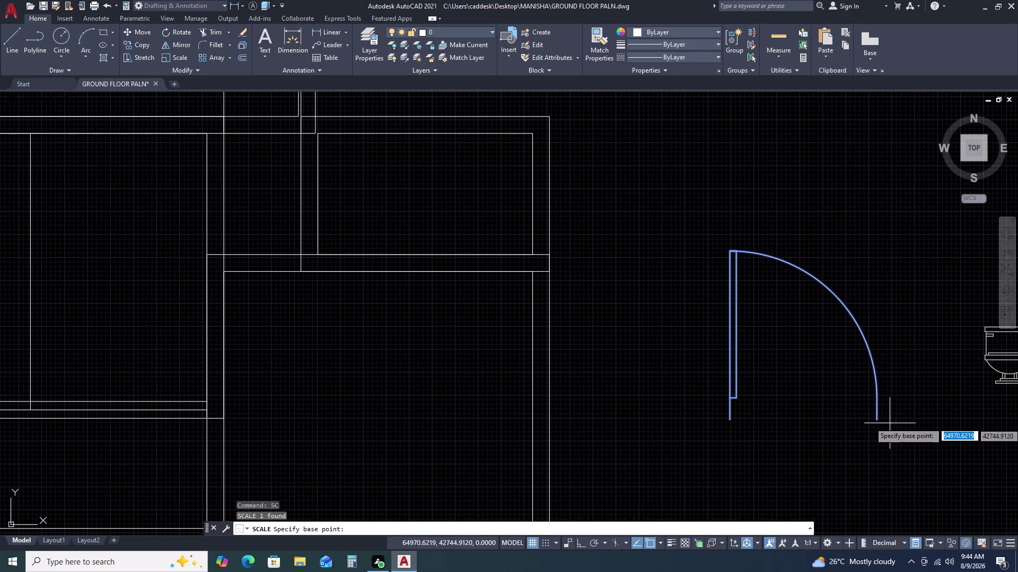
Attempt to scale the door by a 1000 reference length, then abandon the attempt.
click(878, 421)
text(R V)
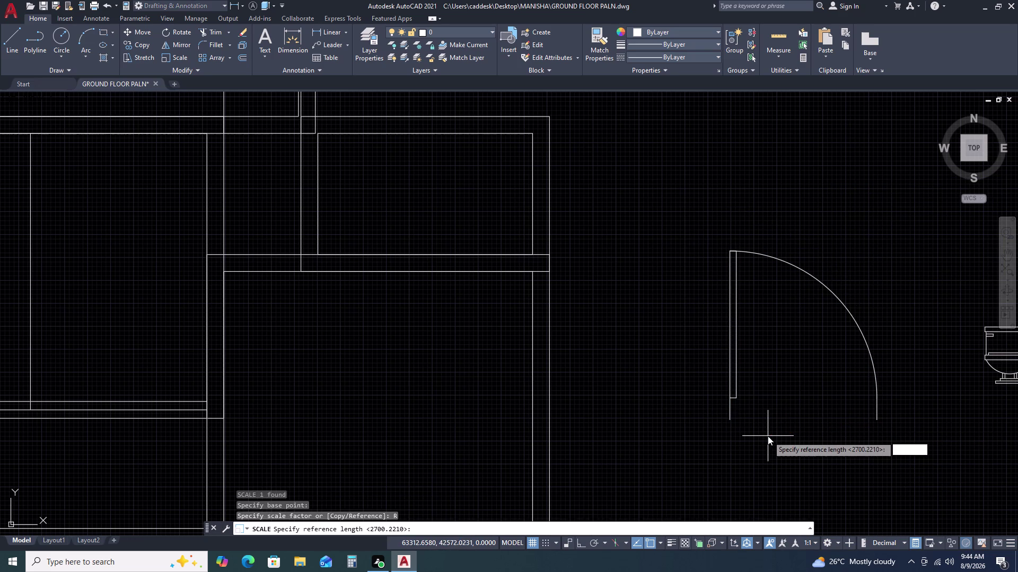
key(BackSpace)
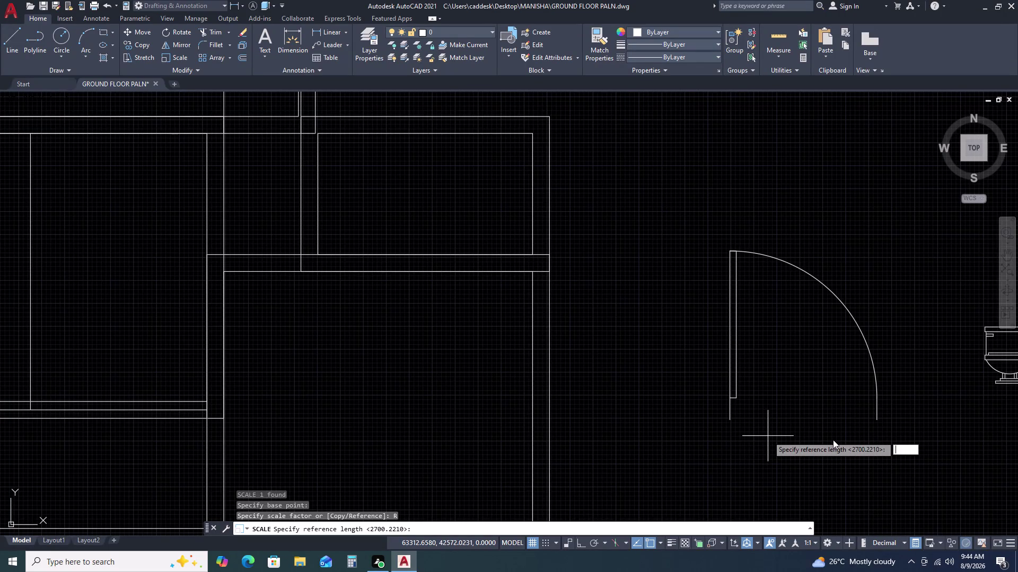
key(1)
key(0)
key(0)
key(0)
key(space)
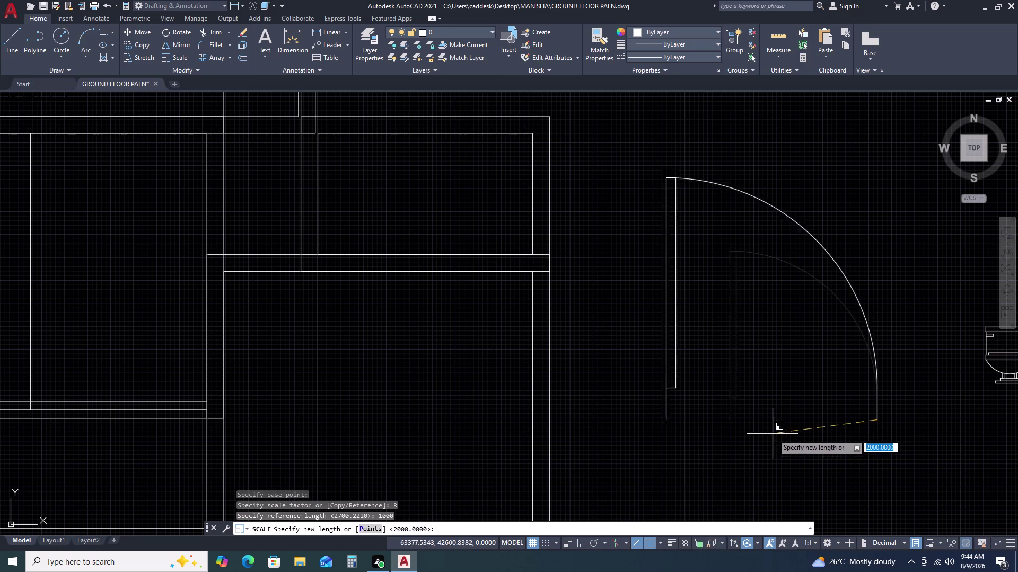
key(Escape)
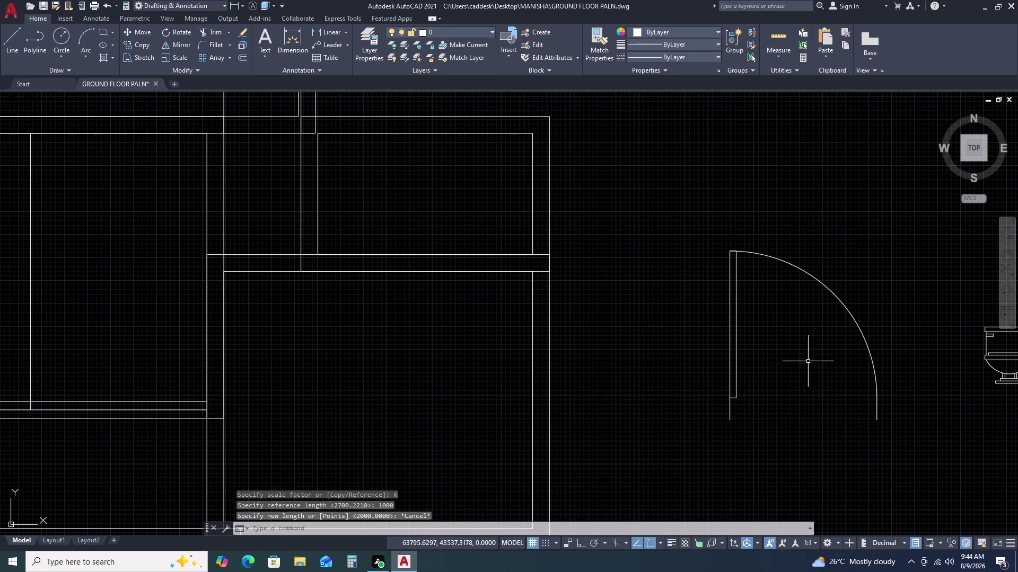
Reselect the door and scale it by reference so its 2000 width becomes 1000.
click(880, 337)
click(833, 358)
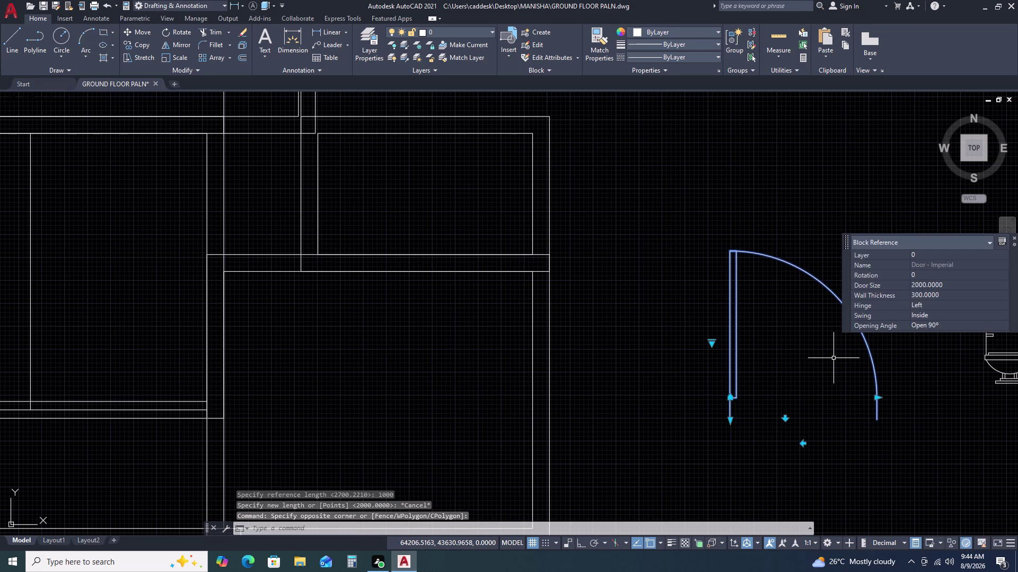
text(SC)
key(space)
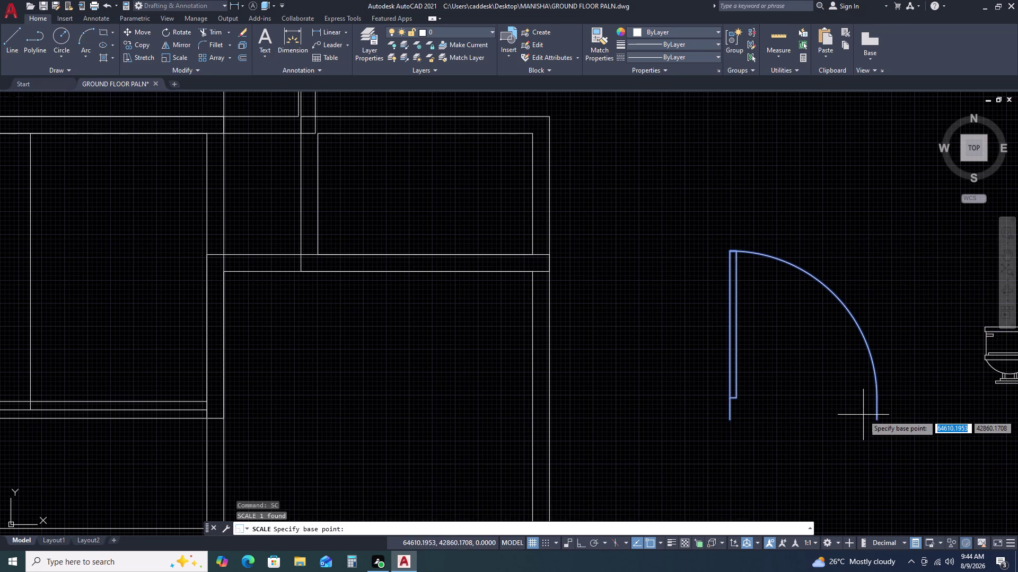
click(879, 418)
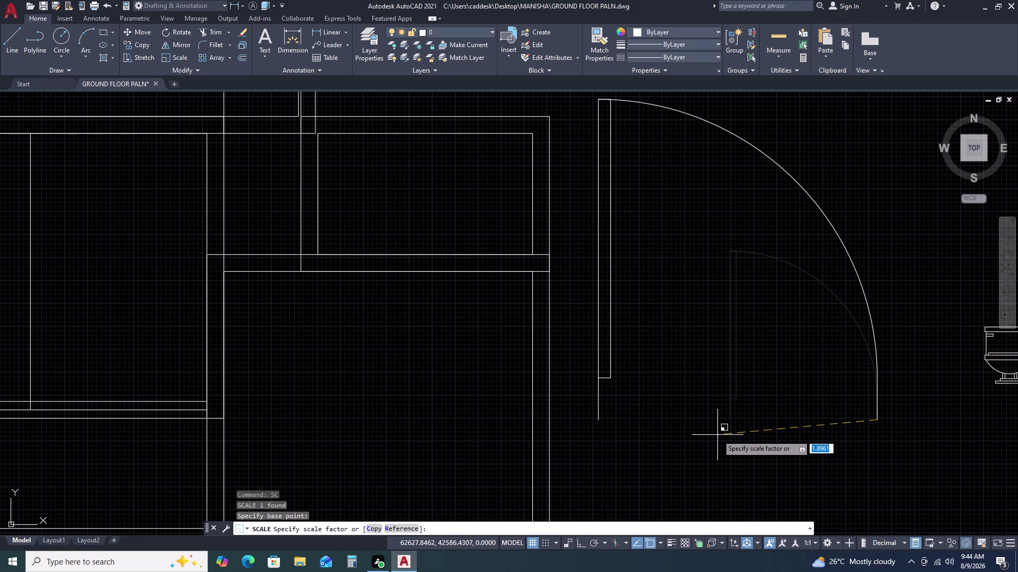
text(R)
key(space)
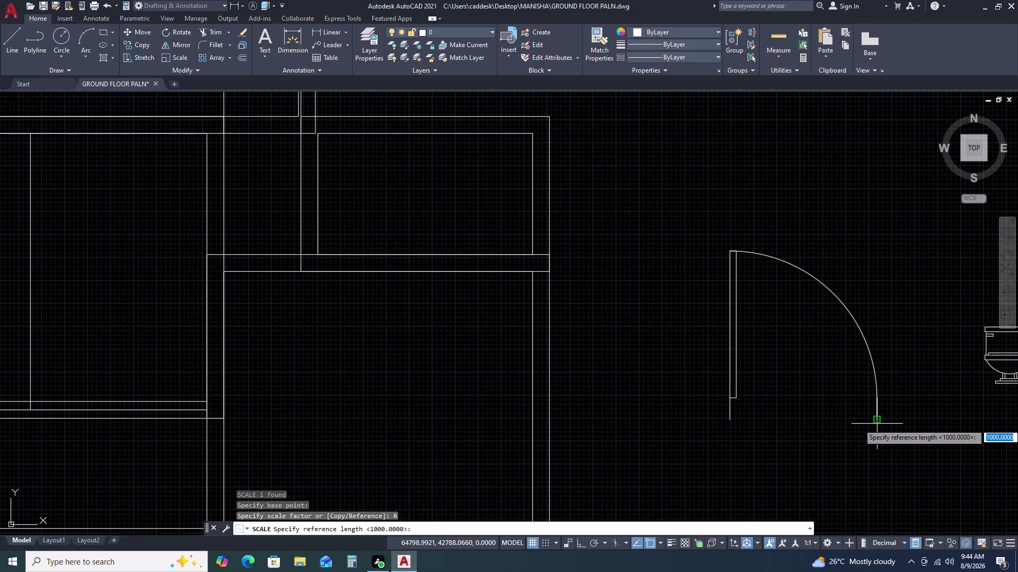
click(878, 421)
click(728, 420)
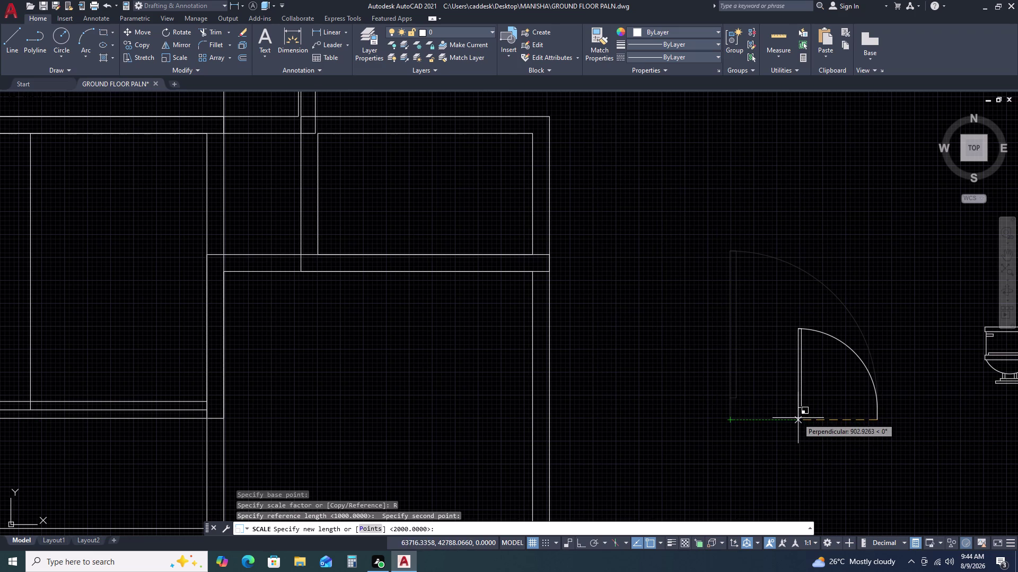
key(1)
text(00)
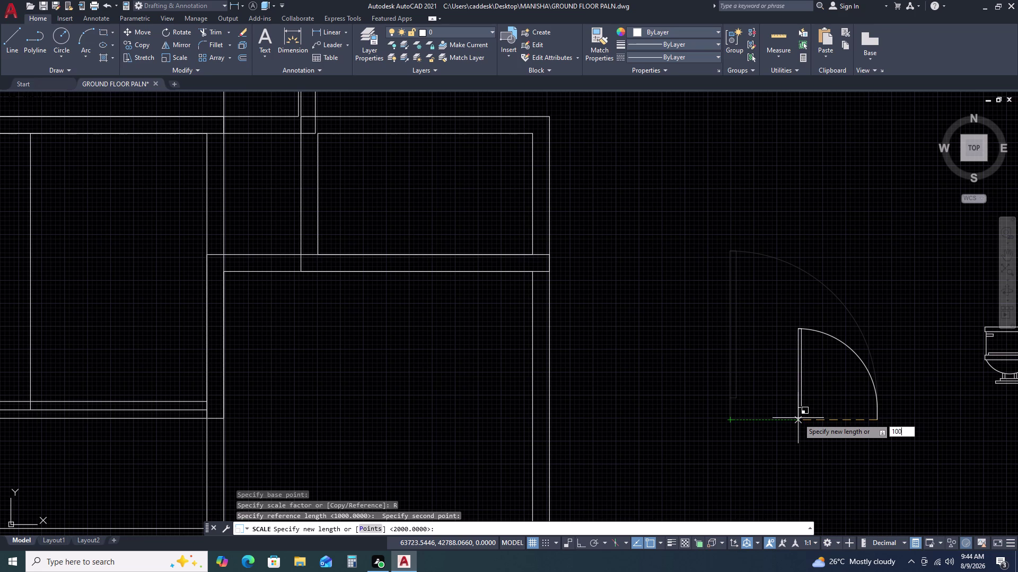
text(0)
key(space)
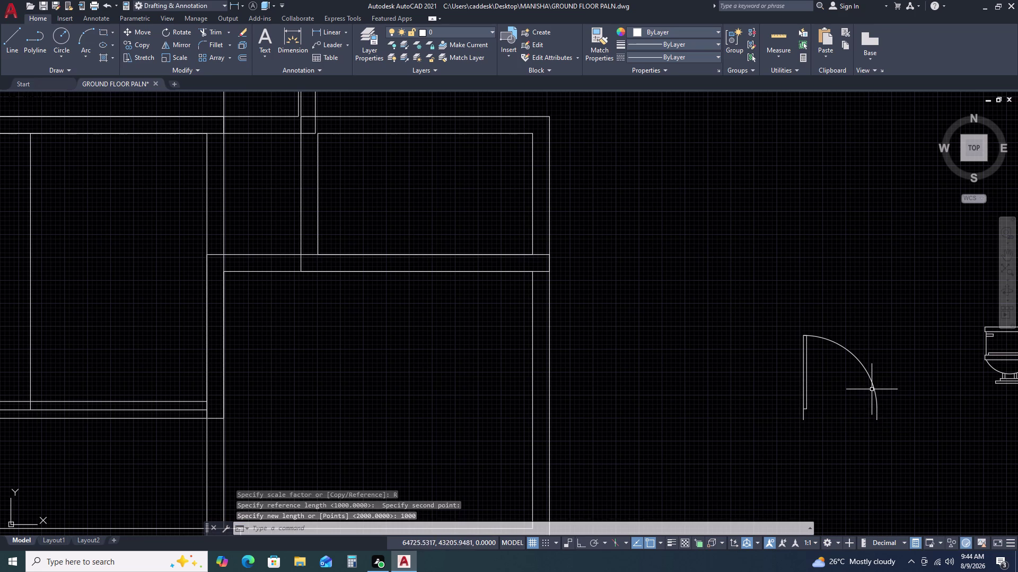
click(327, 23)
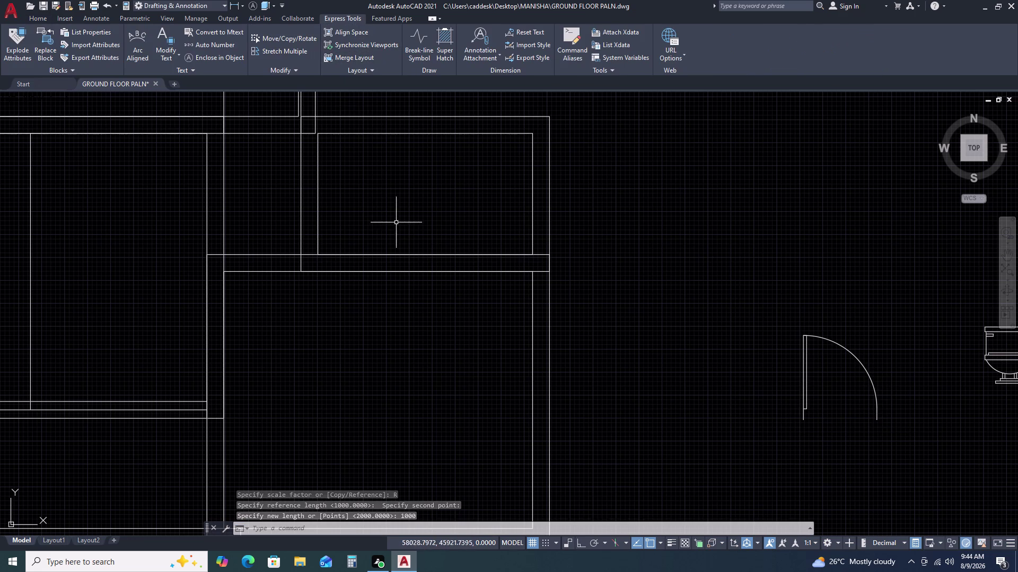
Measure the door with a linear dimension to confirm its 1000 width.
click(36, 20)
click(318, 33)
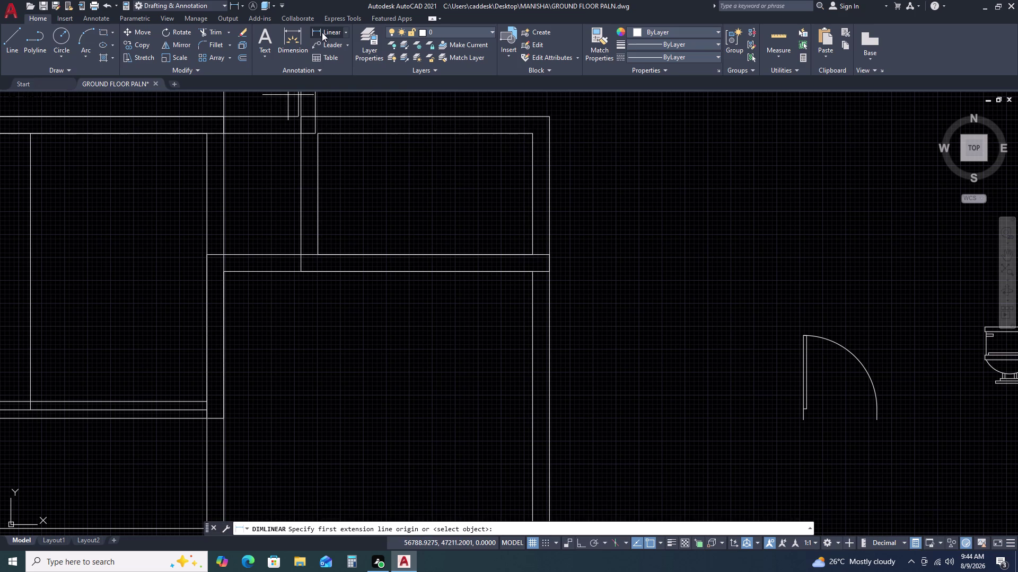
click(803, 423)
click(876, 420)
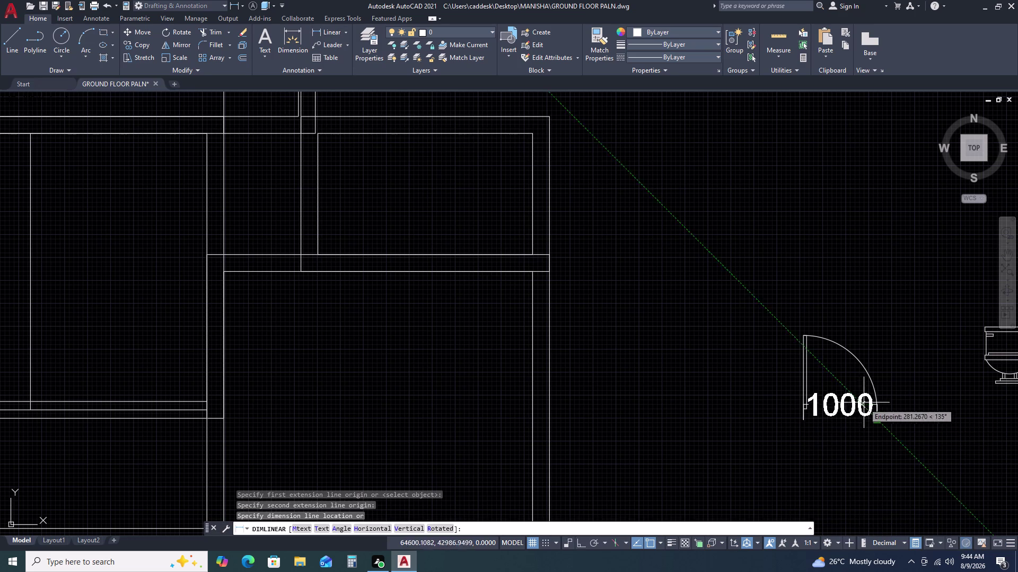
key(Escape)
Move the door by its hinge corner onto the room wall.
click(887, 367)
click(798, 386)
text(M)
key(space)
scroll(down, 3)
middle_drag(793, 402, 792, 397)
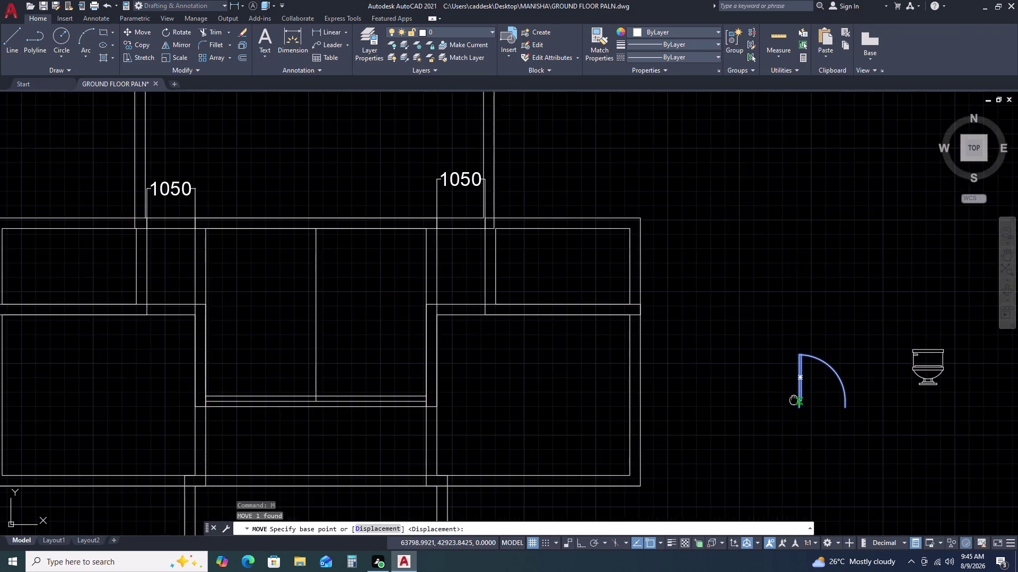
middle_drag(792, 397, 715, 291)
click(720, 301)
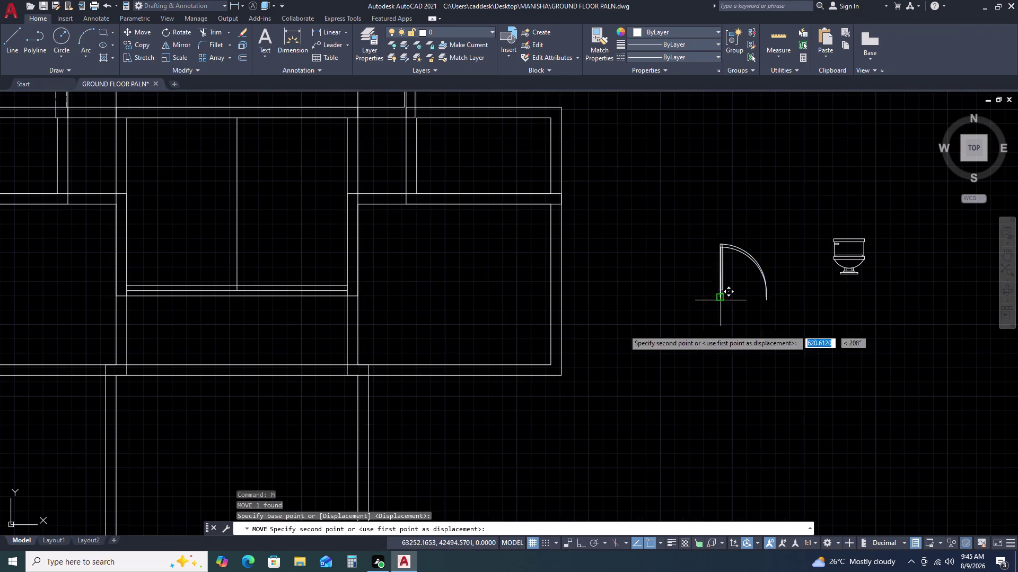
middle_drag(315, 333, 667, 364)
scroll(up, 3)
click(595, 326)
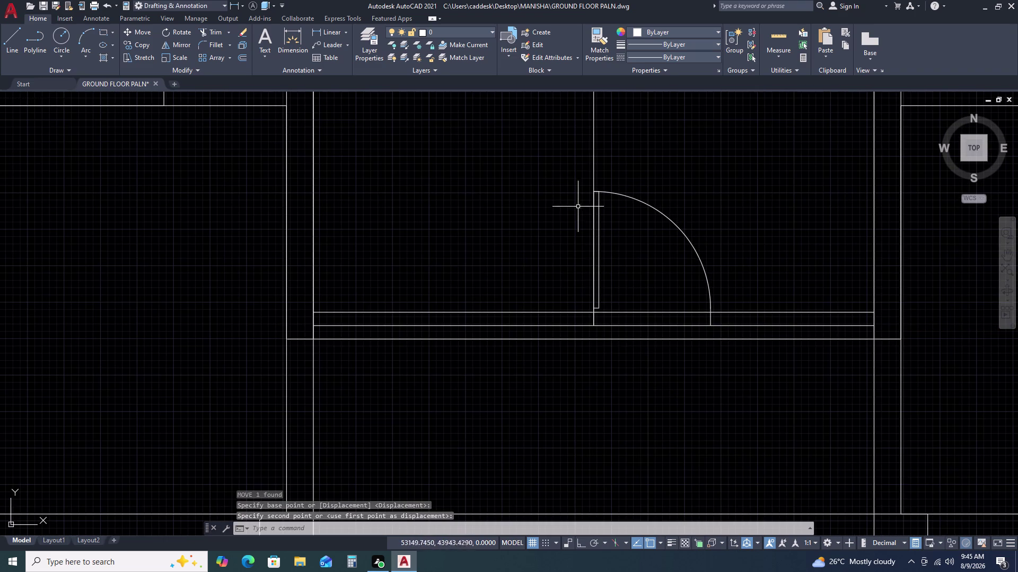
scroll(up, 3)
scroll(down, 3)
Mirror the placed door across a vertical line to create a copy.
drag(768, 230, 761, 234)
click(726, 257)
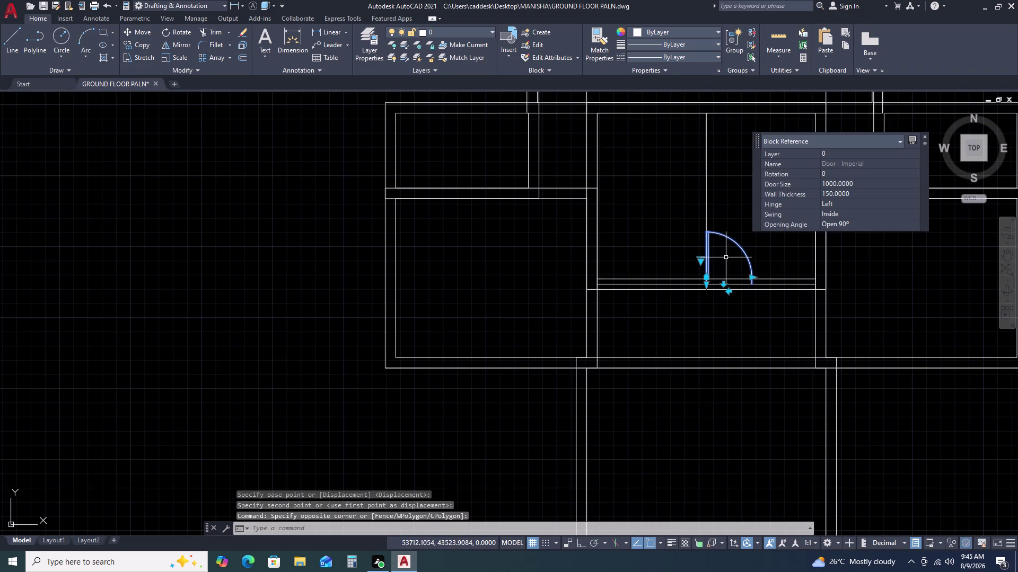
text(MI)
key(space)
scroll(up, 3)
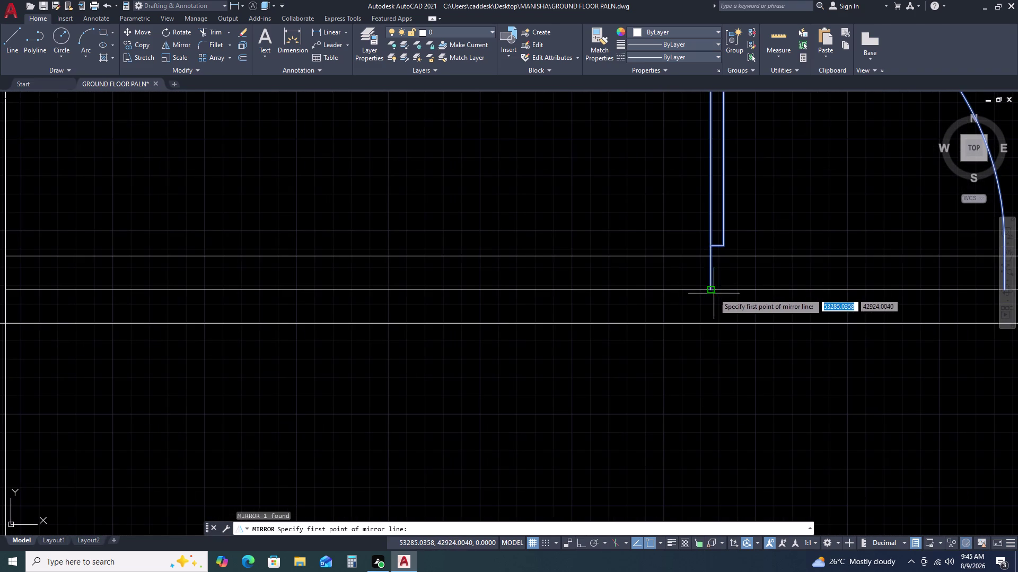
click(713, 287)
scroll(down, 3)
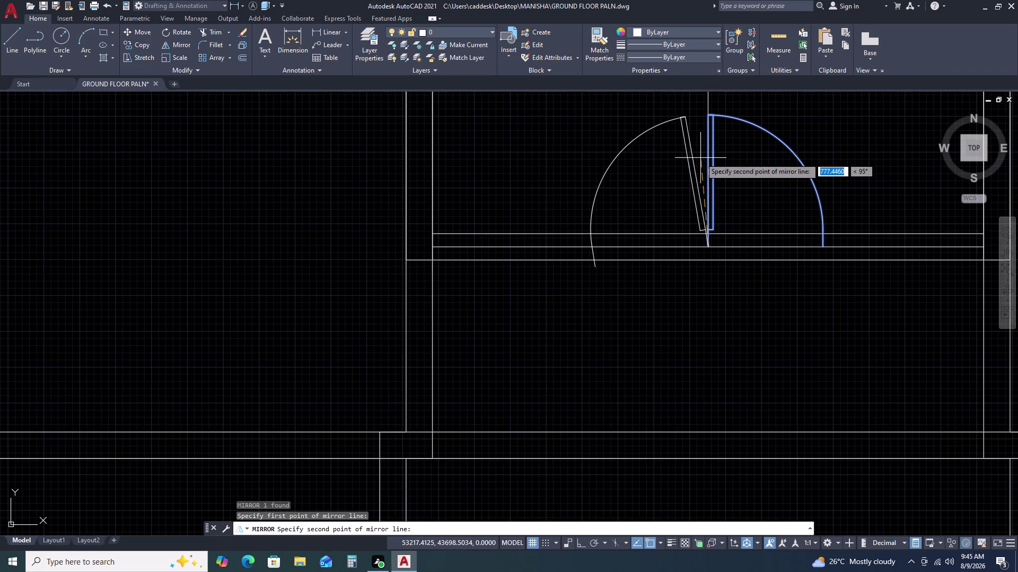
key(F8)
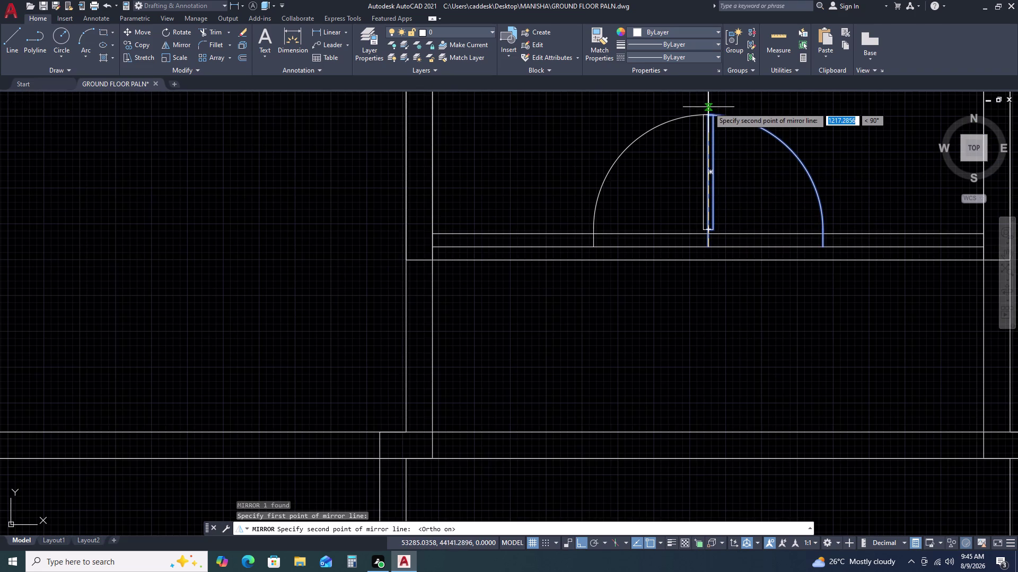
click(708, 104)
drag(738, 140, 708, 105)
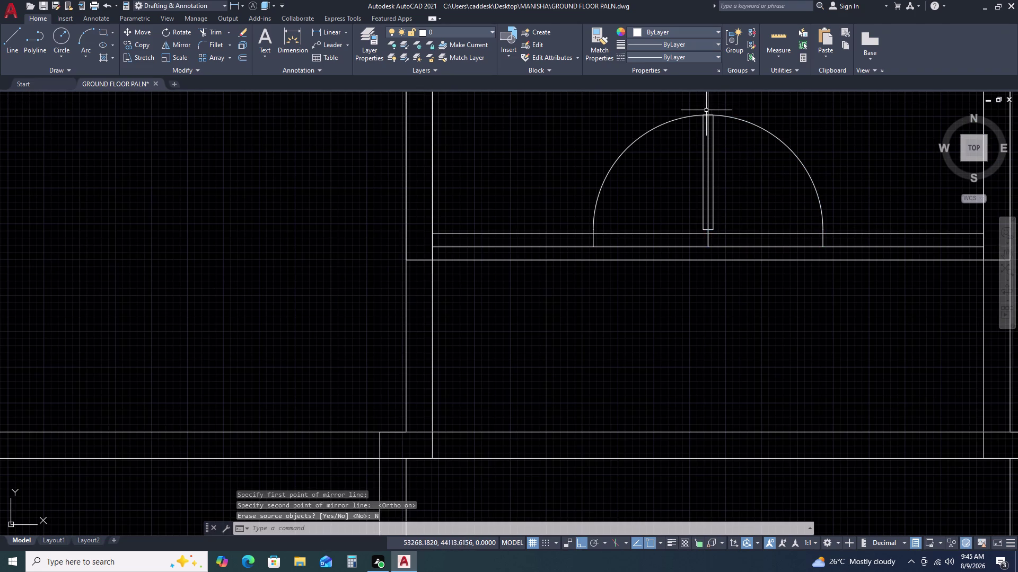
Select the original door and begin another mirror, then cancel it.
middle_drag(777, 138, 705, 167)
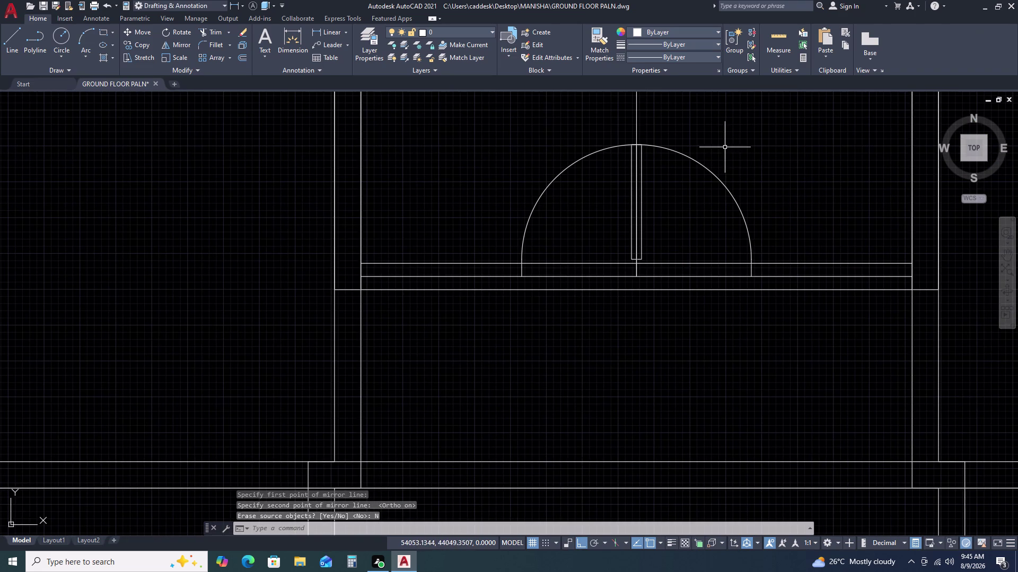
drag(720, 159, 715, 165)
click(691, 202)
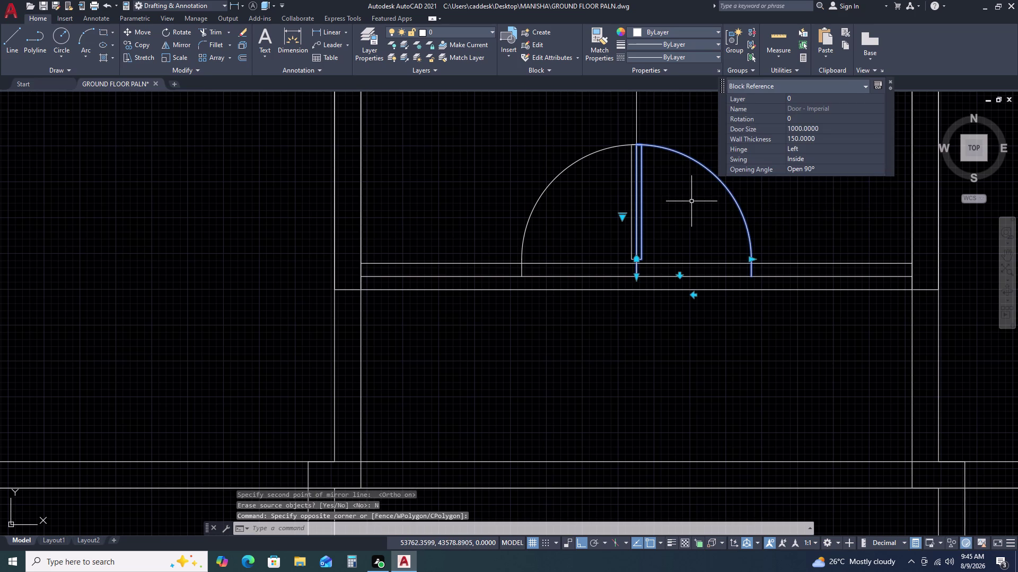
key(m)
text(I)
key(space)
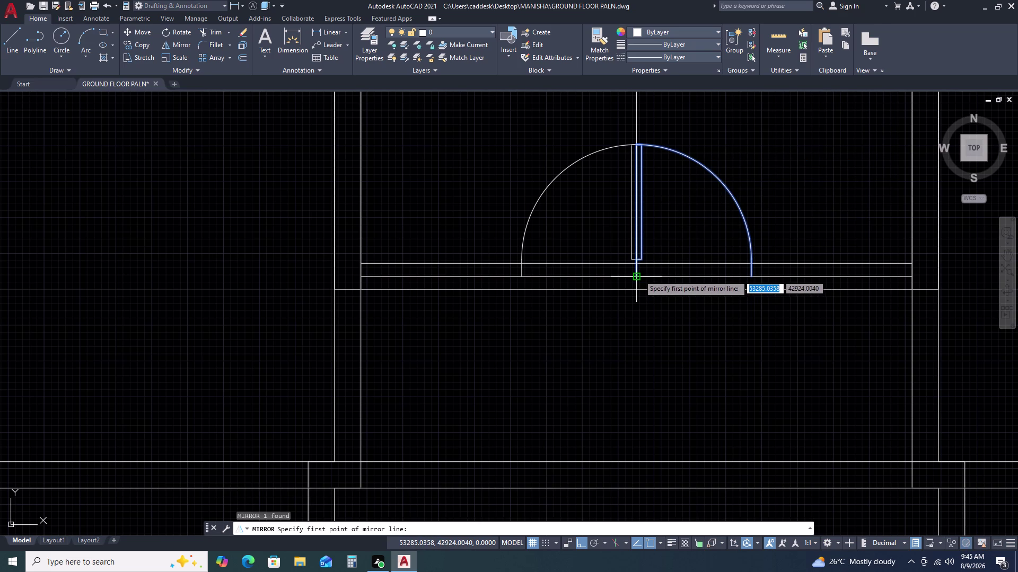
click(638, 275)
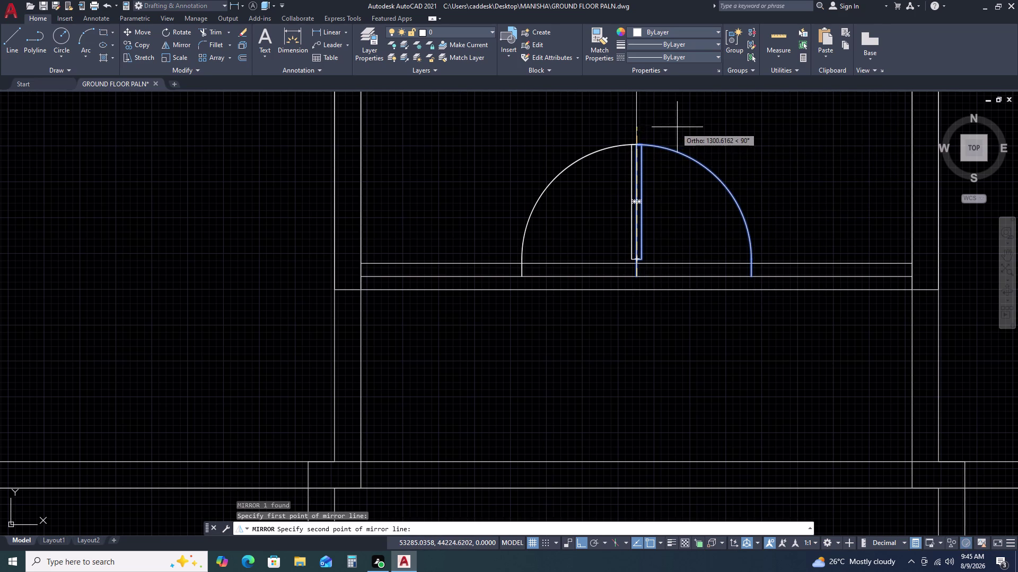
key(Escape)
Mirror the door again keeping the original, and delete the unwanted left-swinging copy.
click(759, 170)
click(729, 196)
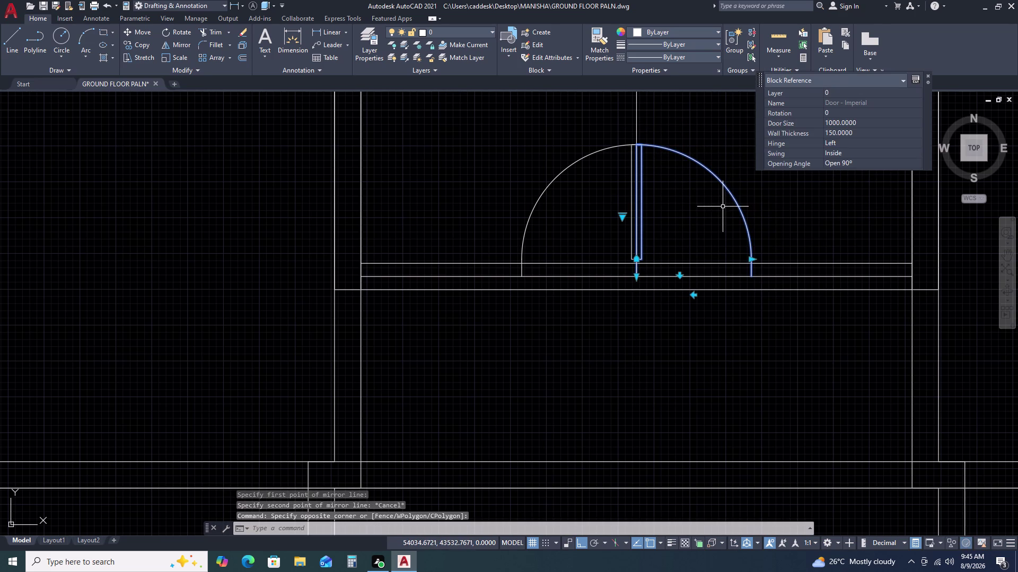
text(MI)
key(space)
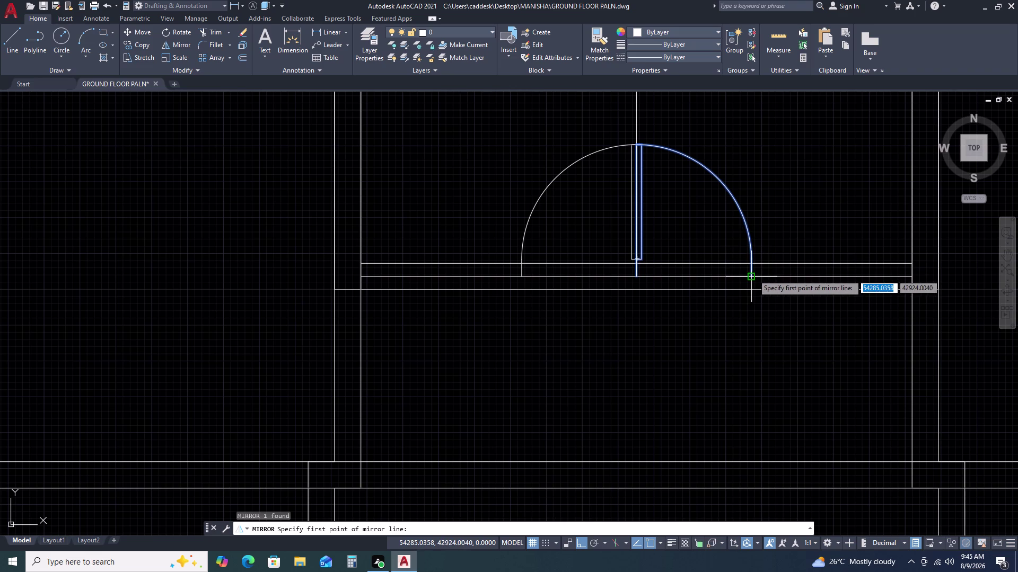
drag(754, 275, 754, 263)
click(753, 152)
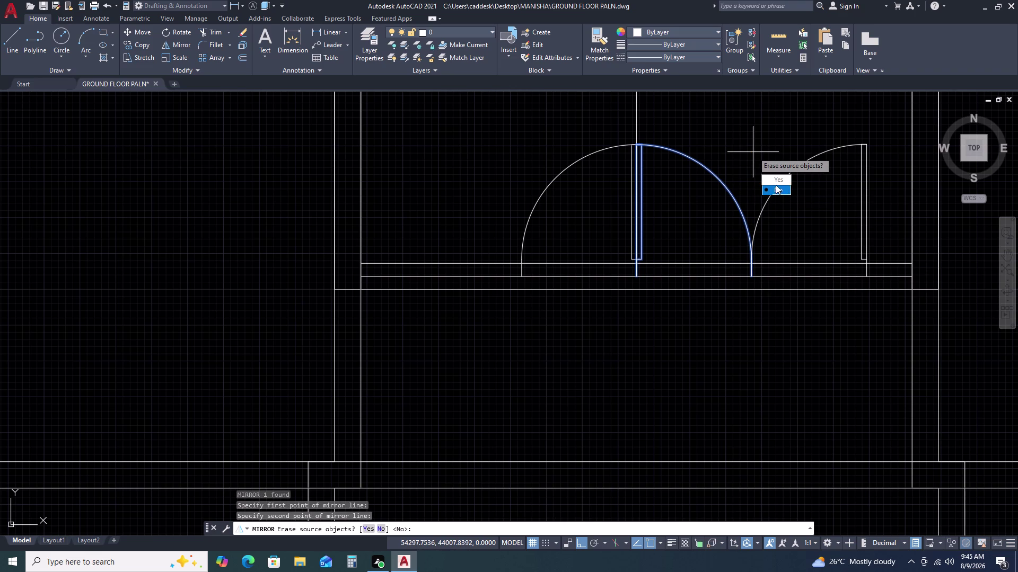
click(777, 187)
drag(597, 168, 593, 160)
click(578, 133)
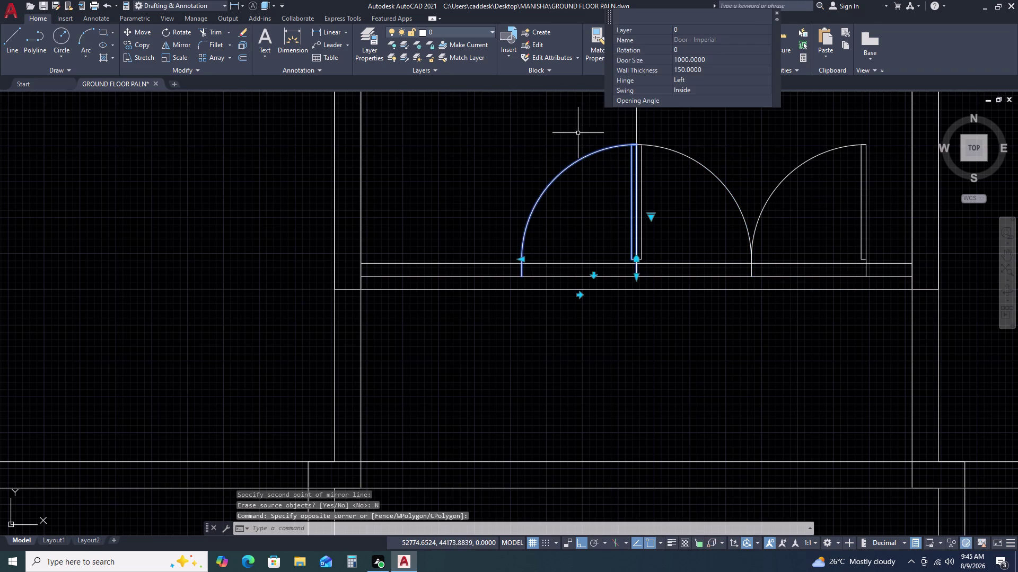
key(Delete)
Move both doors by their centre to the middle of the wall opening.
click(777, 215)
click(723, 230)
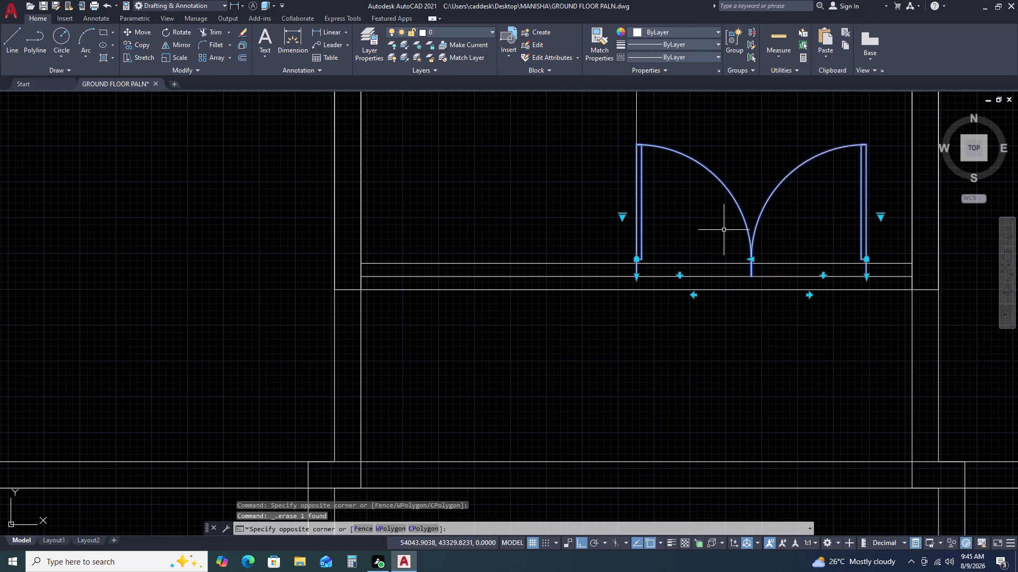
text(M)
key(space)
click(750, 277)
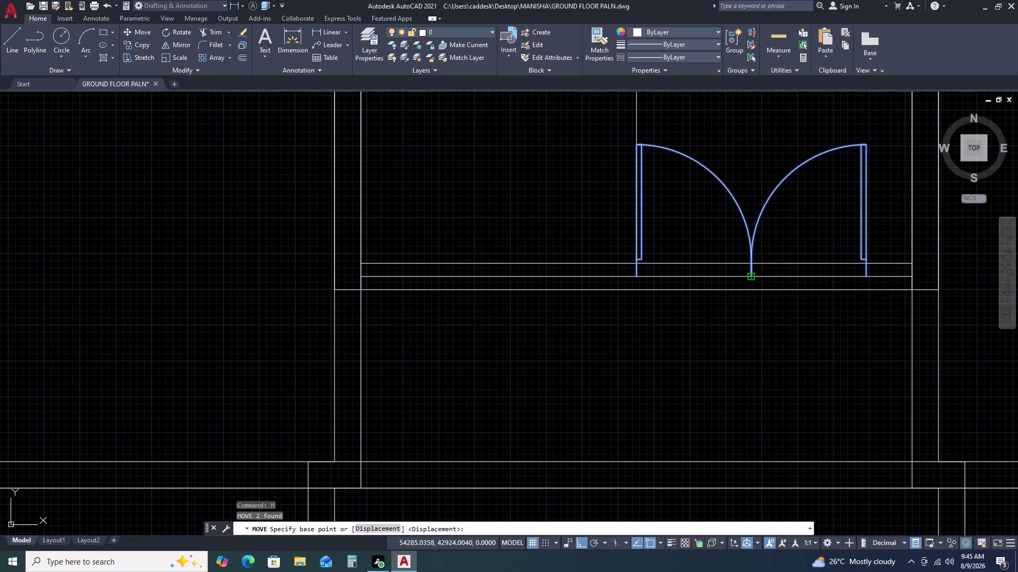
click(637, 276)
scroll(down, 3)
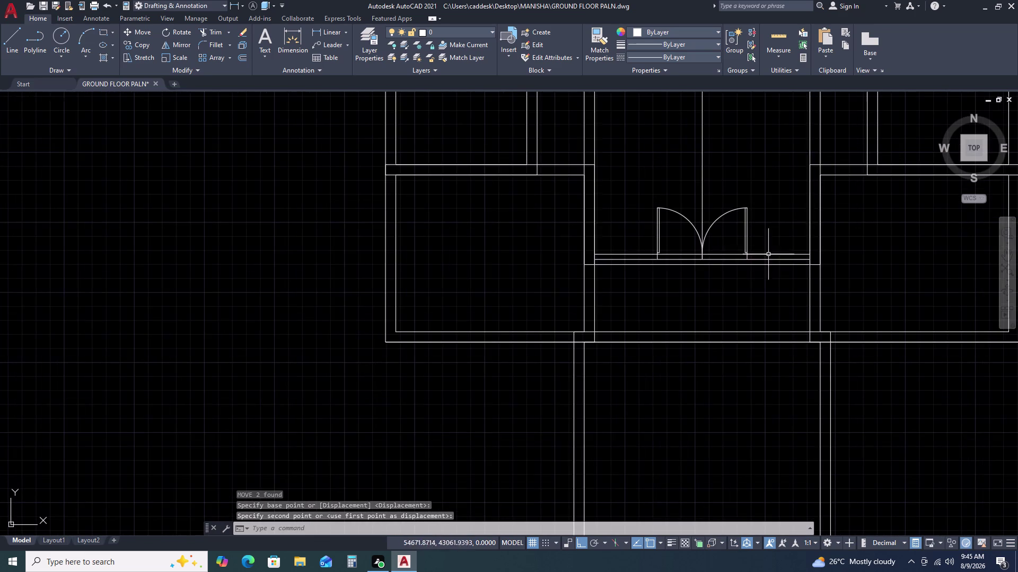
middle_drag(786, 258, 722, 219)
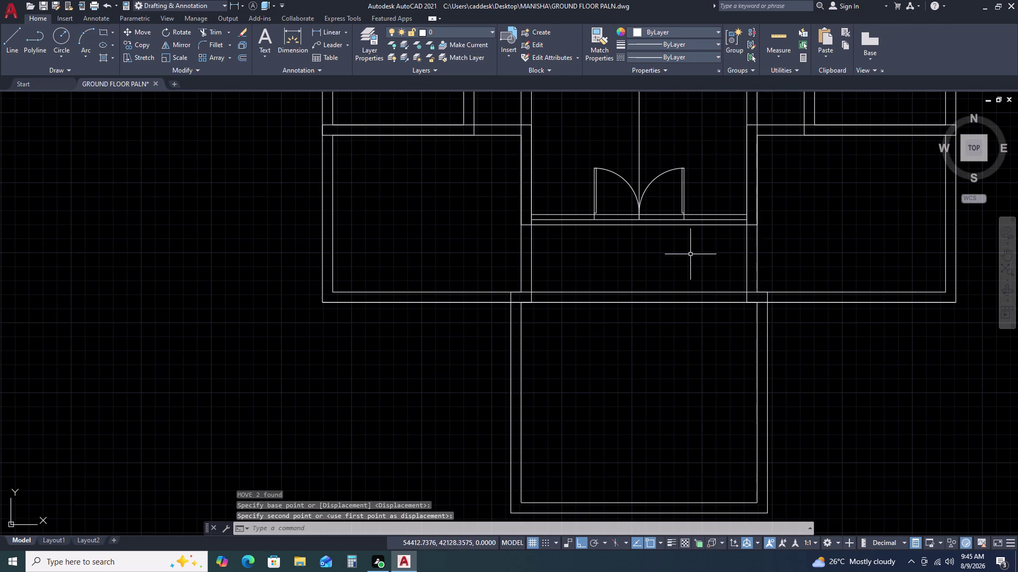
text(REC)
key(space)
Draw a 230 by 230 square below the double door.
click(638, 254)
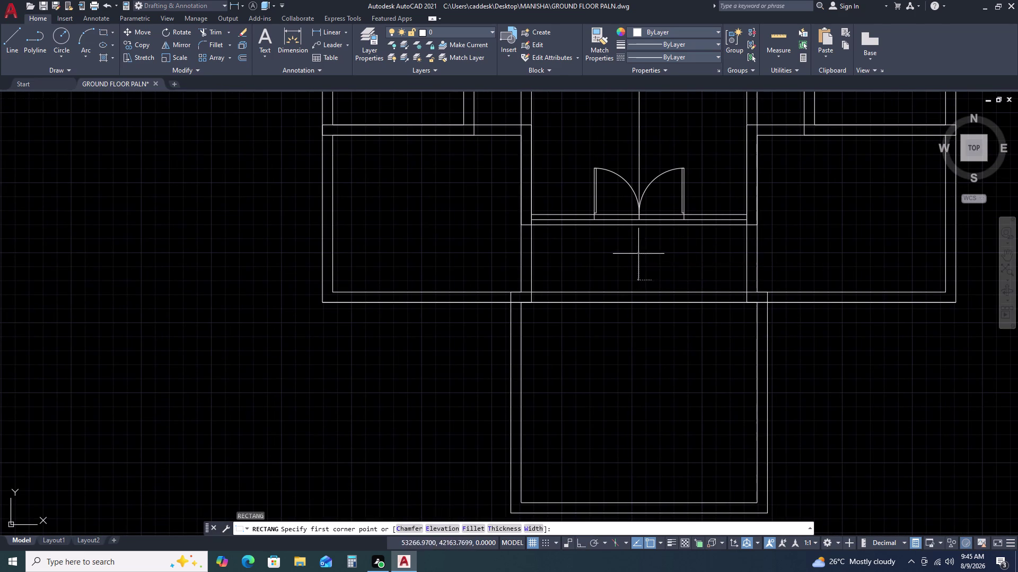
text(D)
key(space)
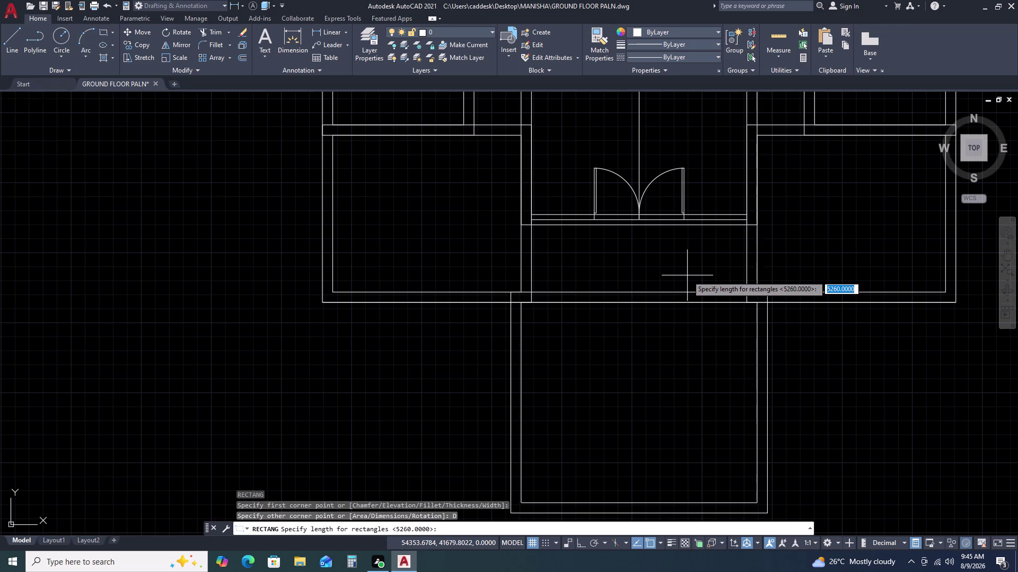
key(2)
key(3)
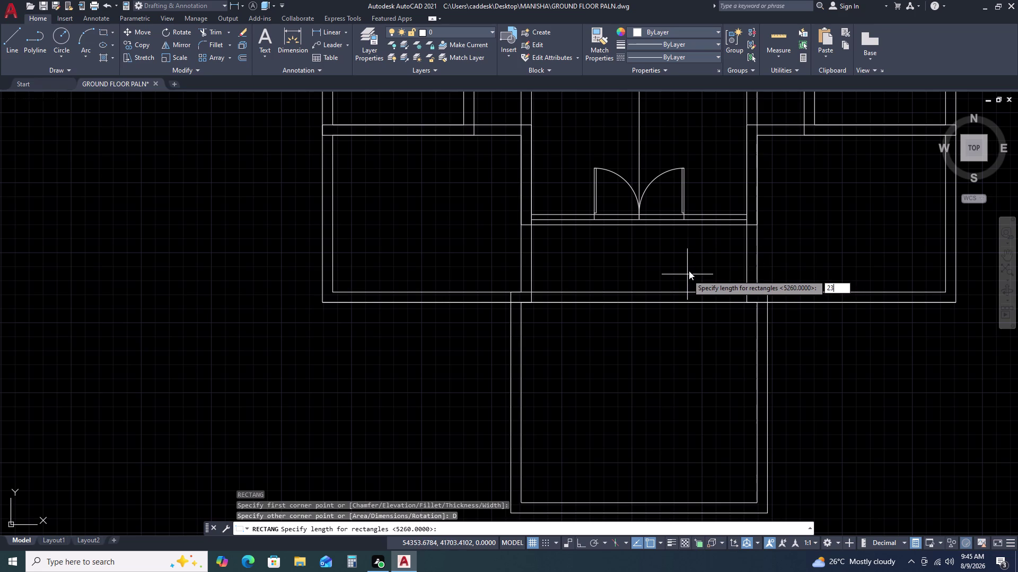
key(0)
key(space)
text(230)
key(space)
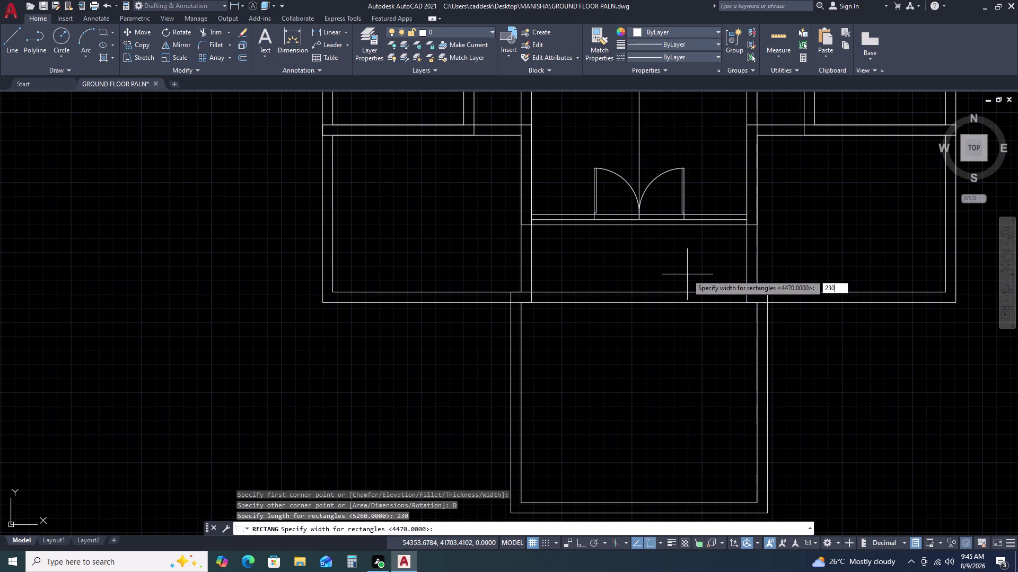
click(688, 264)
Move the square by its corner onto the wall corner left of the door.
scroll(up, 3)
click(658, 279)
drag(579, 300, 588, 300)
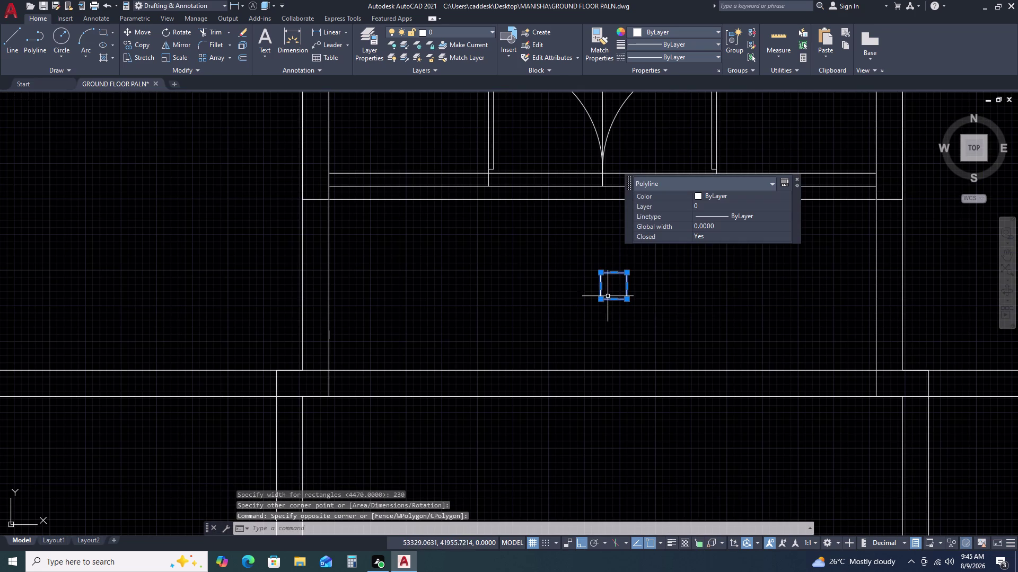
text(M)
key(space)
click(611, 272)
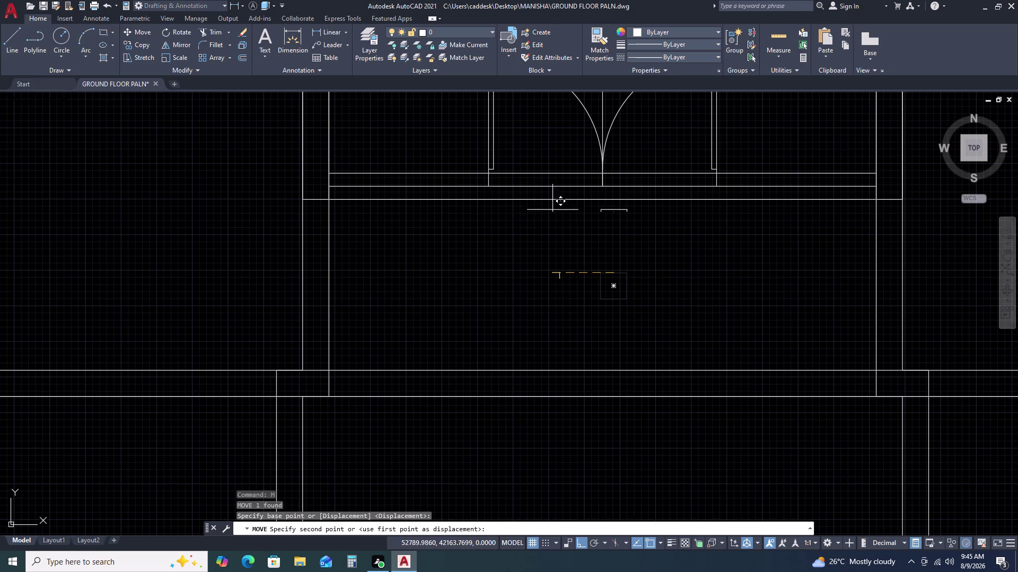
key(F8)
scroll(up, 3)
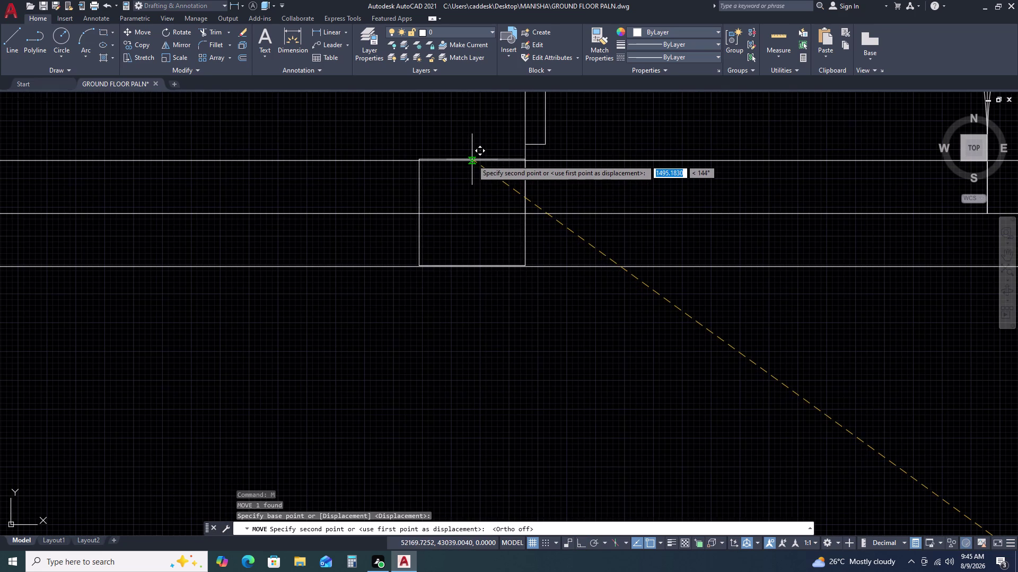
click(472, 160)
scroll(up, 3)
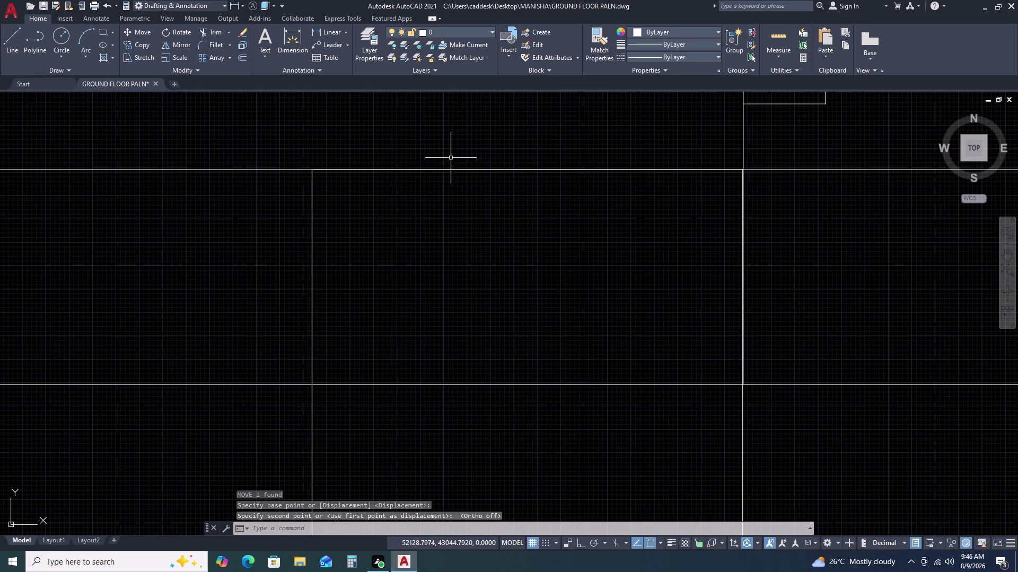
scroll(up, 3)
scroll(down, 3)
Start mirroring the square, cancel it, and reselect the square beside the door jamb.
drag(464, 220, 444, 220)
click(335, 208)
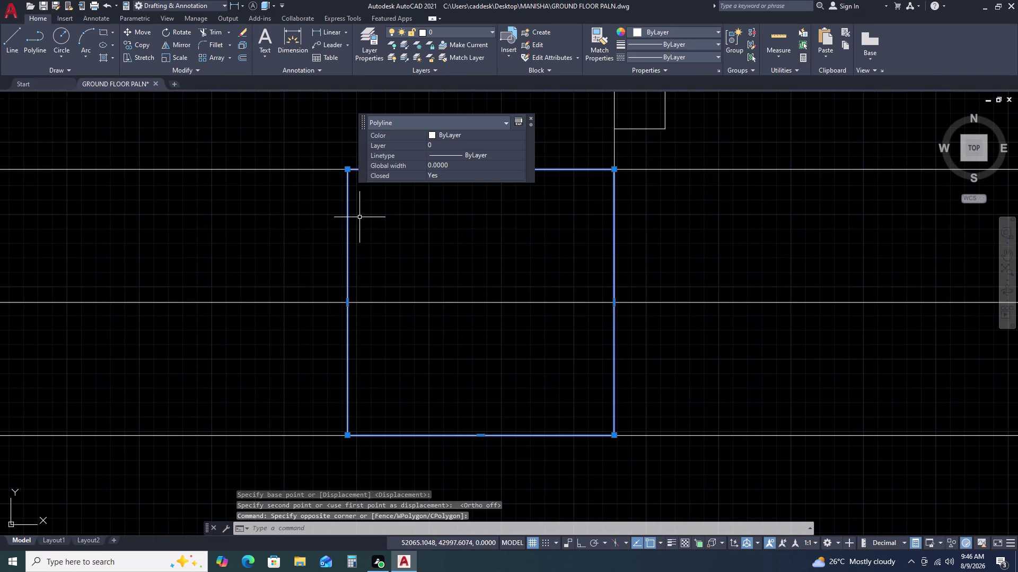
text(MI)
key(space)
scroll(down, 3)
middle_drag(881, 310, 760, 309)
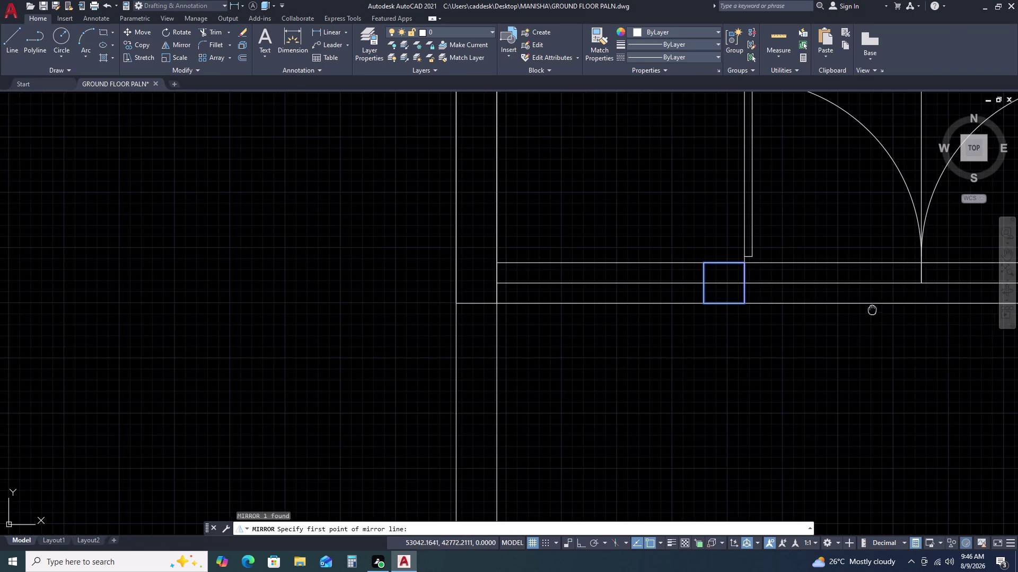
middle_drag(760, 309, 495, 274)
key(Escape)
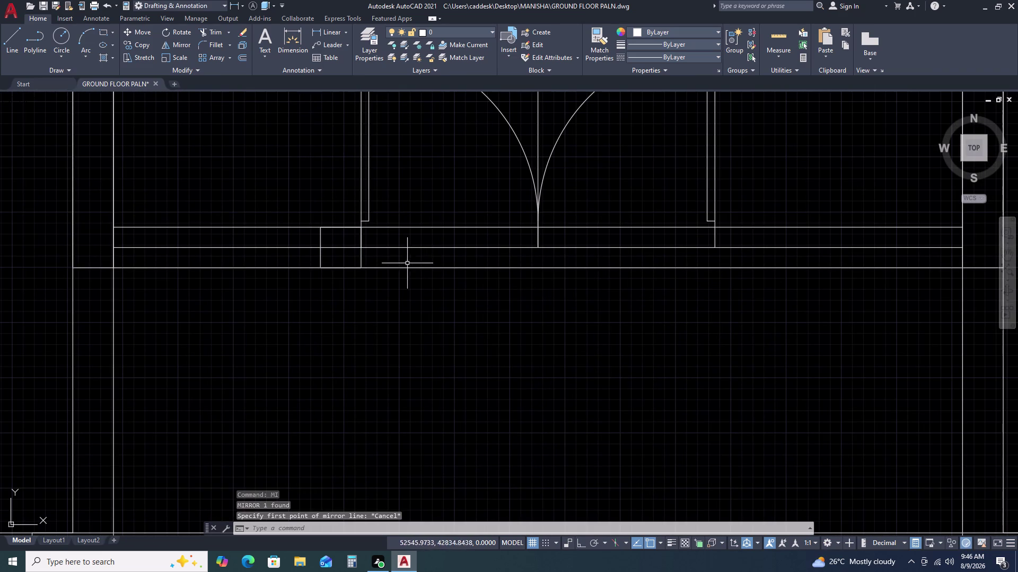
scroll(up, 3)
click(383, 249)
click(367, 245)
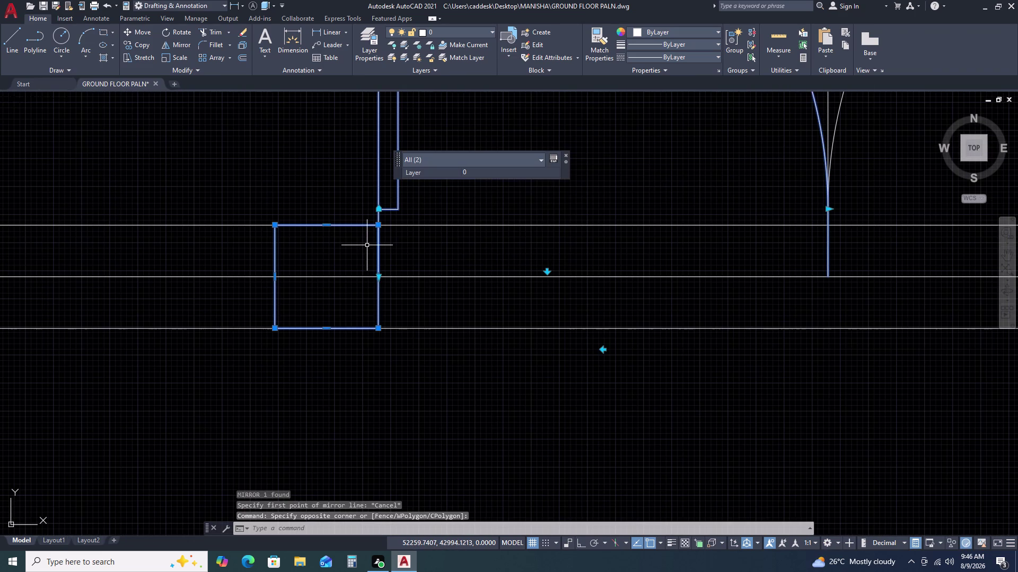
key(Escape)
click(276, 249)
Start an OFFSET with a distance of 10, then cancel it.
key(o)
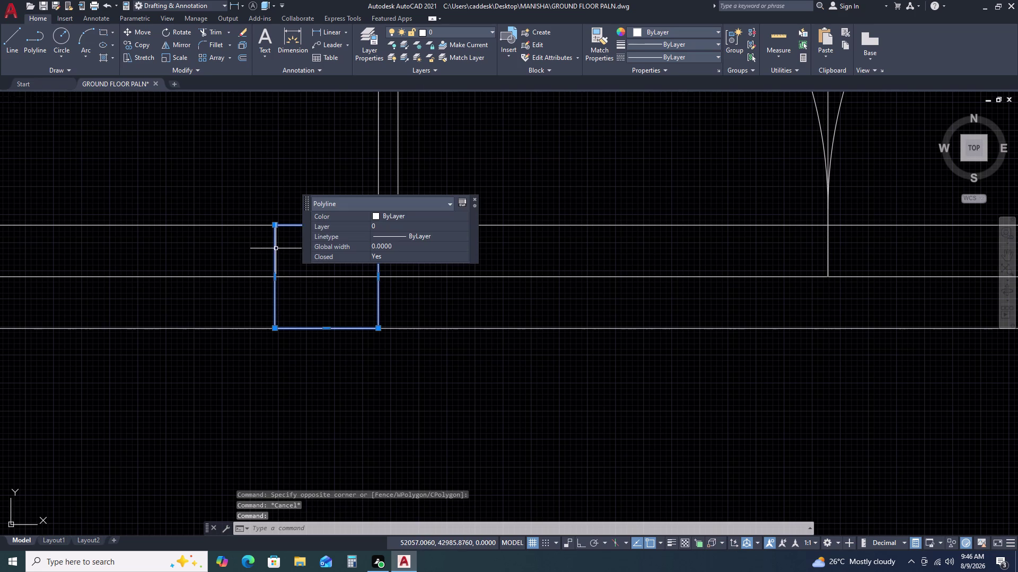
key(space)
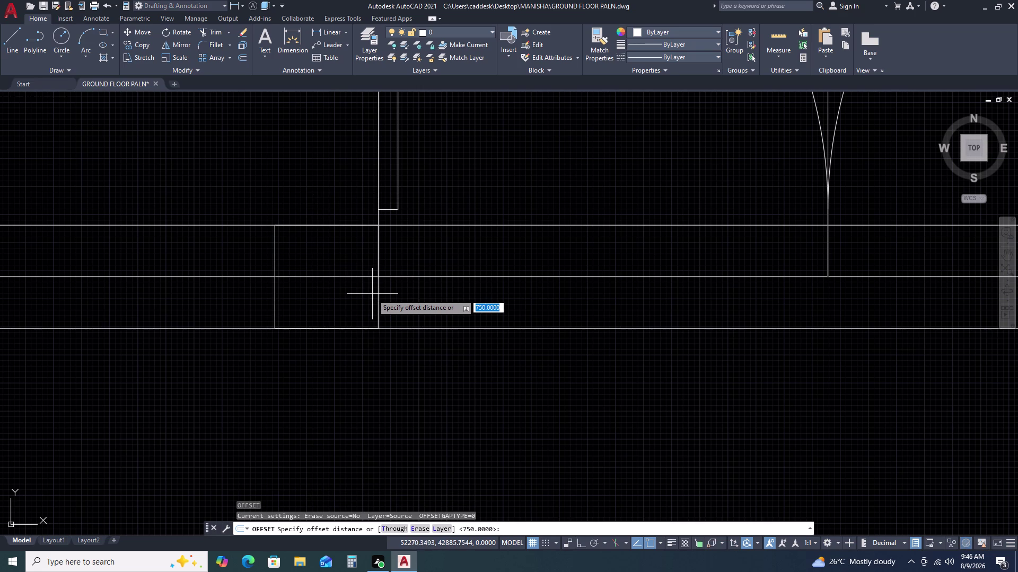
key(1)
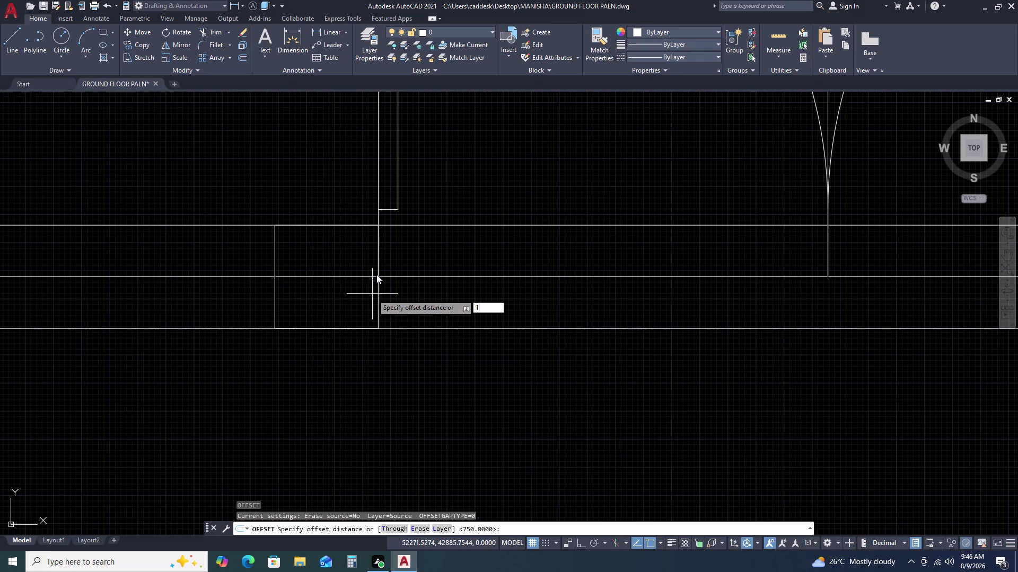
text(0)
key(space)
key(Escape)
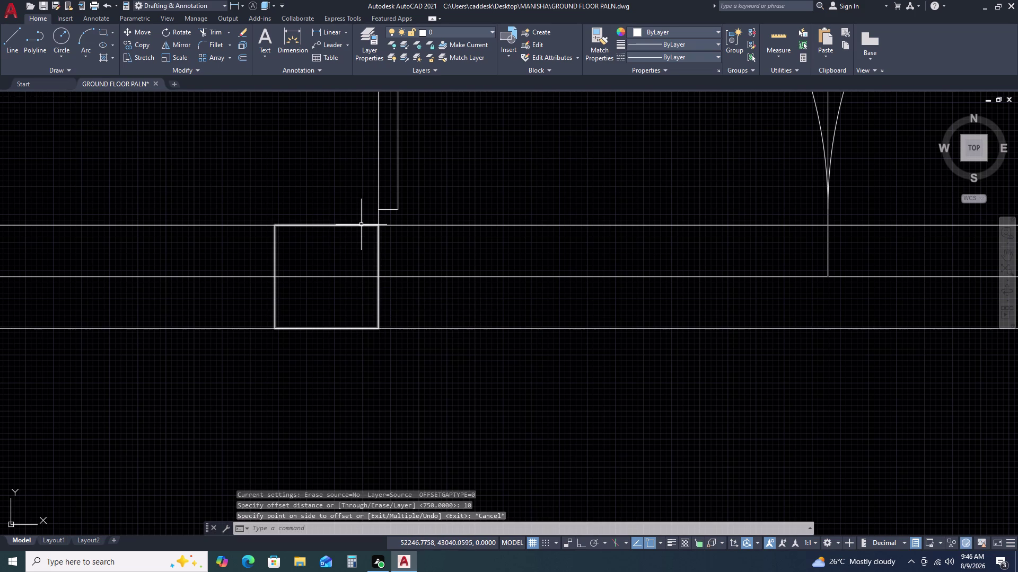
Mirror the square about the door's vertical centre line, then undo the erasing result.
click(377, 253)
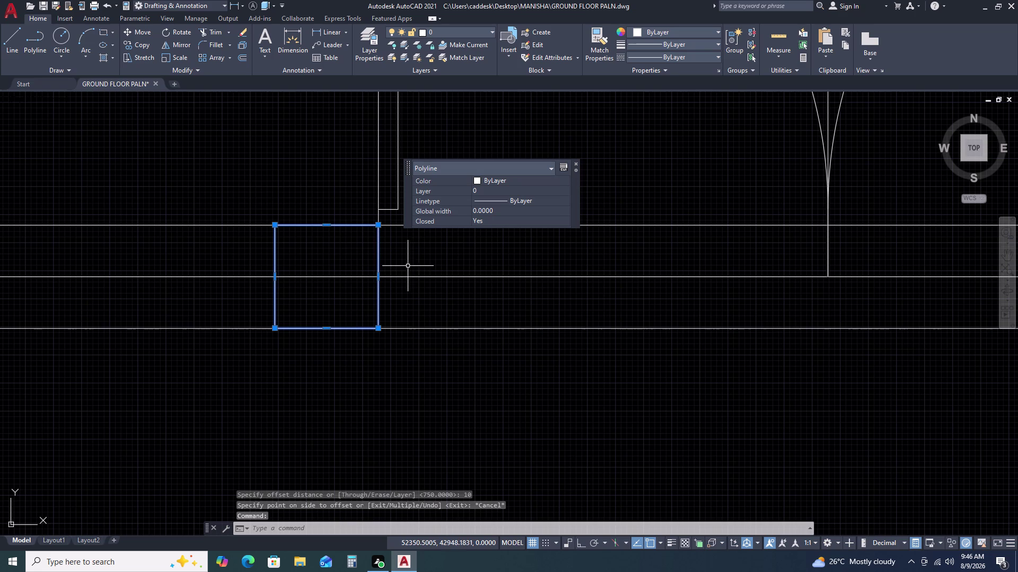
text(MI)
key(space)
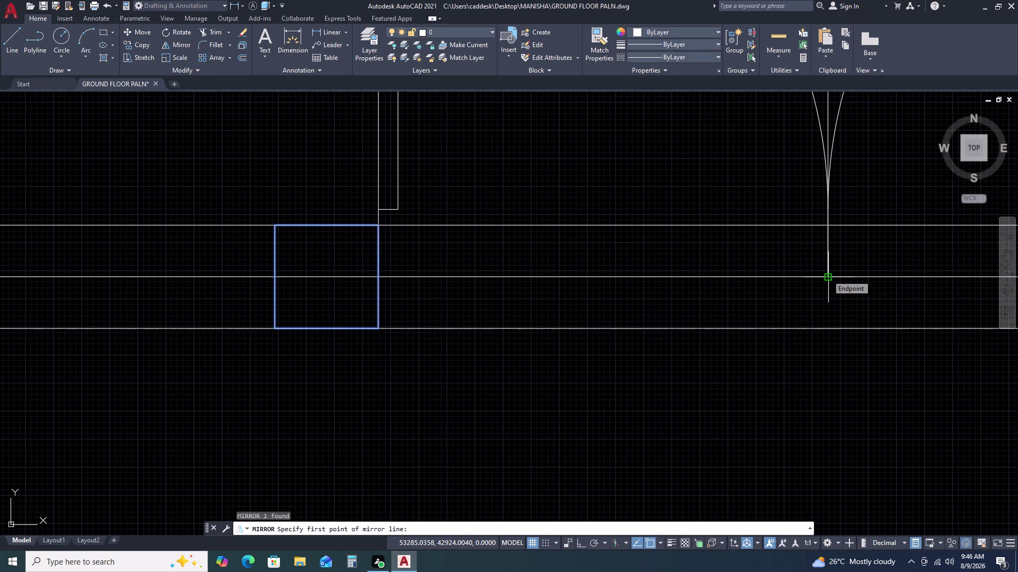
click(827, 275)
middle_drag(824, 210, 470, 364)
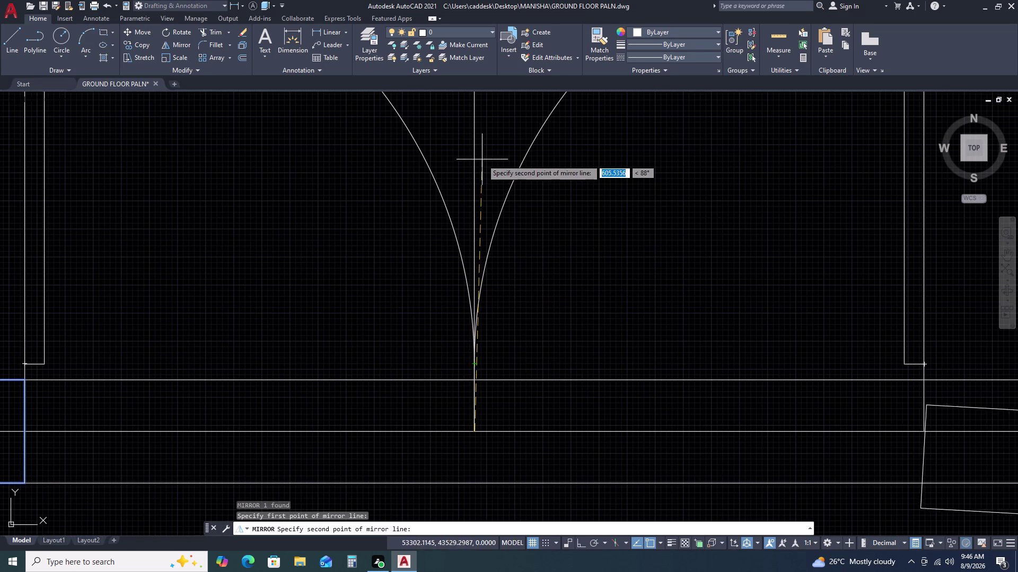
key(F8)
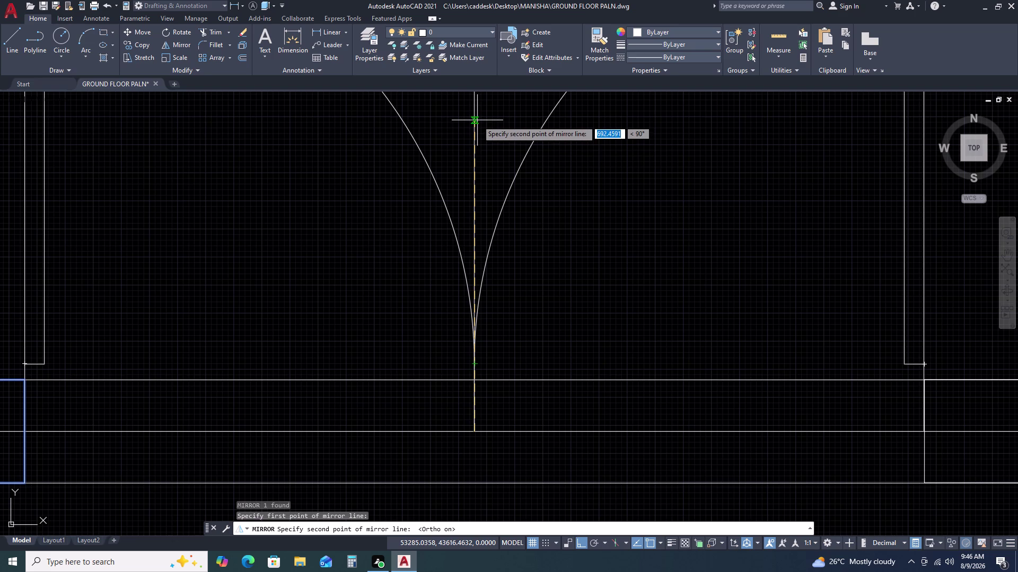
click(477, 120)
click(500, 152)
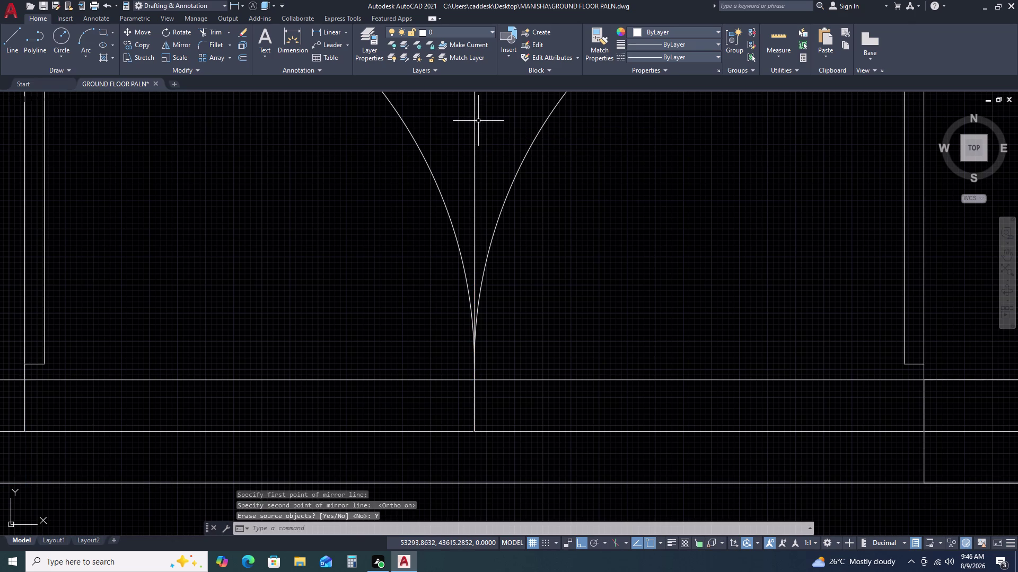
scroll(down, 3)
key(ctrl+z)
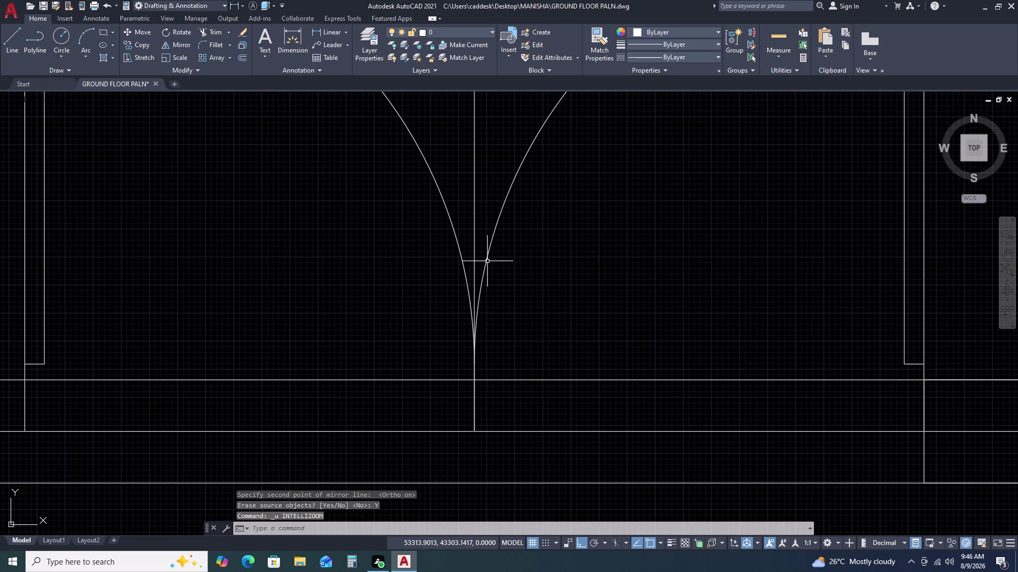
key(ctrl+z)
Mirror the square about the vertical centre line with Ortho on, keeping the original.
click(383, 253)
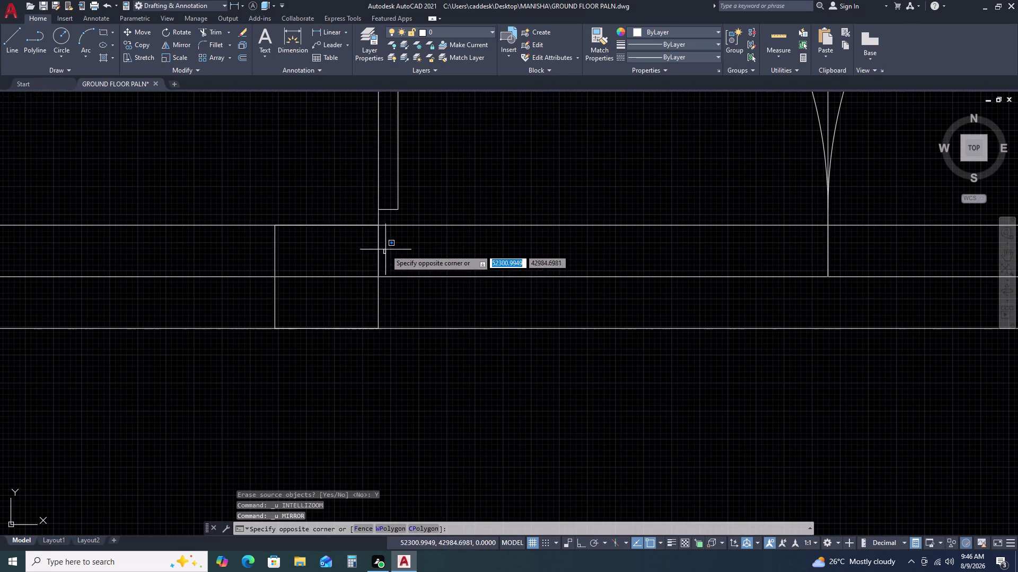
key(grave)
key(Escape)
key(Escape)
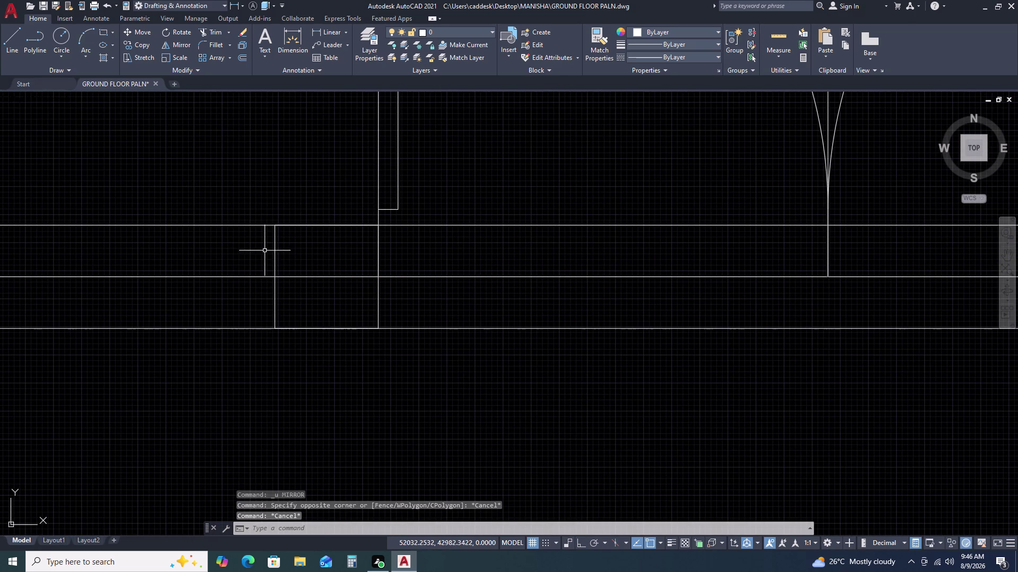
click(277, 256)
click(273, 250)
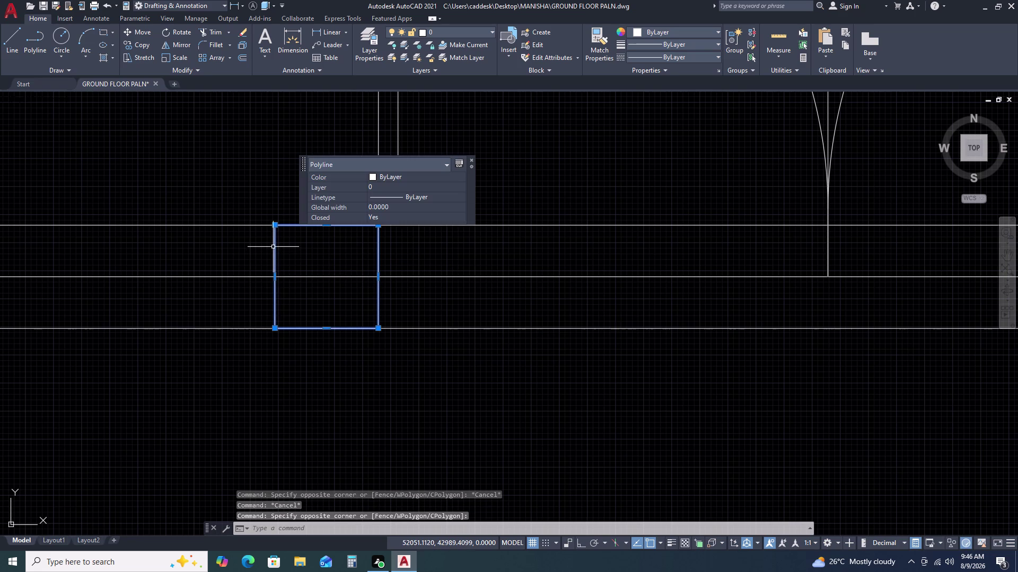
text(MI)
key(space)
scroll(down, 3)
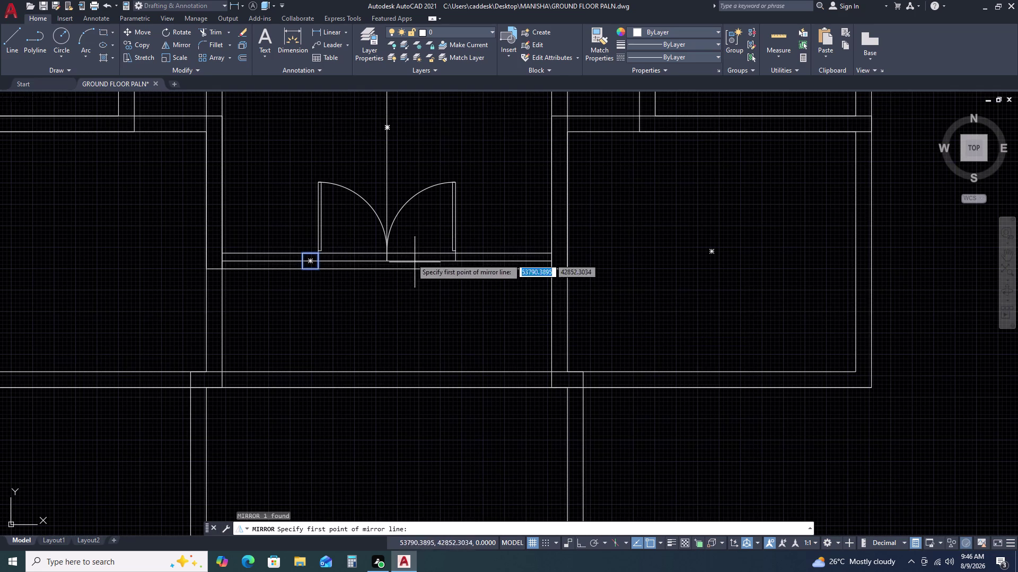
click(388, 125)
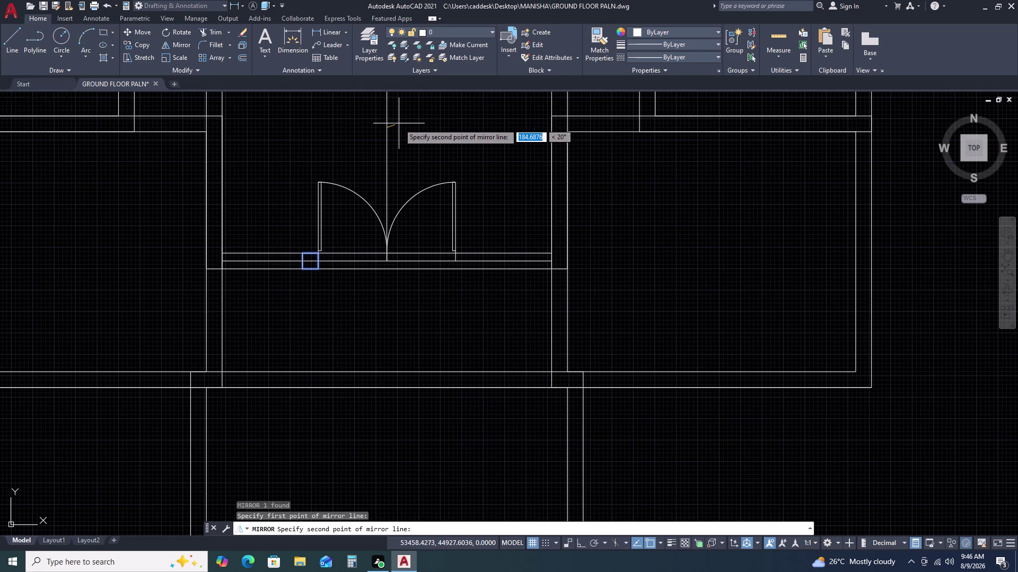
key(F8)
middle_drag(423, 156, 422, 264)
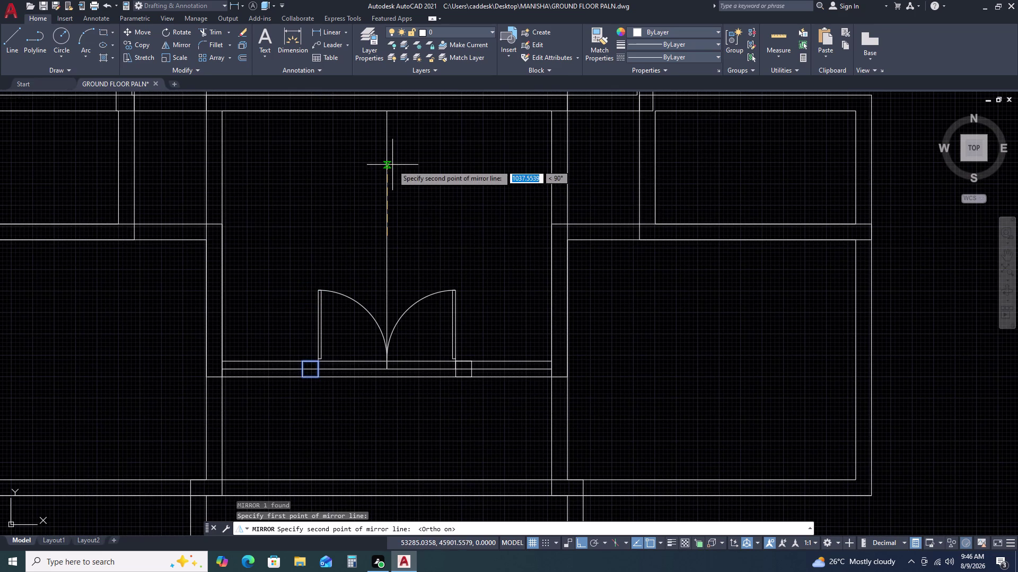
click(391, 152)
click(416, 191)
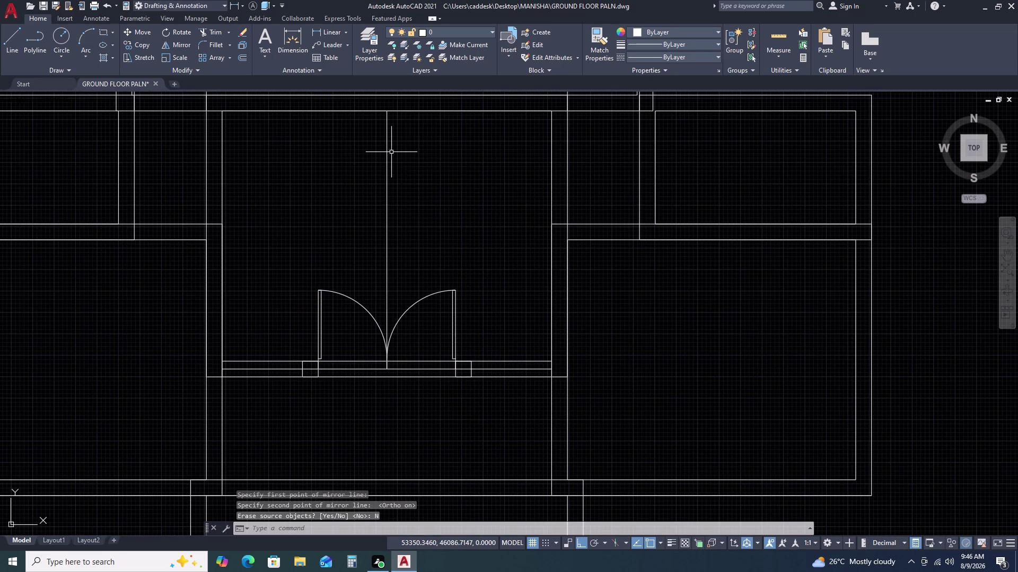
Centre the view on the door pair and select both leaves.
middle_drag(444, 338, 503, 232)
scroll(up, 3)
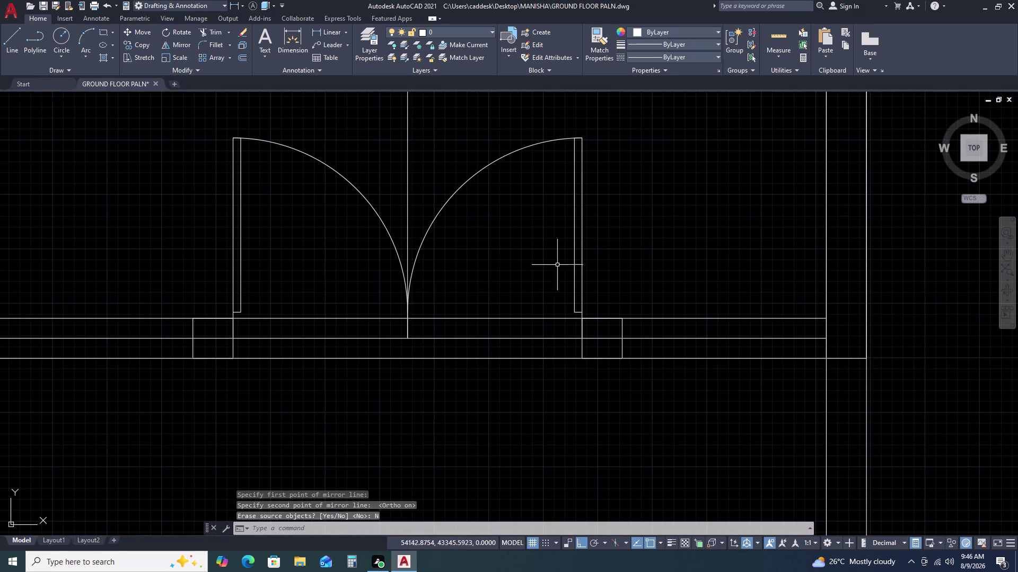
drag(630, 248, 590, 248)
click(529, 223)
Move both door leaves from their meeting point down onto the opening's wall line.
click(361, 176)
click(347, 188)
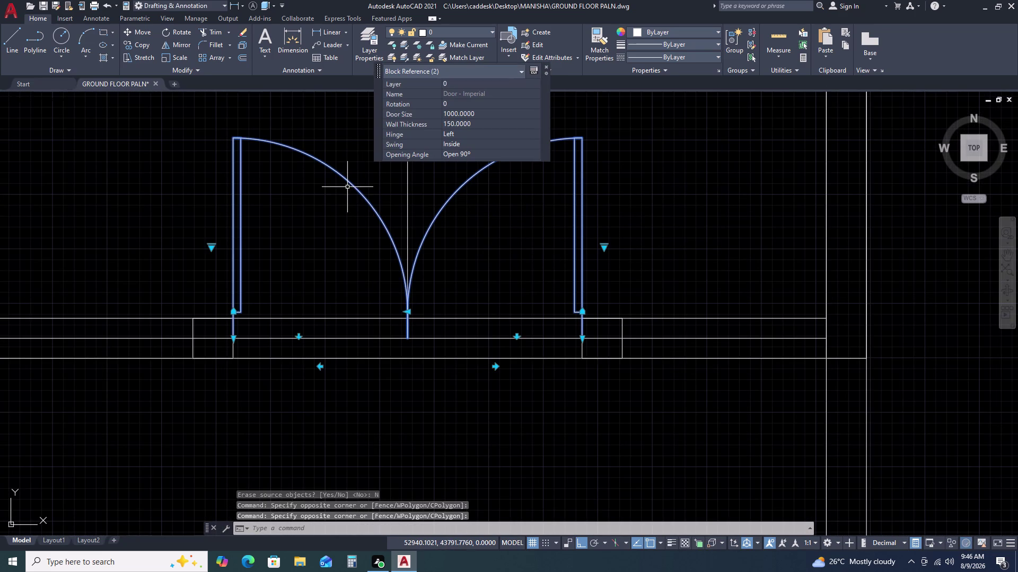
text(M)
key(space)
click(406, 337)
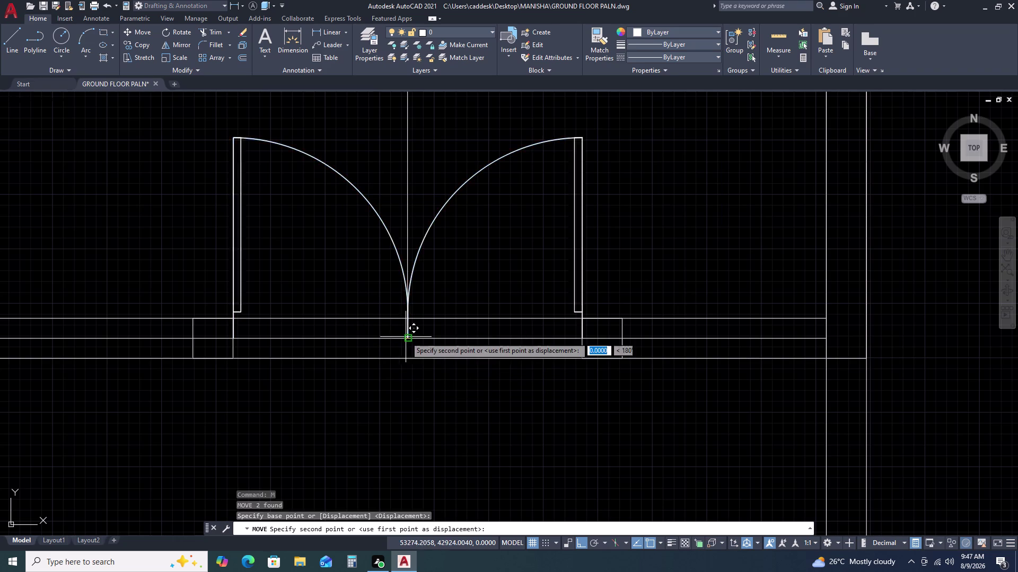
click(406, 357)
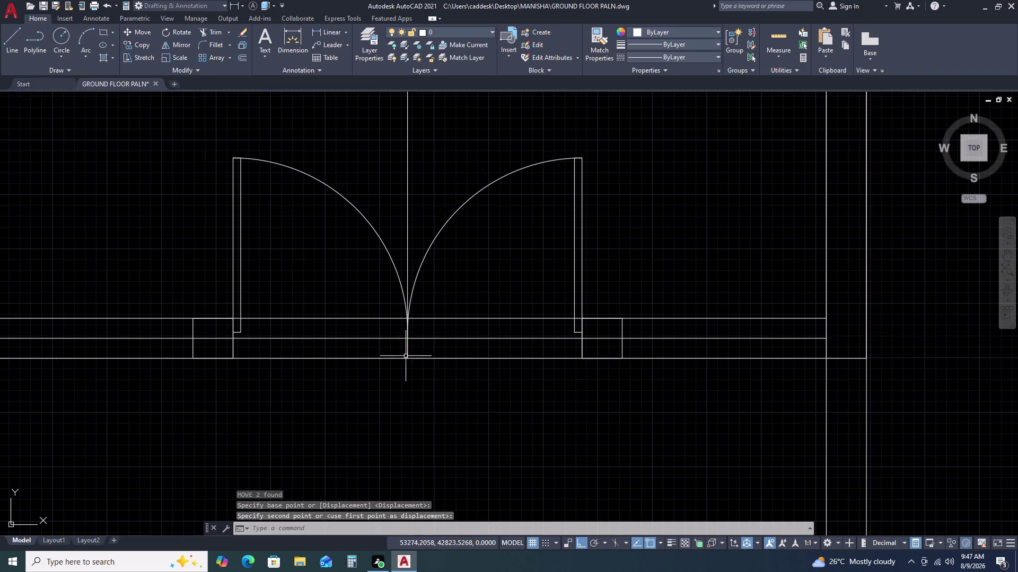
Zoom and pan out to review the floor plan around the central doors.
scroll(down, 3)
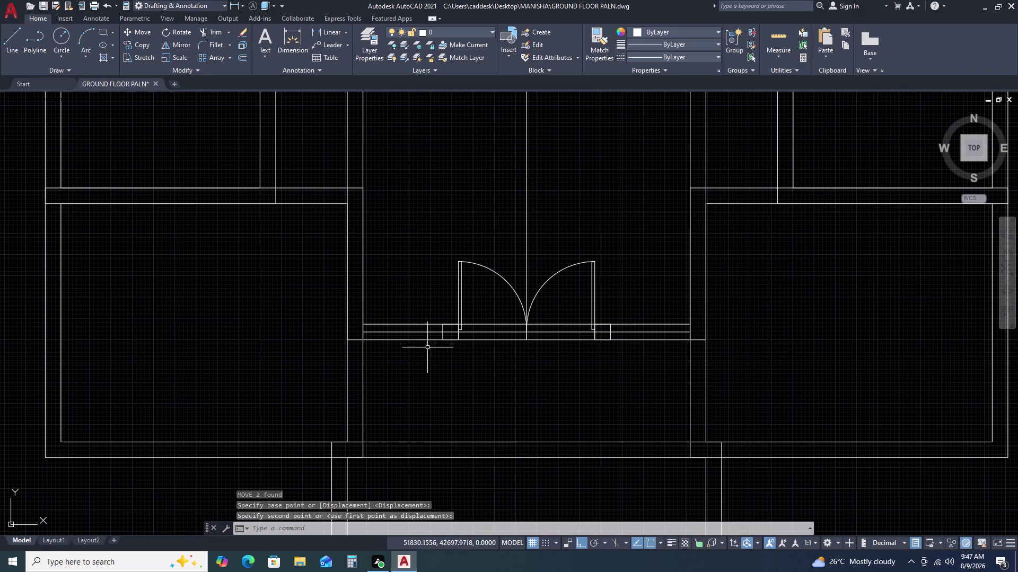
scroll(down, 3)
middle_drag(607, 321, 620, 289)
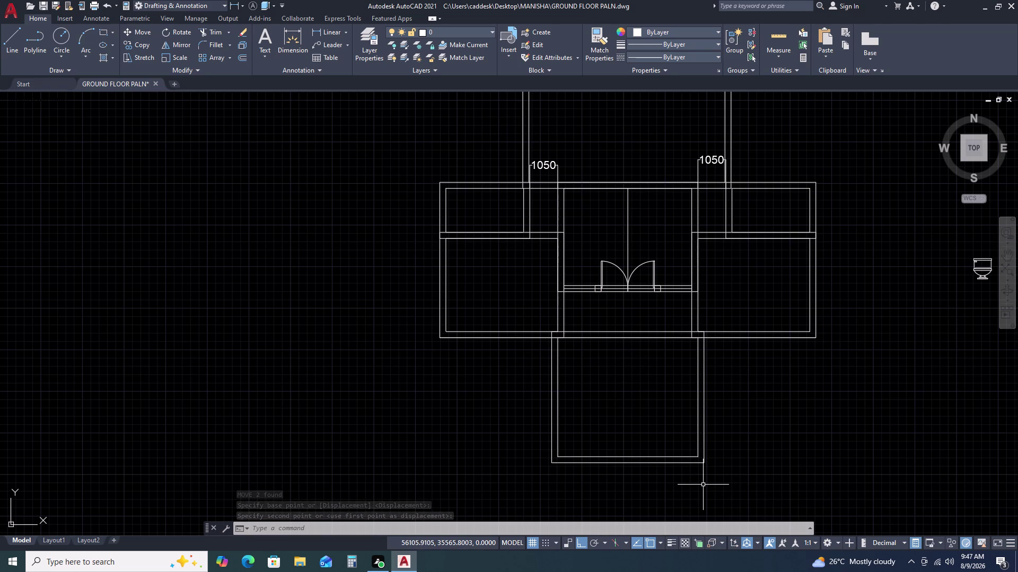
scroll(down, 3)
middle_drag(704, 326, 708, 344)
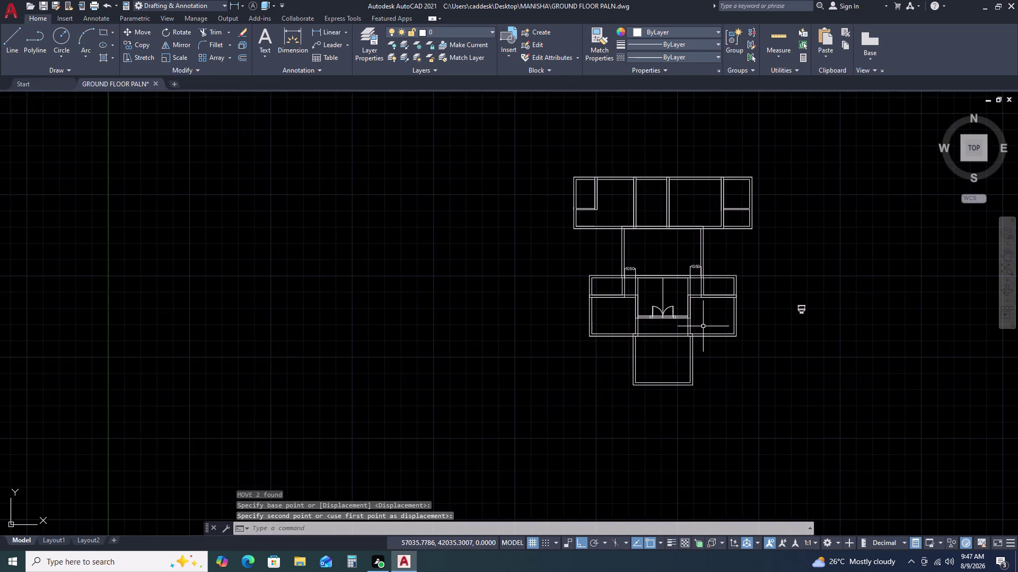
middle_drag(708, 344, 708, 366)
scroll(up, 3)
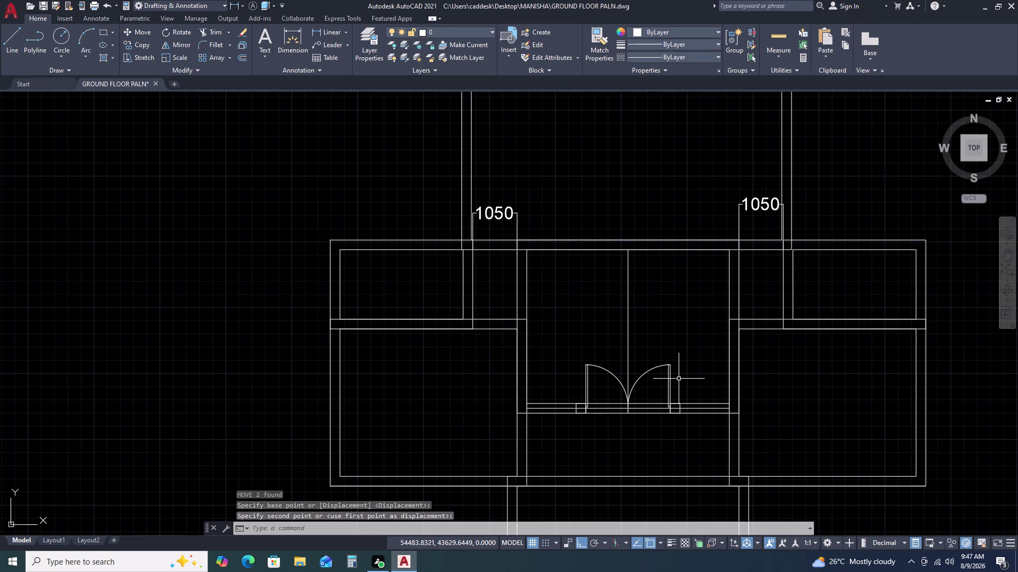
scroll(down, 3)
Select the right door leaf and cancel the accidentally started XCOMPARE command.
click(664, 374)
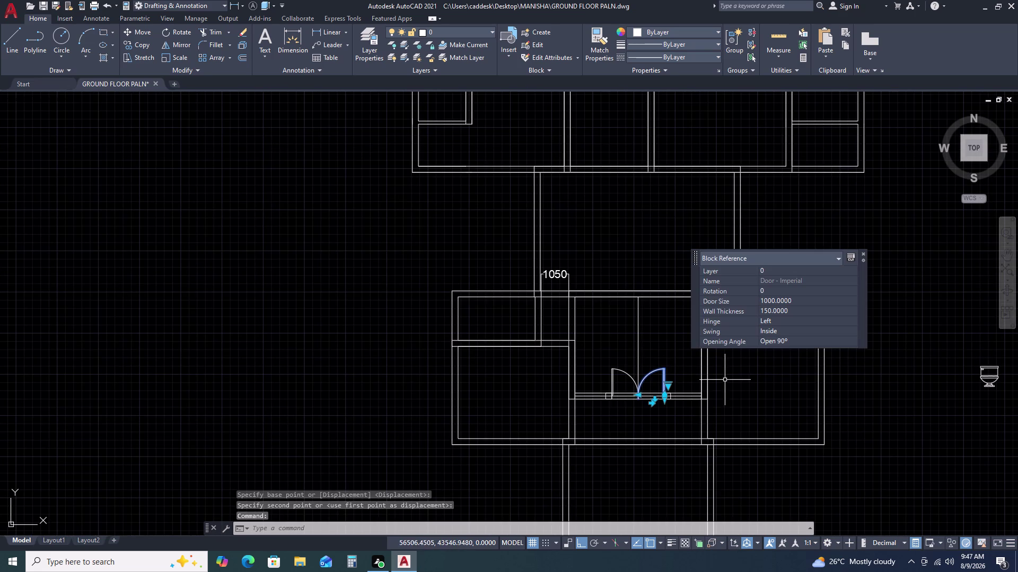
text(XCO)
key(space)
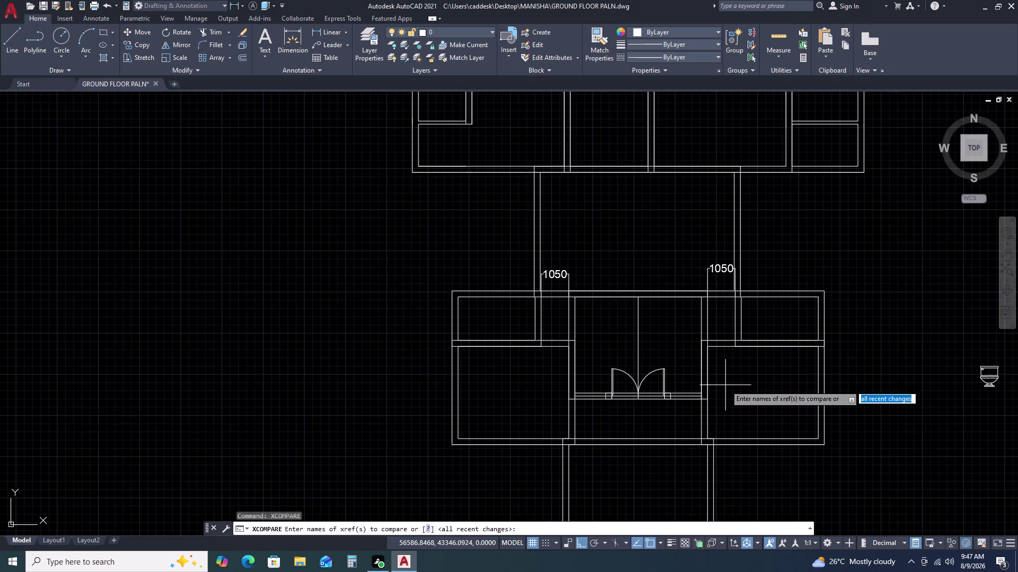
key(Escape)
Copy the right door leaf from its hinge corner into the first upper-room doorway, Ortho off.
click(663, 379)
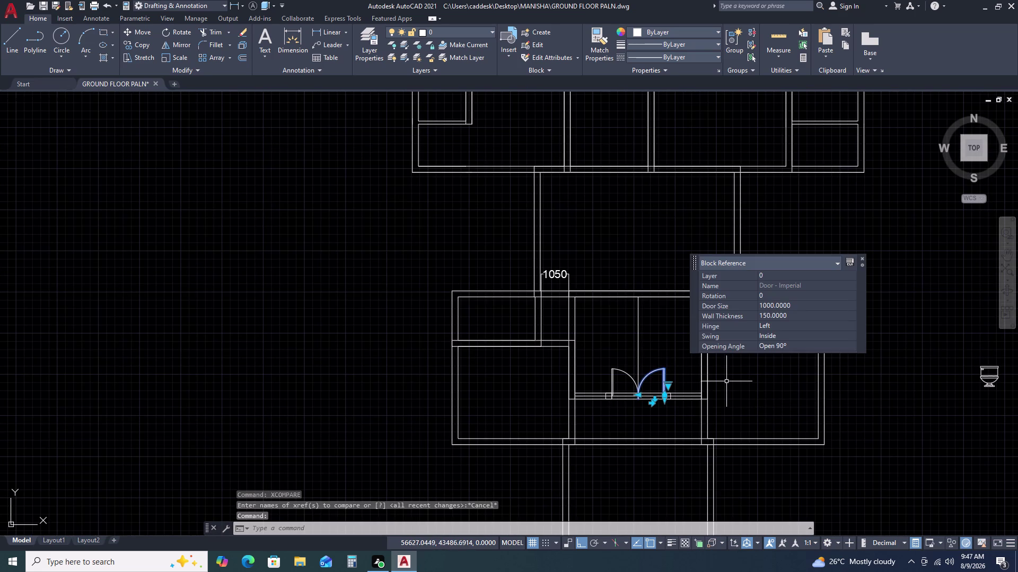
key(c)
scroll(down, 3)
text(O)
key(space)
scroll(up, 3)
scroll(down, 3)
scroll(up, 3)
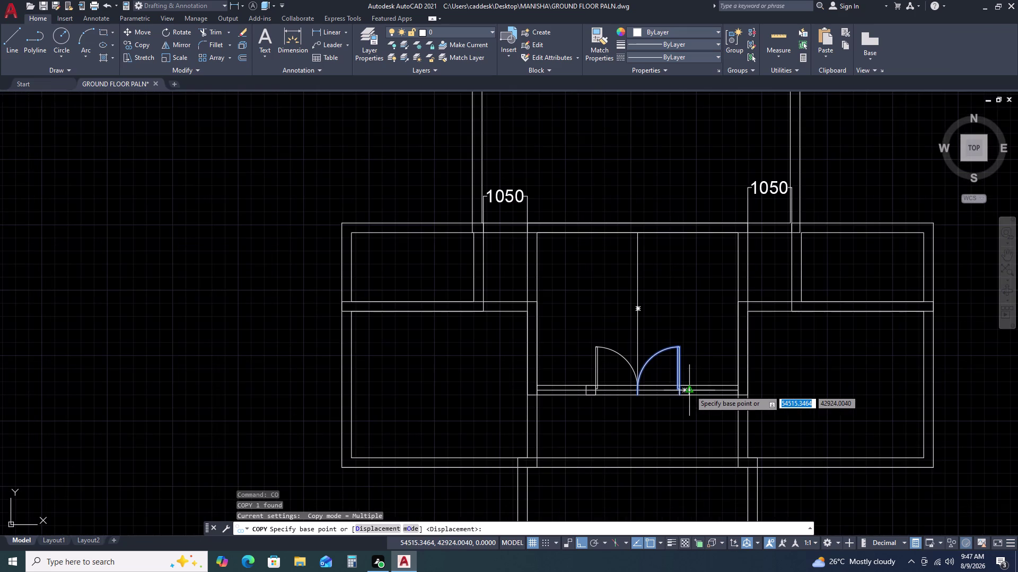
click(680, 395)
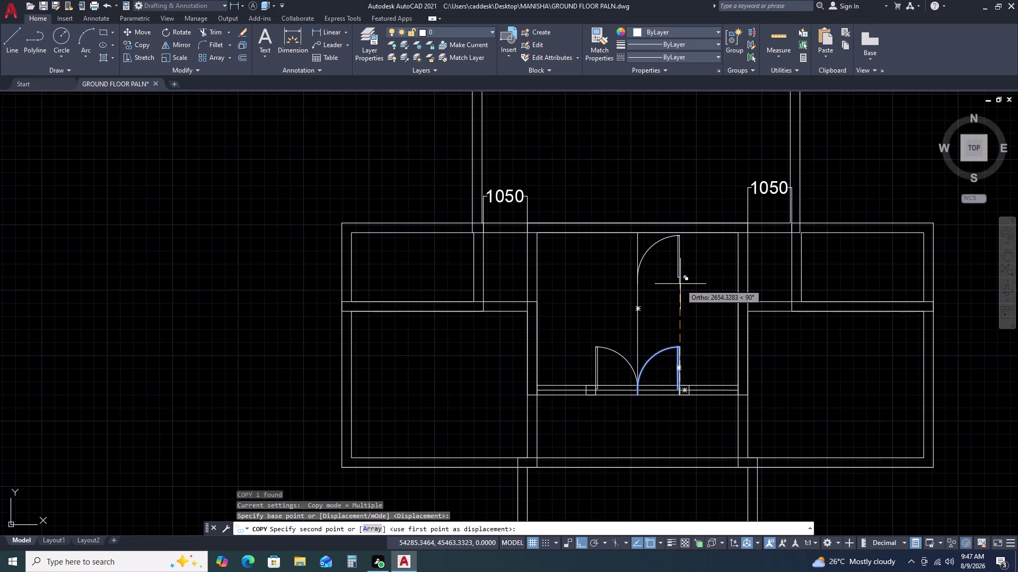
key(F8)
scroll(down, 3)
scroll(up, 3)
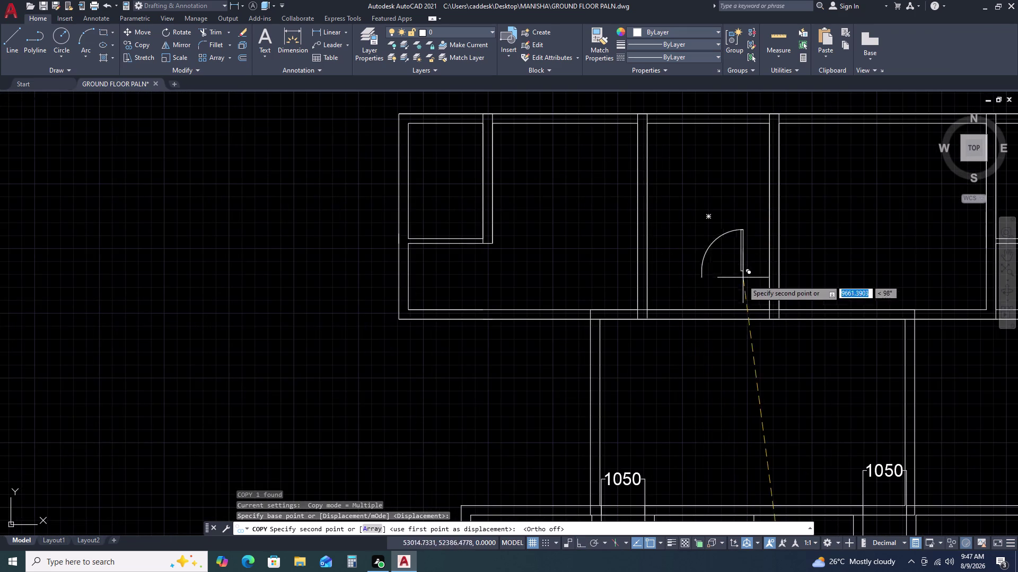
scroll(up, 3)
click(766, 323)
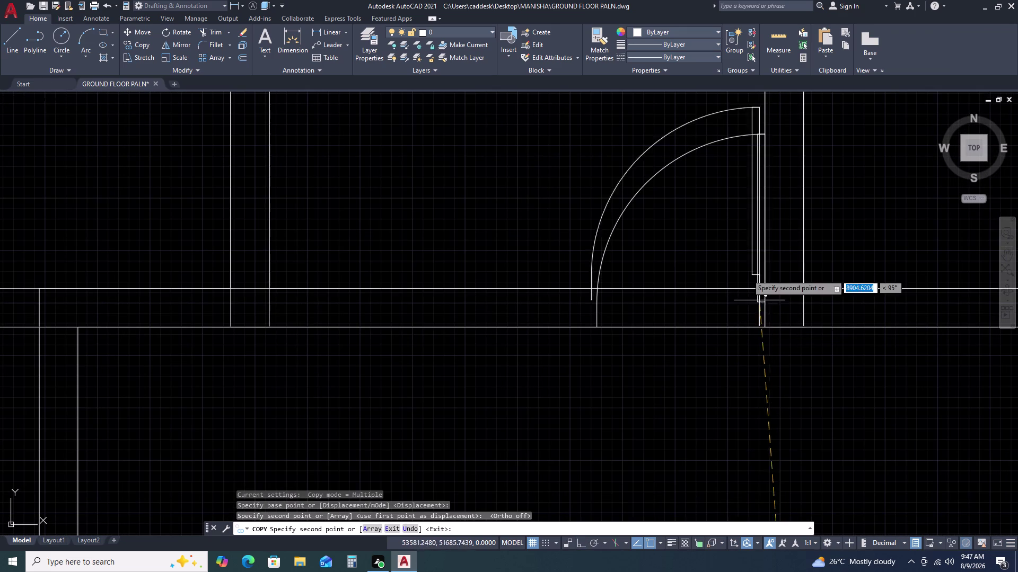
Place further door copies in the second upper-room doorway and the corridor.
scroll(down, 3)
middle_drag(859, 291, 697, 293)
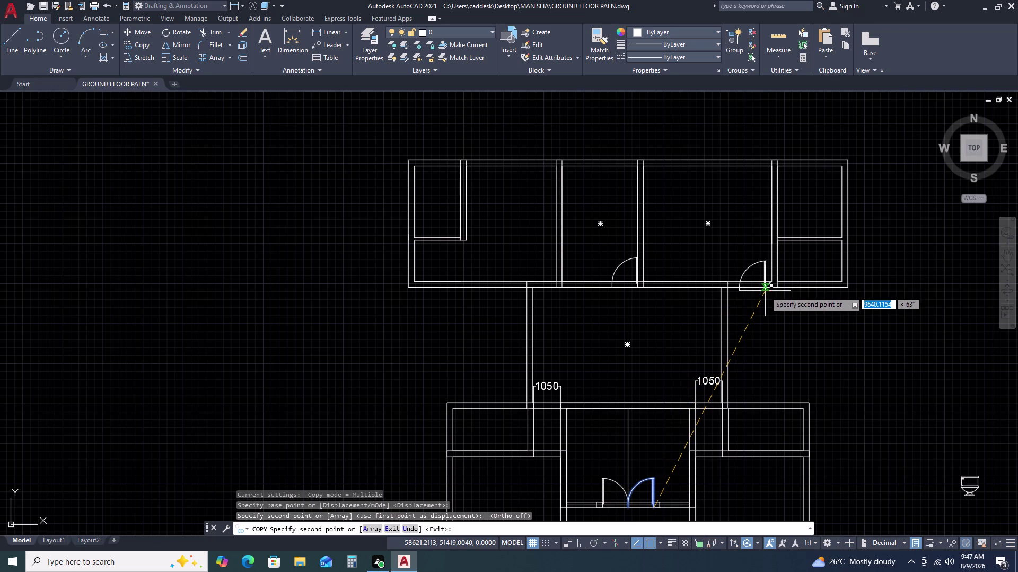
scroll(up, 3)
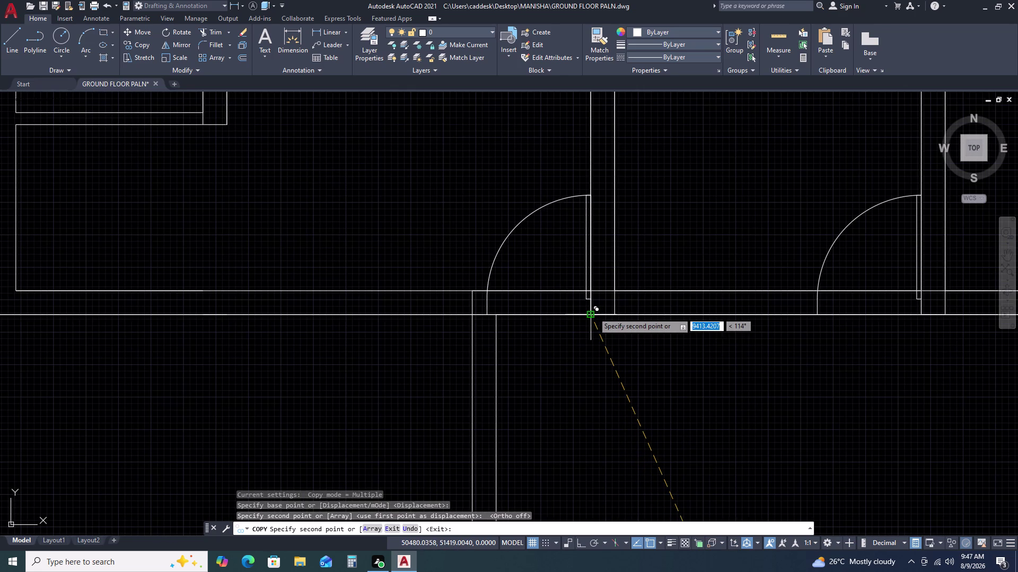
click(593, 313)
scroll(down, 3)
middle_drag(768, 344, 623, 252)
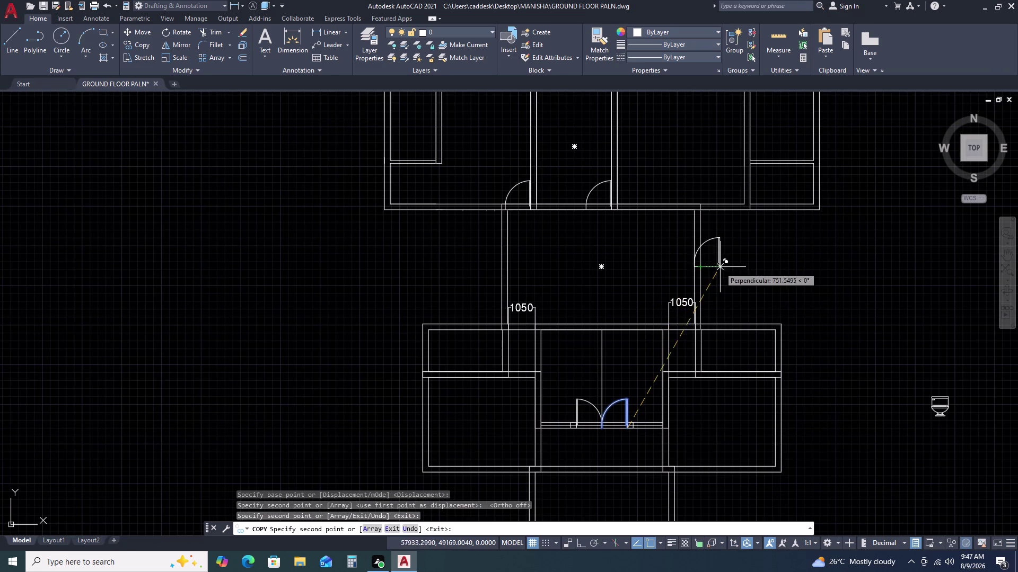
click(624, 300)
key(Escape)
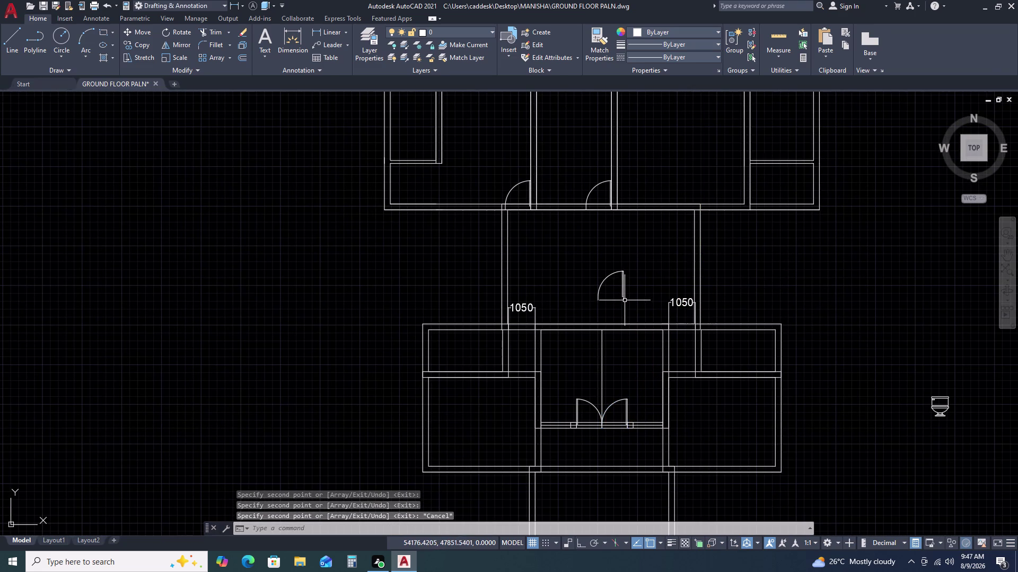
Rotate the corridor door copy 180° about its base point with Ortho on.
click(628, 294)
click(605, 284)
text(R)
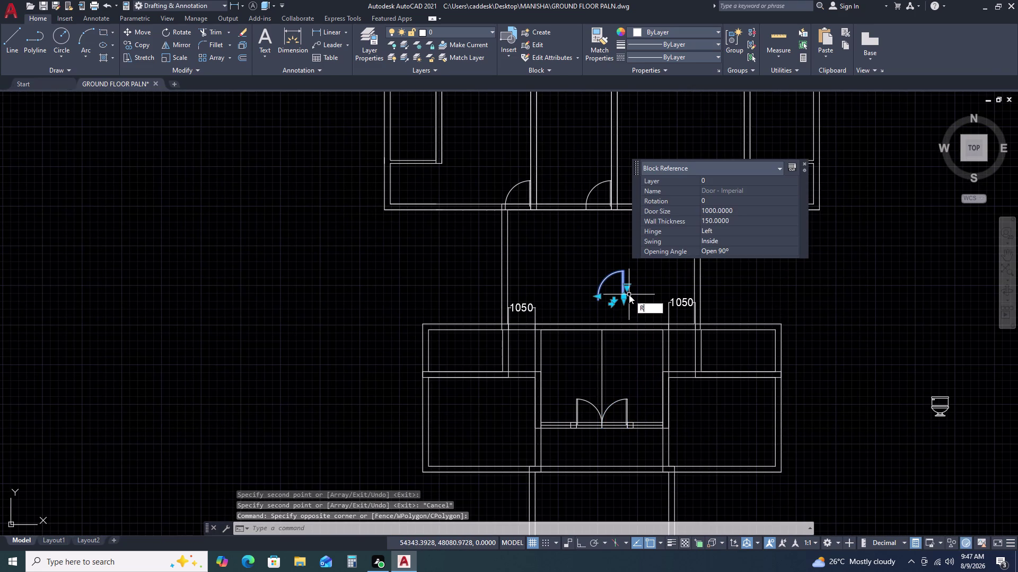
text(O)
key(space)
click(629, 295)
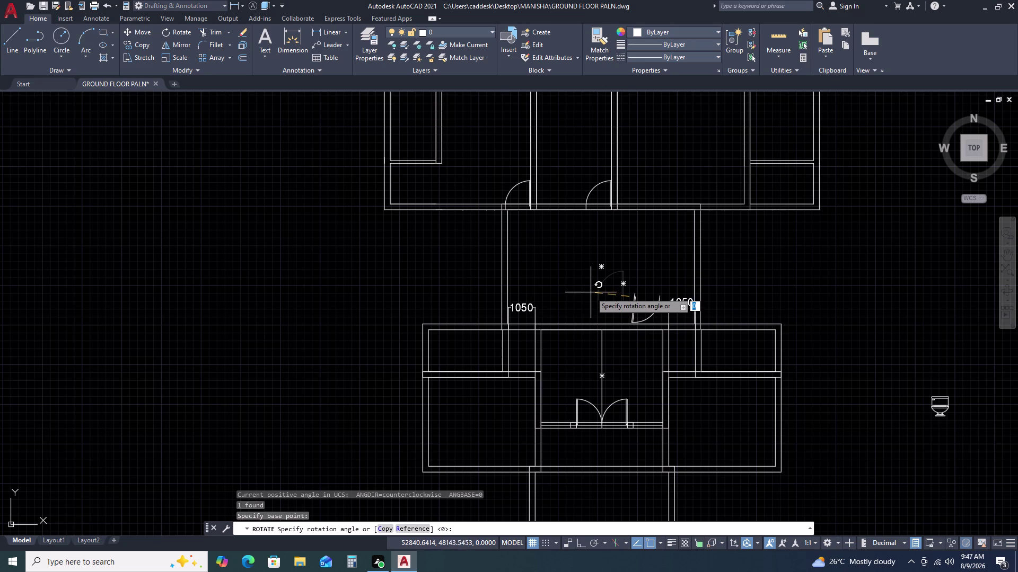
key(F8)
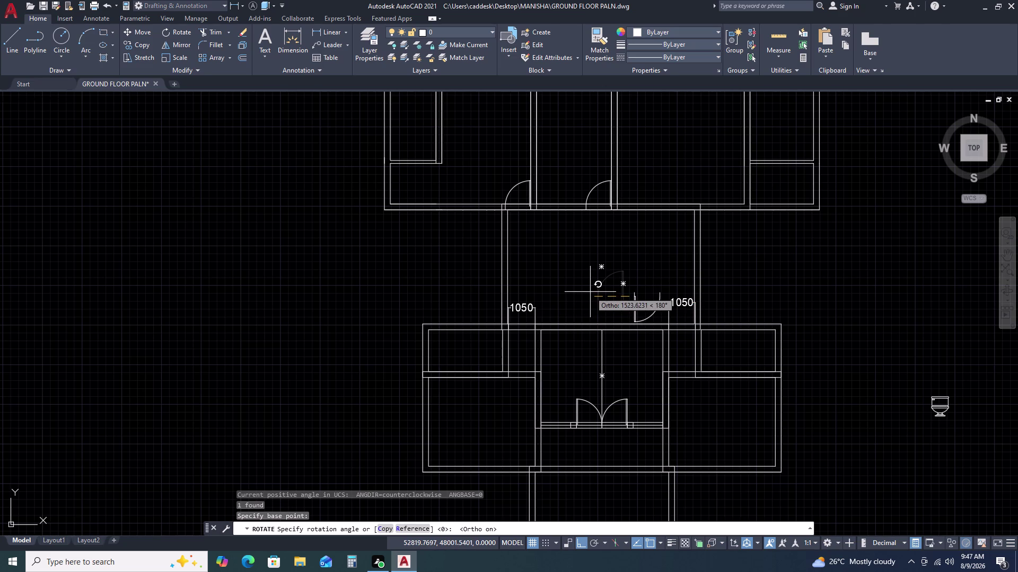
click(590, 292)
Move the rotated door into the wall opening under the right 1050 label.
click(638, 303)
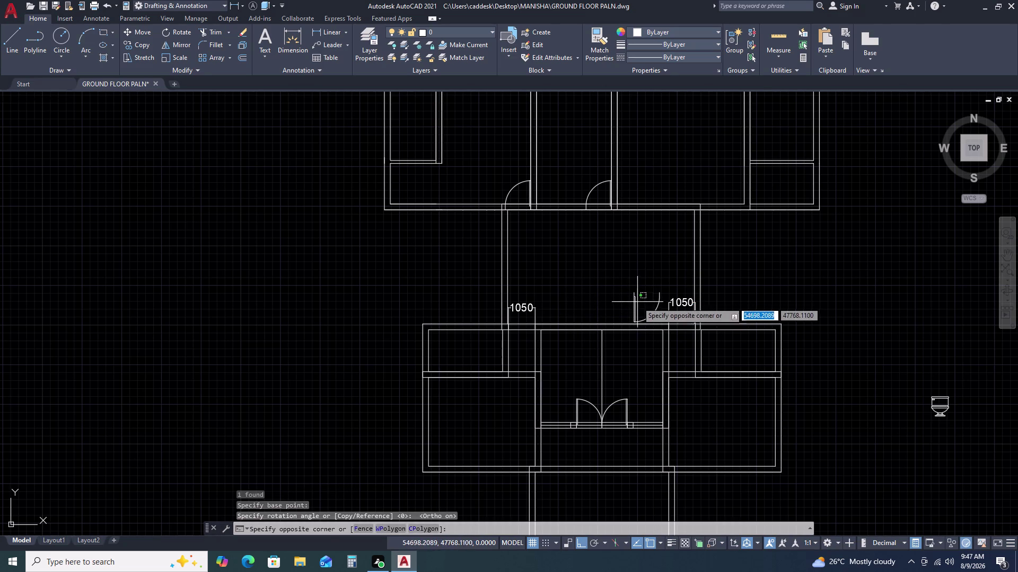
click(625, 292)
text(M)
key(space)
middle_drag(650, 309, 651, 309)
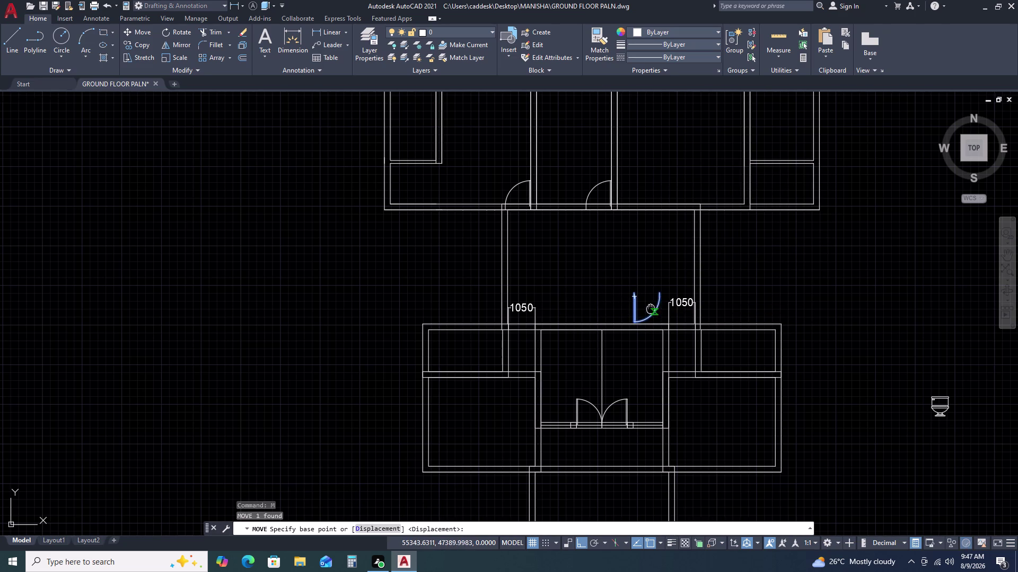
middle_drag(651, 309, 656, 273)
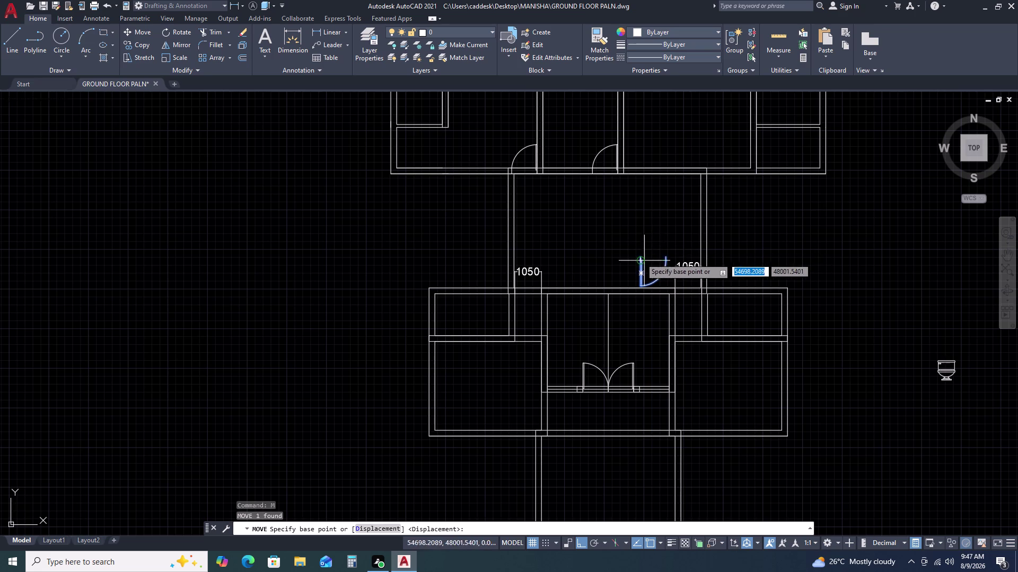
scroll(up, 3)
click(674, 258)
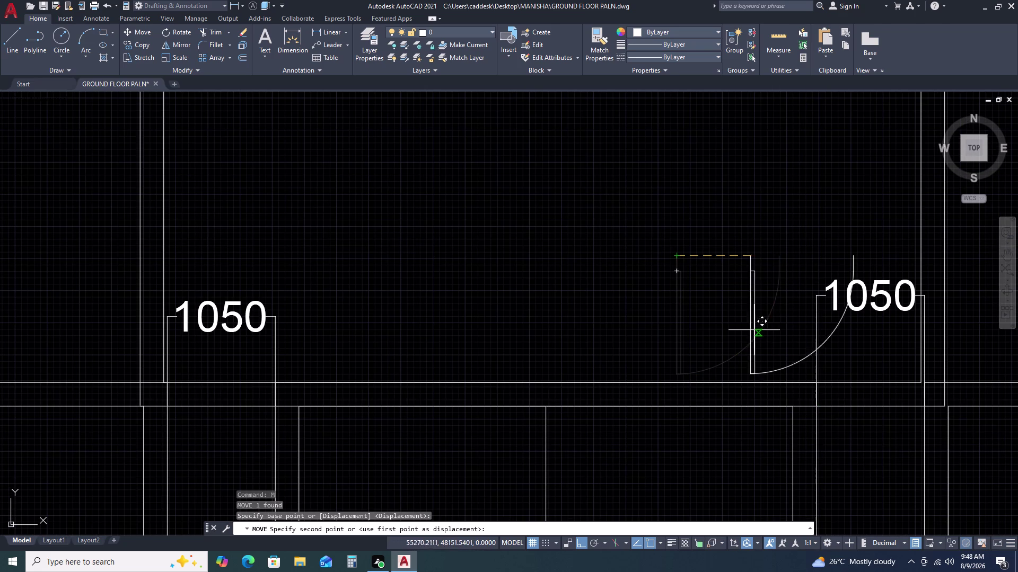
key(F8)
scroll(up, 3)
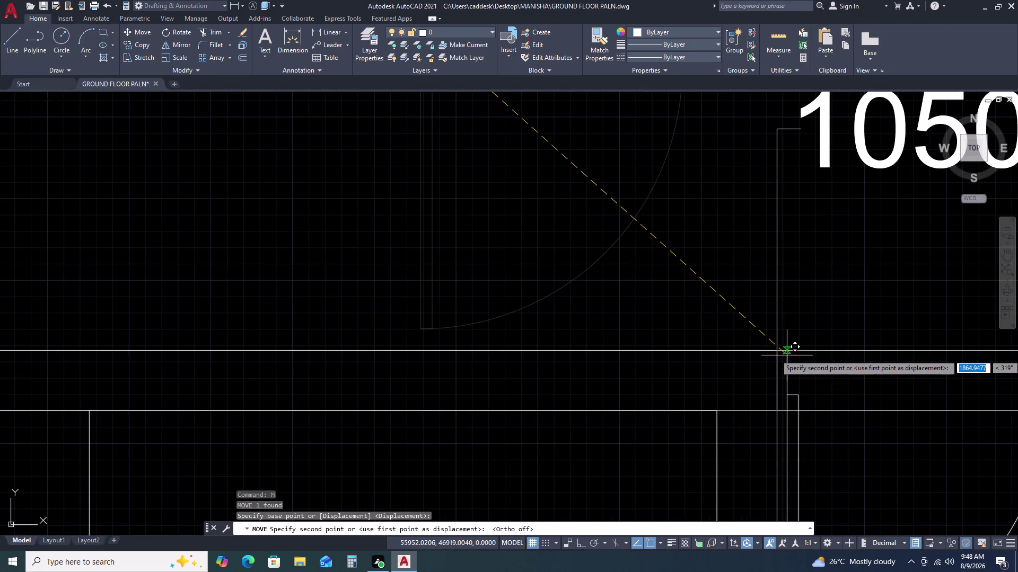
click(786, 354)
scroll(down, 3)
scroll(up, 3)
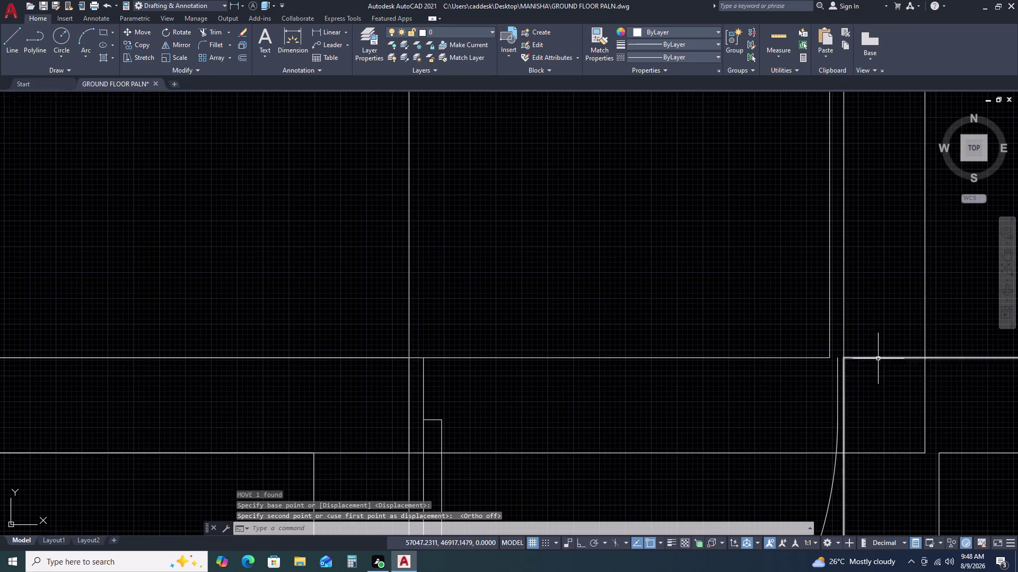
Nudge the placed door flush with the wall line, then zoom back out.
click(833, 485)
click(814, 464)
middle_drag(804, 485, 770, 432)
text(M)
key(space)
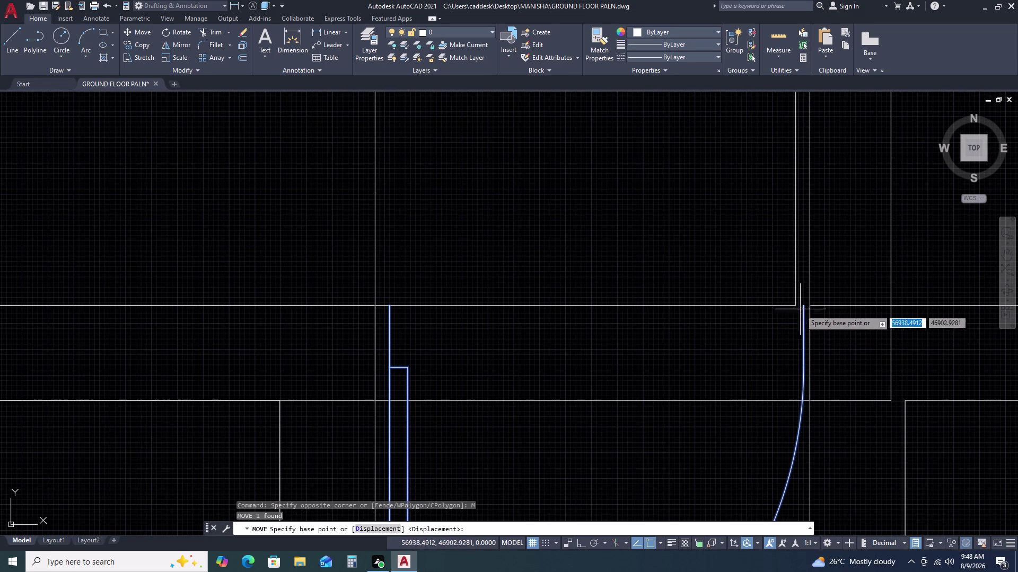
click(802, 306)
click(813, 305)
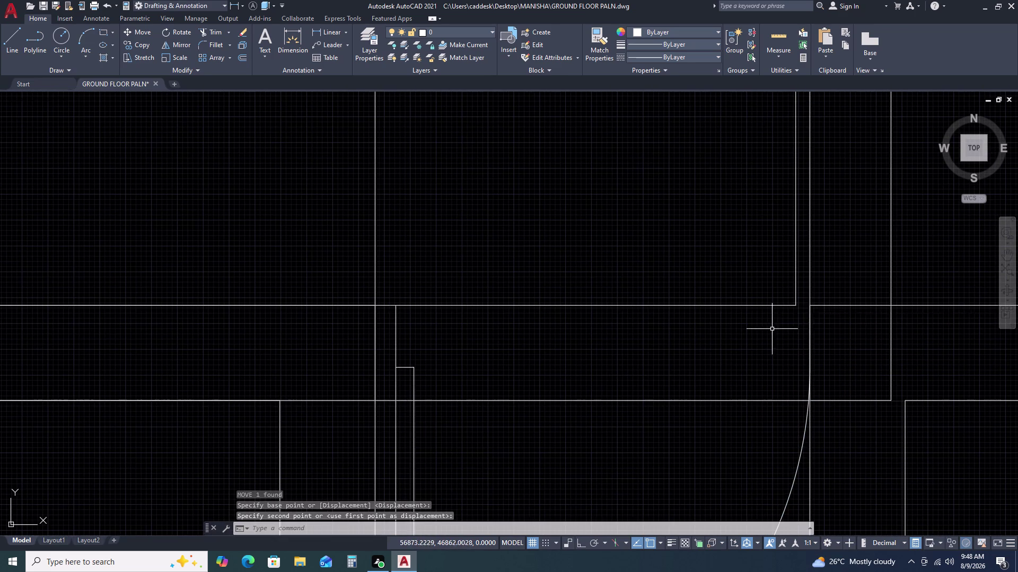
scroll(down, 3)
middle_drag(736, 391, 744, 341)
scroll(down, 3)
middle_drag(557, 366, 614, 308)
scroll(down, 3)
middle_click(617, 304)
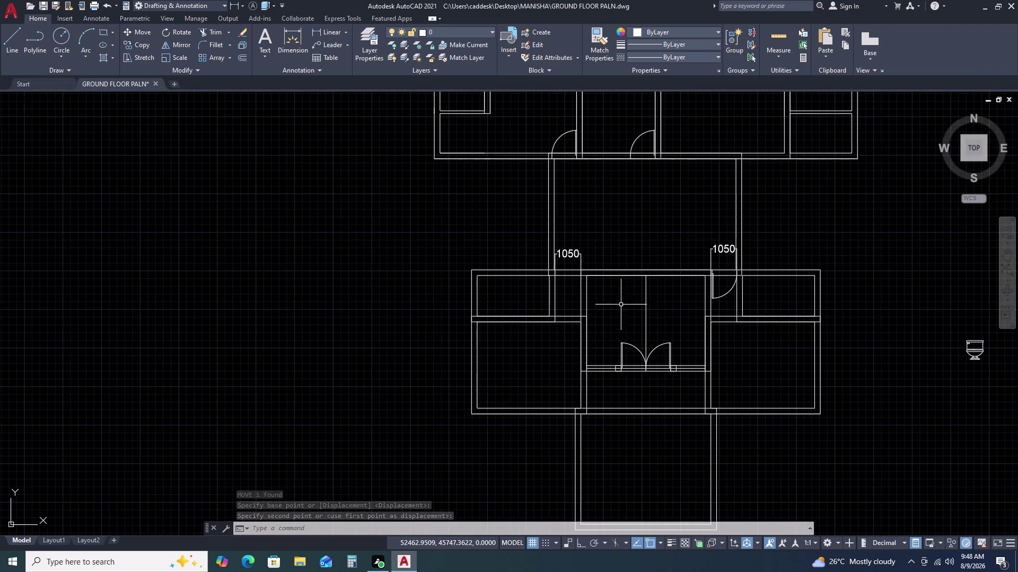
Select the right bathroom door and copy it from its corner with Ortho on.
scroll(up, 3)
click(774, 301)
click(758, 334)
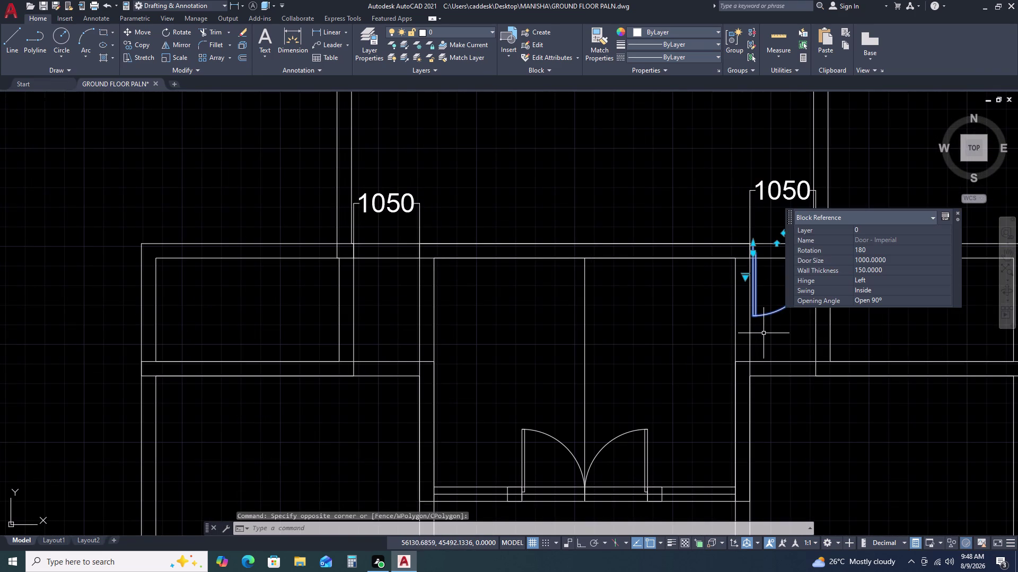
text(C)
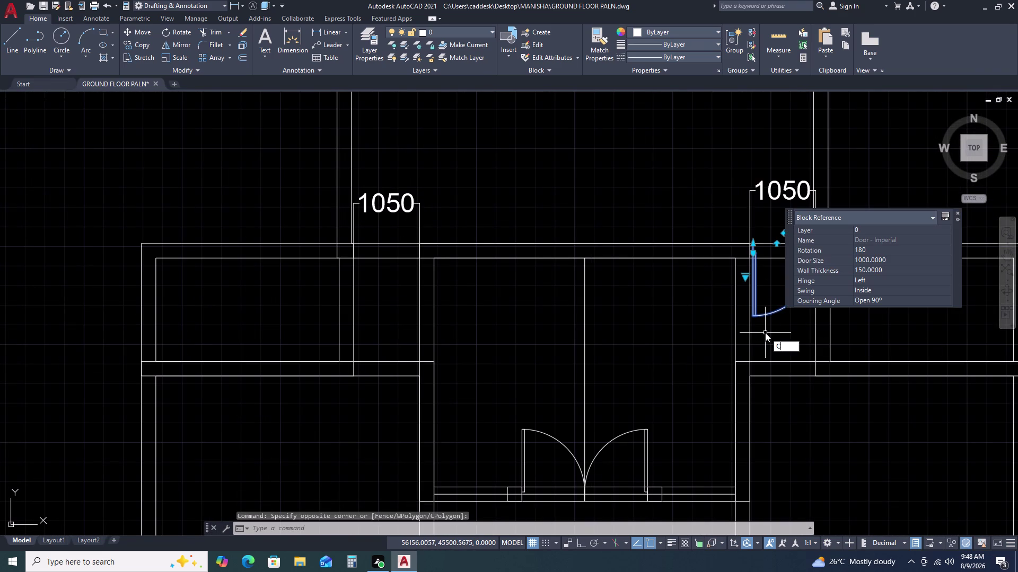
text(O)
key(space)
scroll(up, 3)
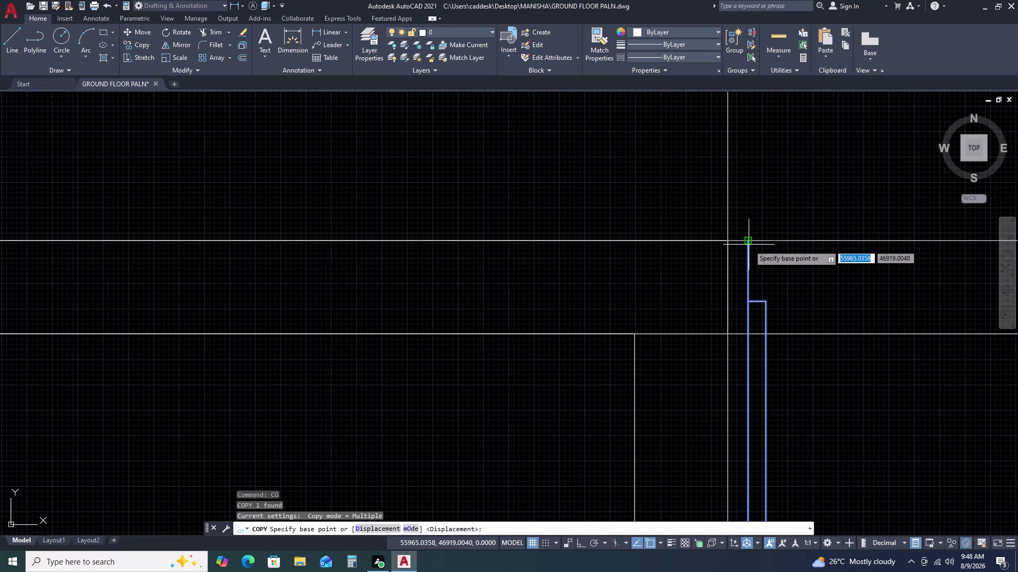
scroll(down, 3)
scroll(up, 3)
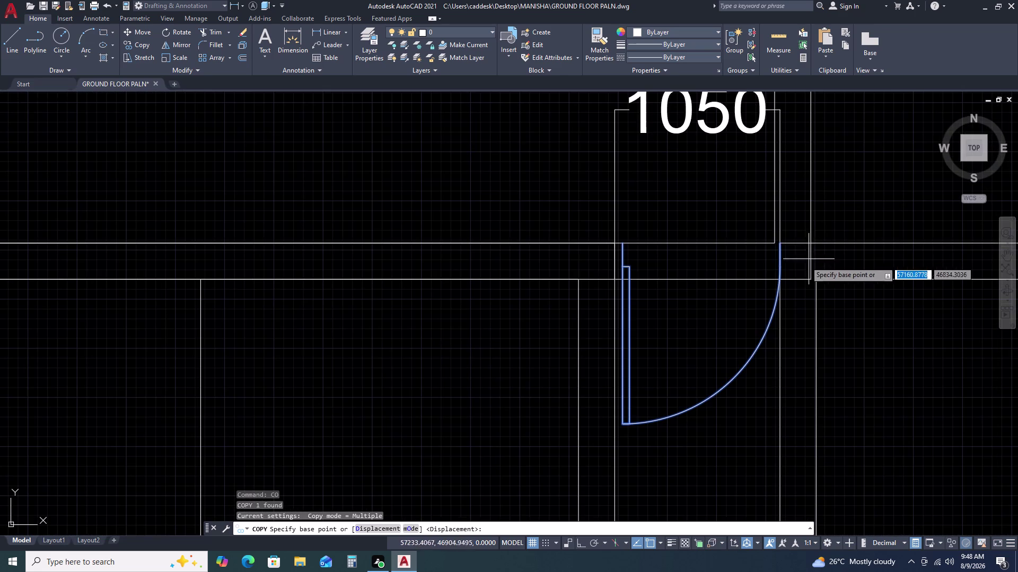
double_click(780, 244)
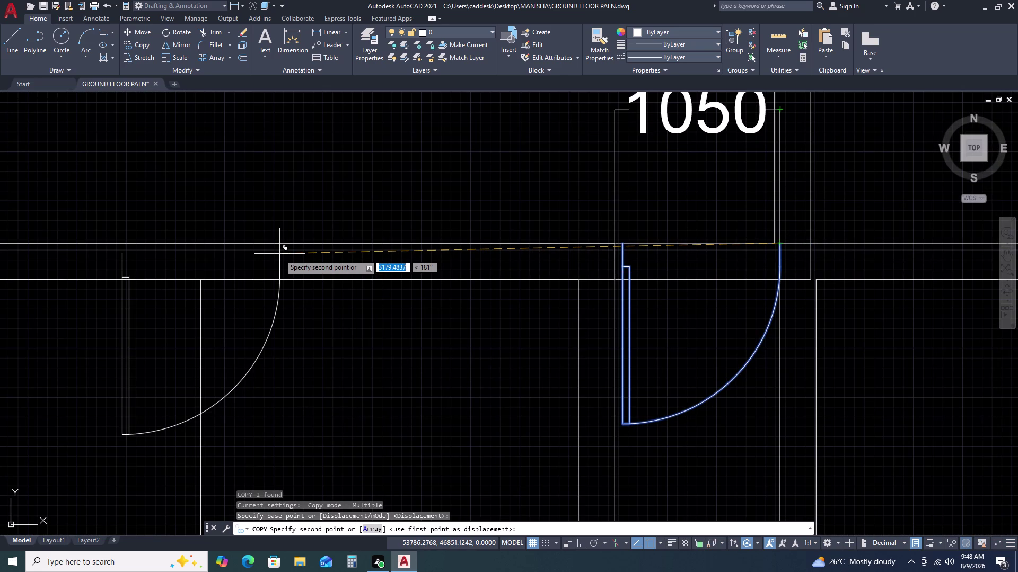
key(F8)
Place the door copy in the left bathroom opening under the other 1050 label.
scroll(down, 3)
middle_drag(287, 256, 409, 288)
middle_drag(487, 305, 513, 313)
middle_drag(513, 313, 501, 313)
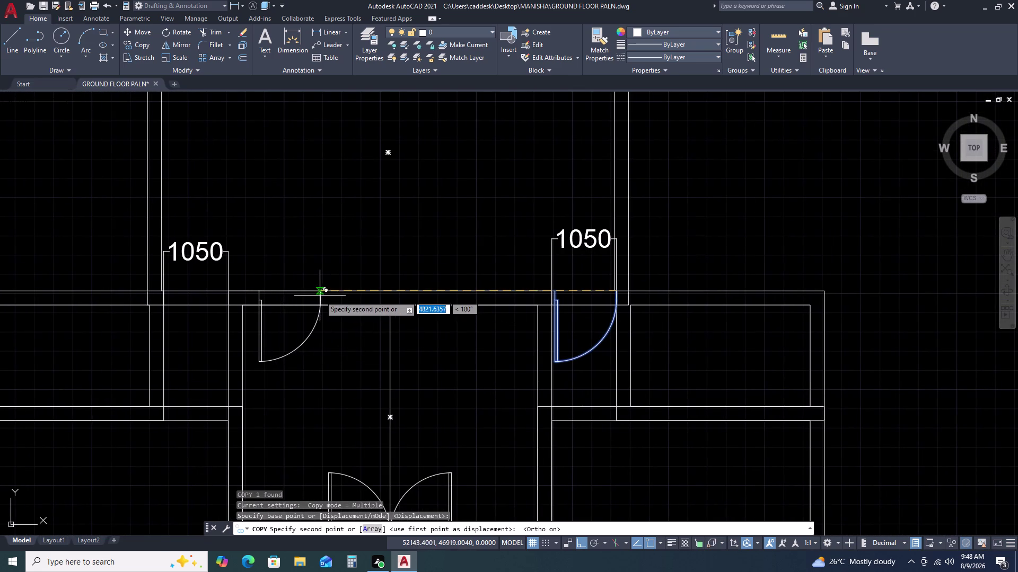
scroll(up, 3)
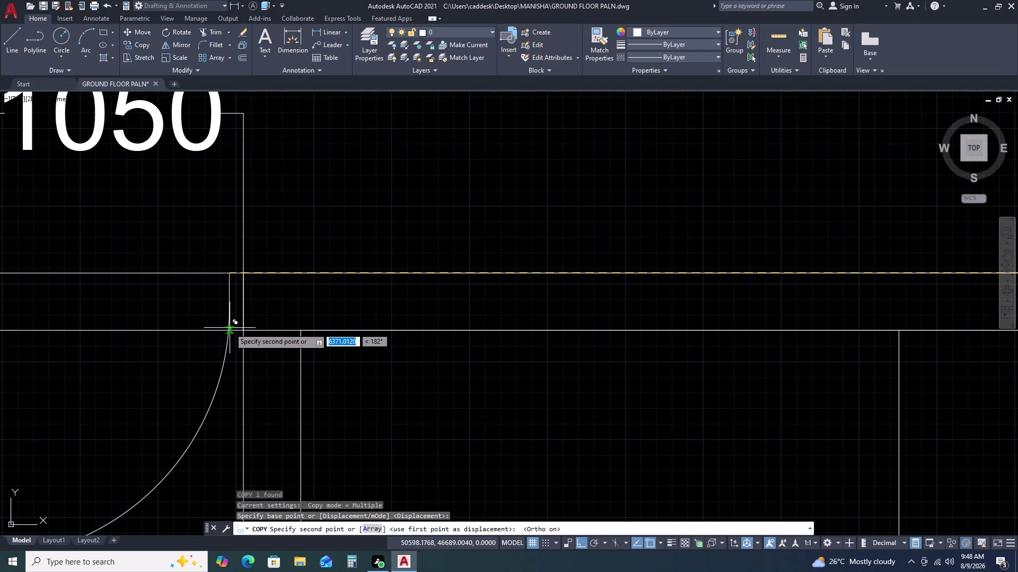
double_click(242, 272)
scroll(down, 3)
key(Escape)
scroll(down, 3)
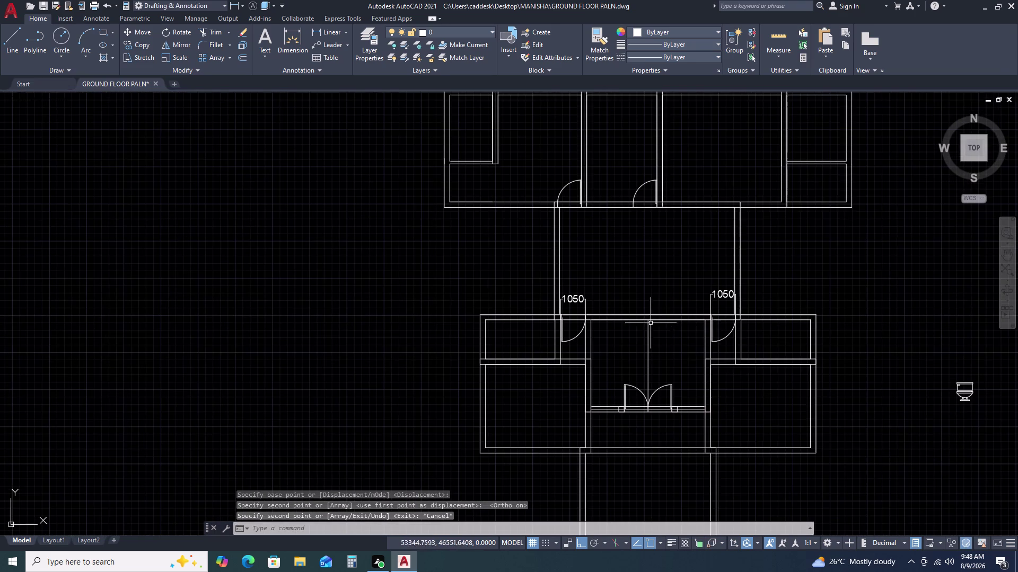
middle_drag(714, 365, 712, 322)
middle_click(711, 322)
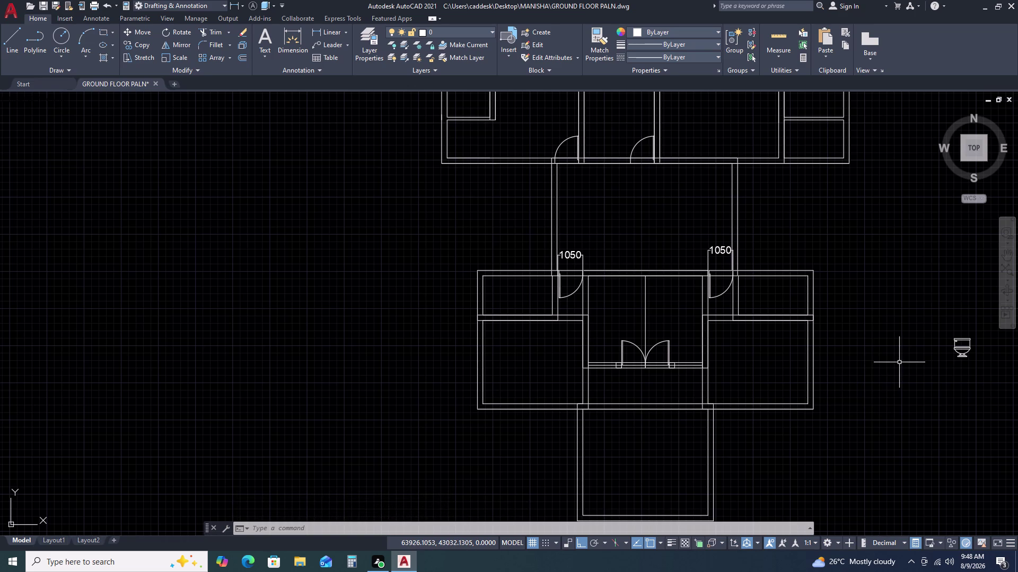
middle_drag(719, 257, 720, 330)
scroll(up, 3)
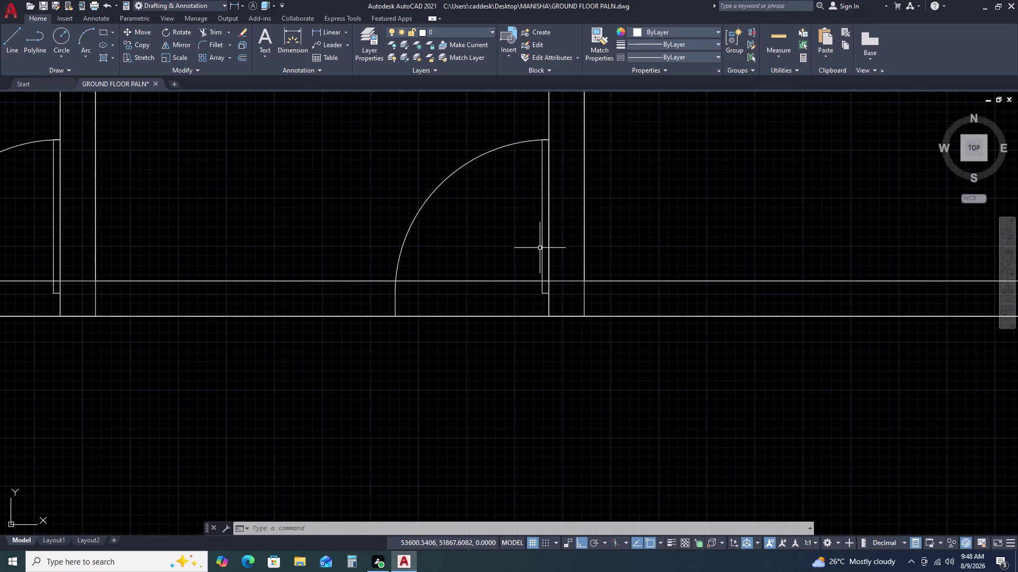
scroll(down, 3)
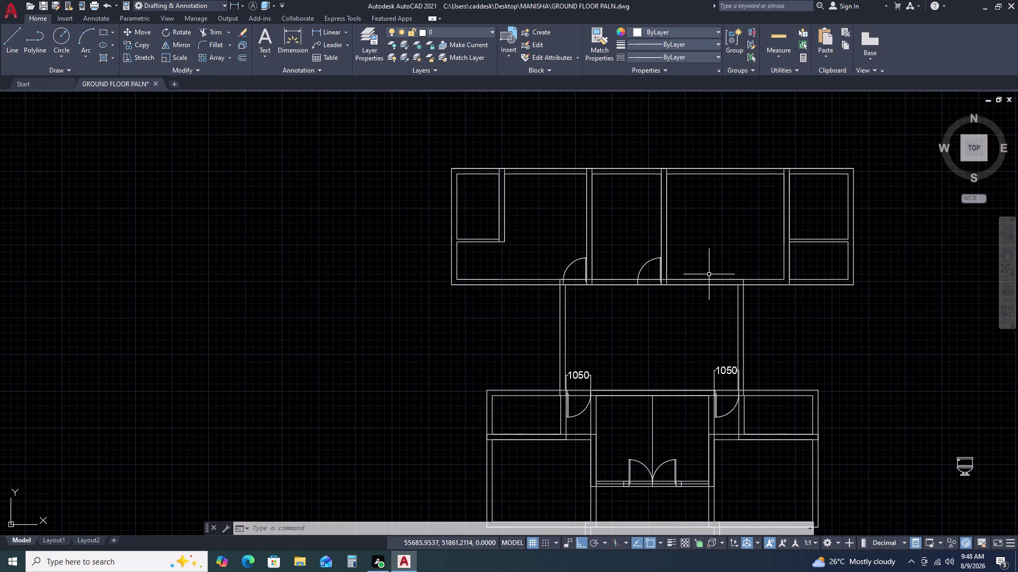
middle_drag(733, 372, 741, 346)
middle_drag(741, 343, 741, 327)
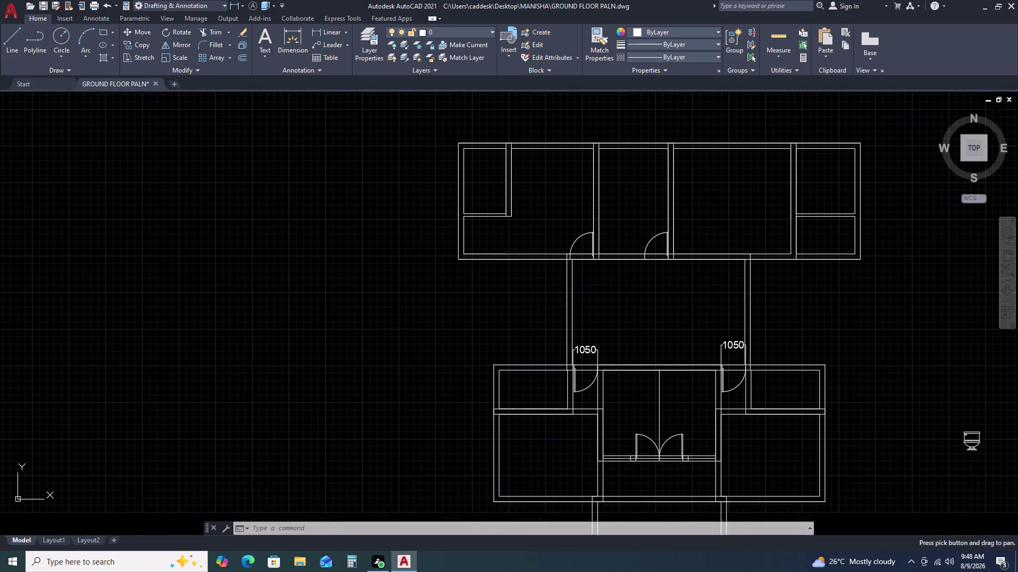
middle_drag(691, 374, 700, 332)
middle_click(700, 327)
Delete the right and left 1050 labels.
click(734, 283)
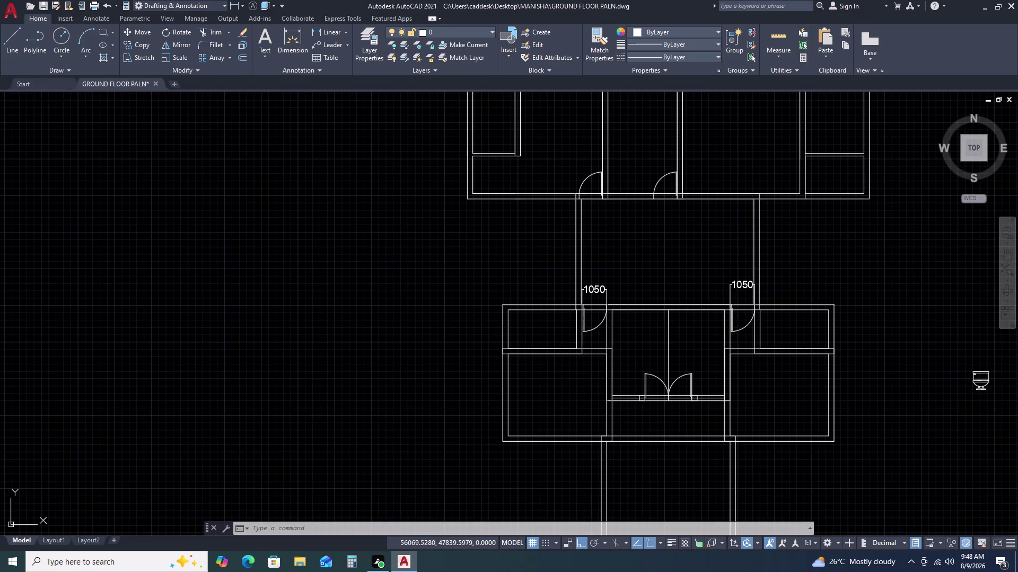
key(Delete)
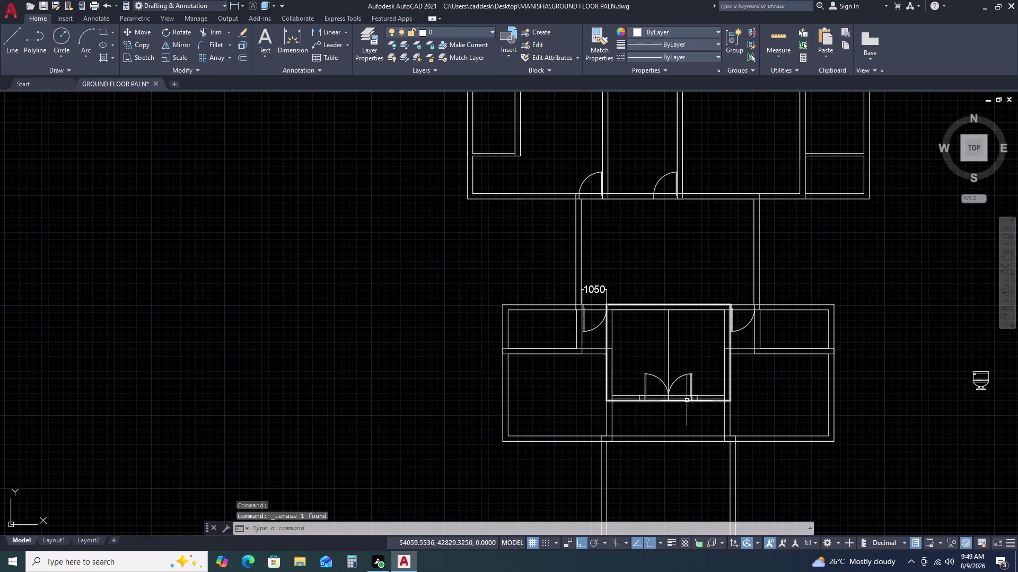
click(597, 285)
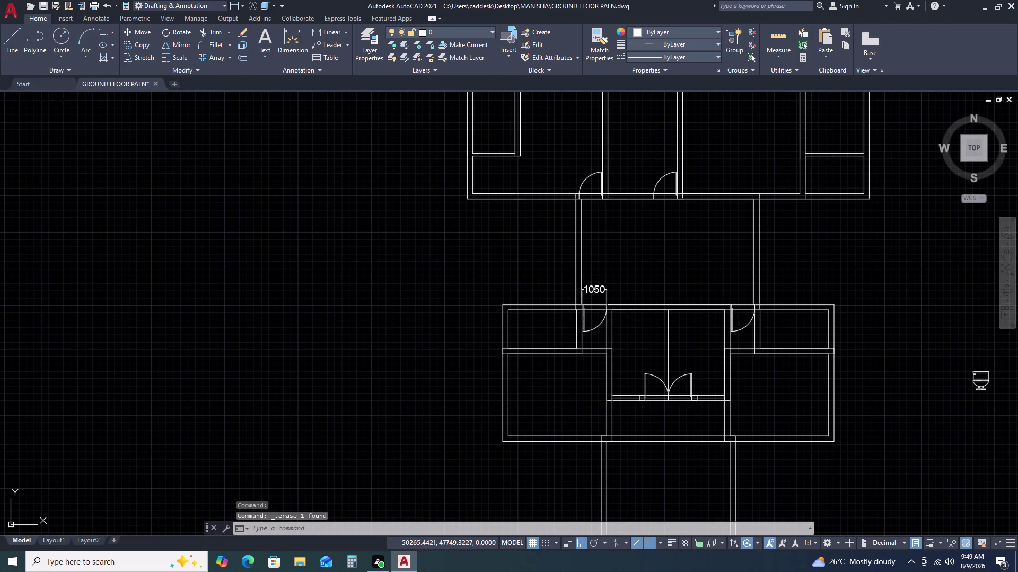
key(Delete)
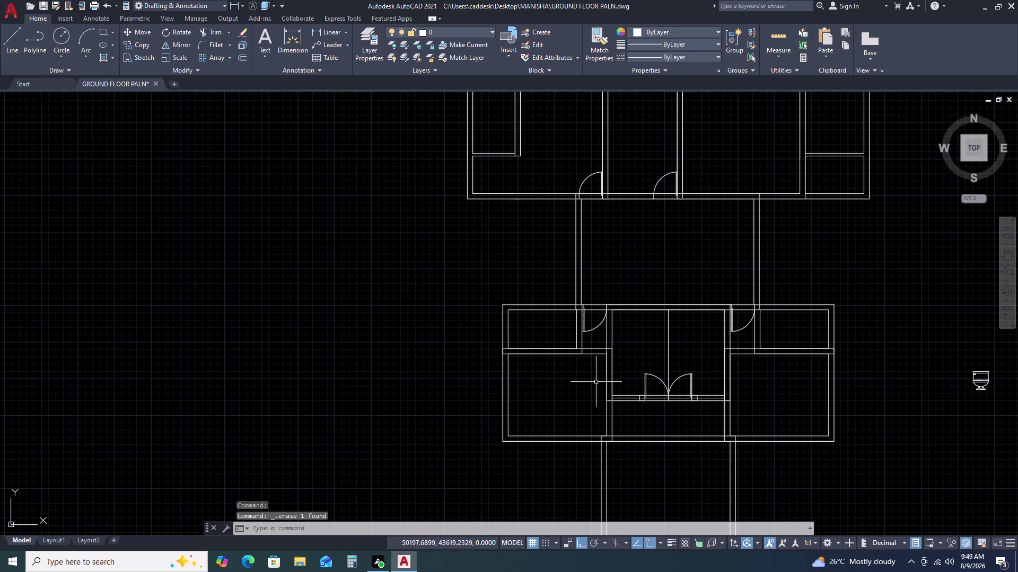
Copy the lobby double door straight up into the corridor above.
click(596, 379)
click(750, 425)
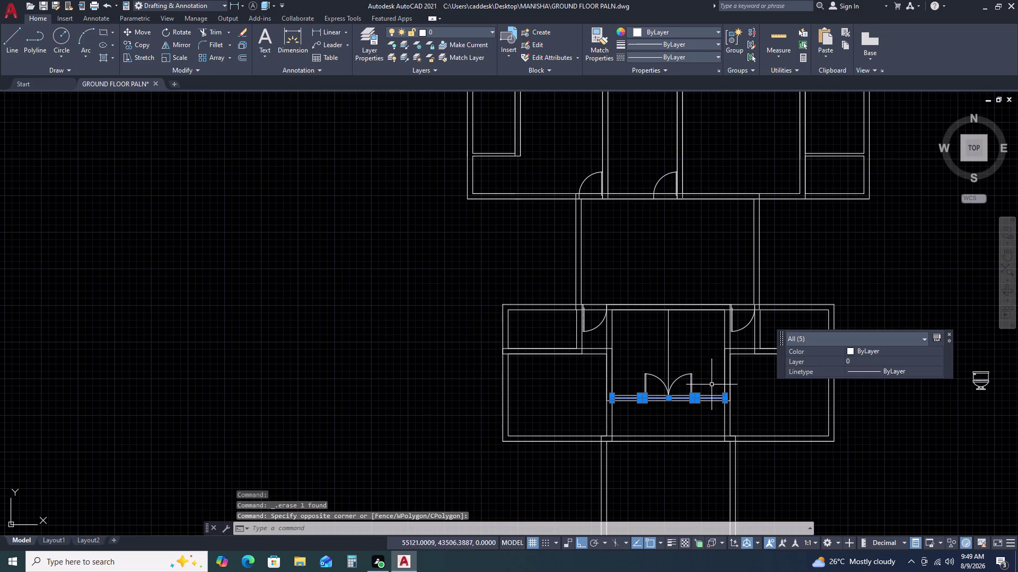
double_click(691, 376)
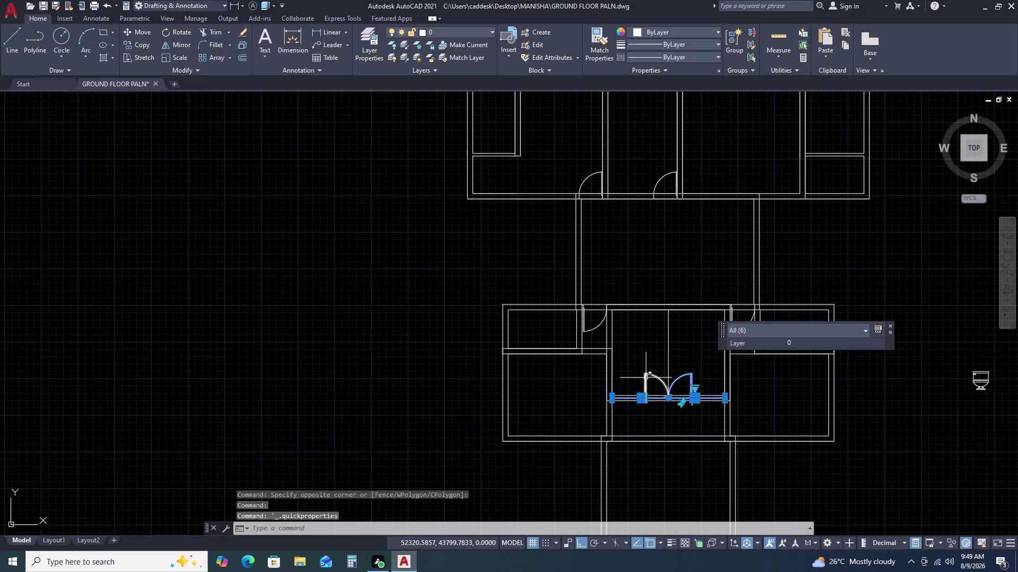
click(645, 378)
text(C)
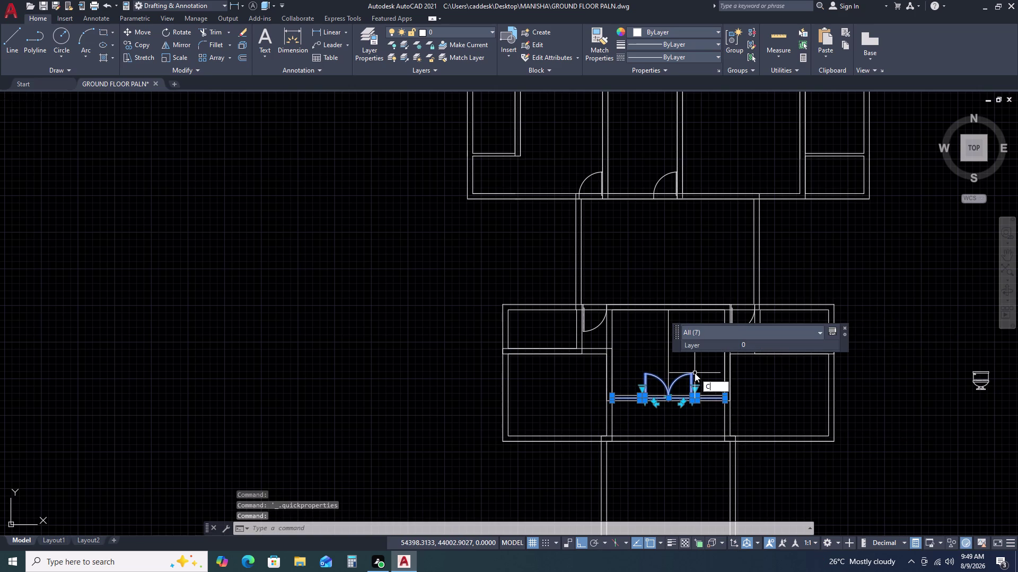
text(O)
key(space)
click(694, 373)
click(713, 239)
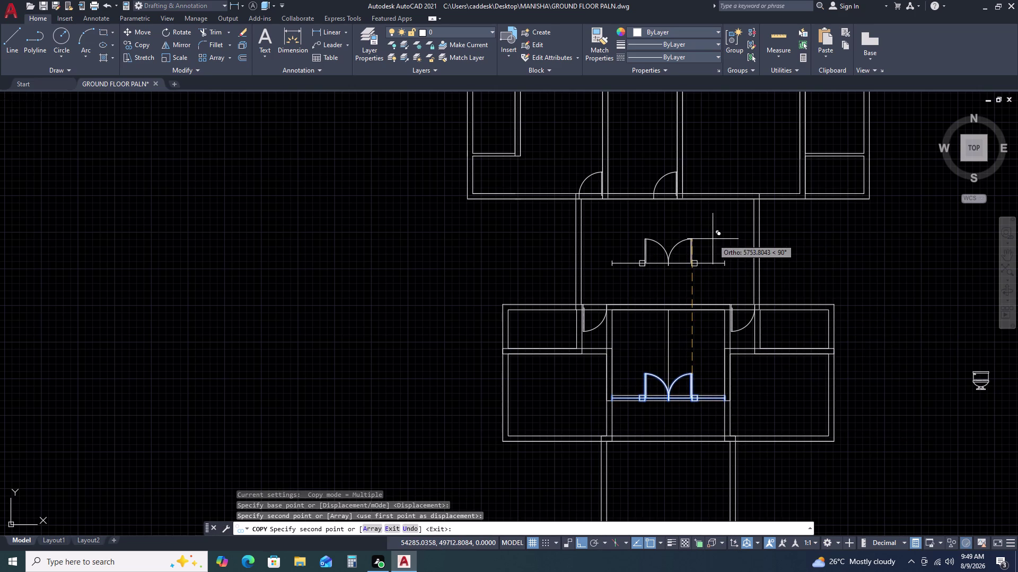
key(Escape)
Cancel a stray selection and pick the short tick at the copied line's end.
click(718, 277)
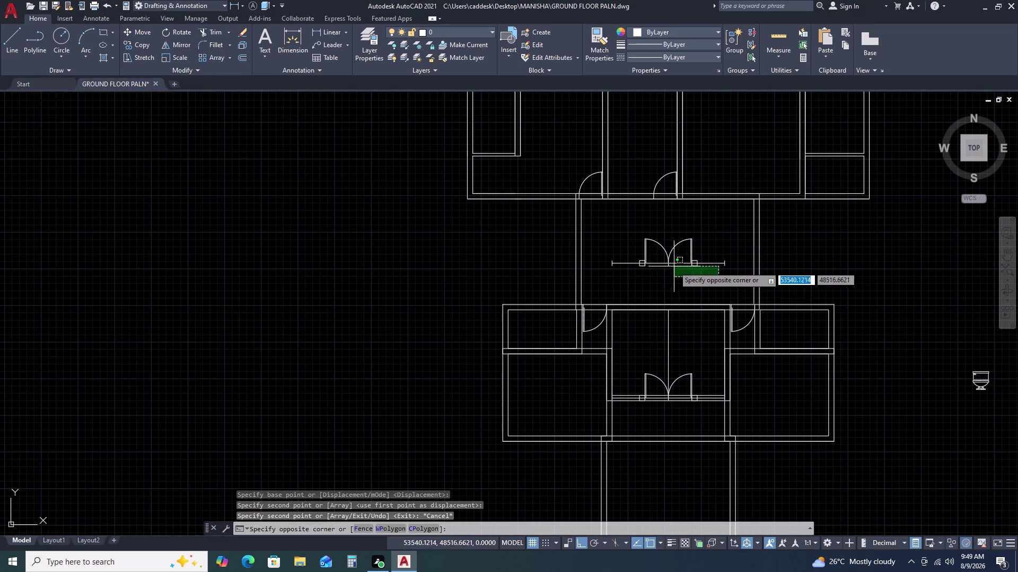
key(Escape)
scroll(up, 3)
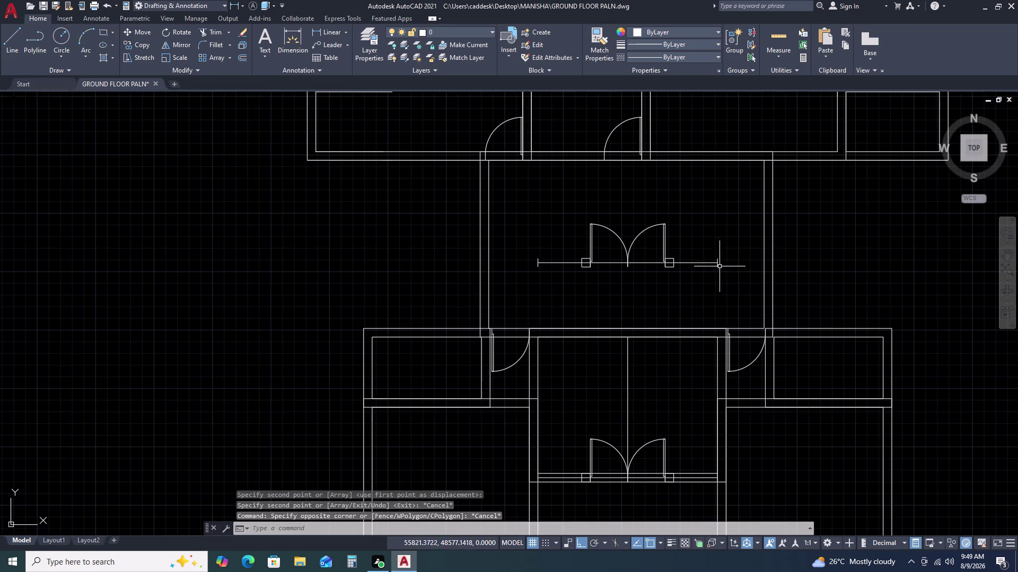
scroll(up, 3)
click(700, 238)
Erase the right end tick of the copied double door.
double_click(740, 301)
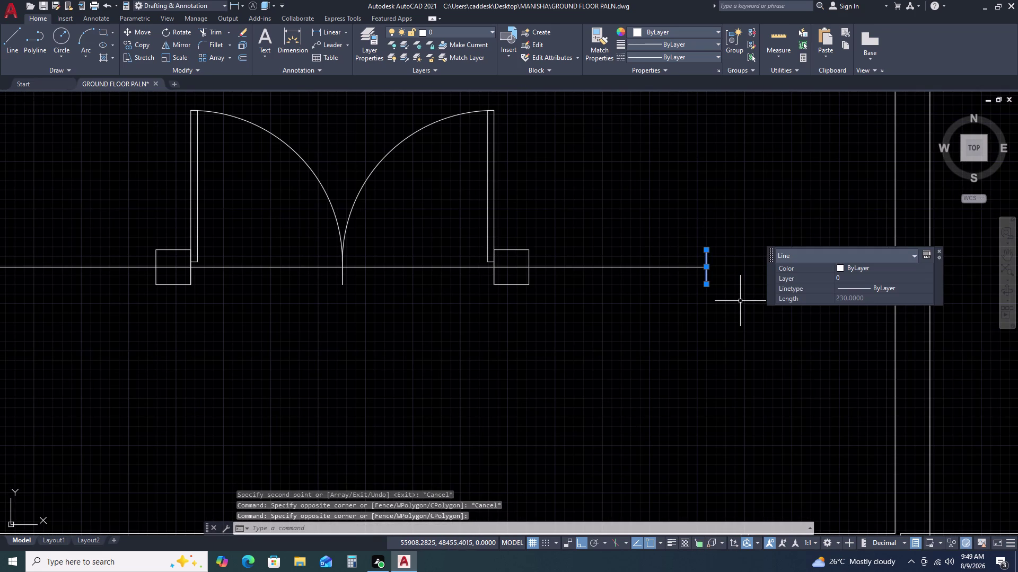
key(Delete)
scroll(down, 3)
Erase the left end tick of the copied double door.
drag(500, 280, 500, 287)
double_click(523, 318)
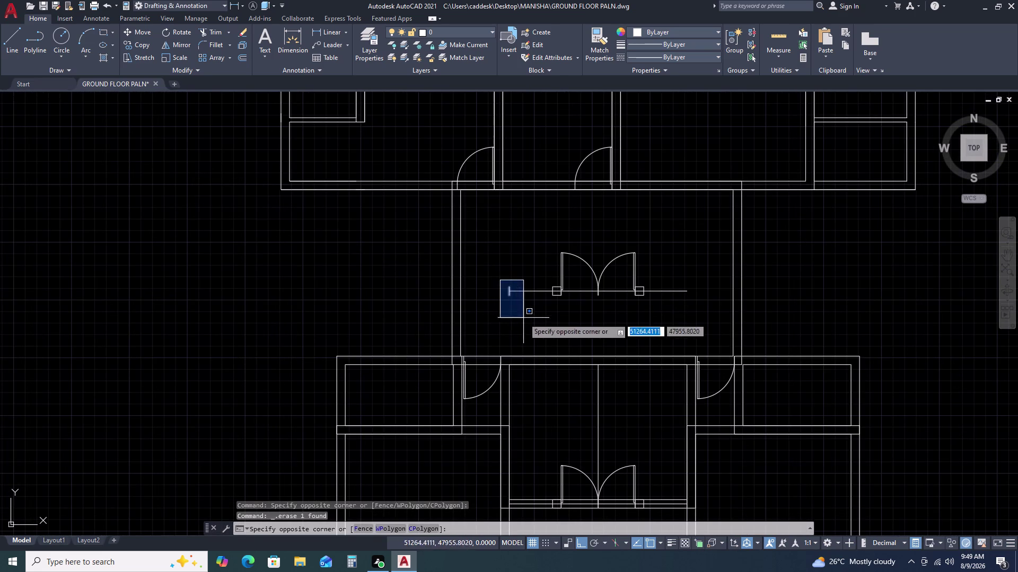
key(Delete)
key(Delete)
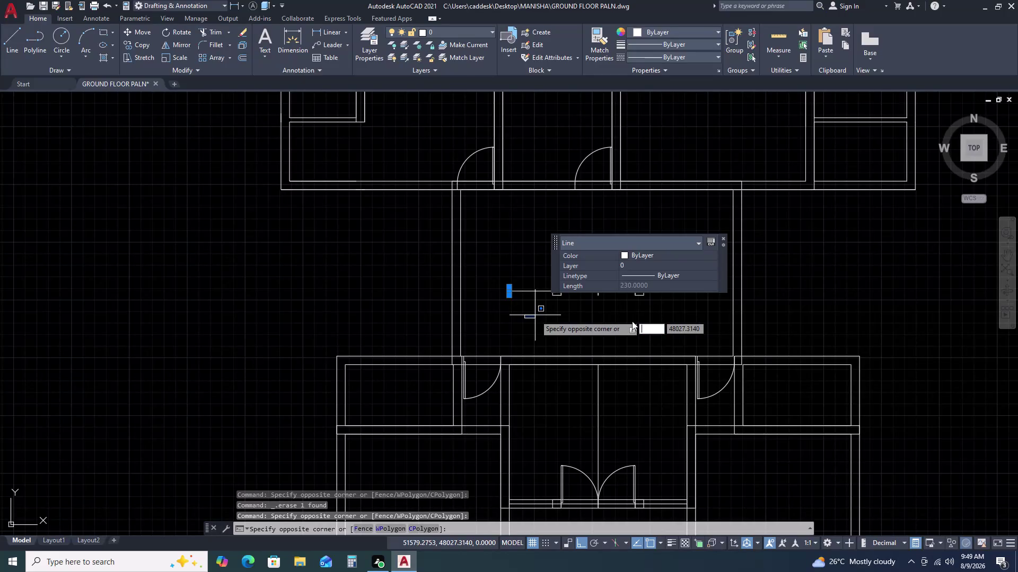
key(Escape)
key(Escape)
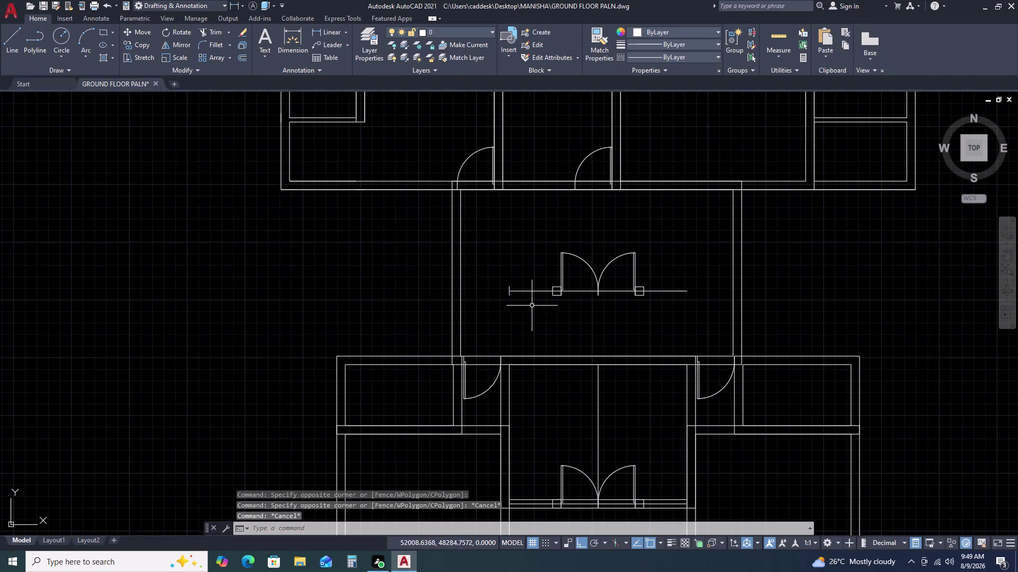
click(503, 276)
double_click(515, 311)
key(Delete)
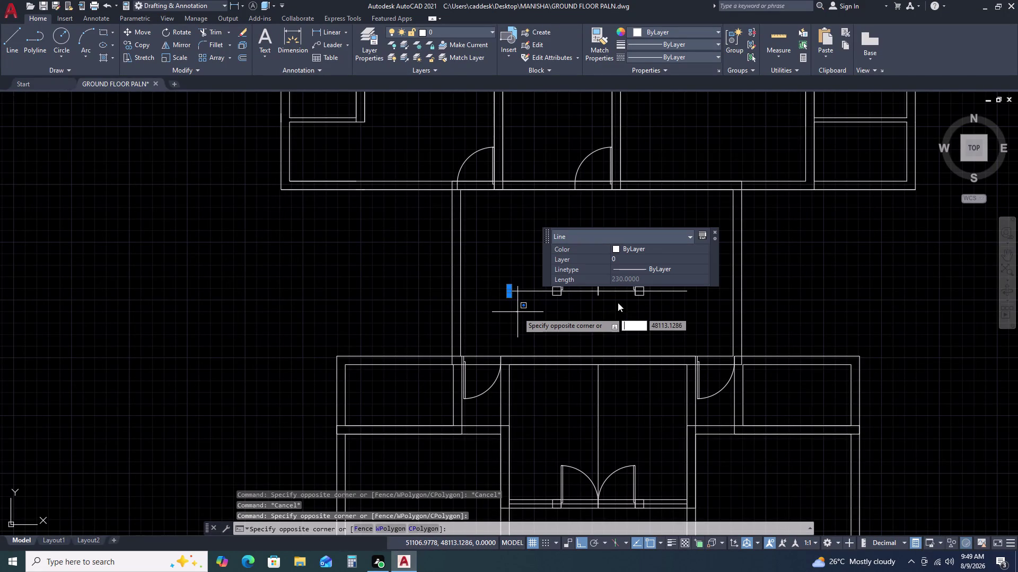
key(Escape)
key(Delete)
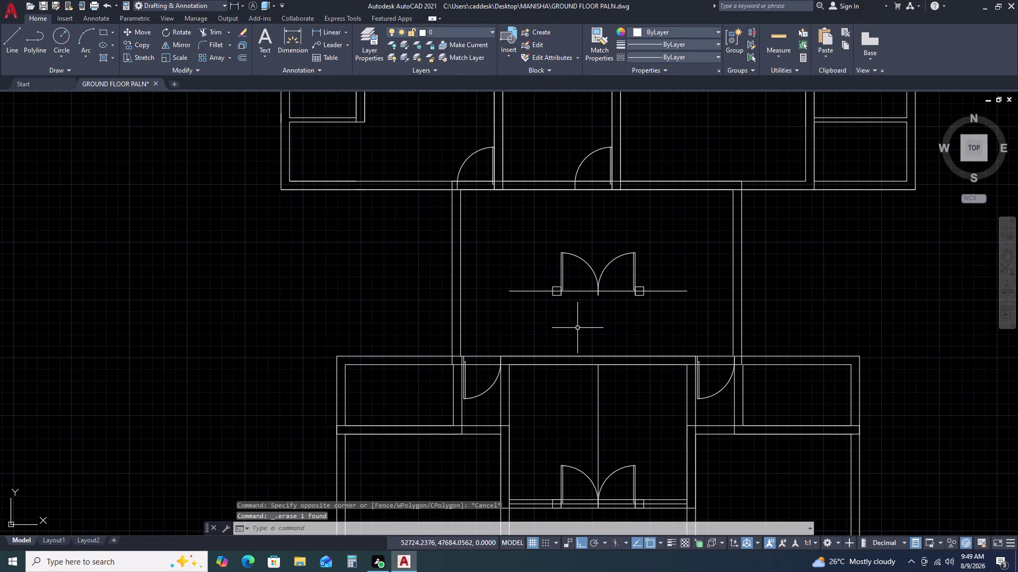
scroll(up, 3)
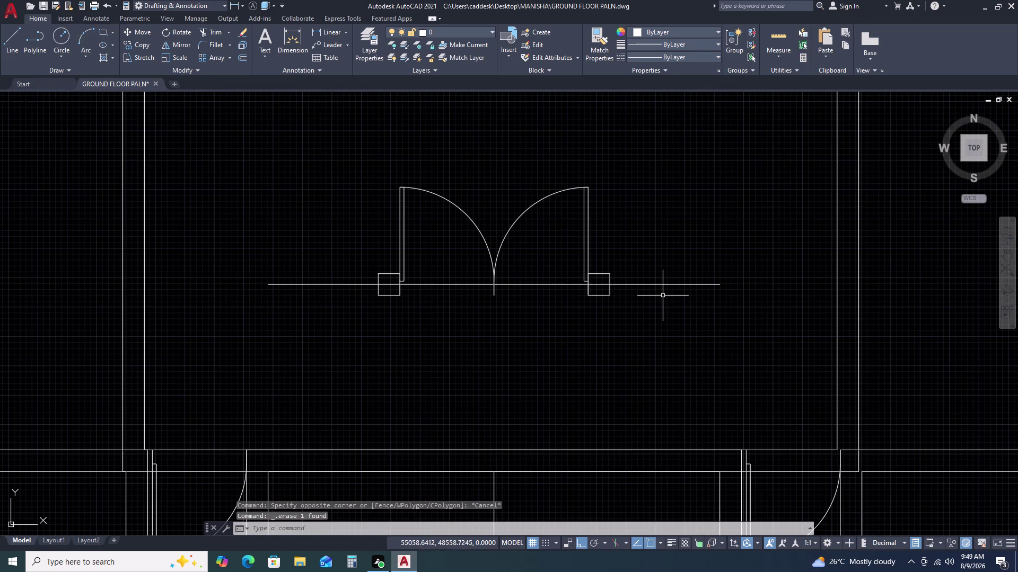
Offset the door's long wall line 115 units above and below.
click(670, 284)
key(o)
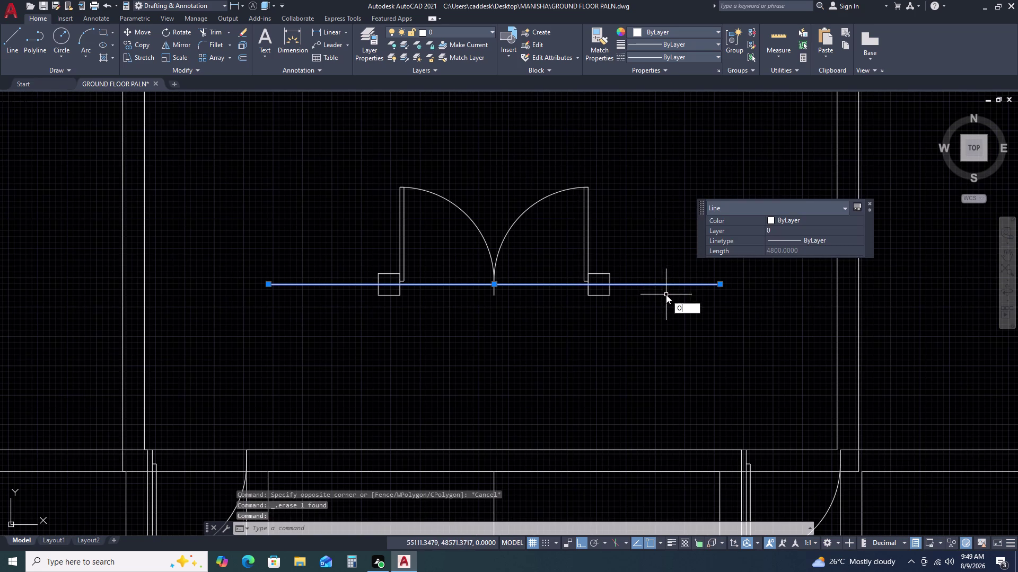
key(space)
text(115)
key(space)
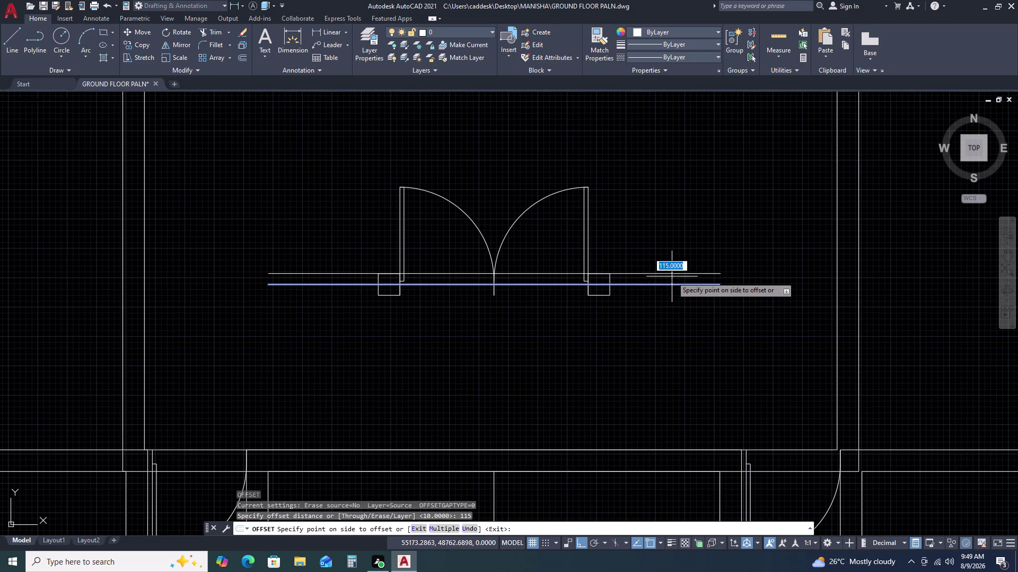
click(675, 272)
click(670, 285)
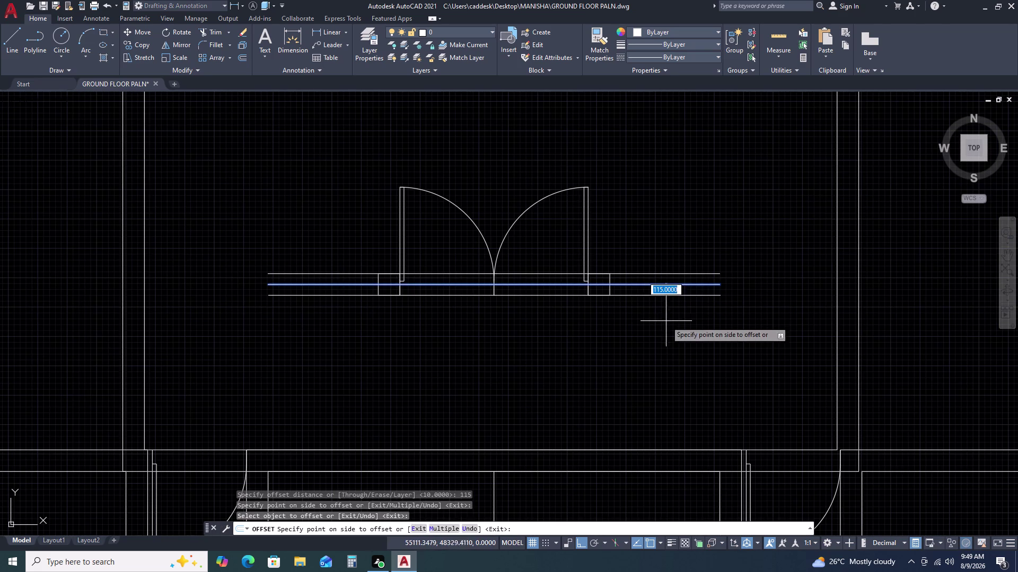
double_click(670, 328)
key(Escape)
drag(198, 172, 207, 172)
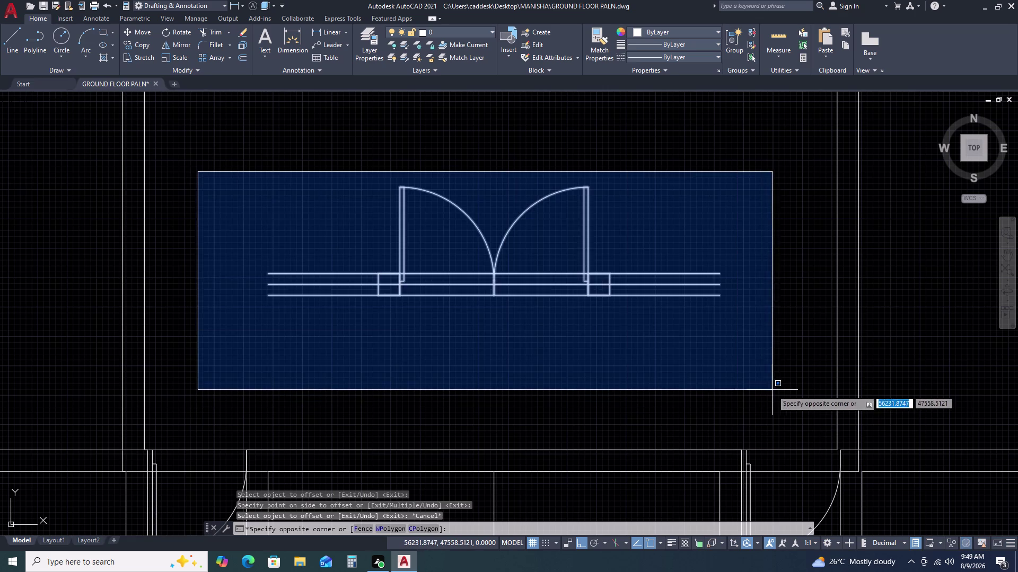
Rotate the copied door and its wall lines 90° to stand vertically.
click(771, 390)
text(RO)
key(space)
drag(772, 391, 772, 378)
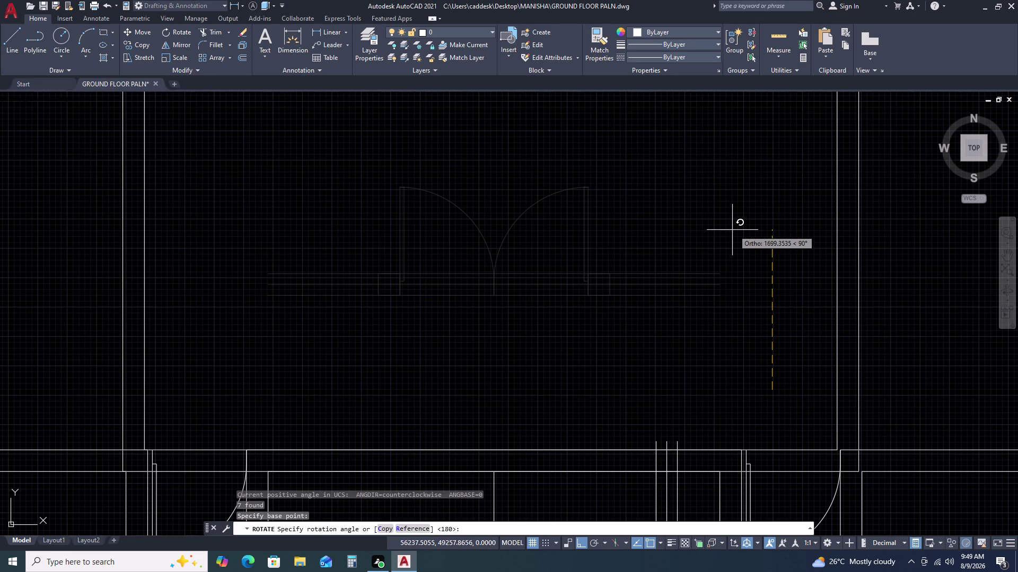
scroll(down, 3)
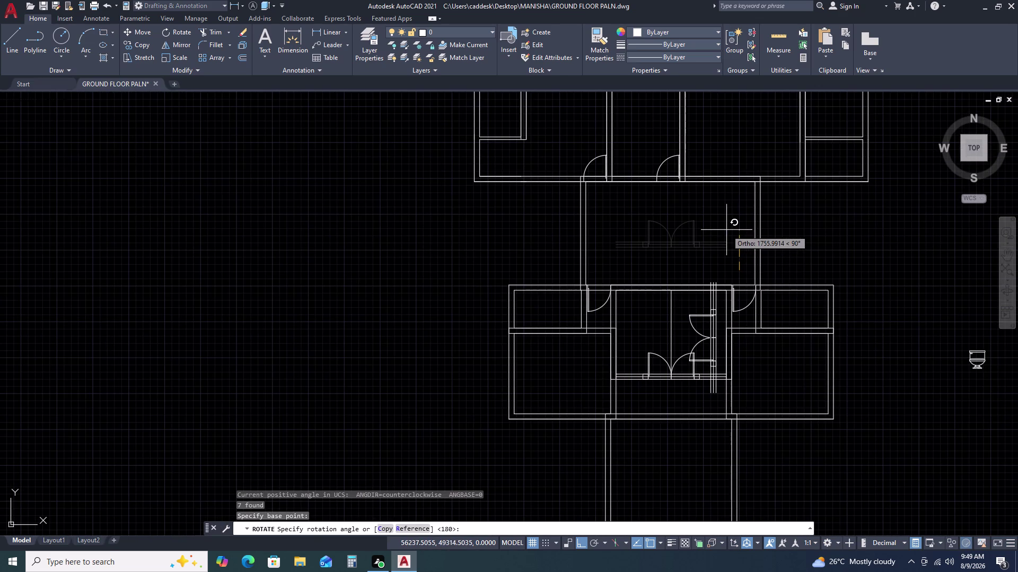
double_click(726, 230)
scroll(up, 3)
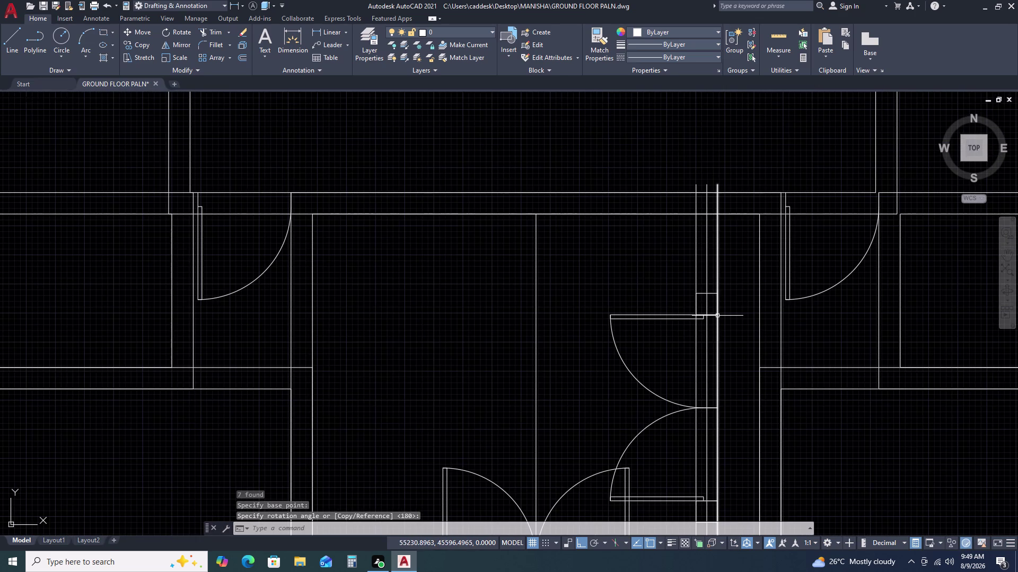
Window-select all the rotated door lines again.
click(743, 323)
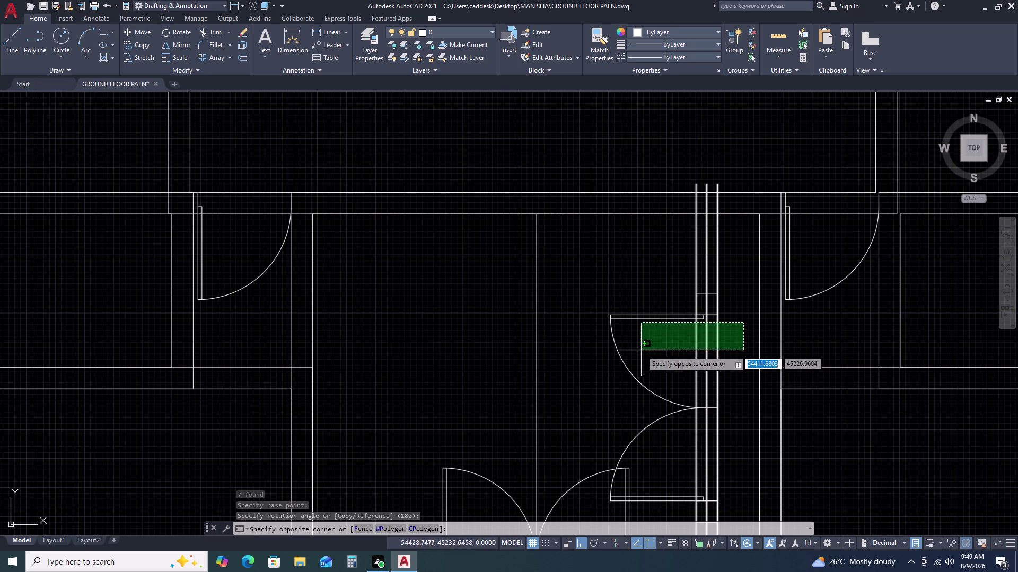
click(641, 350)
middle_drag(713, 430, 682, 342)
drag(655, 351, 636, 306)
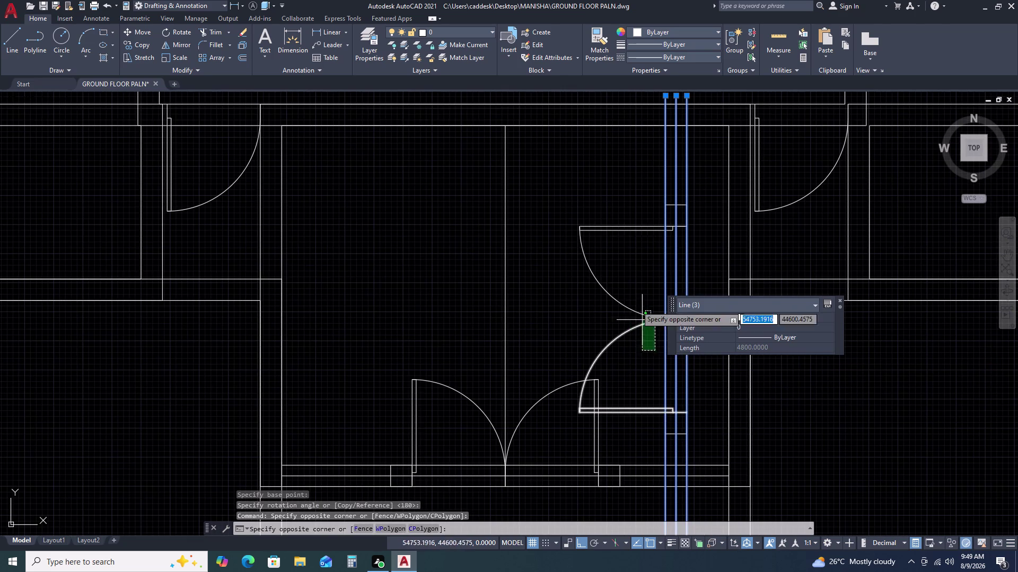
click(628, 282)
double_click(682, 434)
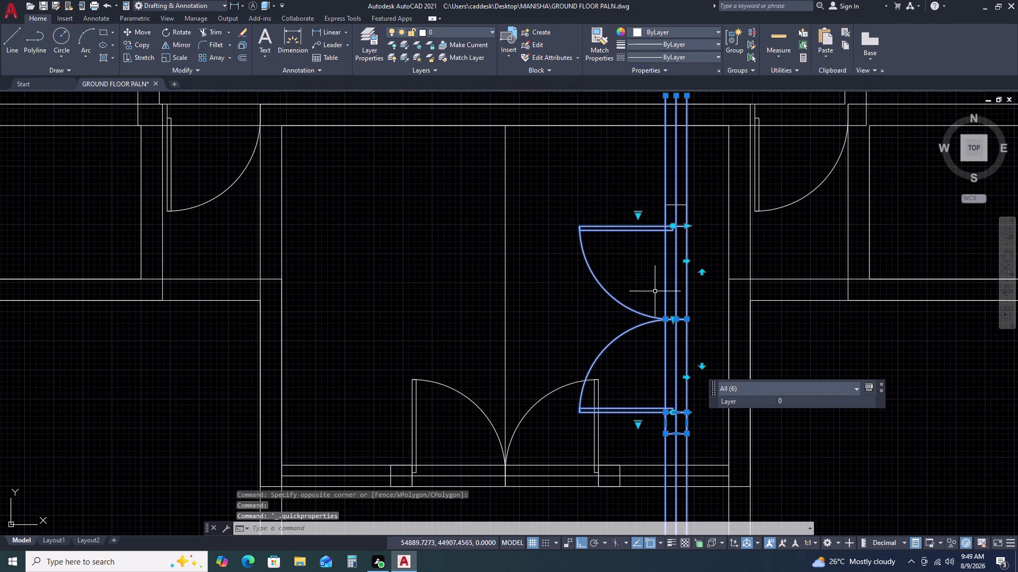
click(682, 205)
scroll(down, 3)
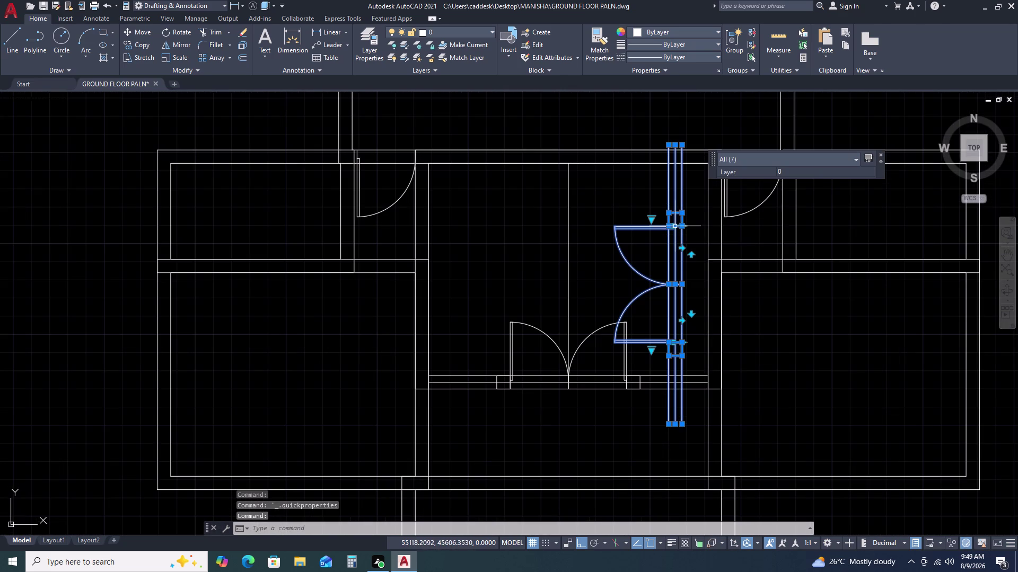
Move the upright door and its wall lines up into the corridor's right wall.
text(M)
key(space)
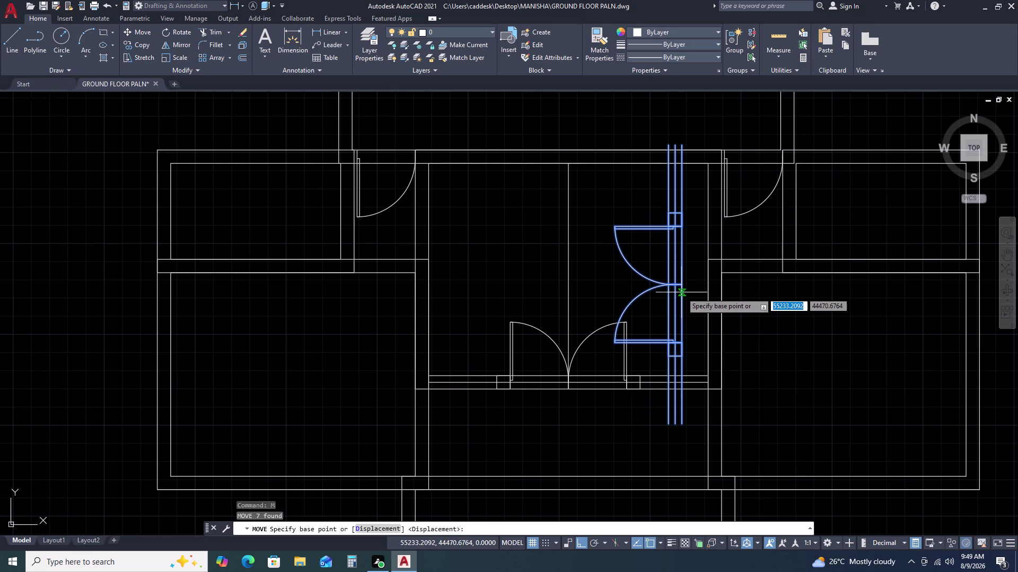
click(684, 286)
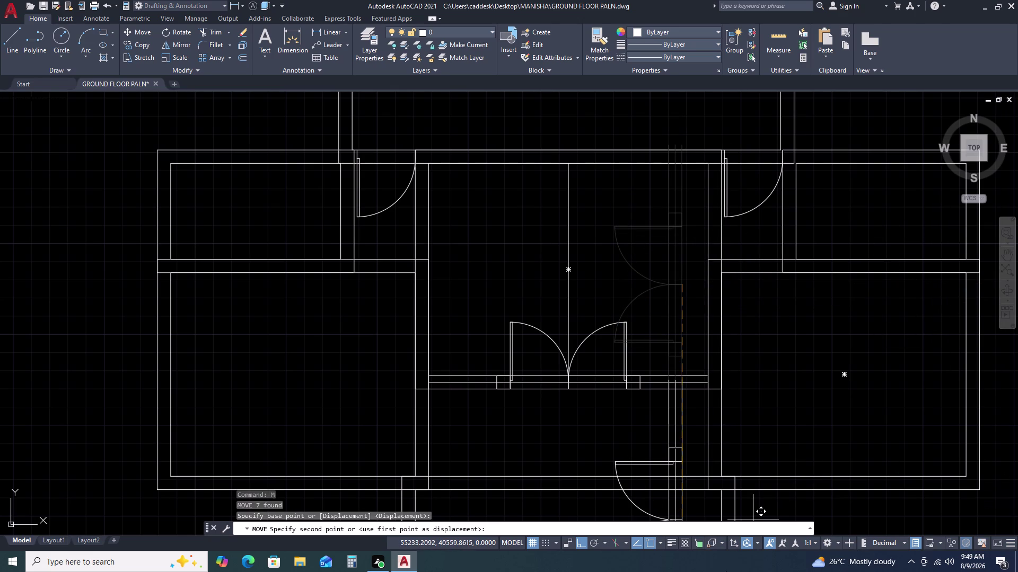
scroll(down, 3)
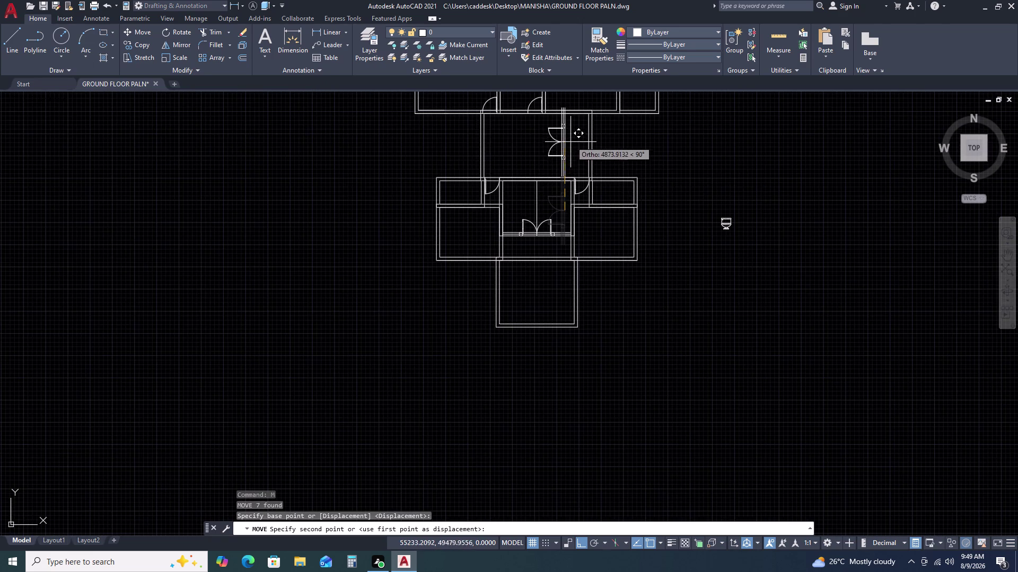
scroll(up, 3)
scroll(down, 3)
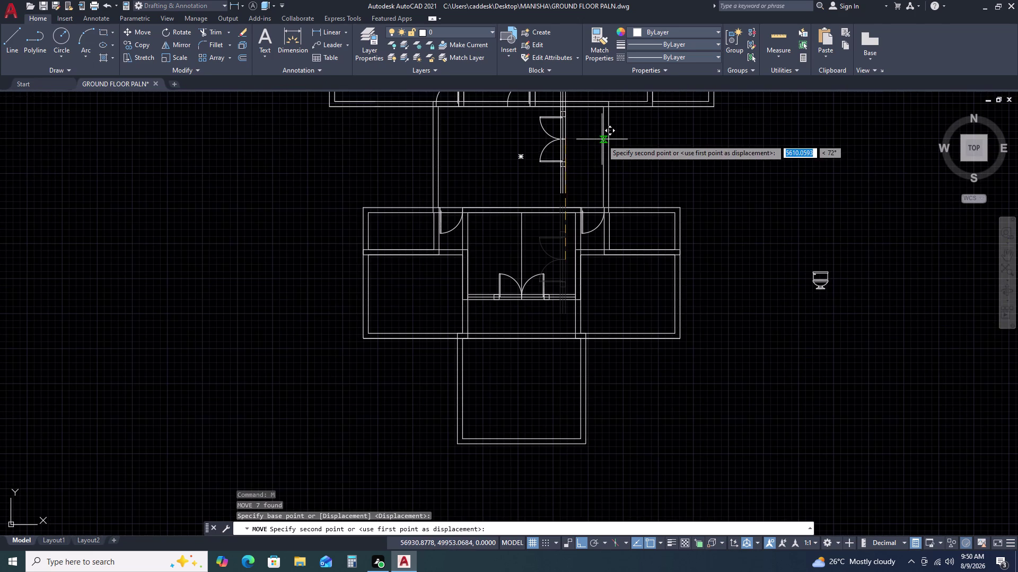
click(601, 159)
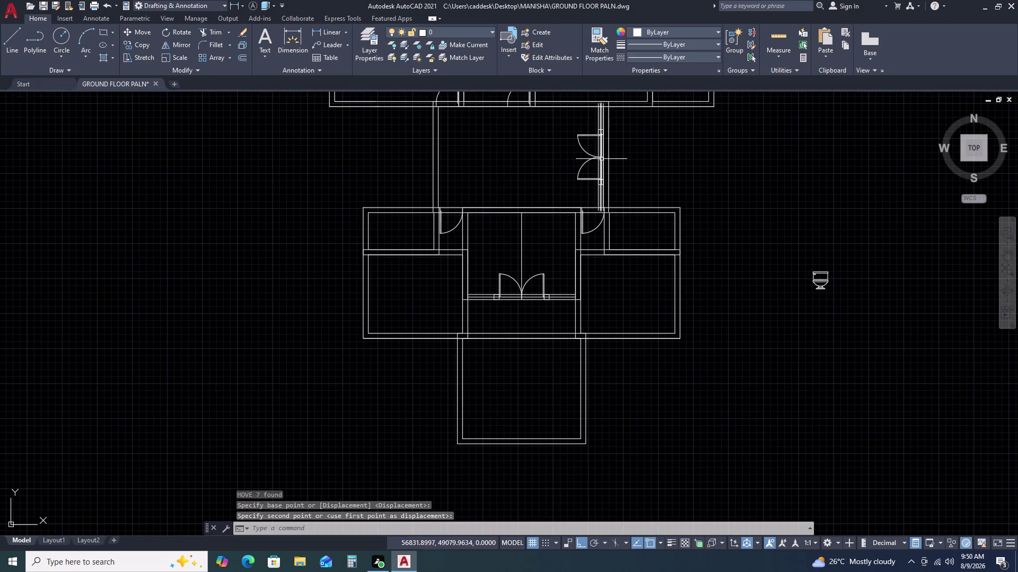
scroll(up, 3)
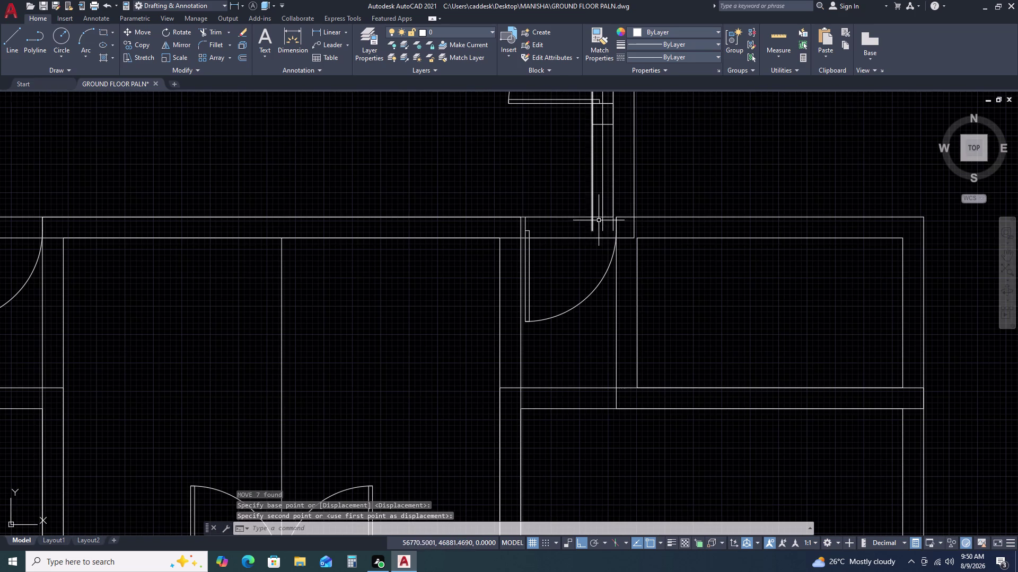
scroll(down, 3)
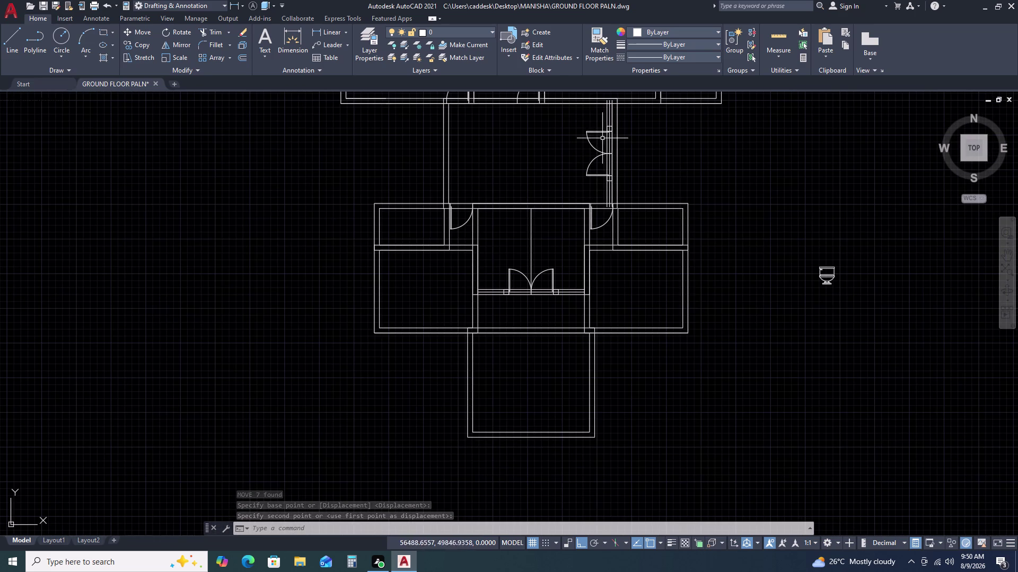
Reselect the seven door parts and shift them by their midpoint onto the wall line.
scroll(down, 3)
click(583, 96)
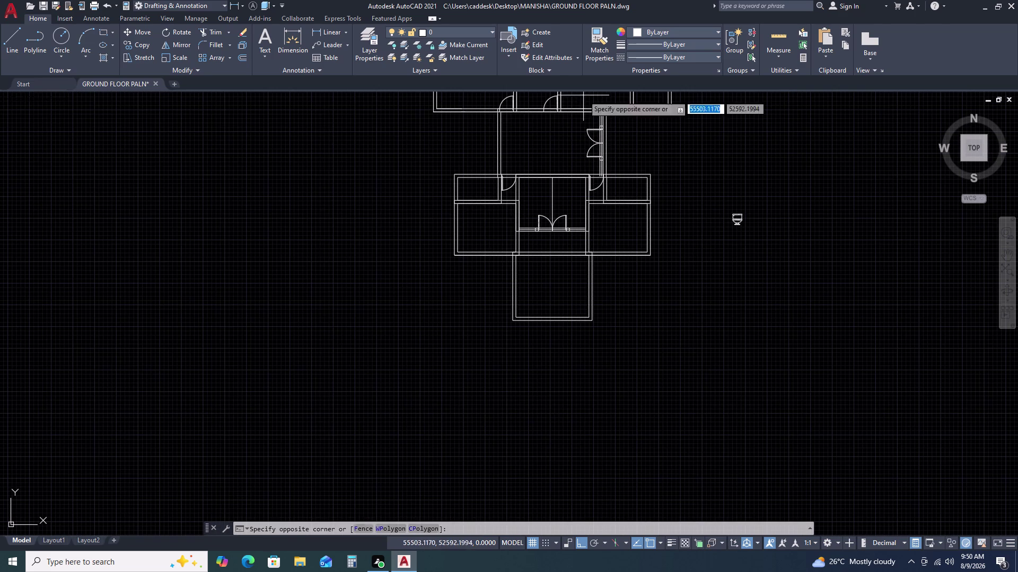
scroll(up, 3)
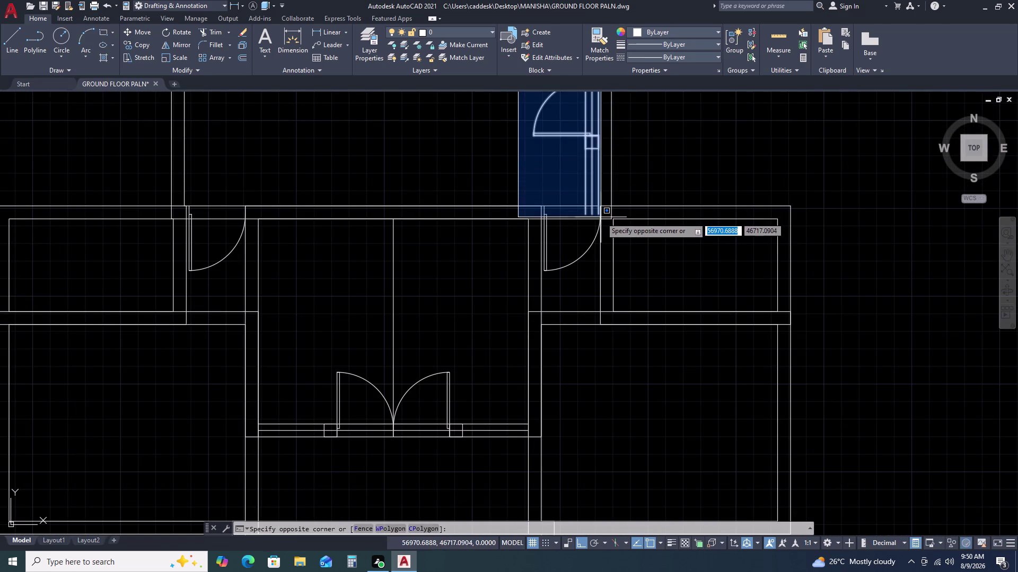
click(601, 217)
middle_drag(602, 177, 609, 261)
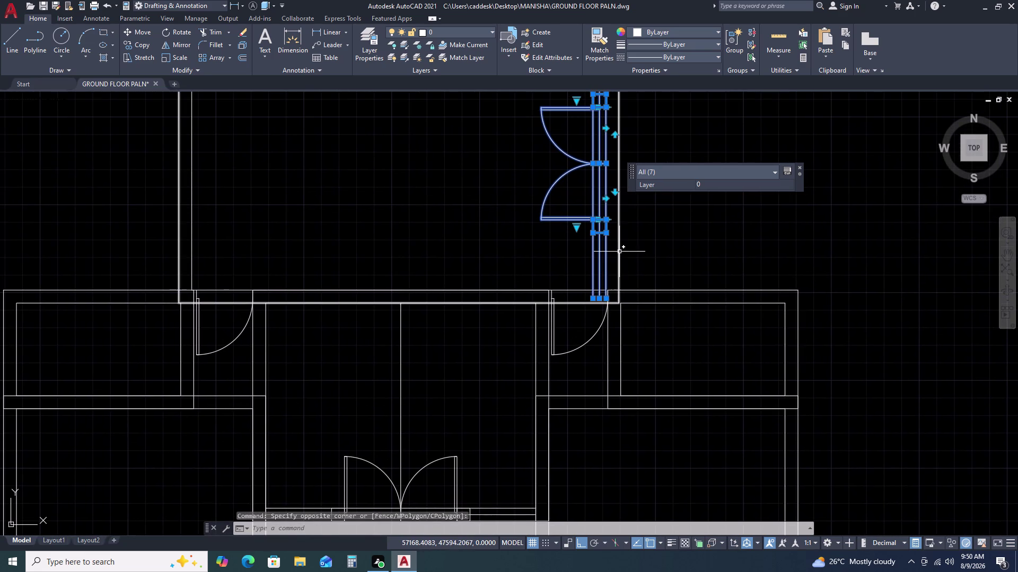
text(M)
key(space)
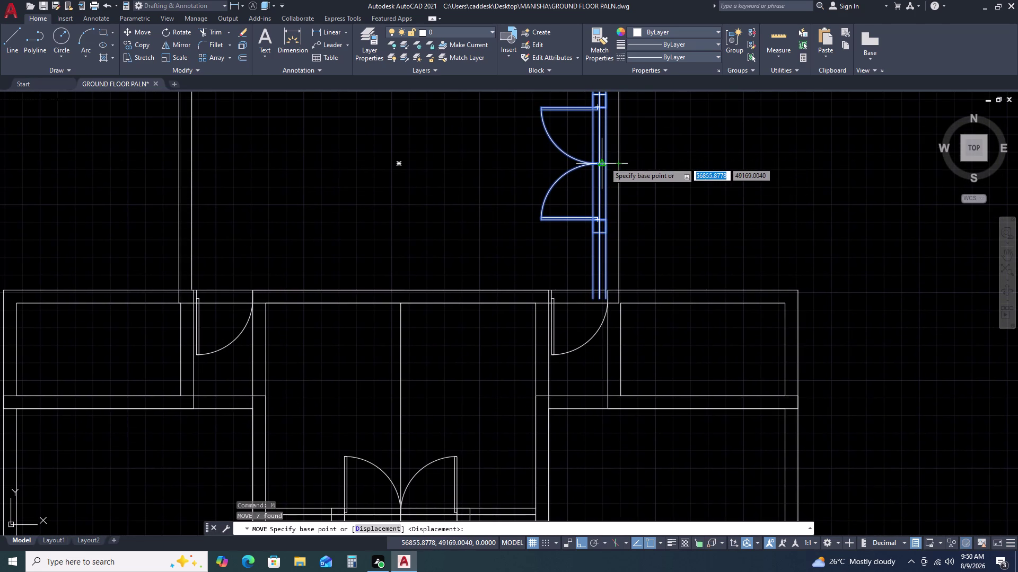
click(606, 162)
click(623, 163)
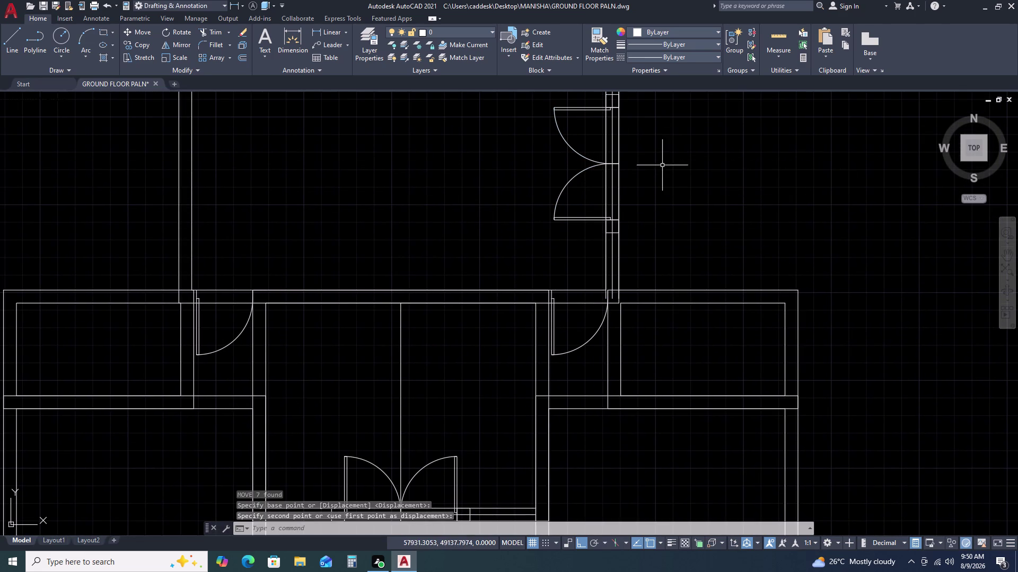
scroll(down, 3)
scroll(up, 3)
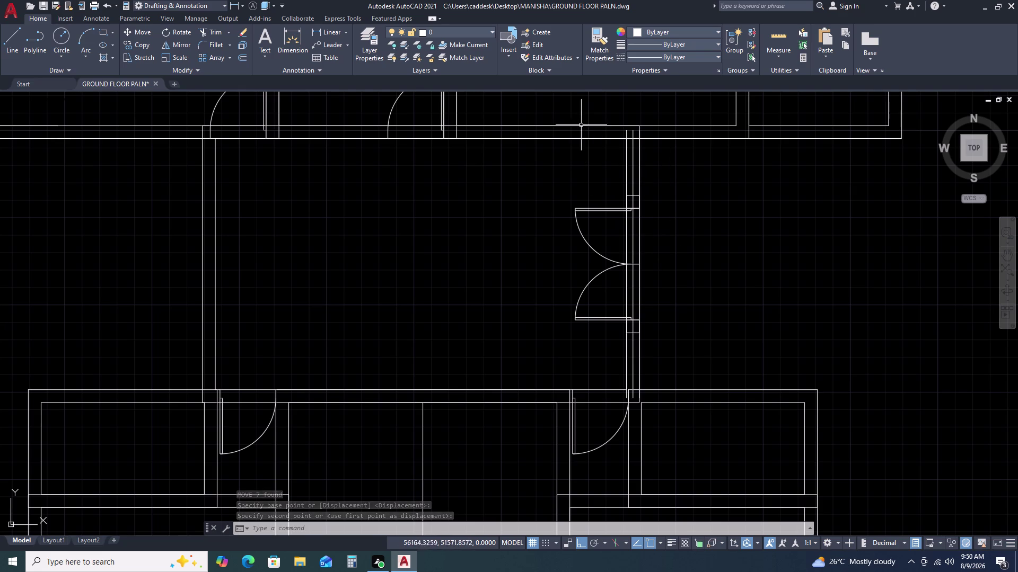
Trim the wall lines crossing the door at the lower wall junction.
text(TR)
key(space)
scroll(up, 3)
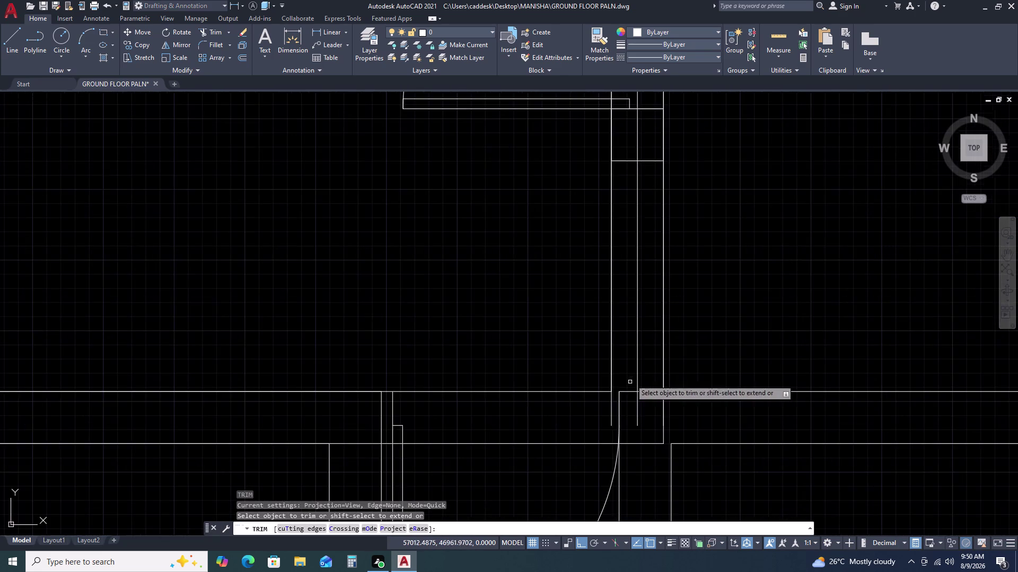
middle_drag(630, 380, 639, 273)
click(623, 305)
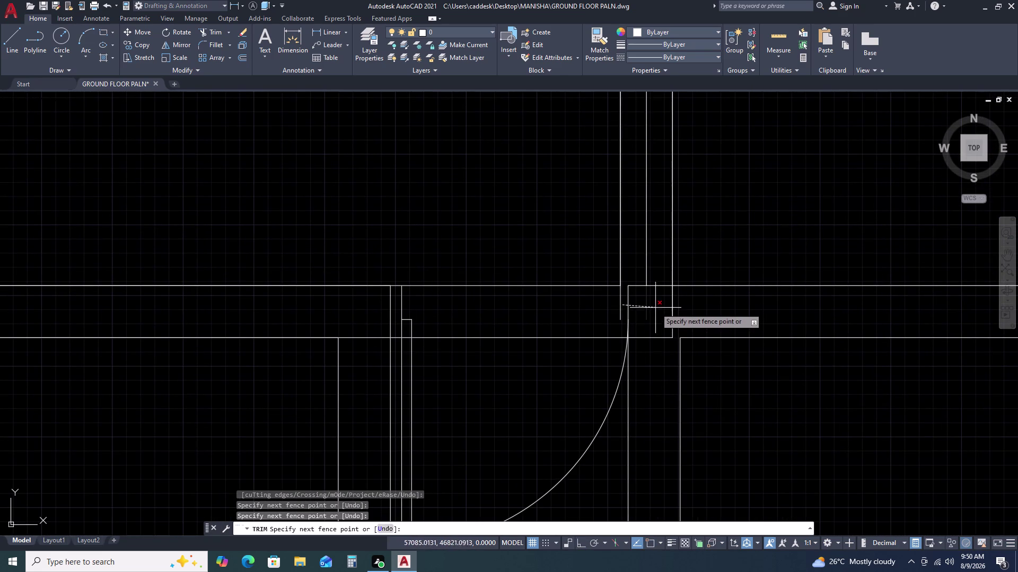
click(655, 307)
click(623, 300)
double_click(616, 303)
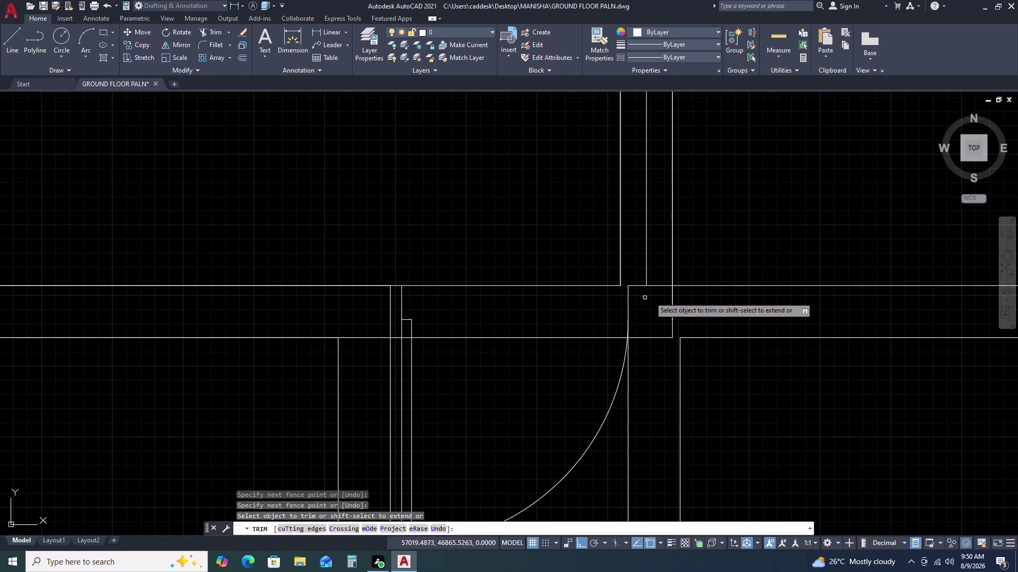
scroll(down, 3)
double_click(669, 295)
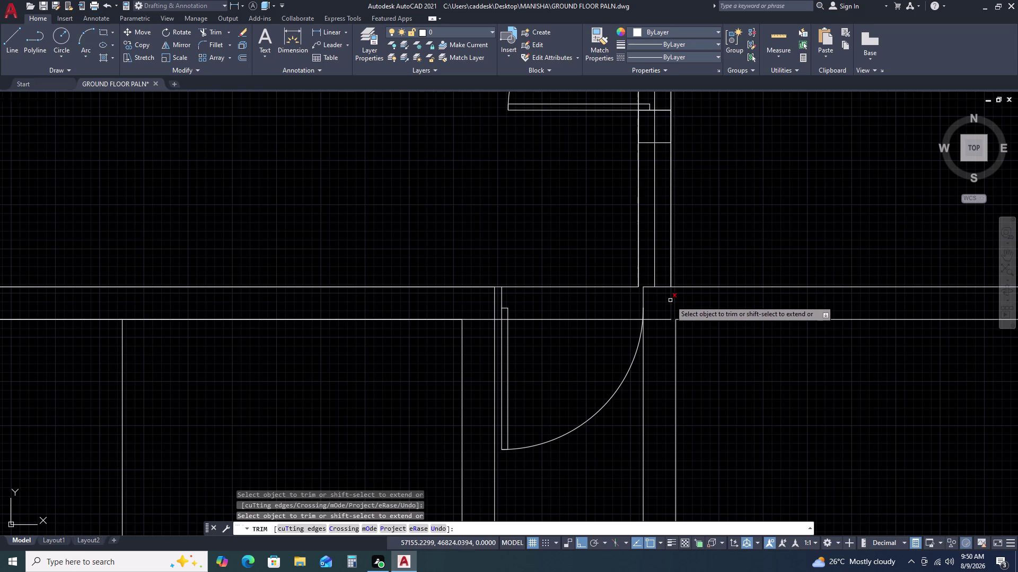
click(671, 254)
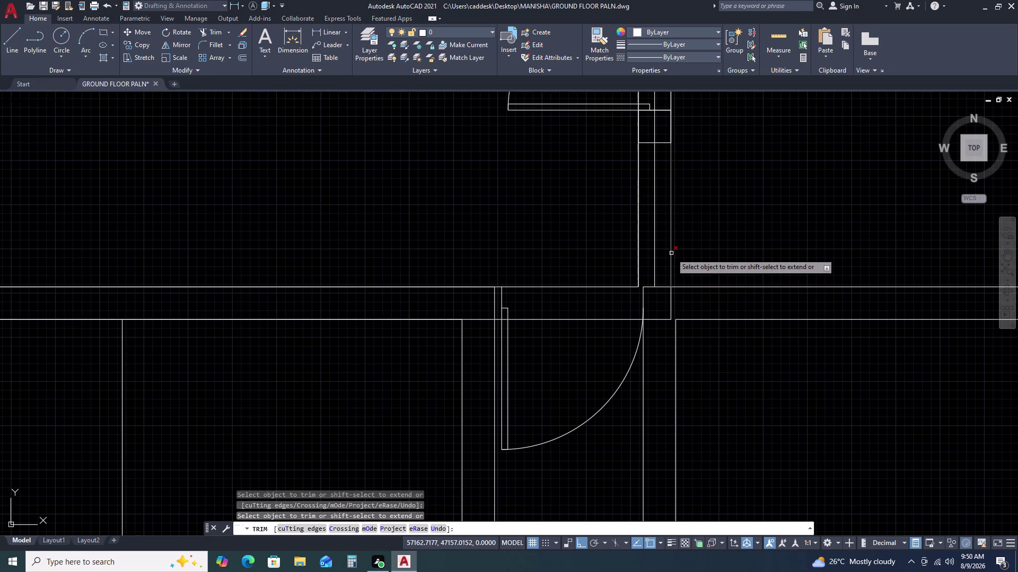
key(Escape)
scroll(down, 3)
key(Escape)
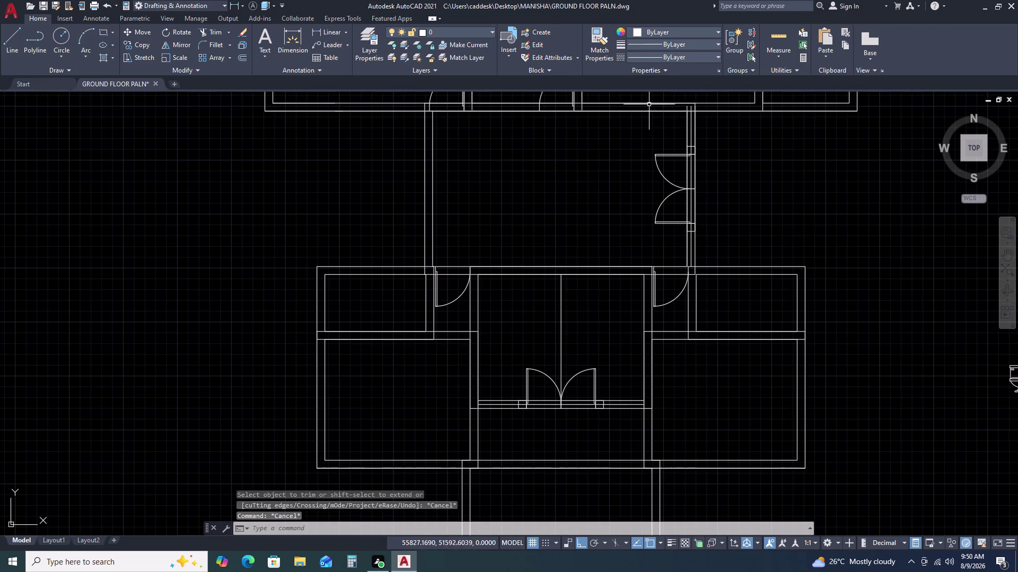
Trim the wall lines running across the upper part of the doorway.
text(TR)
key(space)
scroll(up, 3)
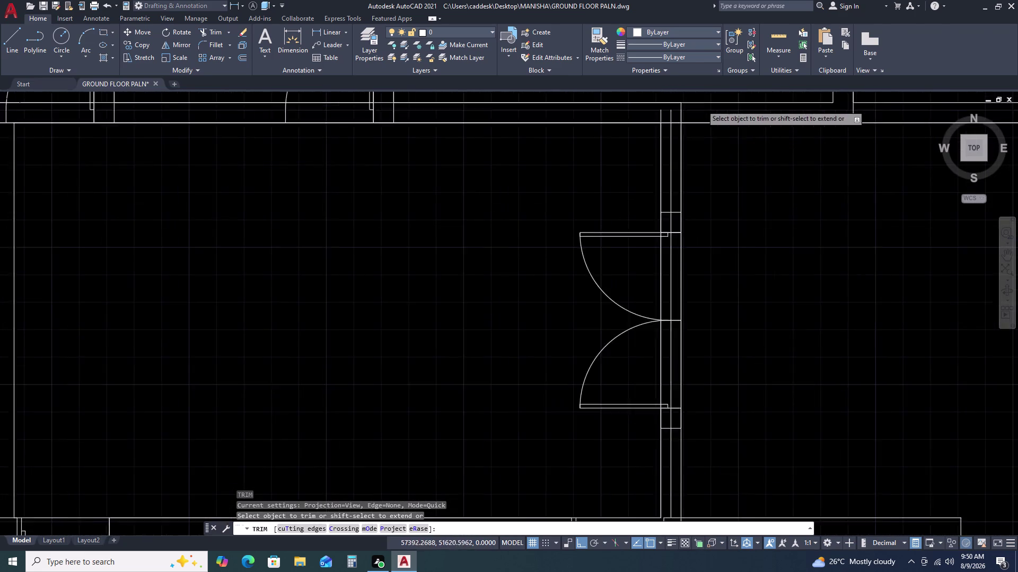
click(689, 112)
click(618, 123)
scroll(down, 3)
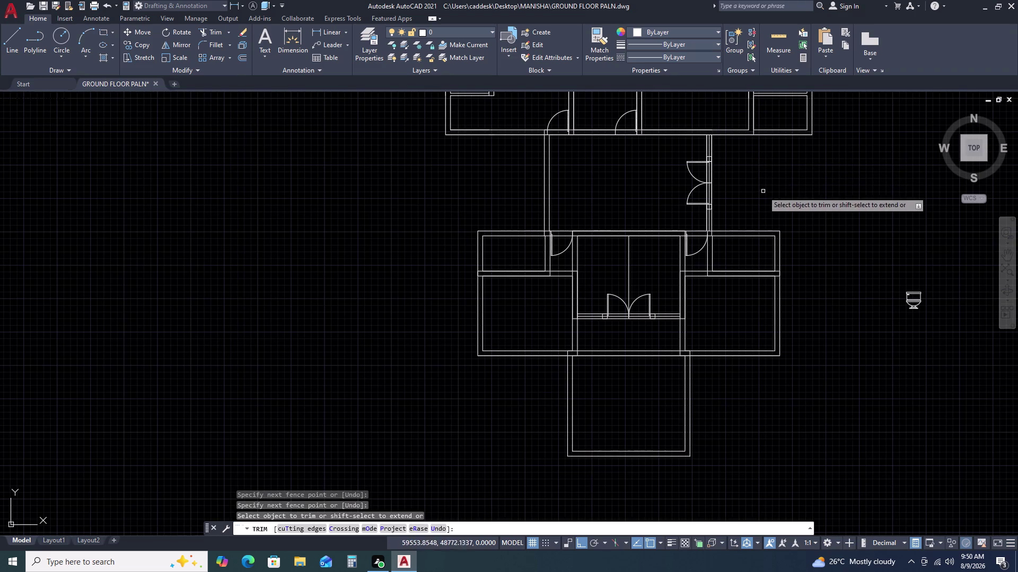
key(Escape)
scroll(up, 3)
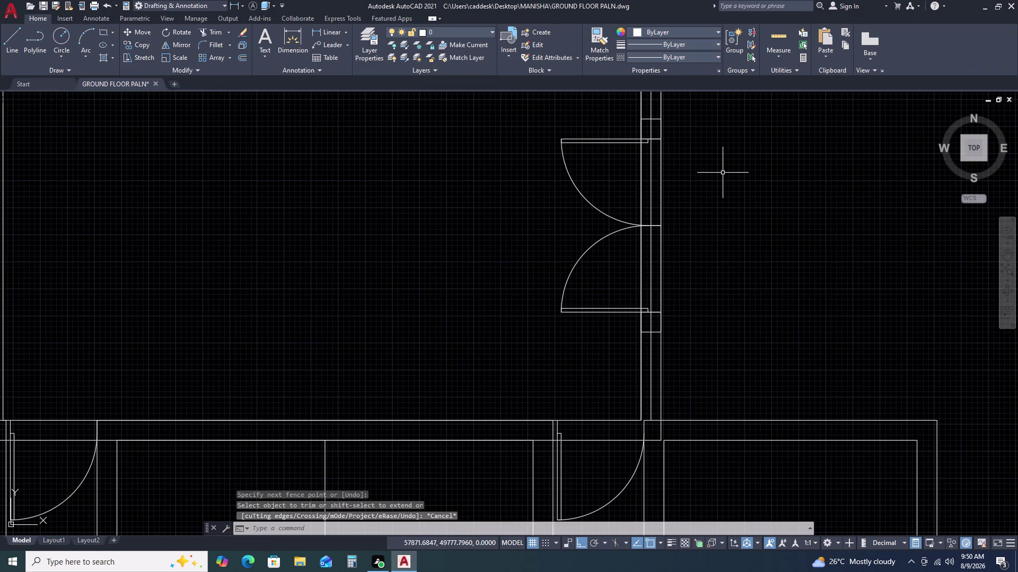
Trim the remaining lines crossing the doorway, including an unwanted wall segment.
text(TR)
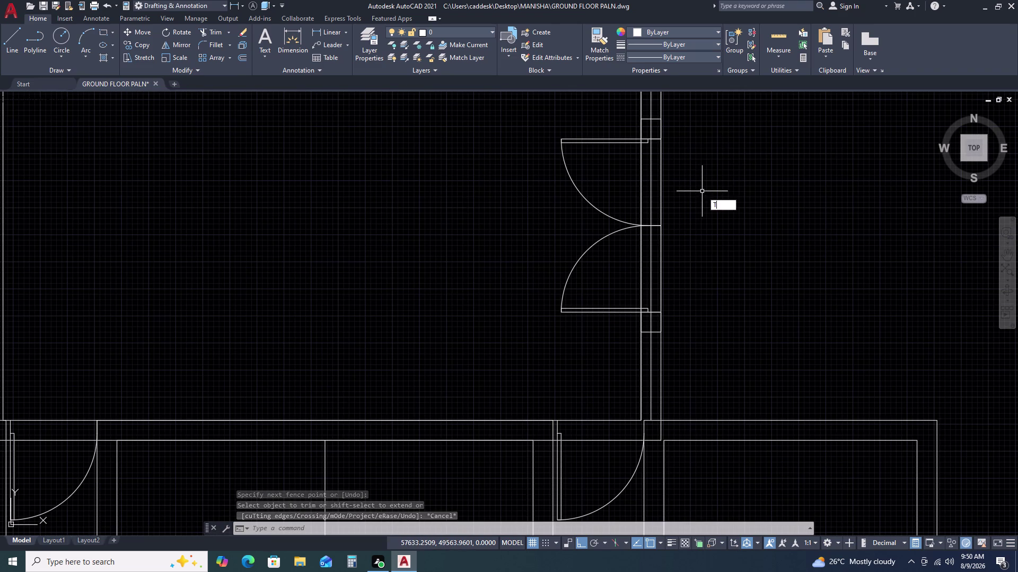
key(space)
scroll(down, 3)
drag(690, 185, 685, 185)
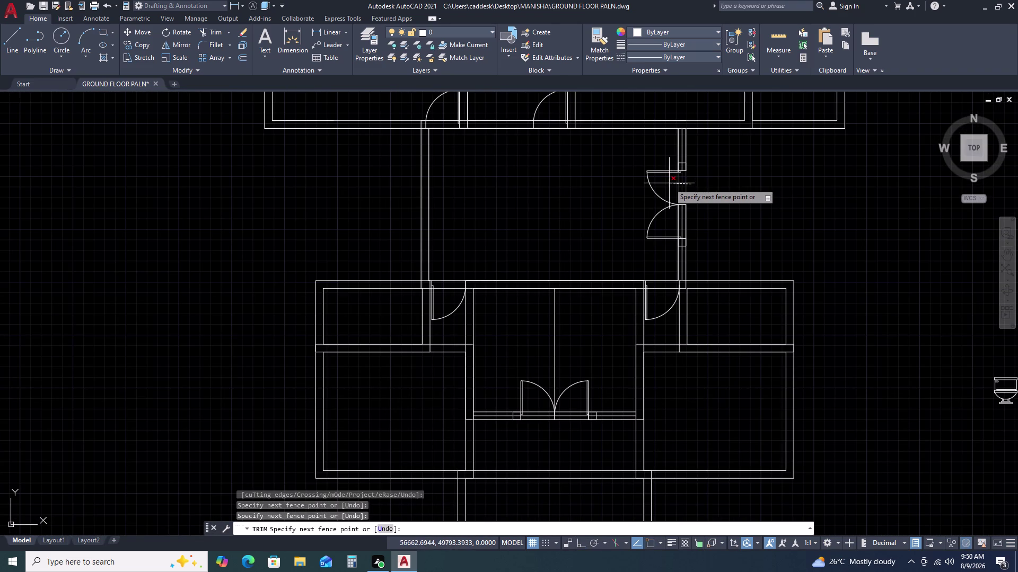
double_click(669, 184)
click(686, 222)
double_click(669, 221)
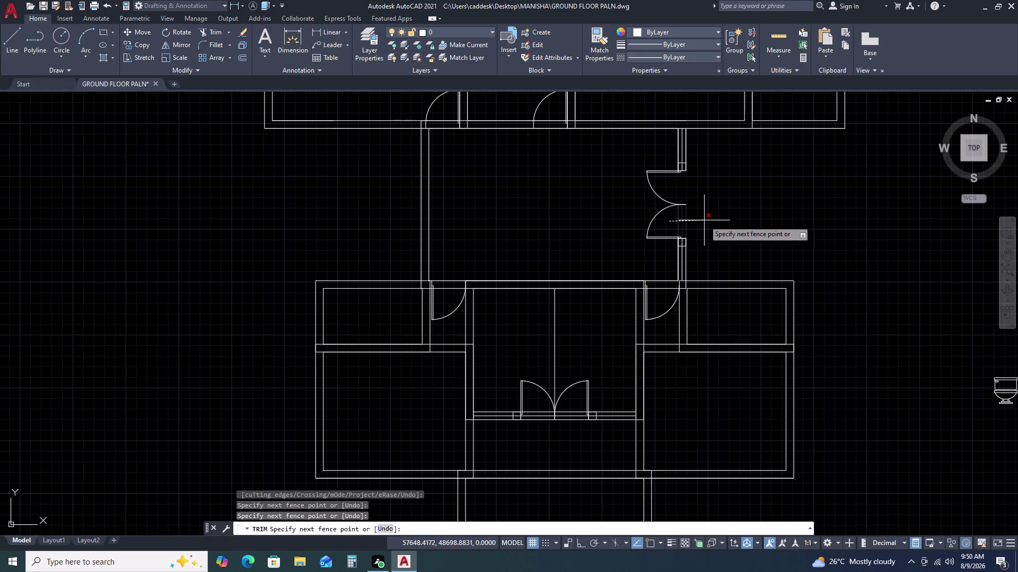
click(708, 219)
key(Escape)
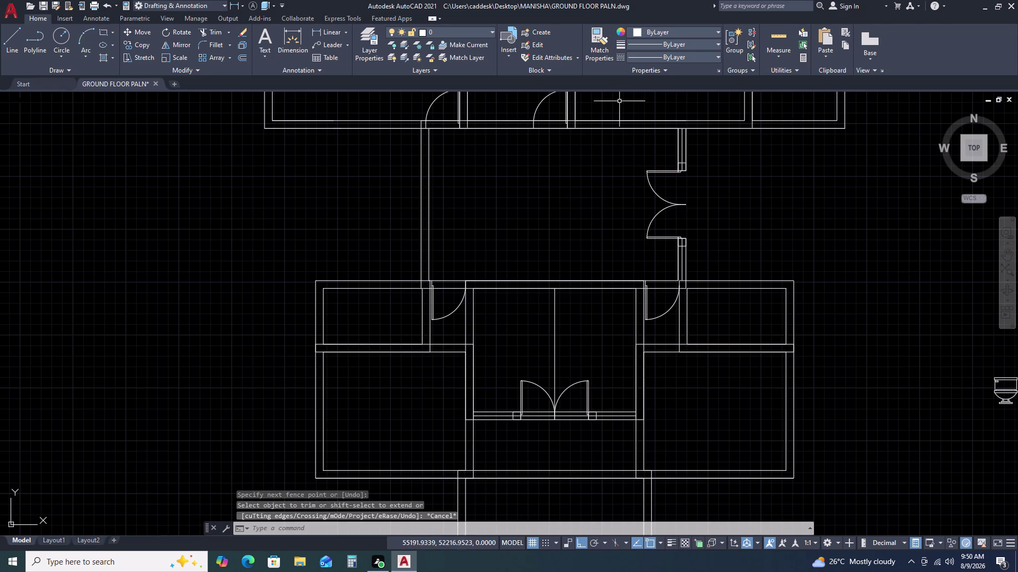
click(616, 98)
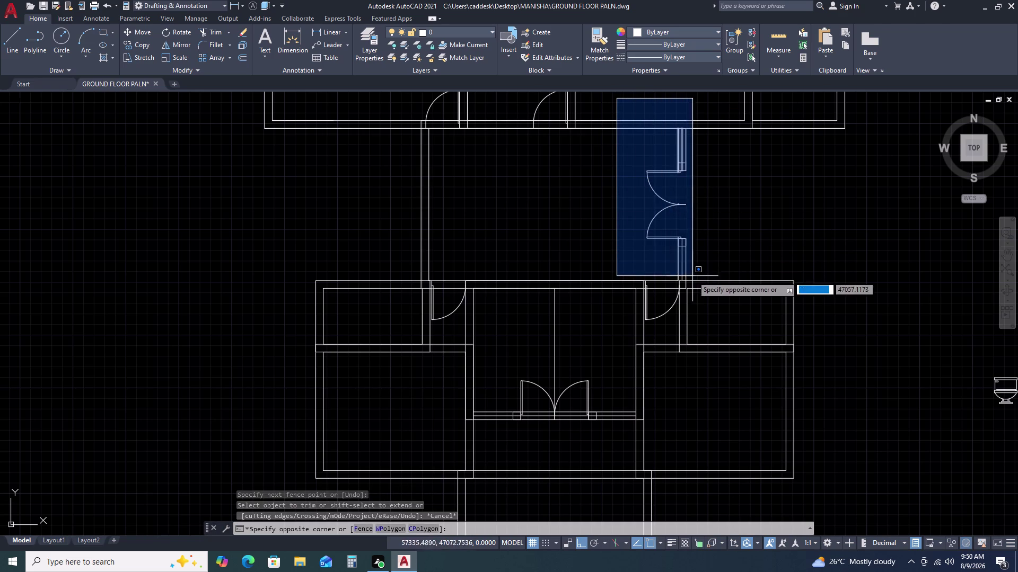
Mirror the right double door and jambs onto the left wall, keeping the original.
double_click(701, 282)
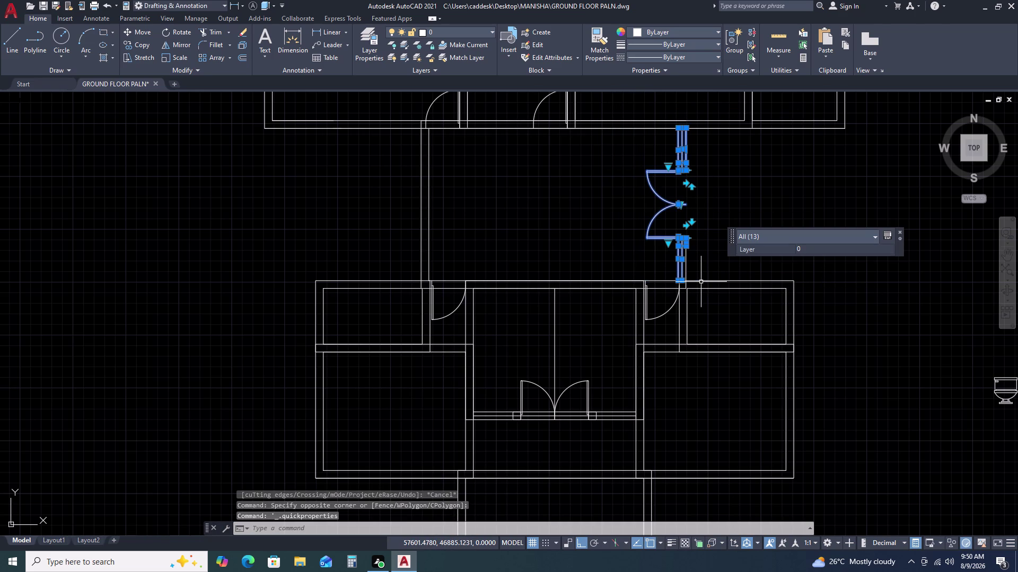
text(MI)
key(space)
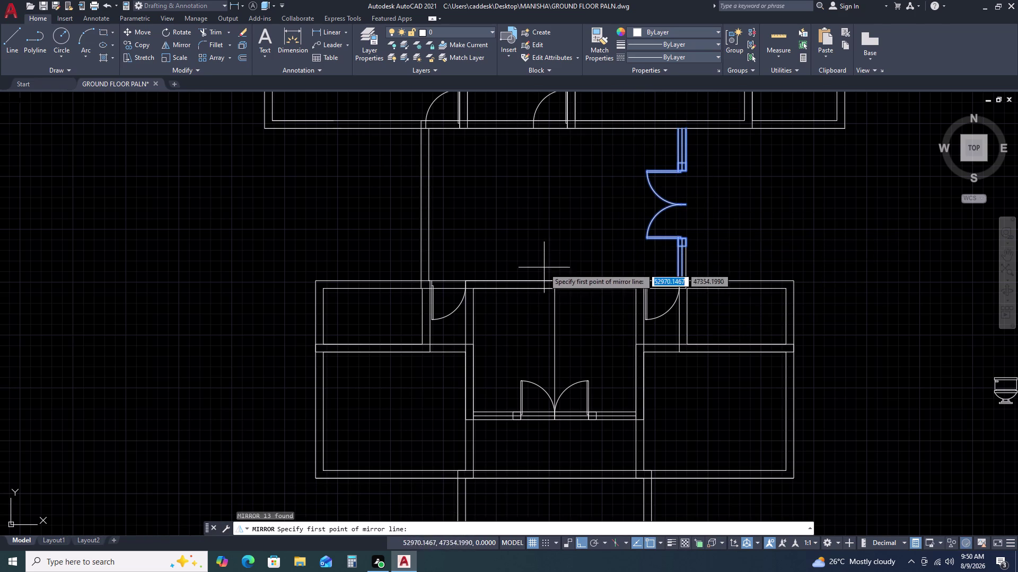
double_click(550, 280)
click(548, 169)
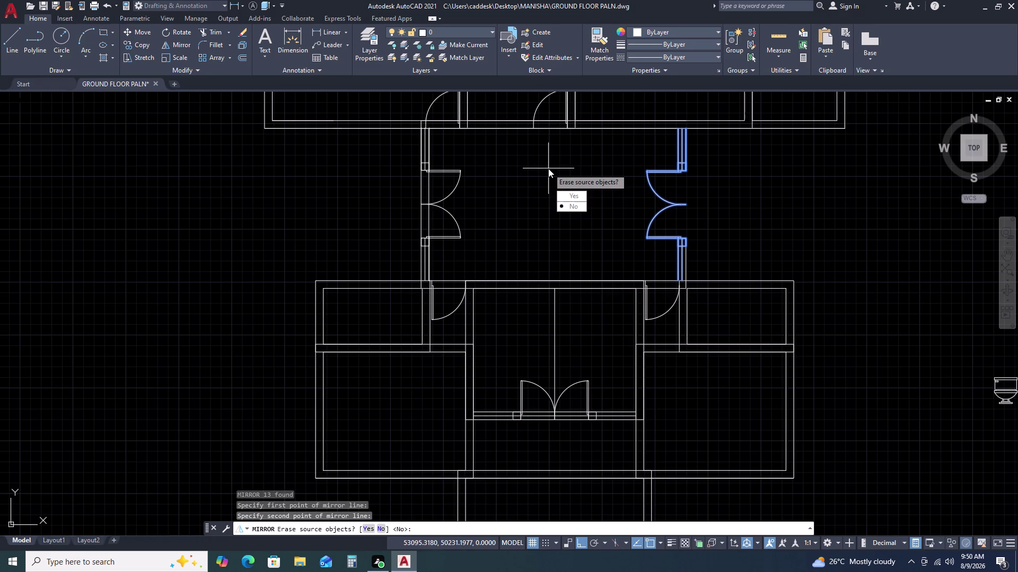
click(567, 206)
click(549, 168)
key(Escape)
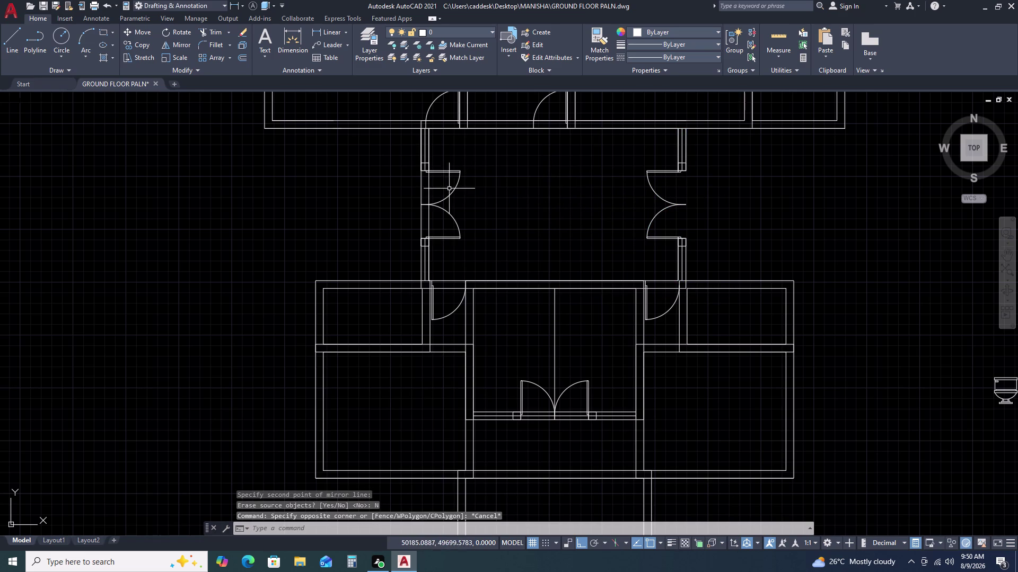
Delete the leftover line at the new left door jamb.
scroll(up, 3)
middle_drag(393, 242, 466, 195)
middle_drag(506, 168, 516, 160)
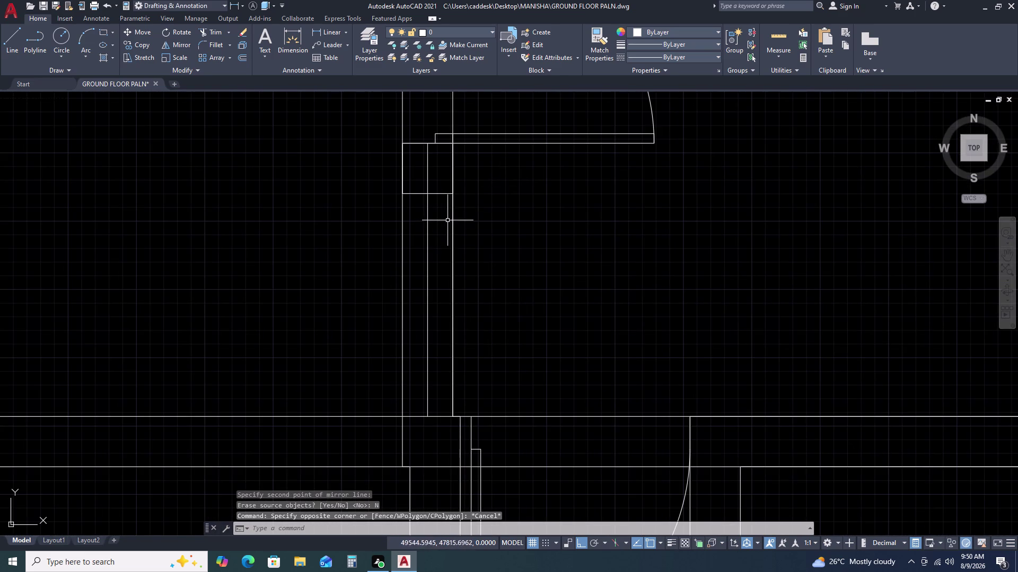
double_click(452, 218)
key(Delete)
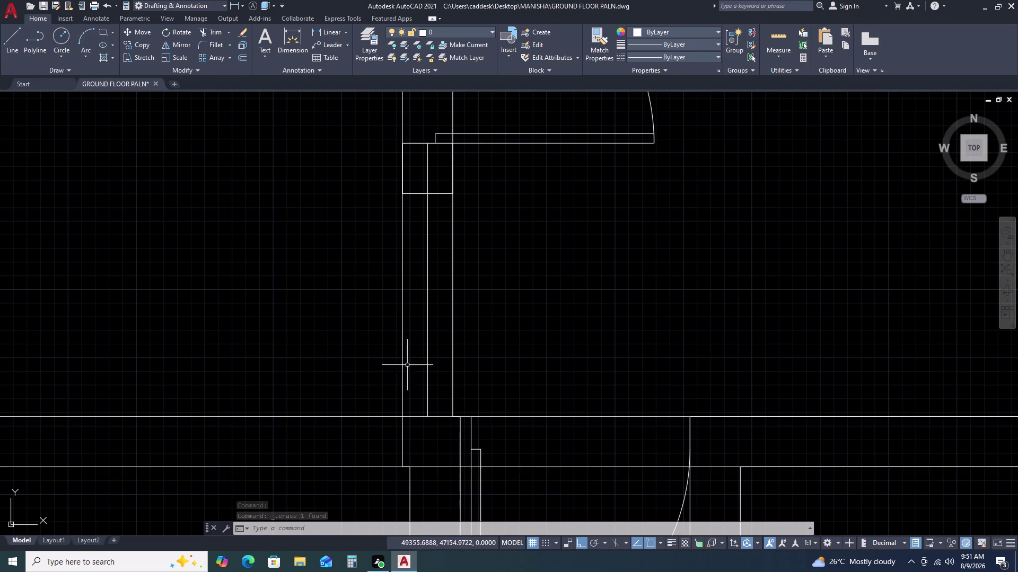
Erase the two short jamb lines above the left lobby double door.
middle_drag(409, 366, 506, 247)
scroll(up, 3)
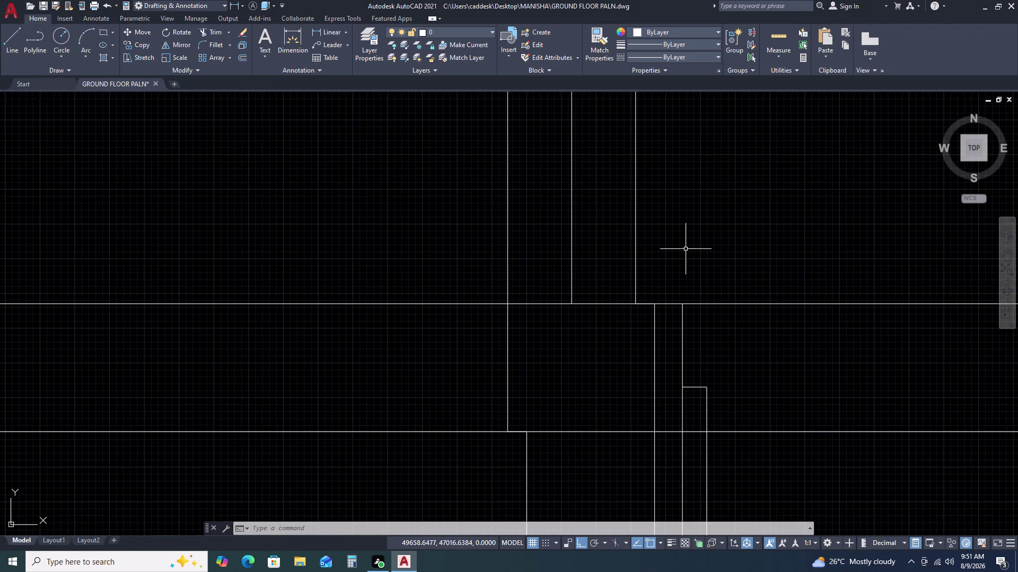
scroll(up, 3)
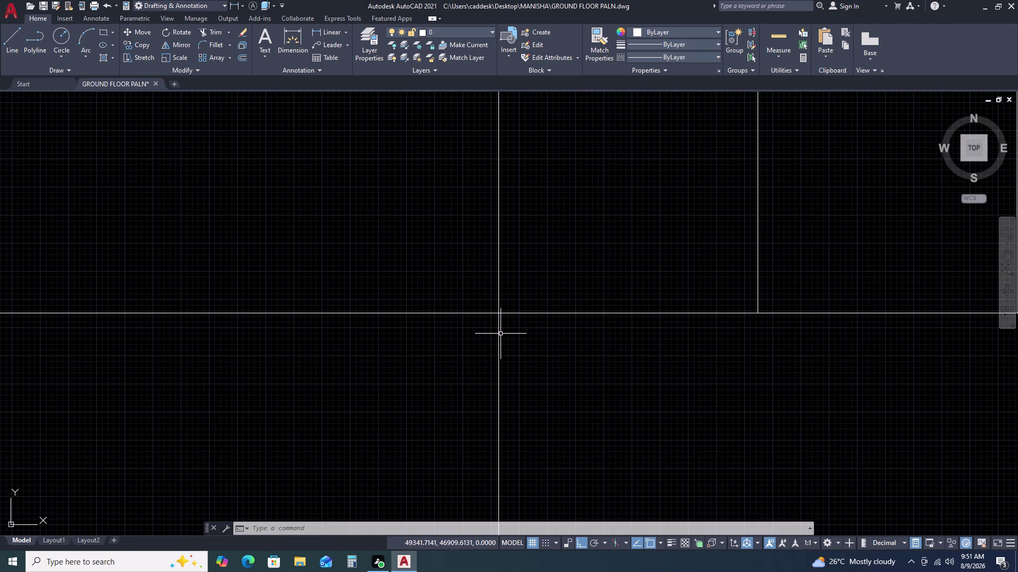
scroll(up, 3)
scroll(down, 3)
scroll(down, 3)
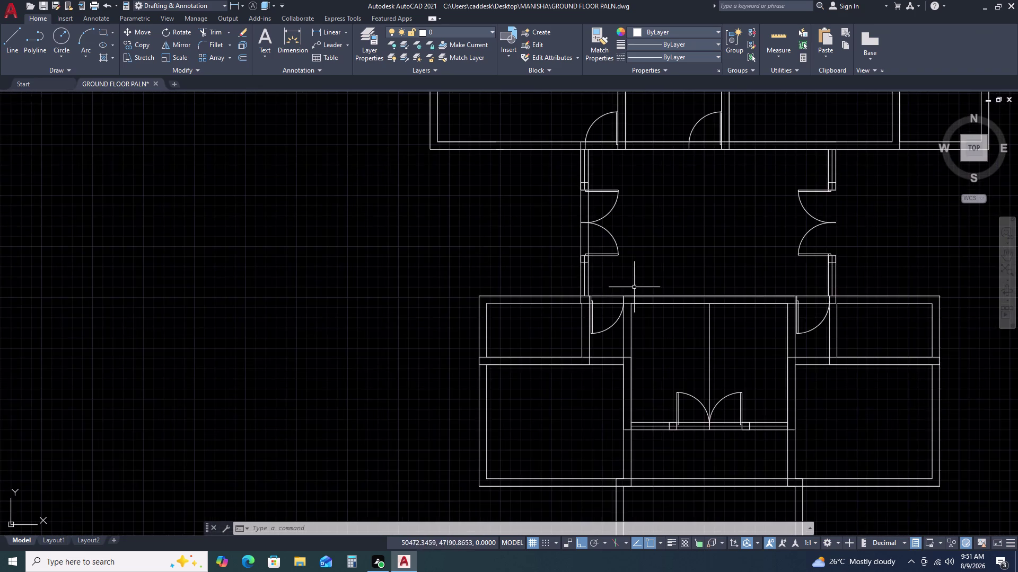
middle_drag(649, 291, 519, 301)
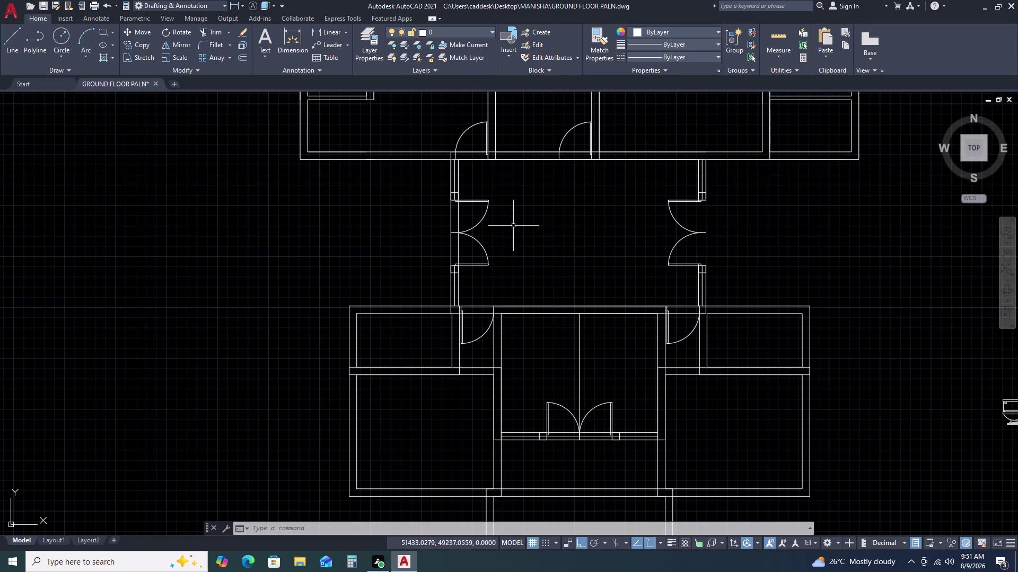
click(458, 170)
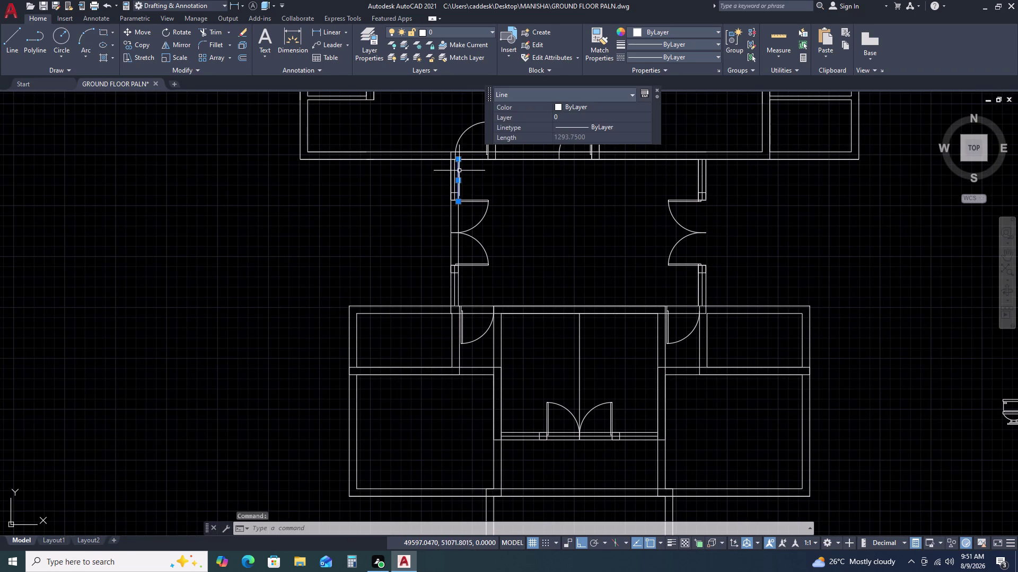
key(Delete)
click(450, 172)
key(Delete)
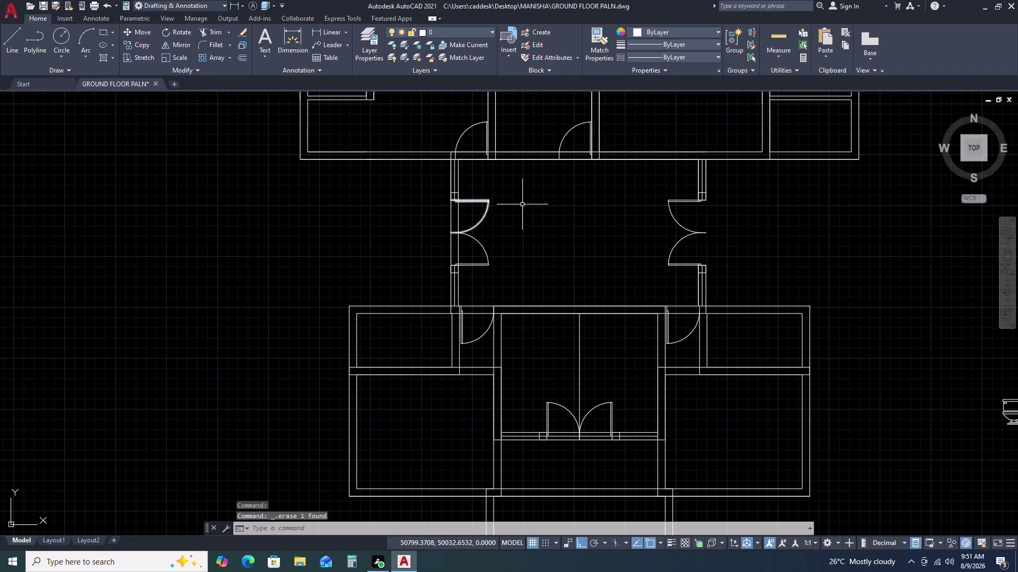
Erase the leftover short jamb lines above the right lobby double door.
click(705, 181)
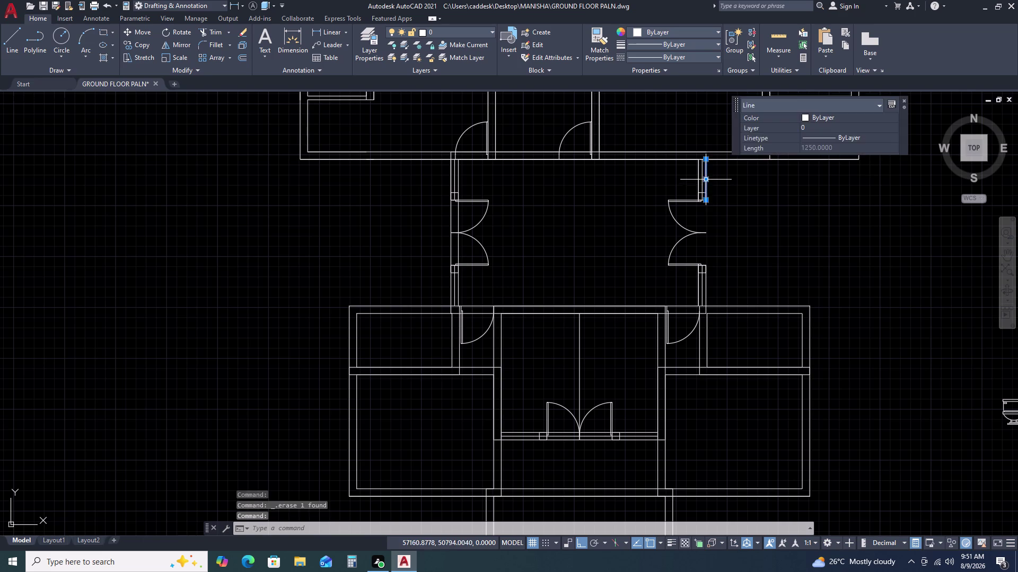
key(Delete)
click(698, 179)
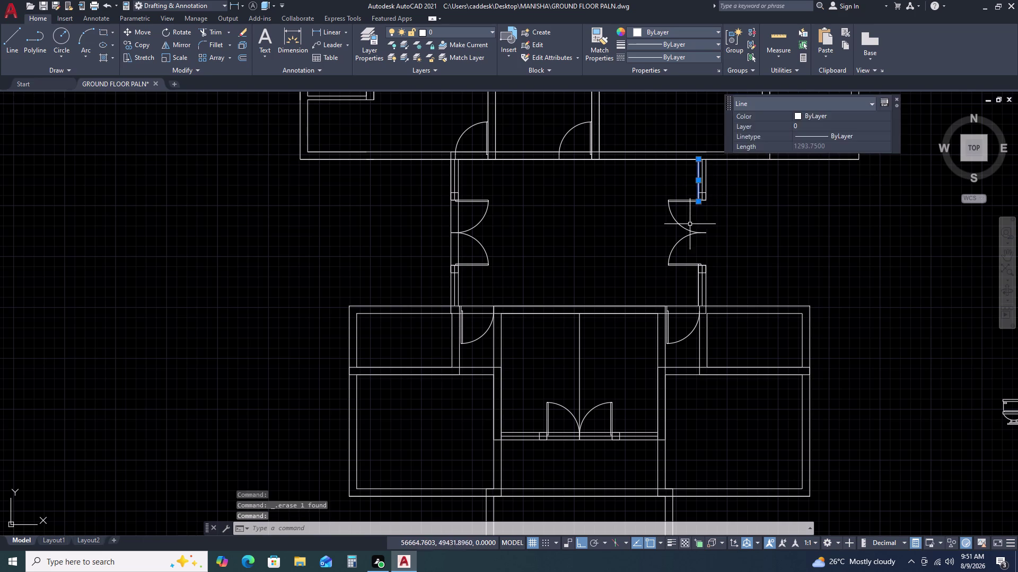
key(Delete)
click(698, 288)
key(Delete)
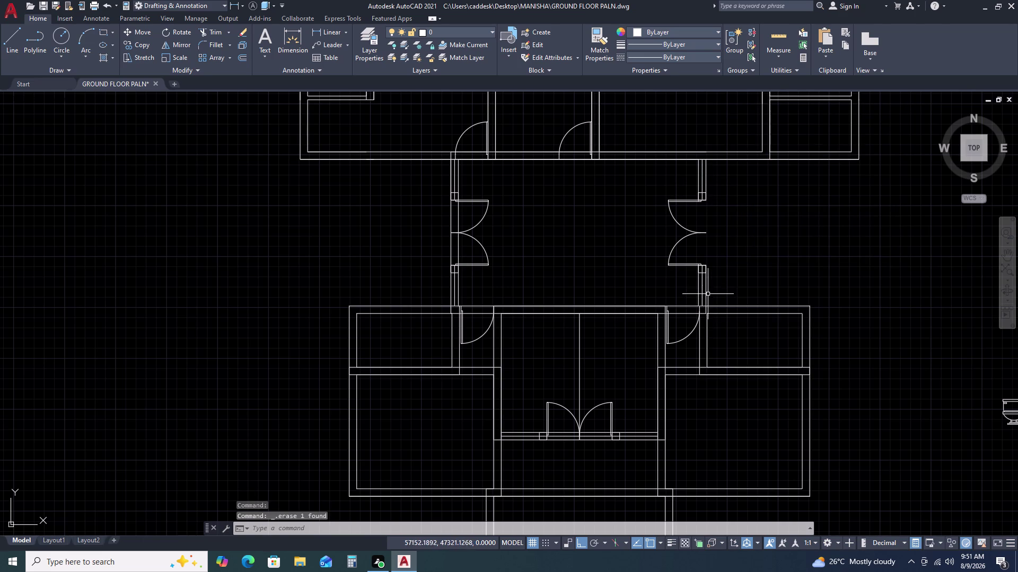
scroll(up, 3)
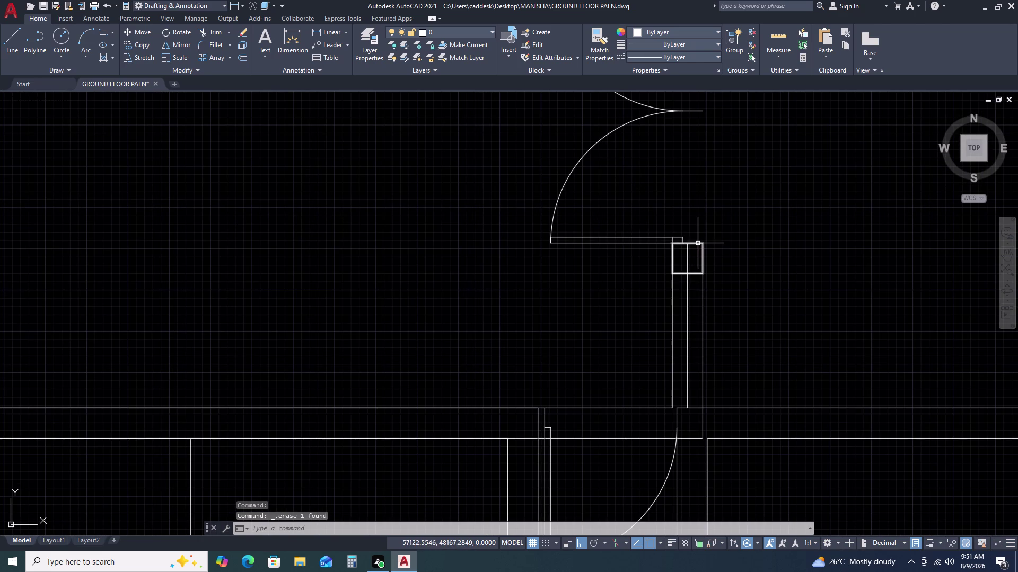
Trim the overlapping lines at the left door's top jamb with TR.
scroll(down, 3)
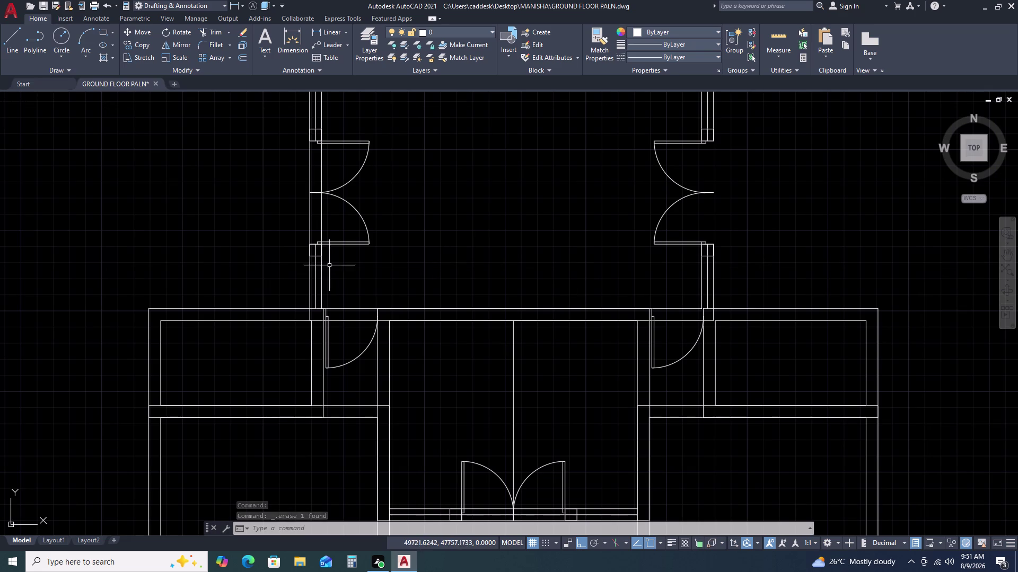
scroll(up, 3)
middle_drag(339, 246, 360, 234)
middle_click(362, 233)
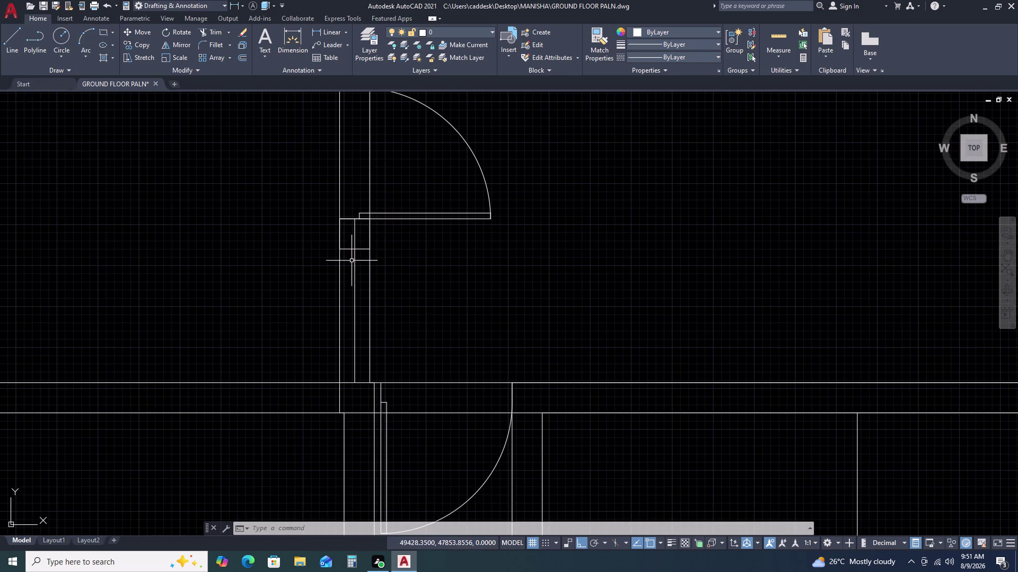
text(TR)
key(space)
click(362, 238)
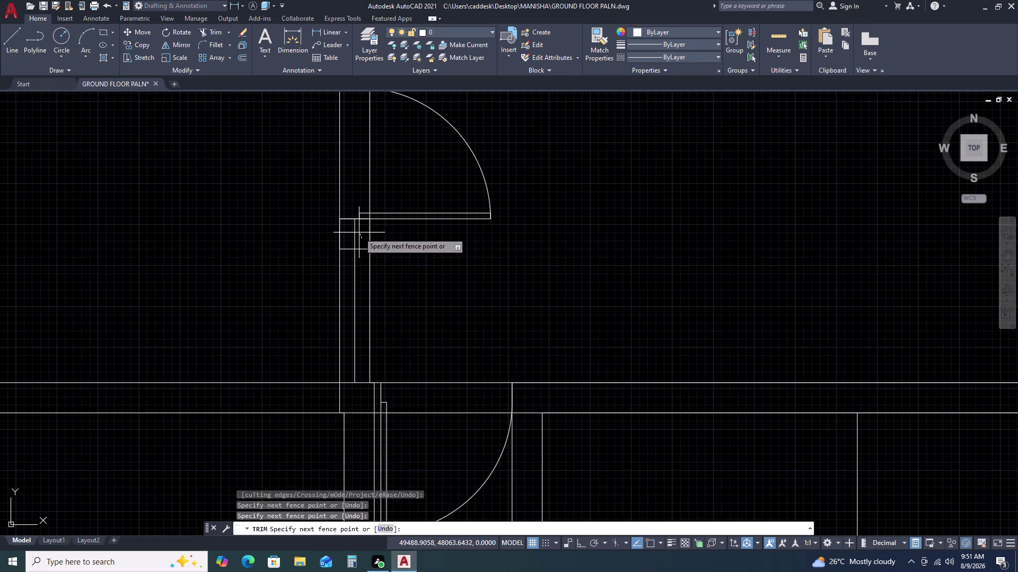
double_click(356, 233)
click(354, 228)
scroll(down, 3)
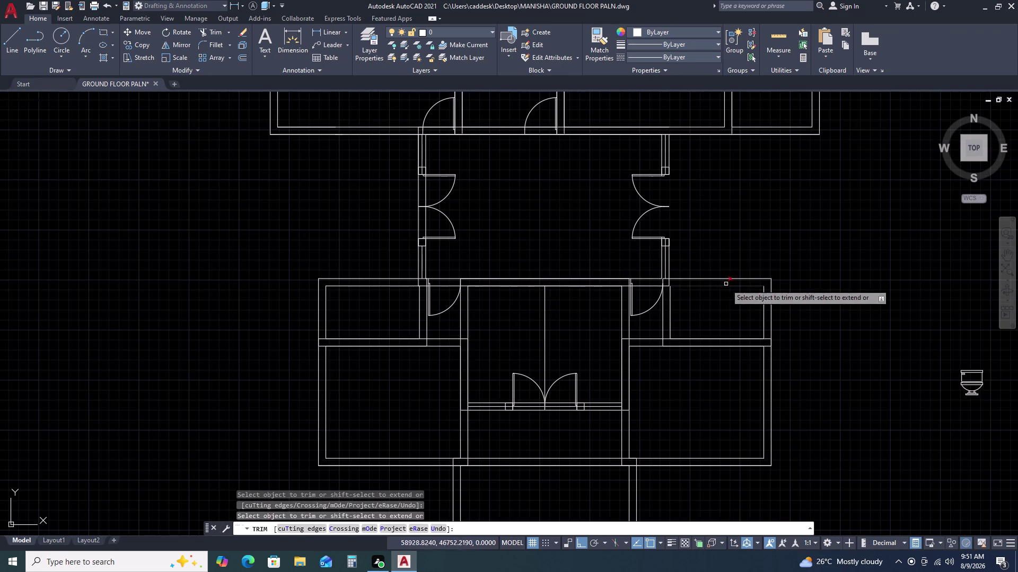
scroll(up, 3)
Trim the leftover wall and frame segments at the right door jamb.
click(702, 222)
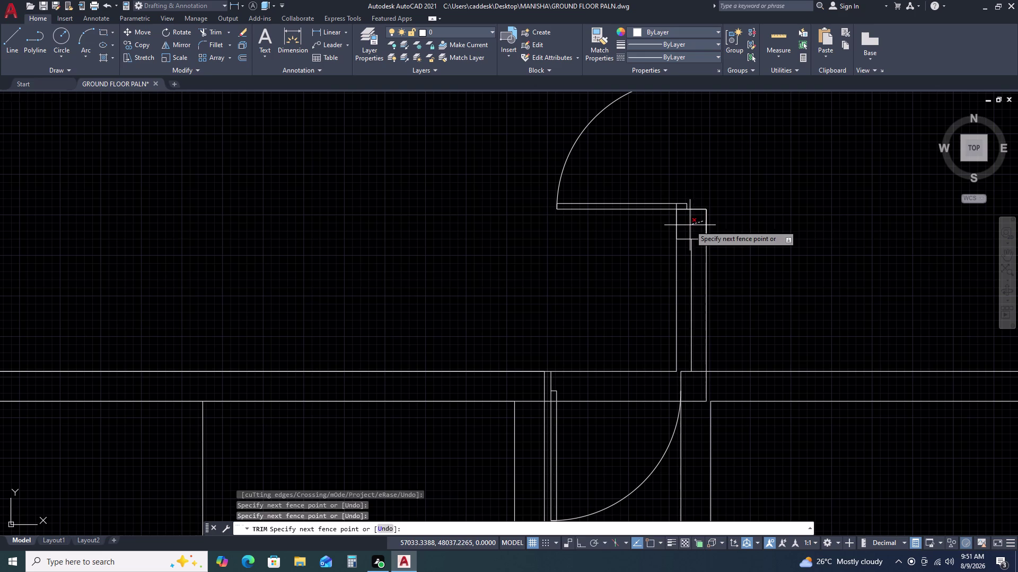
click(689, 225)
click(707, 221)
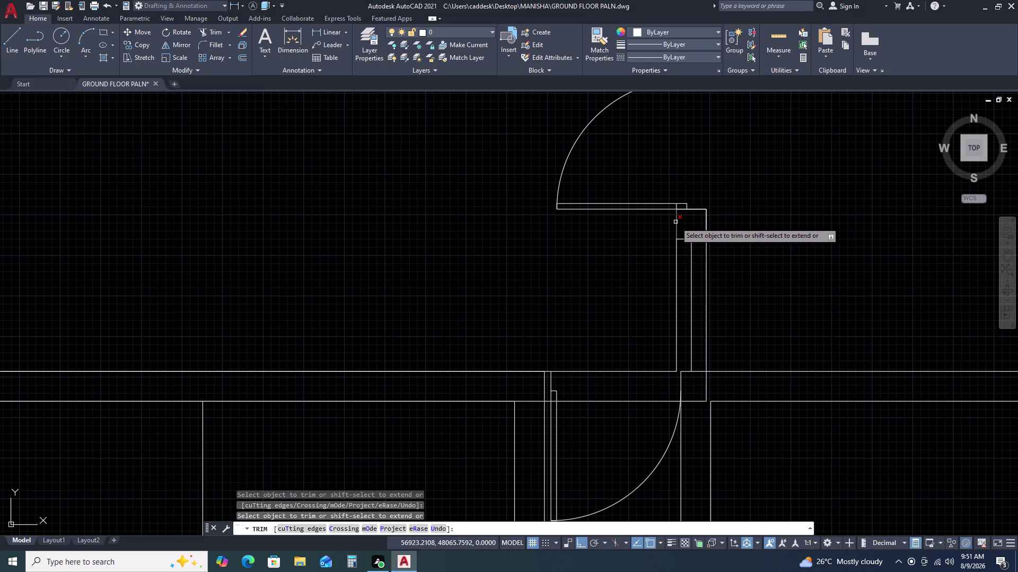
click(675, 222)
click(691, 210)
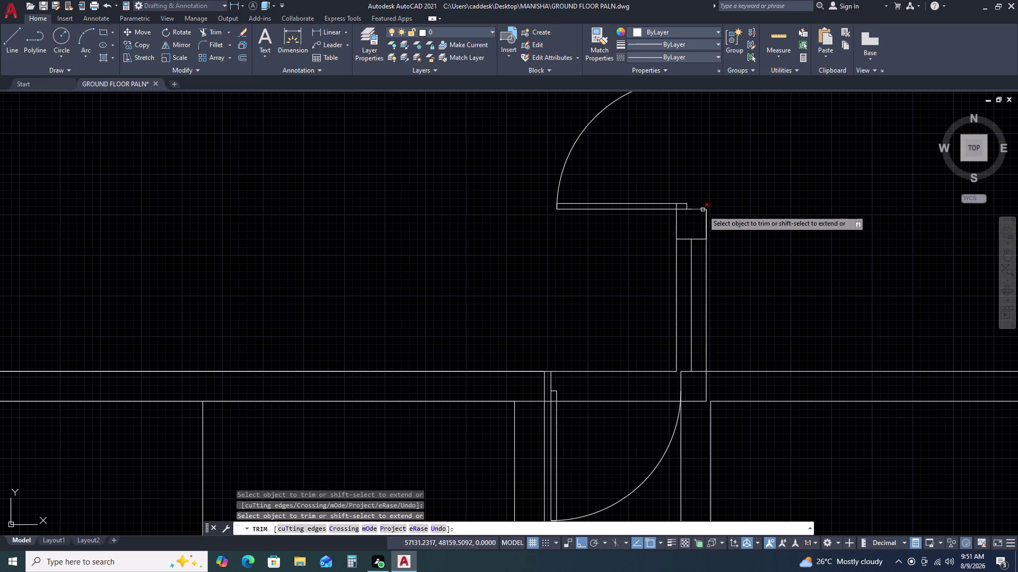
click(702, 210)
scroll(up, 3)
key(Escape)
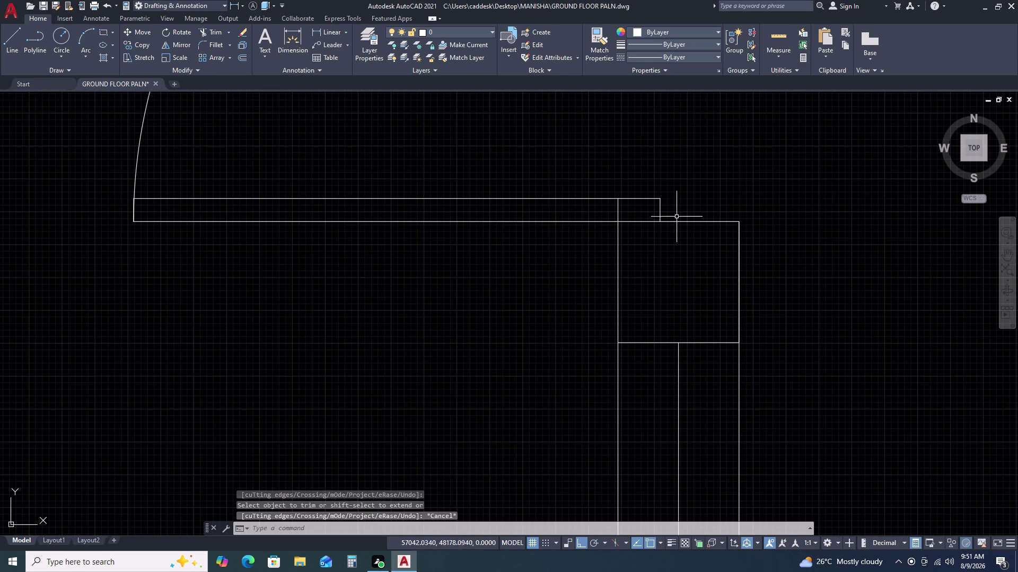
Delete the tiny leftover lines at the right jamb corner.
click(672, 207)
double_click(684, 235)
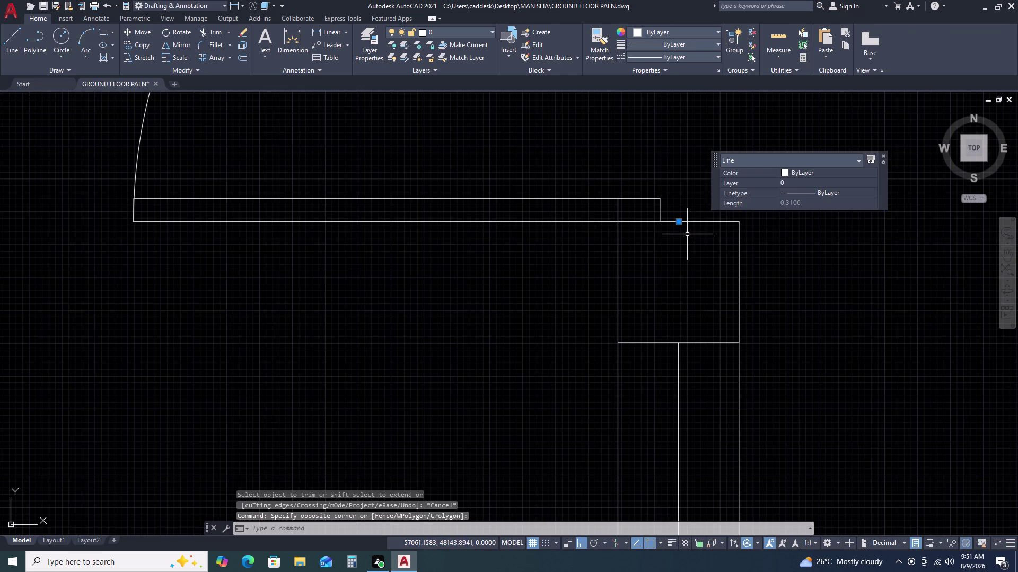
key(Delete)
scroll(down, 3)
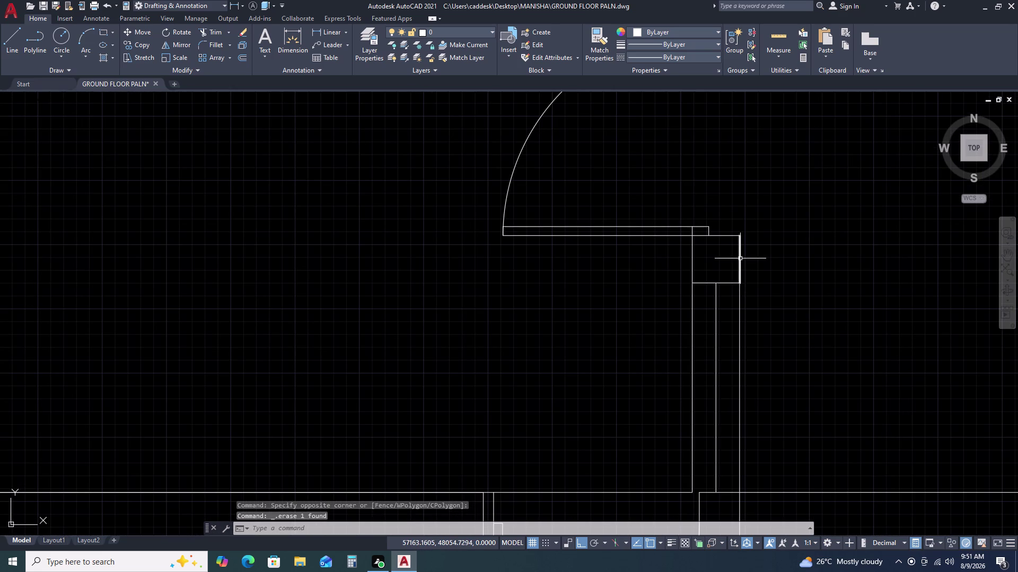
click(740, 258)
key(Delete)
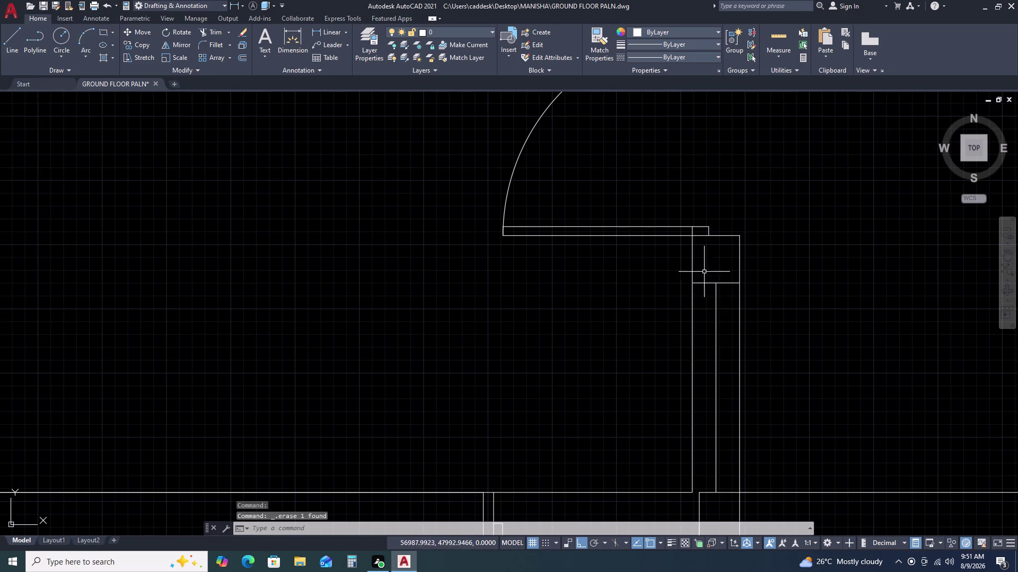
scroll(down, 3)
middle_drag(732, 164, 715, 264)
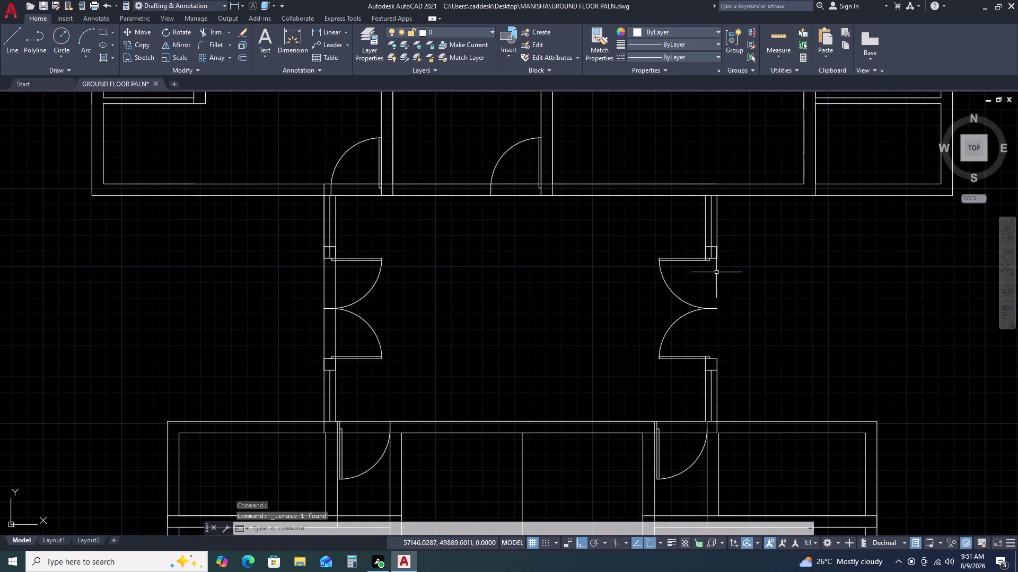
scroll(up, 3)
click(721, 215)
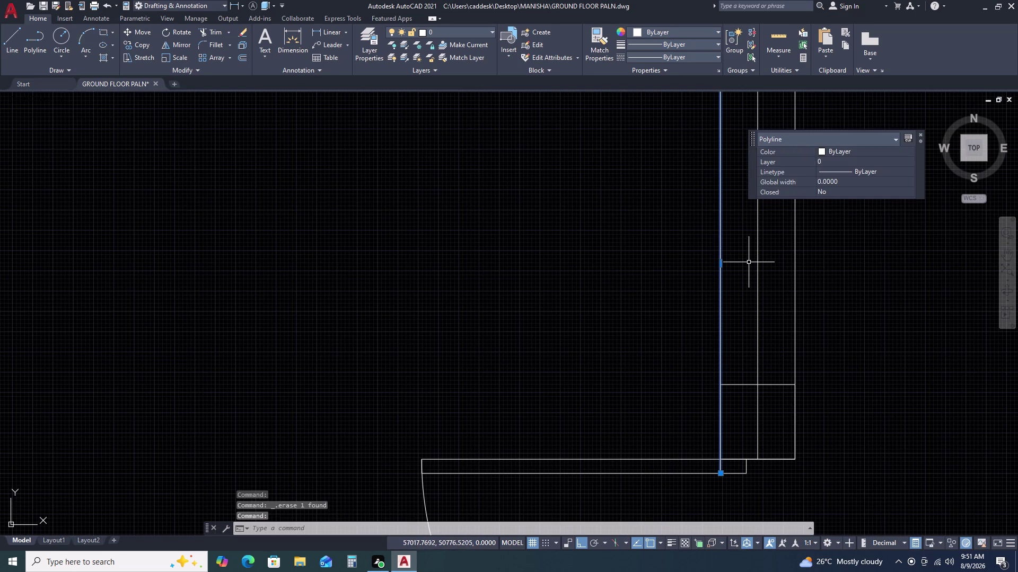
key(Escape)
Trim excess wall line segments at the lower jamb corner.
text(TR)
key(space)
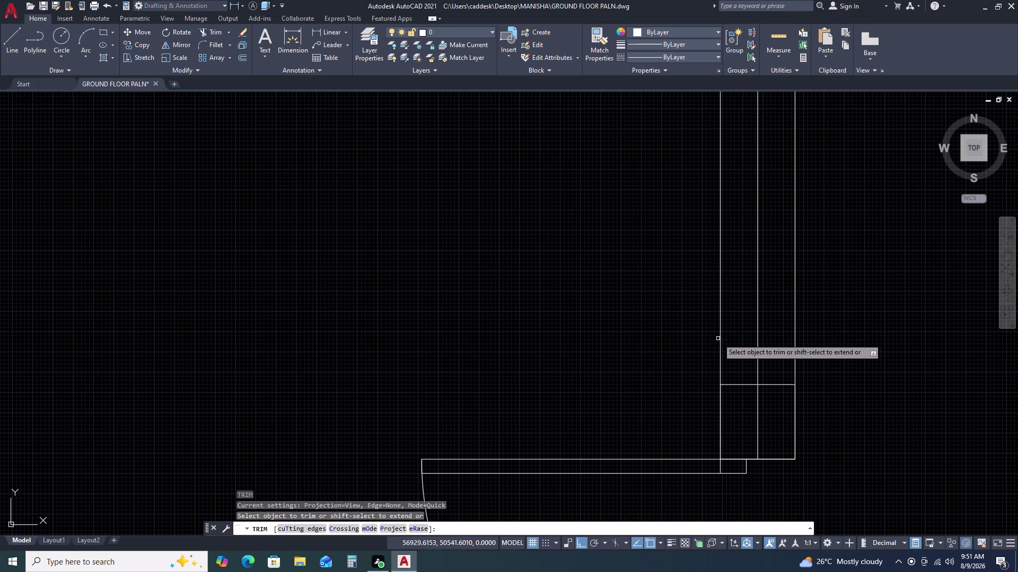
click(794, 404)
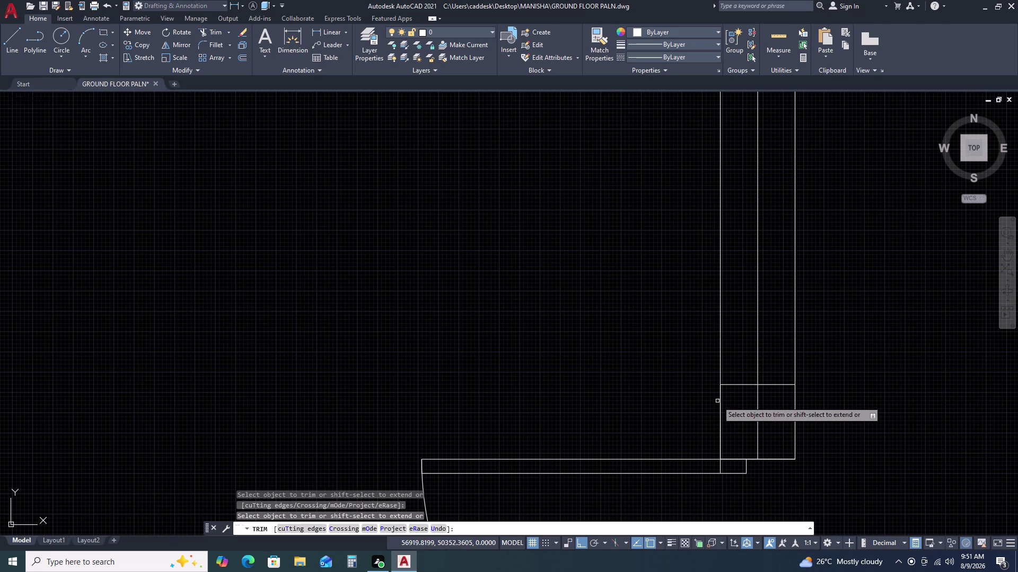
click(720, 405)
click(773, 462)
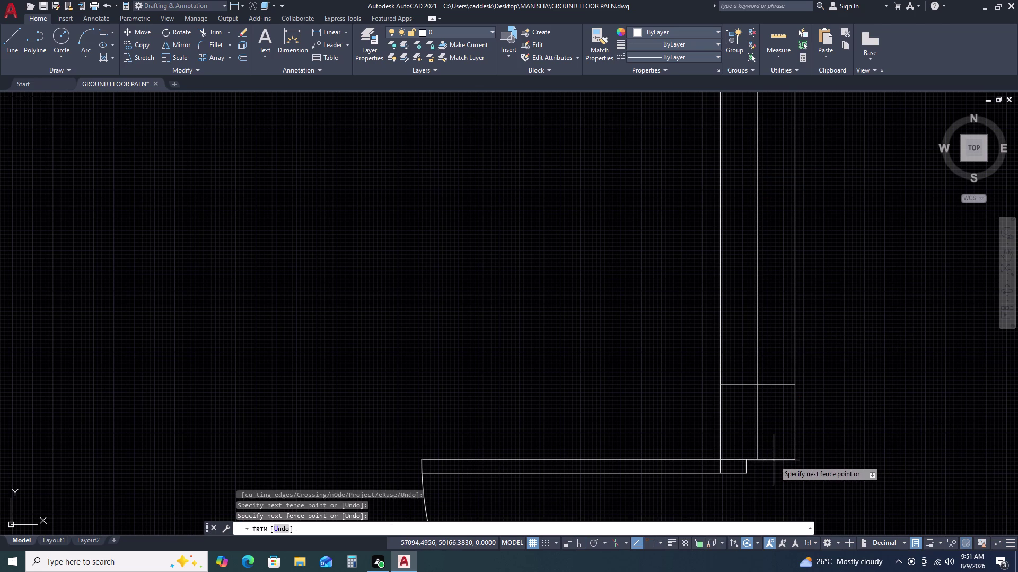
middle_drag(783, 477, 763, 387)
key(Escape)
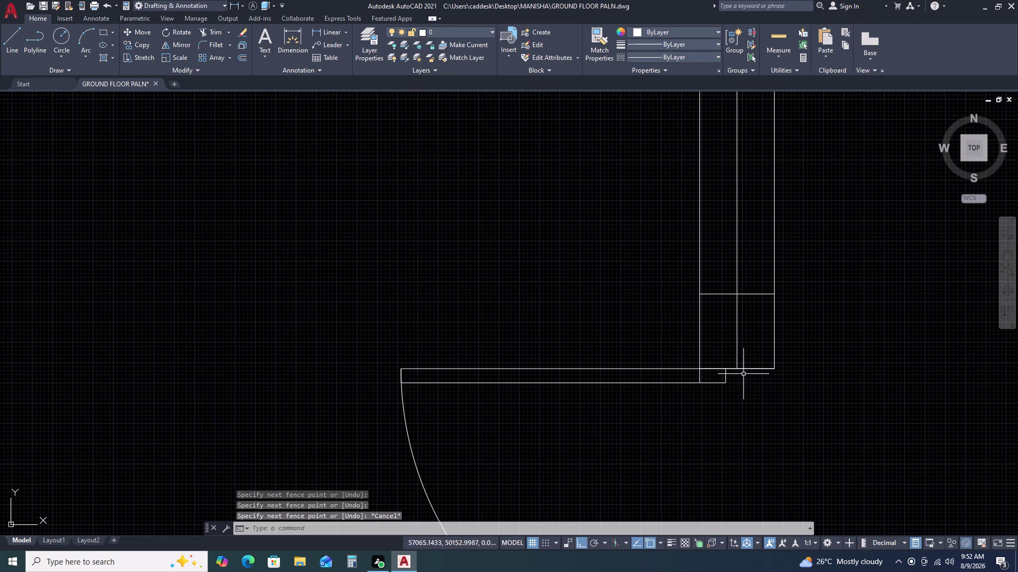
Trim the remaining short and wall lines inside and below that jamb.
key(space)
click(753, 369)
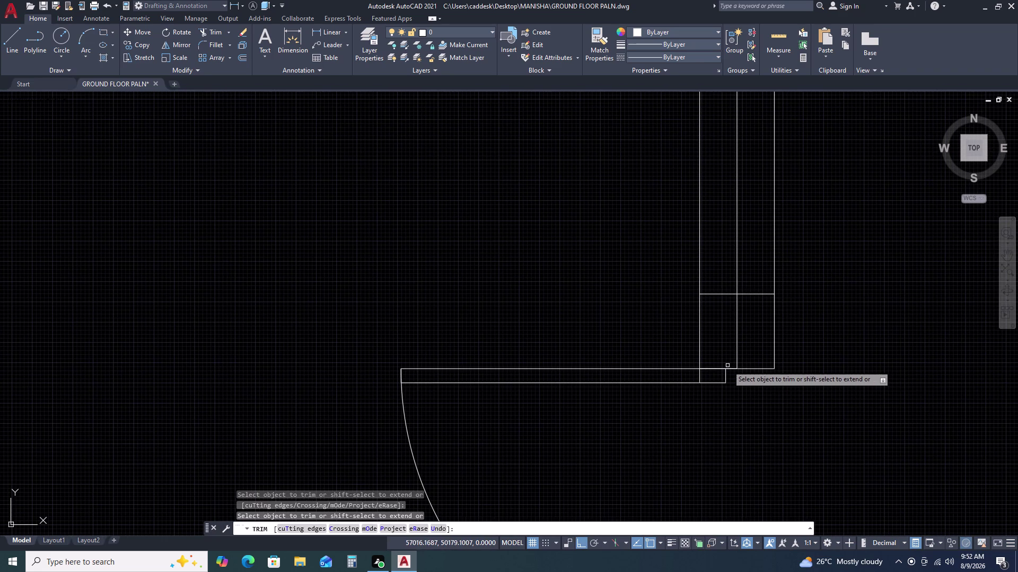
click(726, 367)
click(726, 376)
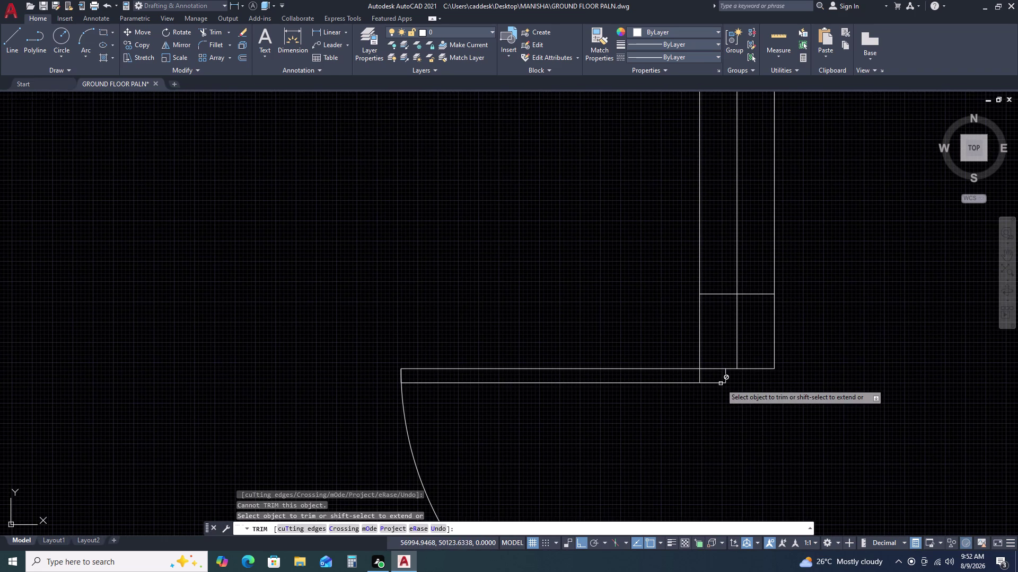
click(721, 384)
click(700, 376)
scroll(down, 3)
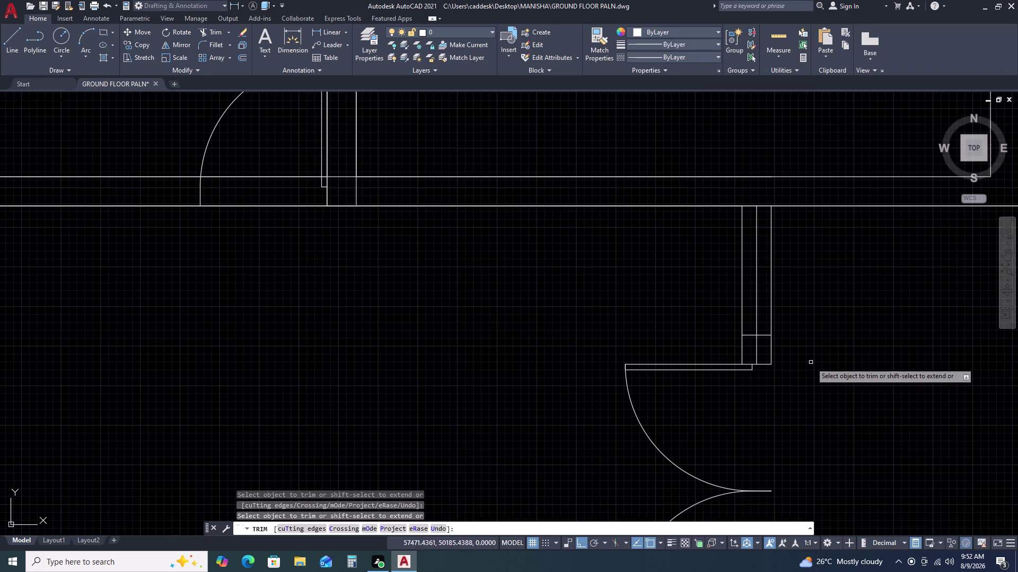
Trim an excess line at the next corridor door jamb.
middle_drag(811, 362, 716, 334)
scroll(down, 3)
middle_drag(742, 422, 739, 316)
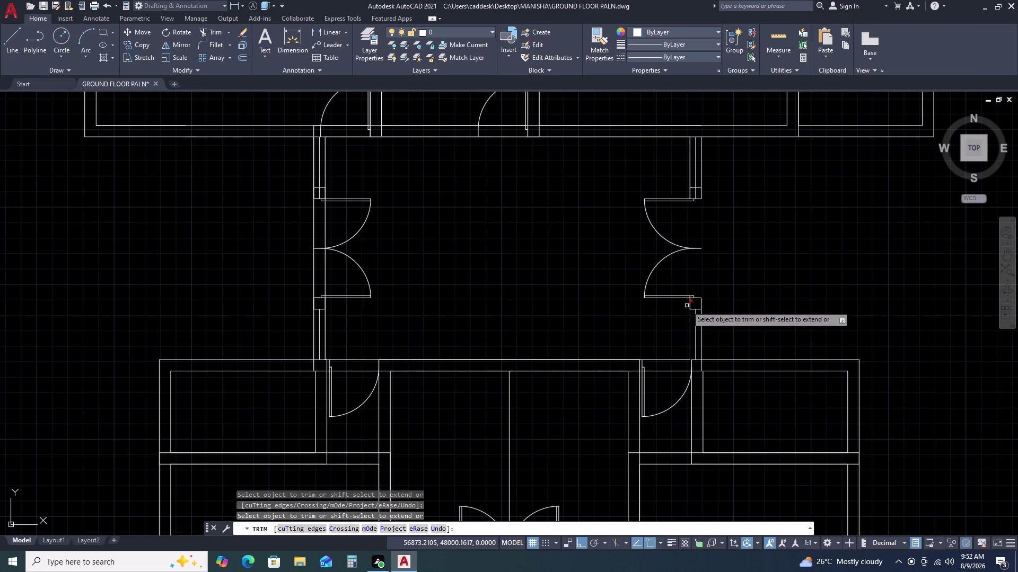
scroll(up, 3)
scroll(up, 3)
click(678, 290)
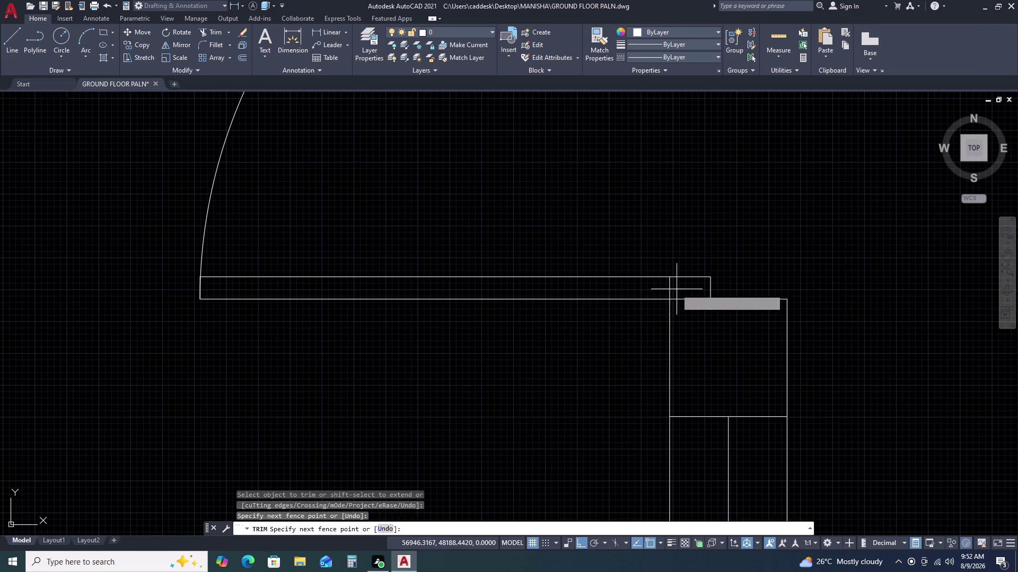
Trim away the wall lines crossing the double-door opening.
click(658, 289)
scroll(down, 3)
middle_drag(835, 345, 689, 266)
scroll(down, 3)
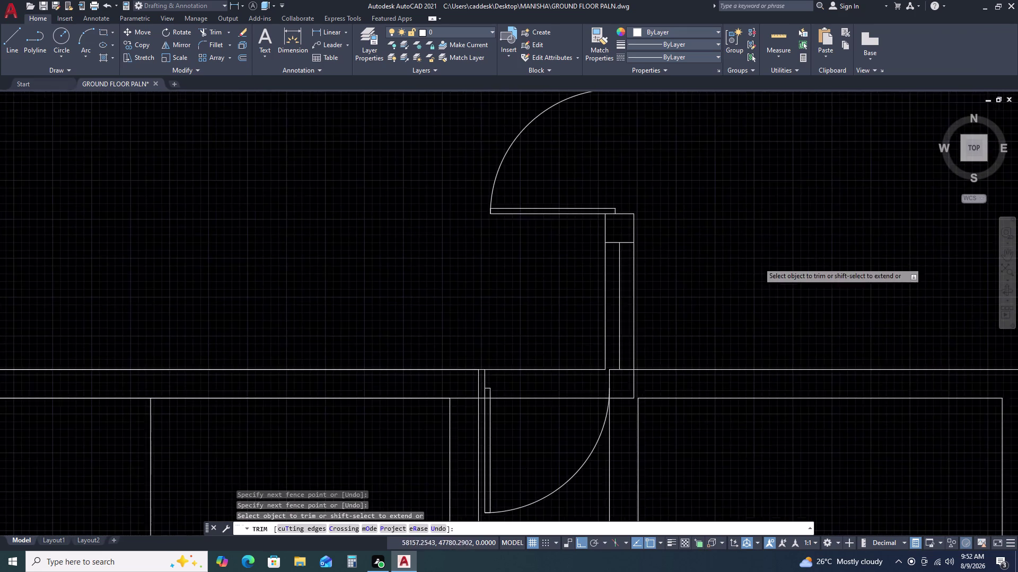
scroll(down, 3)
middle_drag(639, 396, 660, 235)
scroll(up, 3)
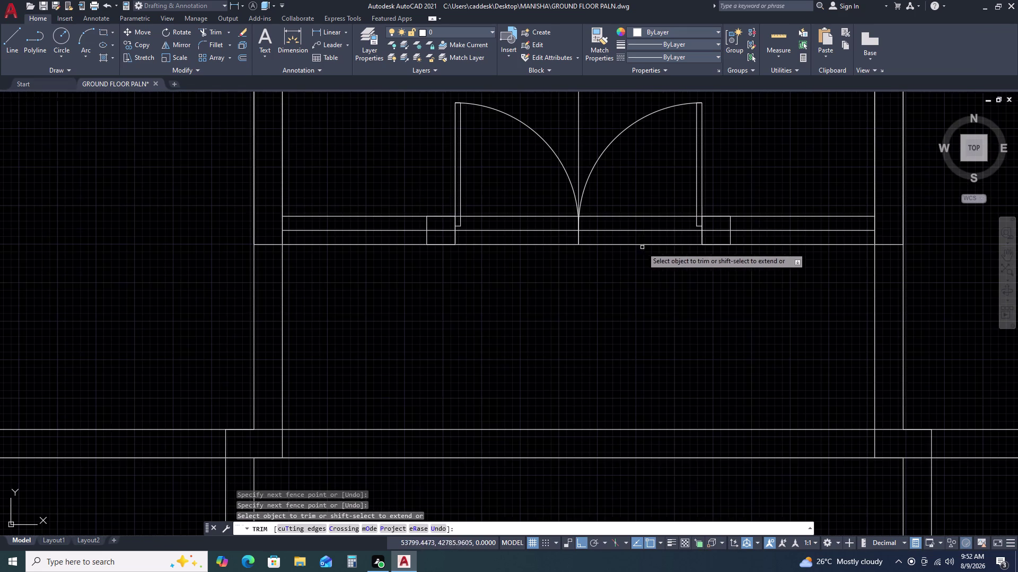
drag(650, 192, 650, 198)
click(652, 298)
click(527, 184)
click(520, 282)
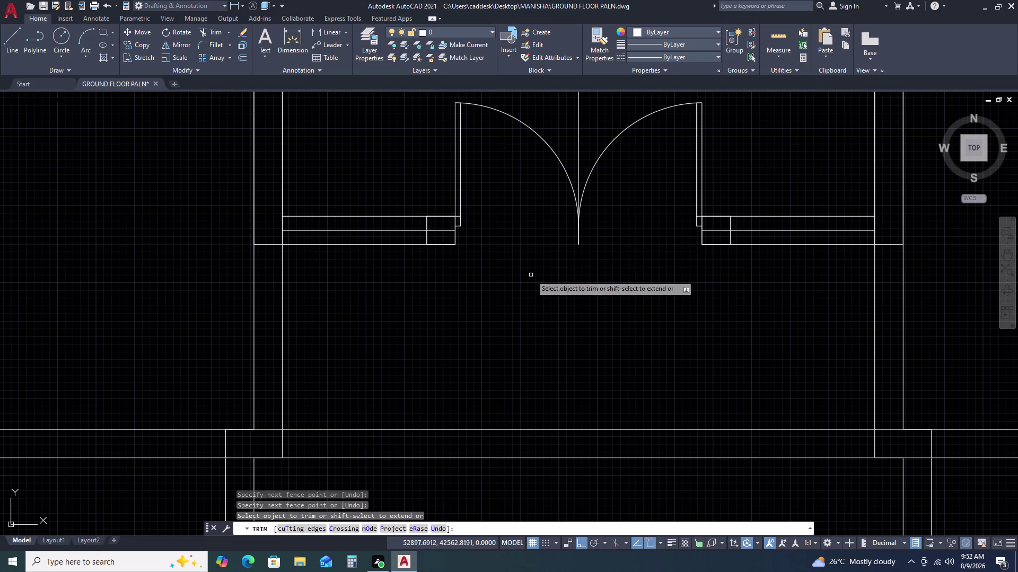
Trim the excess wall and short lines at the right jamb.
scroll(up, 3)
click(669, 231)
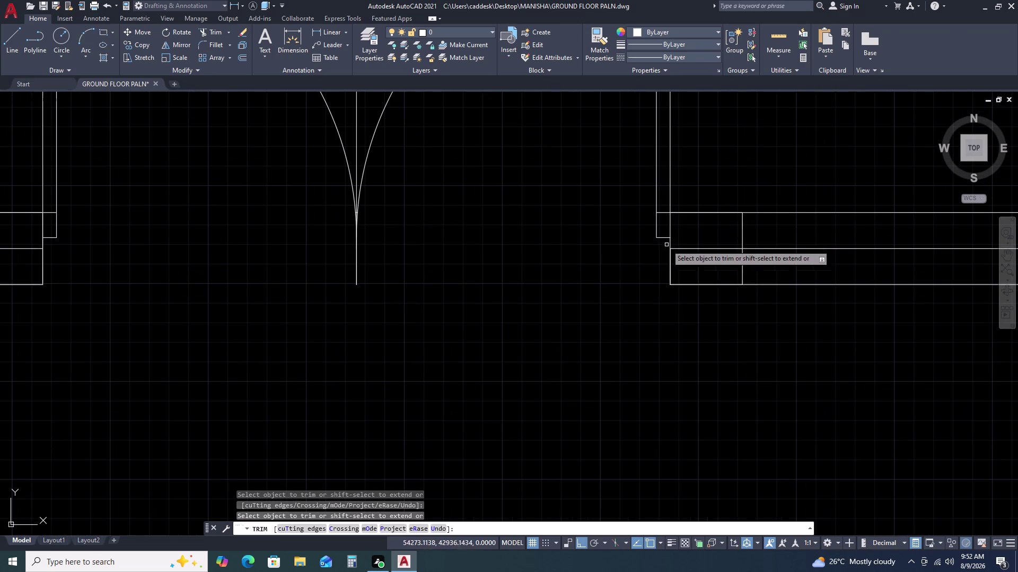
click(669, 261)
click(715, 249)
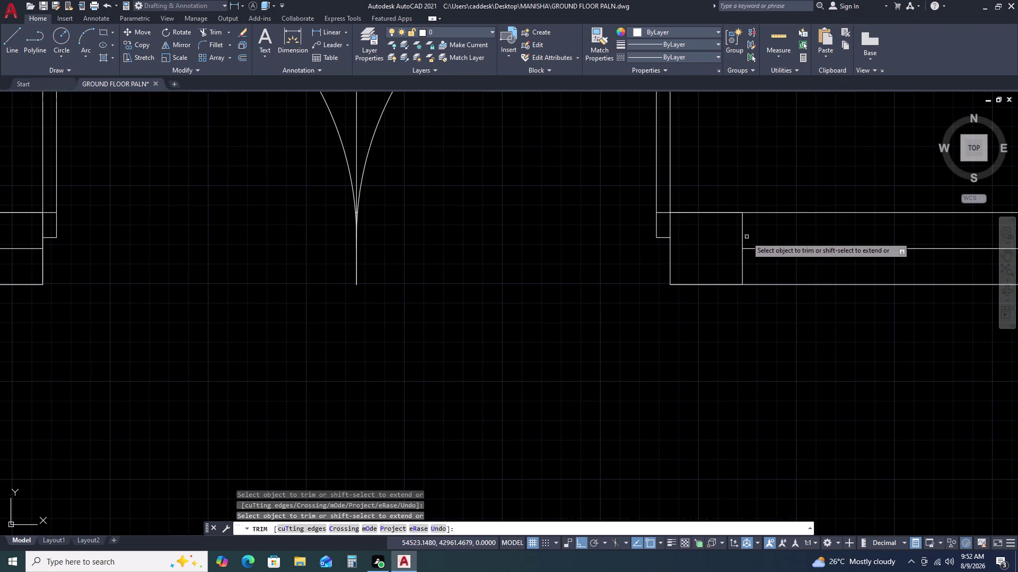
scroll(down, 3)
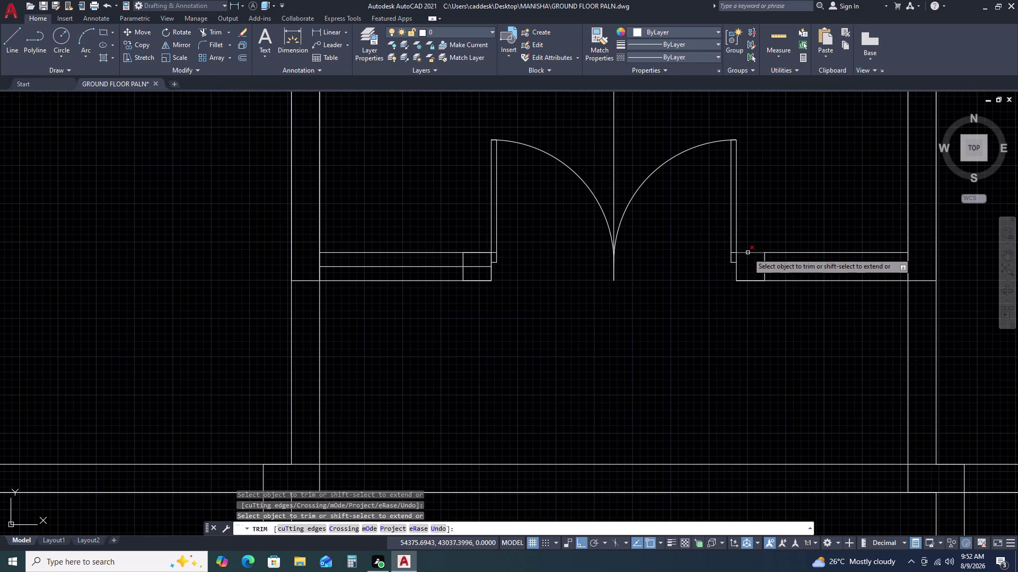
click(747, 253)
double_click(750, 282)
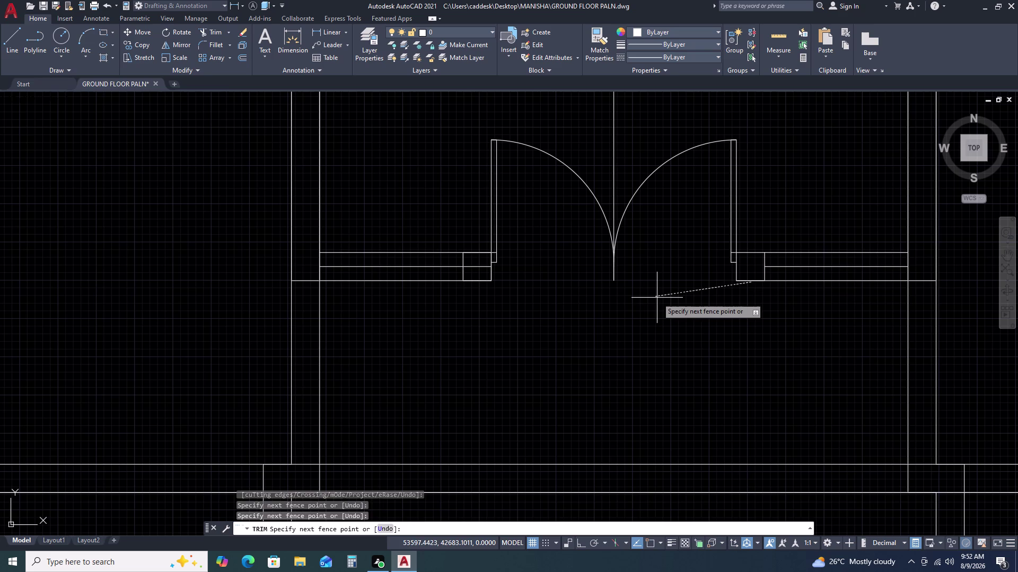
click(661, 298)
key(Escape)
Trim the remaining wall lines beside the right jamb.
key(space)
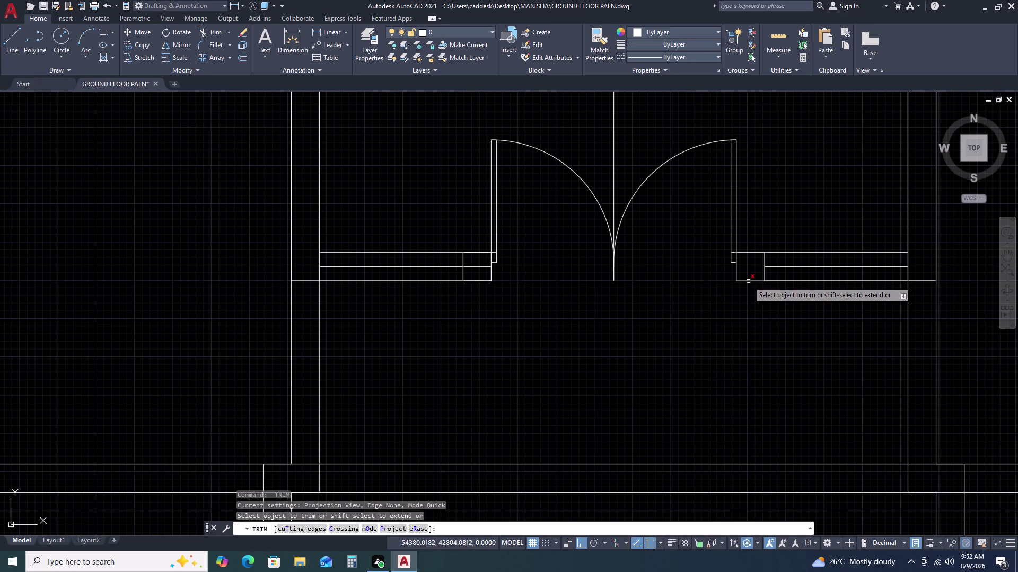
click(748, 281)
scroll(up, 3)
click(728, 253)
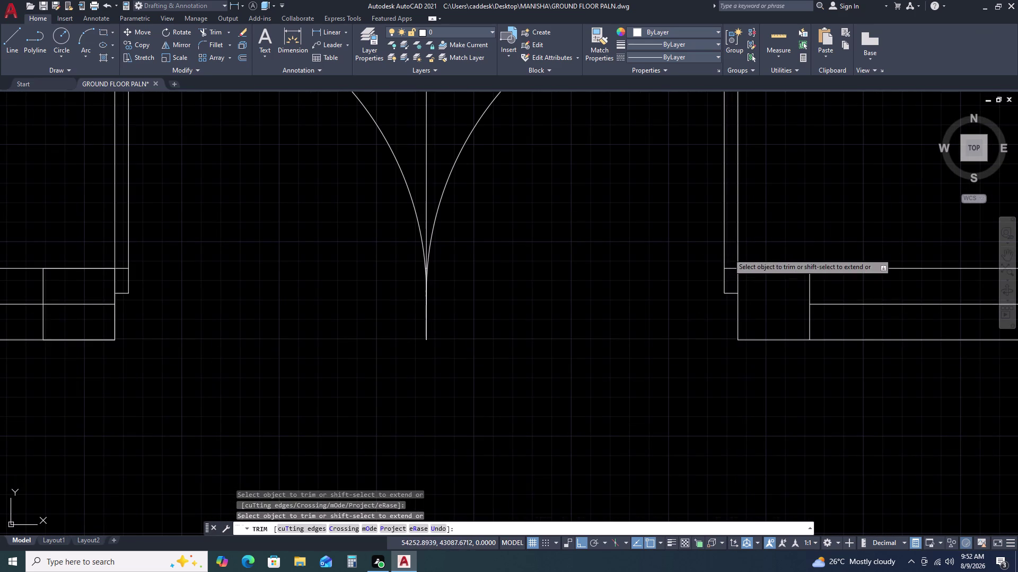
click(730, 273)
scroll(down, 3)
Trim the upper, lower and short excess lines at the left jamb.
middle_drag(448, 300, 626, 236)
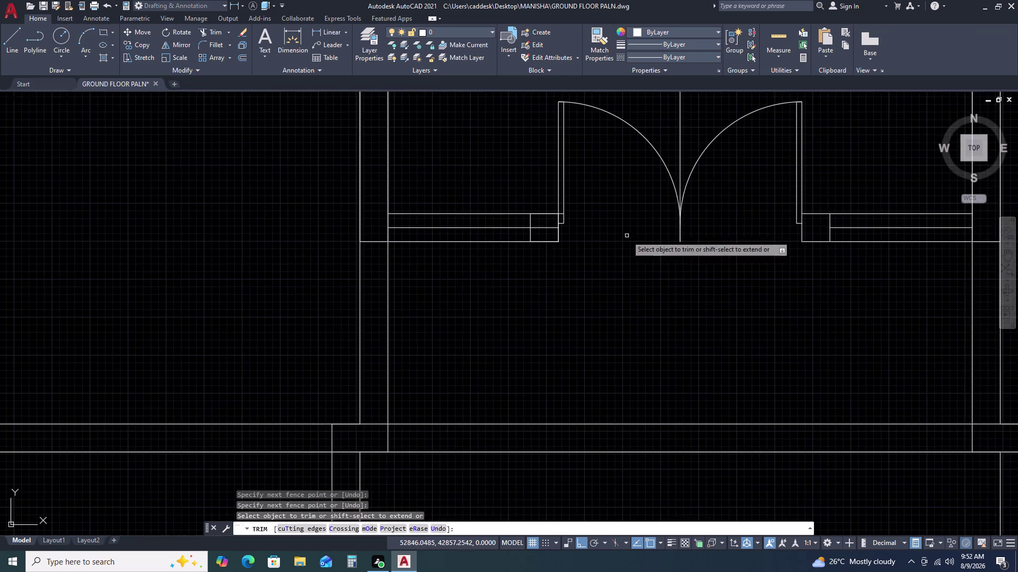
scroll(up, 3)
click(473, 232)
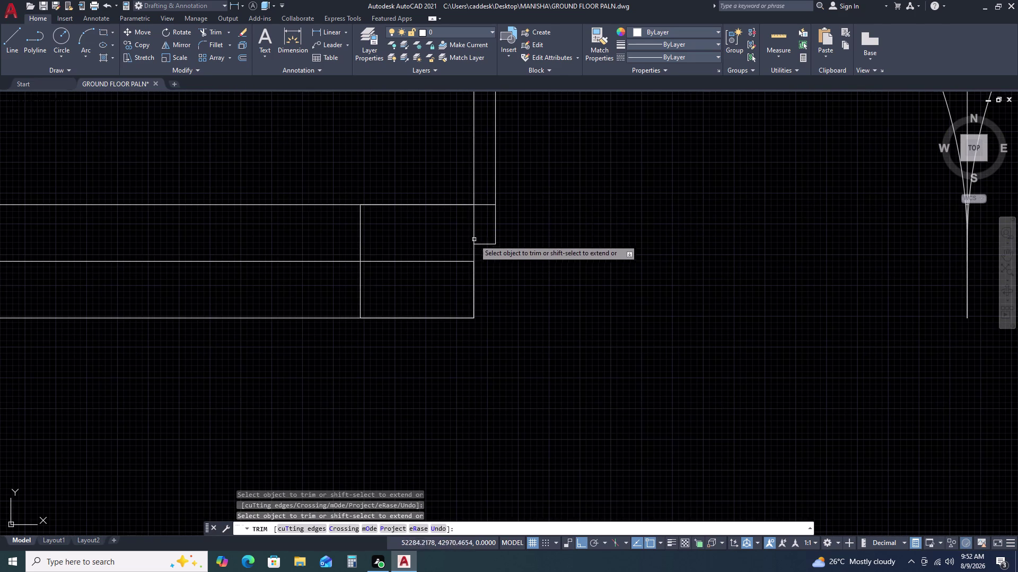
click(474, 277)
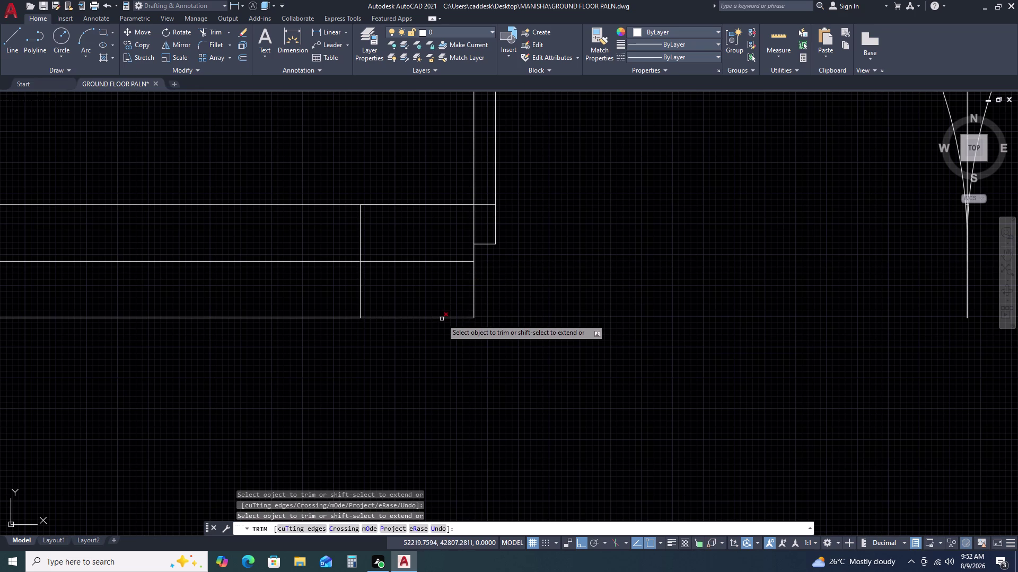
click(442, 319)
click(444, 263)
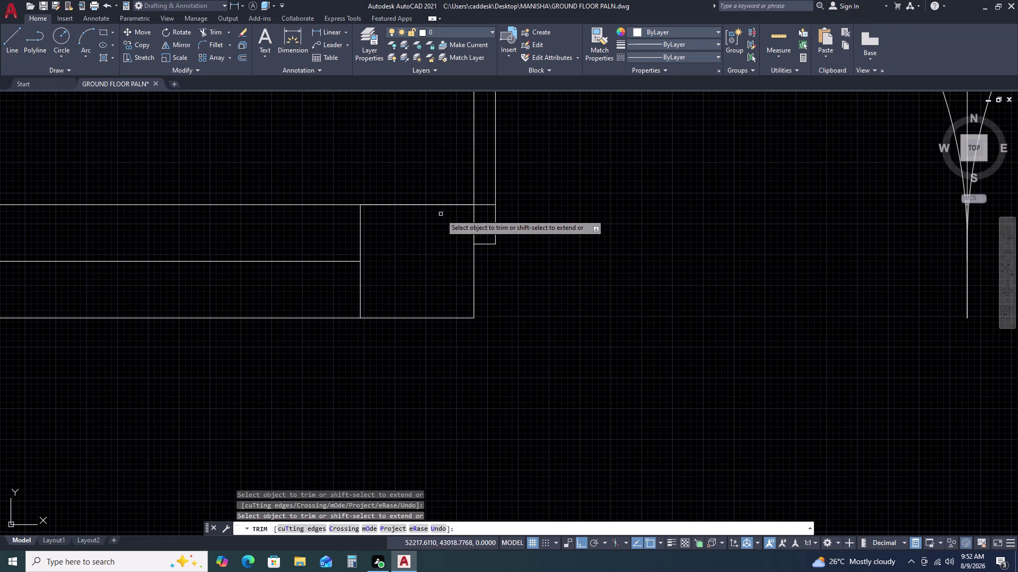
click(442, 206)
click(485, 201)
click(486, 220)
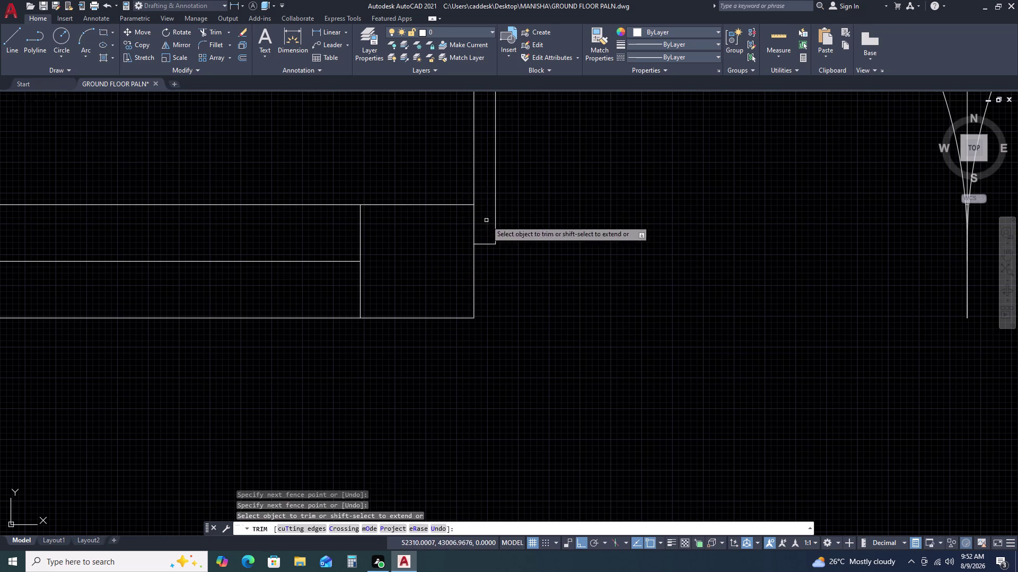
scroll(down, 3)
click(490, 265)
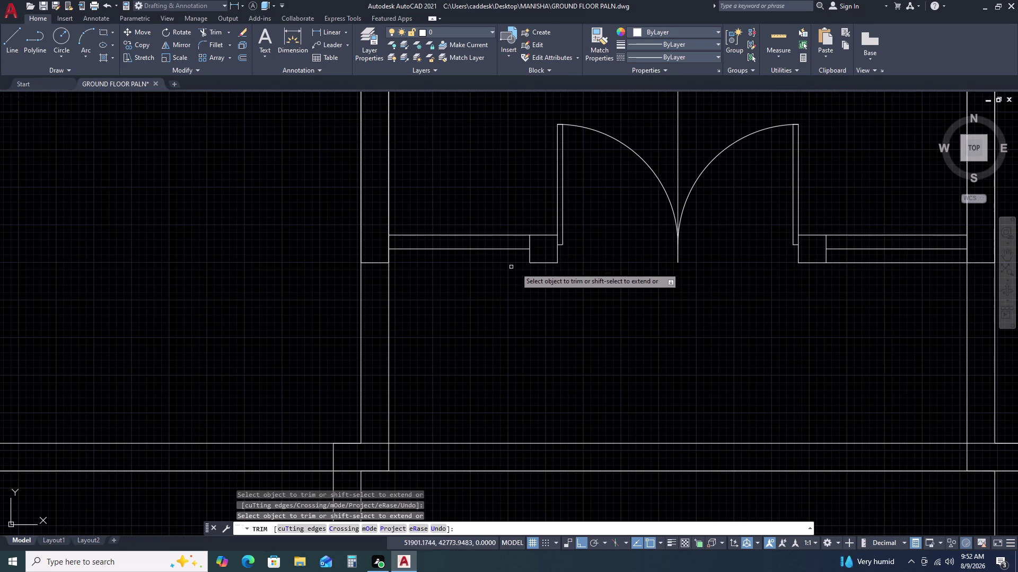
key(Escape)
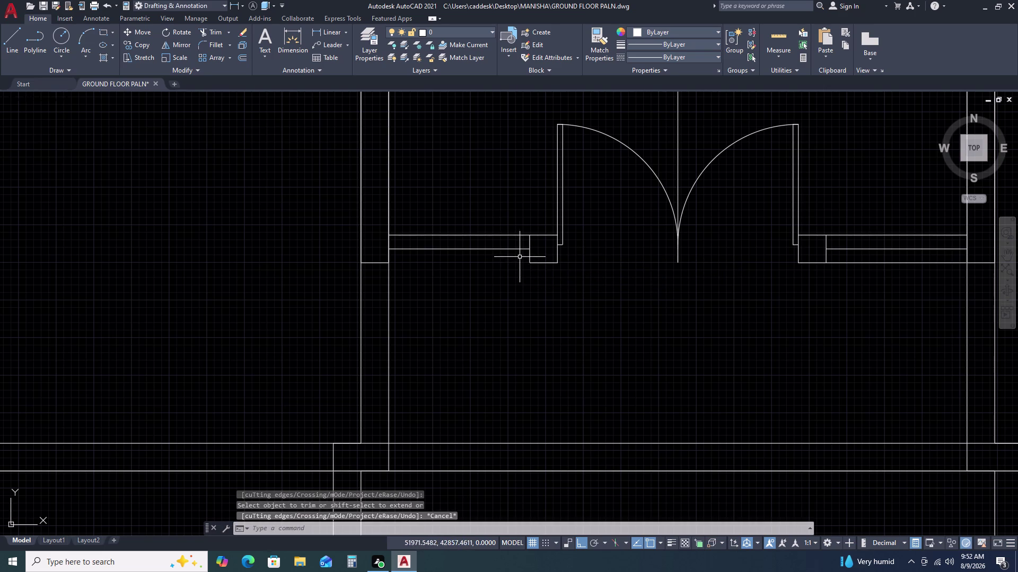
Undo the last cut and re-trim the lines at the left jamb.
key(ctrl+z)
middle_drag(492, 278, 545, 217)
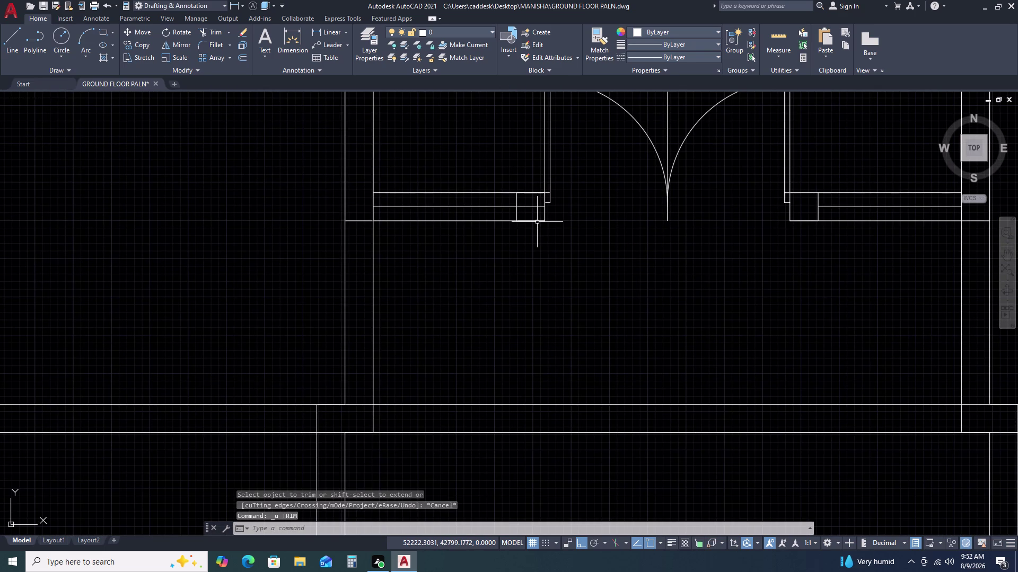
key(t)
key(r)
key(space)
click(530, 221)
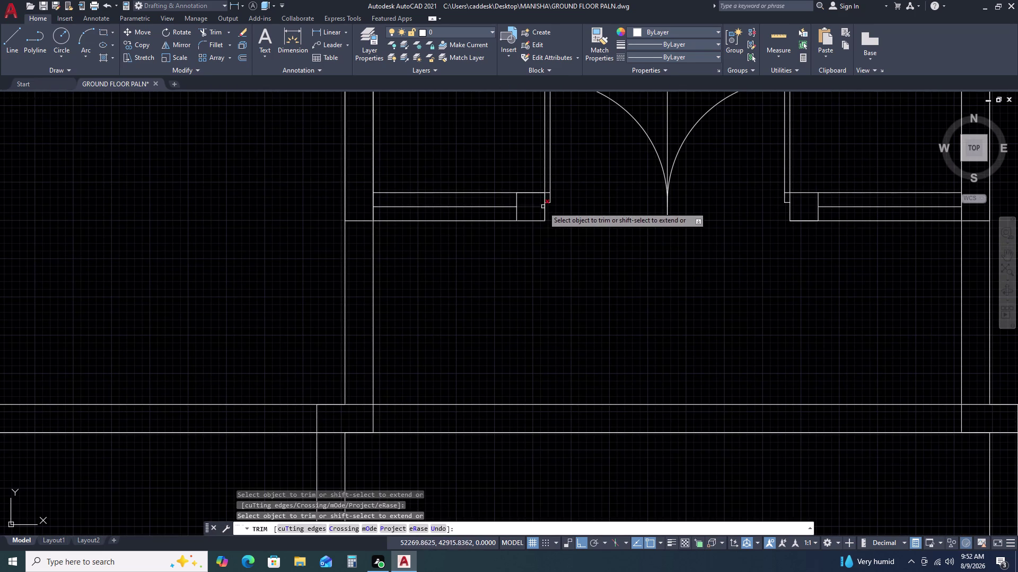
double_click(535, 193)
scroll(up, 3)
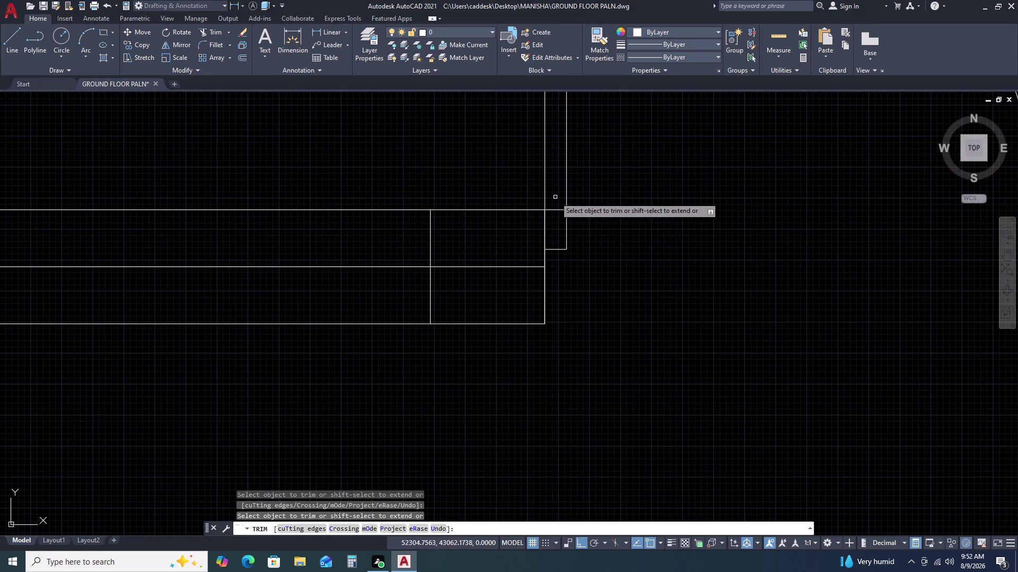
double_click(556, 195)
double_click(556, 224)
Trim the jamb and room-corner wall lines, undoing one mistaken cut.
scroll(down, 3)
drag(530, 240, 529, 247)
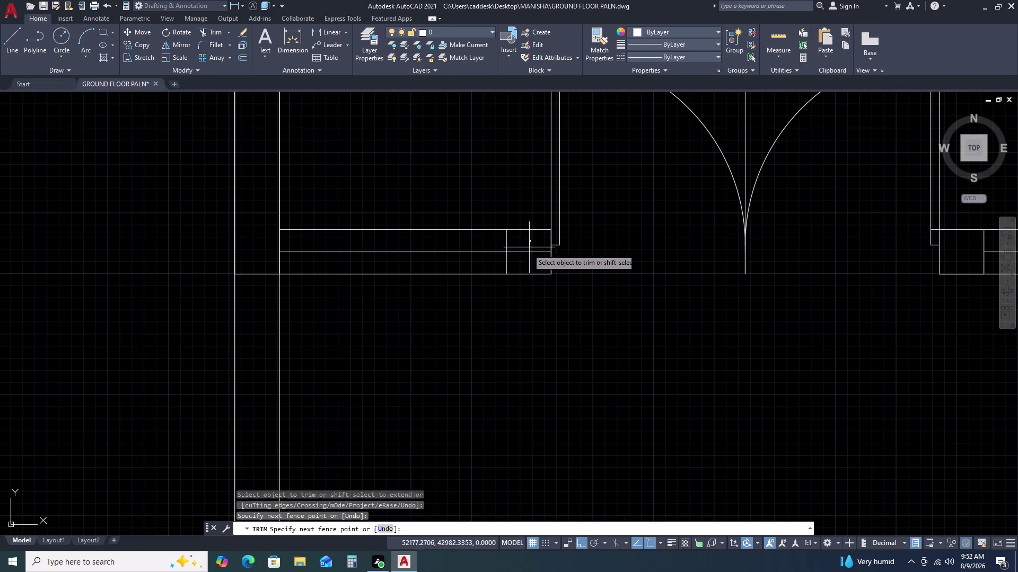
click(522, 261)
scroll(down, 3)
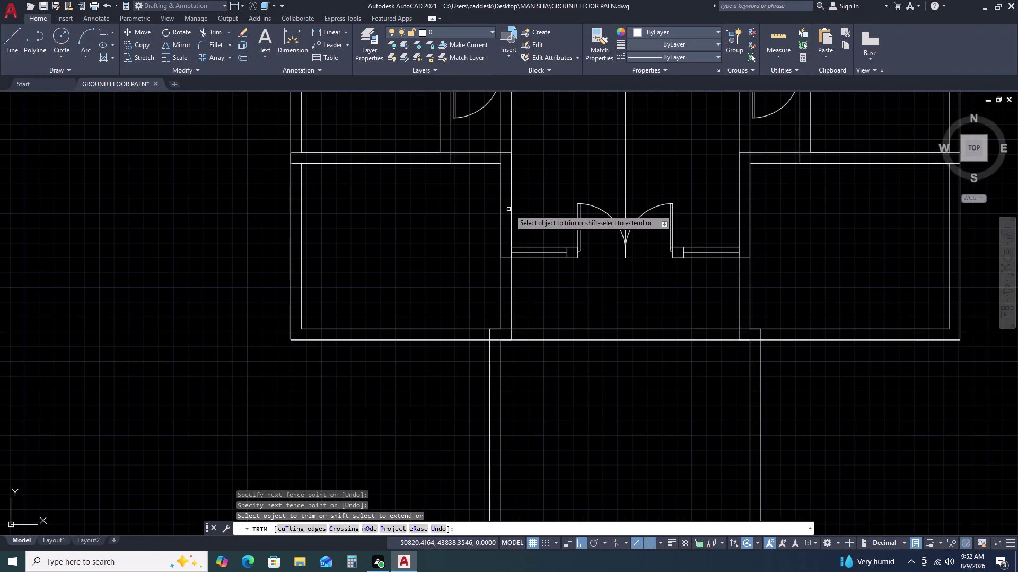
click(512, 205)
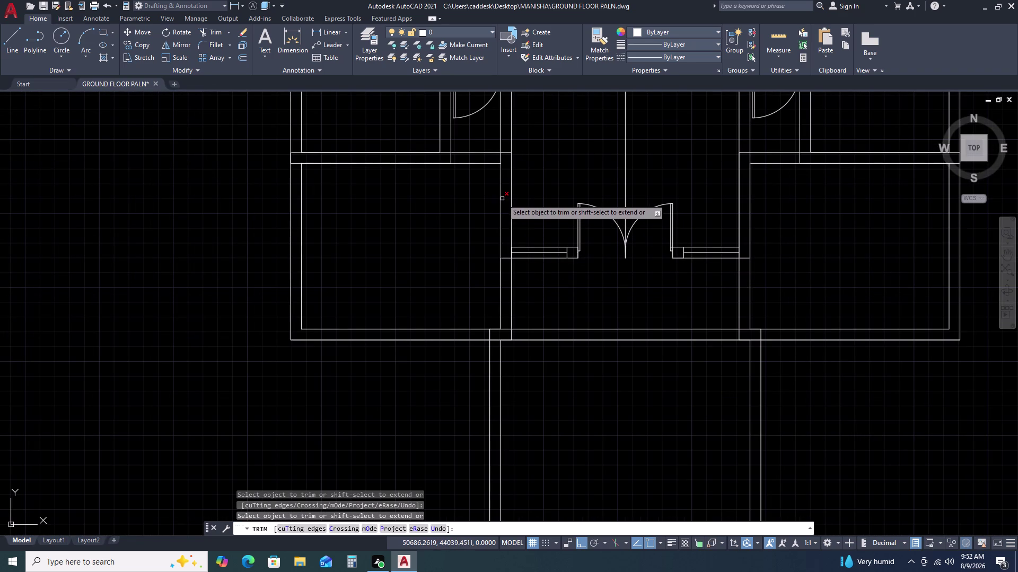
click(501, 197)
click(480, 164)
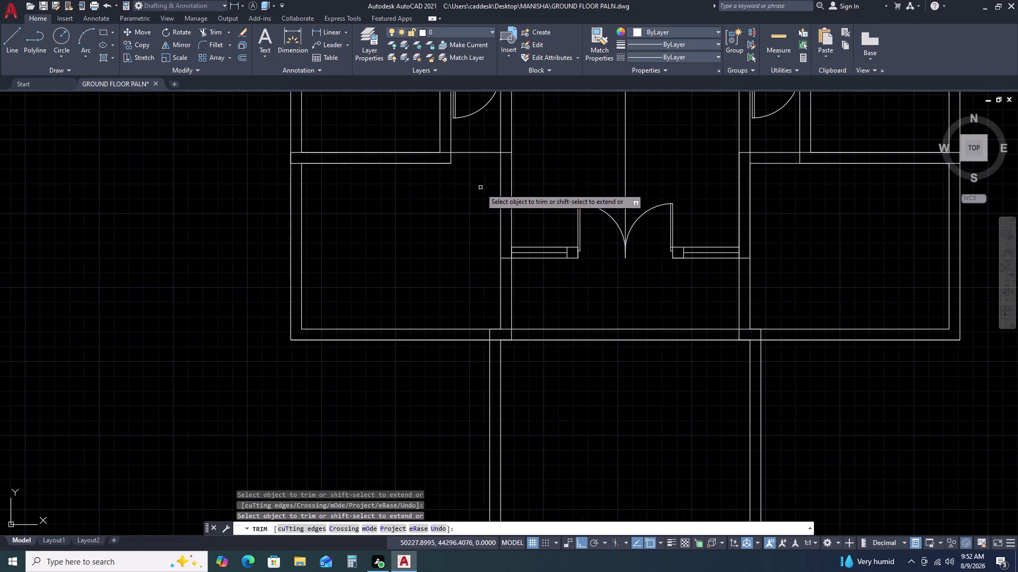
key(ctrl+z)
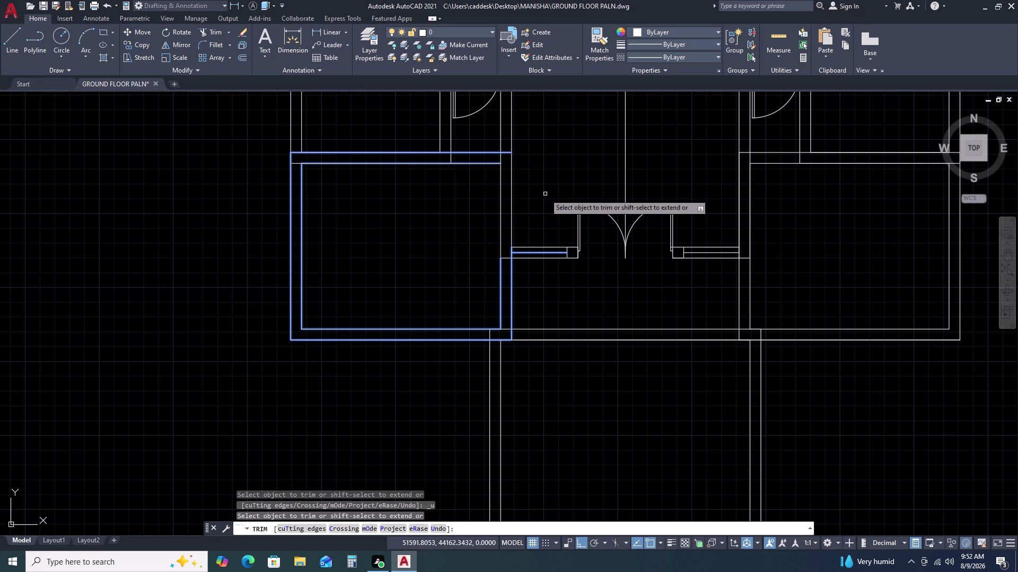
Zoom out and pan to frame the whole ground floor plan.
scroll(down, 3)
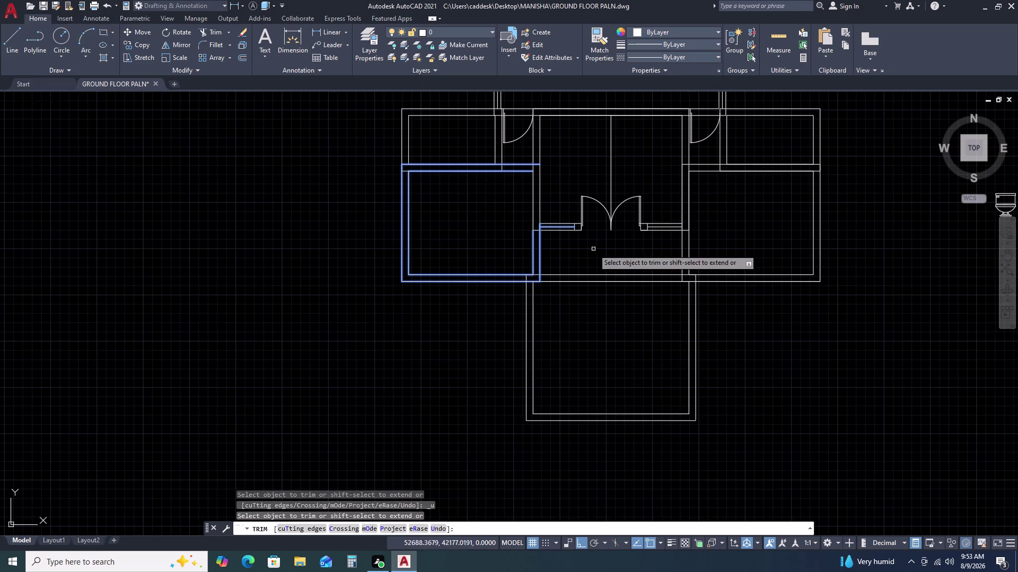
key(Escape)
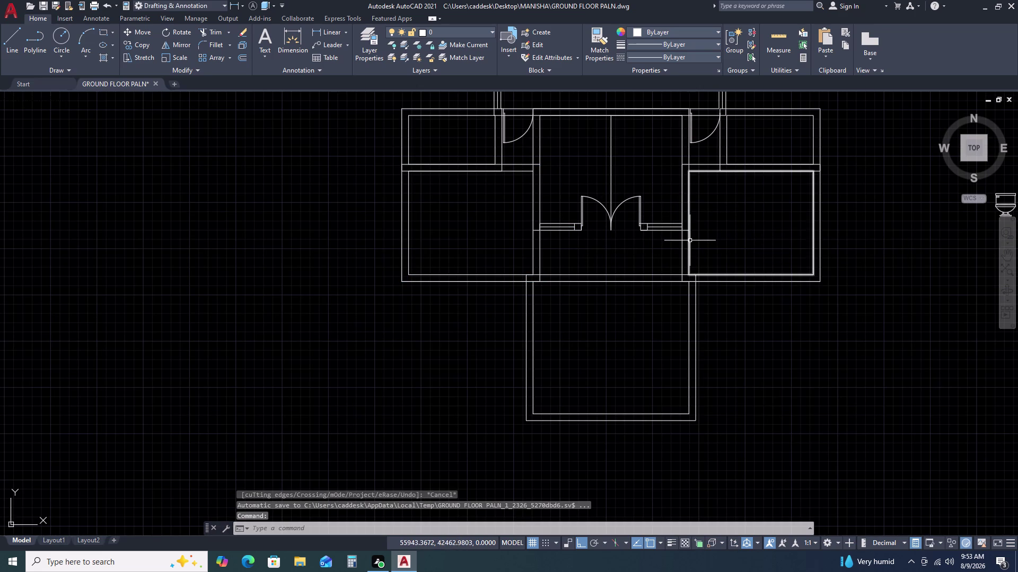
scroll(down, 3)
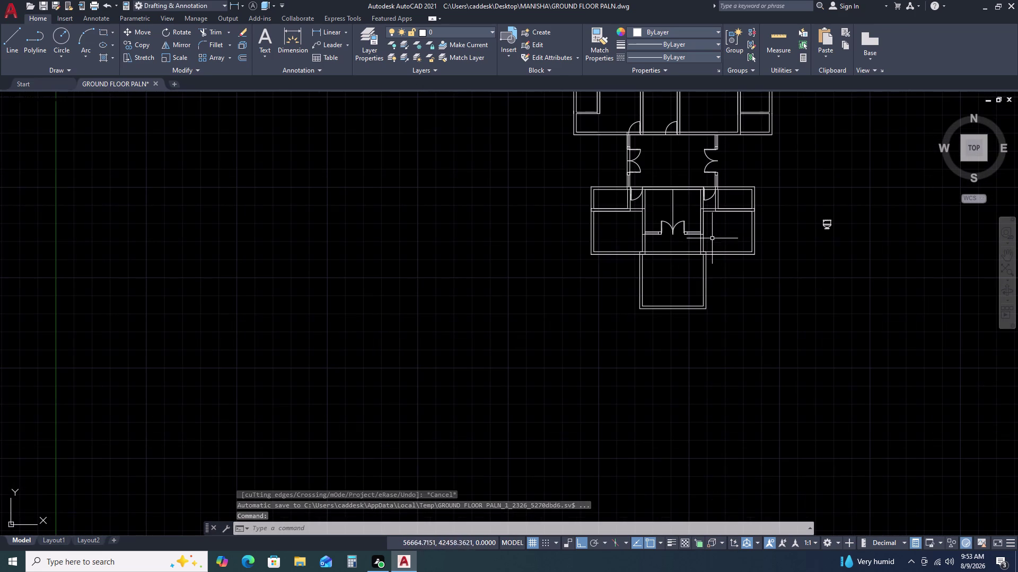
scroll(down, 3)
middle_drag(731, 203, 688, 245)
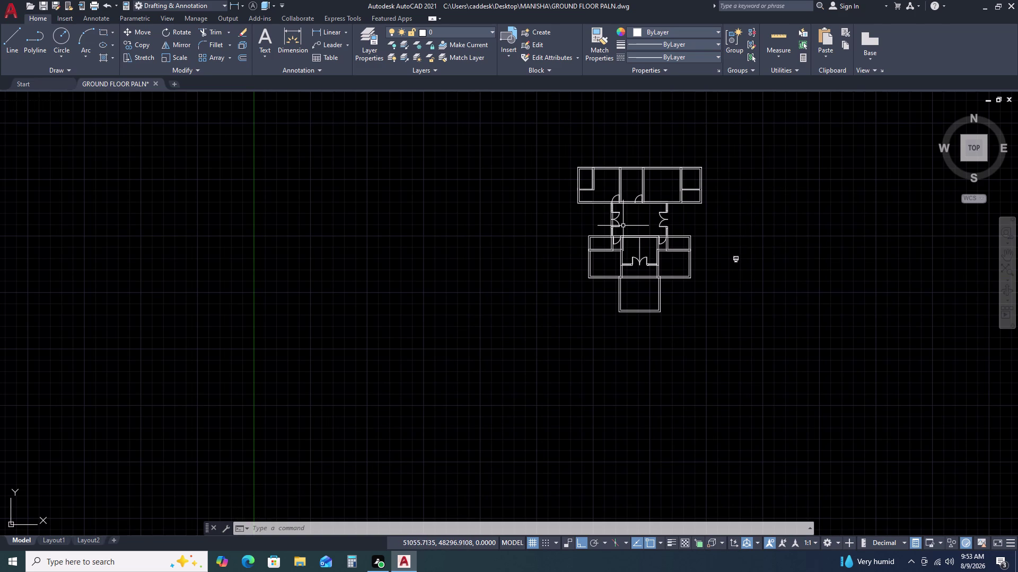
Insert the 'Toilet - top' block from House Designer.dwg via DesignCenter (DC).
text(DC)
key(space)
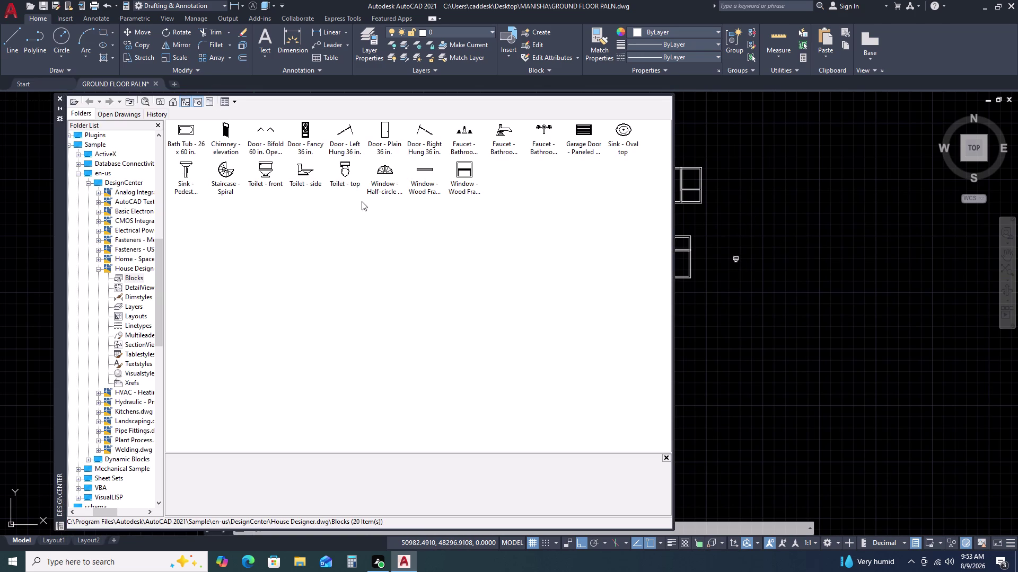
click(343, 169)
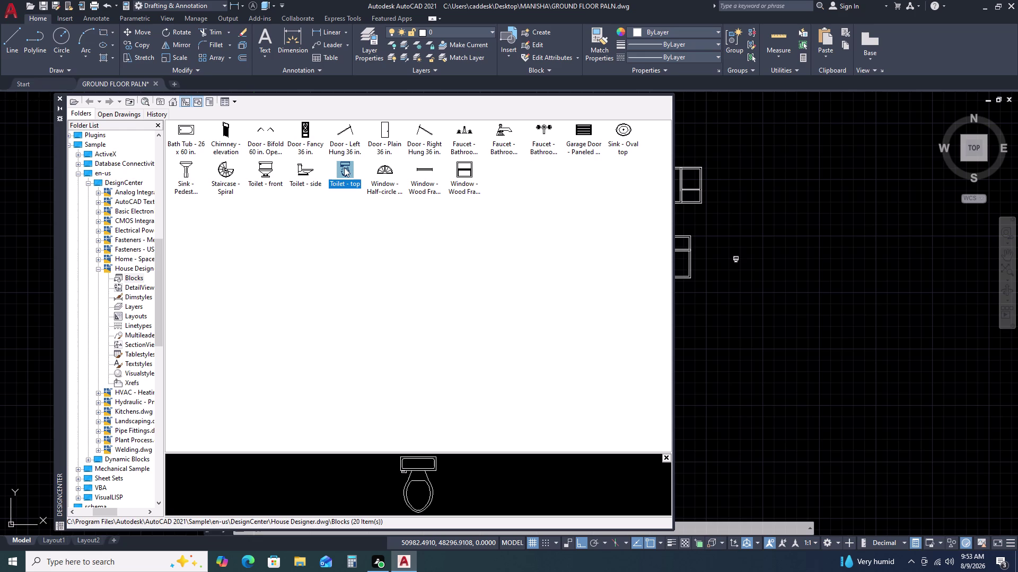
key(Return)
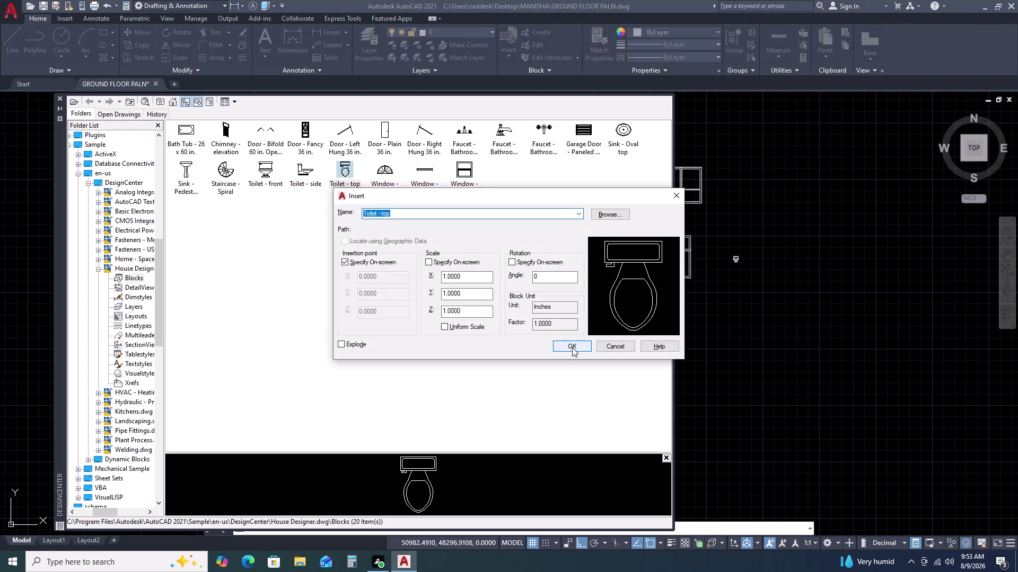
click(571, 348)
click(779, 296)
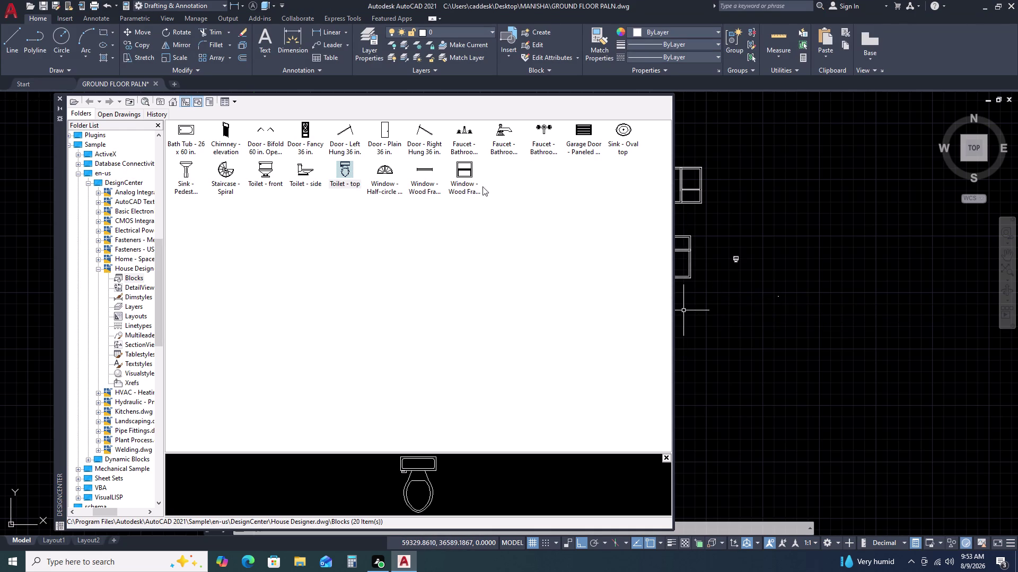
click(625, 133)
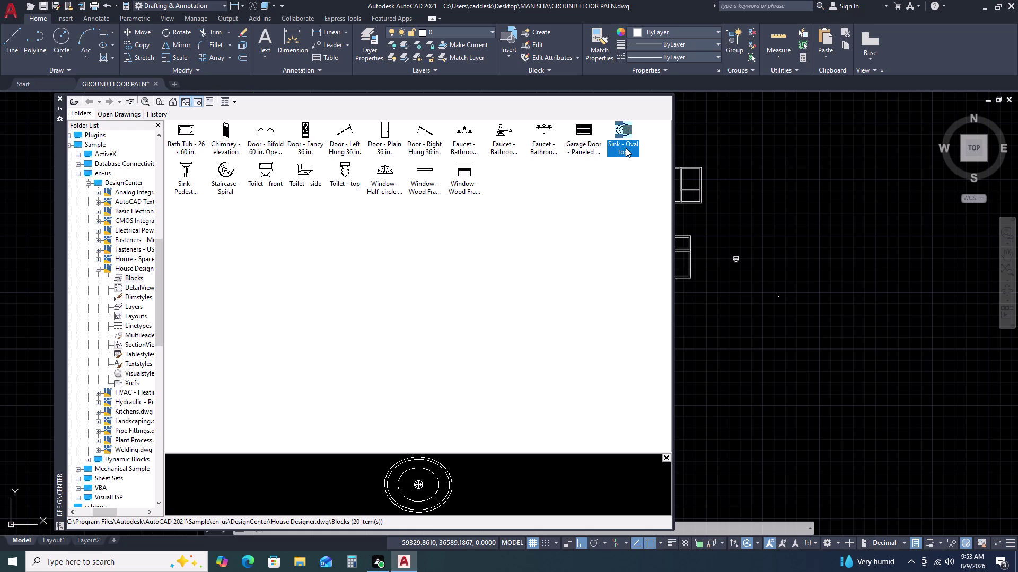
Insert the Sink - Oval top block and place it in the drawing.
key(space)
click(622, 132)
key(Return)
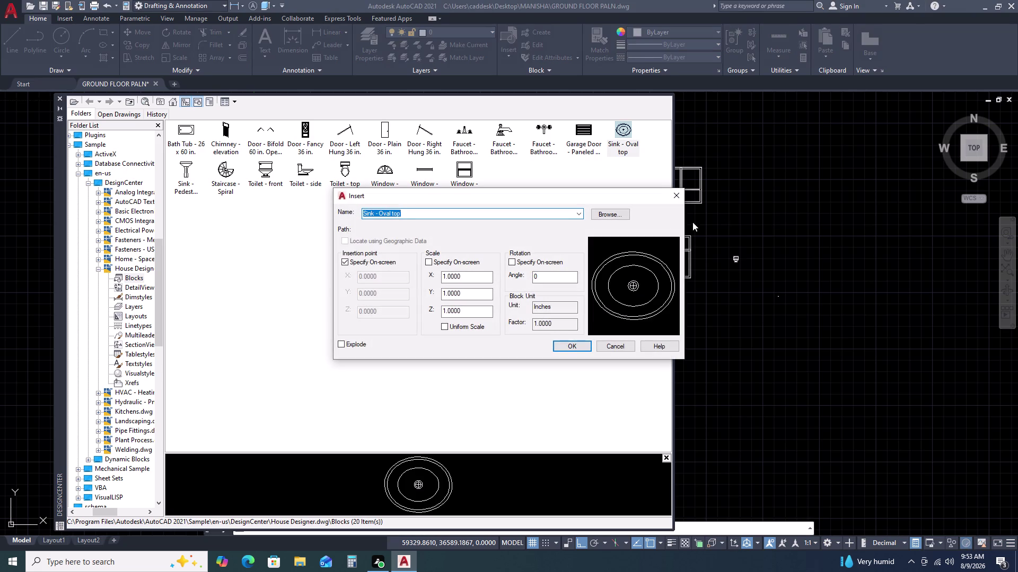
click(568, 344)
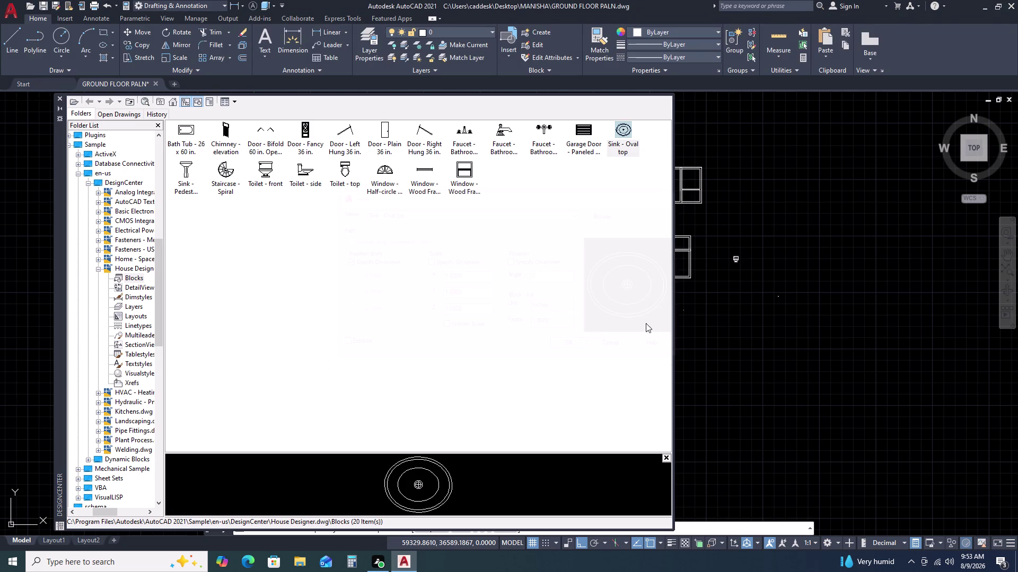
click(818, 244)
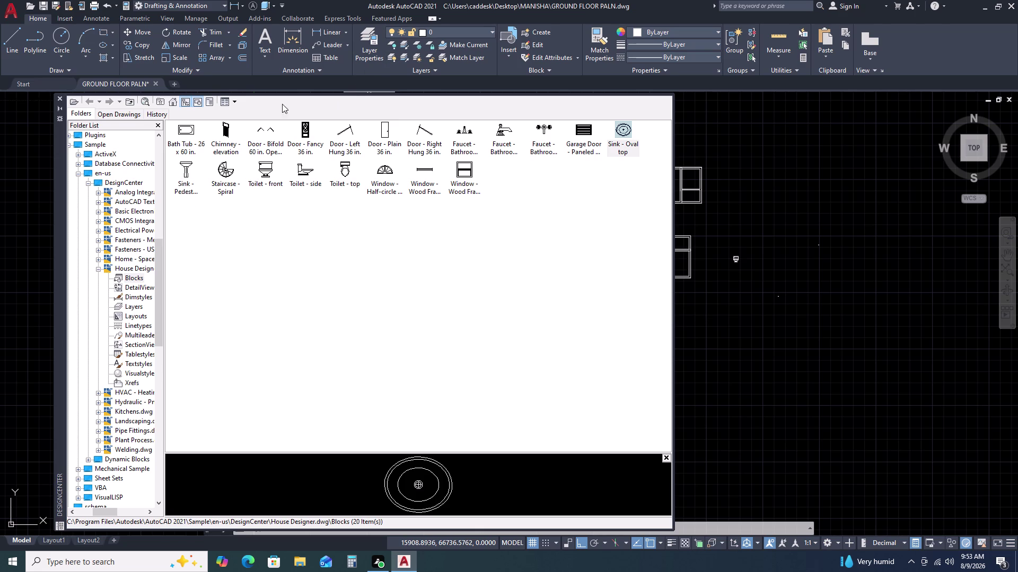
Hide the DesignCenter folder tree and go back up to the Sample folder's subfolders.
click(91, 104)
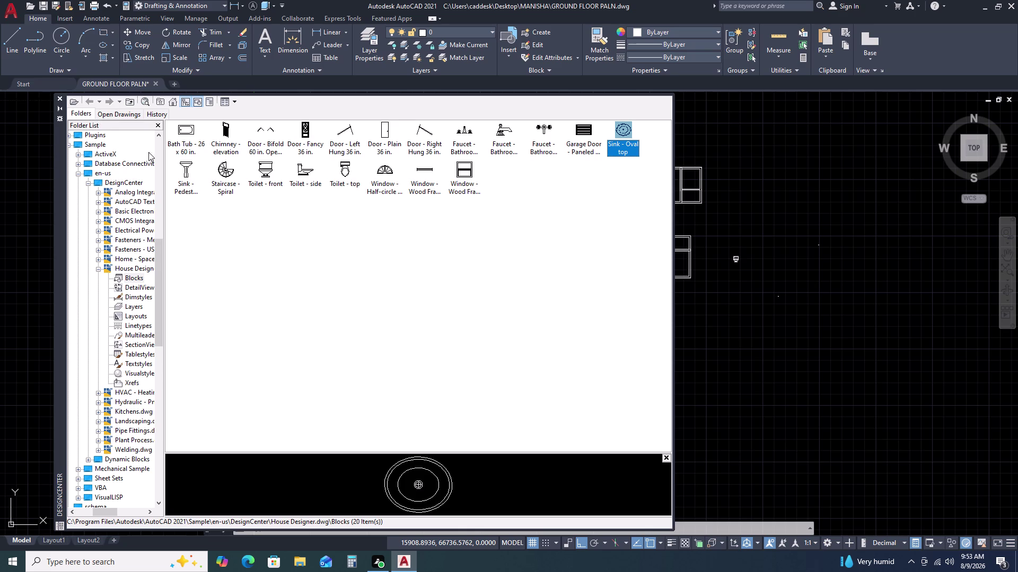
click(90, 100)
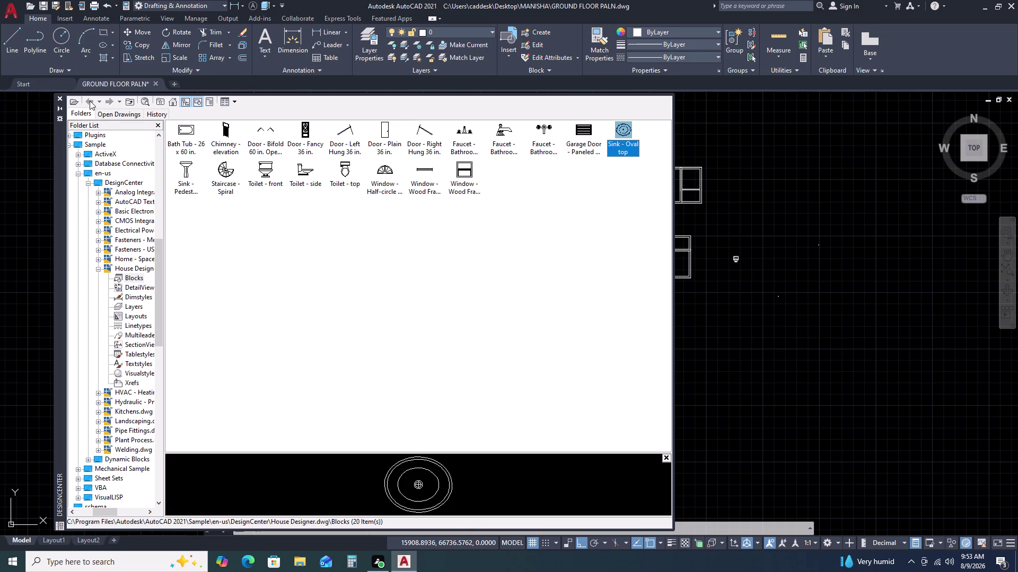
click(90, 100)
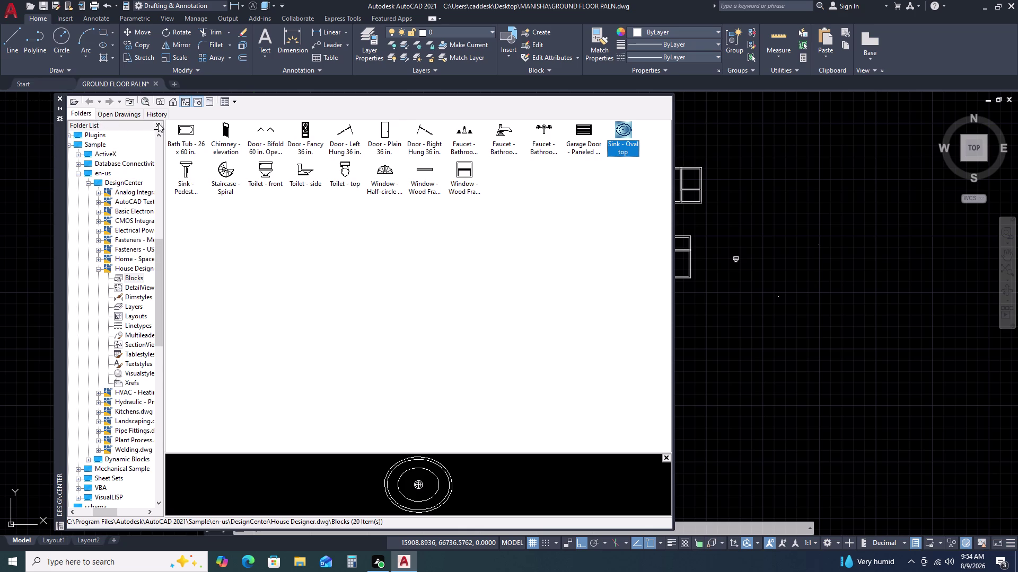
click(158, 123)
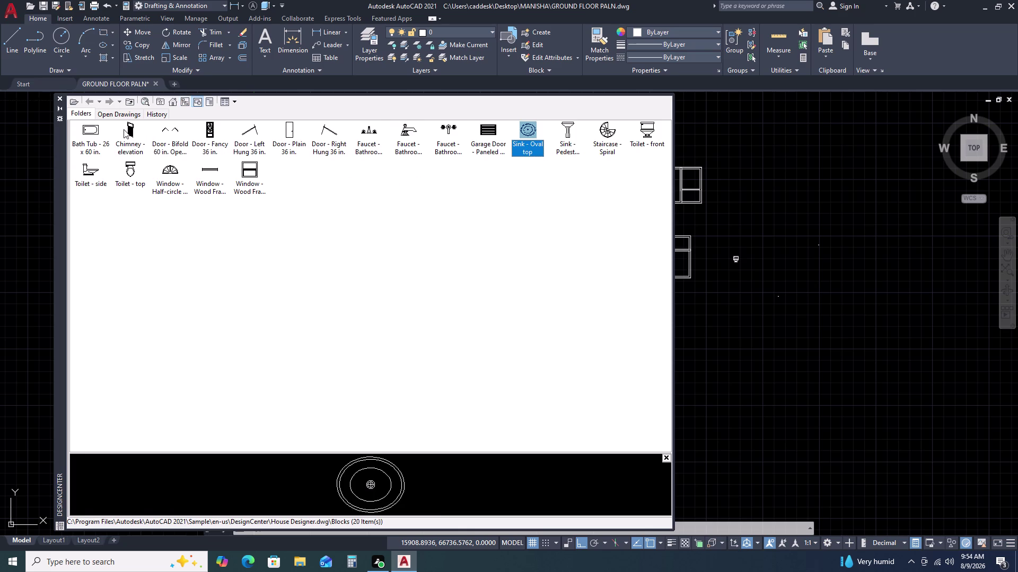
click(86, 102)
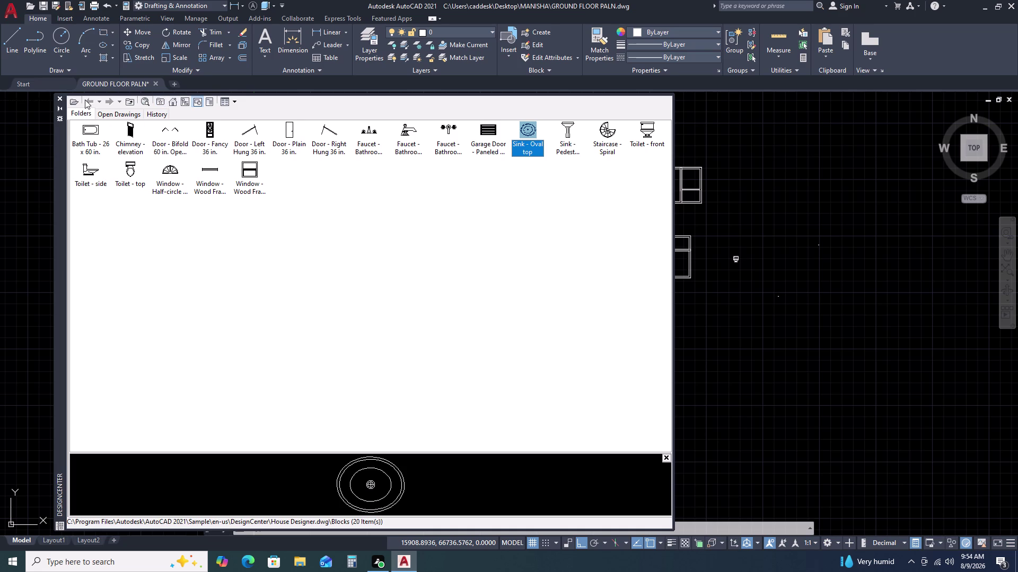
click(85, 100)
click(85, 100)
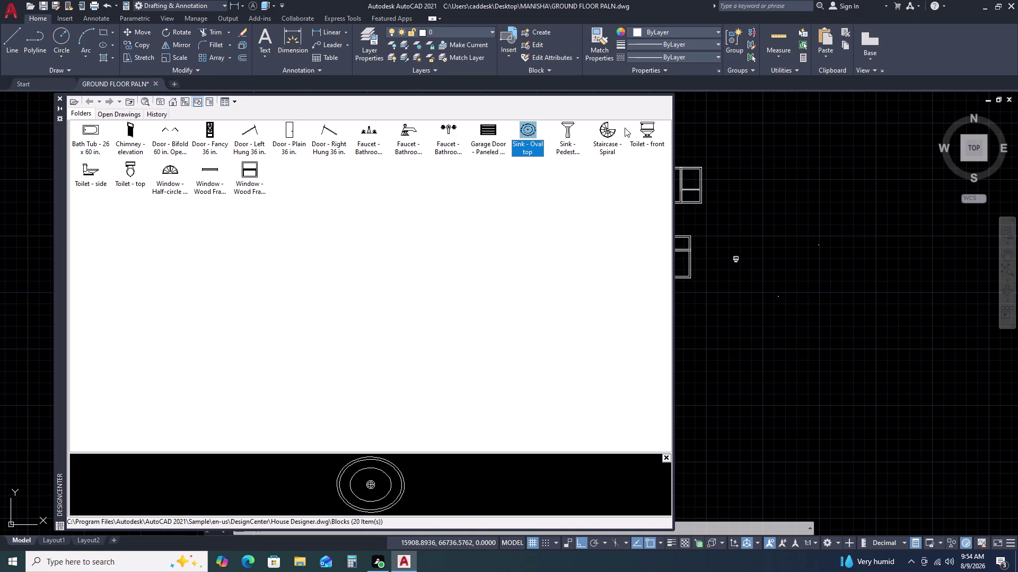
click(171, 102)
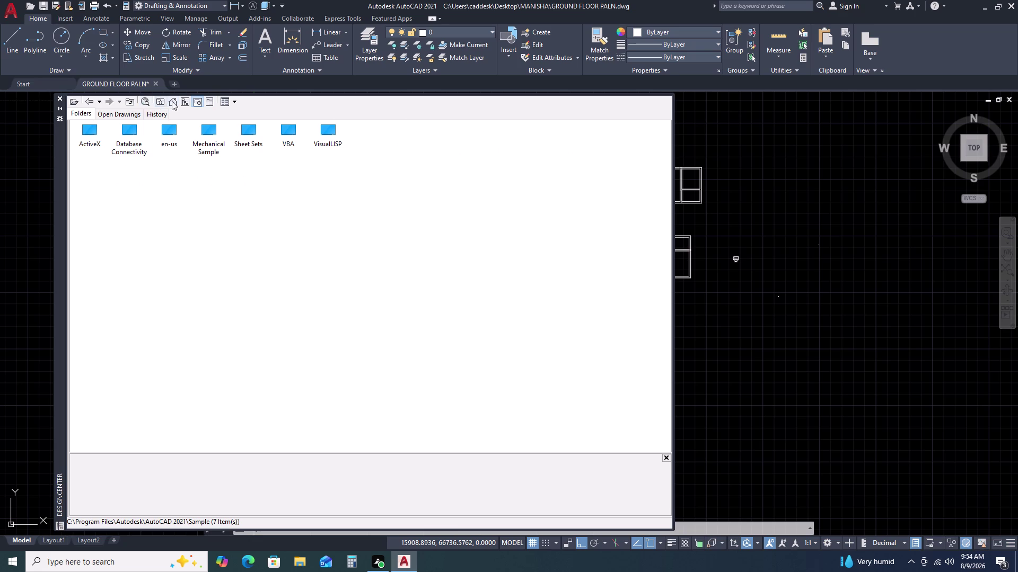
Browse Sample > en-us > DesignCenter > Kitchens.dwg and list its 21 blocks.
click(168, 132)
click(165, 133)
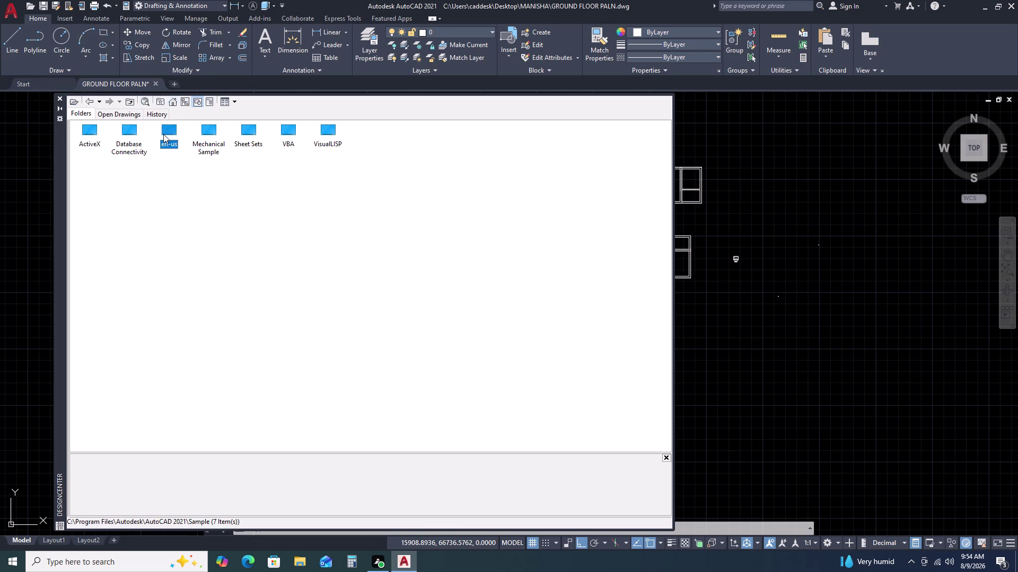
double_click(170, 134)
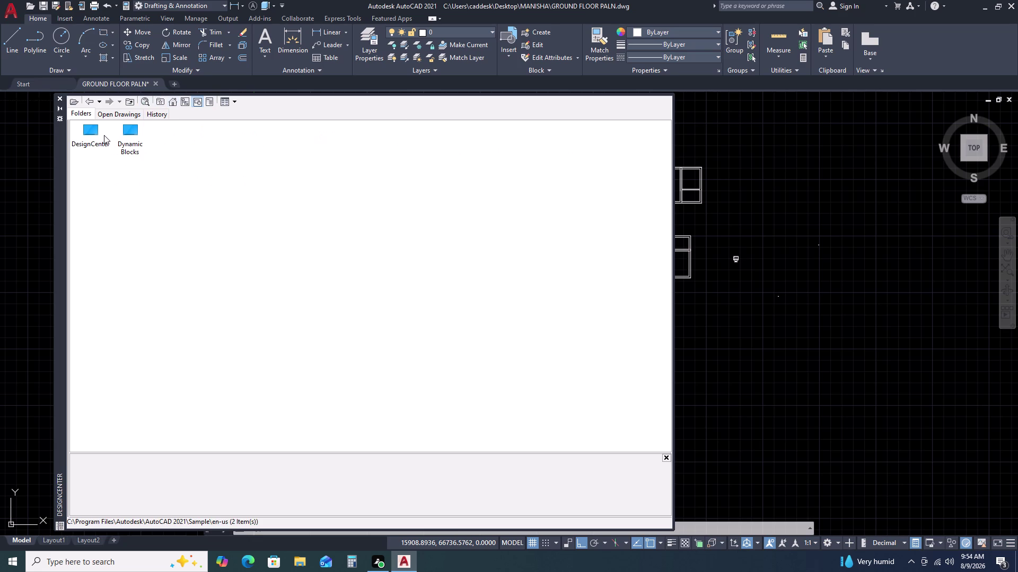
double_click(104, 136)
double_click(95, 137)
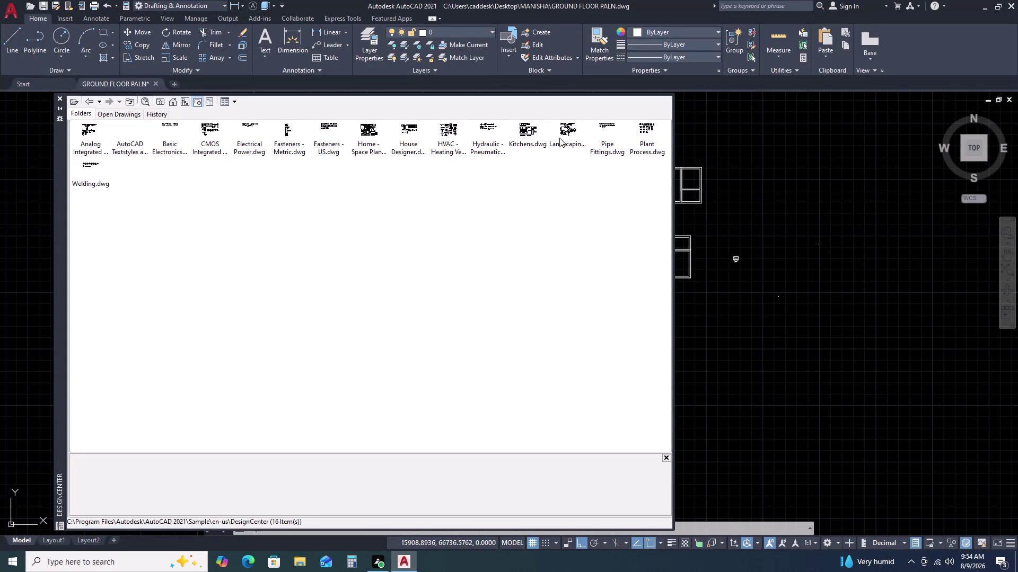
double_click(518, 135)
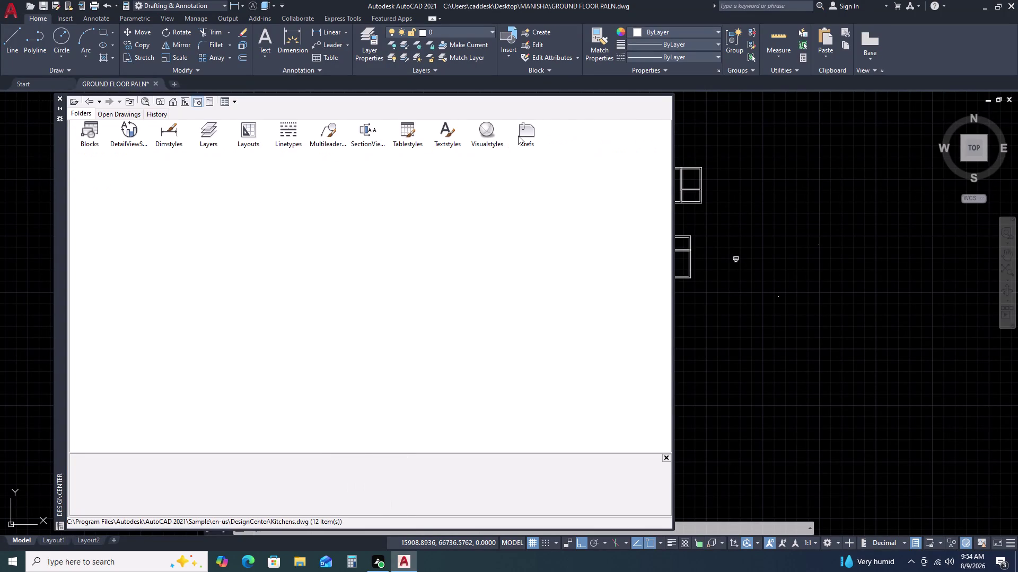
double_click(91, 138)
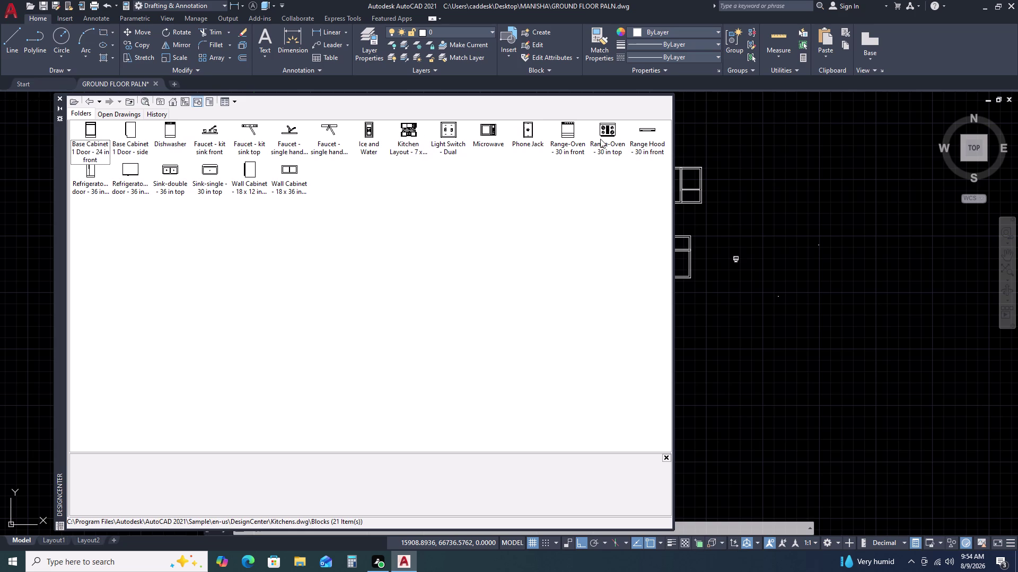
scroll(up, 3)
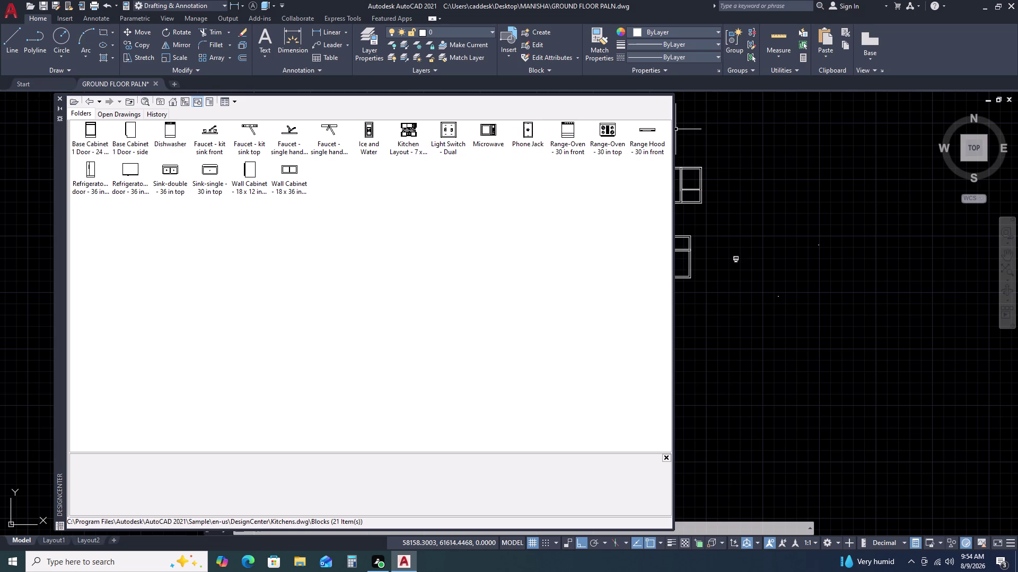
Insert the Range-Oven - 30 in top block into the drawing.
click(606, 128)
key(Return)
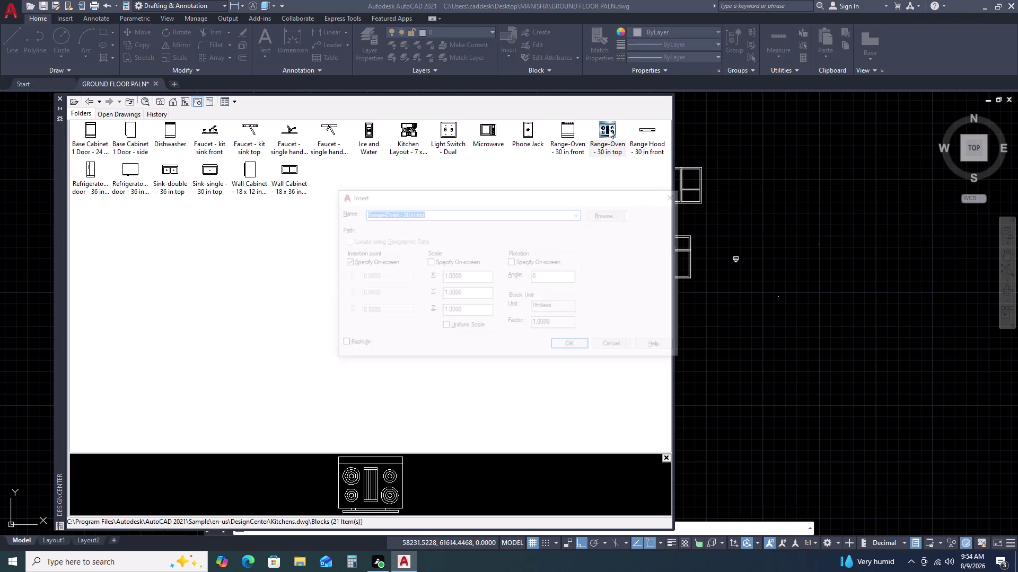
click(574, 346)
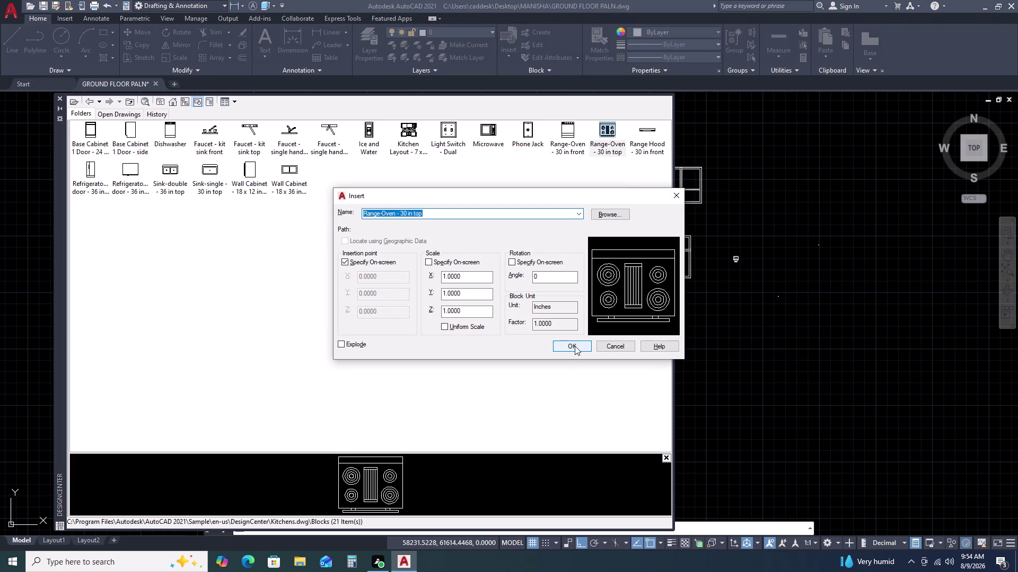
click(793, 200)
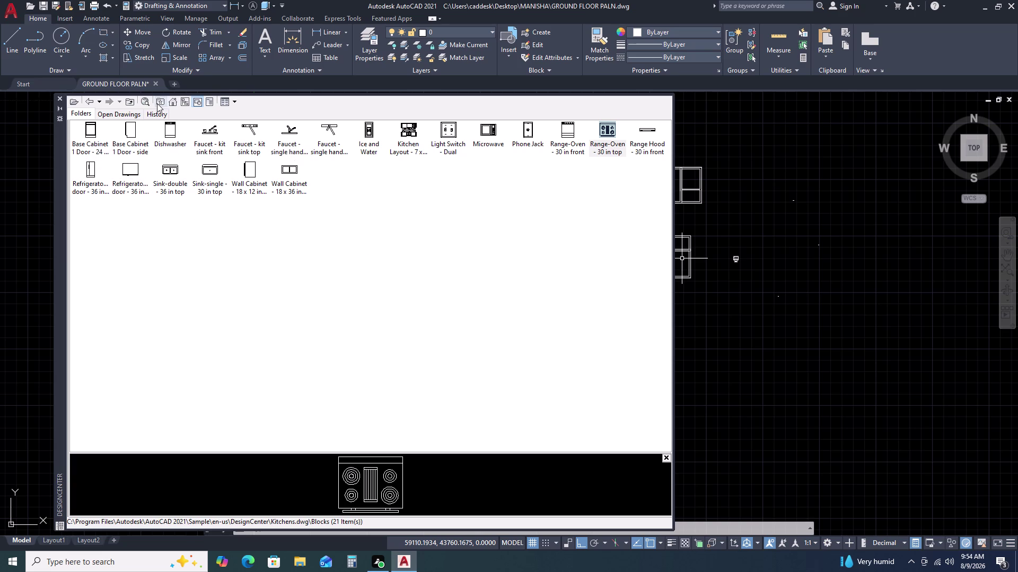
Insert the Sink-double - 36 in top block, then return to the Kitchens contents list.
click(169, 178)
key(Return)
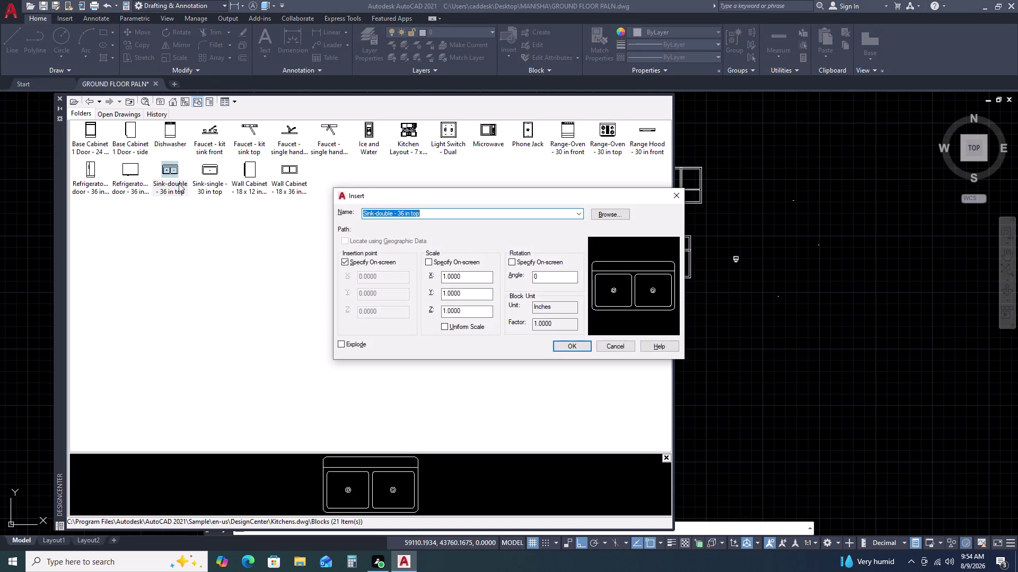
click(571, 346)
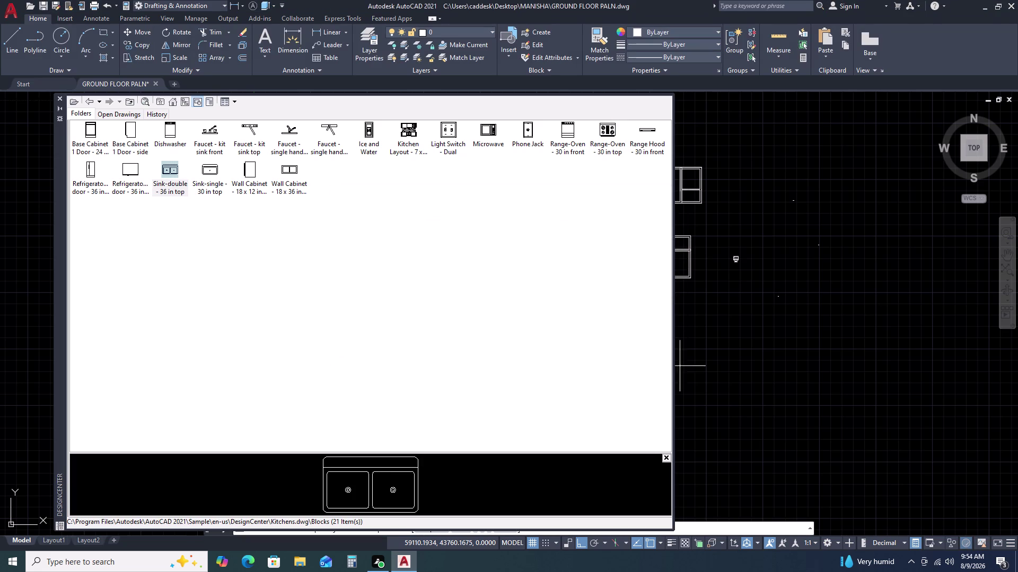
click(851, 314)
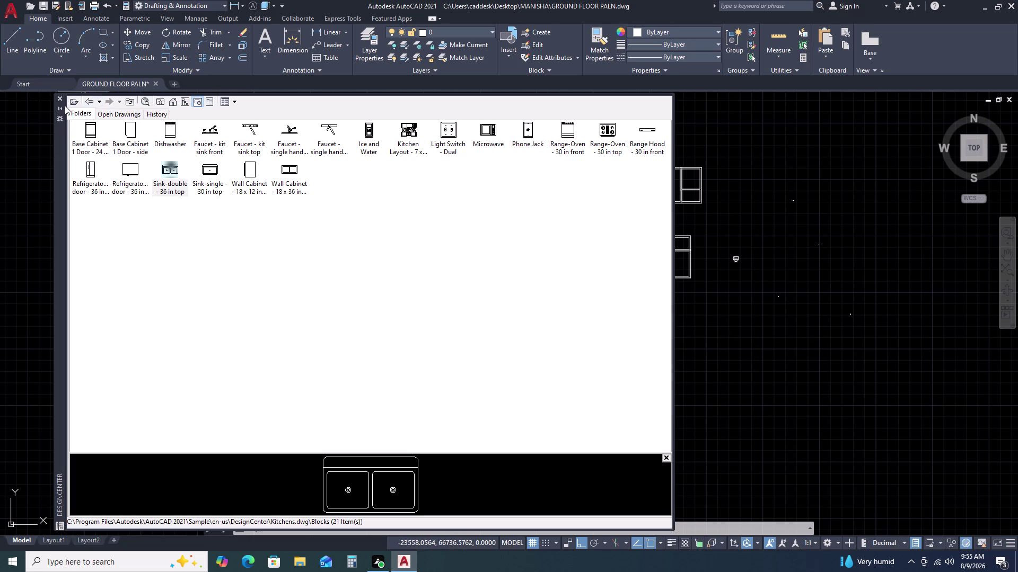
click(91, 101)
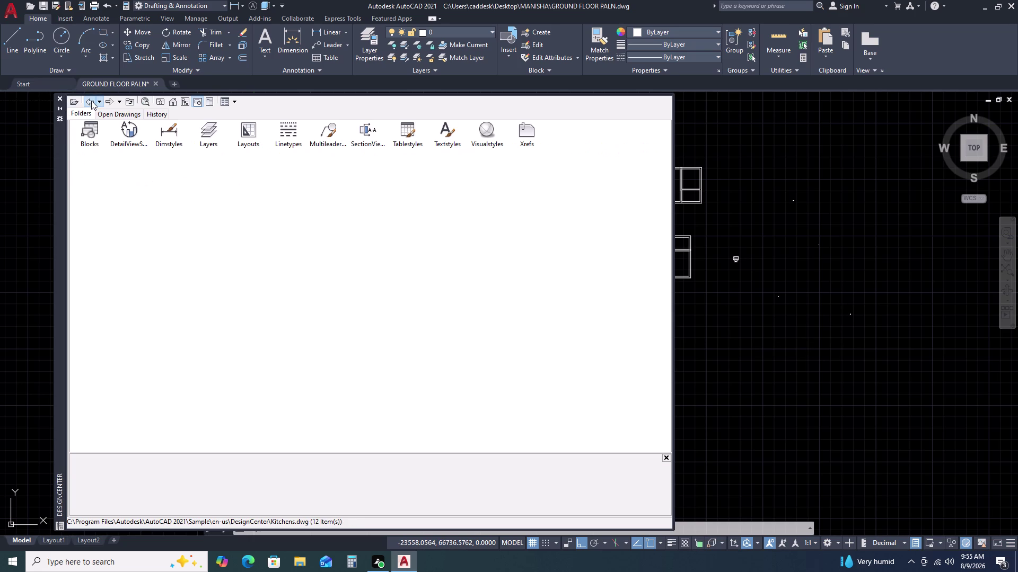
Look through House Designer.dwg's blocks, then list Home - Space Planner.dwg's 20 furniture blocks.
click(86, 101)
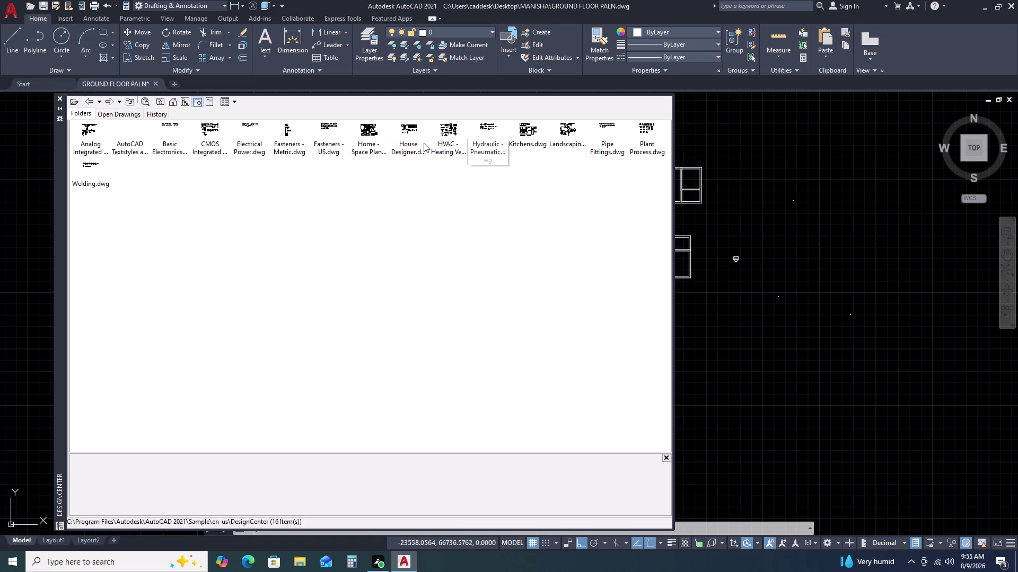
double_click(406, 133)
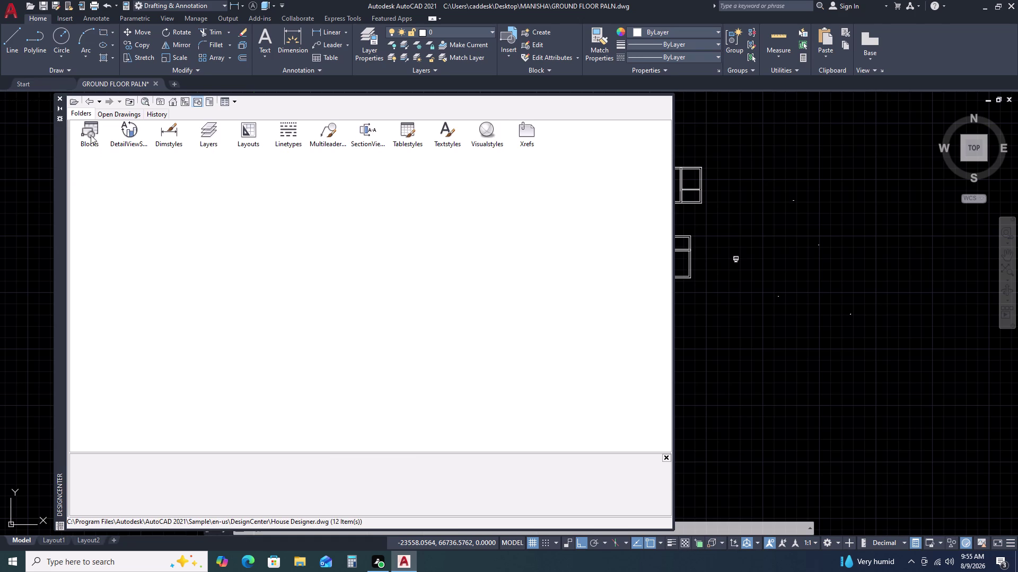
double_click(90, 135)
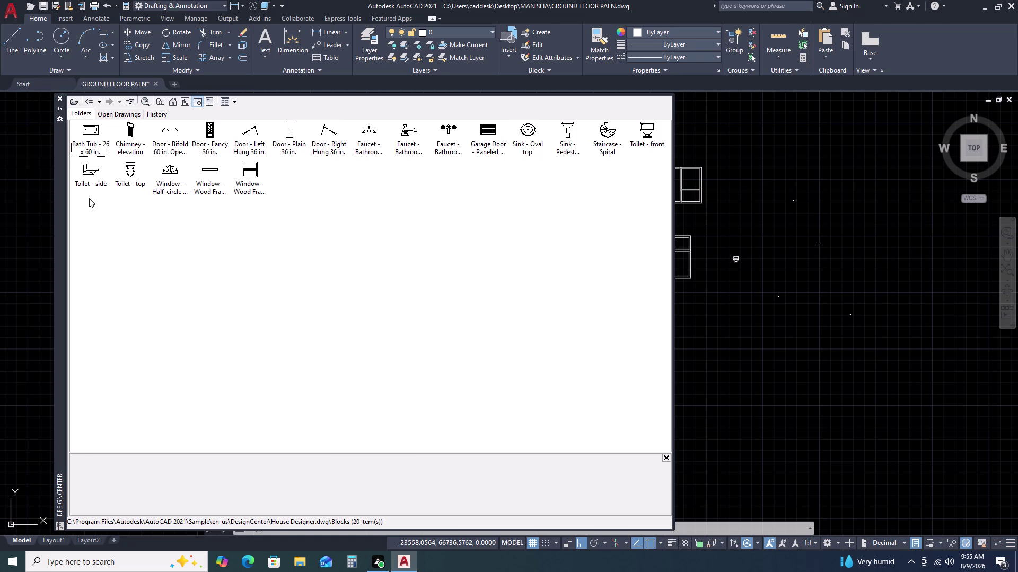
click(88, 103)
click(87, 103)
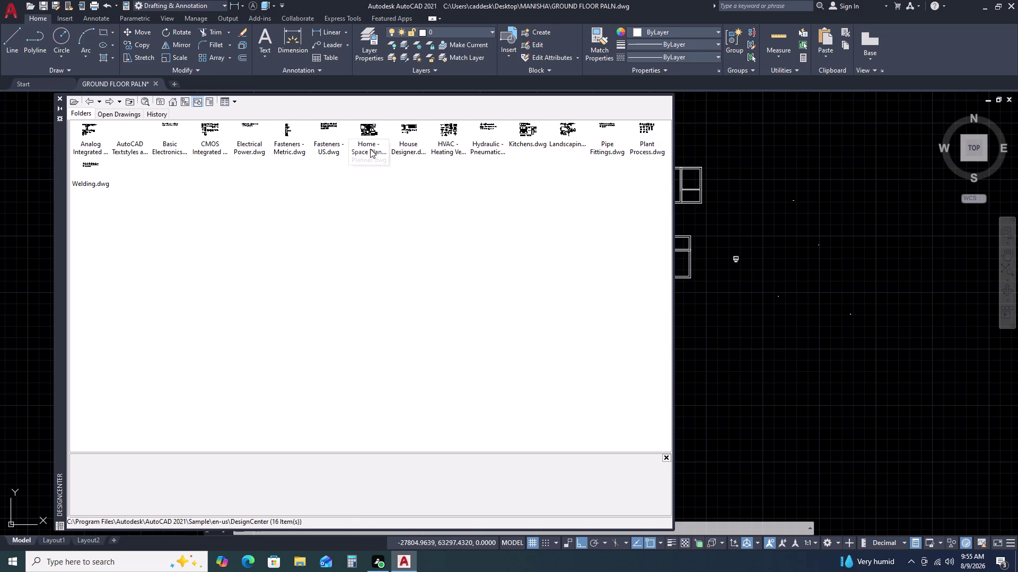
double_click(368, 135)
triple_click(97, 136)
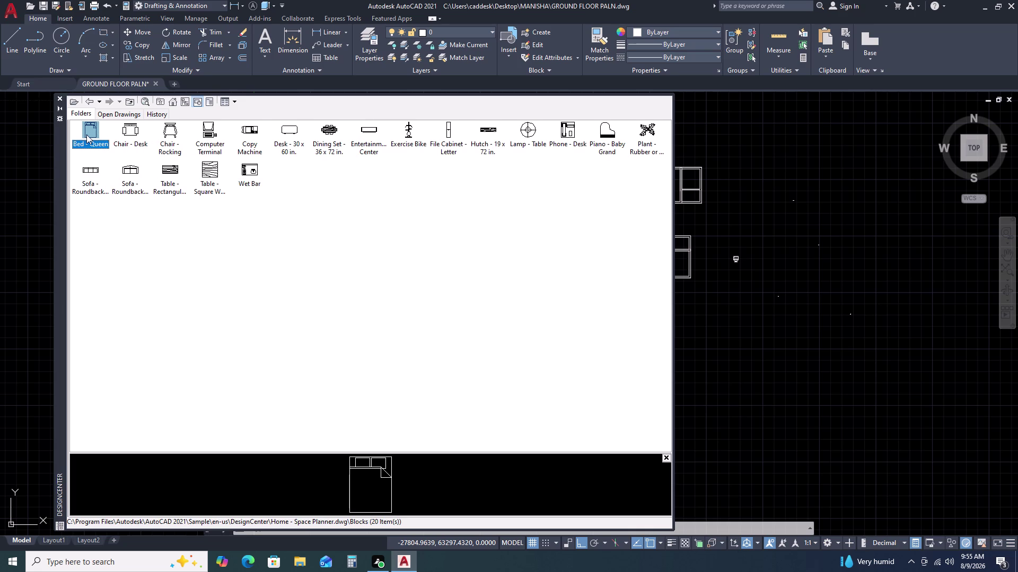
Insert the queen bed and entertainment center blocks beside the floor plan.
key(Return)
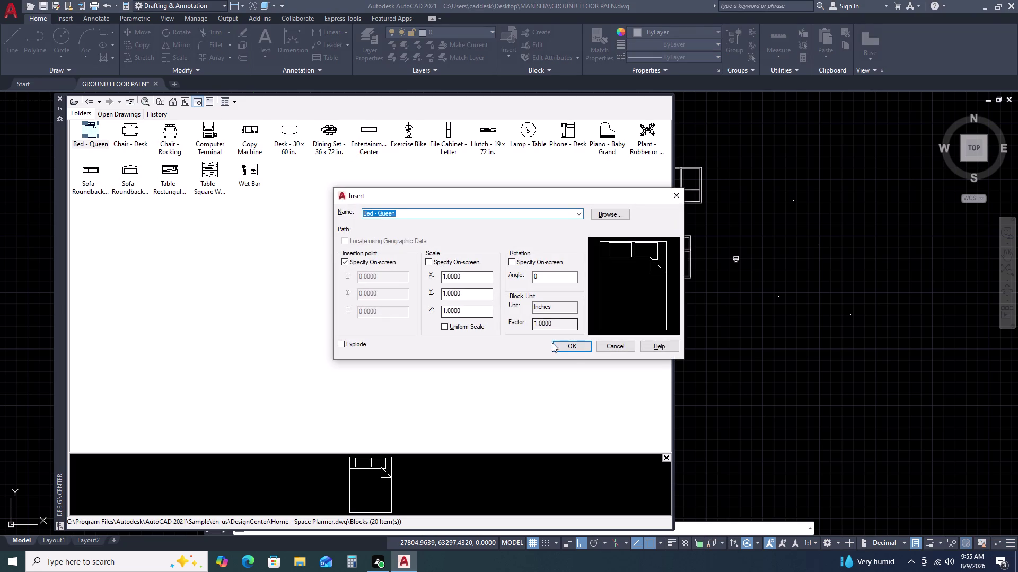
click(572, 347)
double_click(841, 360)
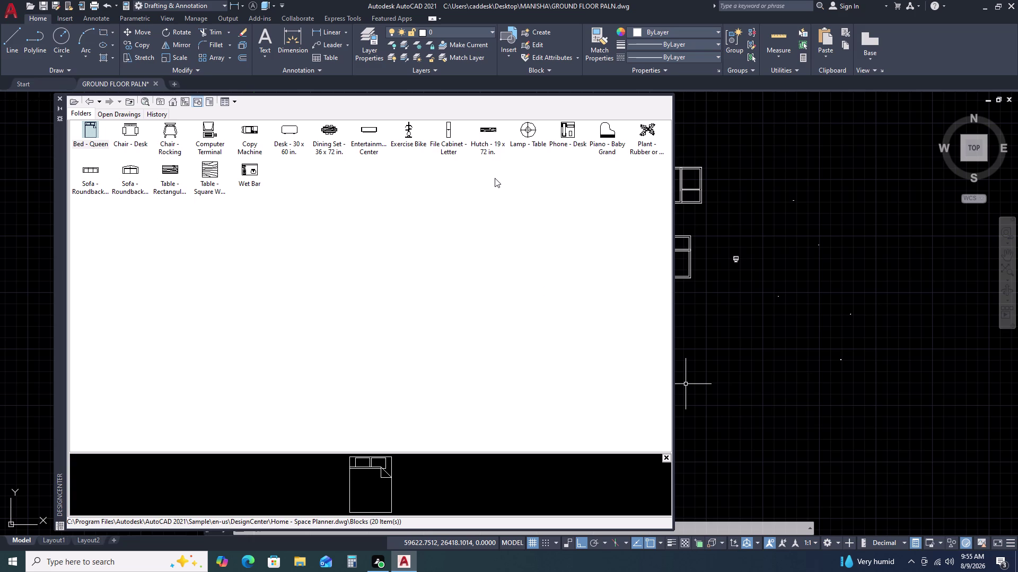
click(364, 131)
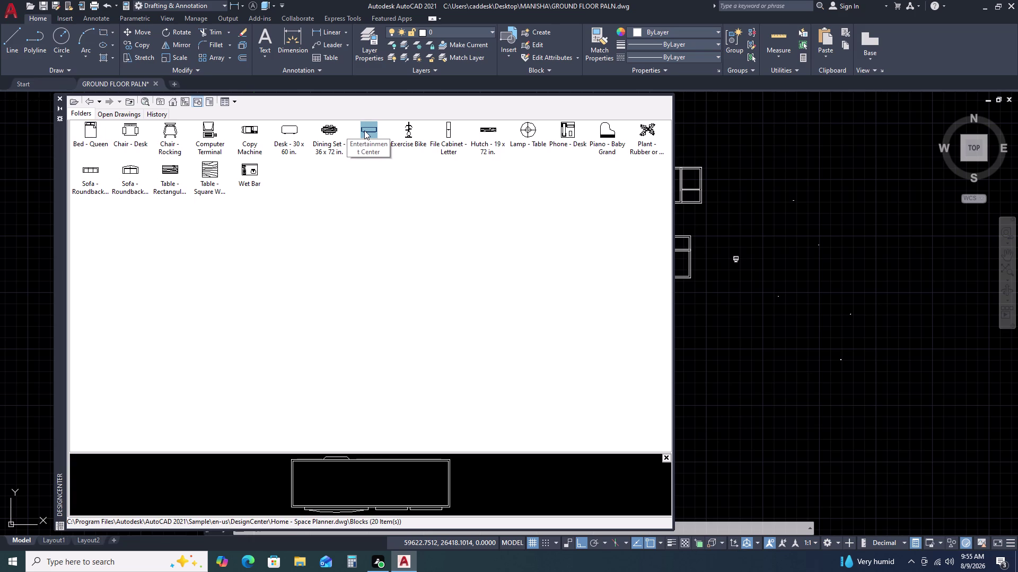
key(Return)
click(569, 347)
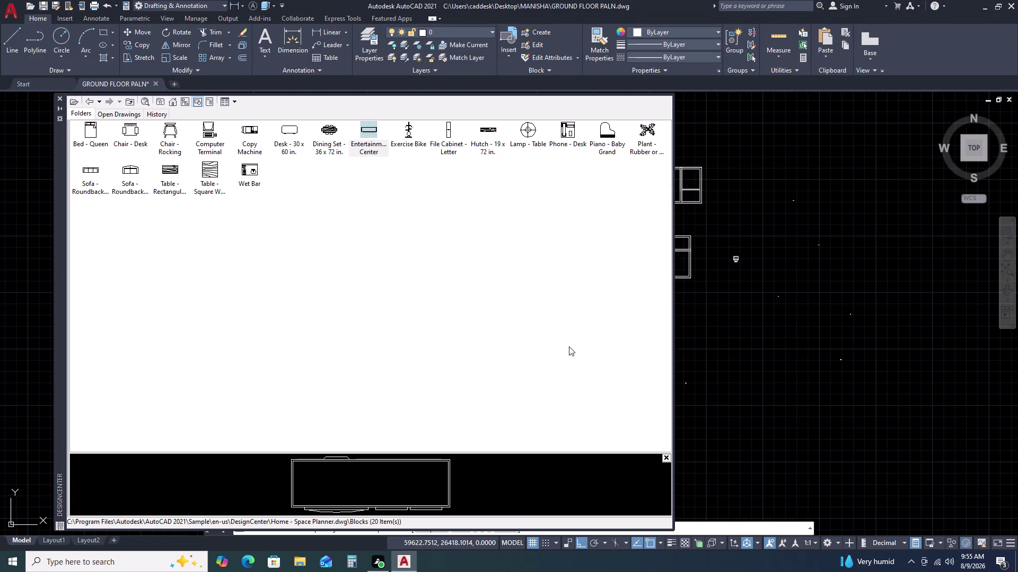
click(774, 335)
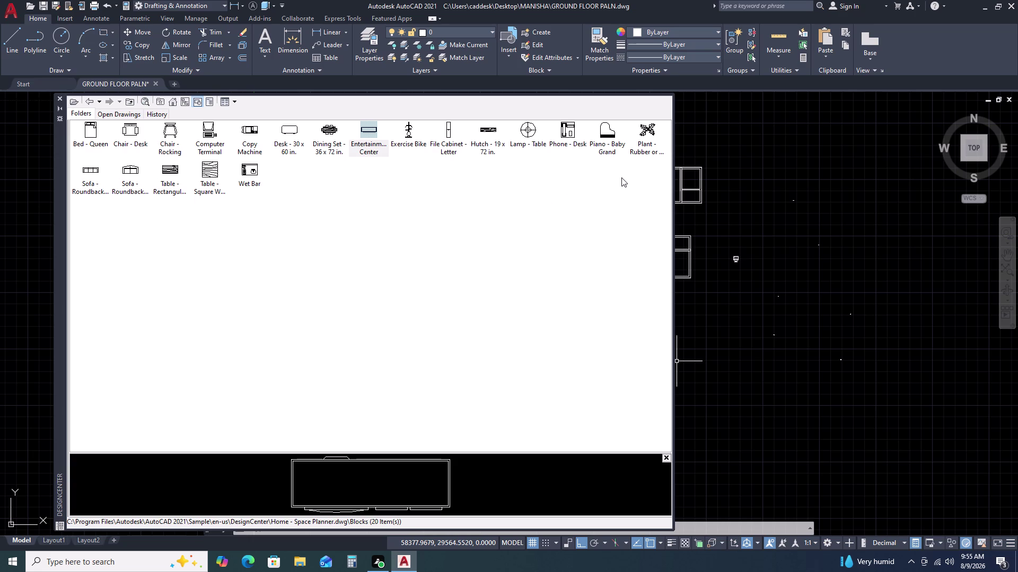
click(80, 171)
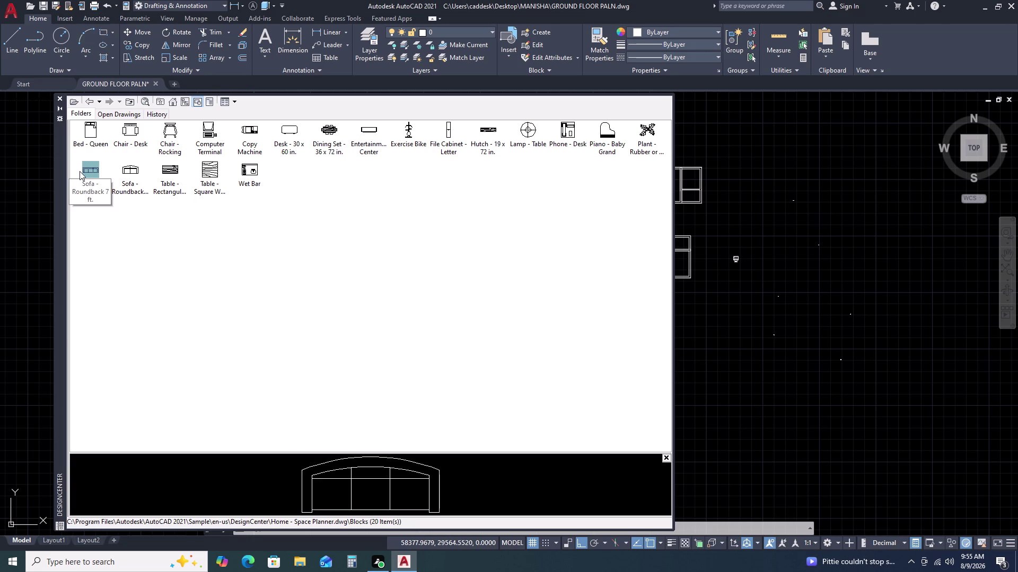
Insert the 7 ft sofa and loveseat blocks beside the plan.
key(Return)
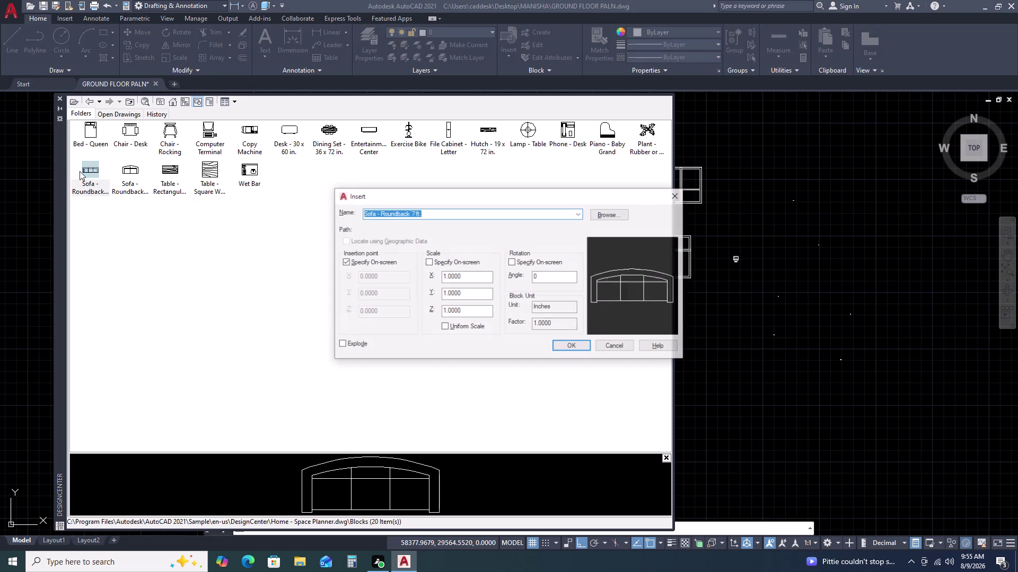
click(576, 344)
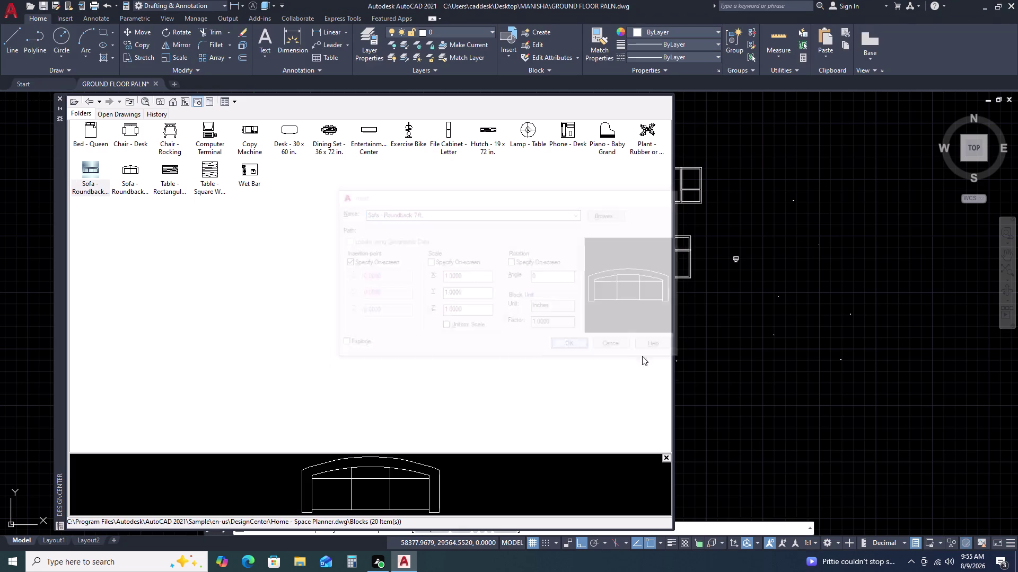
click(771, 253)
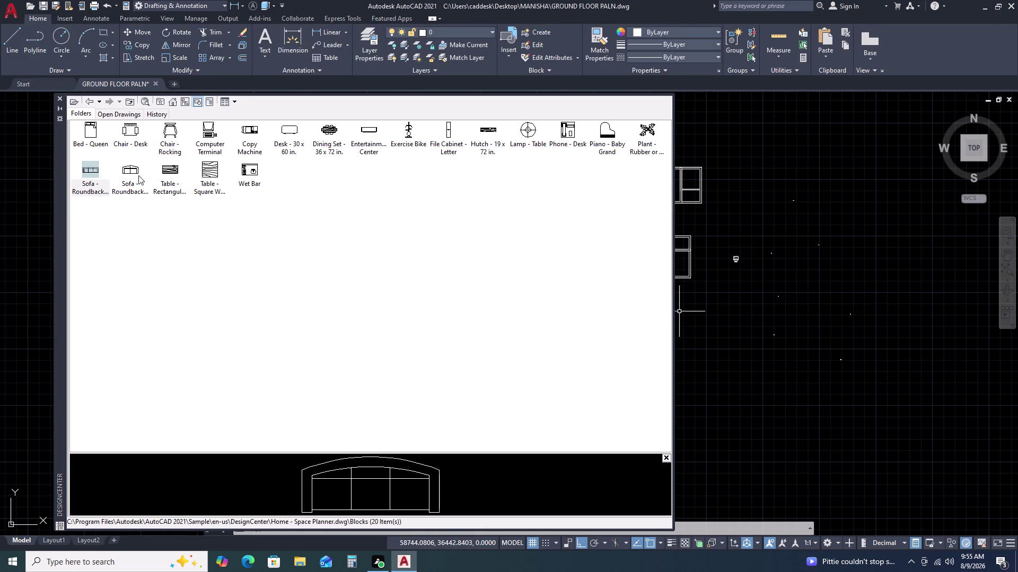
click(127, 173)
key(Return)
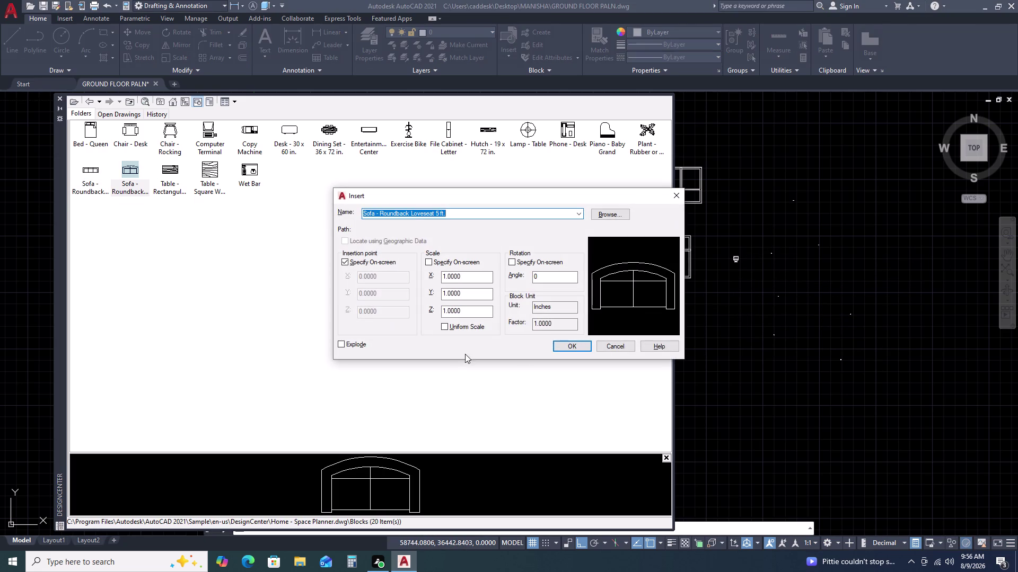
click(570, 345)
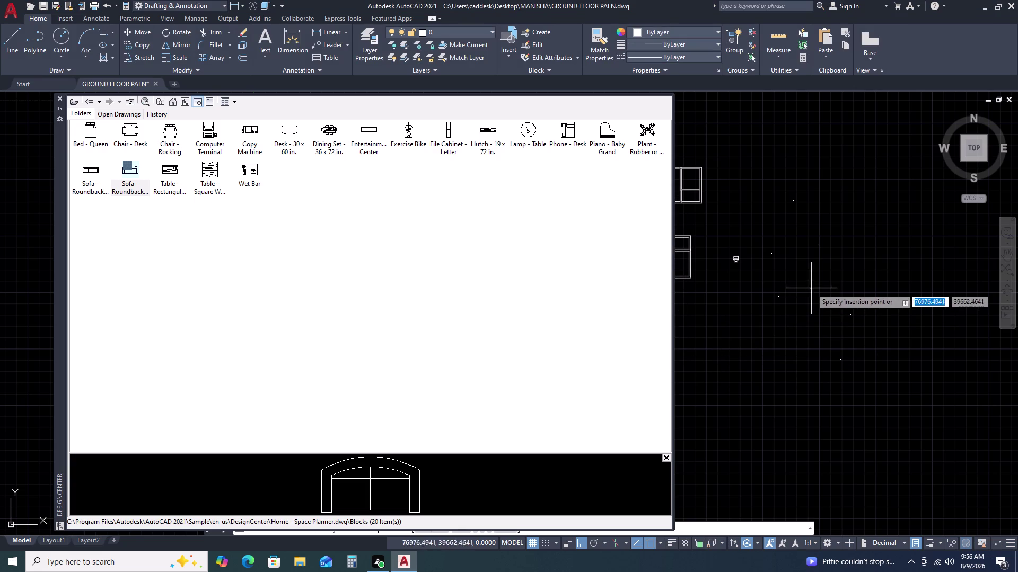
double_click(812, 287)
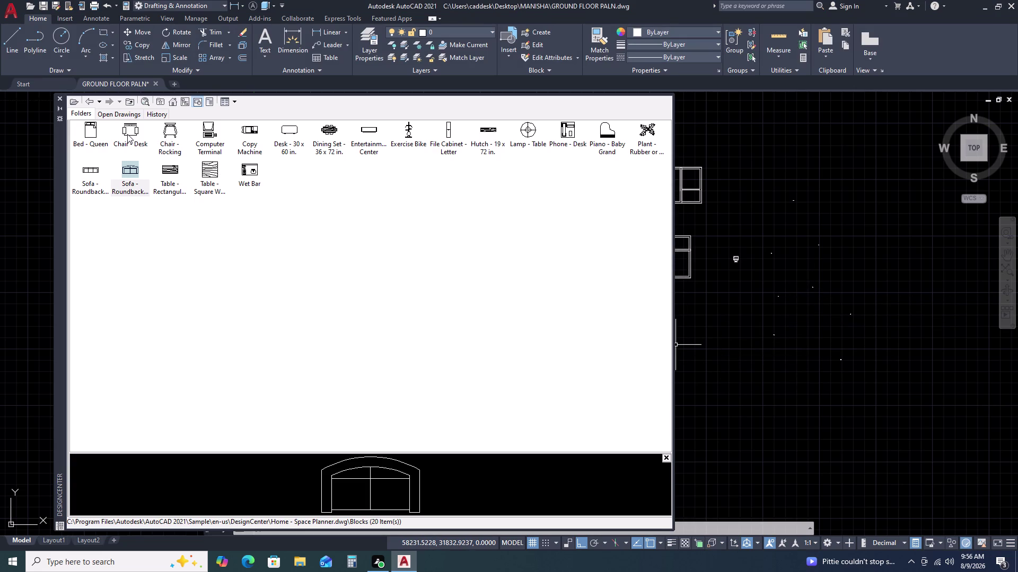
Insert the desk chair and rocking chair blocks beside the plan.
click(127, 134)
key(Return)
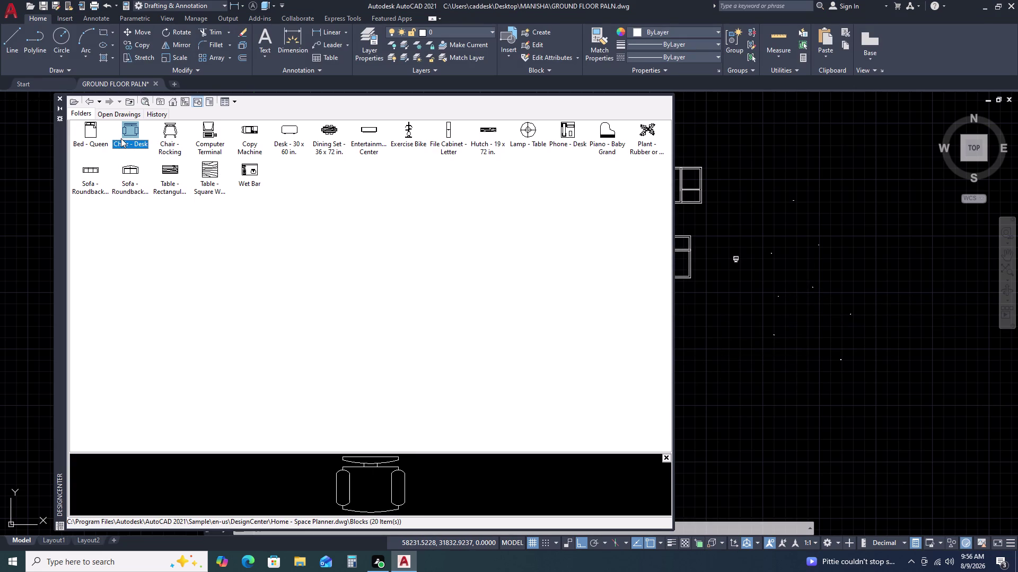
click(569, 347)
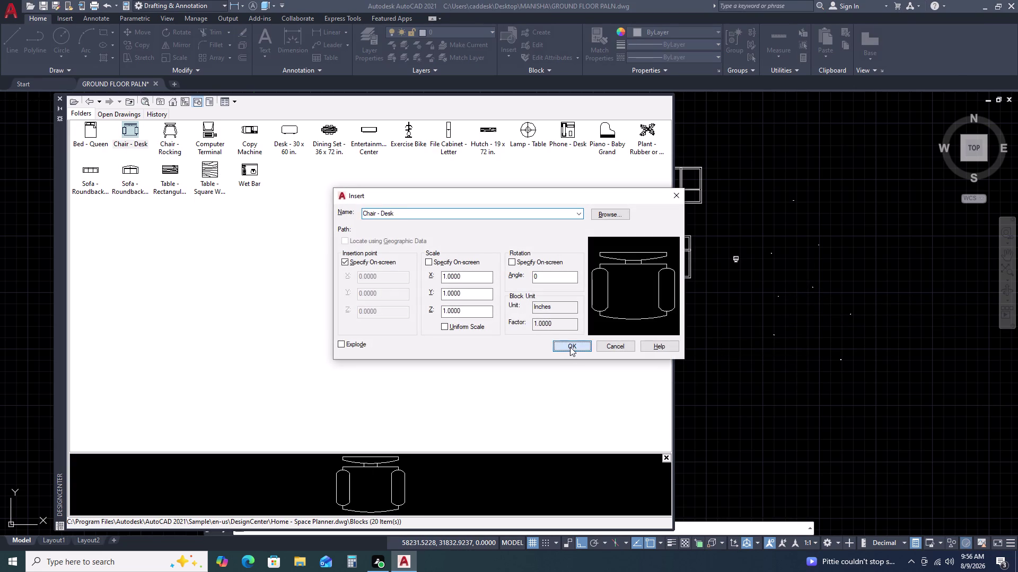
click(811, 259)
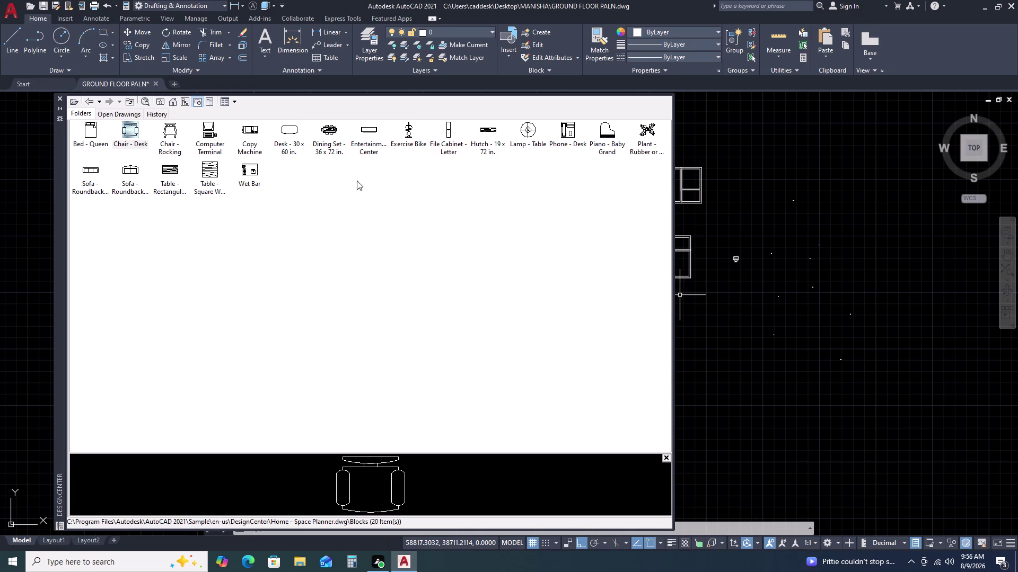
click(169, 137)
key(Return)
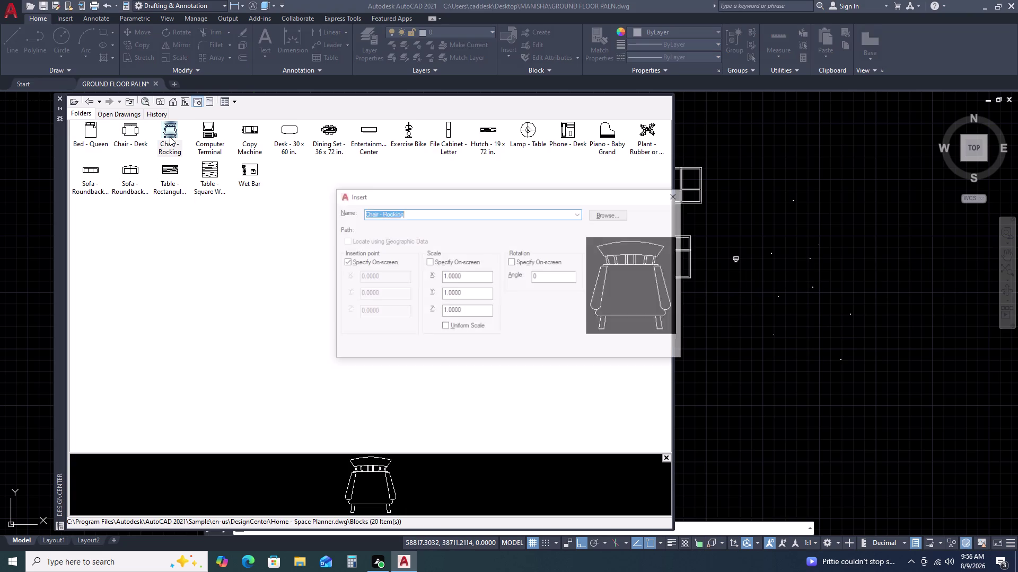
click(576, 351)
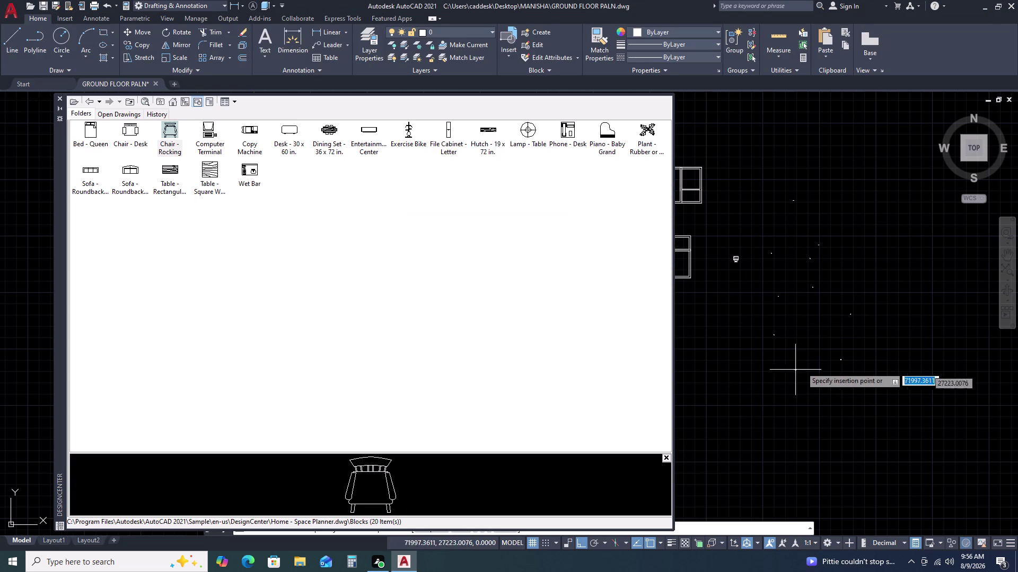
click(816, 353)
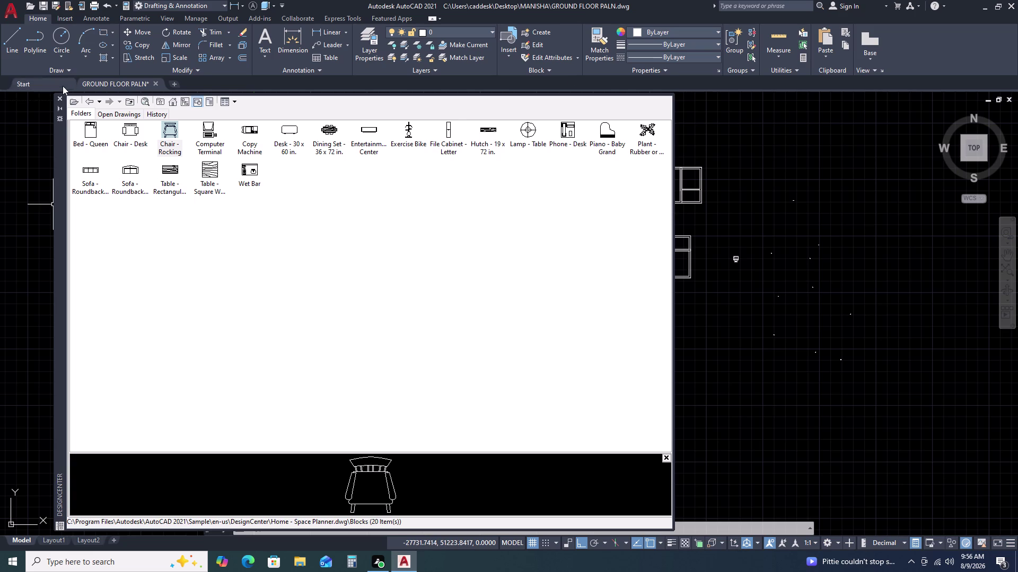
Close DesignCenter, window-select the ten inserted blocks and start SCALE.
click(56, 100)
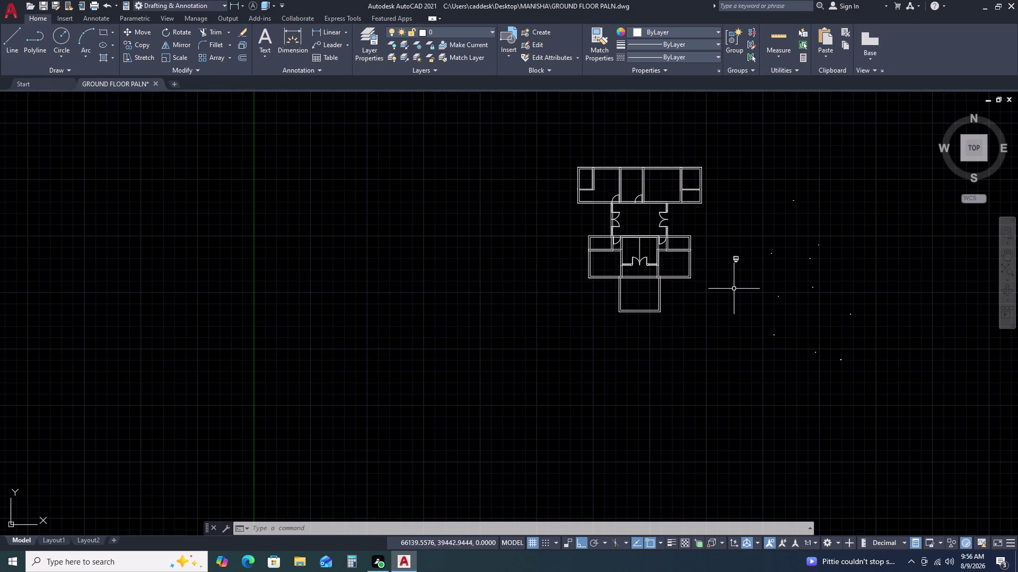
scroll(up, 3)
scroll(down, 3)
drag(782, 210, 781, 220)
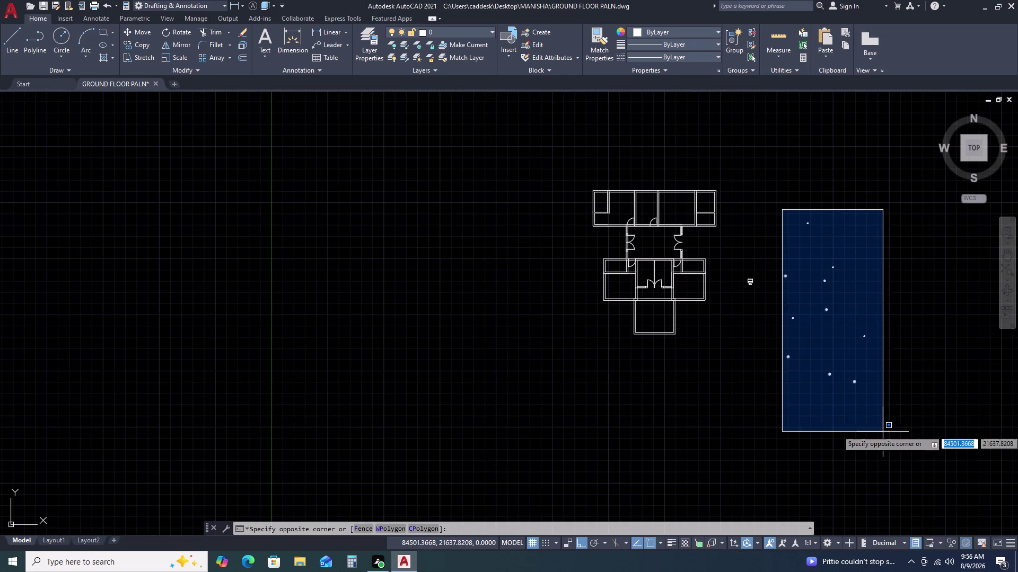
click(884, 429)
text(SC)
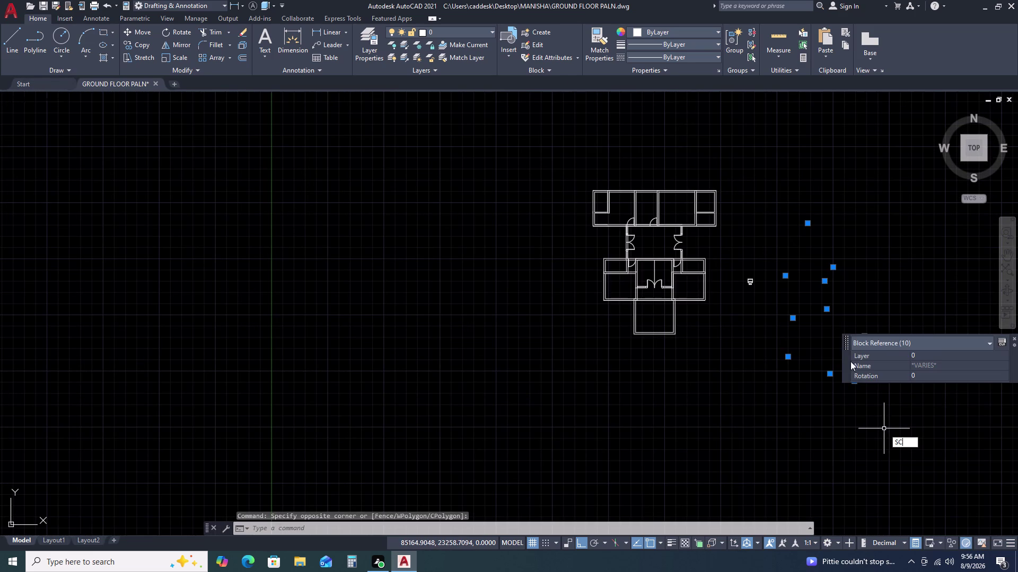
key(space)
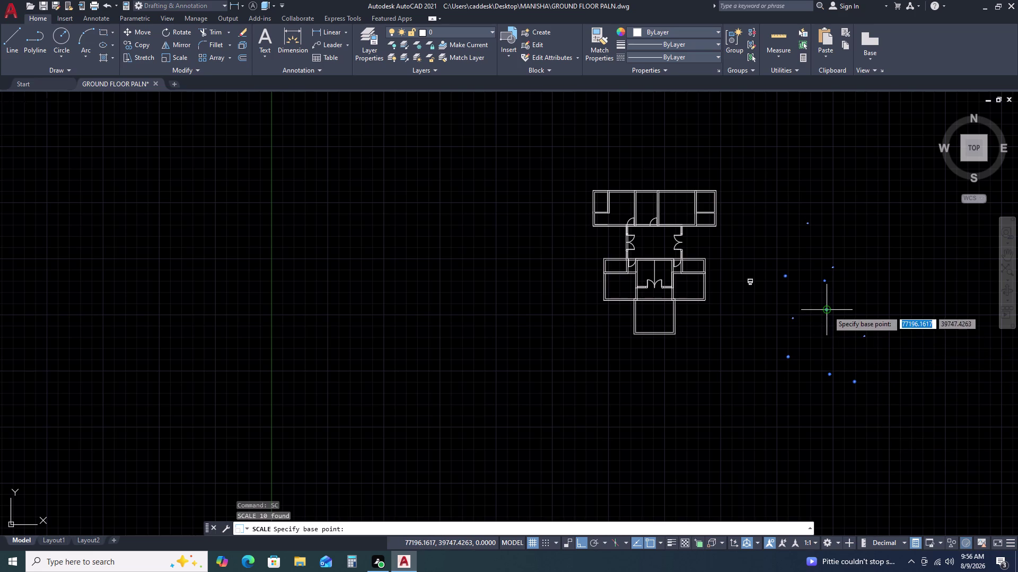
Cancel the pending scale, then enlarge the Toilet - top block to a usable size.
click(827, 311)
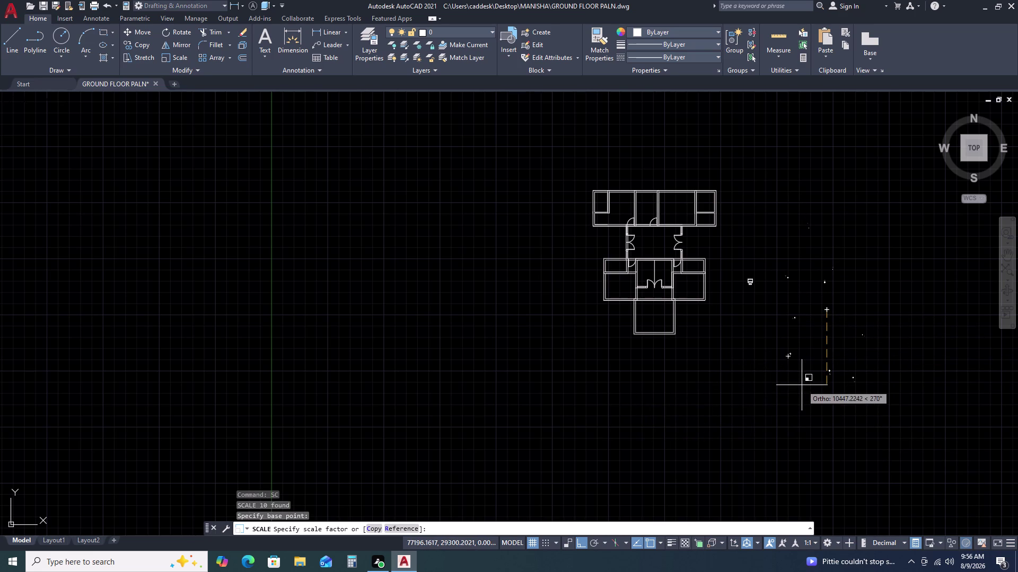
key(Escape)
scroll(up, 3)
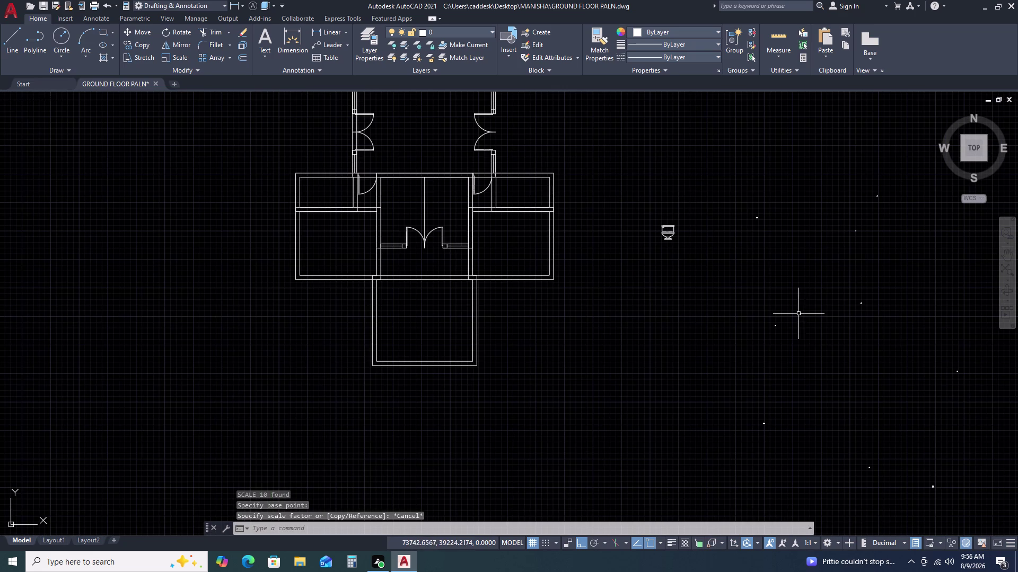
click(798, 314)
click(762, 347)
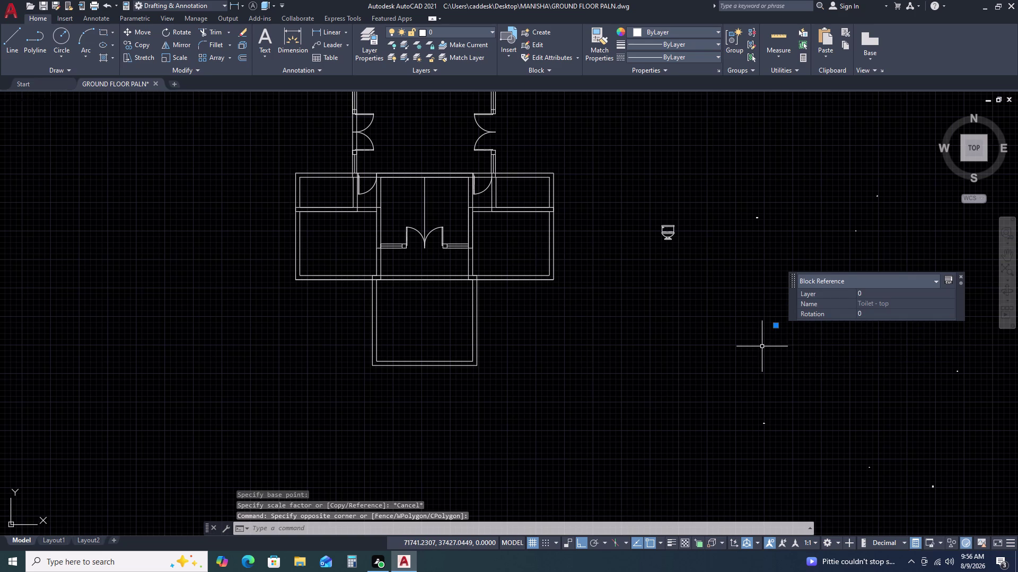
text(SC)
key(space)
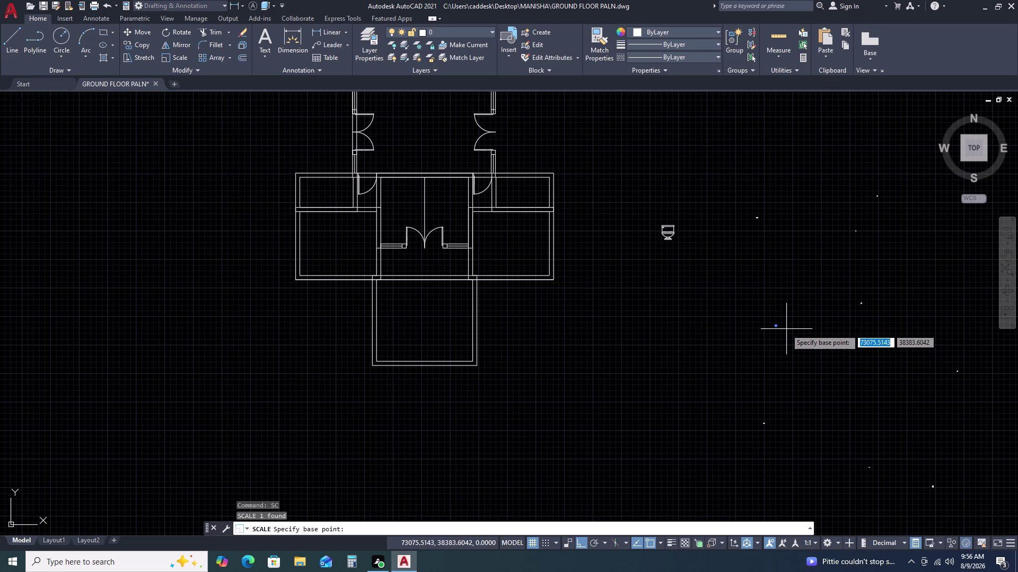
click(773, 325)
click(738, 350)
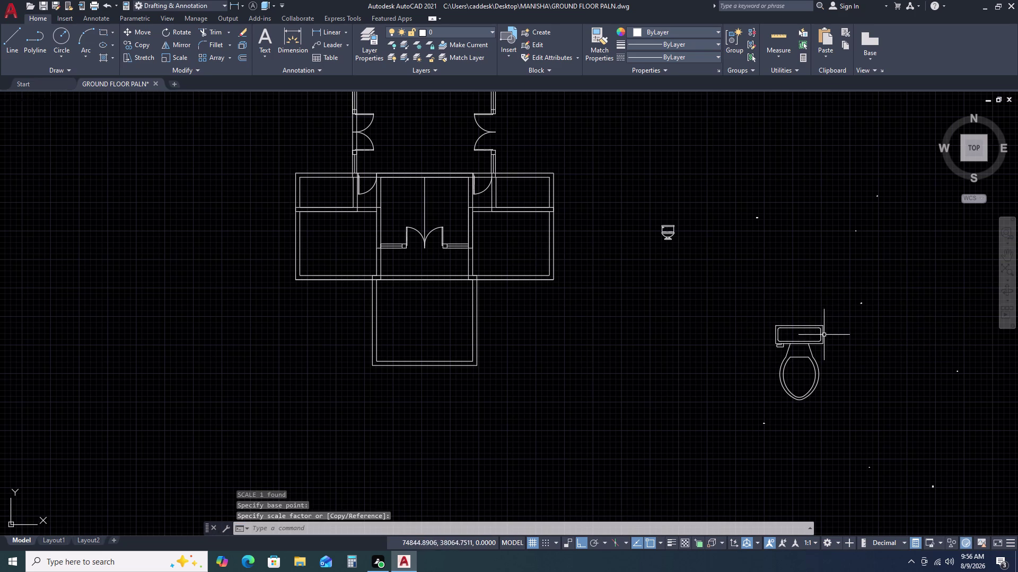
click(842, 354)
Move the toilet next to the floor plan, with Ortho turned off.
click(815, 326)
text(M)
key(space)
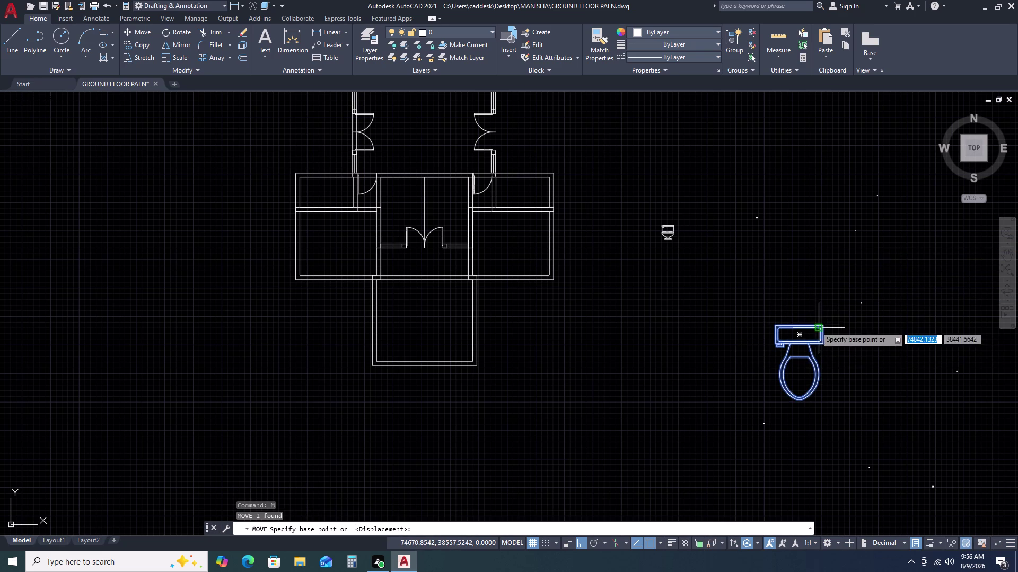
click(801, 326)
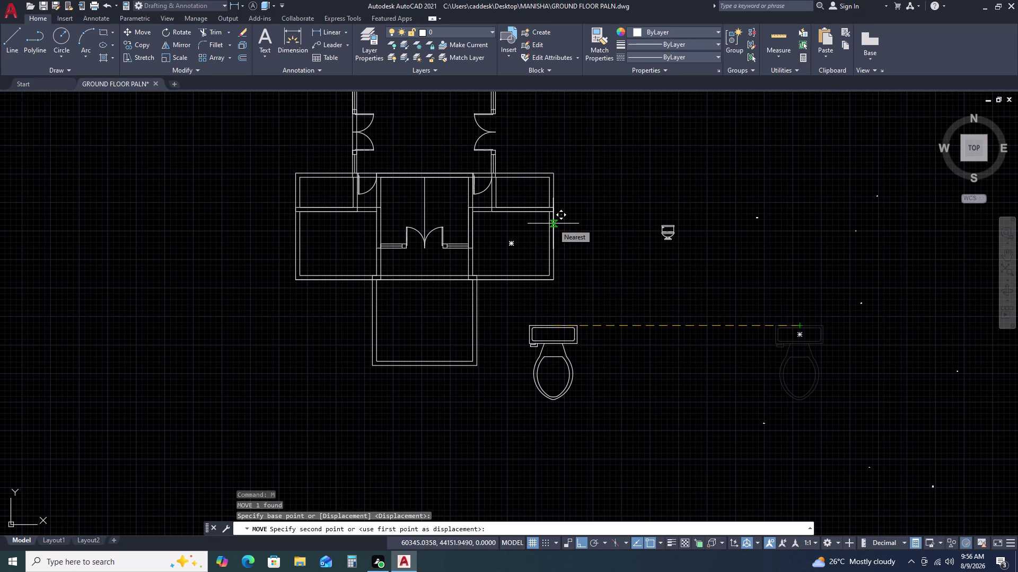
key(F8)
scroll(up, 3)
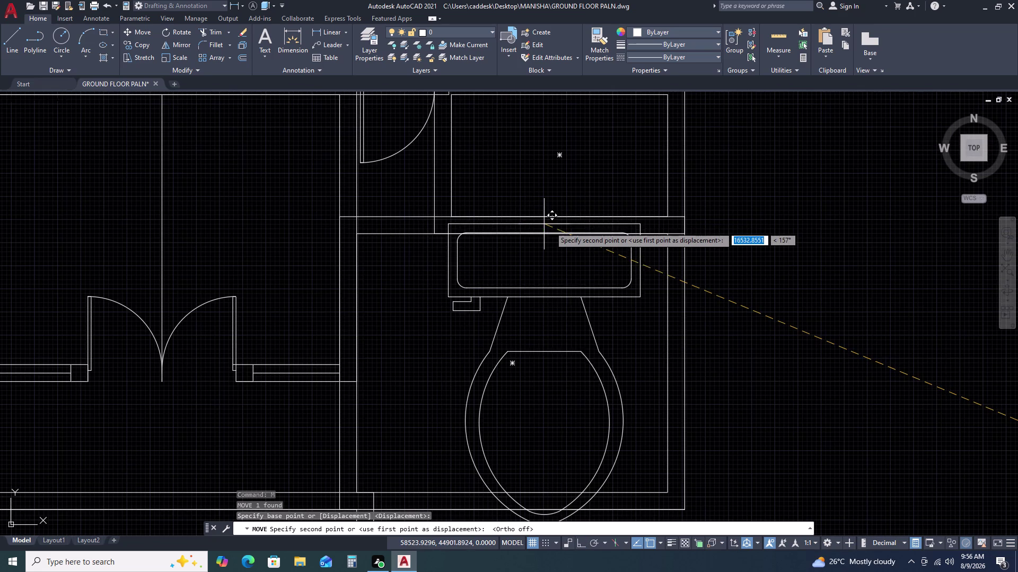
scroll(down, 3)
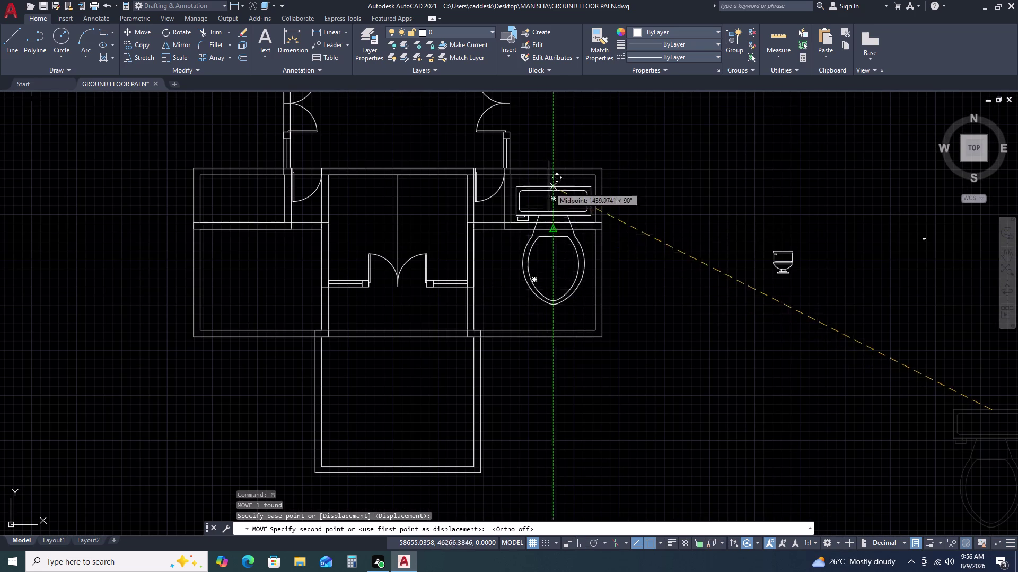
scroll(up, 3)
scroll(down, 3)
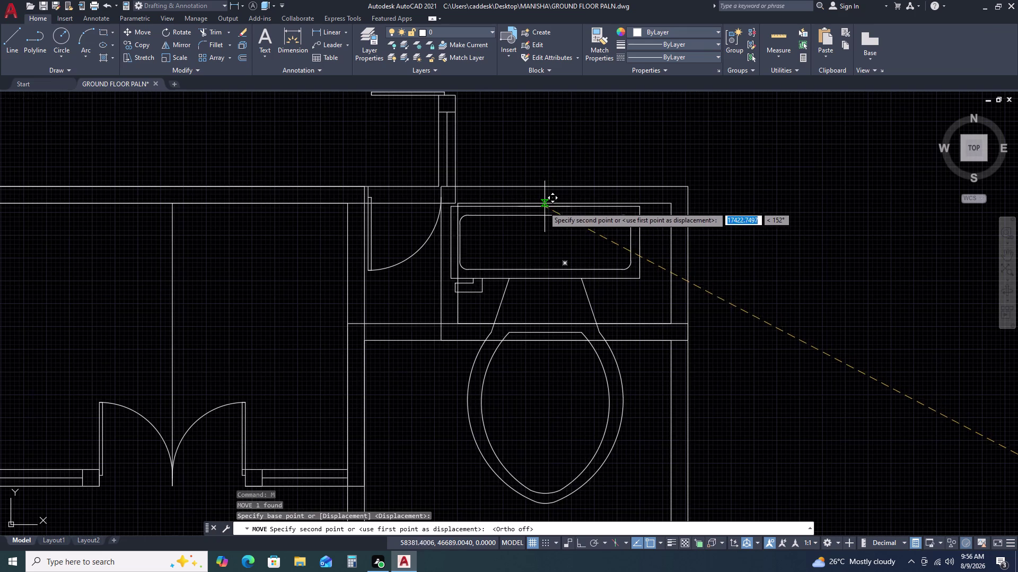
scroll(down, 3)
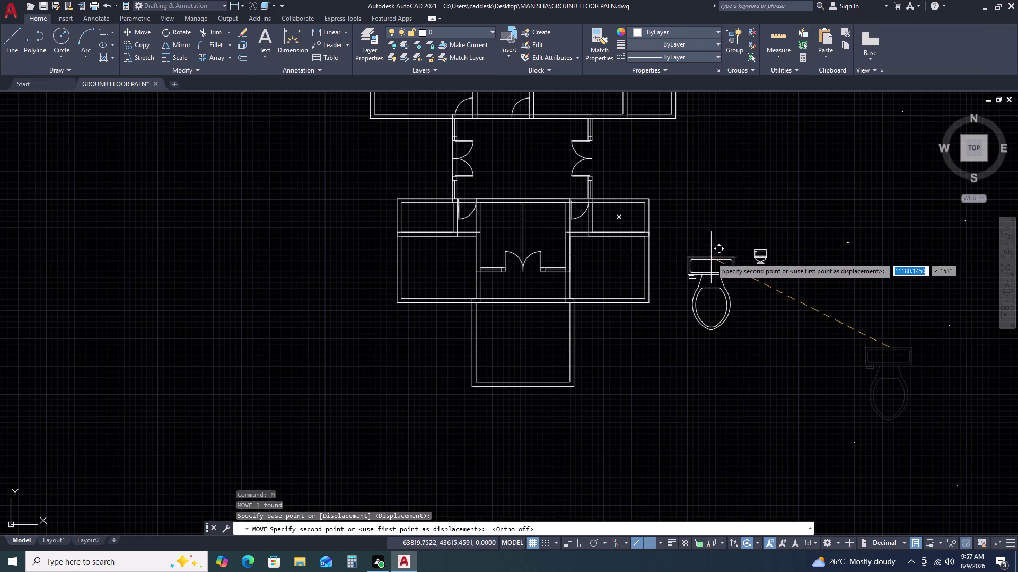
click(708, 261)
Reselect the toilet and start scaling it again.
click(707, 262)
text(S)
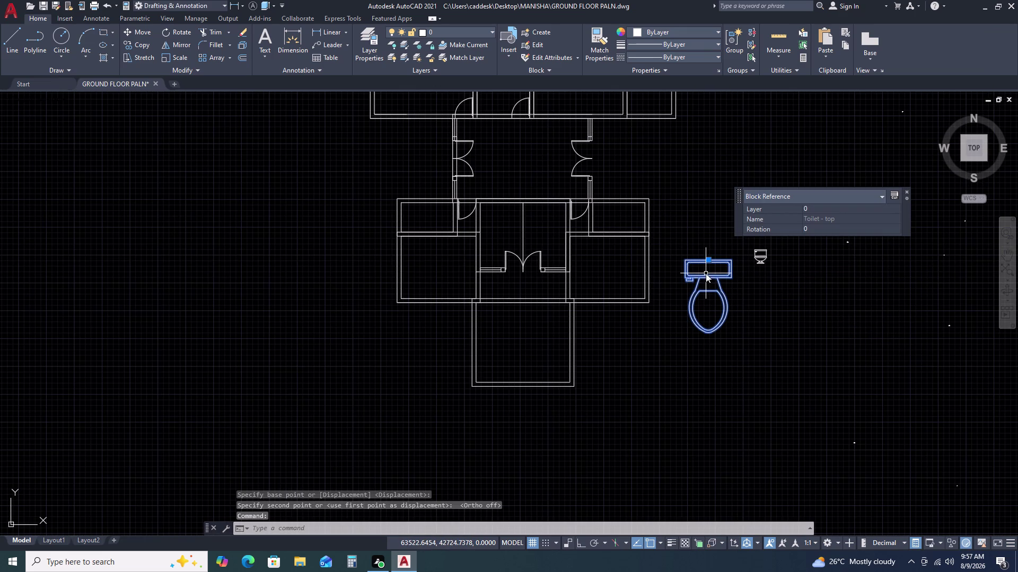
text(C)
key(space)
scroll(up, 3)
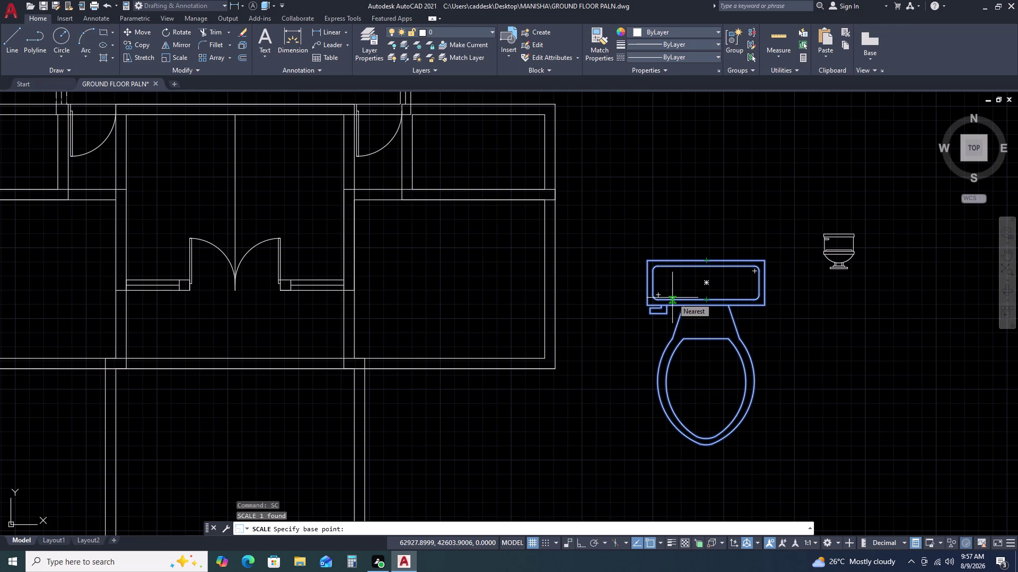
Shrink the toilet block to a smaller size.
click(706, 260)
click(707, 276)
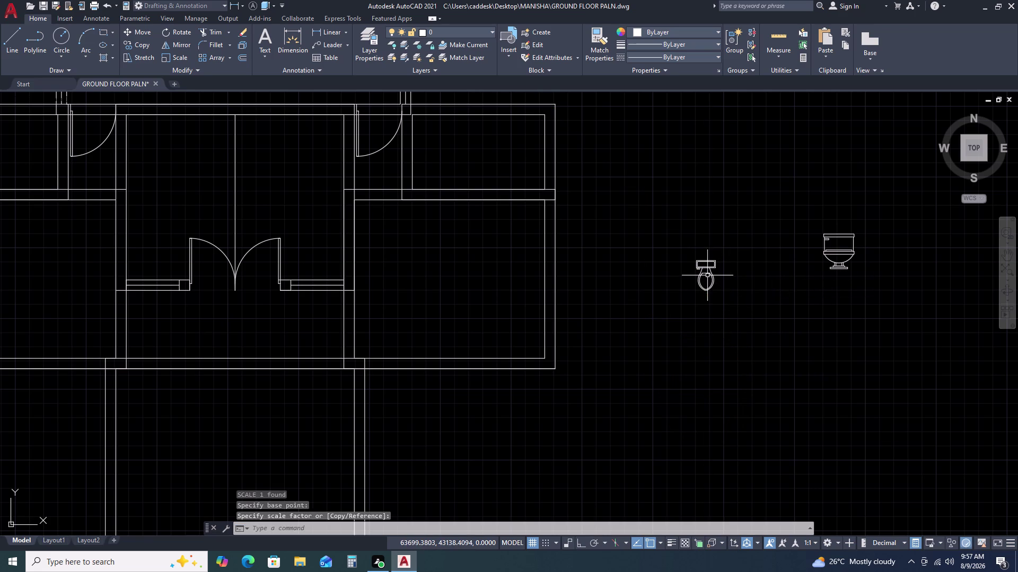
double_click(725, 269)
double_click(708, 247)
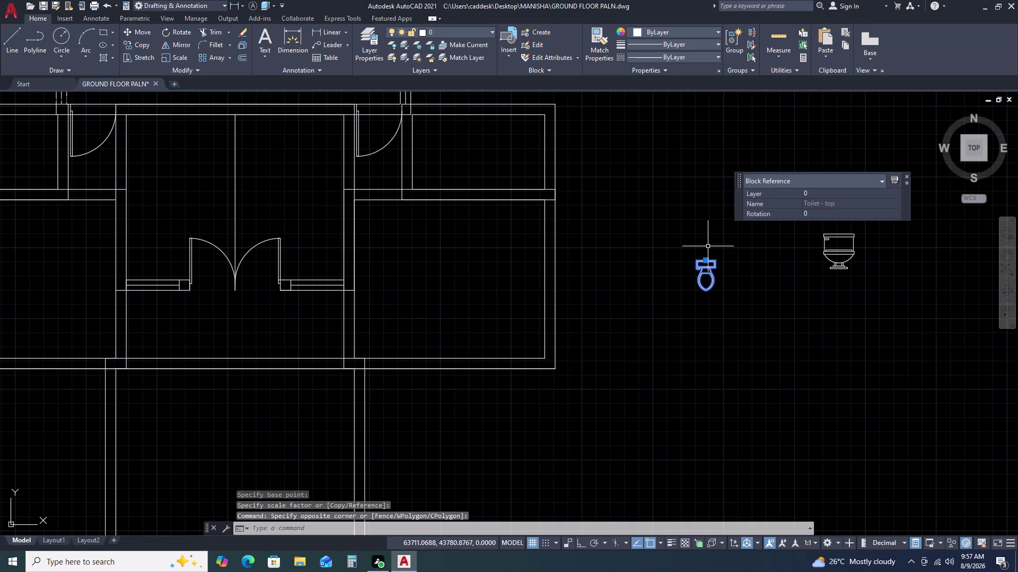
Move the toilet against the top wall of the upper-right bathroom.
text(M)
key(space)
click(709, 262)
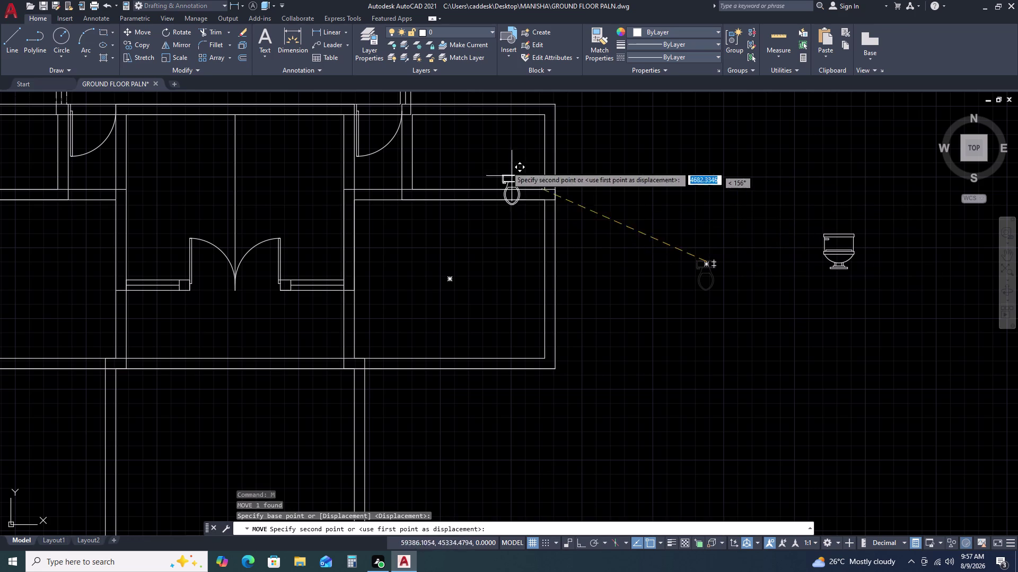
scroll(up, 3)
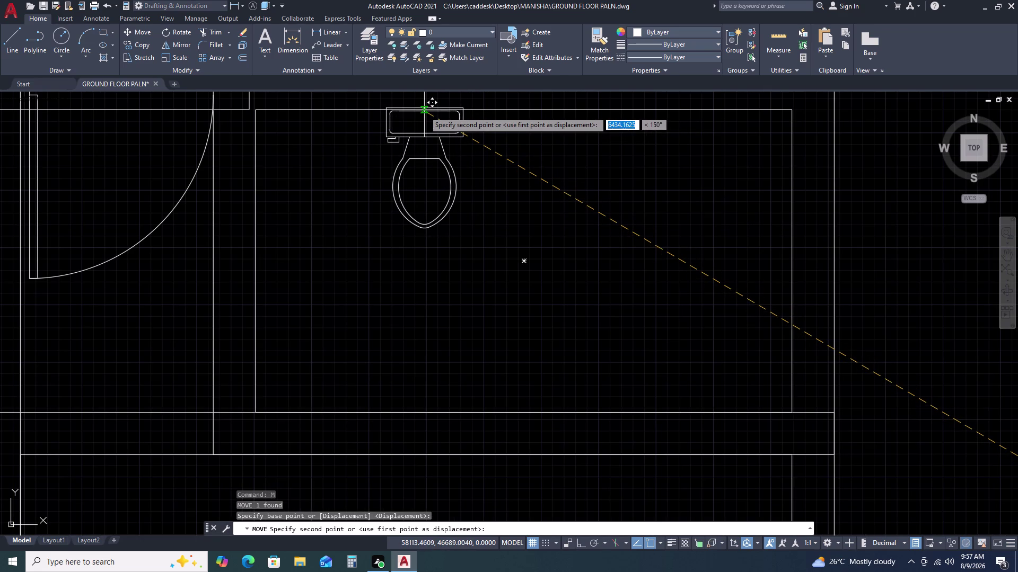
click(424, 112)
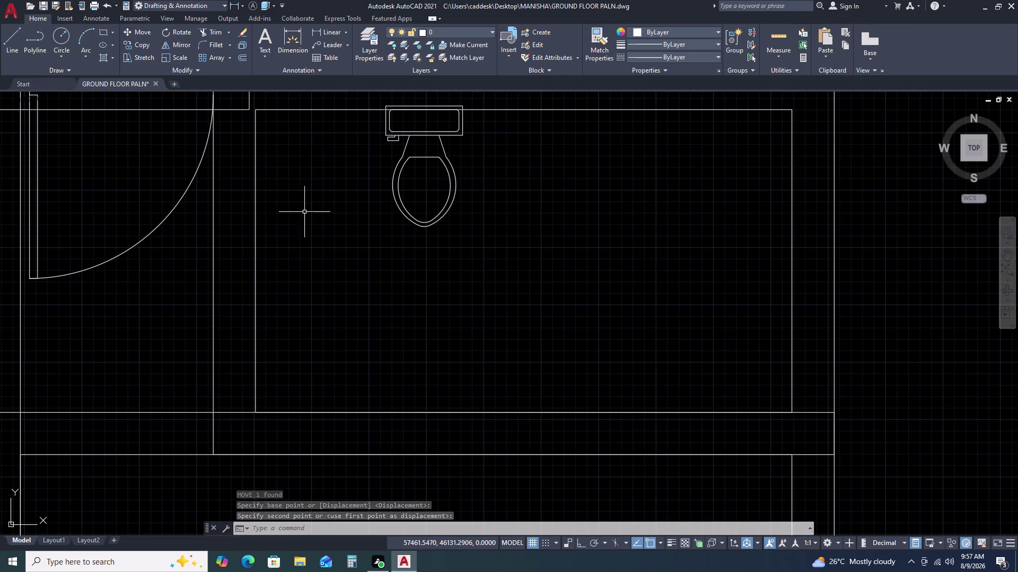
middle_drag(367, 213, 458, 228)
scroll(down, 3)
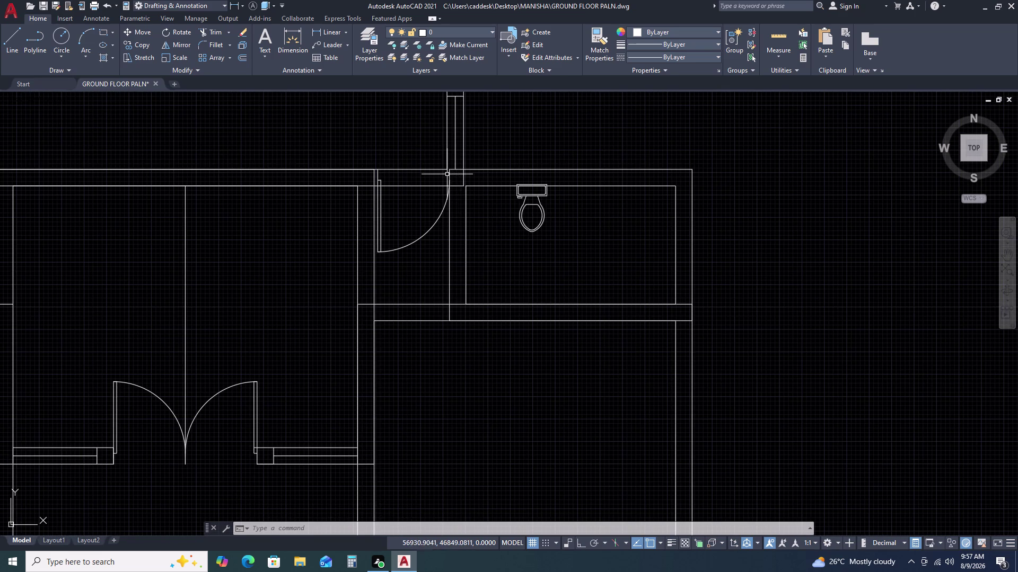
scroll(up, 3)
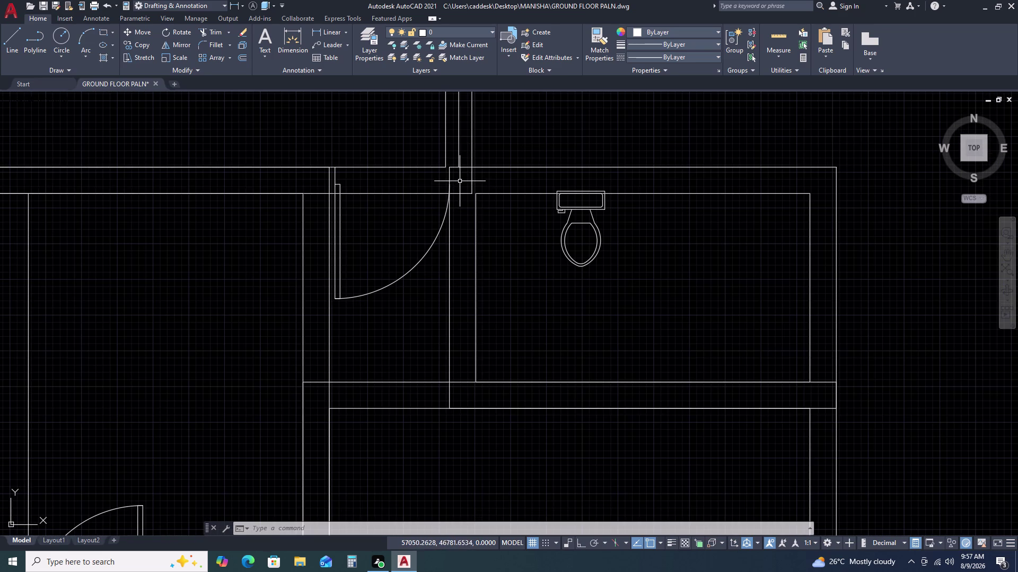
scroll(down, 3)
middle_drag(556, 210, 518, 184)
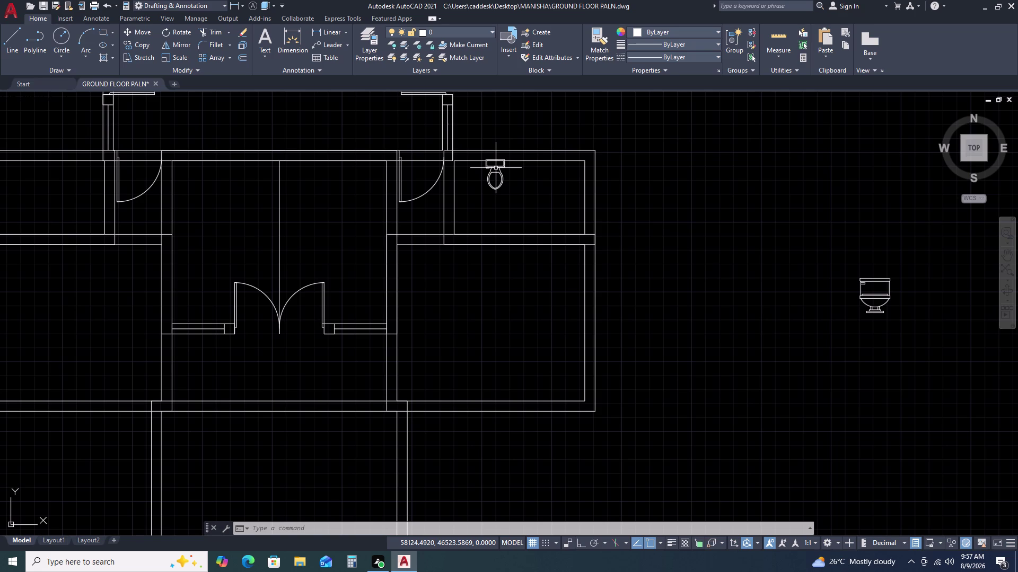
scroll(down, 3)
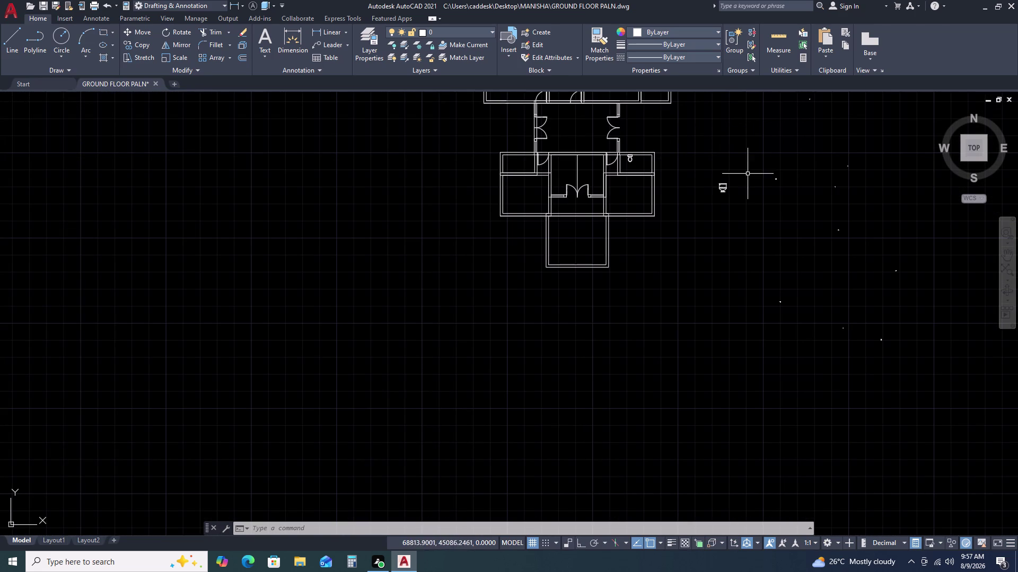
scroll(up, 3)
scroll(up, 3)
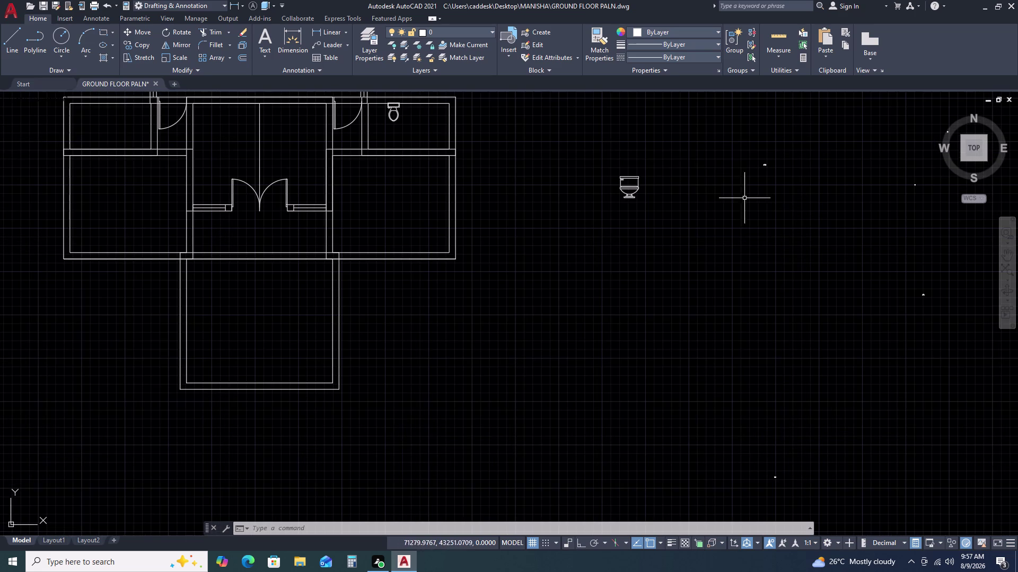
Scale the tiny 7 ft sofa block up to full size.
double_click(812, 157)
click(751, 185)
text(SC)
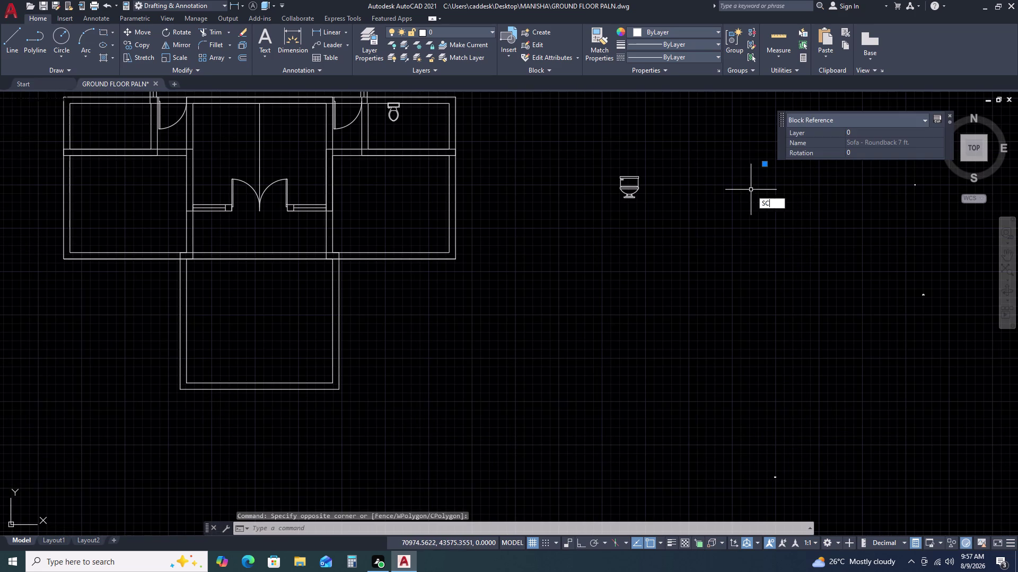
key(space)
click(767, 168)
click(747, 214)
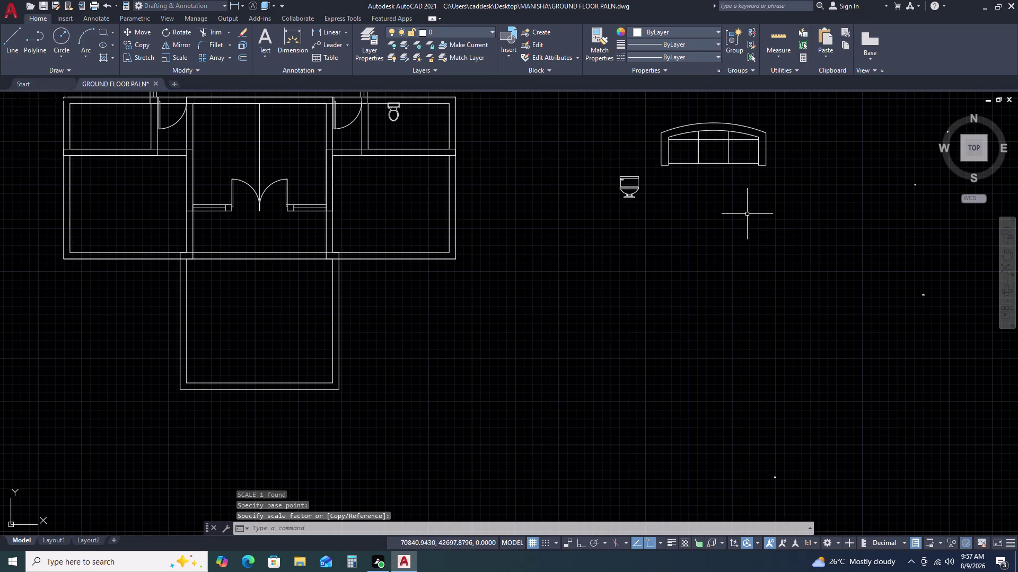
scroll(down, 3)
middle_drag(803, 181, 640, 210)
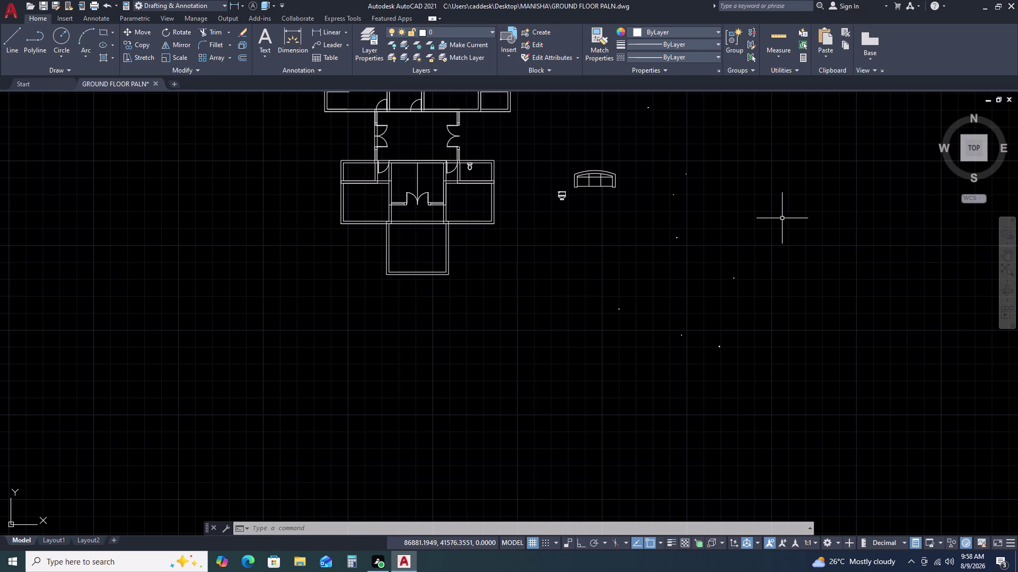
scroll(up, 3)
Move the sofa into the lobby between the two vertical double doors.
drag(616, 162, 615, 167)
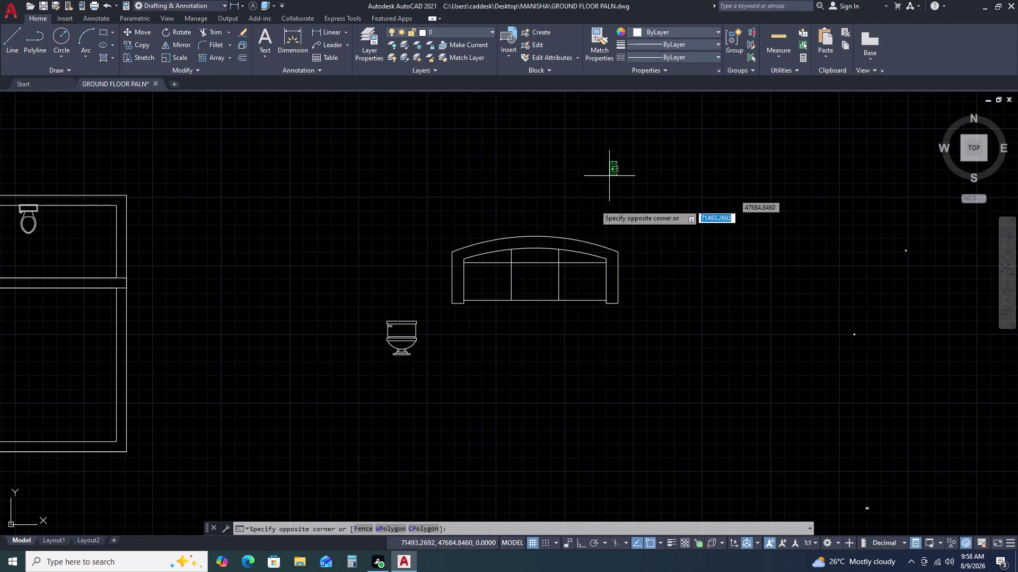
click(552, 299)
text(M)
key(space)
click(560, 293)
scroll(down, 3)
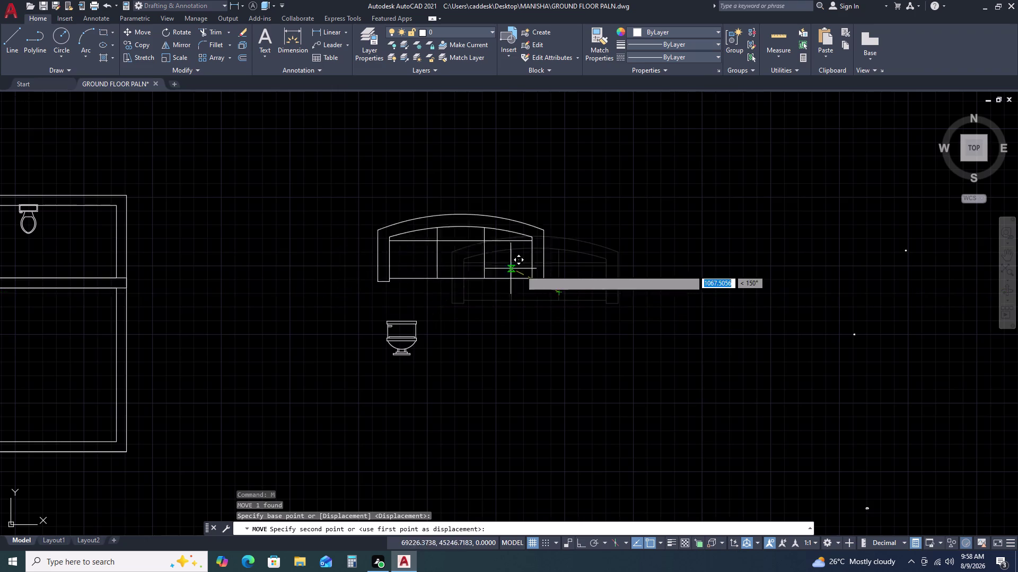
scroll(up, 3)
click(351, 220)
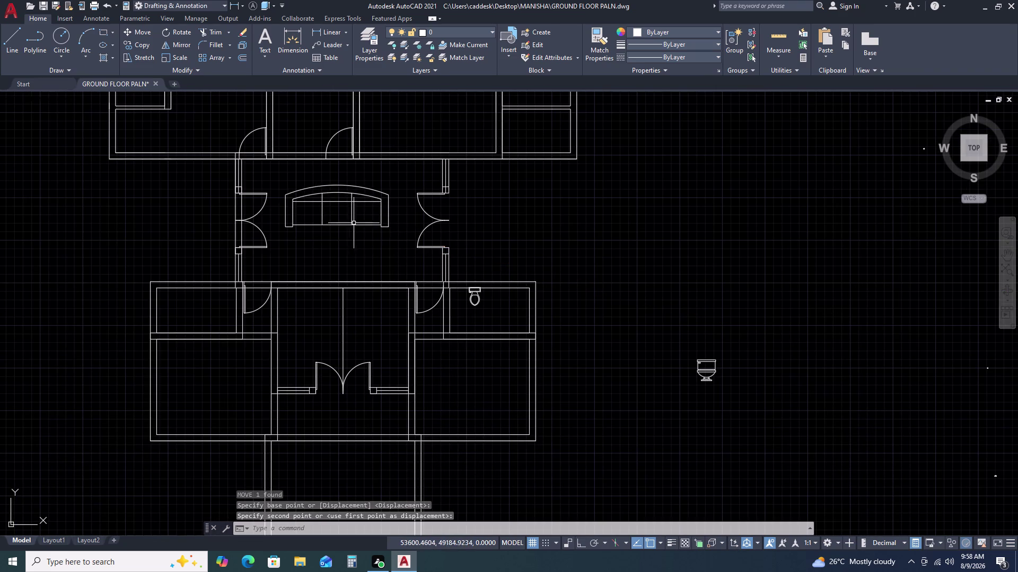
scroll(down, 3)
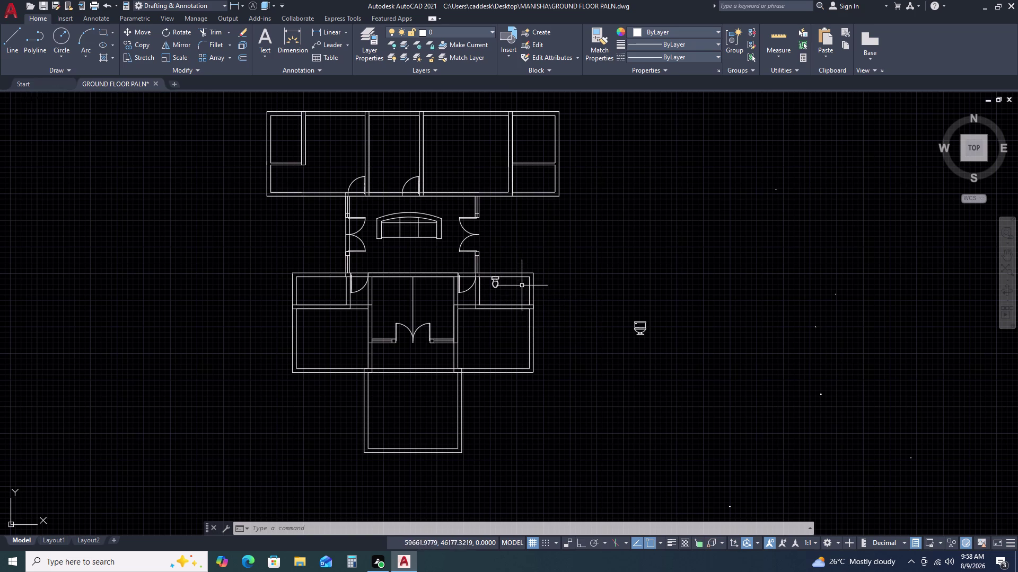
Shrink the roundback sofa with SCALE about a base point to fit the lobby.
double_click(433, 205)
double_click(410, 237)
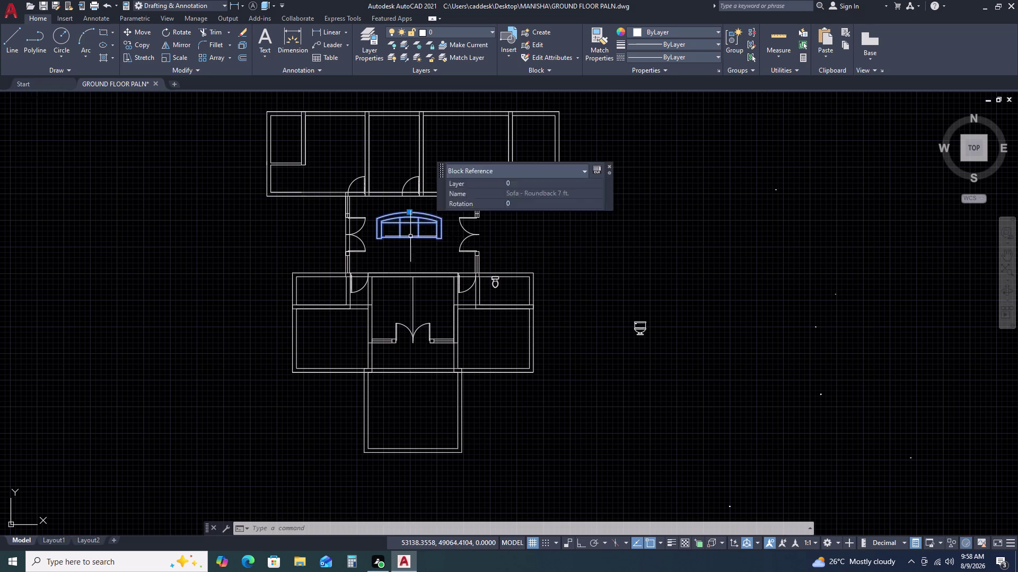
key(Escape)
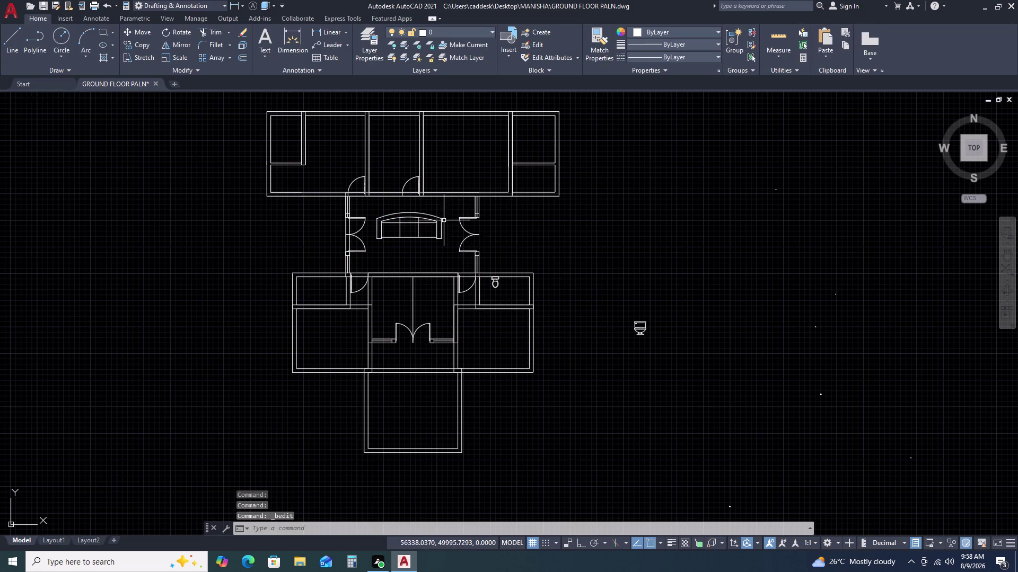
click(415, 219)
click(400, 245)
text(SC)
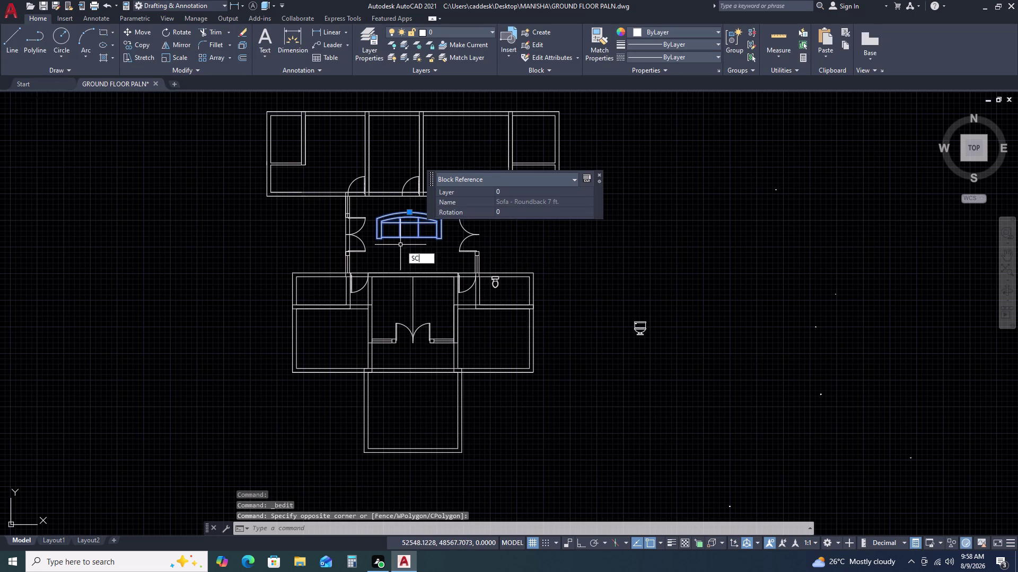
key(space)
click(409, 241)
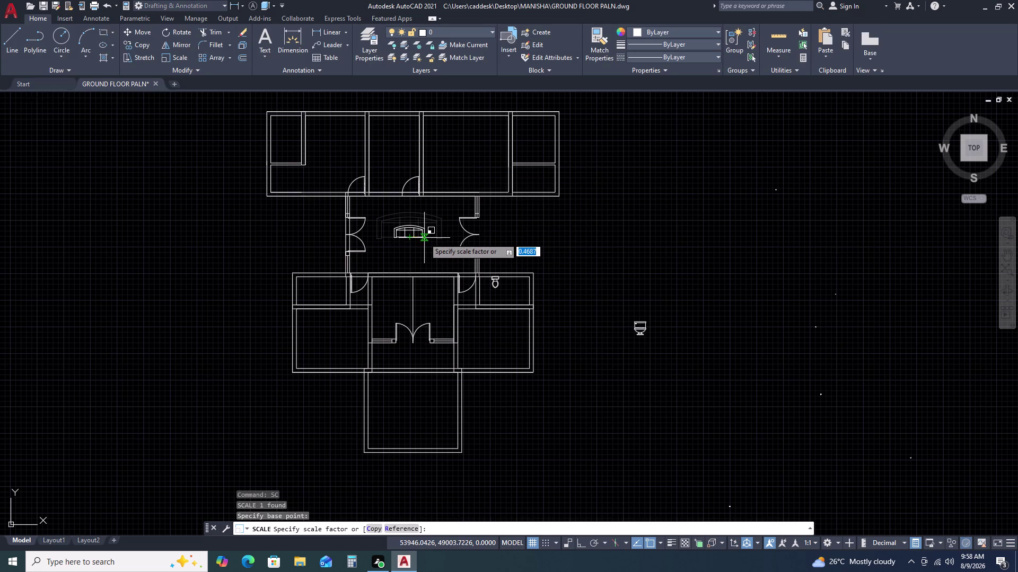
click(424, 238)
scroll(up, 3)
Rotate the sofa about a pivot point.
click(427, 229)
click(408, 263)
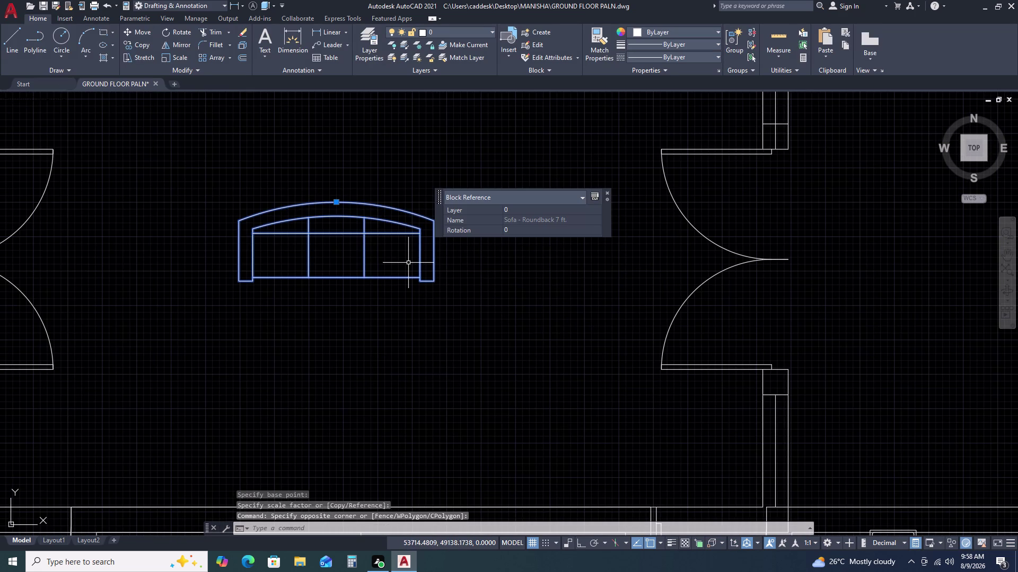
key(r)
text(O)
key(space)
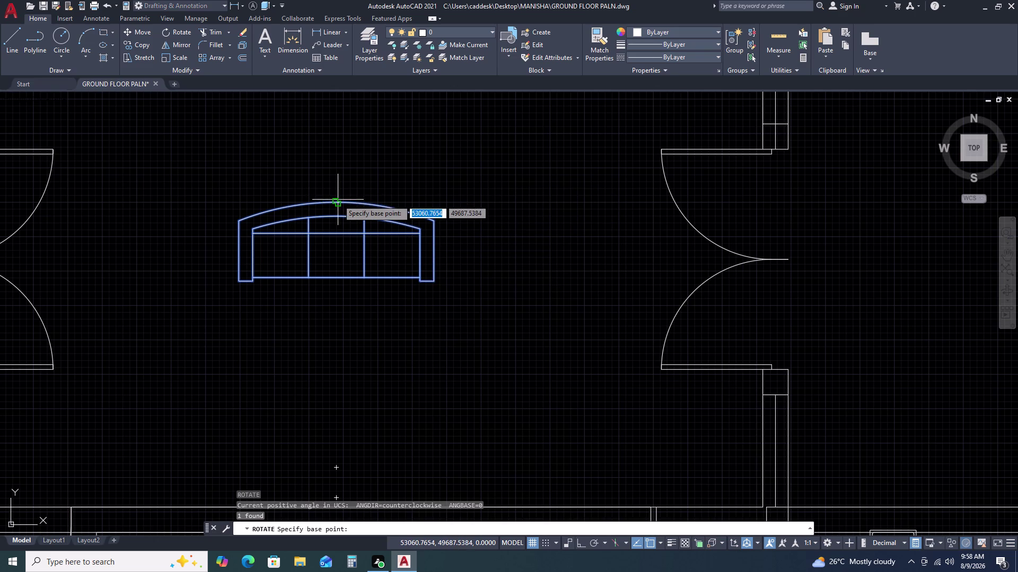
click(337, 203)
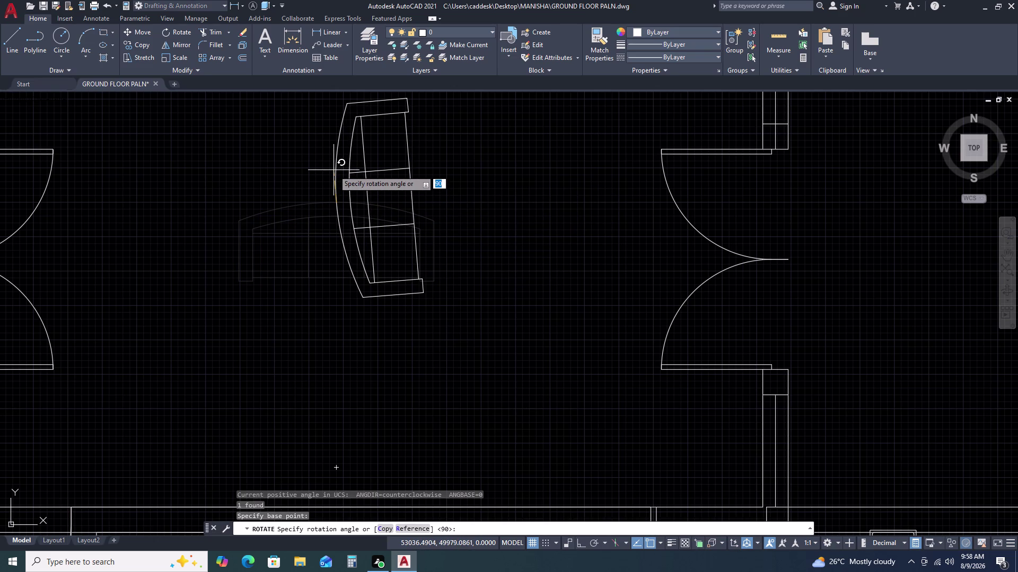
key(F8)
Move the sofa into the lobby beside the left doorways.
click(334, 178)
click(427, 184)
click(379, 215)
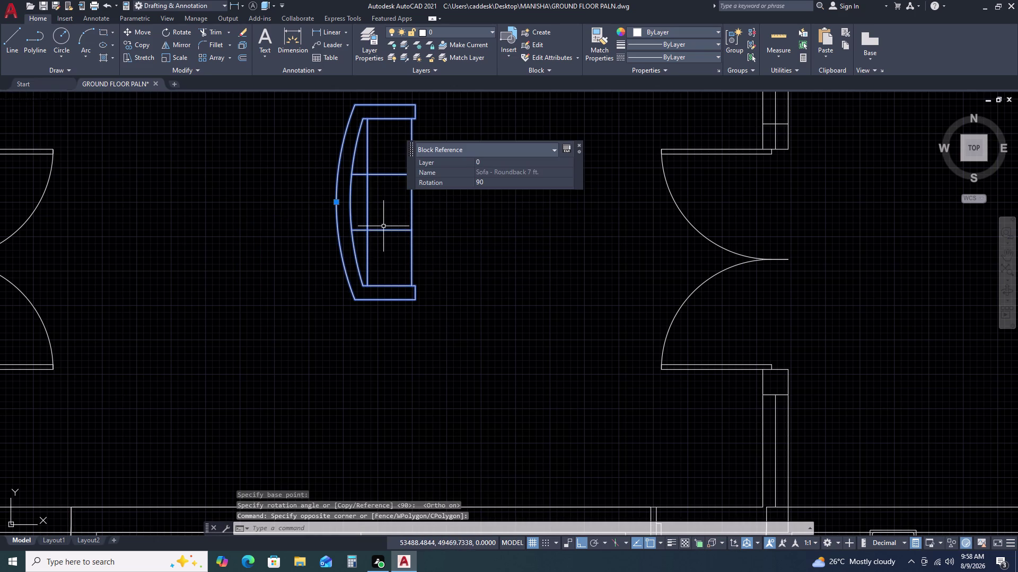
key(m)
key(space)
click(384, 227)
scroll(down, 3)
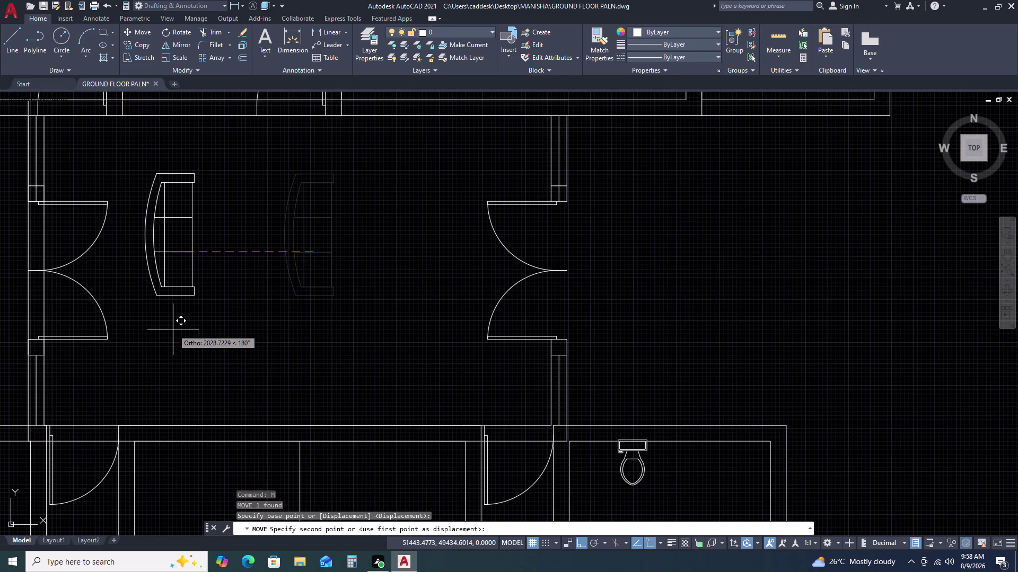
key(F8)
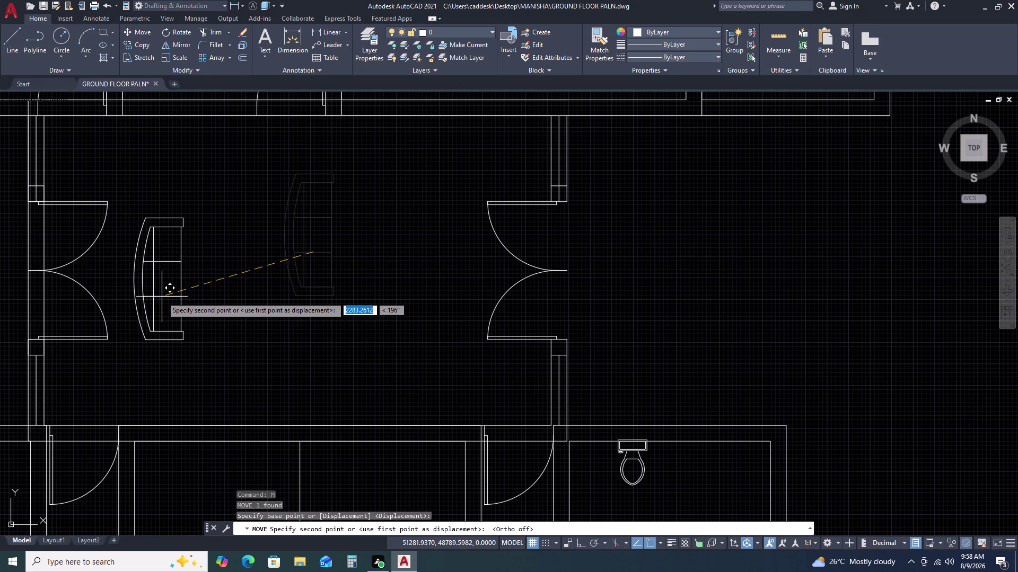
click(164, 294)
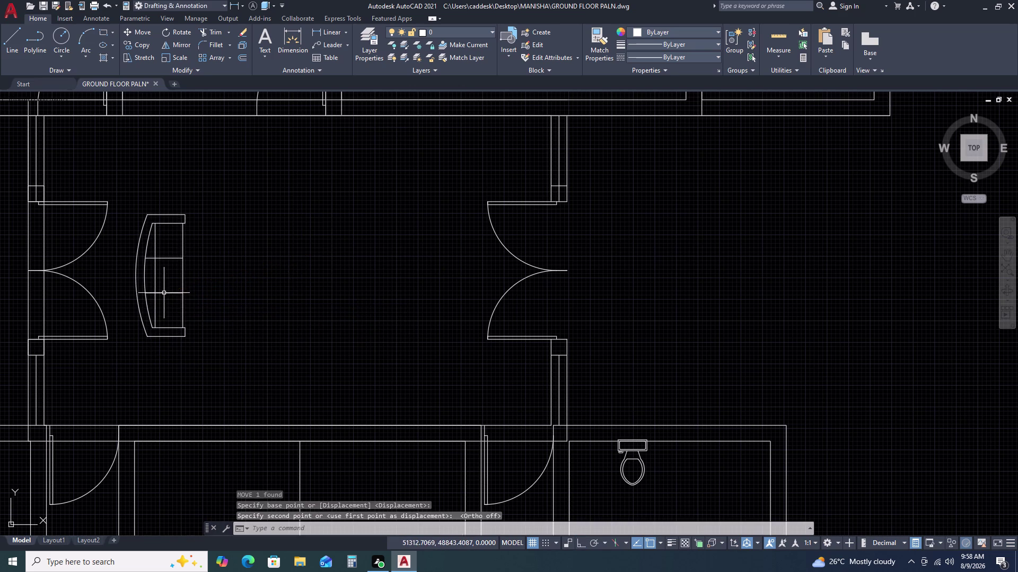
middle_drag(212, 290, 474, 213)
Enlarge the relocated sofa to fill the lobby and zoom out to the whole plan.
click(462, 187)
click(437, 229)
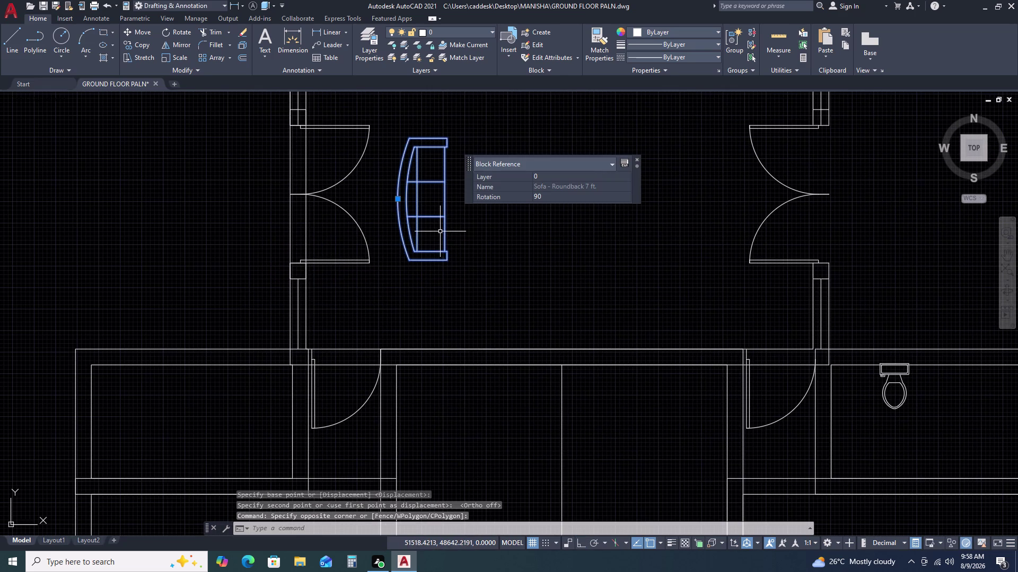
text(SC)
key(space)
click(429, 210)
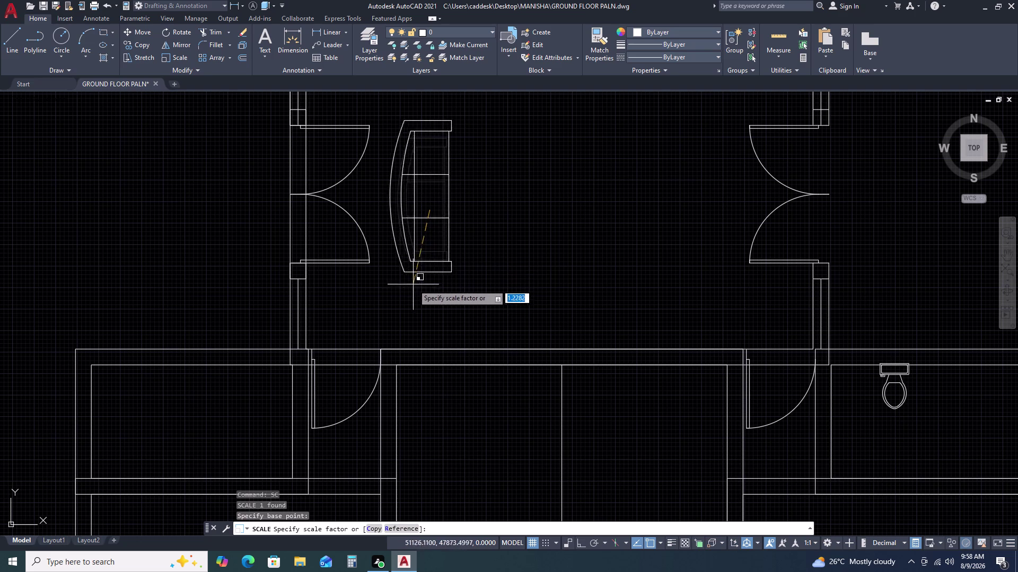
click(402, 303)
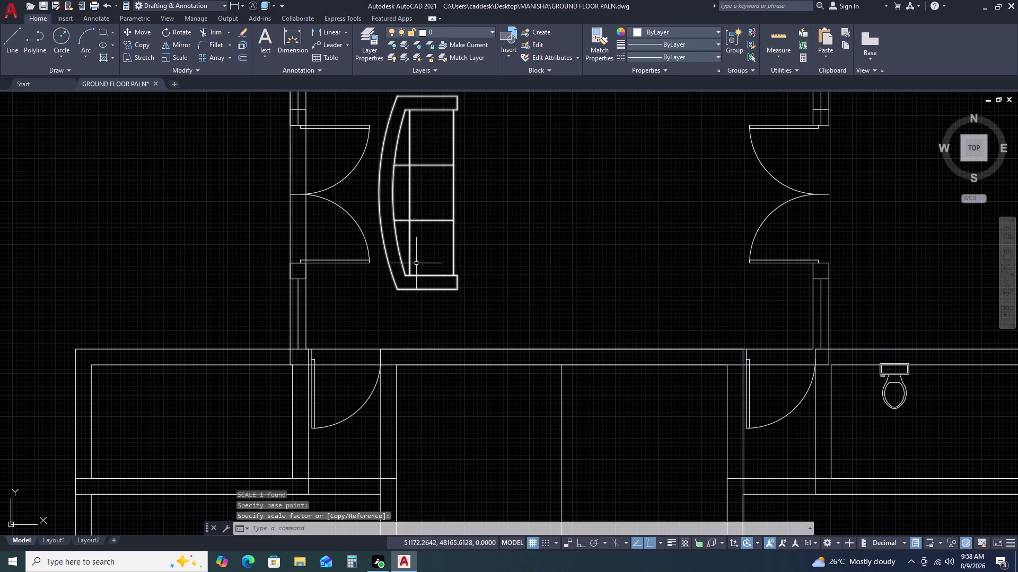
scroll(down, 3)
middle_drag(502, 281, 530, 268)
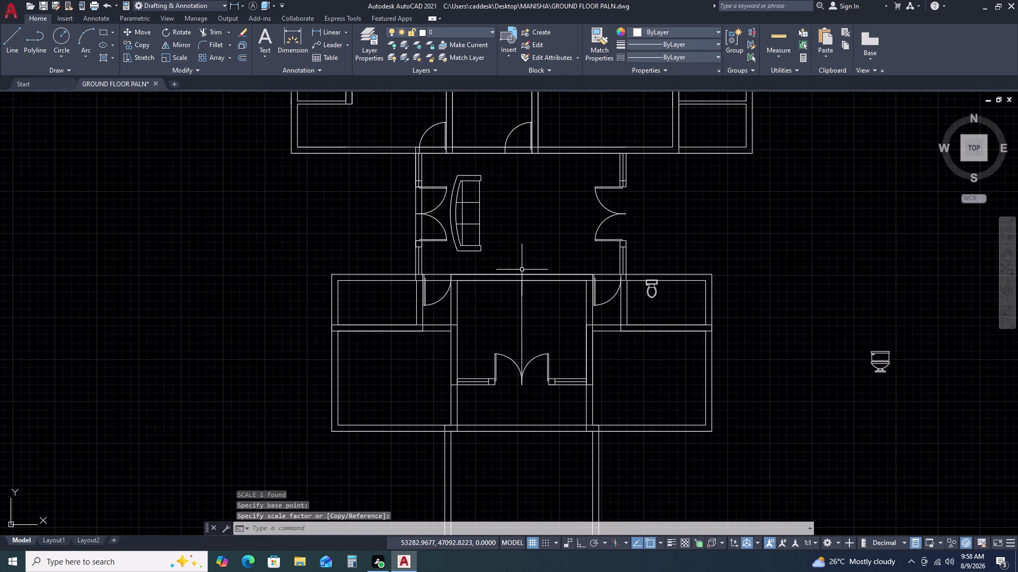
scroll(down, 3)
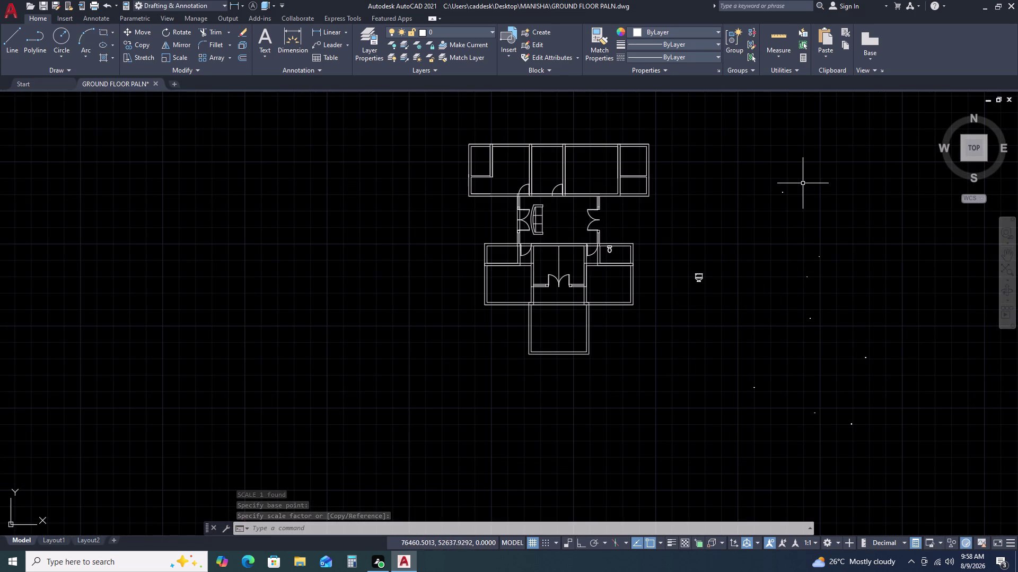
click(799, 180)
Enlarge the Range-Oven block with SCALE about a base point.
click(774, 214)
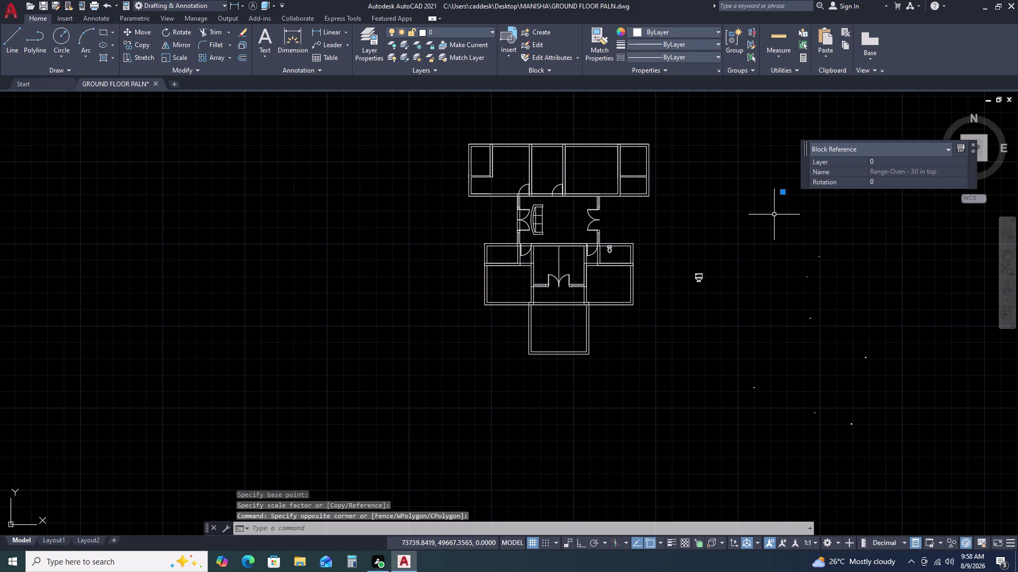
text(SC)
key(space)
click(785, 193)
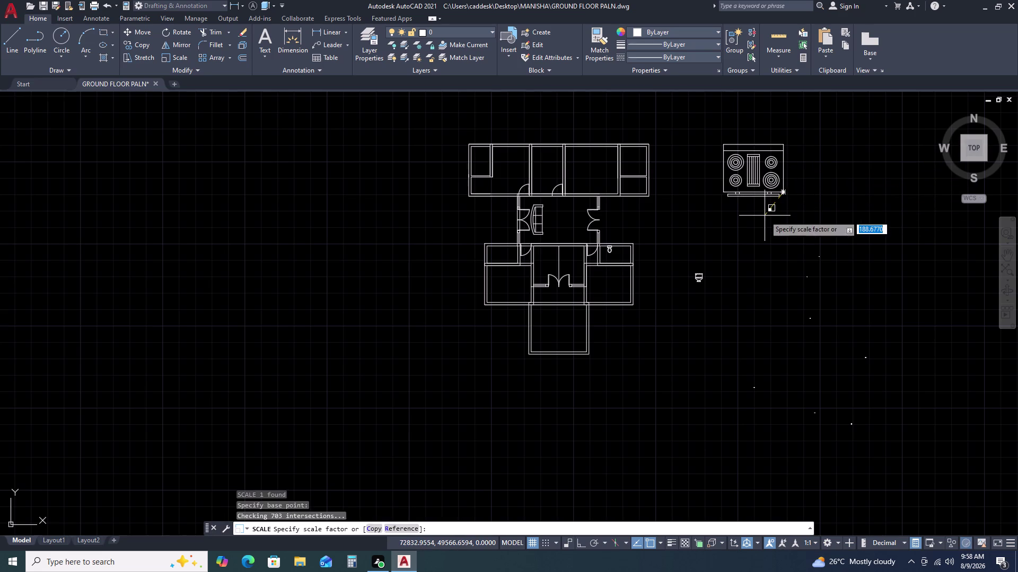
click(764, 215)
click(834, 250)
click(808, 251)
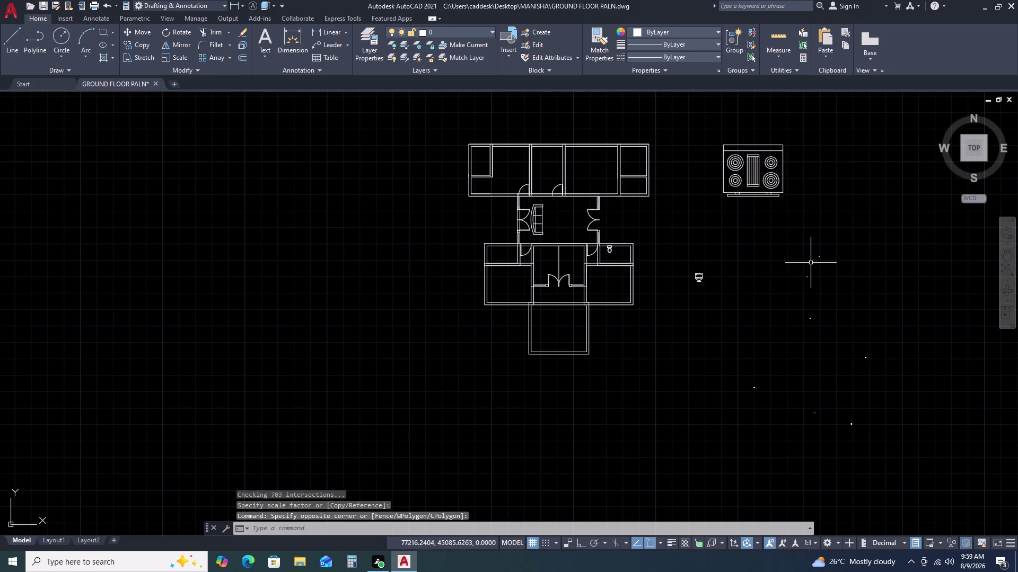
Enlarge the Chair - Desk block beside the plan.
click(813, 266)
click(797, 288)
text(SC)
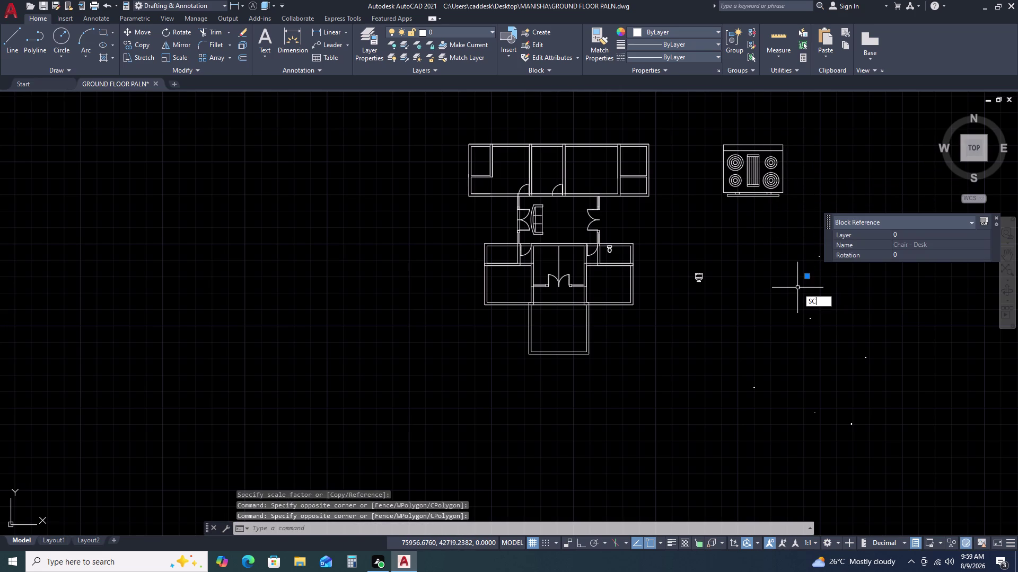
key(space)
click(810, 278)
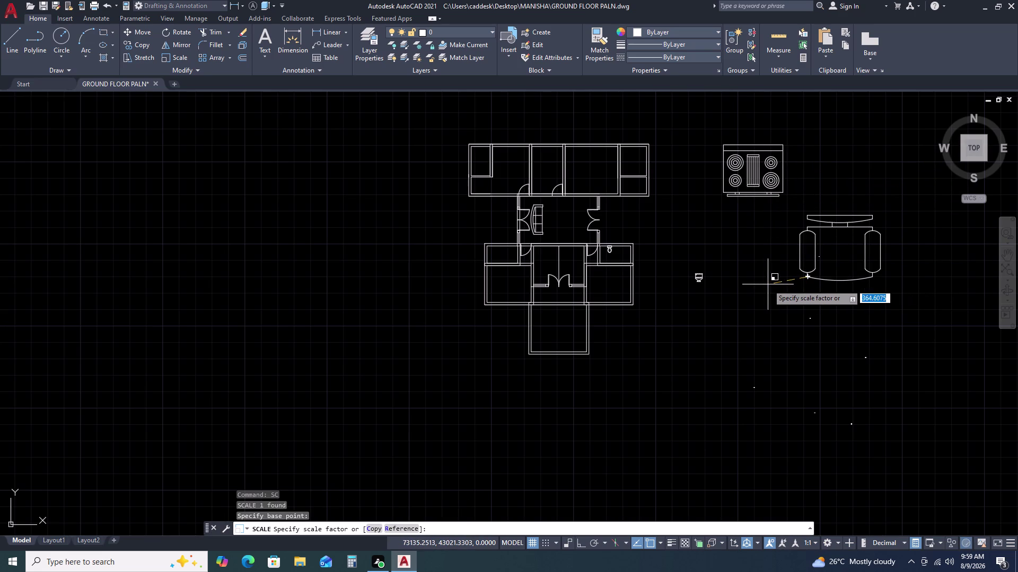
click(768, 284)
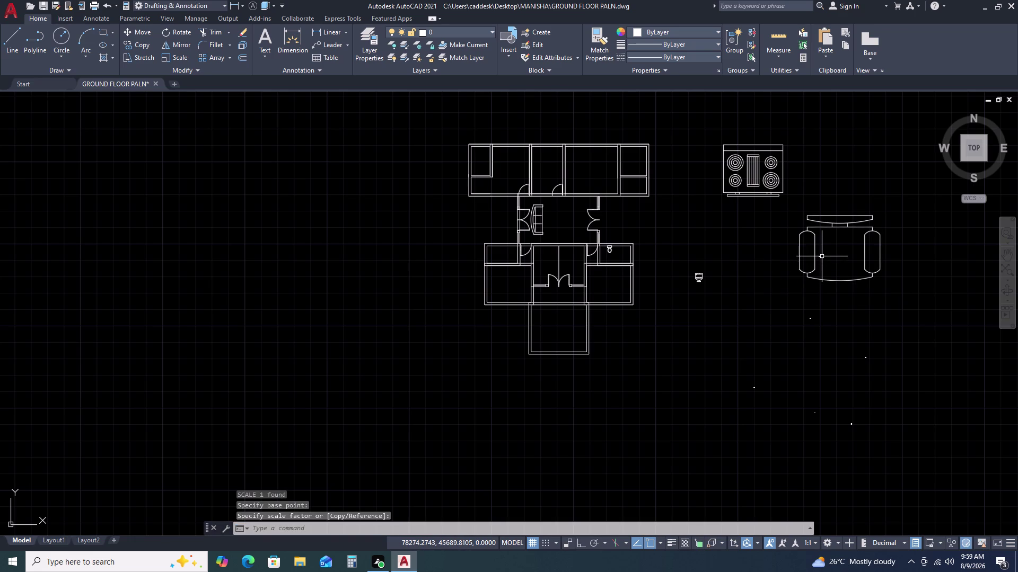
scroll(up, 3)
click(808, 252)
double_click(797, 265)
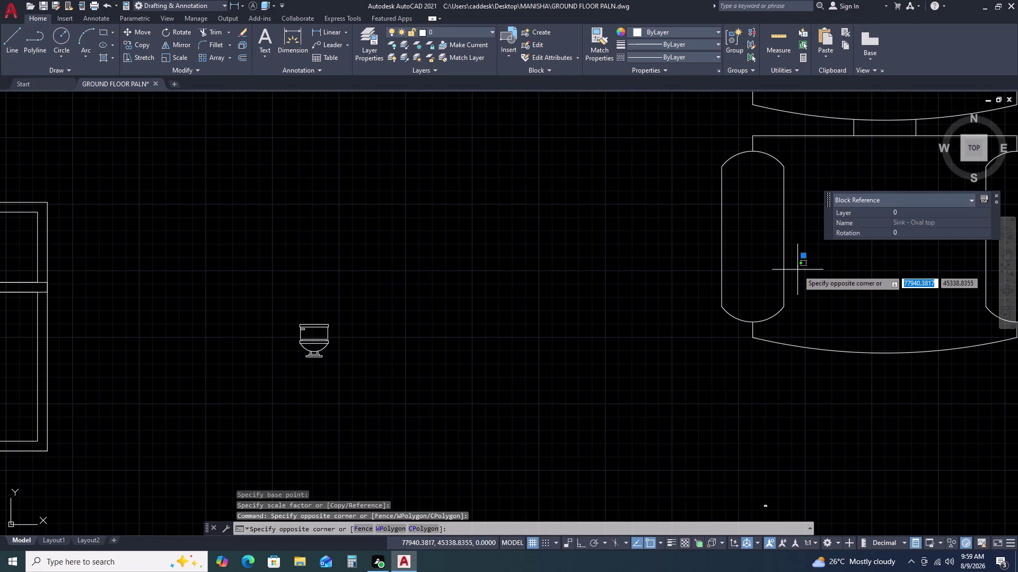
Enlarge the Sink - Oval block with SCALE.
text(SC)
key(space)
double_click(807, 258)
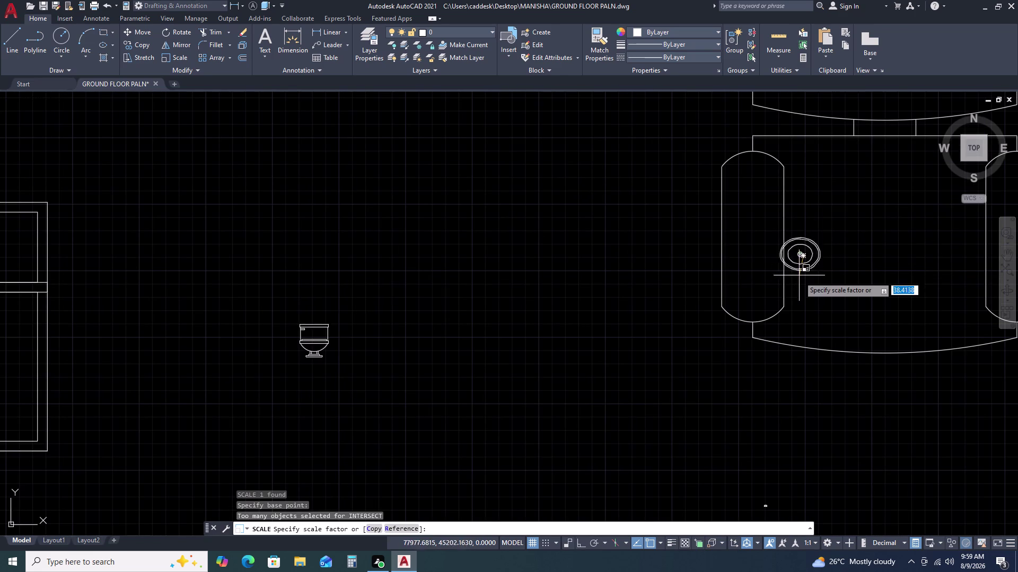
click(776, 292)
drag(836, 276, 833, 261)
Move the enlarged oval sink into the bathroom.
click(830, 244)
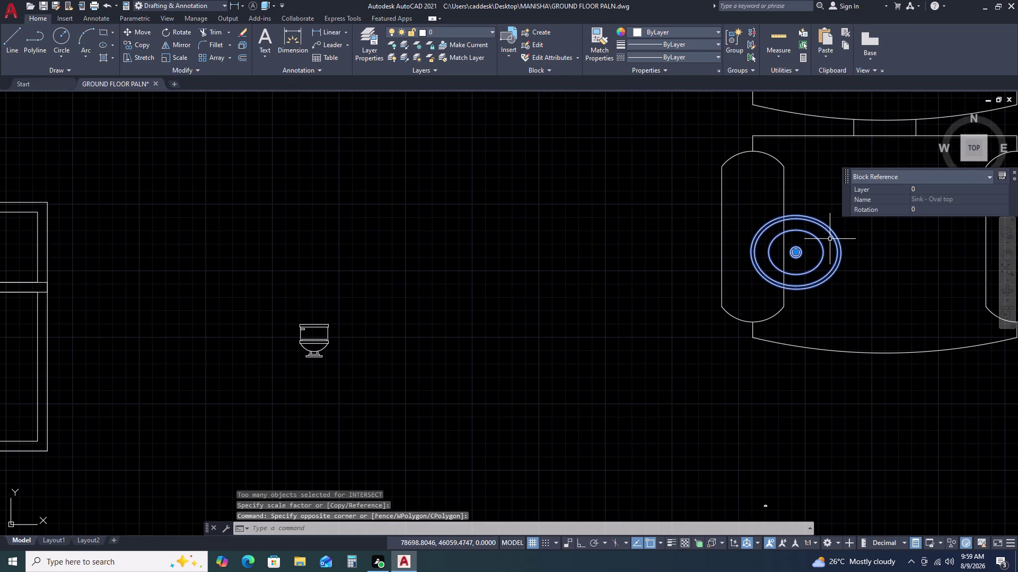
key(m)
key(space)
double_click(827, 250)
scroll(down, 3)
scroll(up, 3)
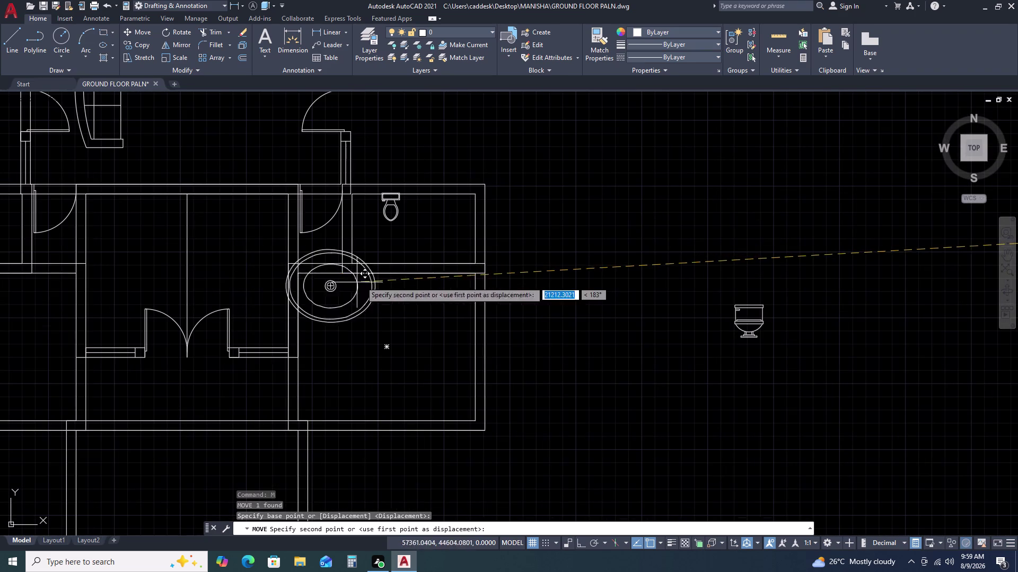
click(416, 332)
key(Escape)
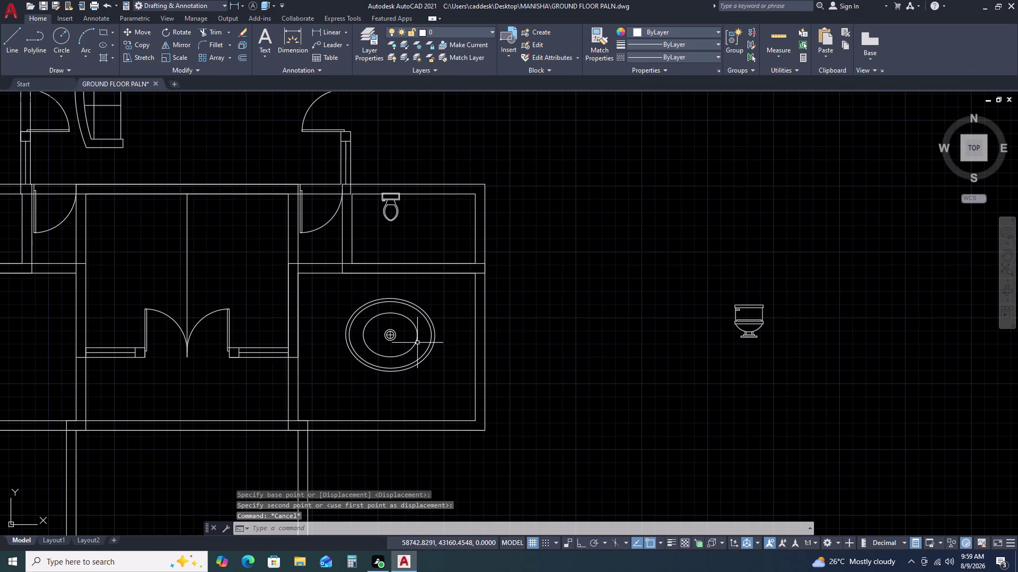
Shrink the oval sink to suit the bathroom.
click(429, 307)
click(414, 320)
key(s)
text(C)
key(space)
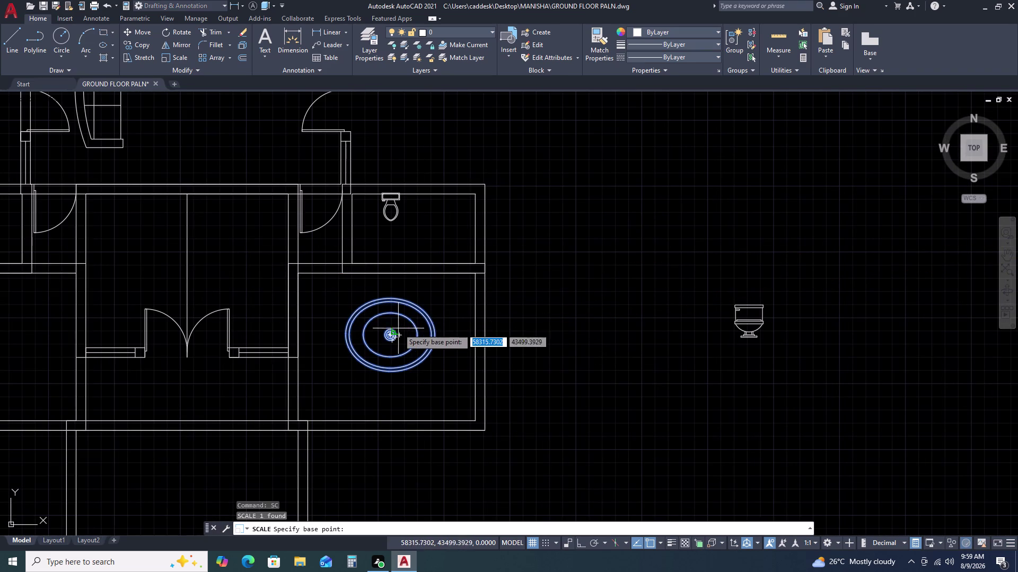
click(390, 336)
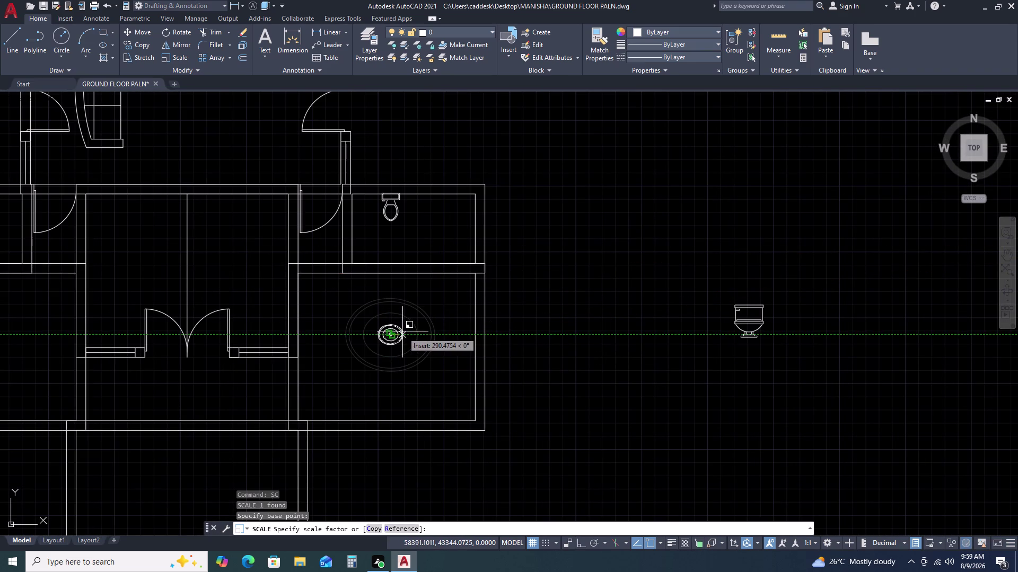
click(402, 332)
Move the shrunken sink to the left of the toilet.
click(418, 327)
double_click(398, 334)
key(m)
key(space)
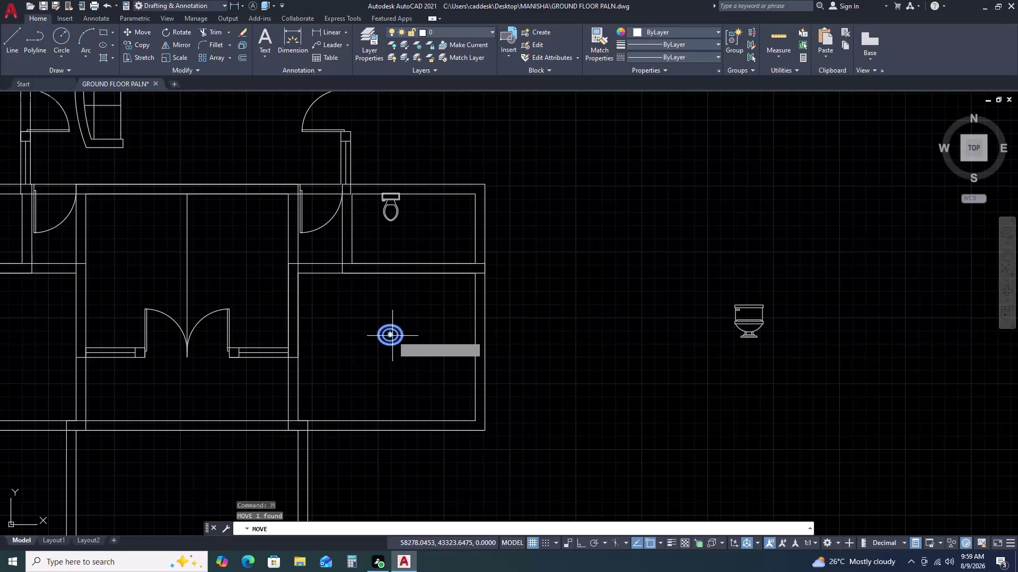
click(392, 336)
scroll(up, 3)
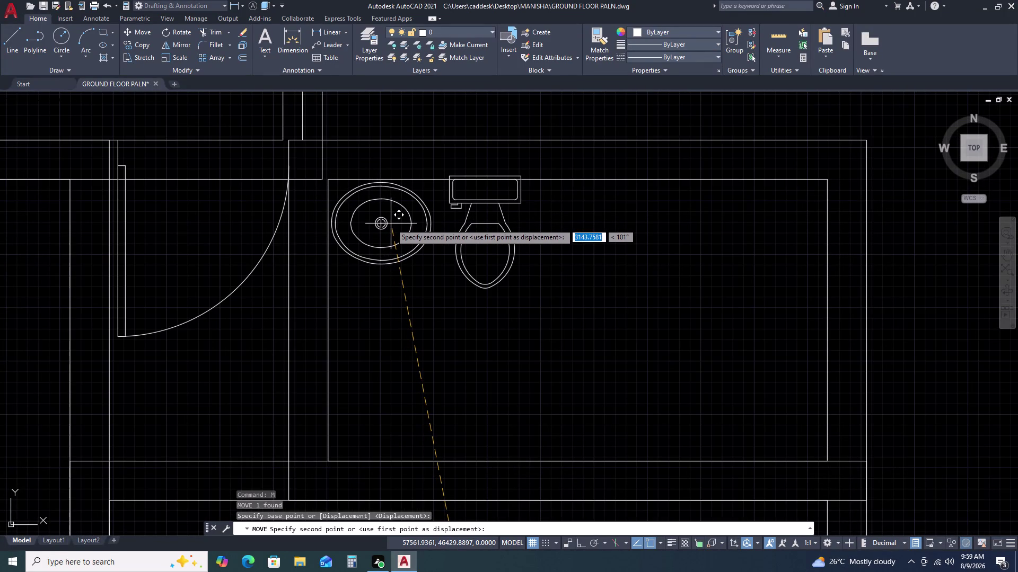
click(391, 223)
click(407, 242)
click(390, 264)
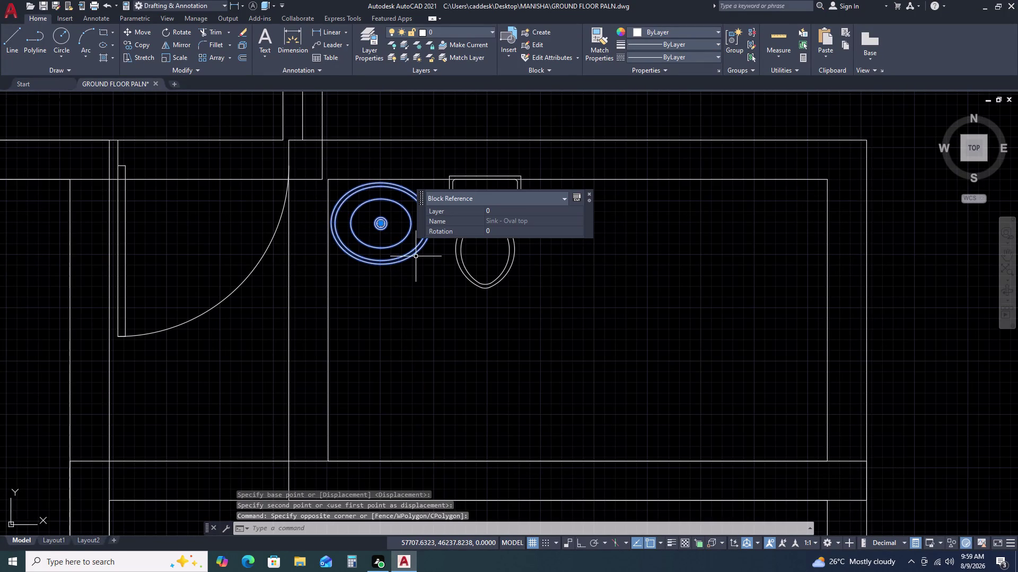
middle_drag(503, 251, 519, 302)
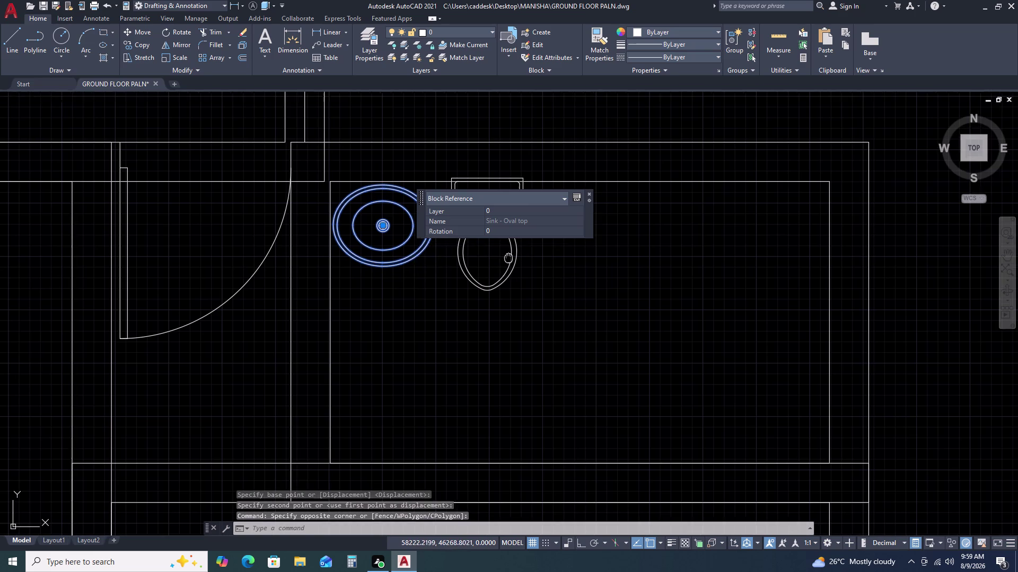
middle_drag(518, 303, 523, 323)
key(Escape)
click(539, 300)
click(521, 332)
Shift the toilet to the right, away from the sink.
key(m)
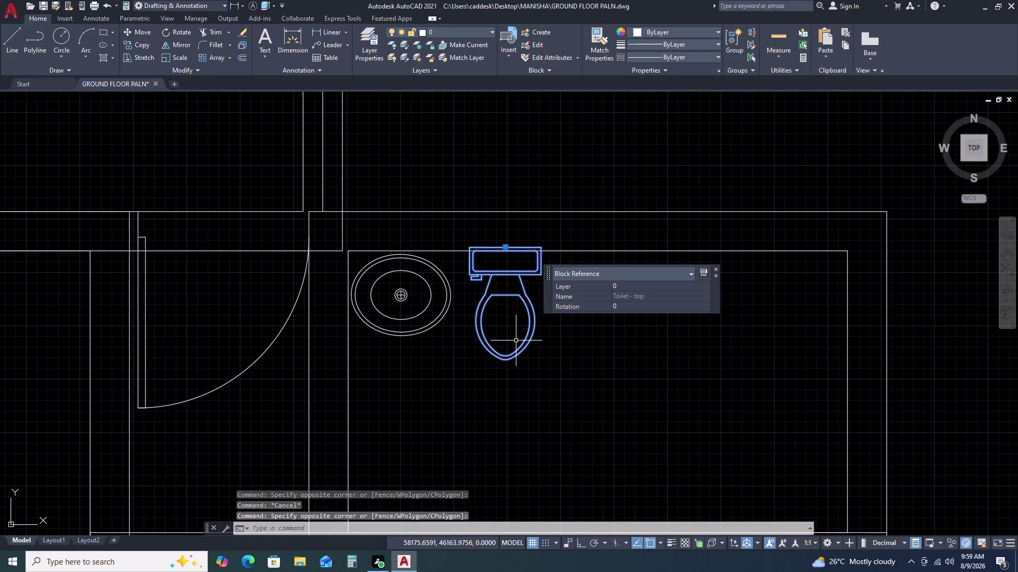
key(space)
scroll(up, 3)
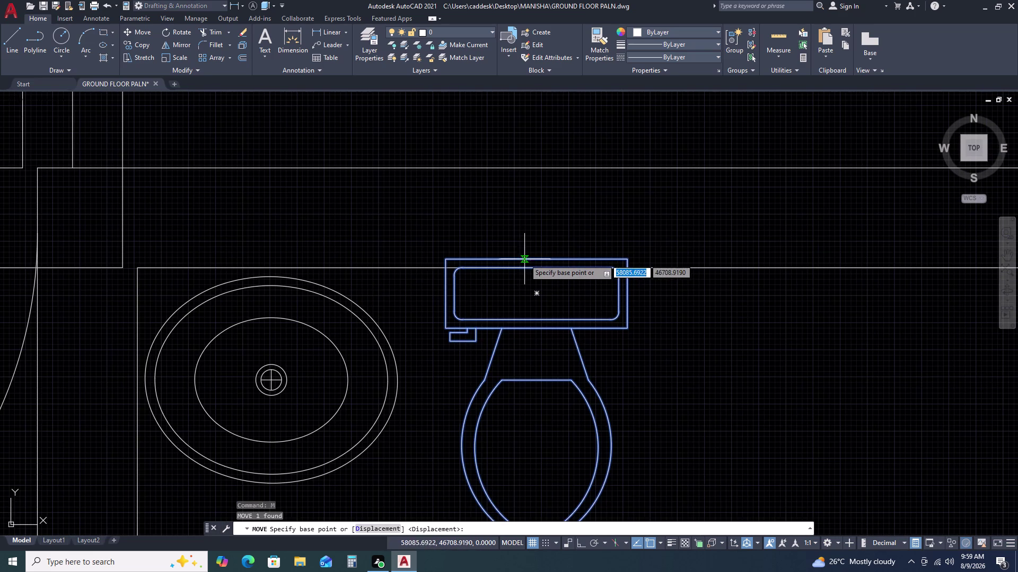
double_click(534, 258)
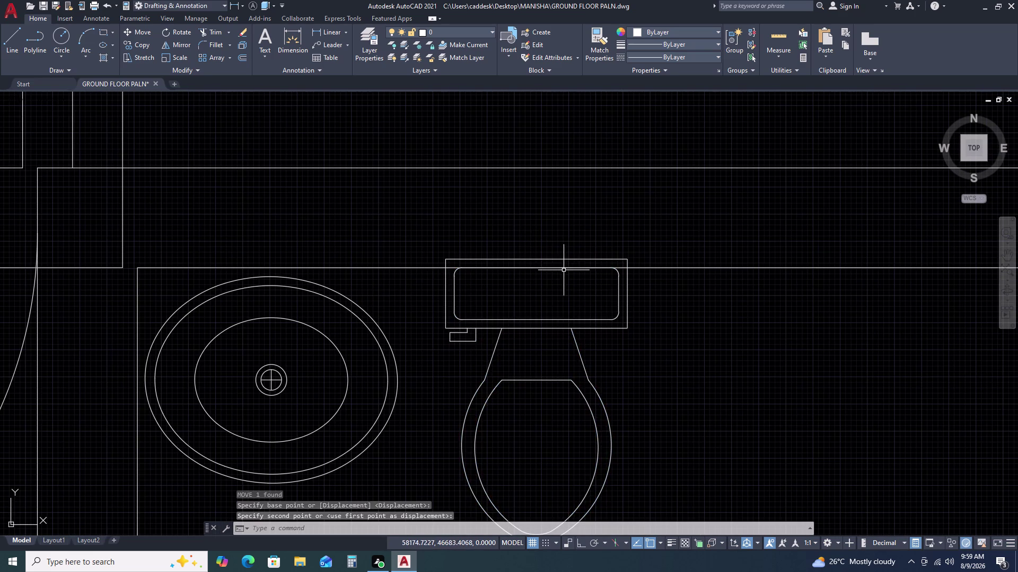
click(557, 259)
text(M)
key(space)
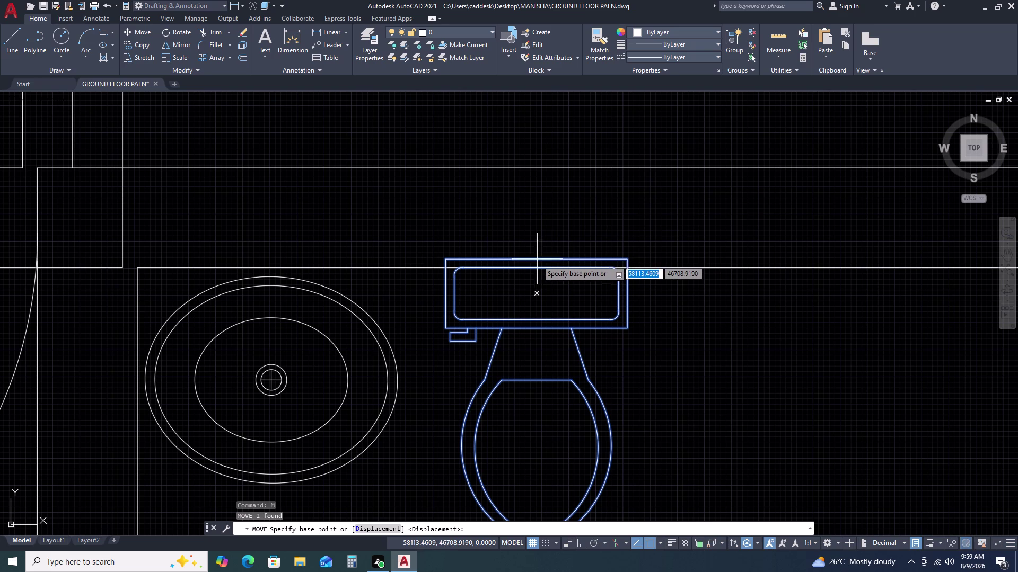
click(537, 260)
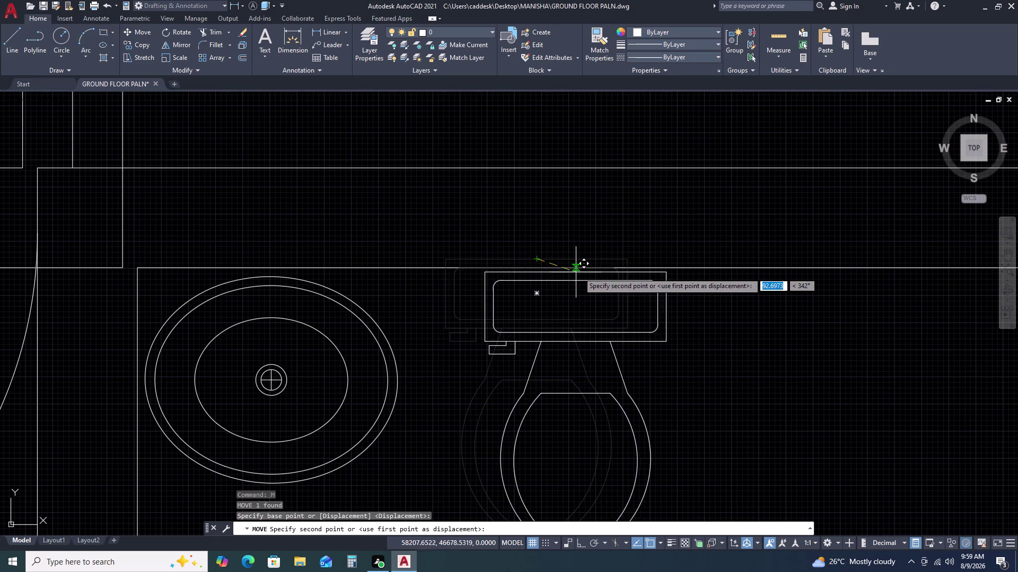
click(627, 269)
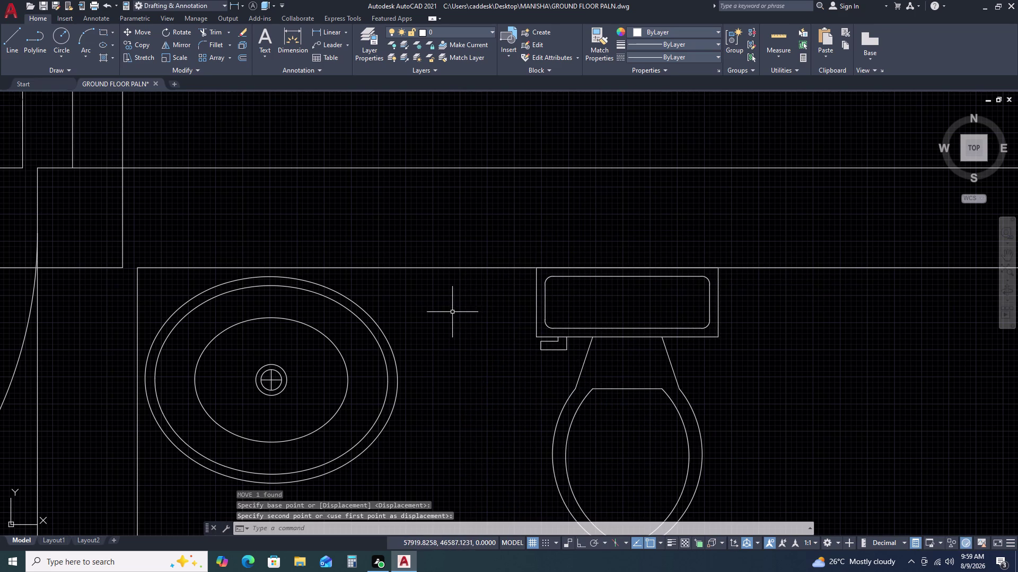
Move the oval sink slightly higher using its top edge as base point.
middle_drag(545, 280, 608, 247)
middle_click(617, 243)
middle_drag(531, 303, 625, 225)
drag(562, 256, 549, 263)
click(498, 299)
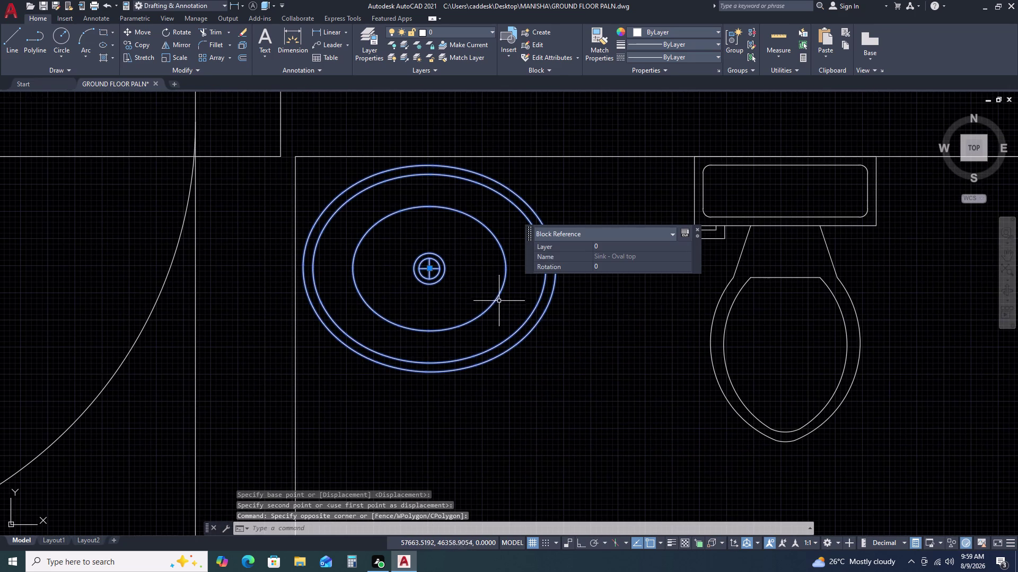
text(M)
key(space)
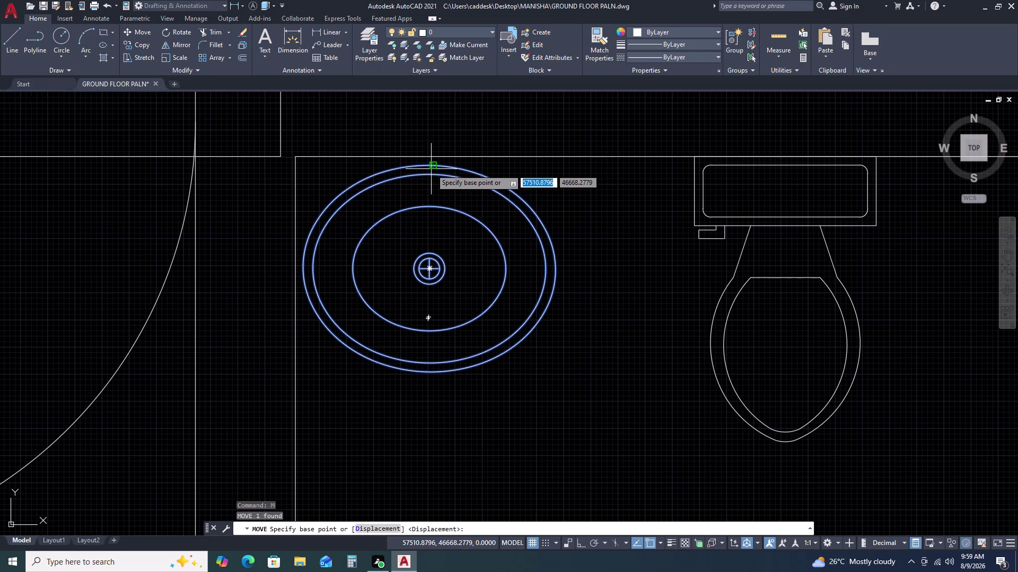
click(429, 165)
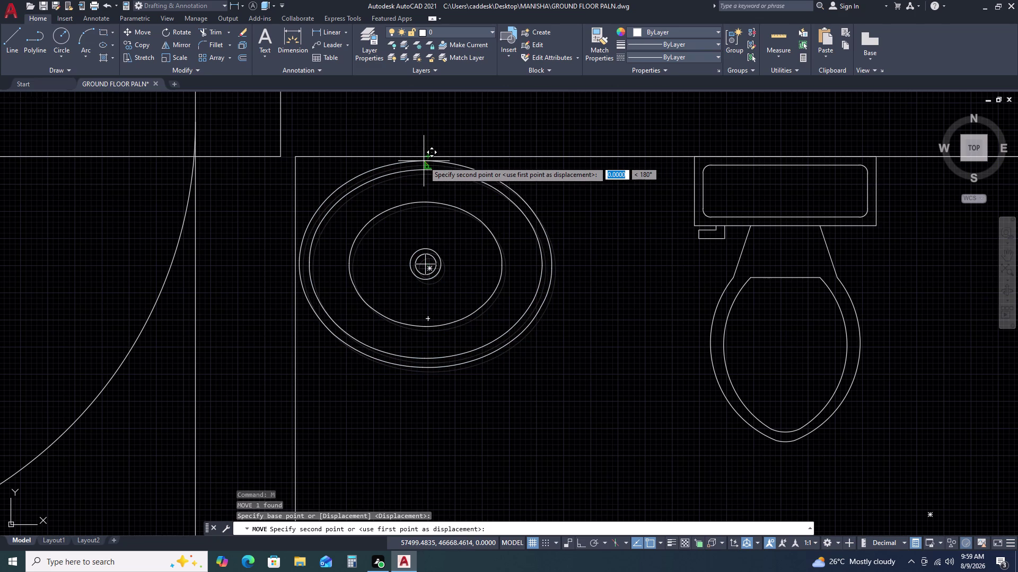
click(422, 162)
Move the sink again so its rim snaps against the top wall line.
click(548, 211)
double_click(515, 238)
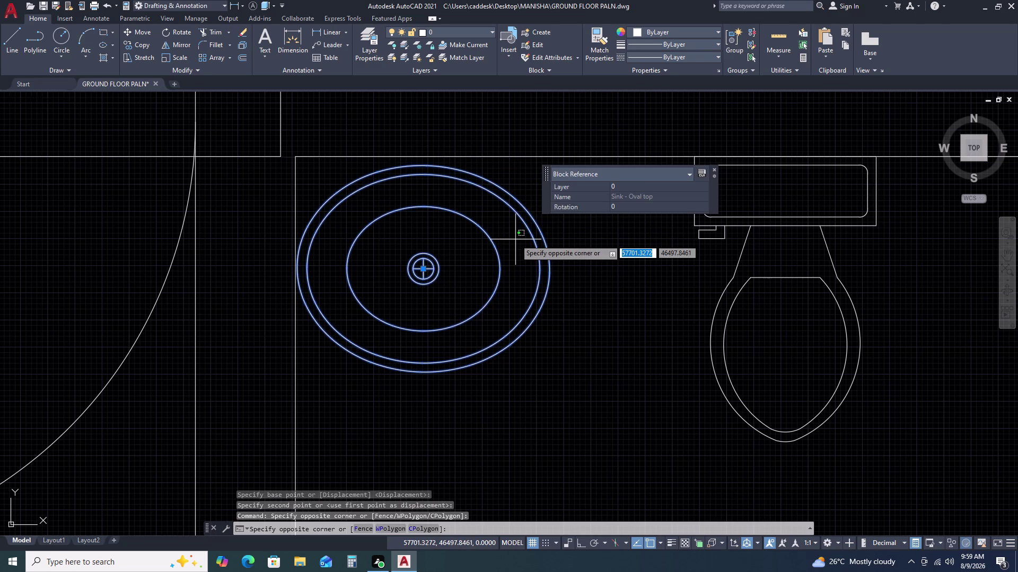
key(space)
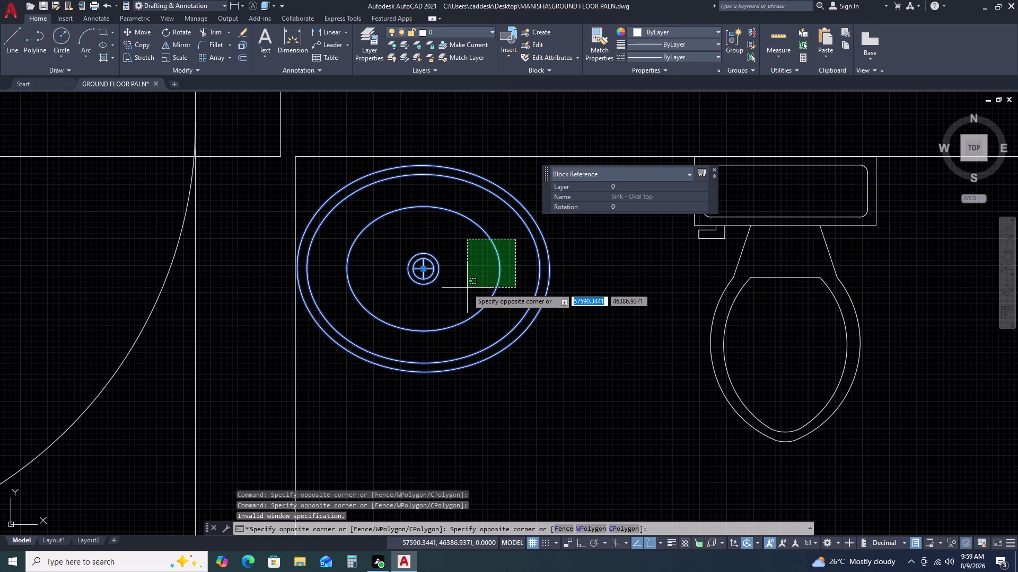
text(M)
key(space)
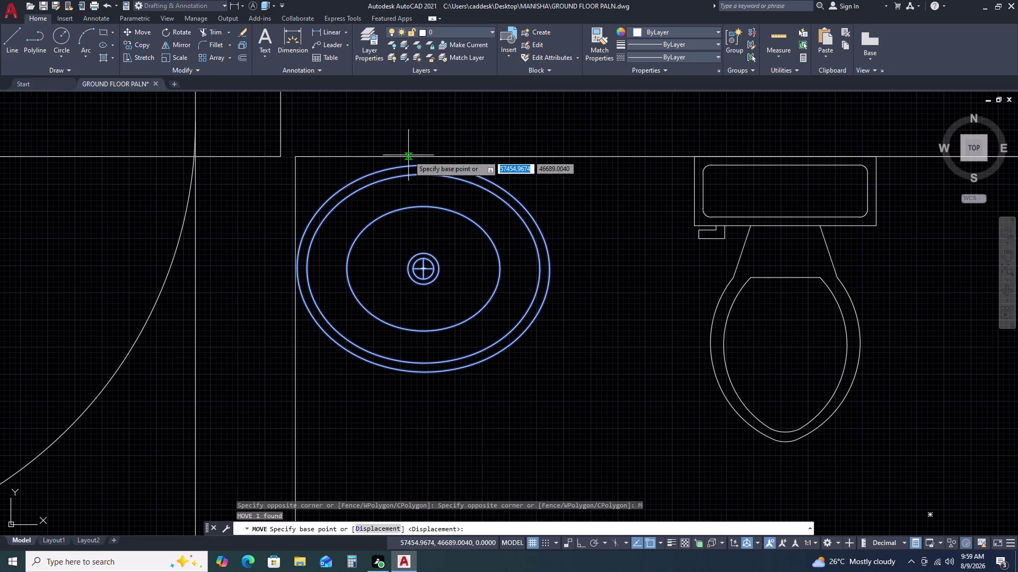
click(423, 164)
double_click(423, 159)
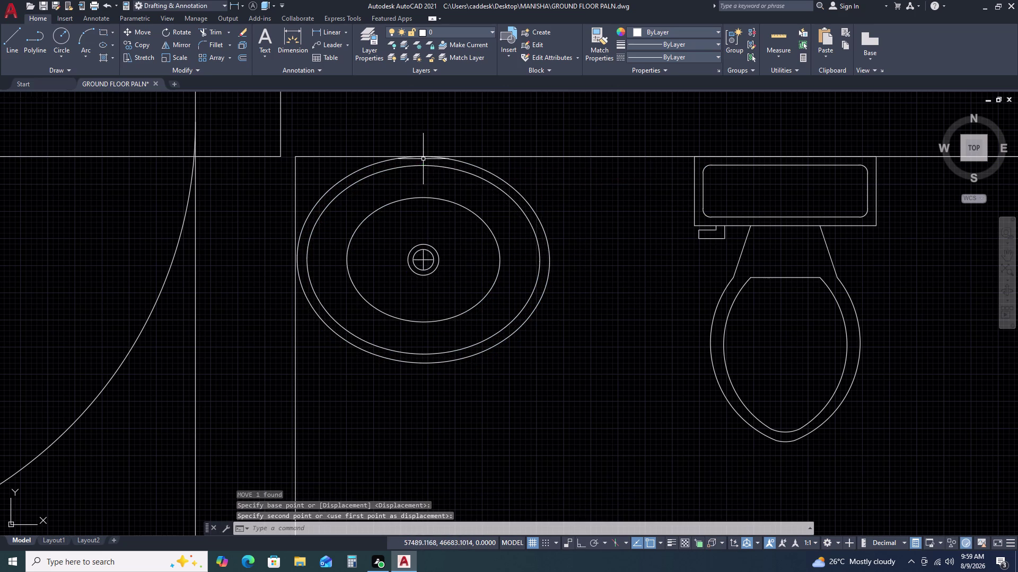
click(575, 215)
drag(530, 257, 522, 263)
scroll(down, 3)
middle_drag(552, 295, 641, 283)
middle_drag(645, 283, 675, 277)
scroll(down, 3)
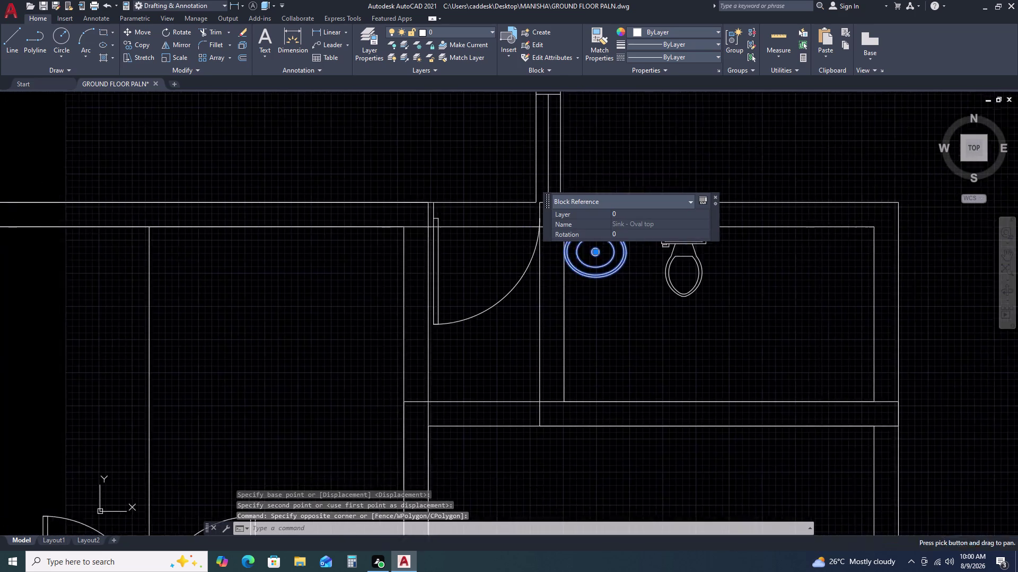
middle_drag(675, 276, 681, 275)
Copy the sink from its top point to the left bathroom wall.
text(CO)
key(space)
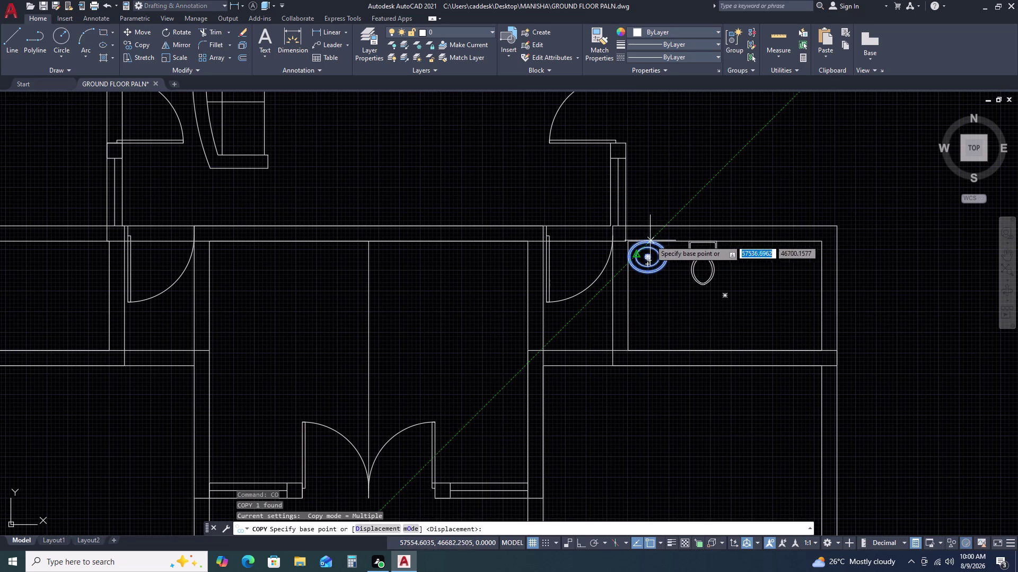
double_click(649, 239)
scroll(down, 3)
middle_drag(217, 266, 555, 293)
scroll(down, 3)
middle_click(557, 293)
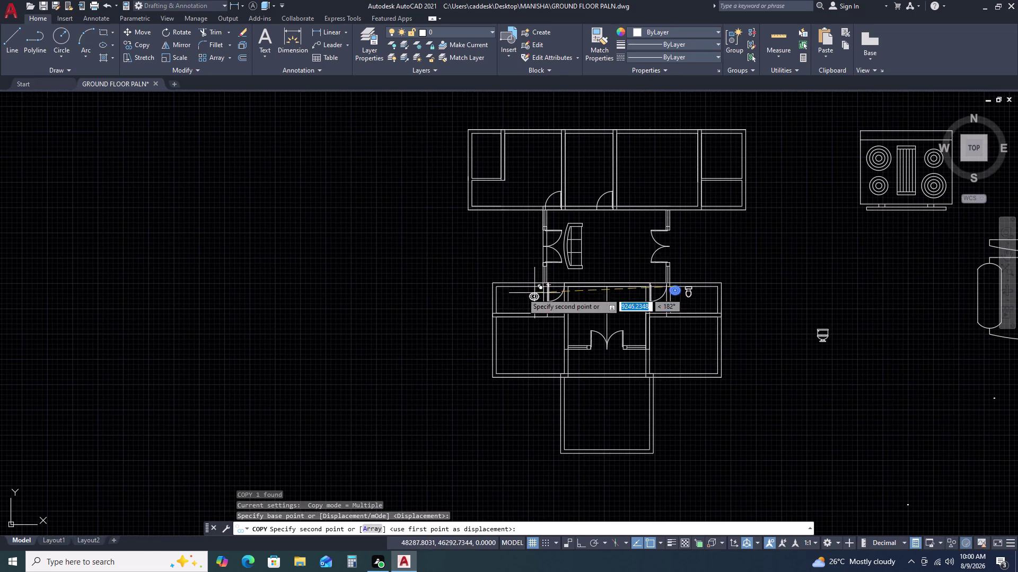
scroll(up, 3)
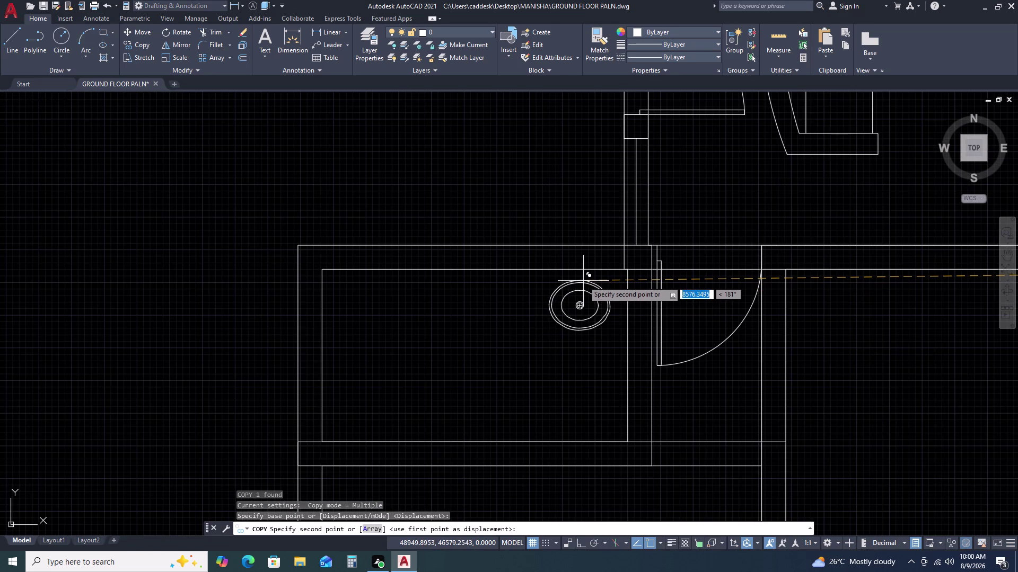
scroll(up, 3)
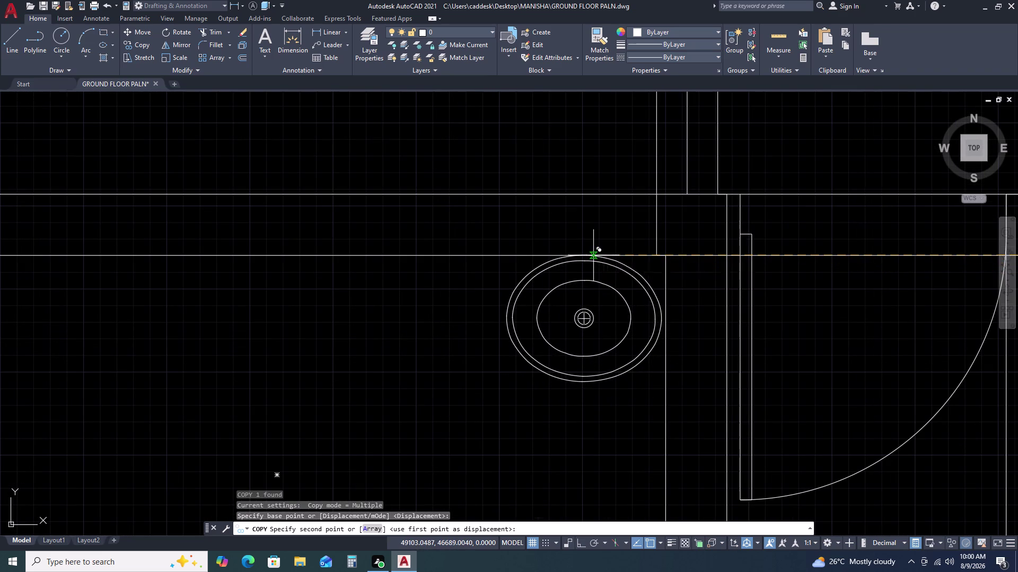
click(595, 256)
Place further sink copies in the upper-left and upper-right bathrooms.
scroll(down, 3)
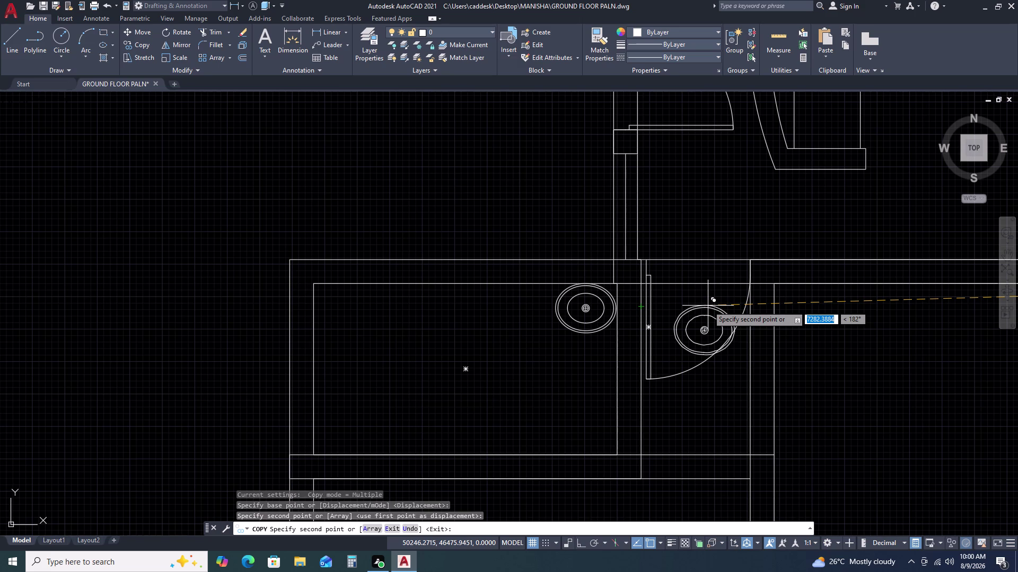
scroll(down, 3)
scroll(up, 3)
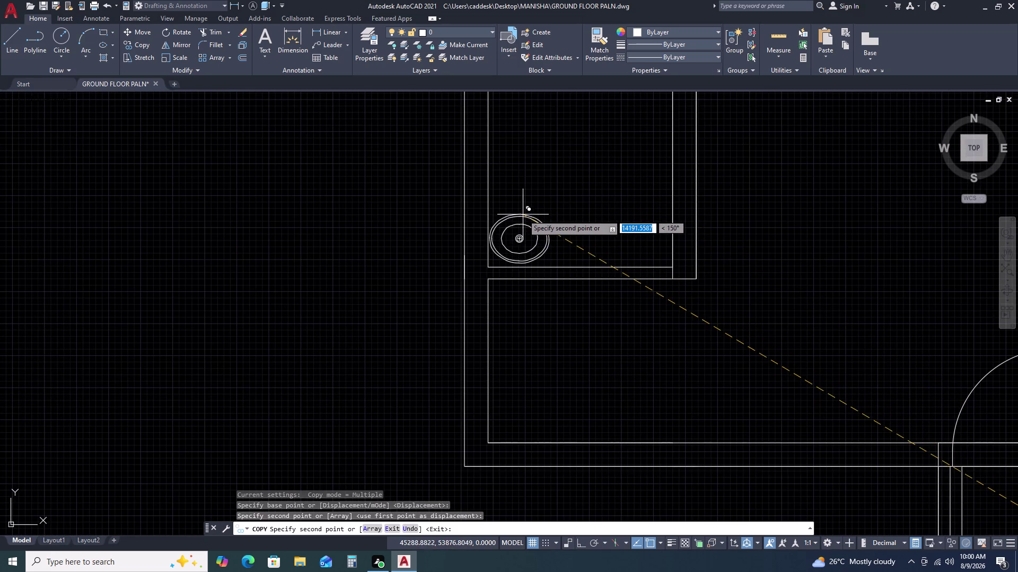
double_click(522, 215)
scroll(down, 3)
middle_drag(768, 224, 665, 245)
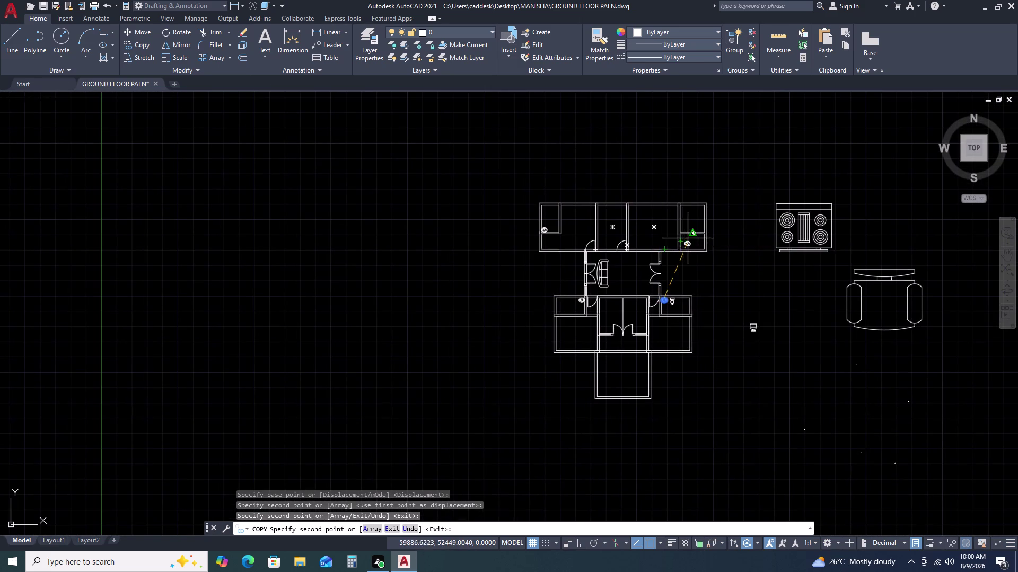
scroll(up, 3)
double_click(705, 203)
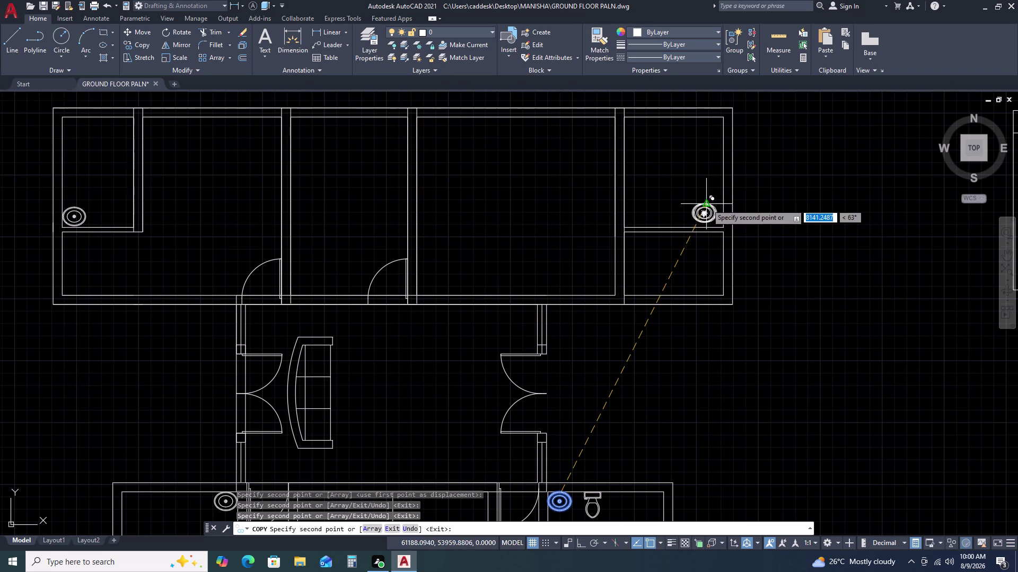
key(Escape)
scroll(down, 3)
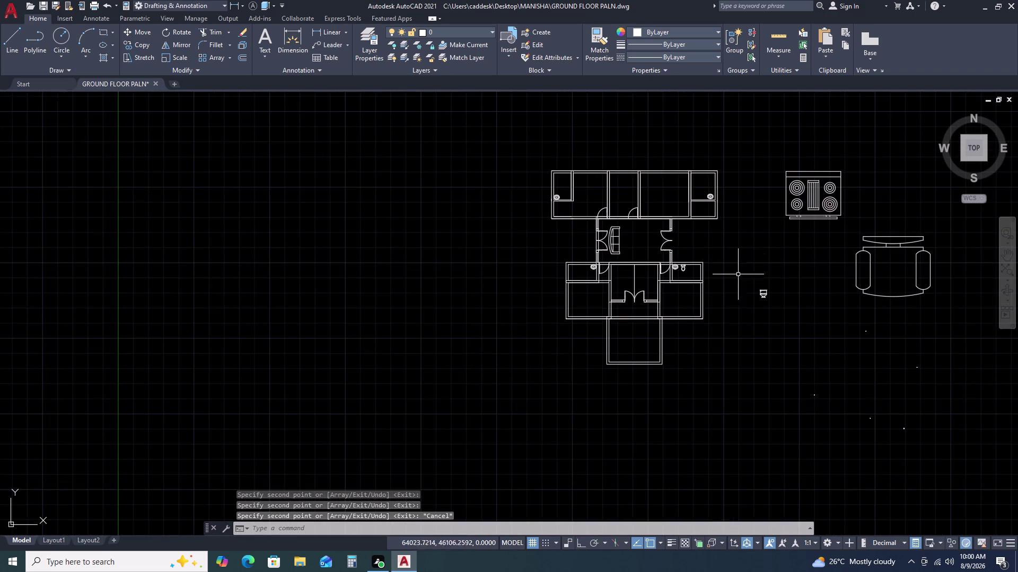
scroll(up, 3)
Start copying the toilet block with CO, using the tank top as base point.
click(437, 169)
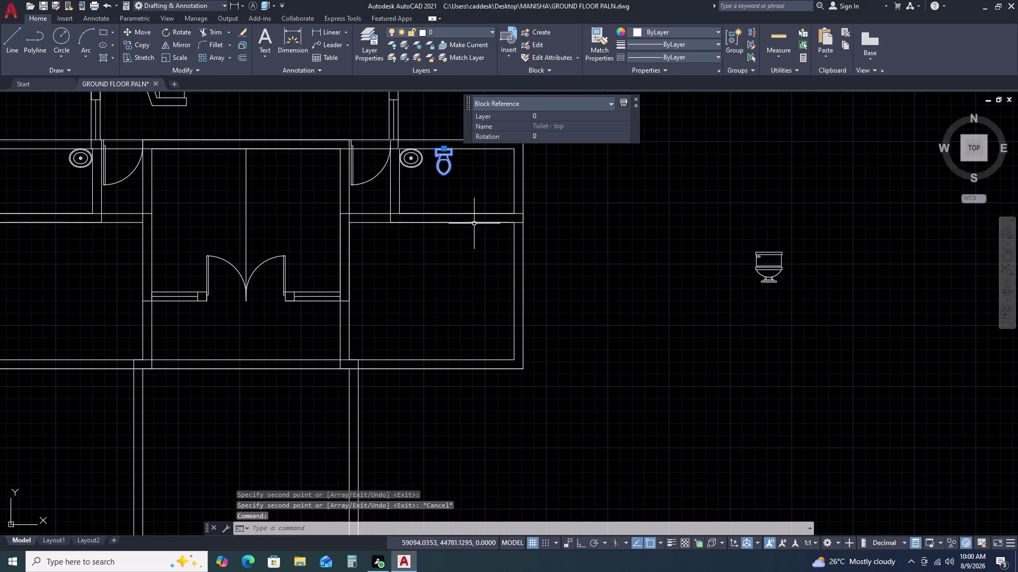
key(c)
key(o)
key(space)
scroll(up, 3)
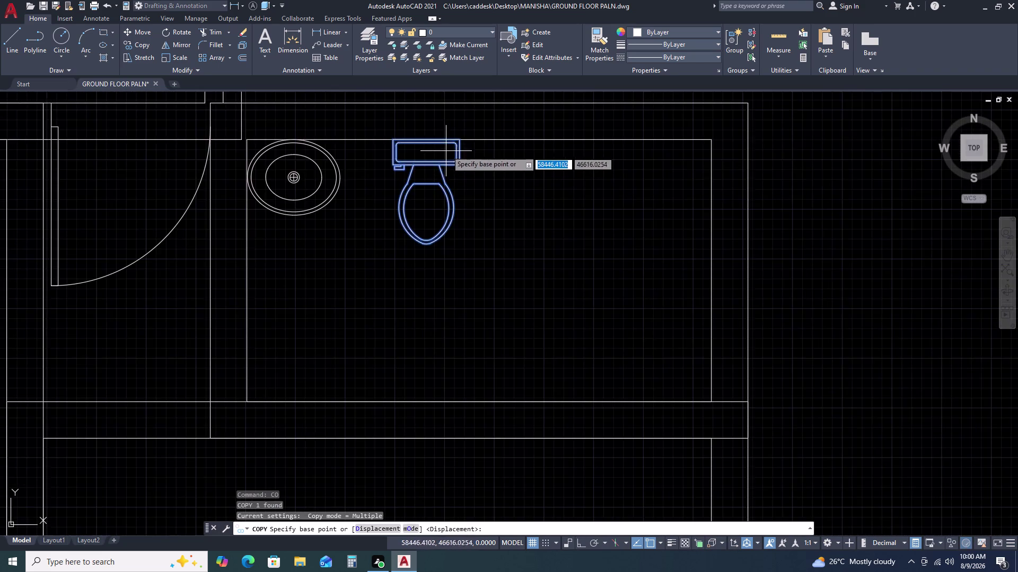
scroll(up, 3)
click(406, 151)
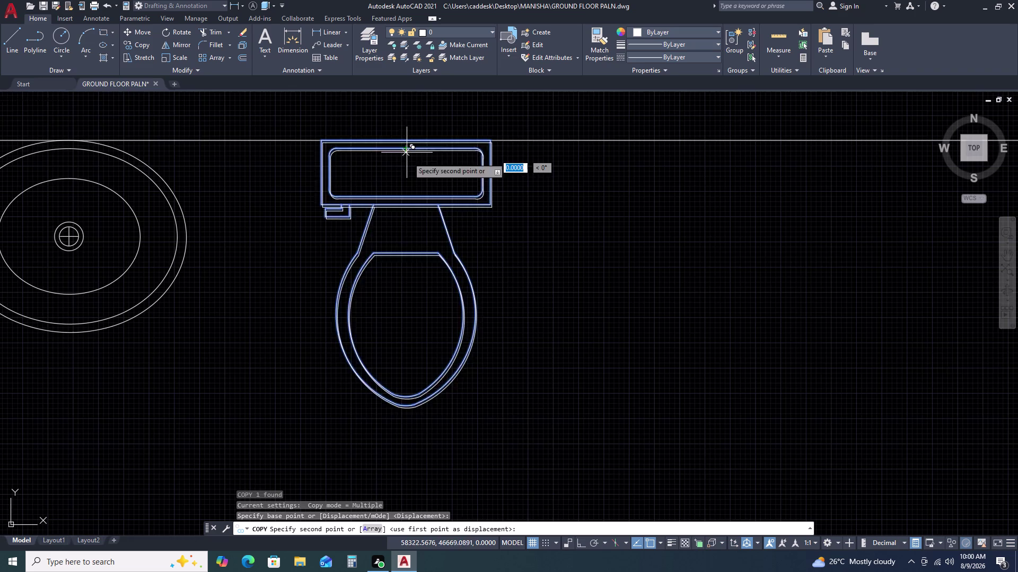
Place a toilet copy beside the oval sink in the lower-left bathroom.
scroll(down, 3)
middle_drag(112, 237, 706, 281)
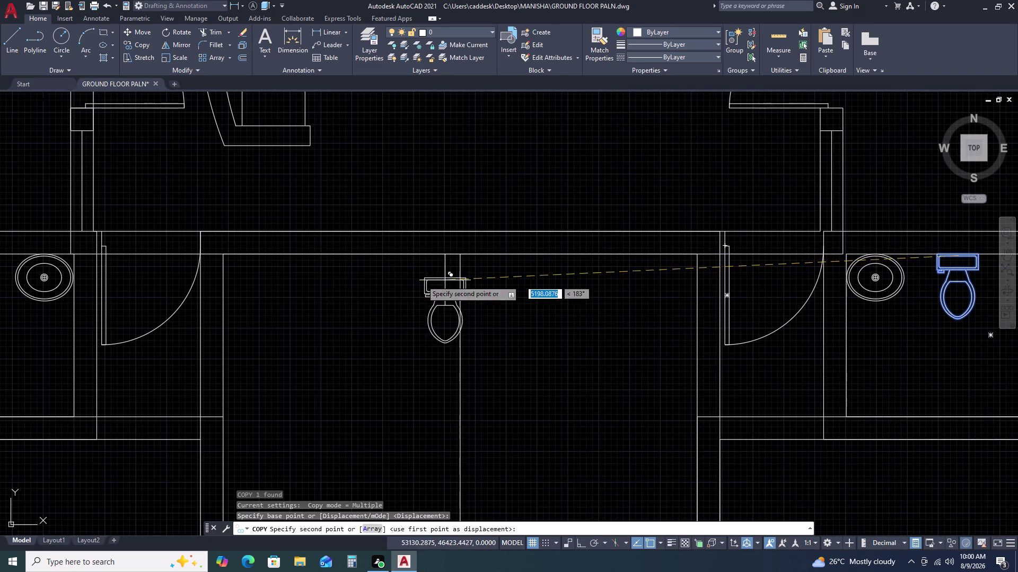
scroll(down, 3)
middle_drag(183, 274, 633, 291)
scroll(up, 3)
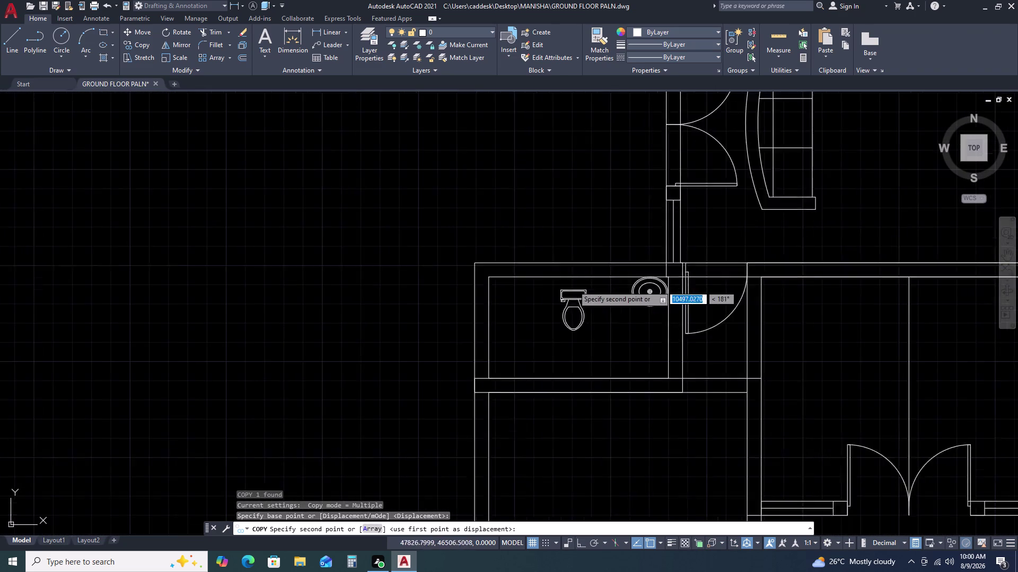
scroll(up, 3)
scroll(up, 3)
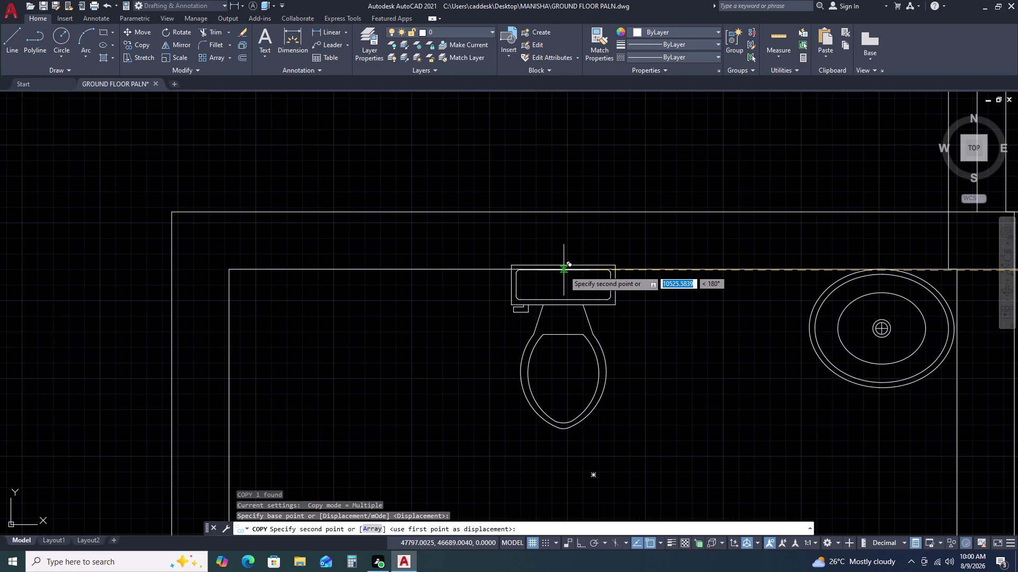
double_click(591, 270)
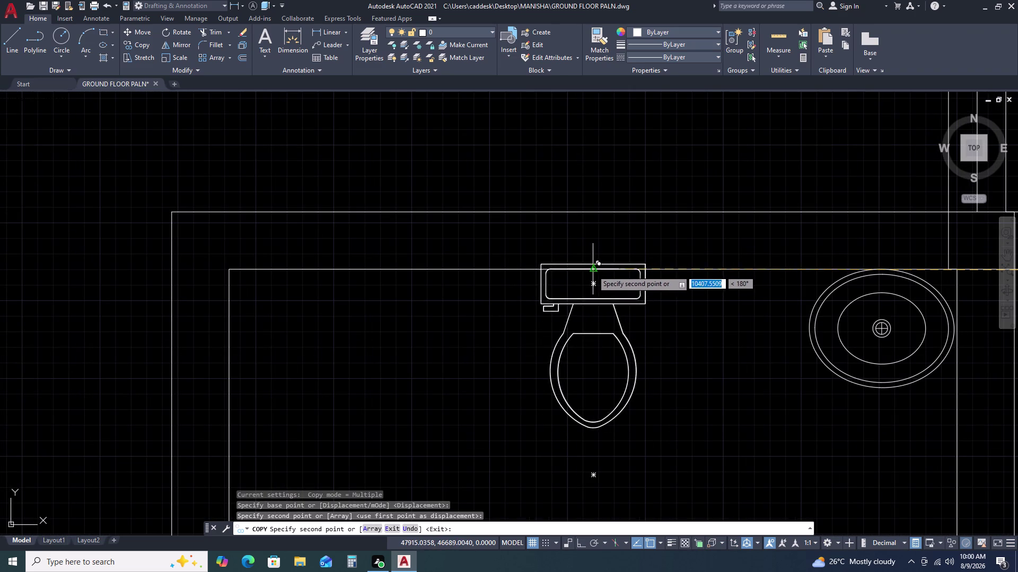
scroll(down, 3)
middle_click(634, 198)
middle_click(638, 201)
Place toilet copies in the upper-left and upper-right bathrooms, then finish copying.
middle_drag(637, 223, 582, 347)
scroll(down, 3)
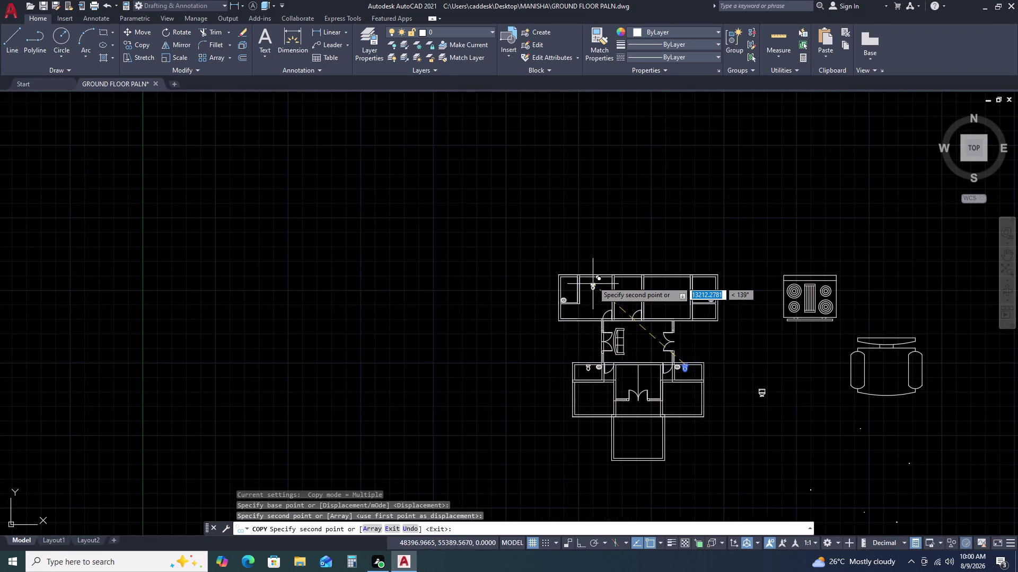
scroll(up, 3)
click(503, 310)
middle_drag(735, 340, 554, 321)
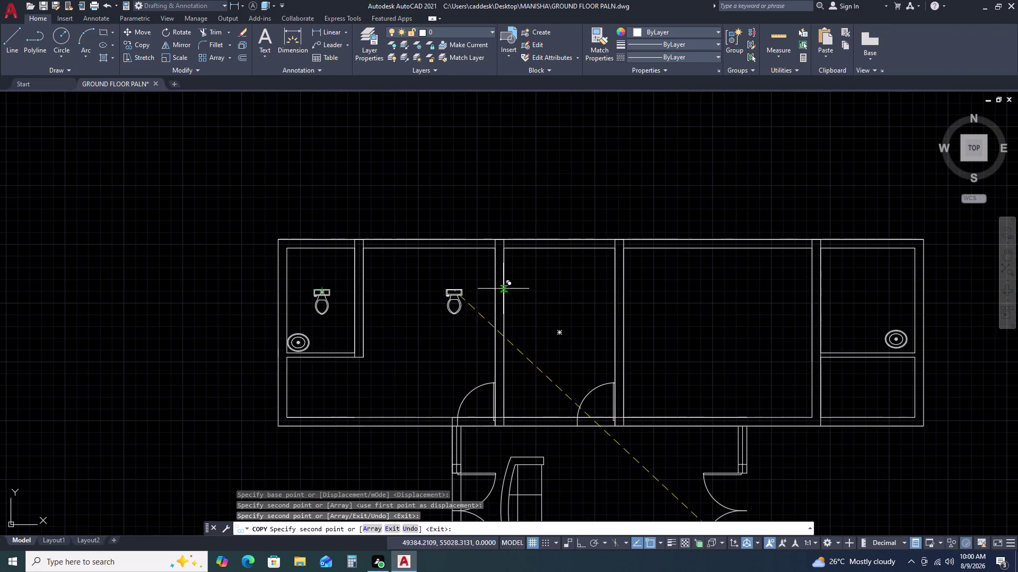
double_click(852, 302)
key(Escape)
double_click(858, 299)
Rotate the upper-right toilet a quarter turn about its tank top, with Ortho on.
click(841, 330)
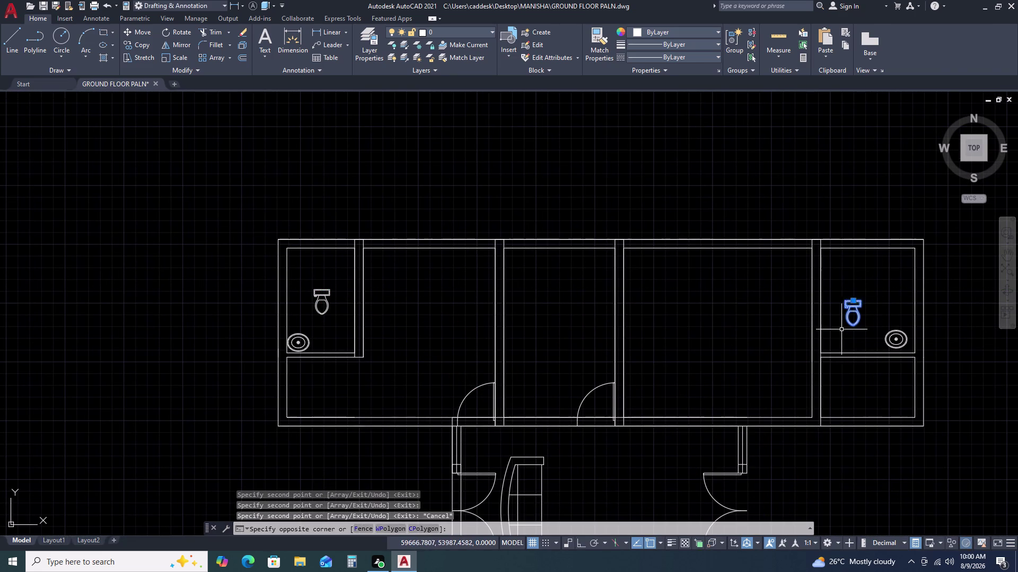
text(RO)
key(space)
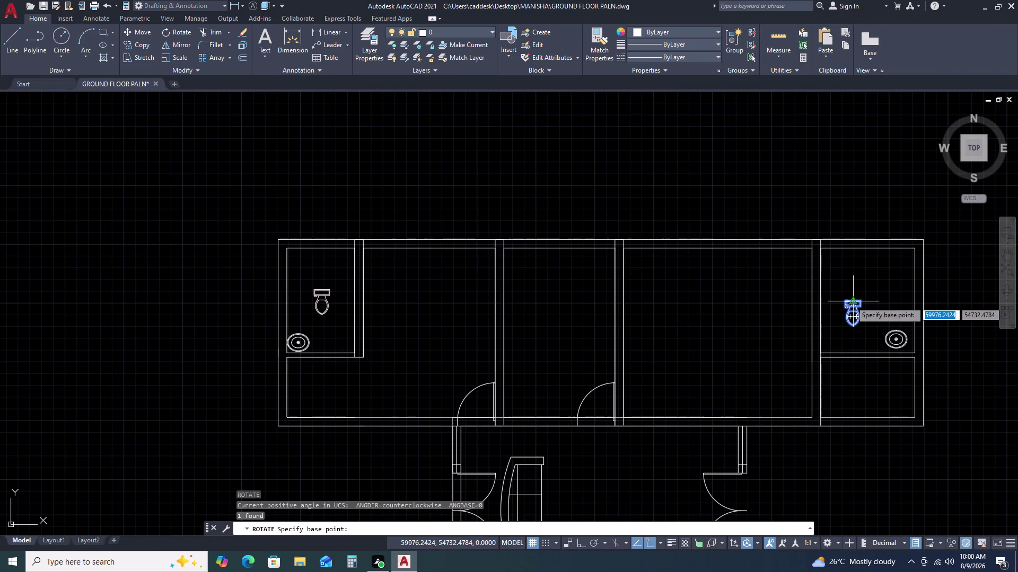
middle_drag(851, 301, 727, 245)
scroll(down, 3)
scroll(up, 3)
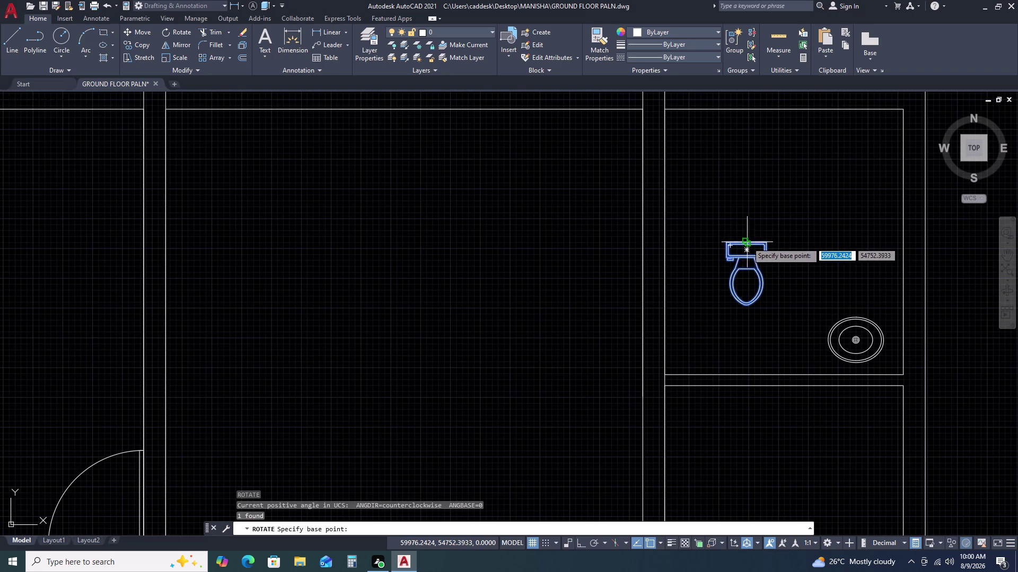
double_click(750, 243)
key(F8)
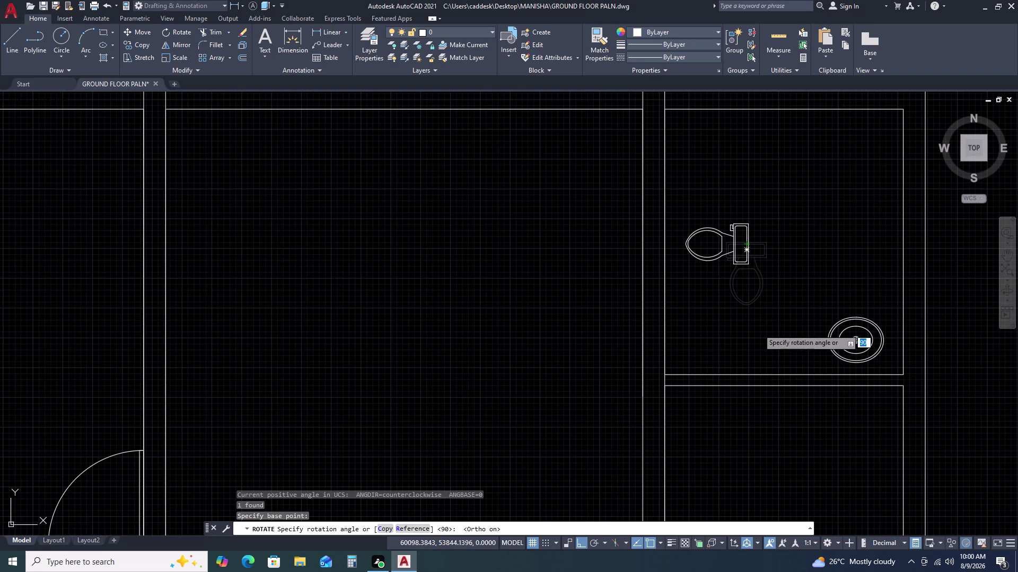
click(757, 330)
drag(751, 267, 736, 245)
Move the rotated toilet by its back edge against the bathroom's right wall.
double_click(728, 224)
text(M)
key(space)
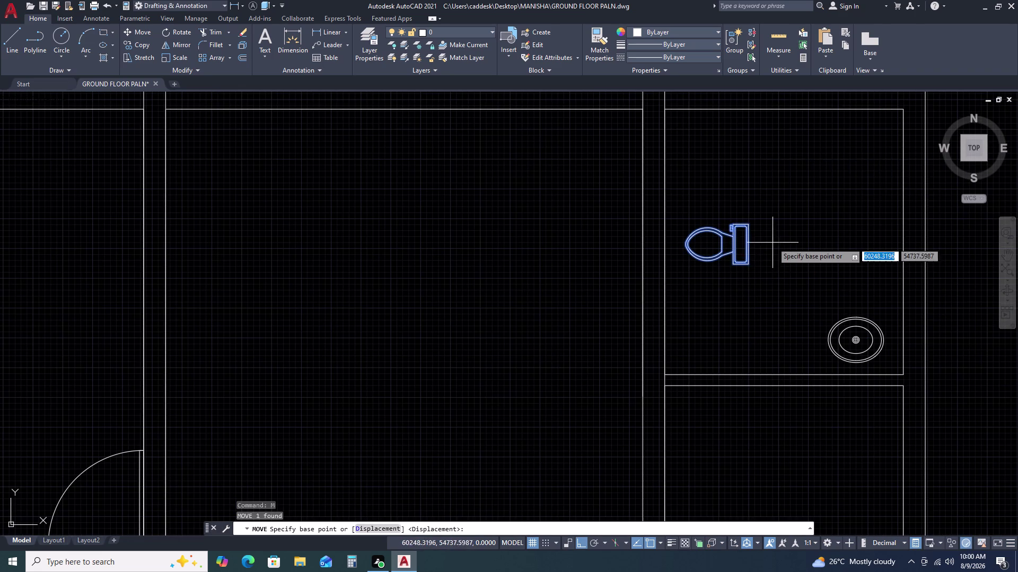
scroll(up, 3)
click(741, 247)
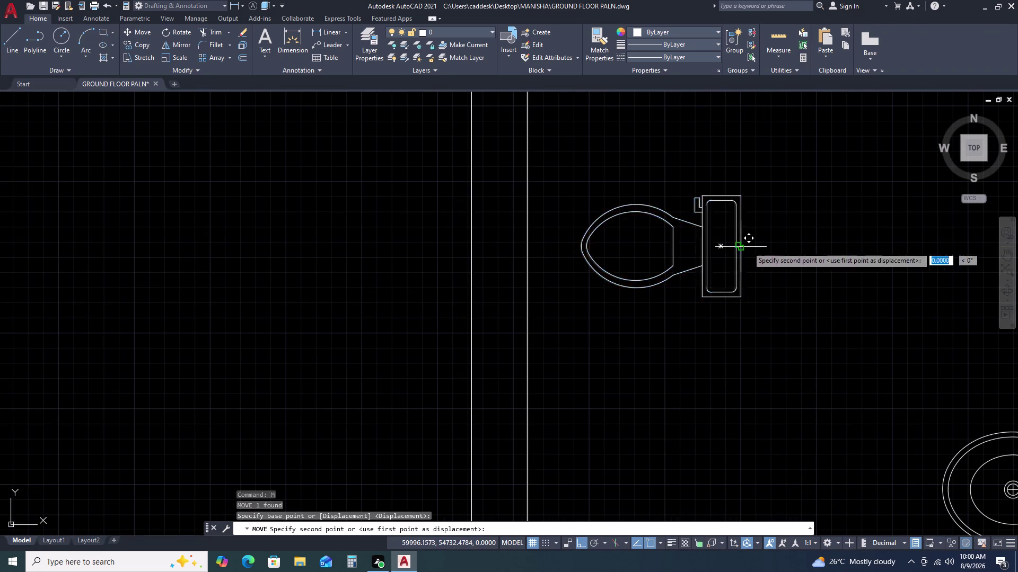
scroll(down, 3)
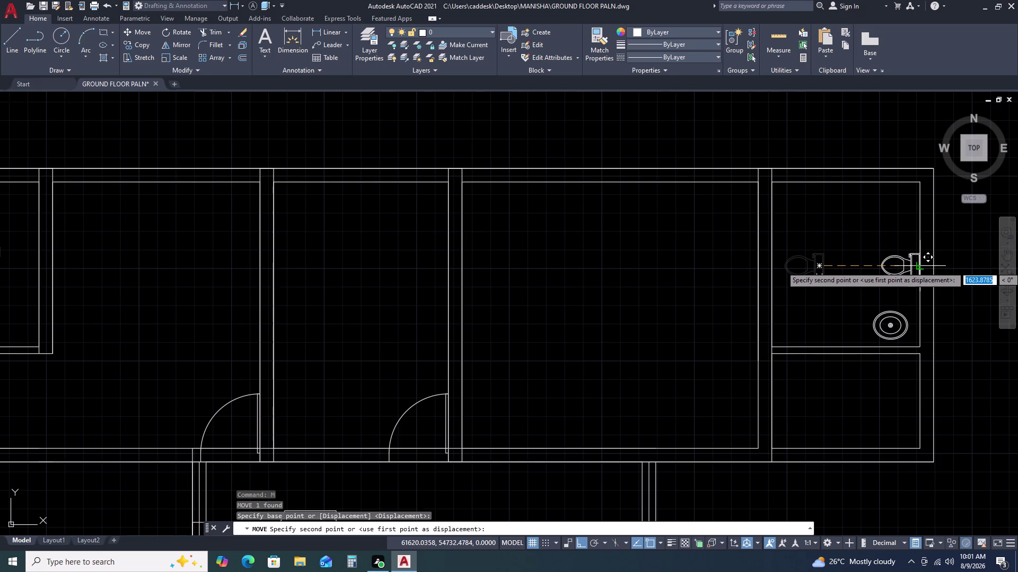
click(920, 267)
key(Escape)
scroll(down, 3)
middle_drag(681, 364, 695, 329)
middle_click(722, 276)
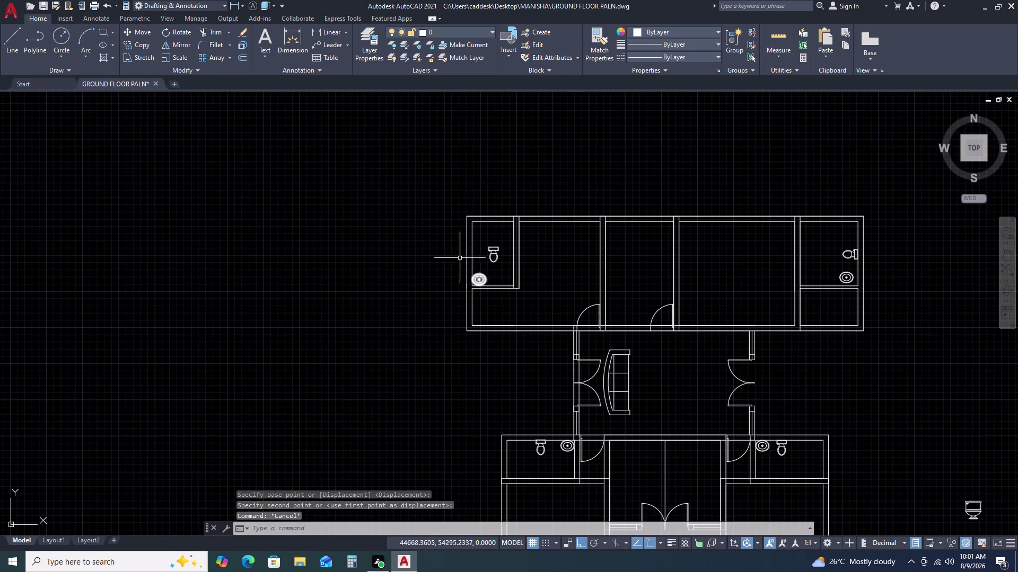
Rotate the upper-left bathroom's toilet 90° to face into the room.
scroll(up, 3)
drag(568, 260, 563, 263)
click(530, 302)
key(r)
text(O)
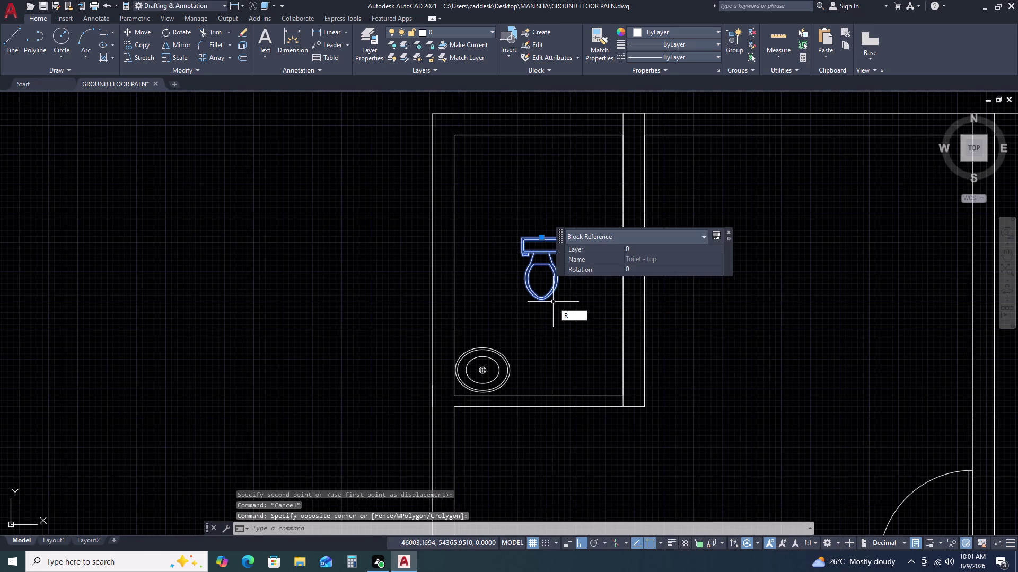
key(space)
click(540, 238)
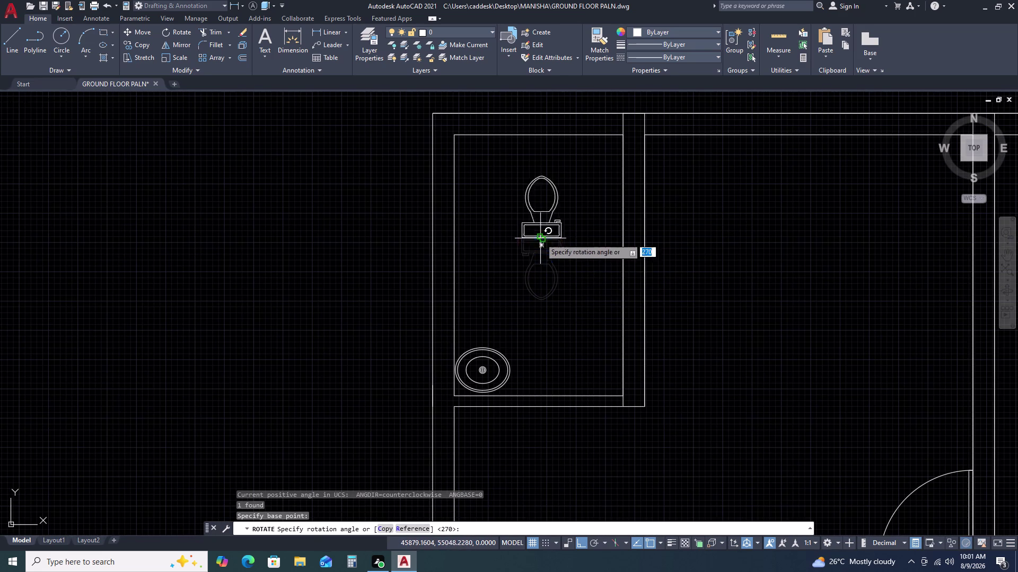
click(518, 210)
Move the rotated toilet against the left wall with Ortho off.
drag(580, 257, 568, 247)
click(552, 228)
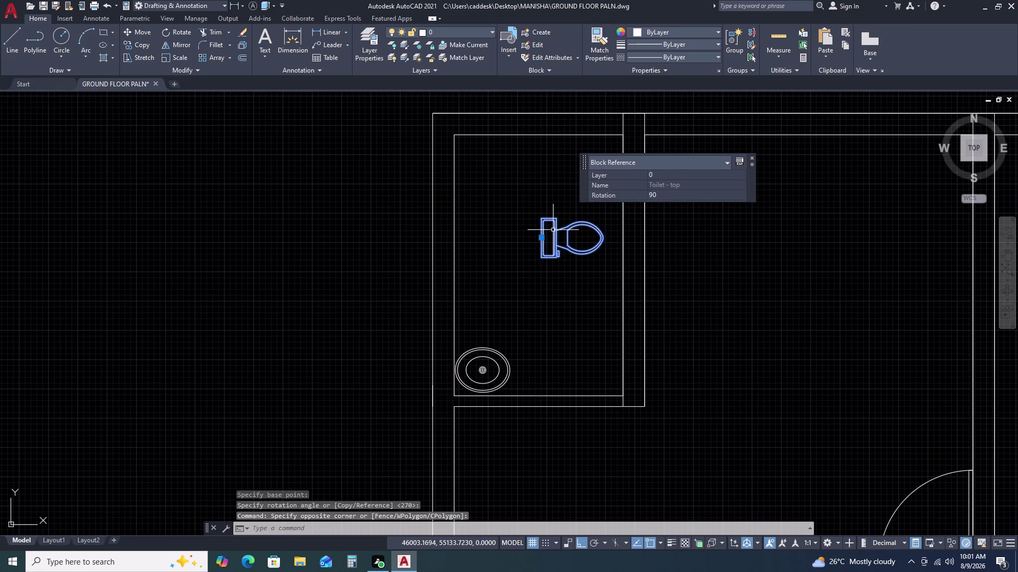
key(m)
key(space)
click(541, 241)
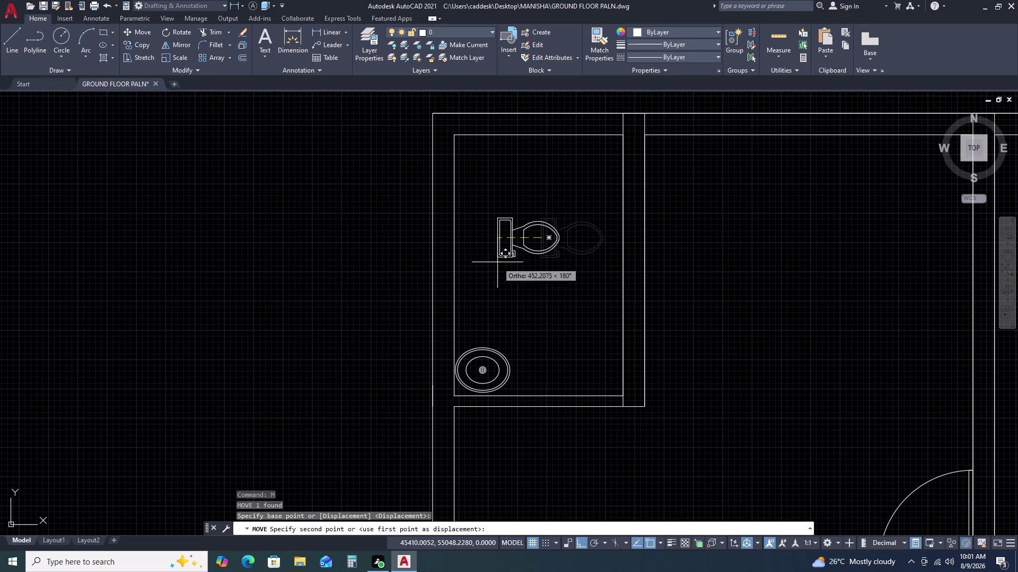
key(F8)
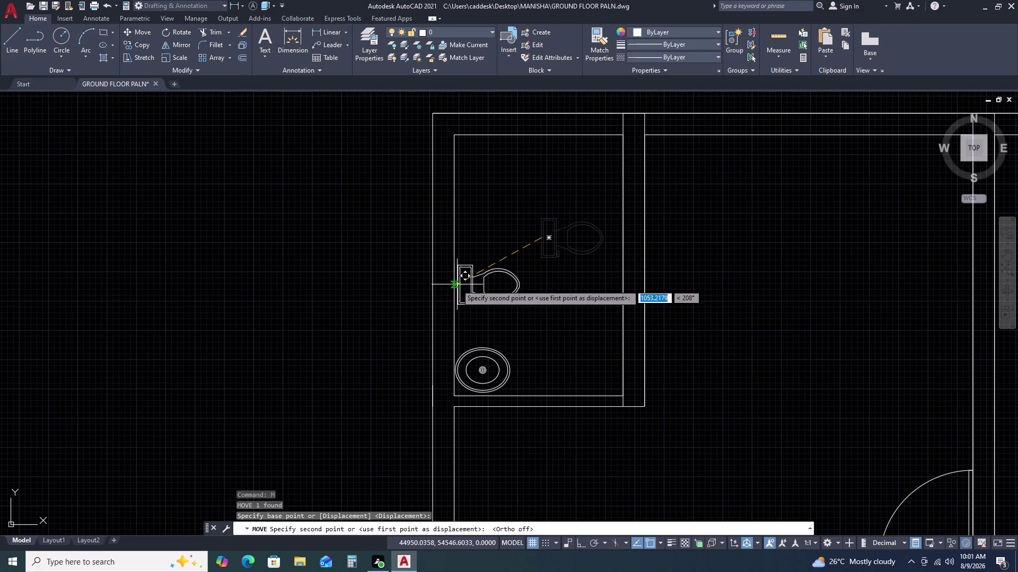
click(453, 281)
middle_drag(480, 318, 494, 251)
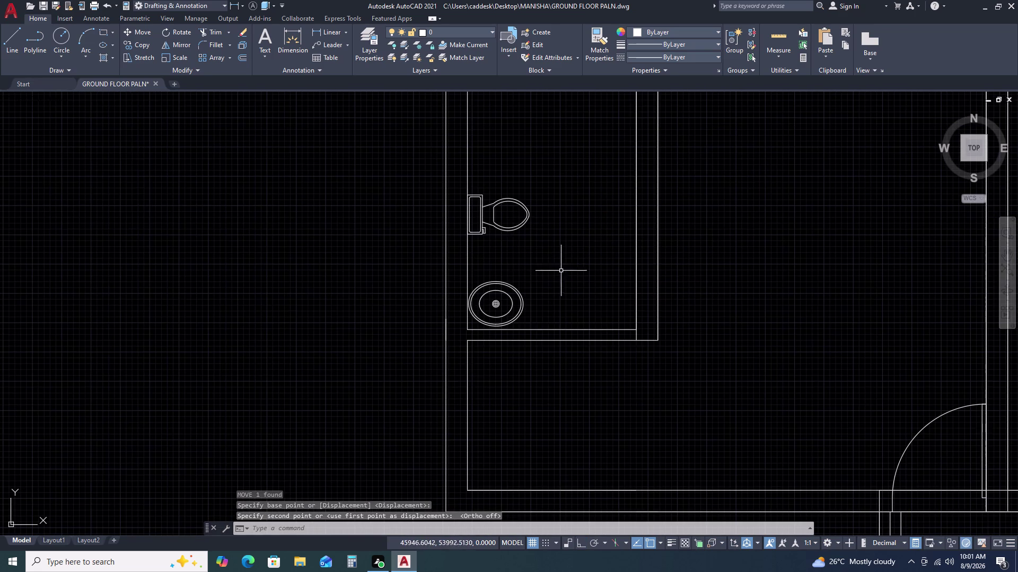
Rotate the sink with Ortho on, then undo that rotation.
drag(562, 275, 554, 279)
click(495, 306)
text(RO)
key(space)
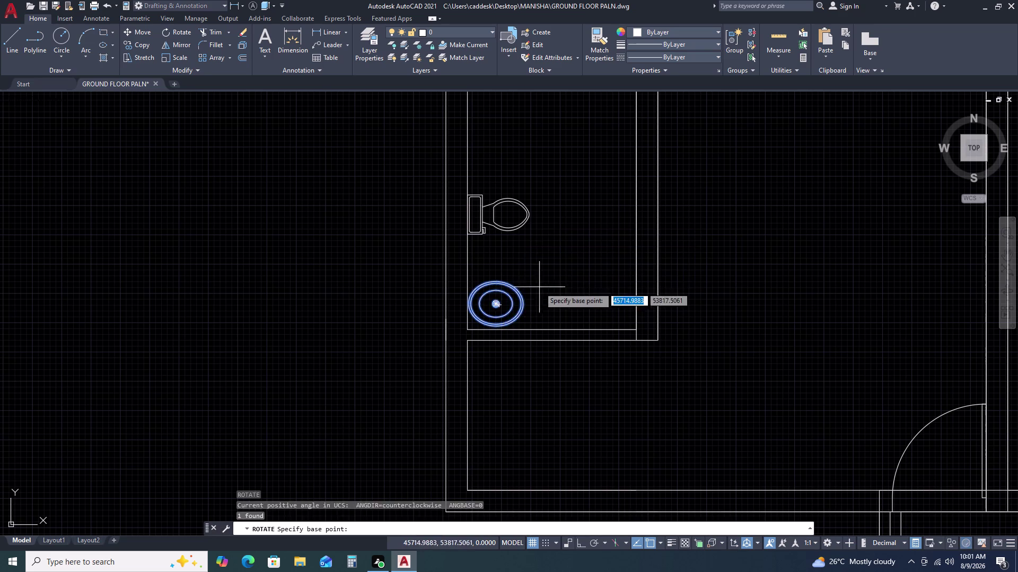
click(539, 287)
key(F8)
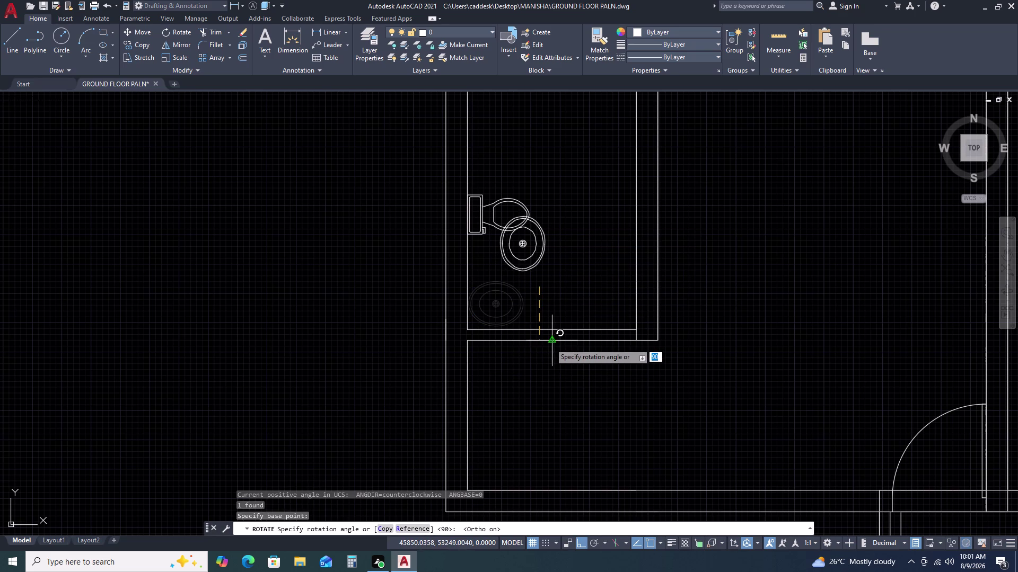
click(550, 343)
key(ctrl+z)
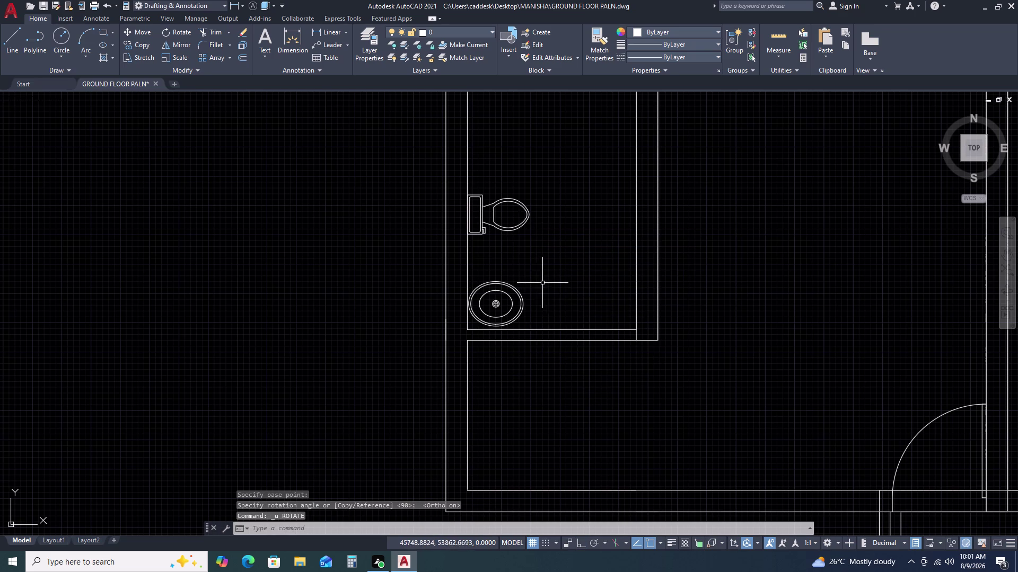
Rotate the oval sink again to its new angle.
drag(539, 277, 534, 282)
click(512, 310)
key(r)
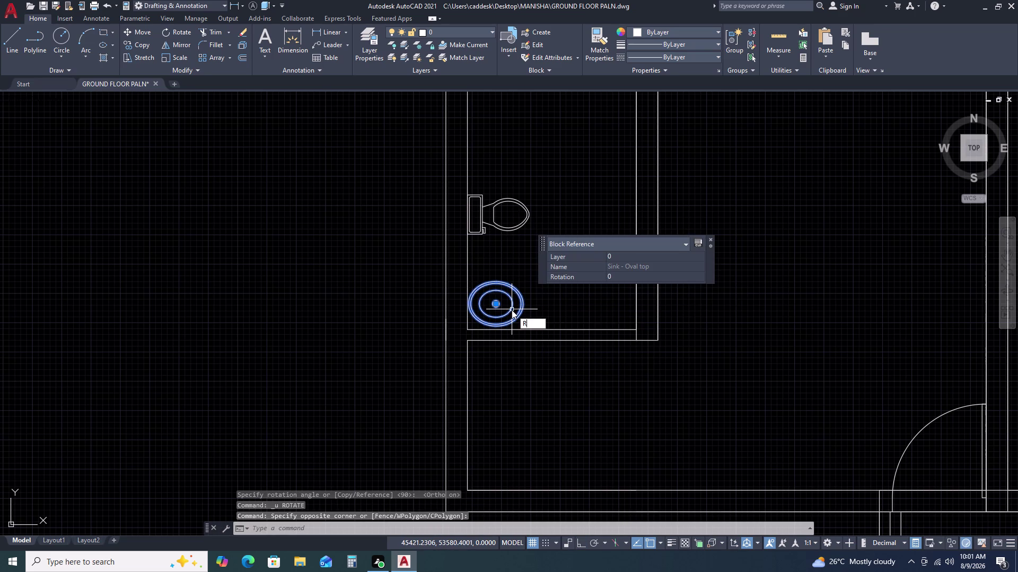
text(O)
key(space)
click(523, 303)
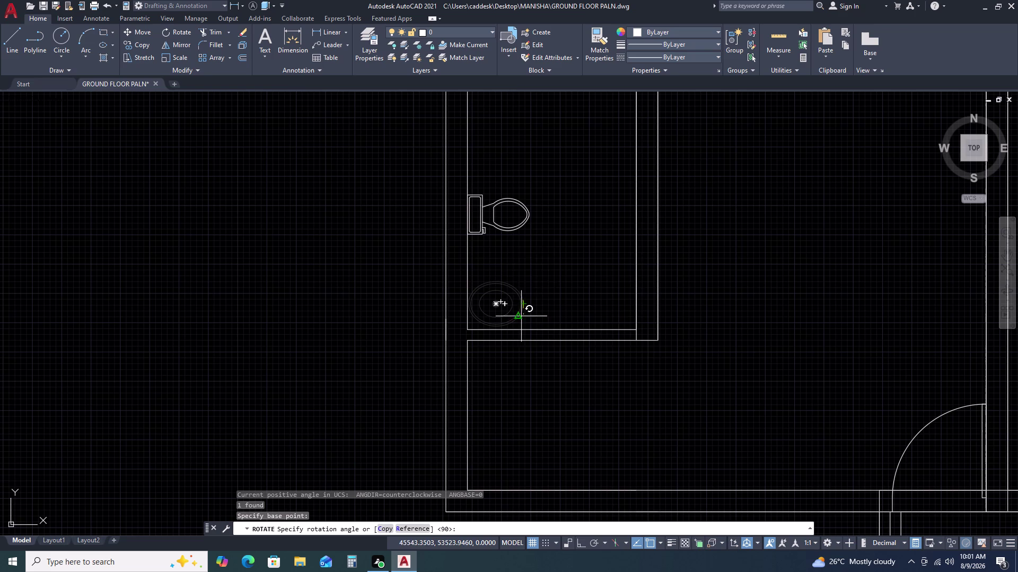
click(519, 326)
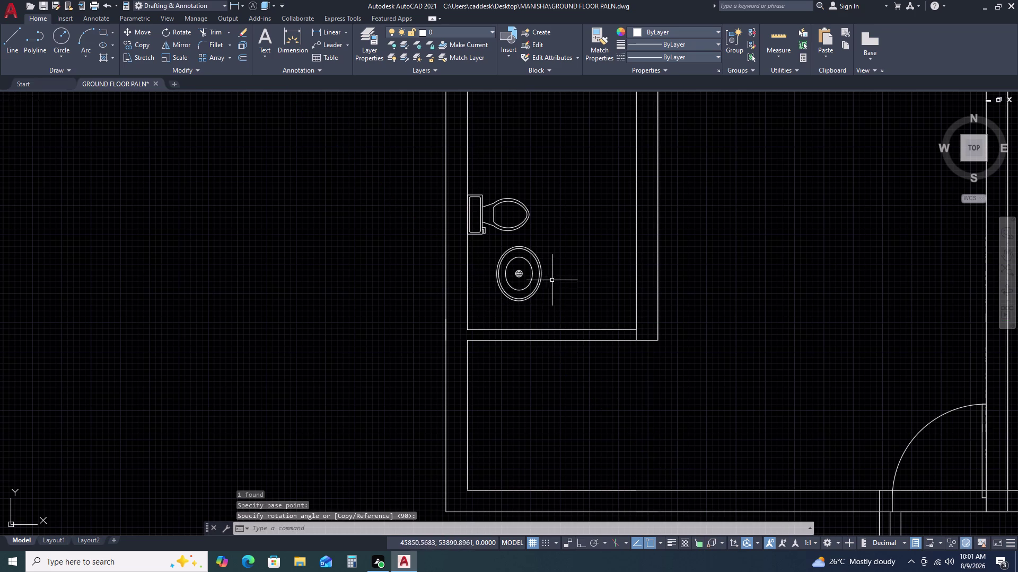
Move the rotated sink into the bathroom's lower-left corner, below the toilet.
click(556, 279)
click(532, 256)
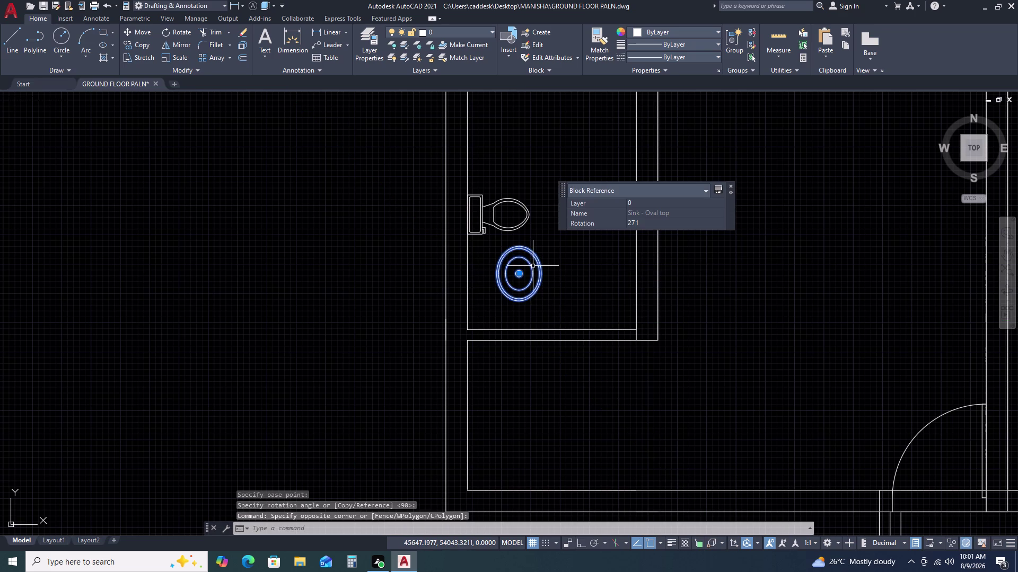
key(m)
key(space)
click(531, 273)
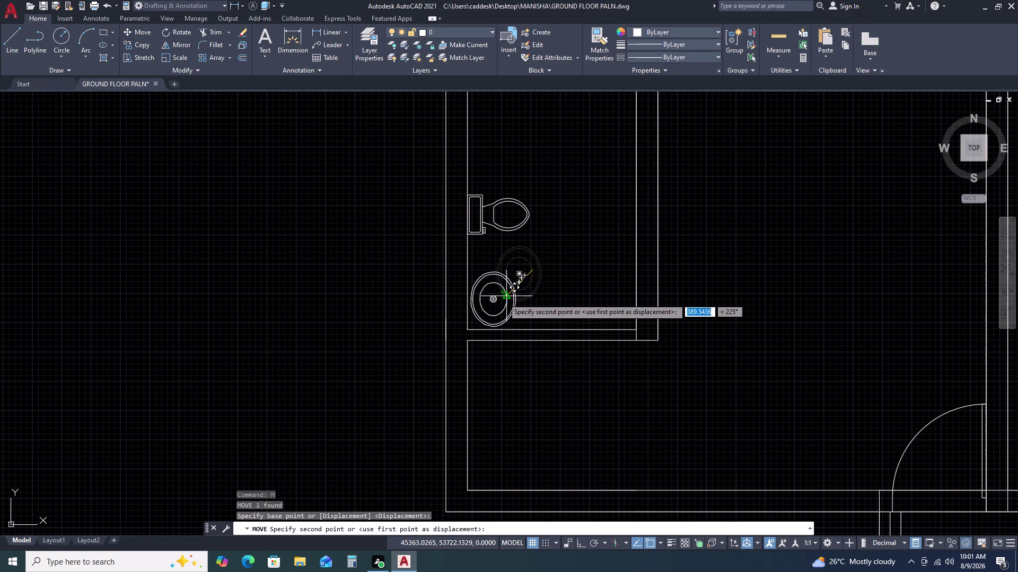
click(503, 299)
scroll(down, 3)
middle_drag(668, 278, 632, 280)
Rotate the upper-right bathroom's oval sink to 270° with Ortho on.
middle_drag(624, 280, 589, 271)
middle_drag(583, 269, 568, 264)
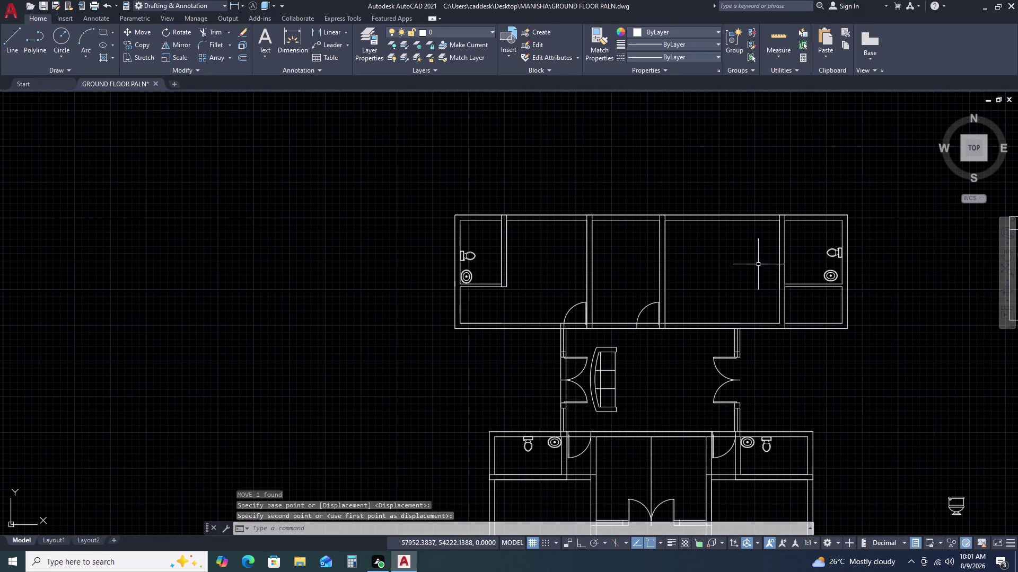
middle_drag(782, 264, 626, 261)
scroll(up, 3)
drag(692, 279, 672, 254)
double_click(663, 240)
key(r)
text(O)
key(space)
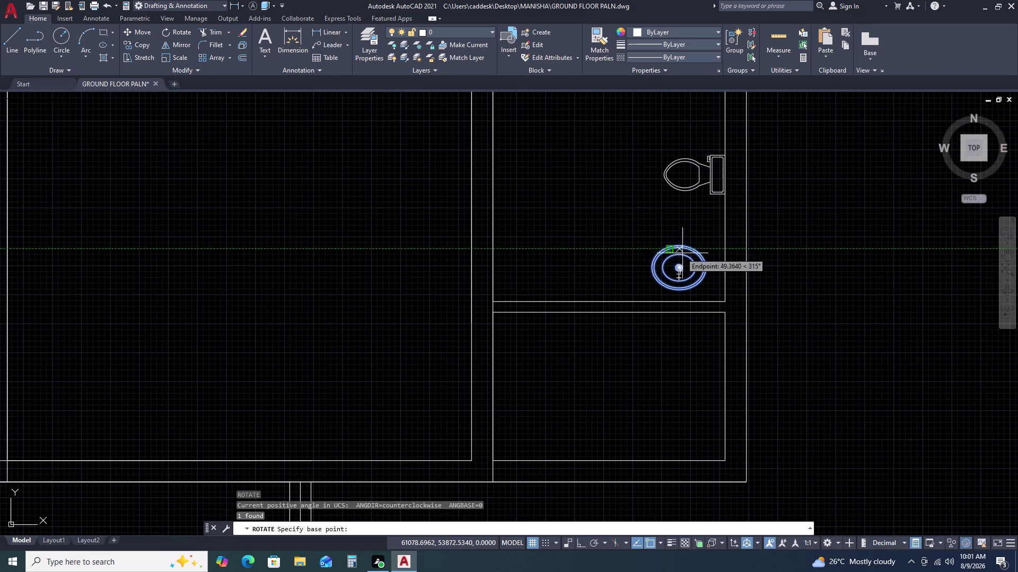
double_click(694, 267)
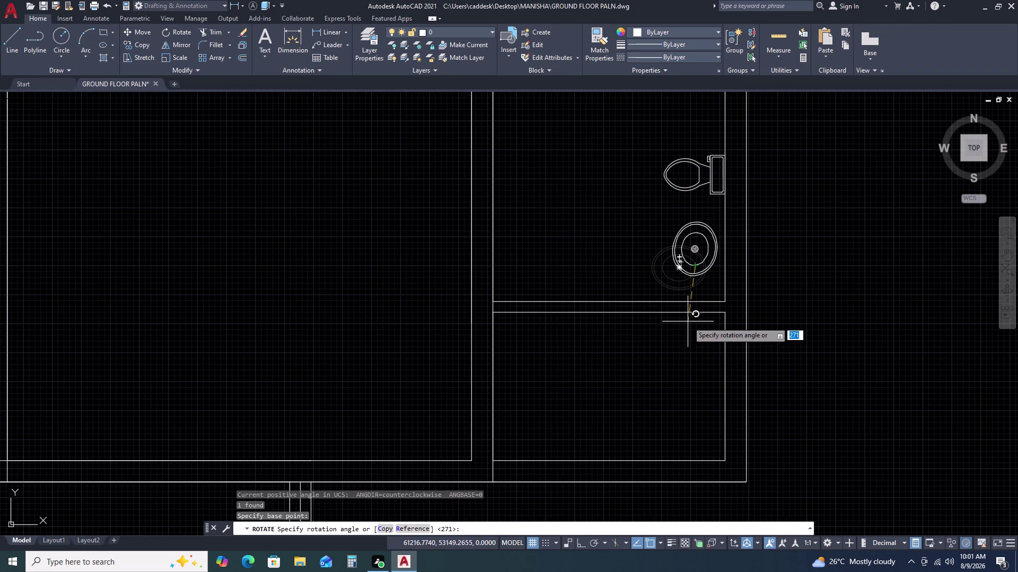
key(F8)
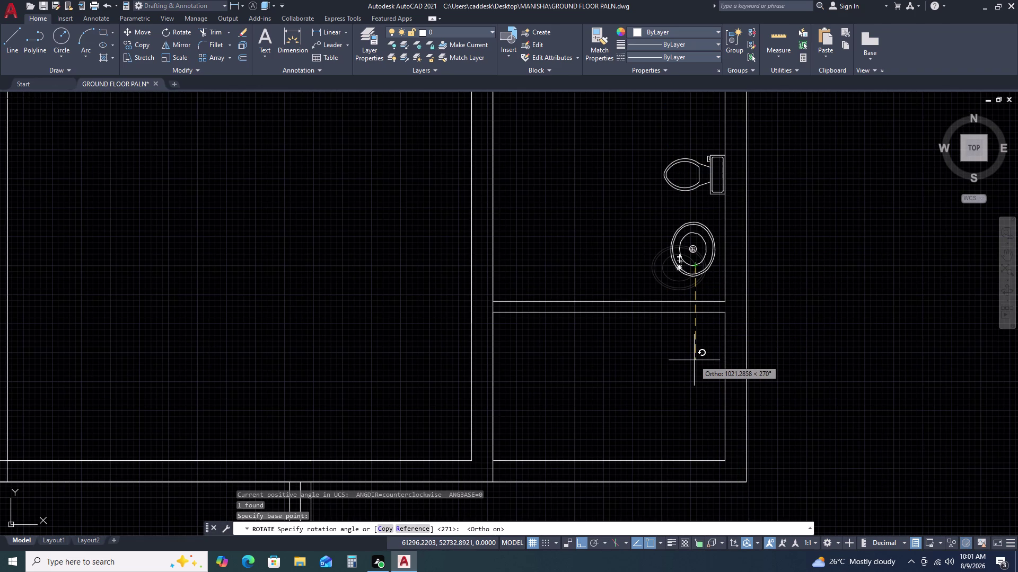
double_click(694, 360)
Move the rotated sink lower in the bathroom with Ortho off.
click(679, 250)
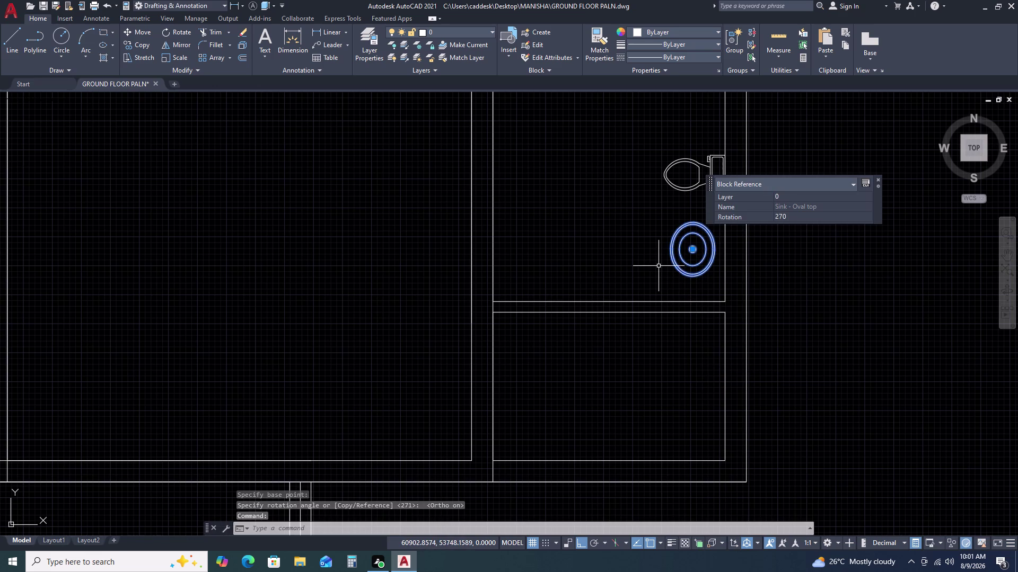
text(M)
key(space)
click(672, 271)
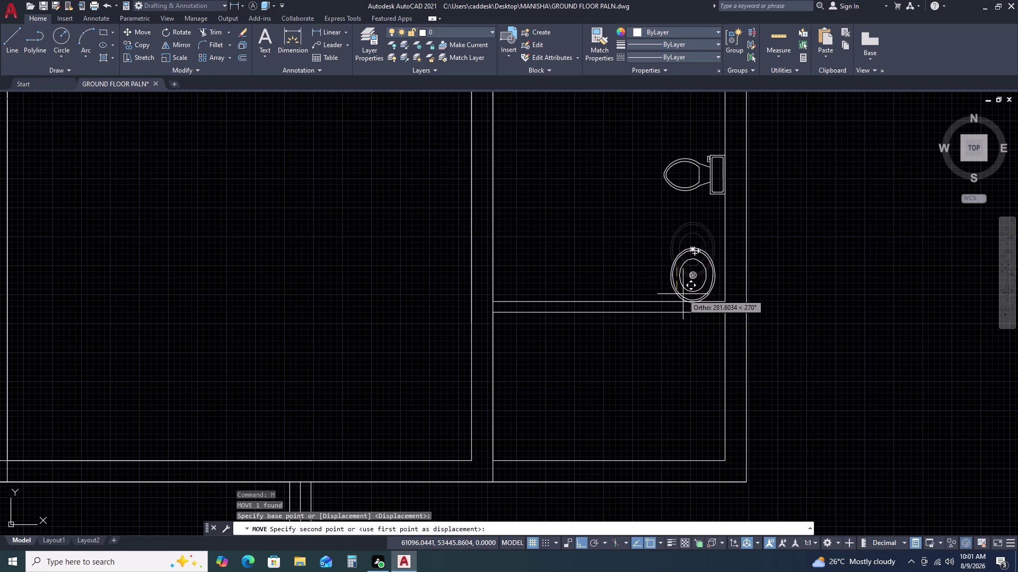
key(F8)
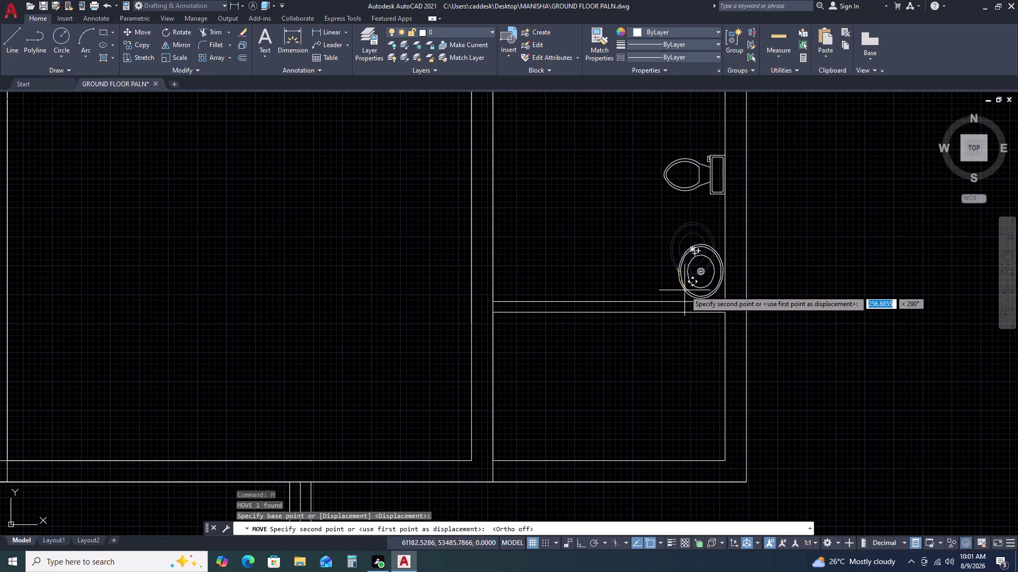
double_click(685, 291)
scroll(down, 3)
middle_drag(782, 315, 734, 242)
scroll(down, 3)
middle_drag(656, 332, 644, 244)
scroll(down, 3)
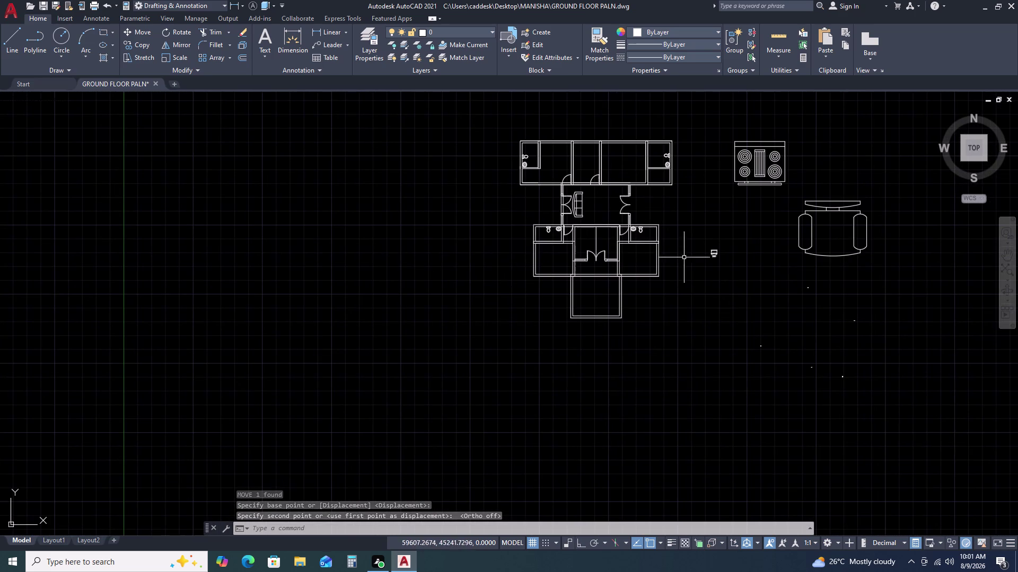
Scale up the tiny block below the sofa into a visible chair.
drag(828, 280, 820, 283)
double_click(799, 297)
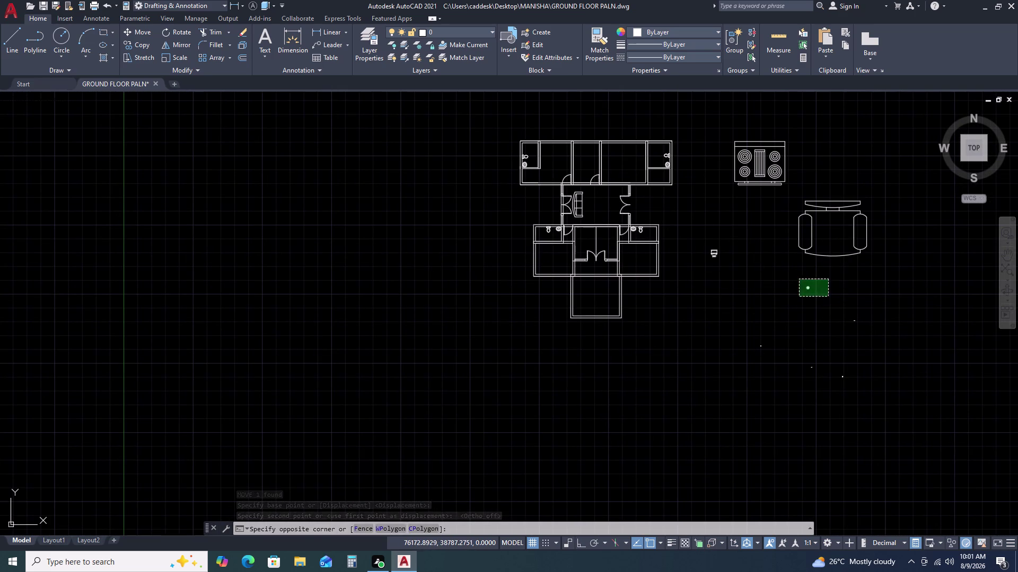
key(s)
text(C)
key(space)
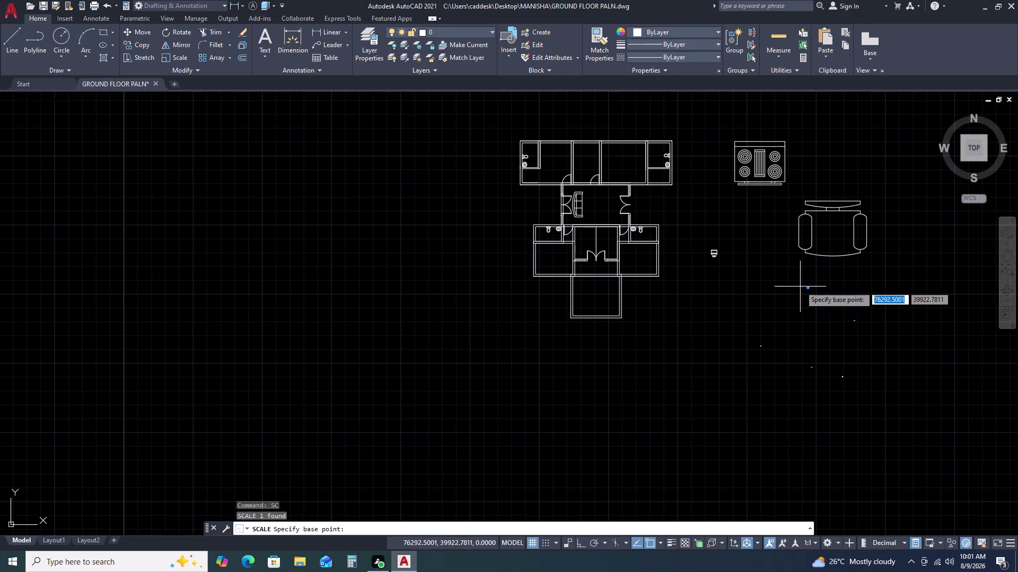
click(808, 287)
click(798, 296)
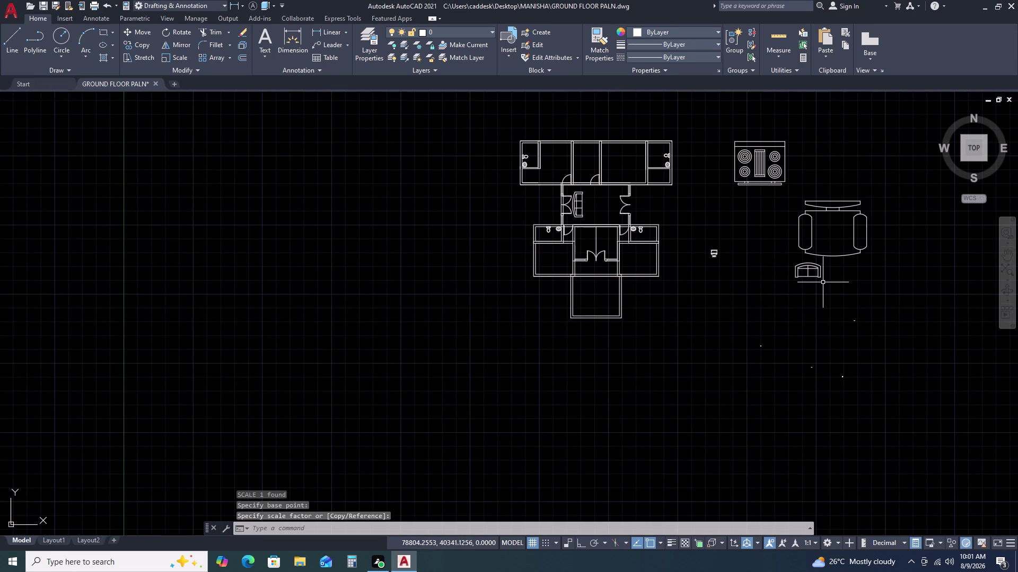
middle_drag(823, 283, 726, 276)
Scale up the next tiny block into a visible double sink.
click(780, 306)
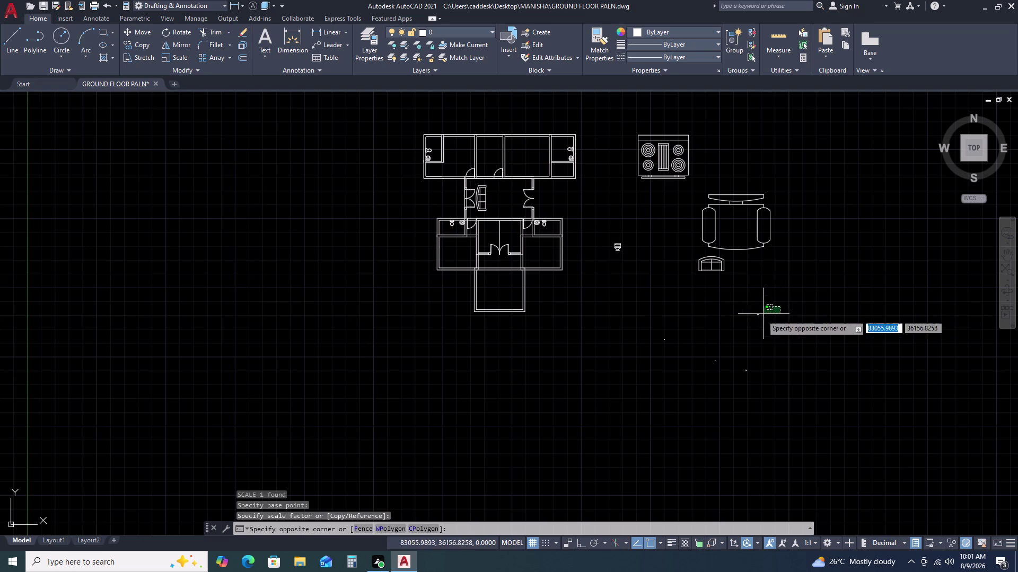
click(757, 323)
text(SC)
key(space)
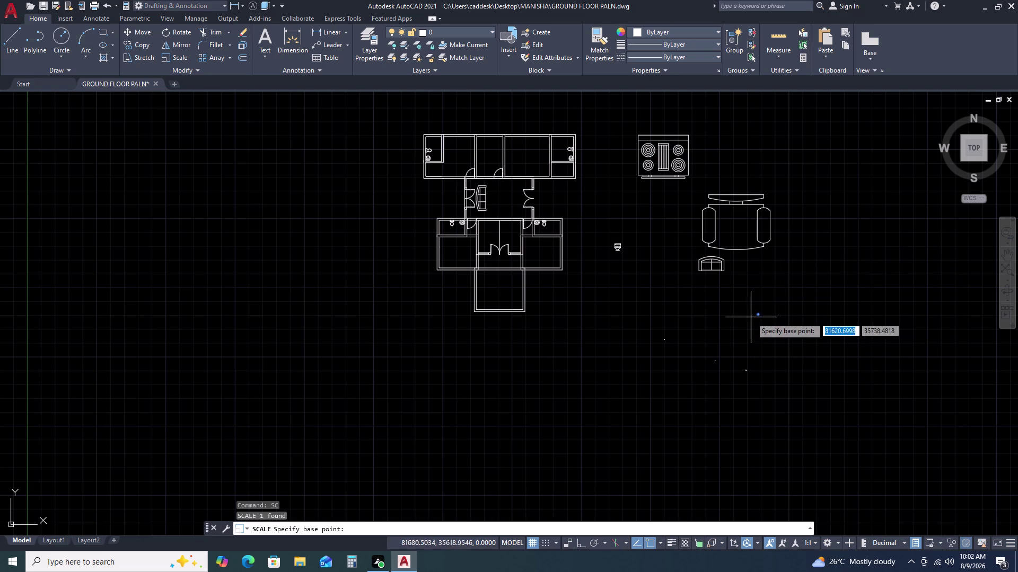
click(761, 316)
click(763, 329)
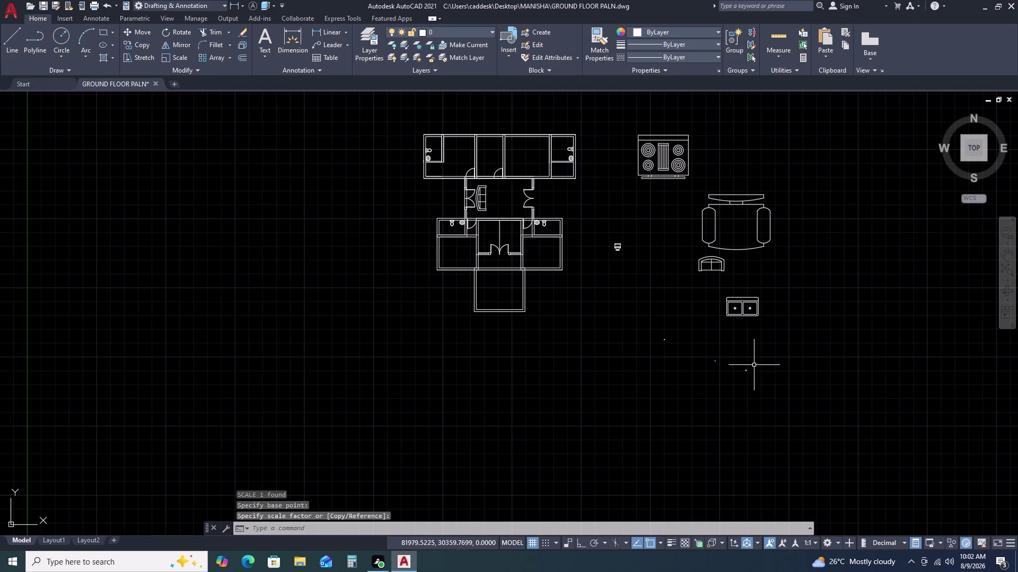
Scale up the small furniture block beneath it to a larger size.
click(762, 362)
click(734, 381)
text(SC)
key(space)
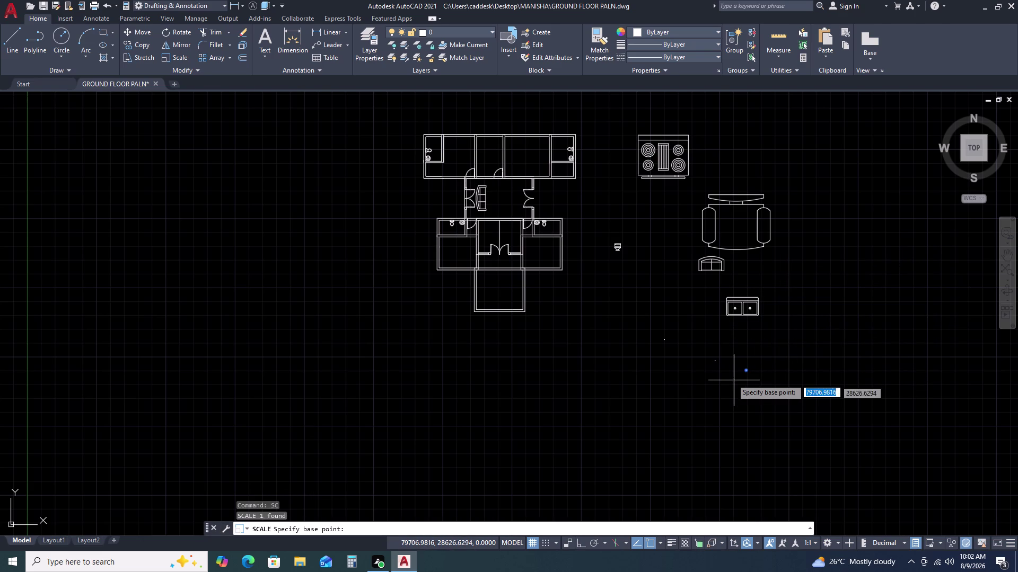
double_click(746, 371)
click(750, 369)
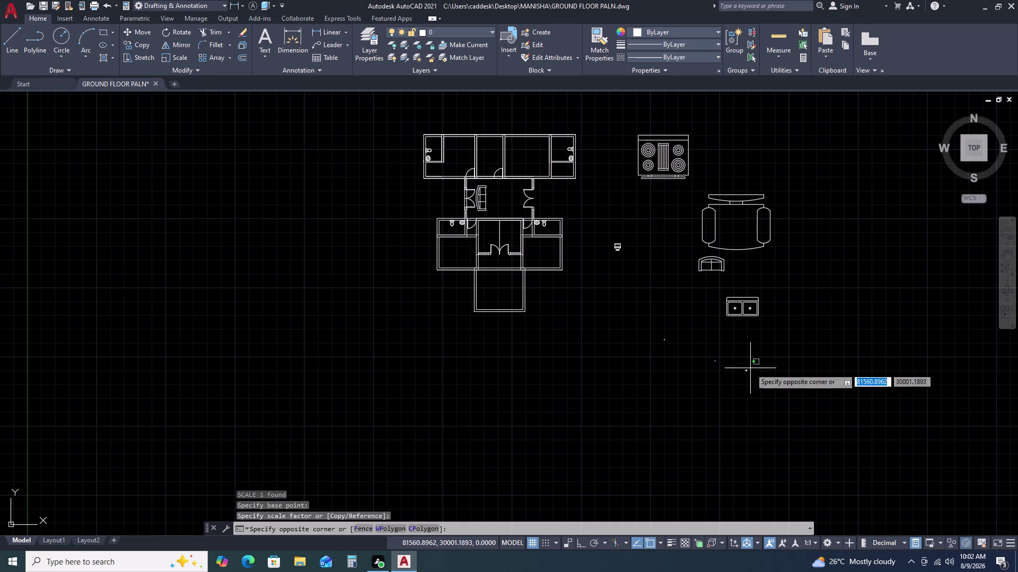
double_click(743, 378)
text(SC)
key(space)
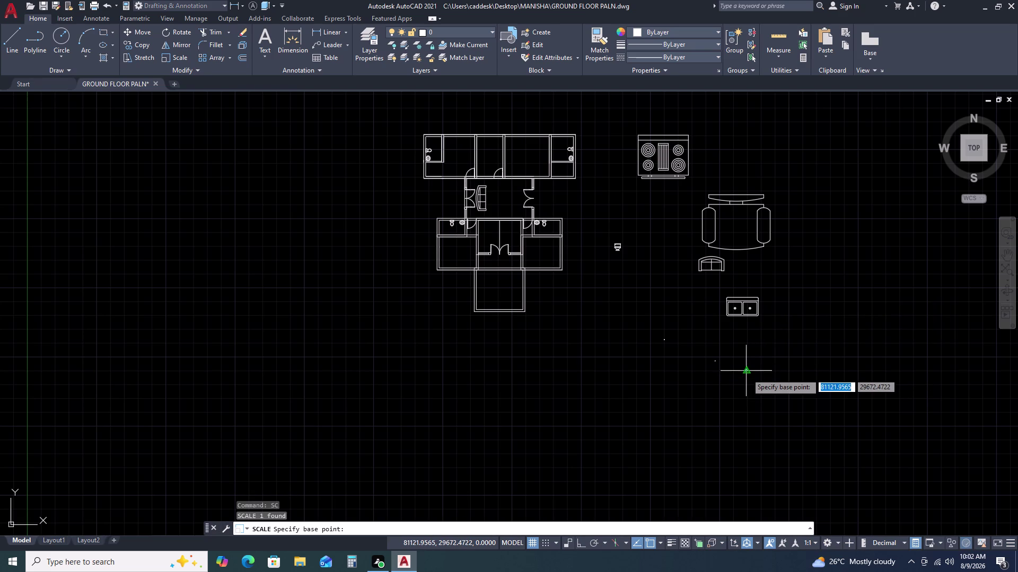
click(746, 374)
click(738, 382)
Scale up the rocking chair block to a usable size.
click(722, 358)
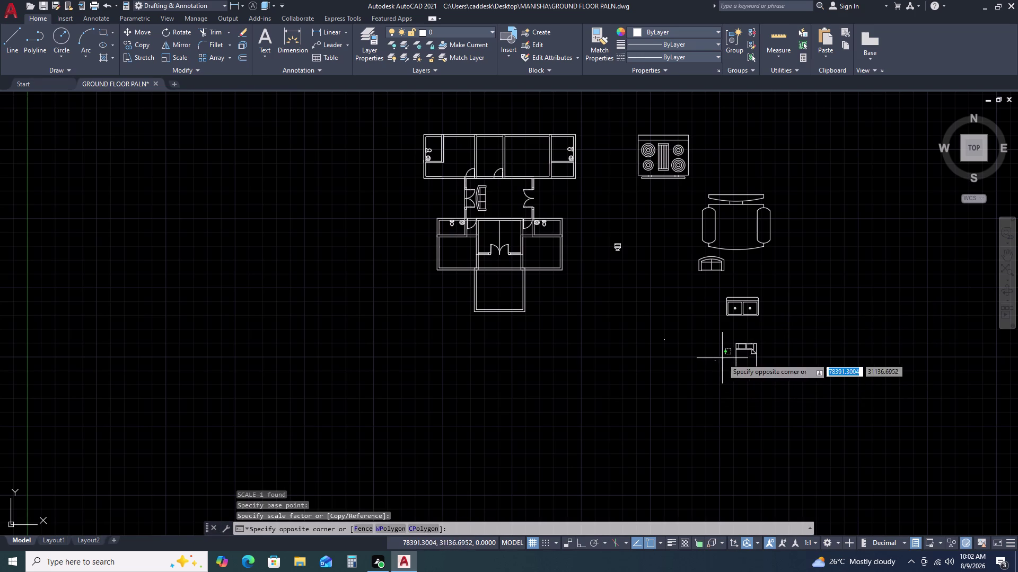
click(713, 365)
text(SC)
key(space)
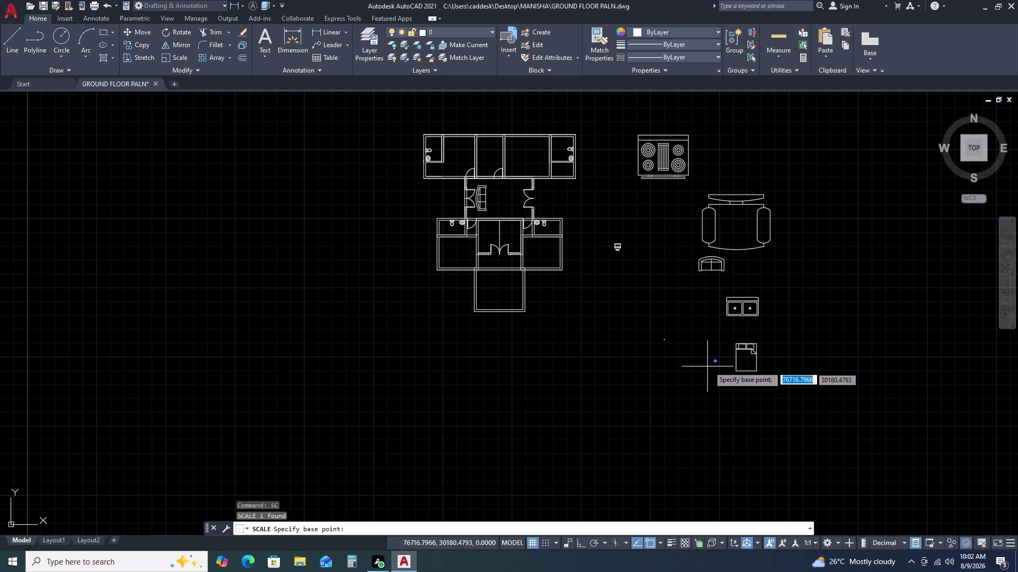
click(716, 362)
double_click(704, 375)
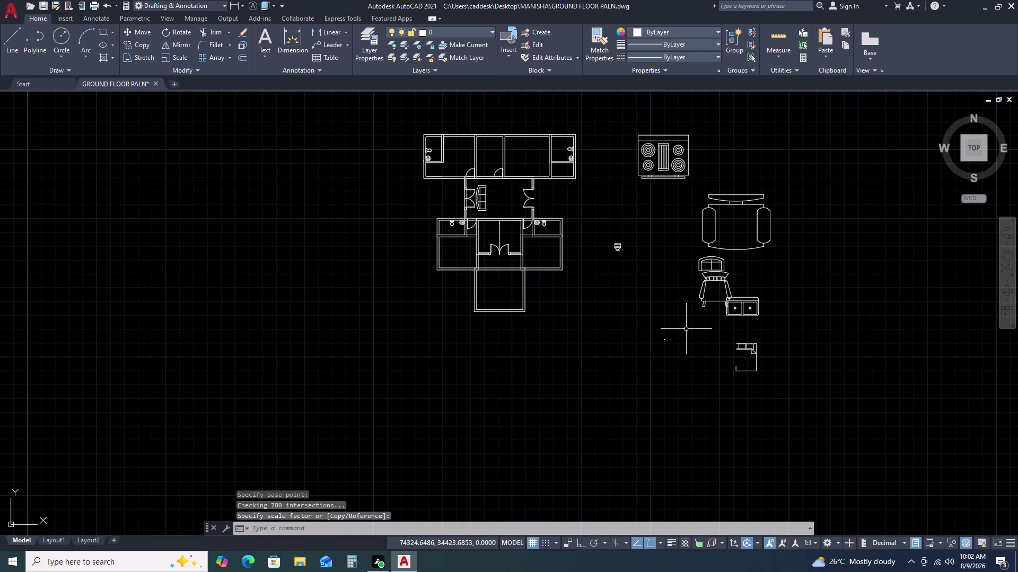
Scale up the entertainment centre block to a usable size.
double_click(686, 329)
click(664, 359)
text(SC)
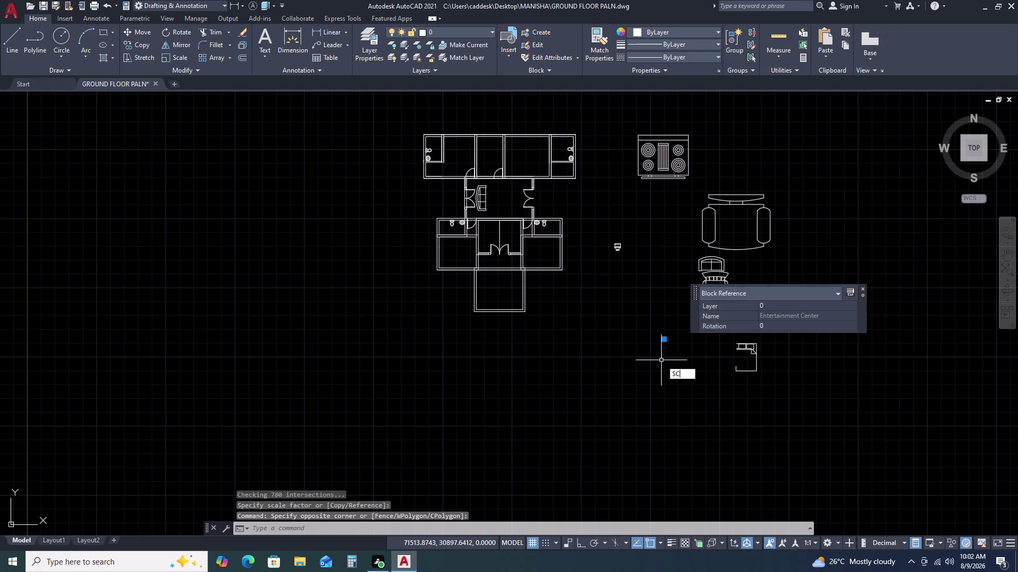
key(space)
double_click(664, 338)
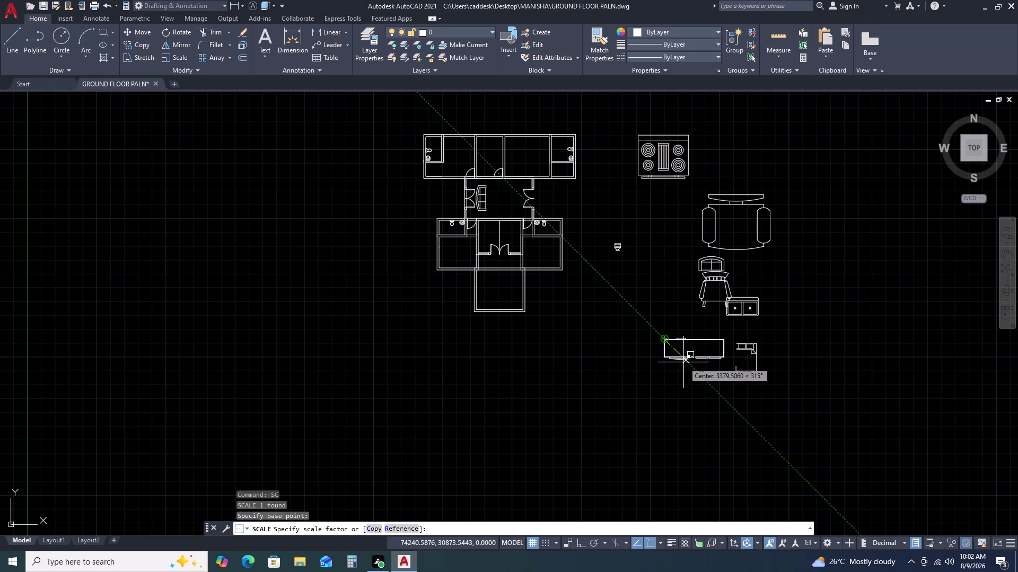
double_click(683, 363)
Select the enlarged rocking chair for moving with M (Move).
click(712, 292)
click(698, 295)
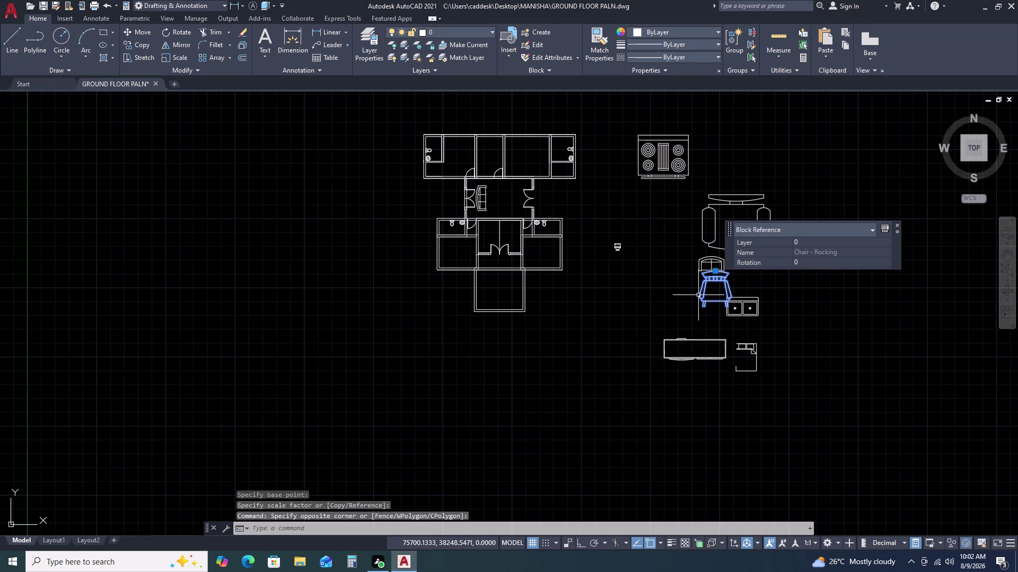
text(M)
key(space)
Move the rocking chair into the lobby and scale it down to fit.
click(719, 287)
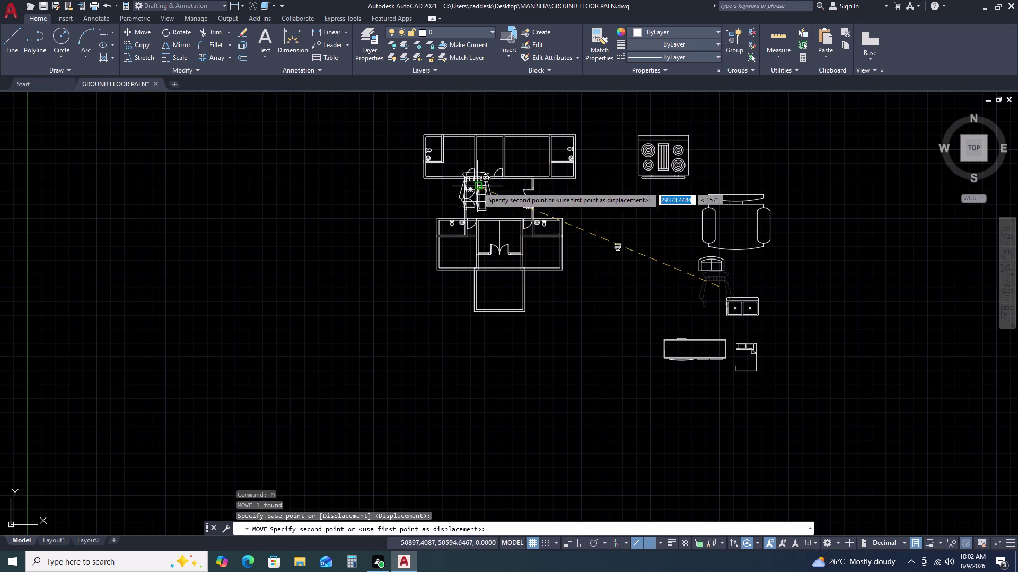
scroll(up, 3)
click(587, 206)
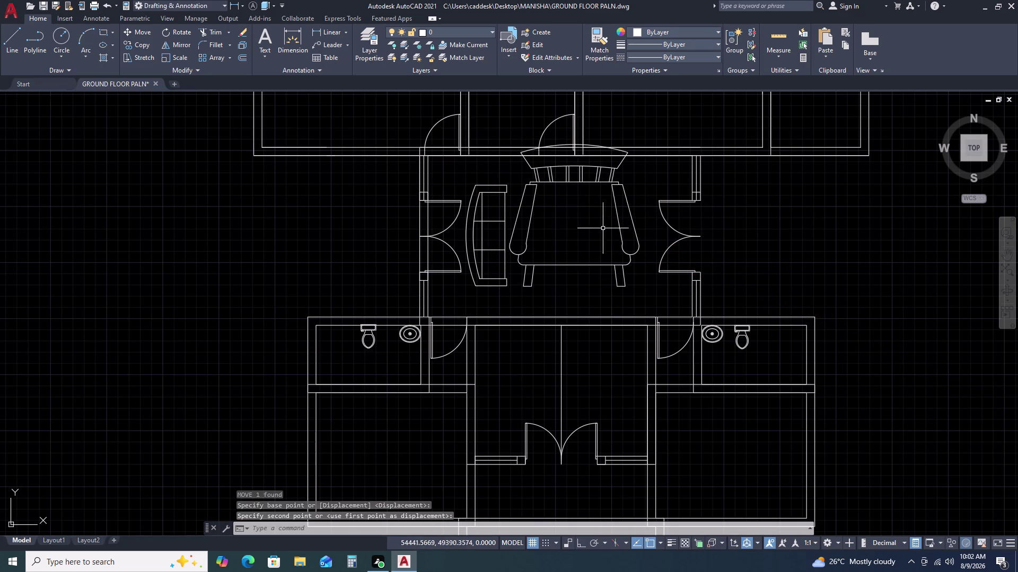
click(617, 199)
click(602, 219)
text(S)
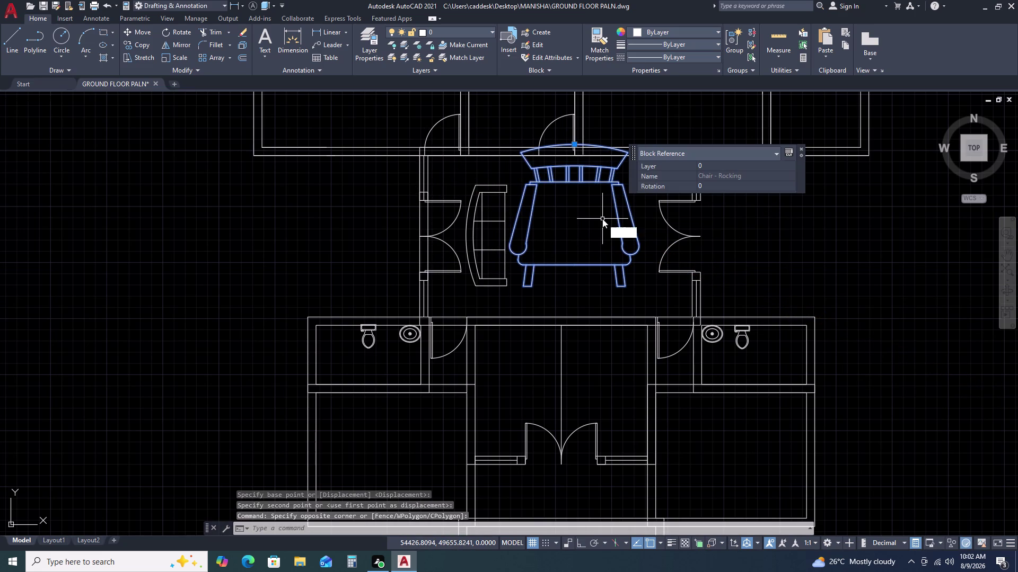
text(C)
key(space)
double_click(602, 219)
click(595, 233)
Move the shrunken chair beside the top of the sofa.
click(611, 224)
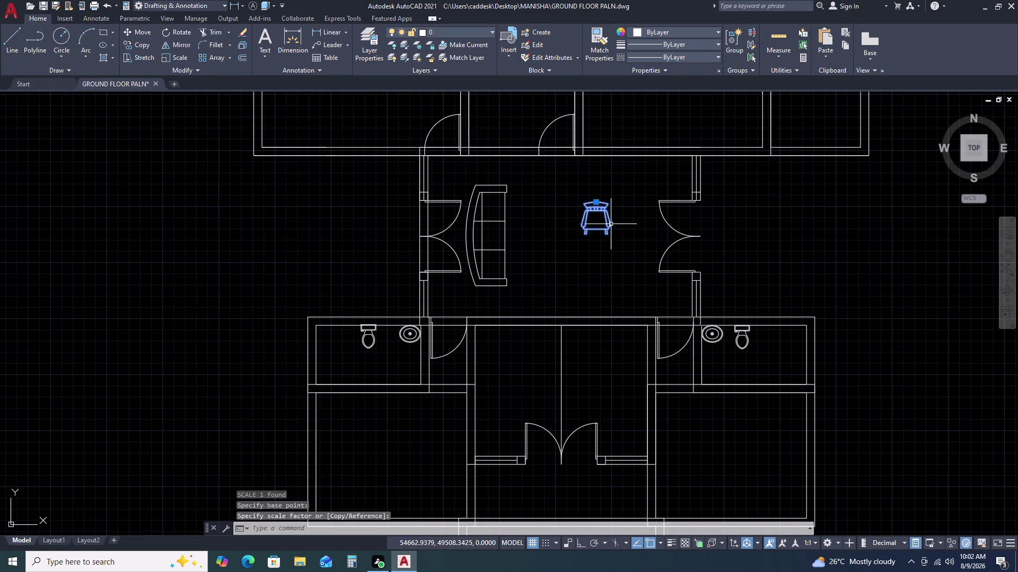
key(m)
key(space)
drag(611, 220, 604, 214)
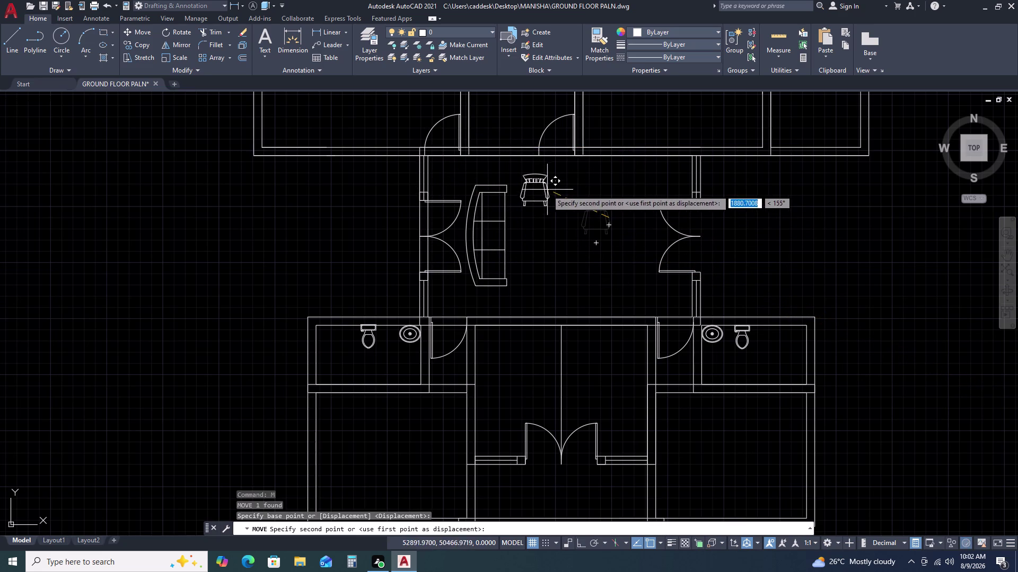
click(550, 181)
Mirror the chair across a horizontal line with ortho on, keeping the original.
double_click(555, 189)
click(538, 180)
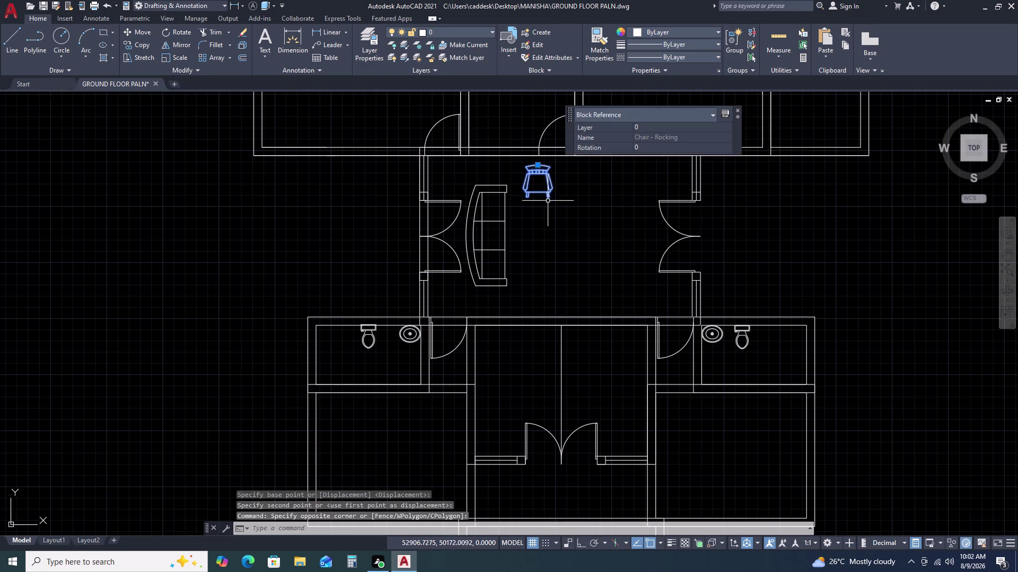
text(MI)
key(space)
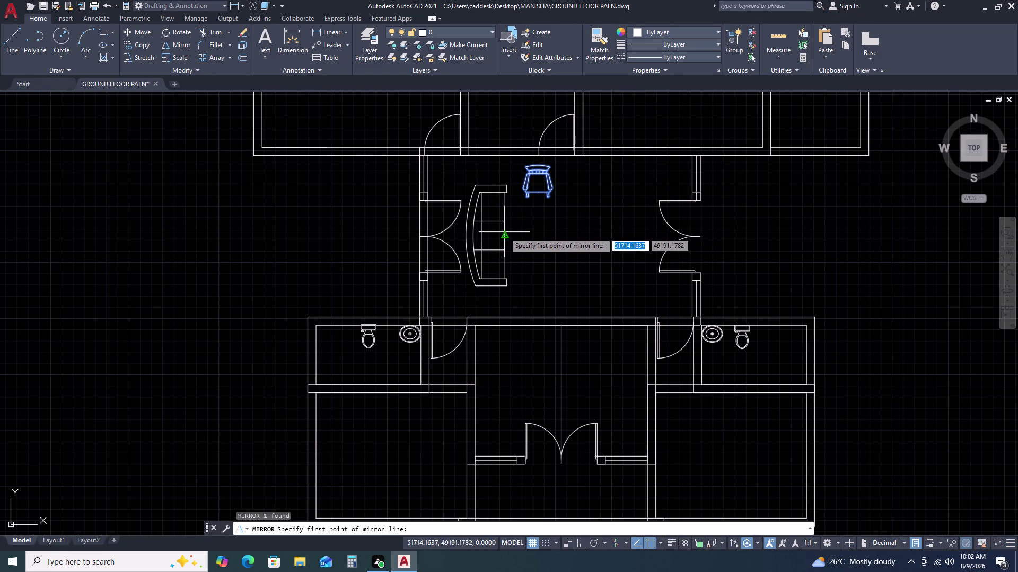
click(505, 233)
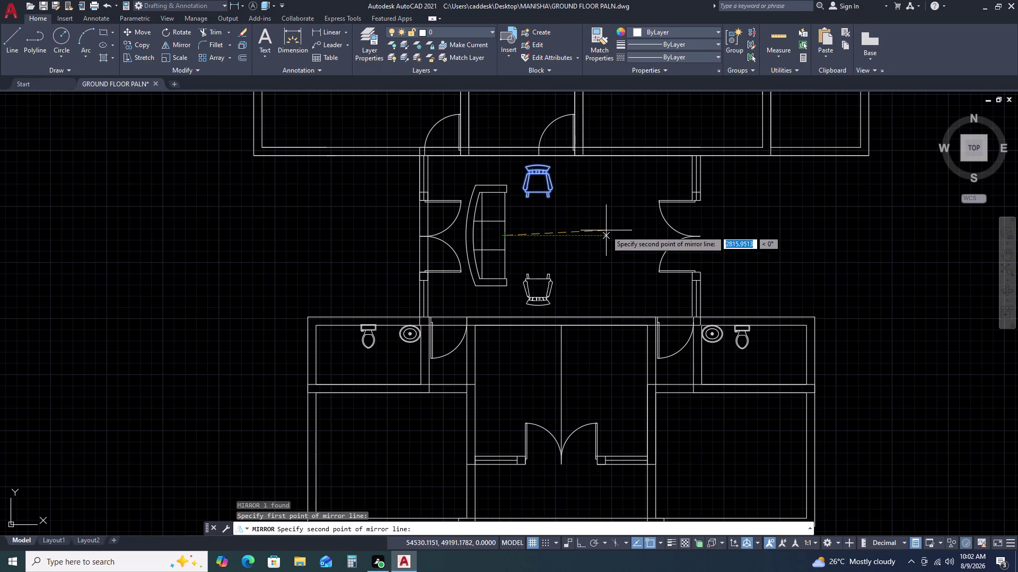
key(F8)
click(606, 231)
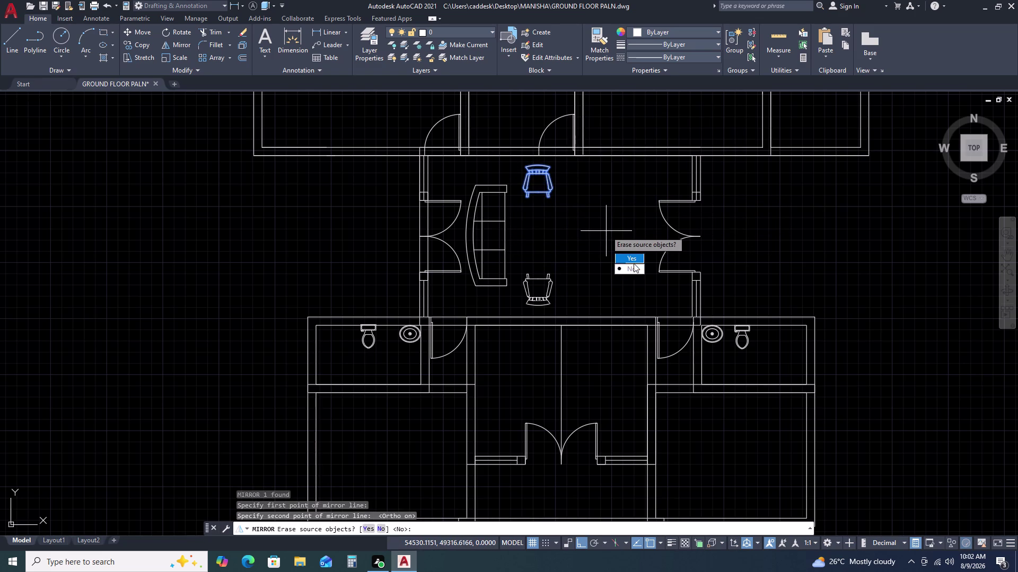
click(633, 267)
click(606, 231)
click(549, 250)
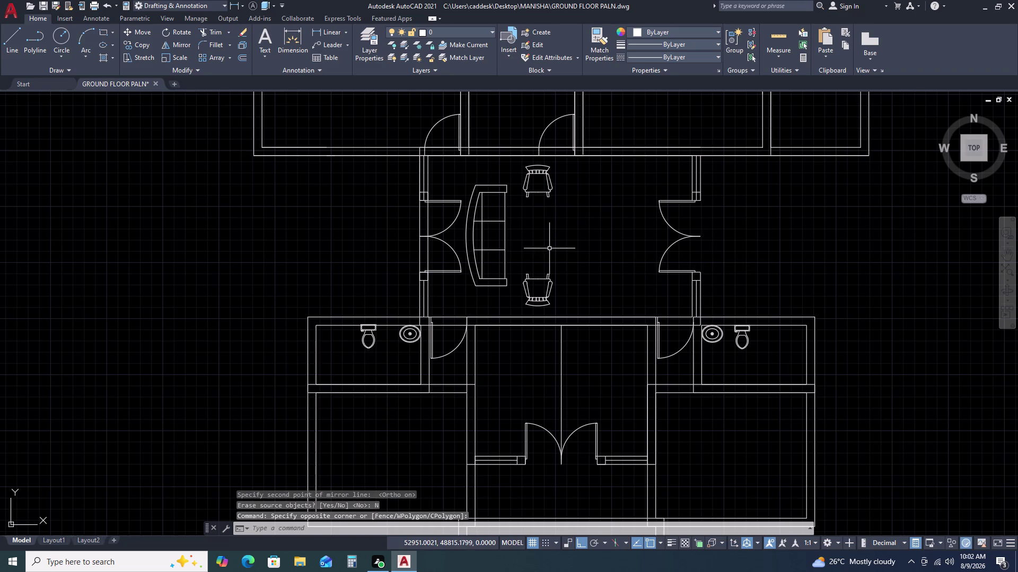
text(REC)
key(space)
Draw the coffee table rectangle between the two lobby chairs.
click(525, 209)
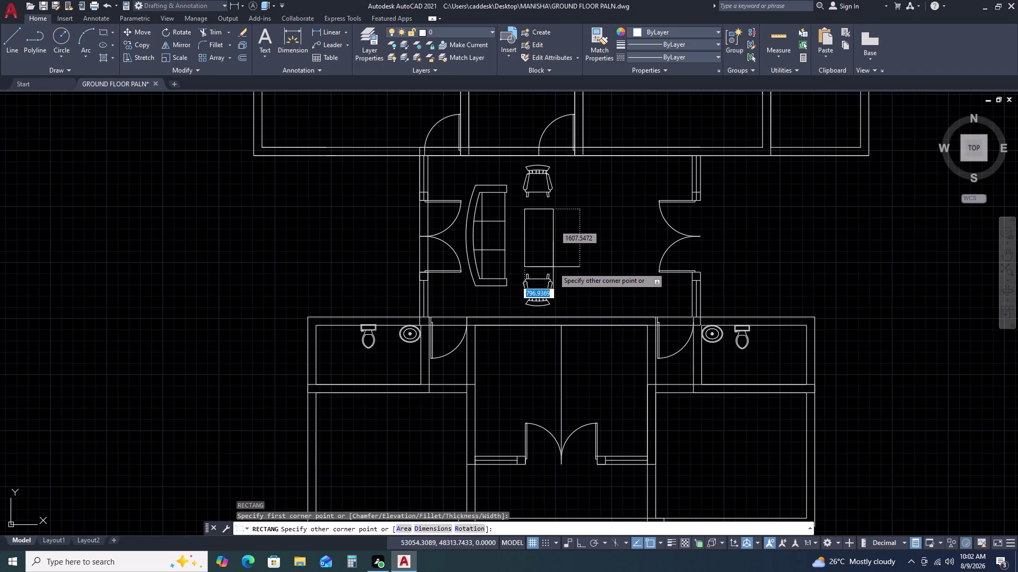
double_click(553, 267)
middle_drag(552, 250, 550, 216)
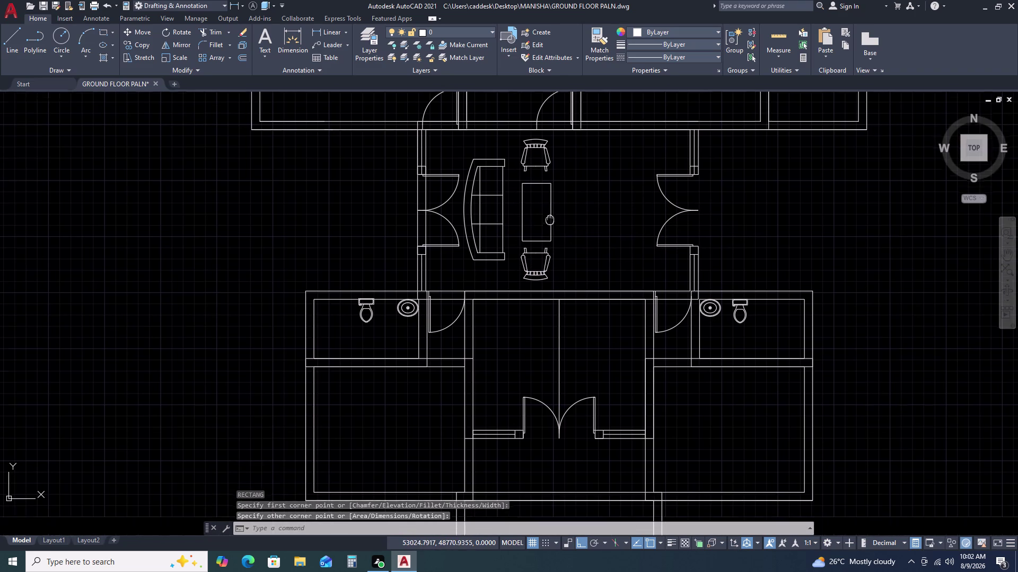
middle_drag(549, 215, 550, 215)
Offset the table rectangle inward by 10 to create a second outline.
click(553, 209)
click(551, 211)
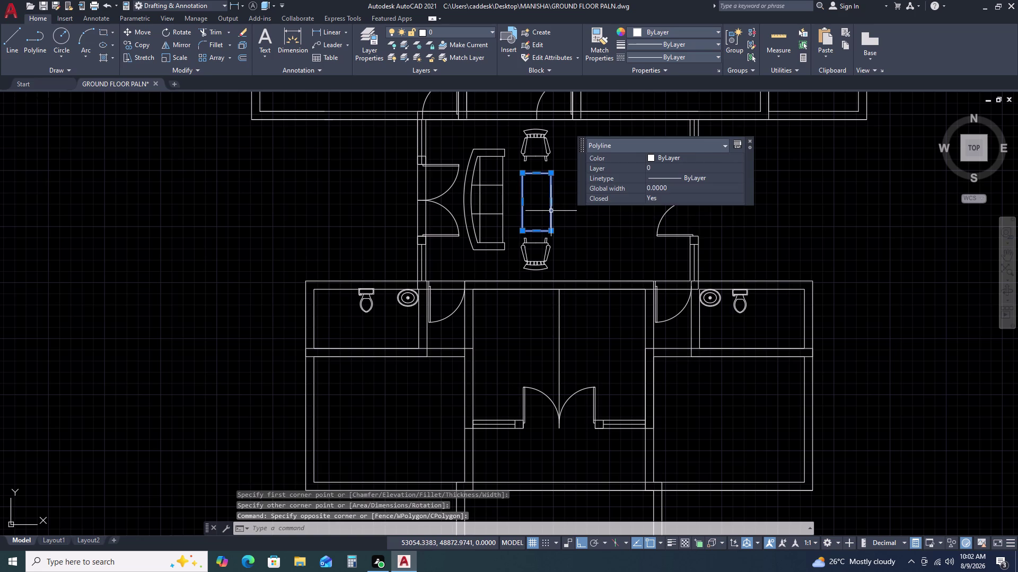
key(o)
key(space)
text(10)
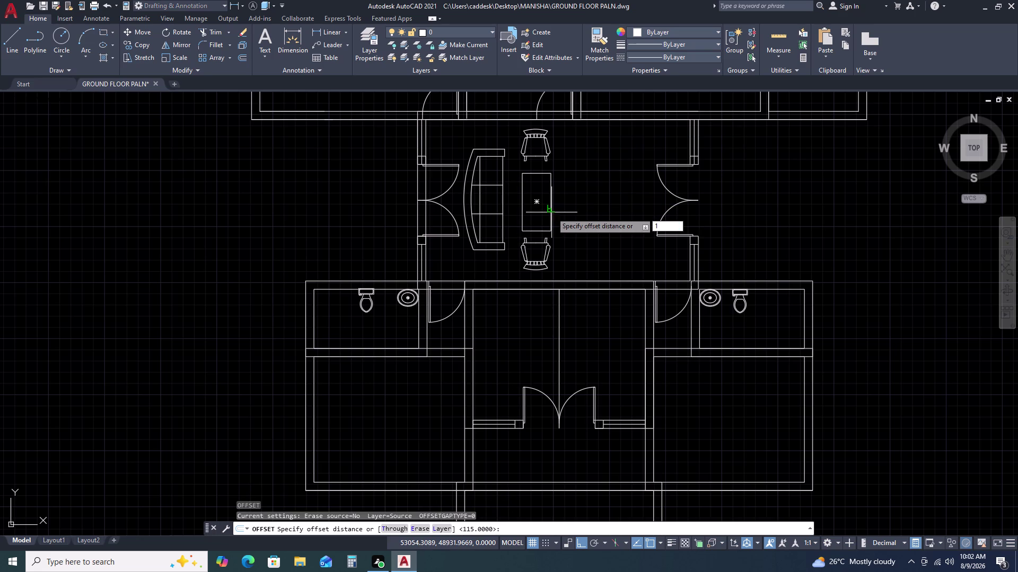
key(space)
click(530, 217)
scroll(up, 3)
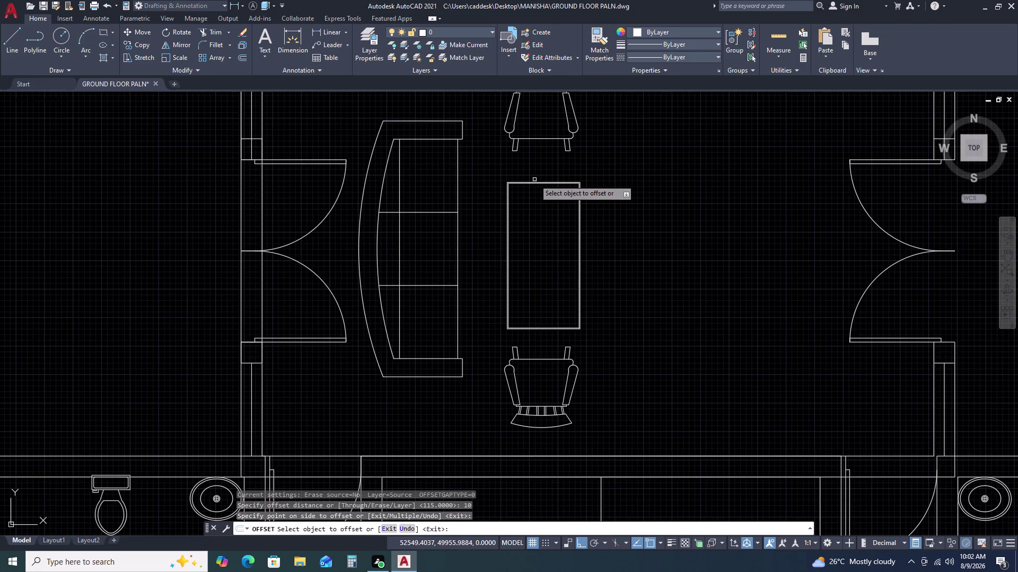
click(534, 182)
click(535, 213)
Complete the 10-unit inner outline and bring the whole plan back into view.
click(536, 217)
scroll(up, 3)
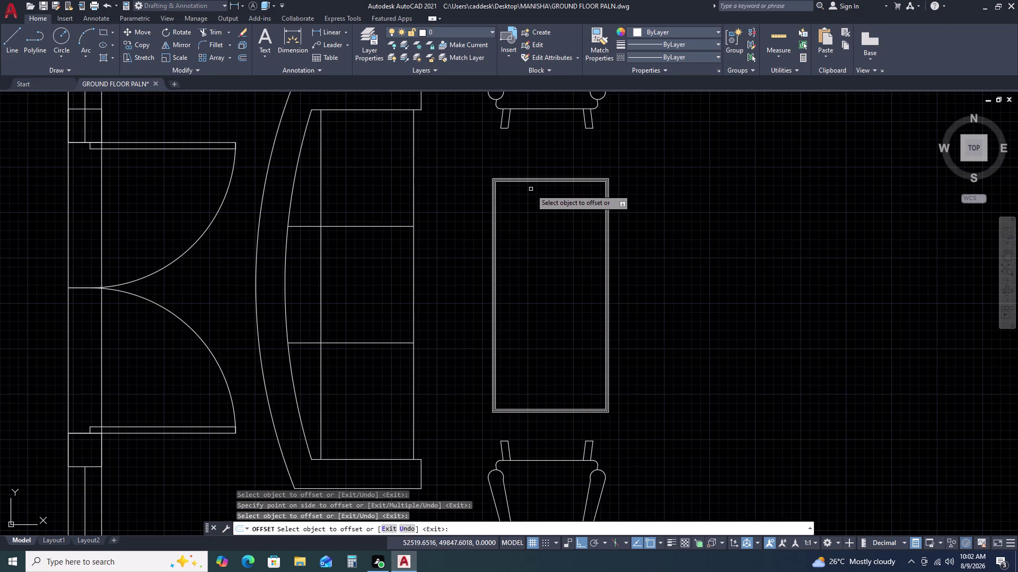
click(531, 183)
click(534, 206)
key(Escape)
scroll(down, 3)
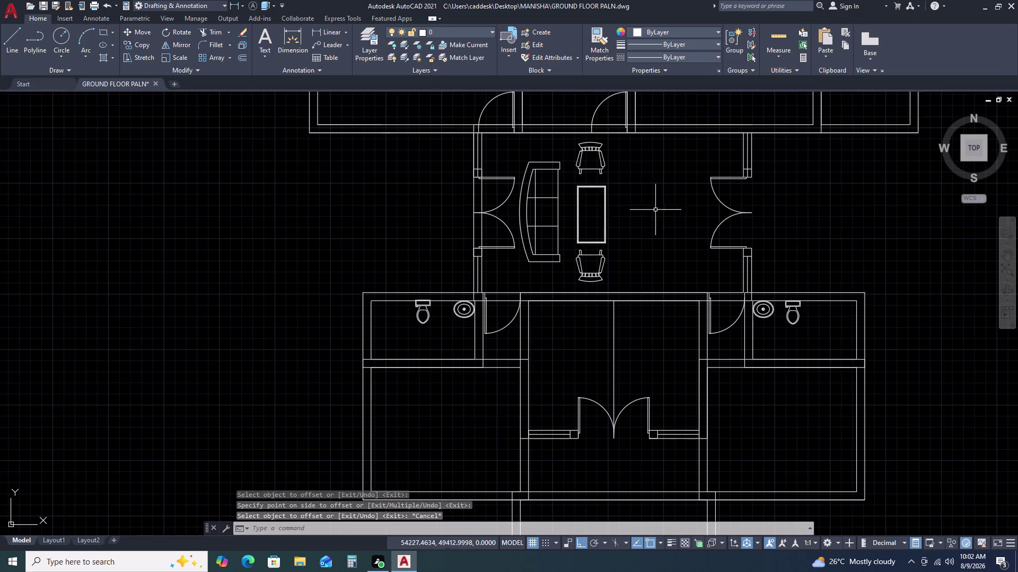
middle_drag(633, 208, 623, 175)
scroll(down, 3)
middle_drag(650, 211, 613, 188)
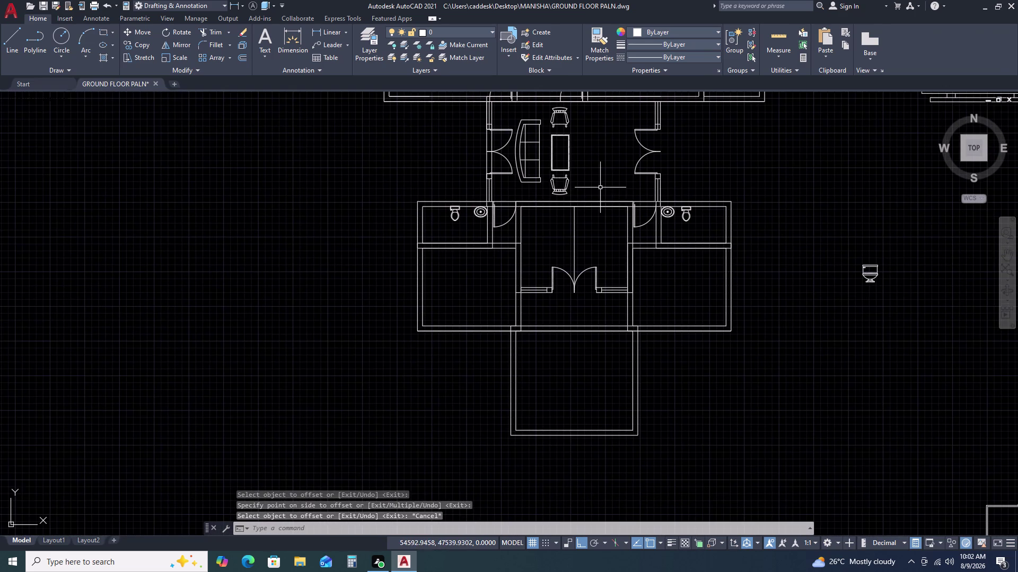
scroll(up, 3)
scroll(up, 3)
double_click(558, 151)
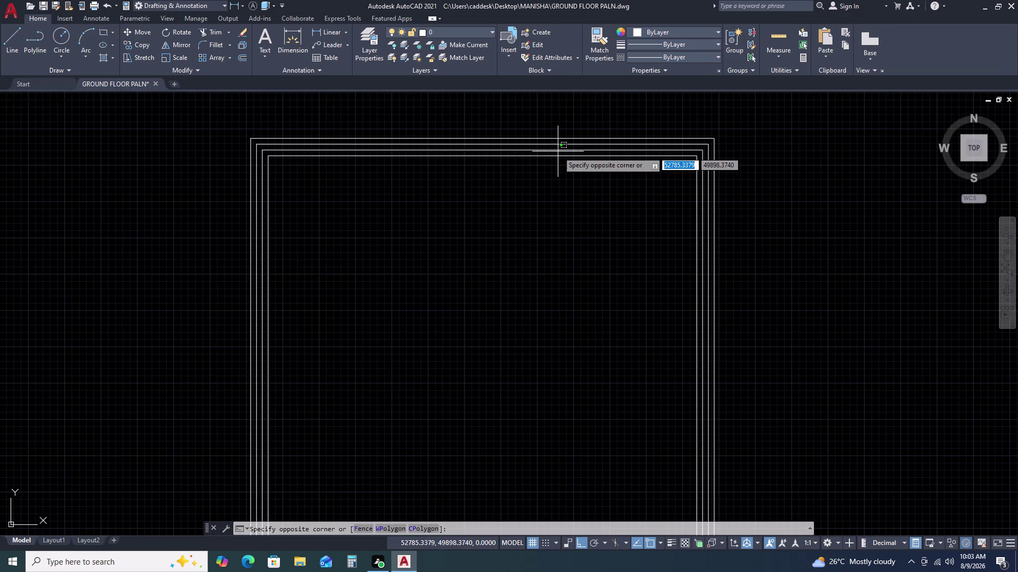
double_click(557, 145)
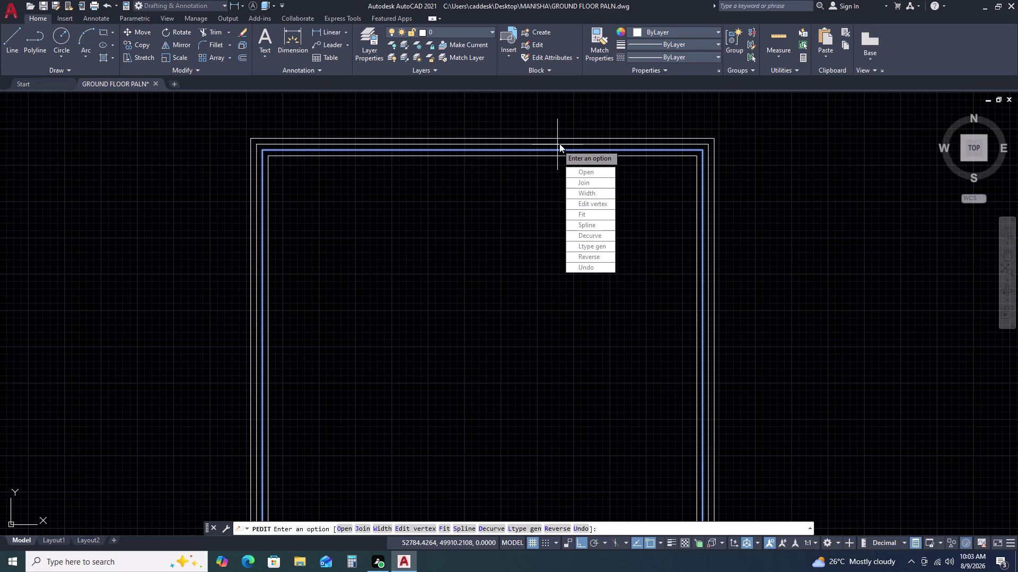
double_click(560, 143)
double_click(561, 141)
key(Escape)
double_click(553, 143)
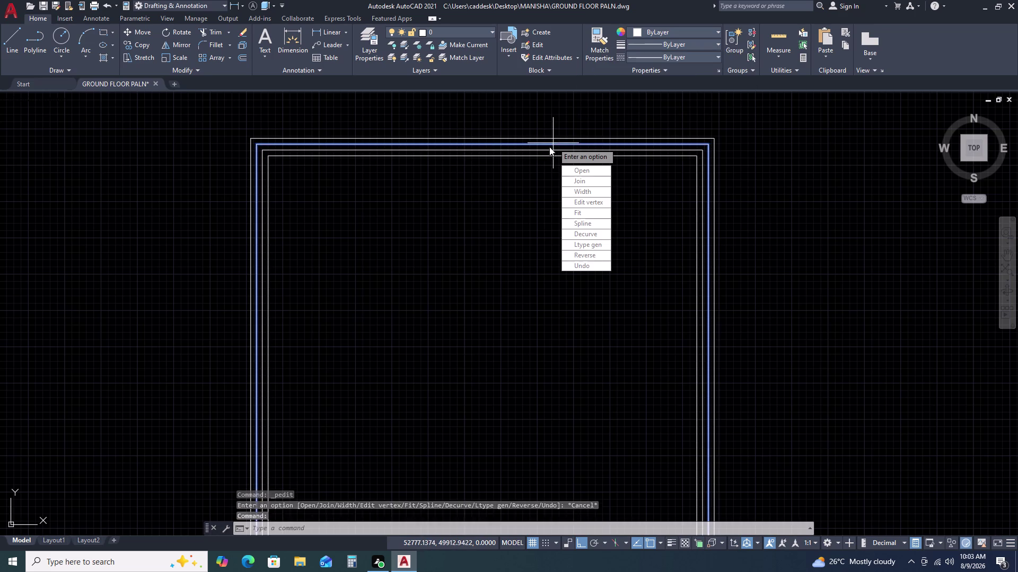
click(546, 152)
double_click(545, 152)
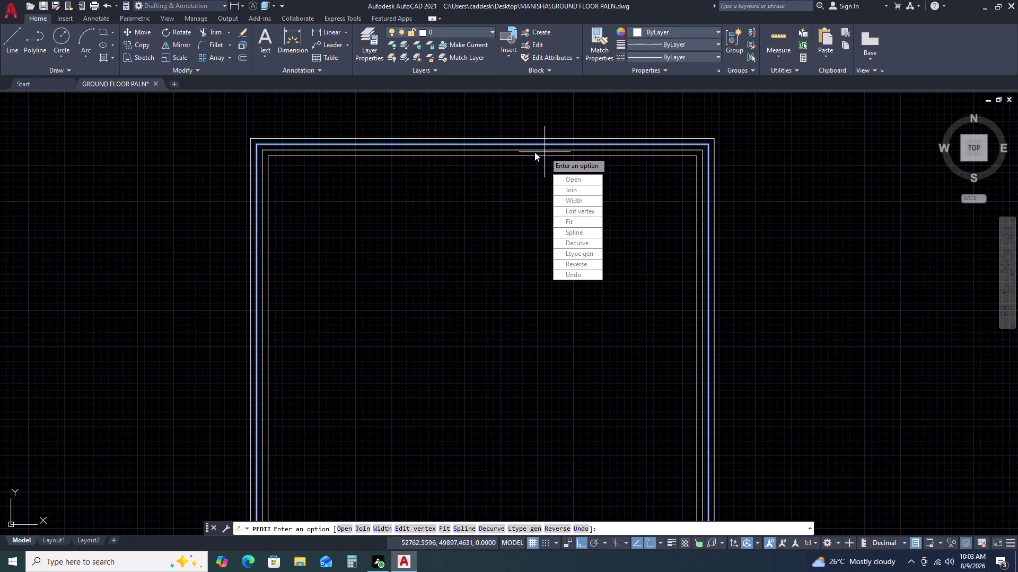
scroll(up, 3)
scroll(up, 3)
double_click(541, 136)
key(Escape)
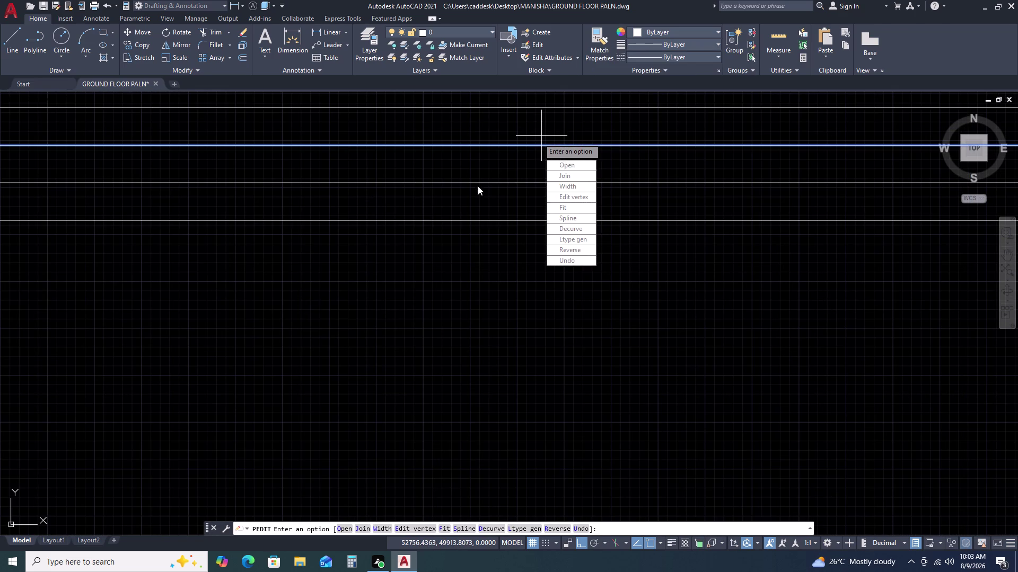
double_click(512, 132)
double_click(472, 200)
key(Delete)
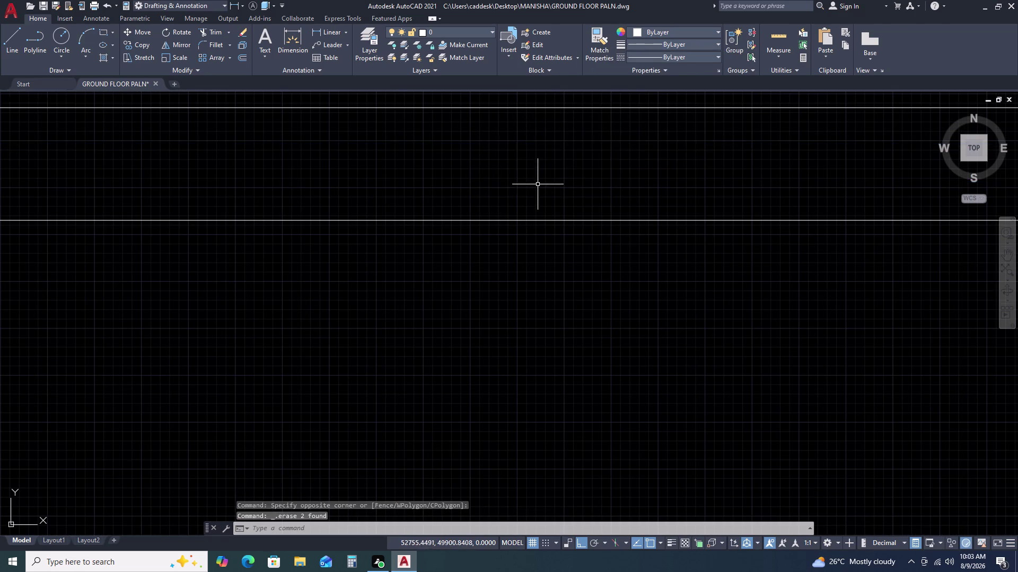
scroll(down, 3)
middle_drag(749, 256, 640, 197)
scroll(down, 3)
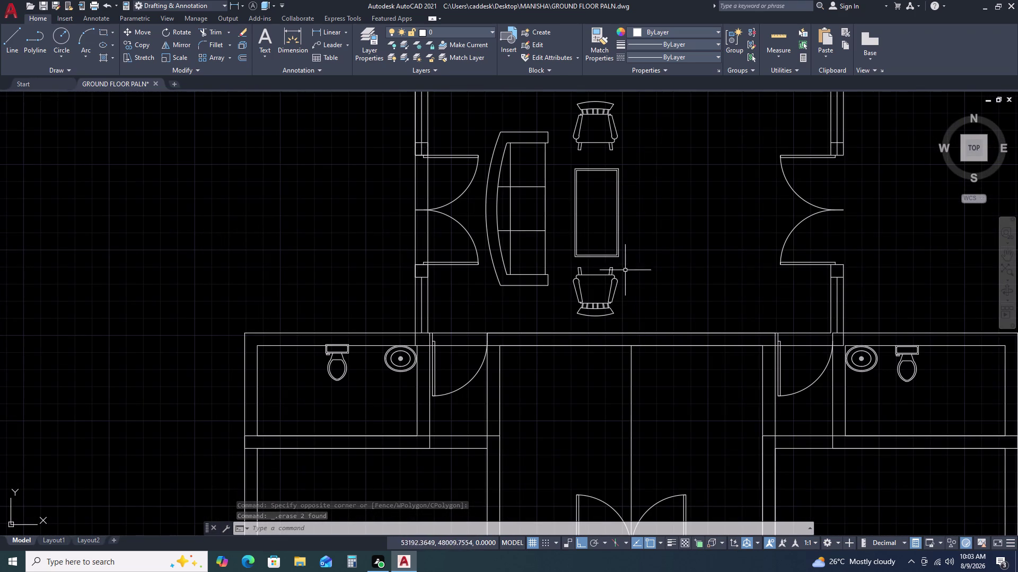
click(611, 160)
scroll(down, 3)
key(Escape)
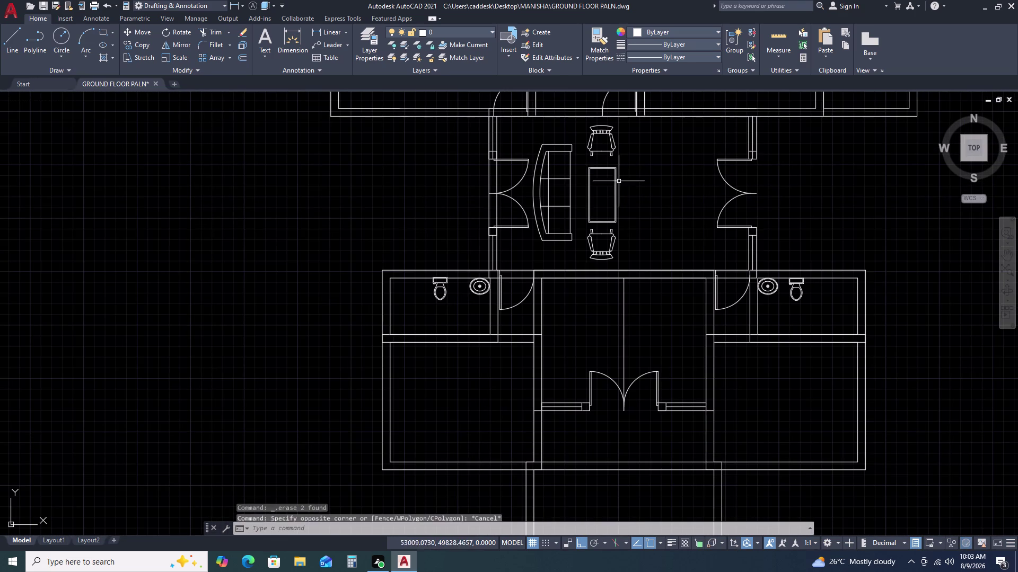
scroll(down, 3)
middle_drag(692, 275, 673, 247)
scroll(up, 3)
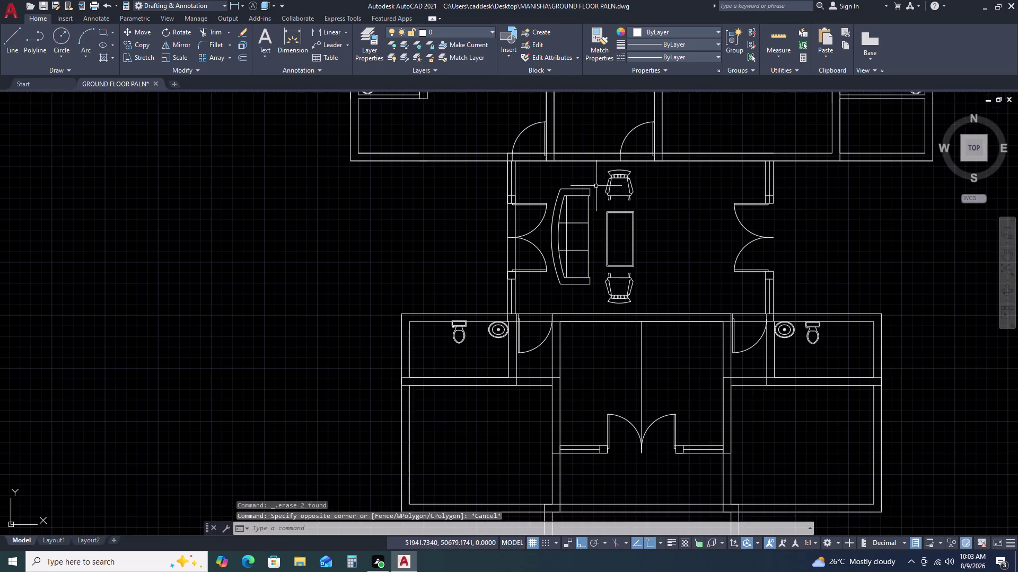
scroll(up, 3)
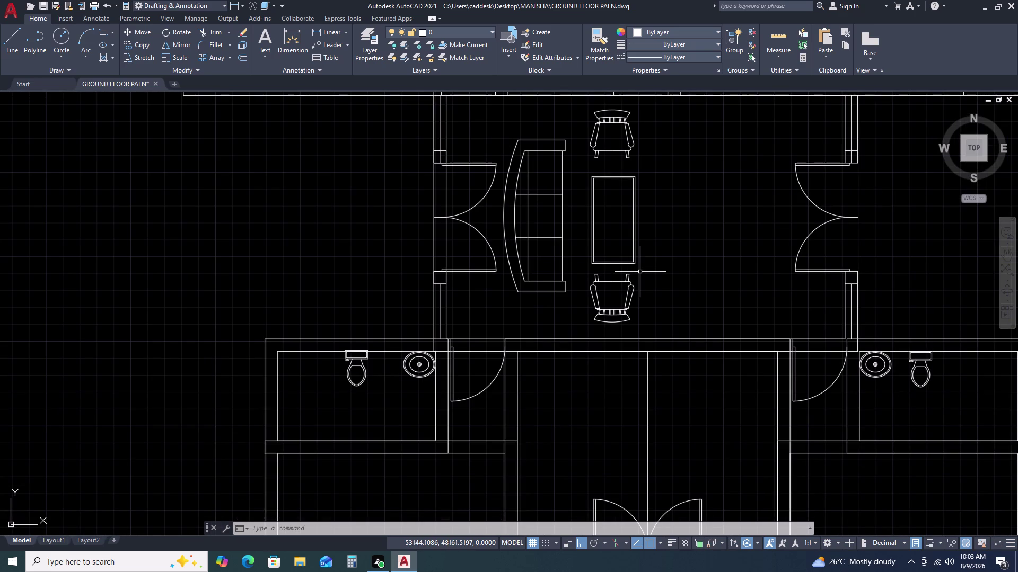
scroll(down, 3)
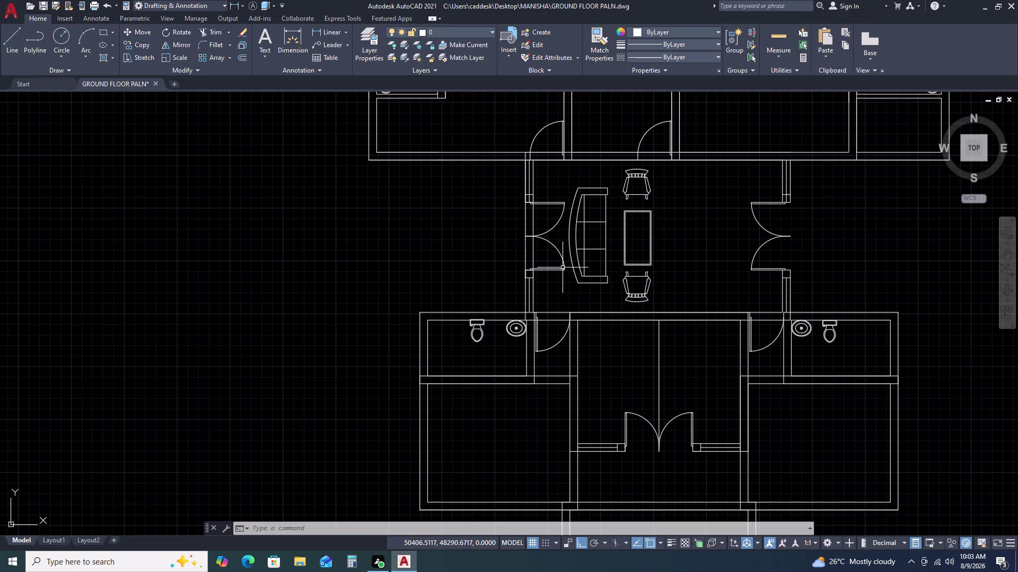
scroll(up, 3)
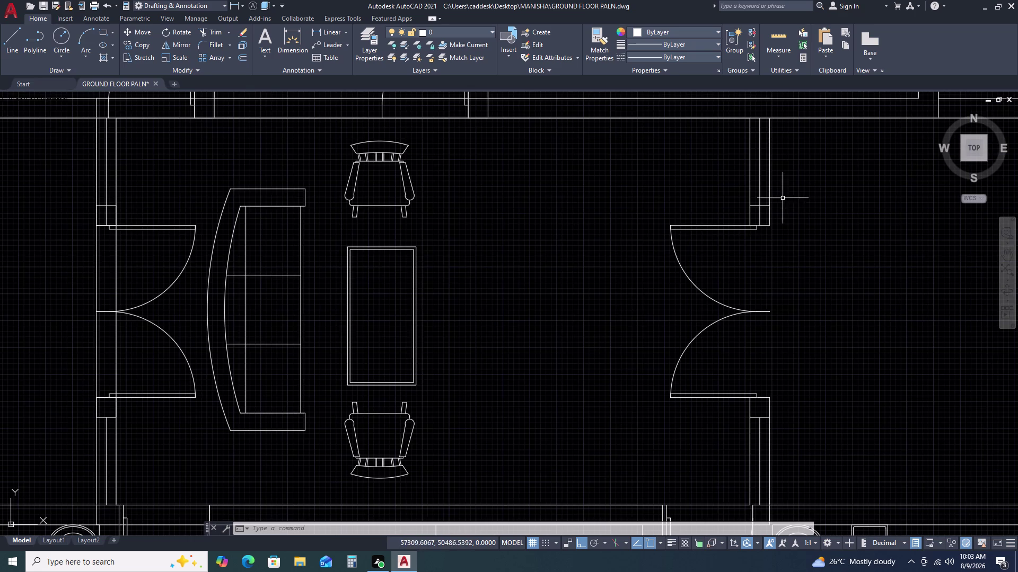
scroll(up, 3)
Stretch the two short wall-end pieces on the right lobby side by 250 each.
click(755, 189)
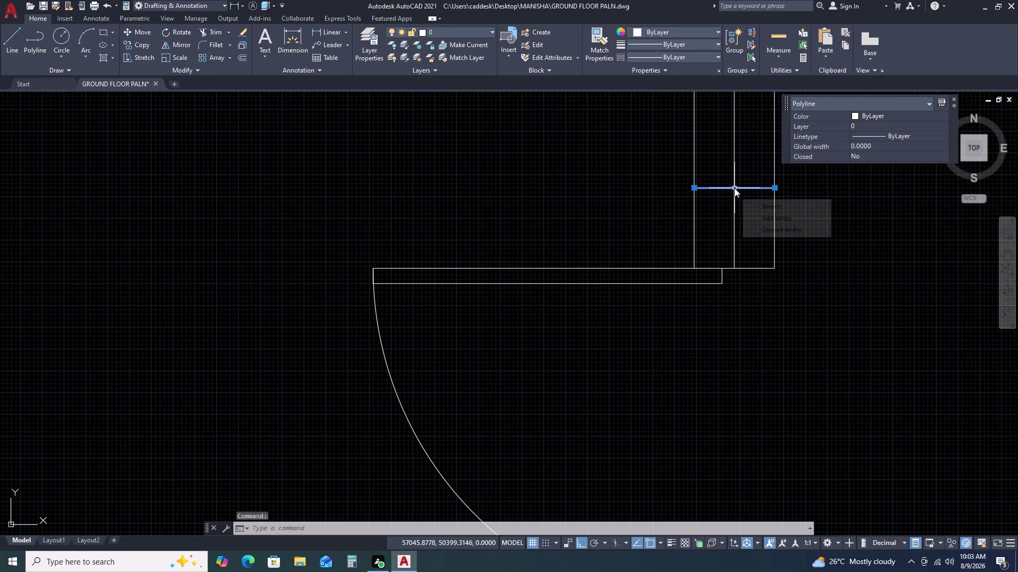
click(734, 189)
text(2)
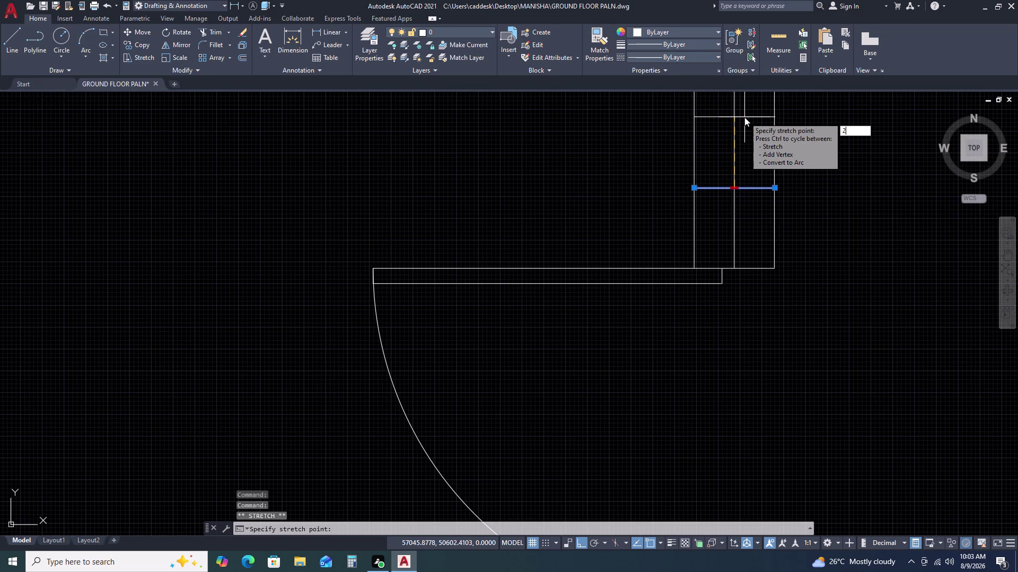
text(50)
key(space)
scroll(down, 3)
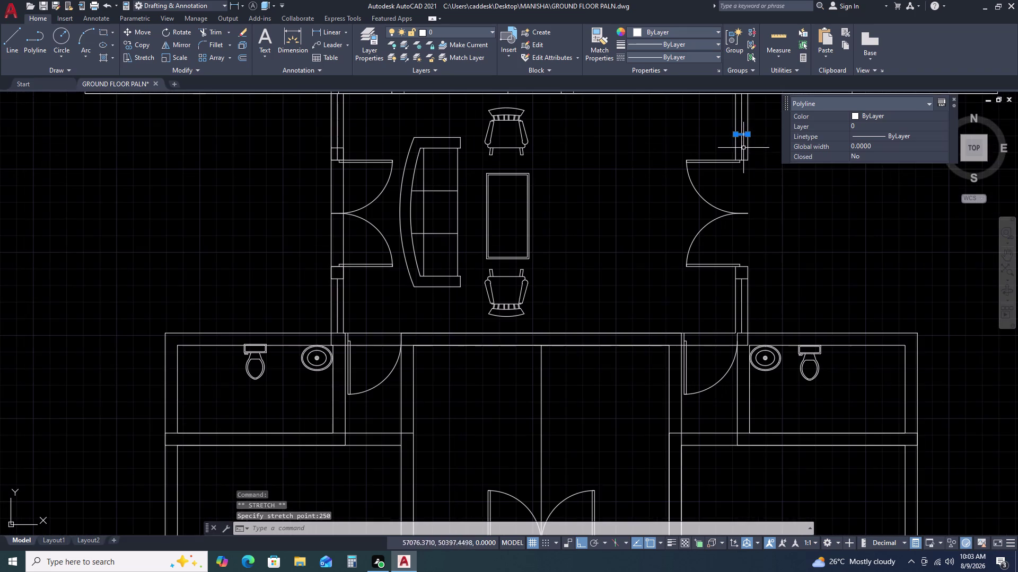
key(Escape)
middle_drag(763, 292, 762, 224)
scroll(up, 3)
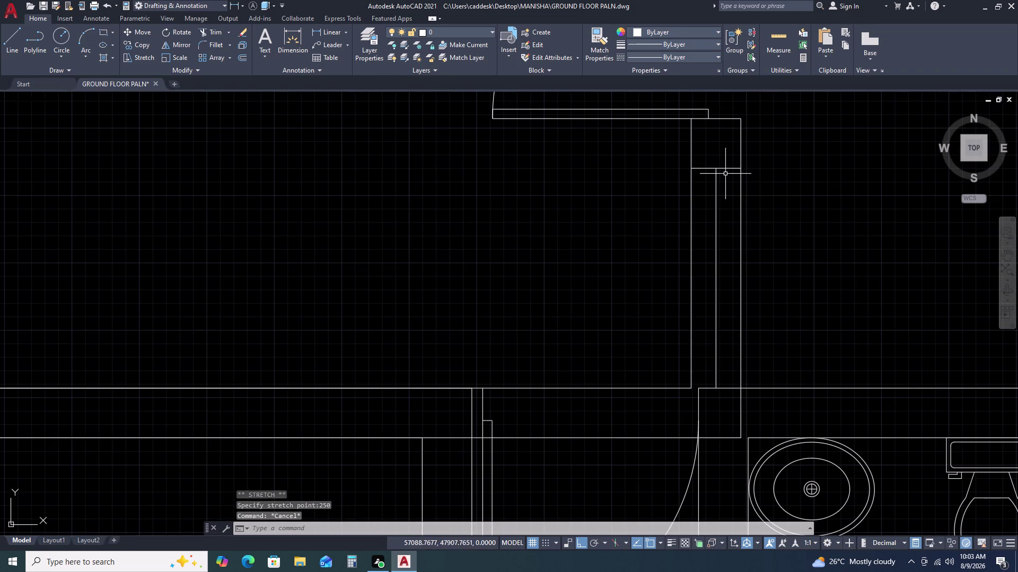
click(729, 167)
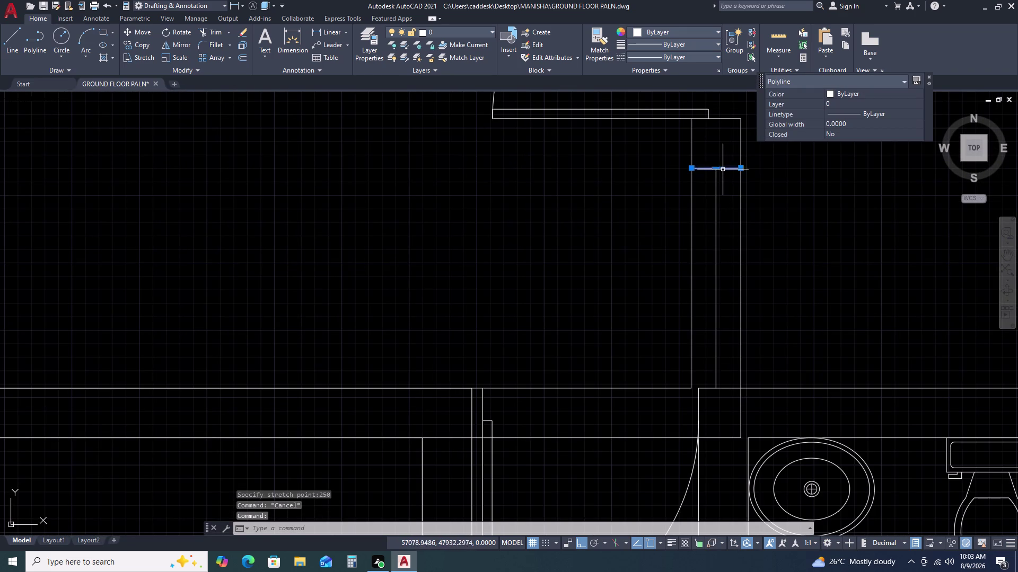
click(718, 167)
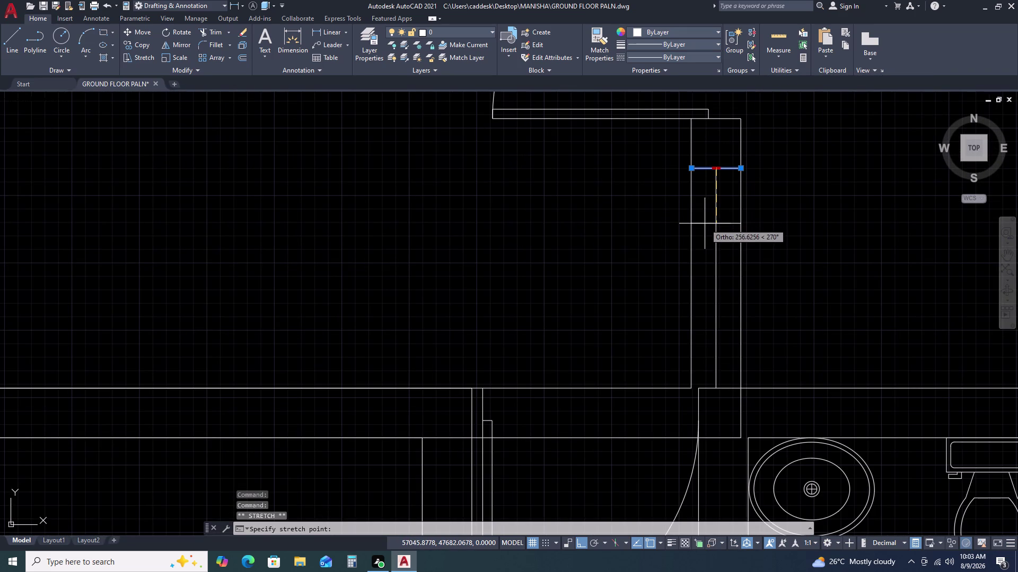
text(250)
key(space)
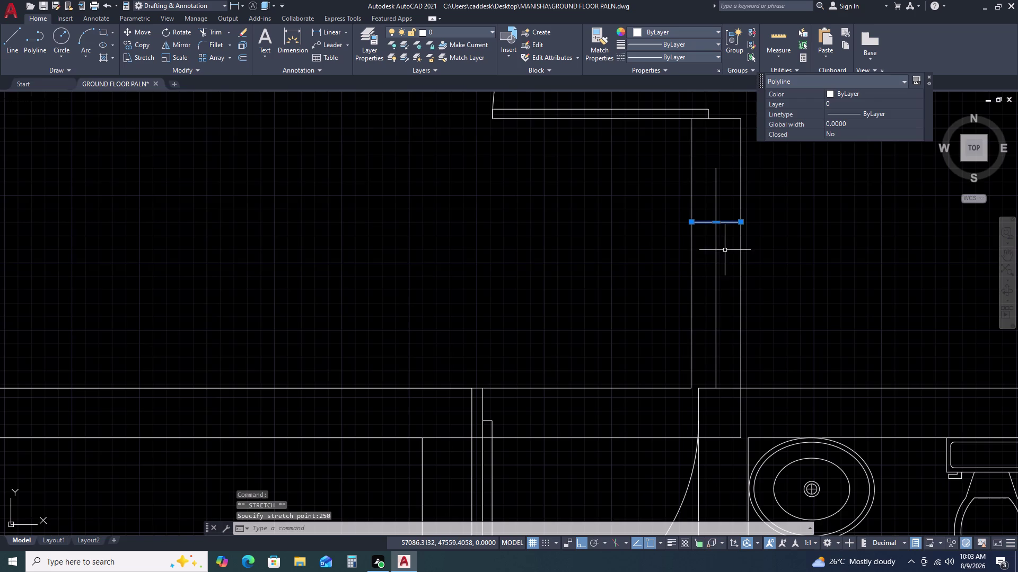
scroll(down, 3)
key(Escape)
Stretch the two left door-jamb pieces by 250, one upward and one downward.
middle_drag(521, 249, 643, 296)
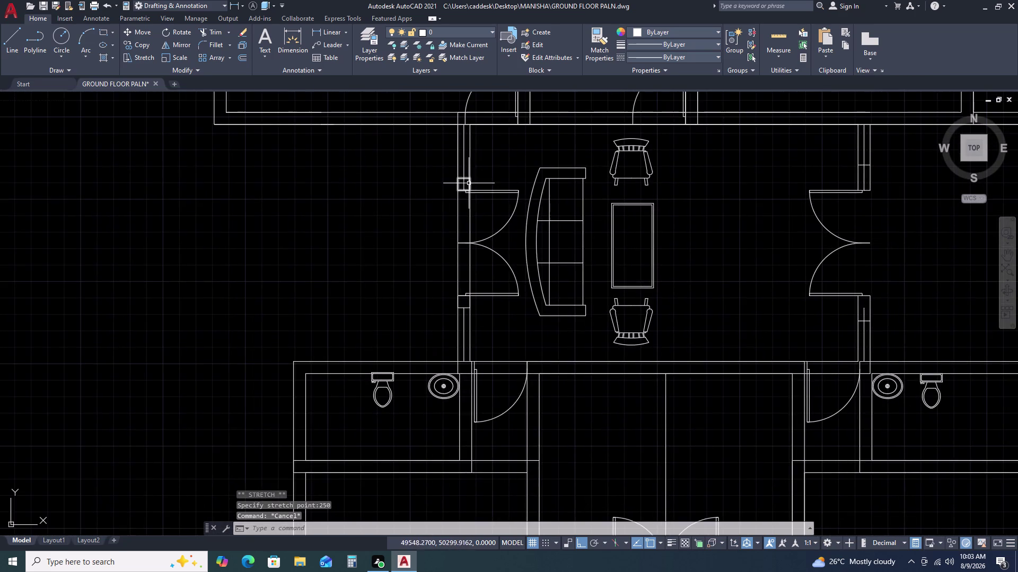
scroll(up, 3)
middle_drag(453, 165, 594, 219)
click(591, 220)
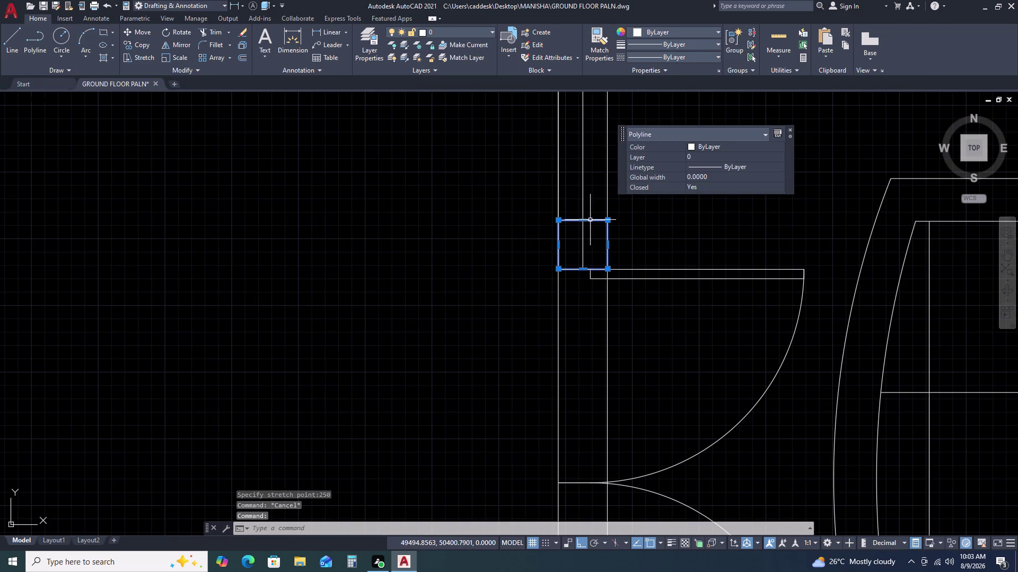
drag(582, 218, 581, 211)
text(25)
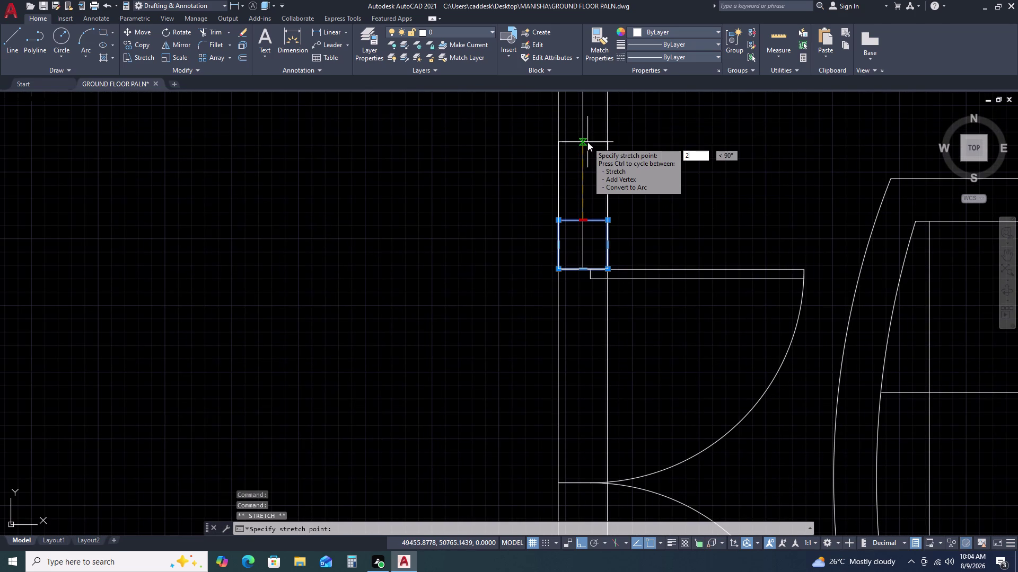
text(0)
key(space)
scroll(down, 3)
middle_drag(594, 288, 607, 197)
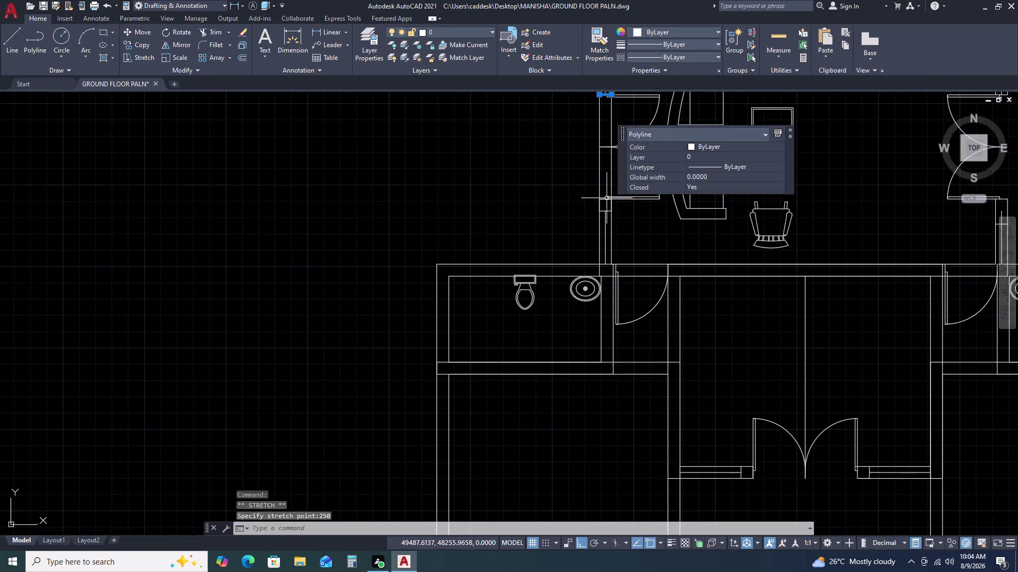
scroll(up, 3)
click(602, 179)
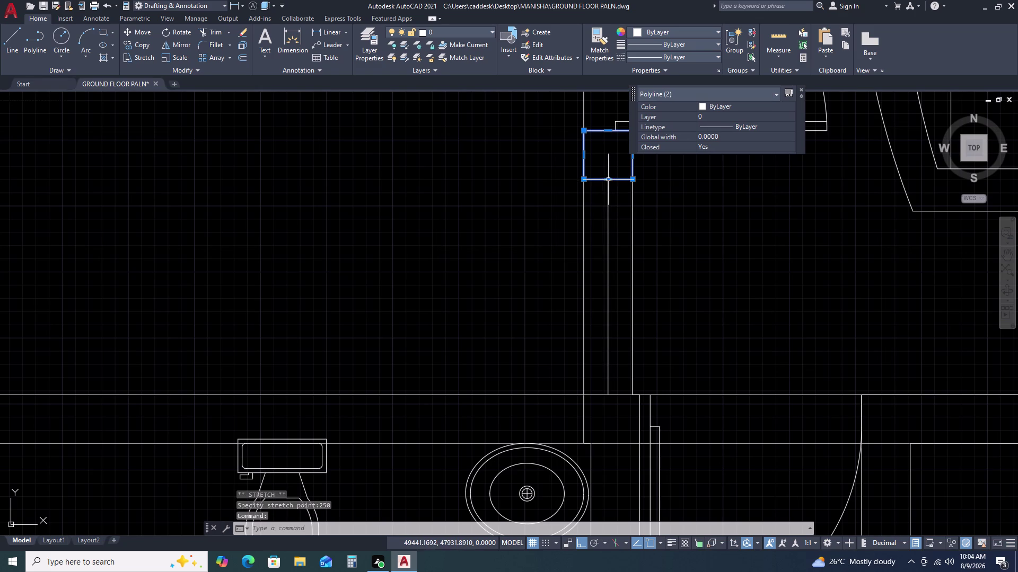
click(605, 181)
text(25)
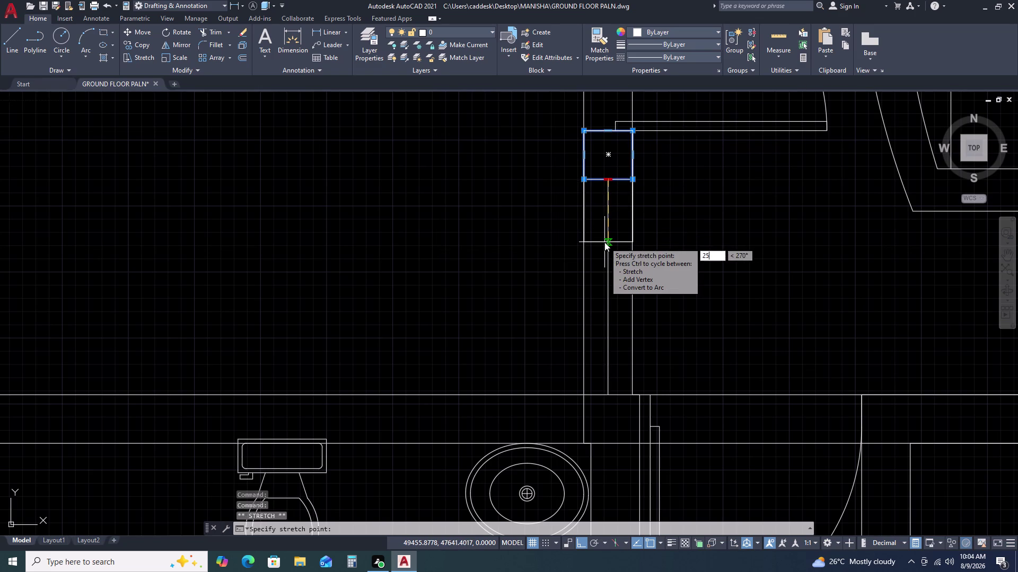
text(0)
key(space)
scroll(down, 3)
middle_drag(675, 271, 574, 265)
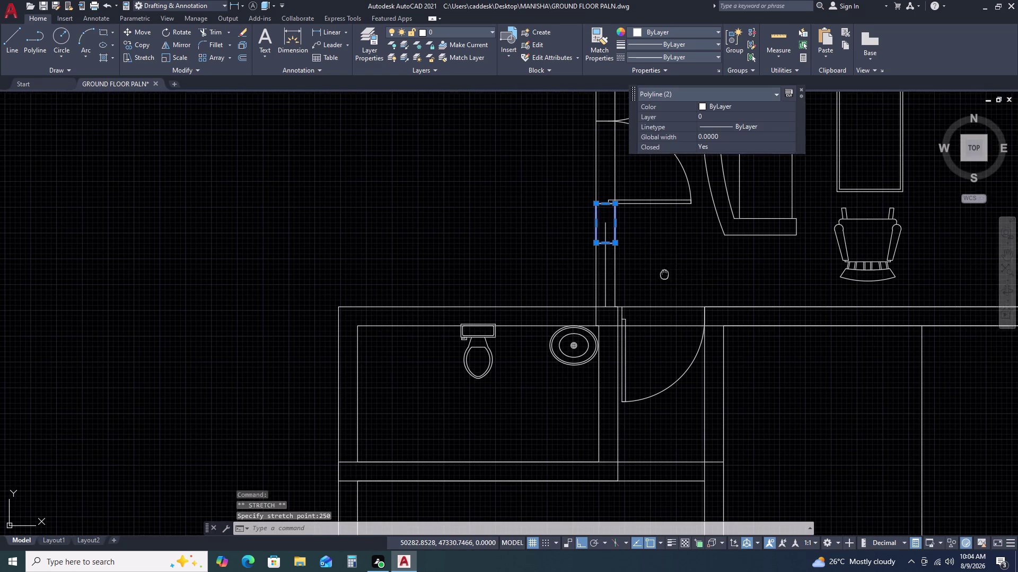
key(Escape)
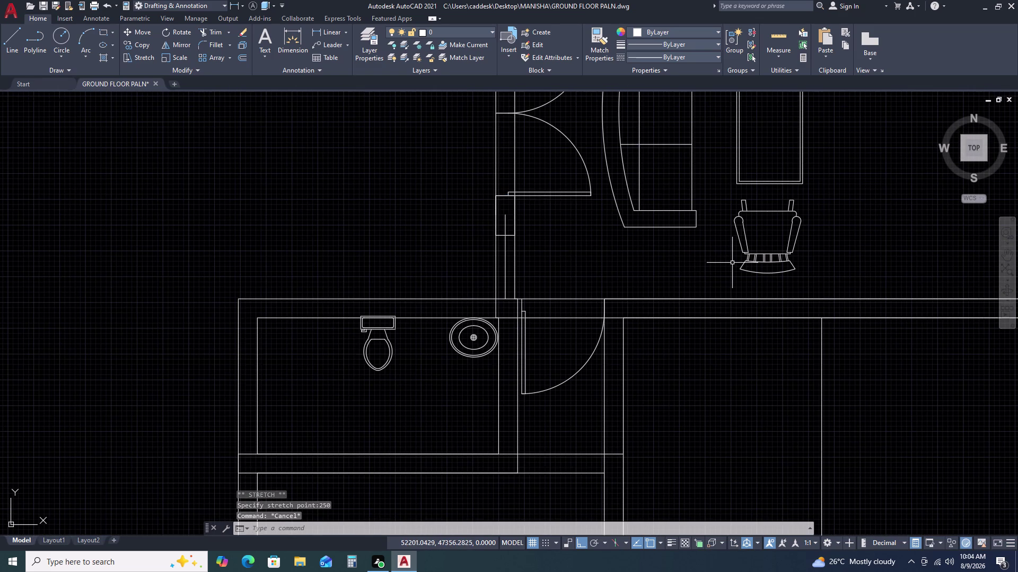
Quick-trim the overlapping wall lines at the left and right lobby doorways.
text(TR)
key(space)
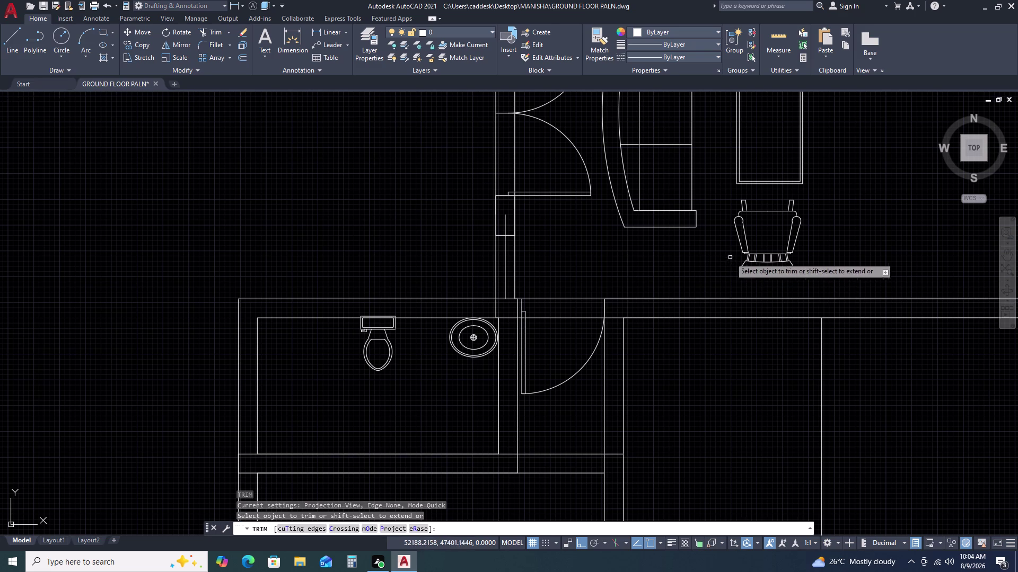
scroll(up, 3)
click(508, 216)
double_click(482, 266)
scroll(down, 3)
scroll(up, 3)
scroll(down, 3)
scroll(down, 3)
scroll(up, 3)
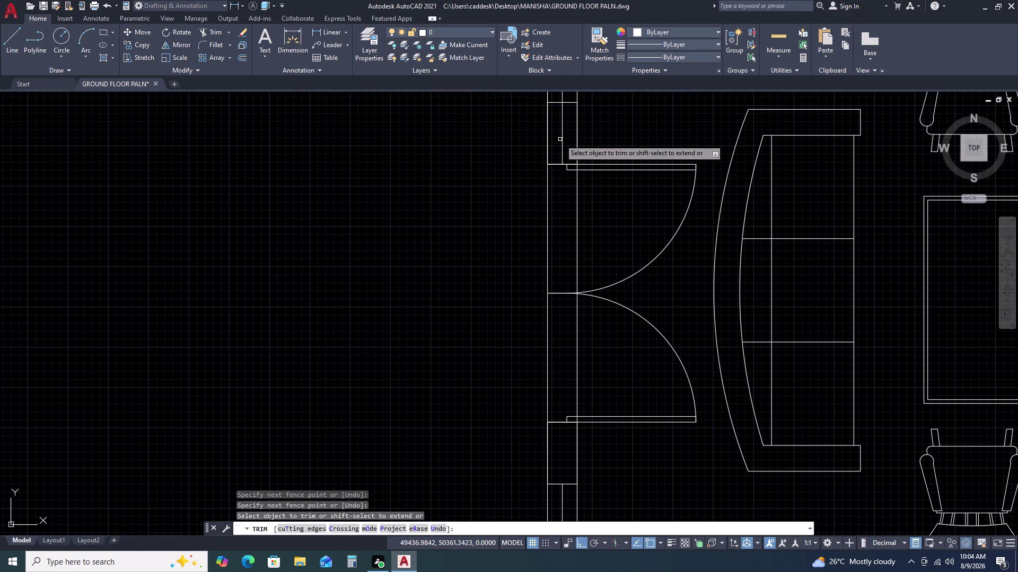
click(566, 137)
click(562, 131)
scroll(down, 3)
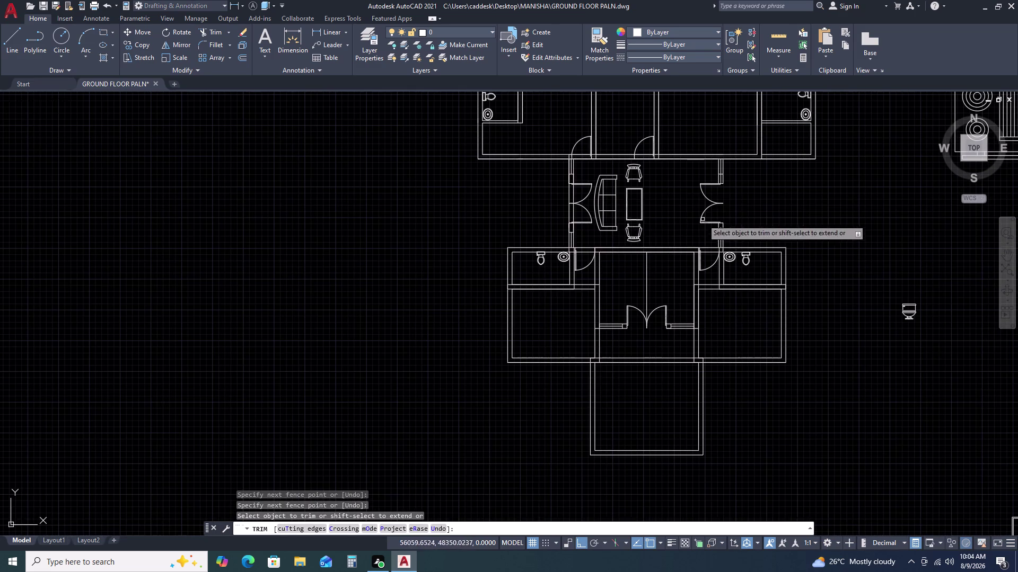
scroll(up, 3)
double_click(755, 183)
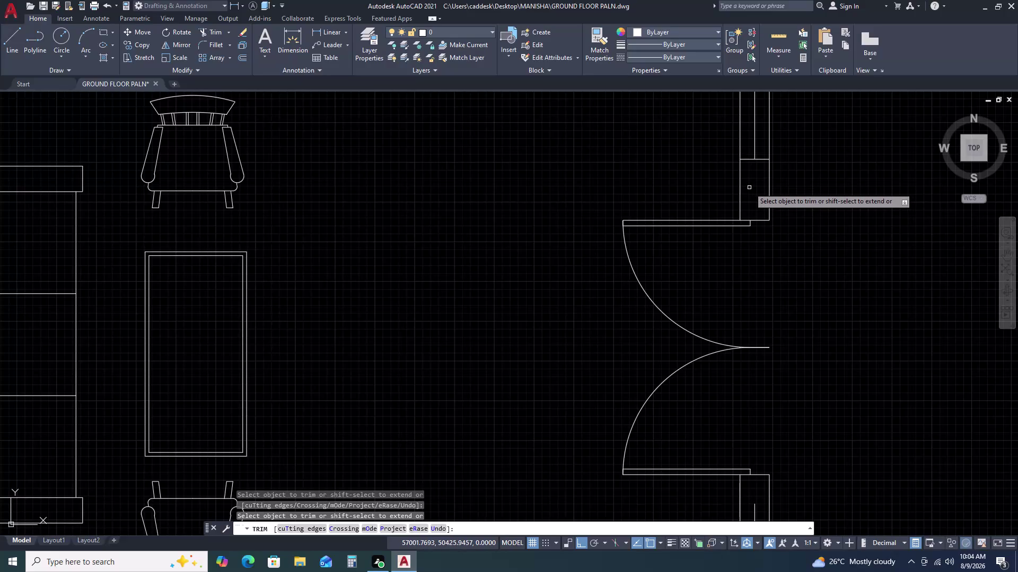
Trim the excess lines at the right wall end and the left doorway.
scroll(down, 3)
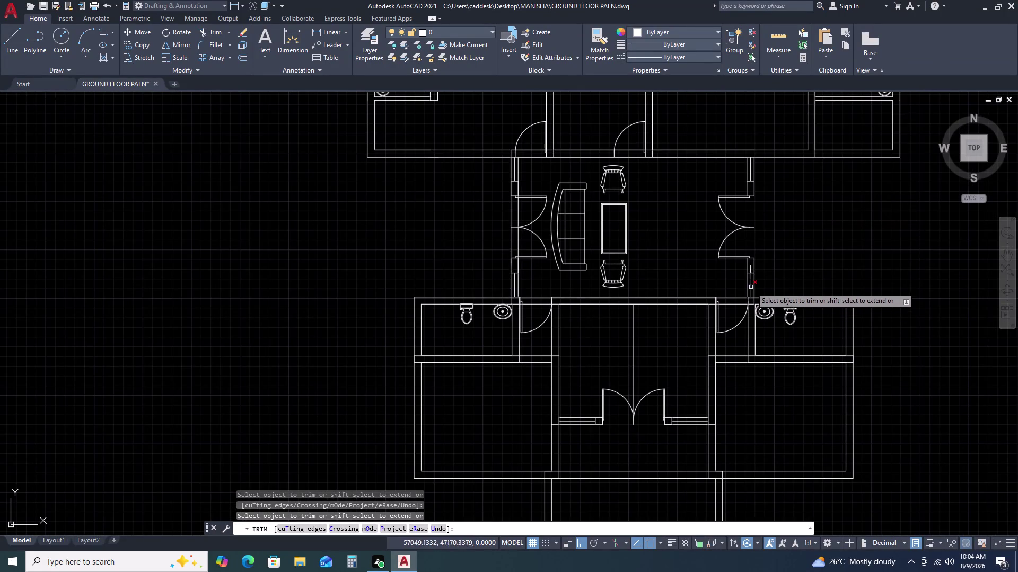
scroll(up, 3)
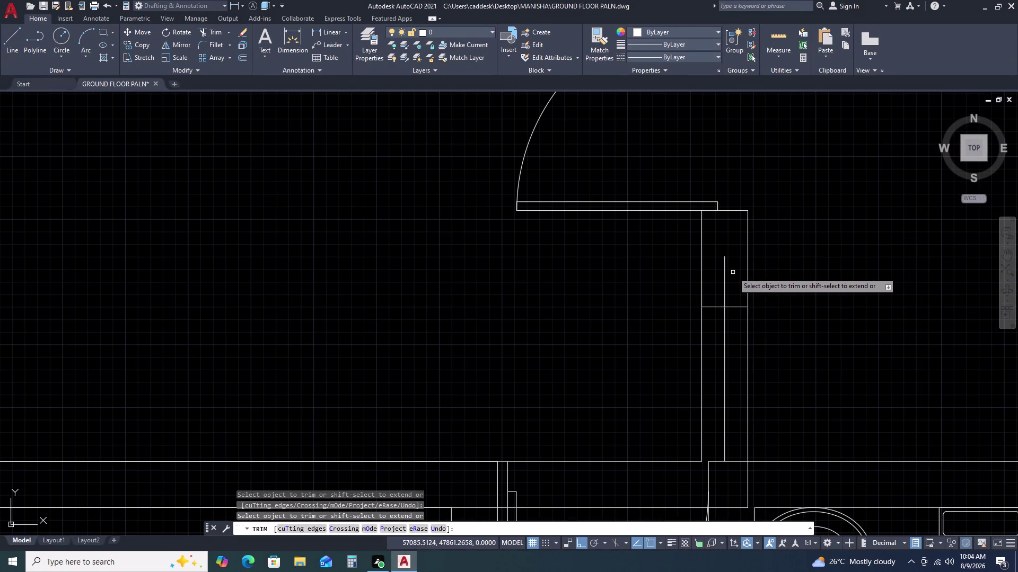
click(730, 272)
click(718, 253)
scroll(down, 3)
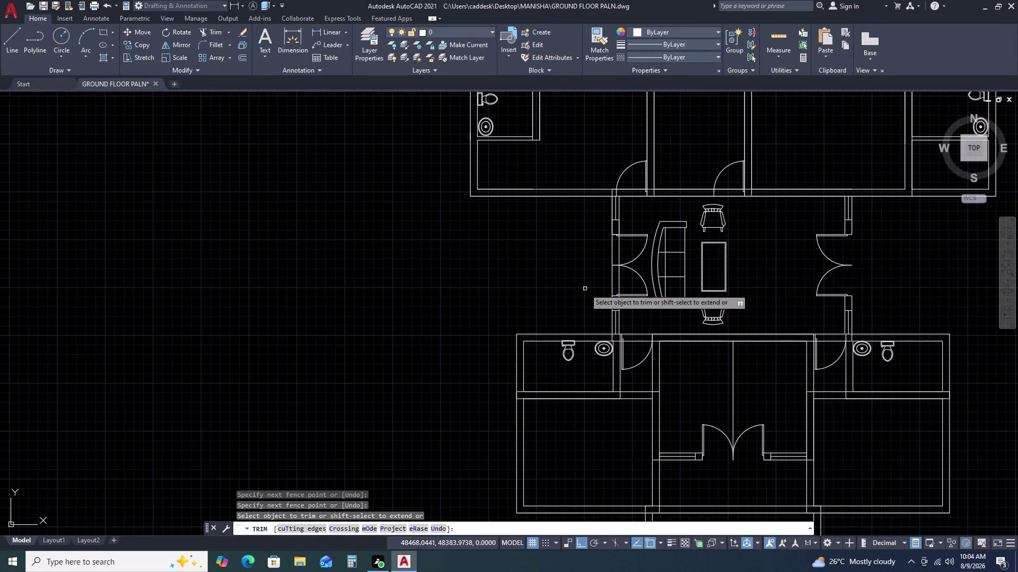
scroll(up, 3)
double_click(627, 275)
click(462, 279)
double_click(595, 292)
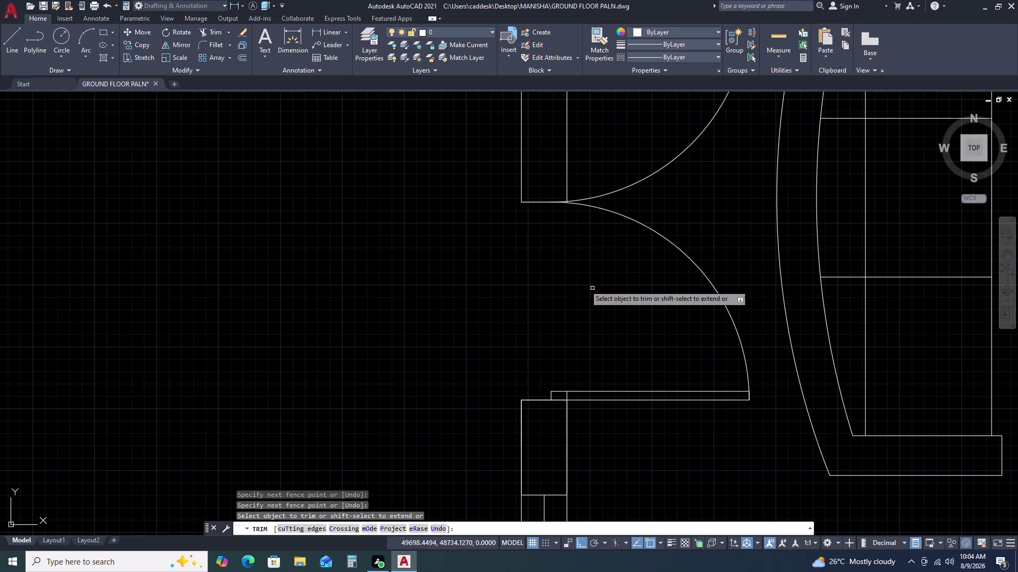
Trim the lines near the left door jamb and where the lobby meets the bathroom.
double_click(451, 126)
click(605, 132)
drag(605, 131, 583, 132)
click(446, 139)
scroll(down, 3)
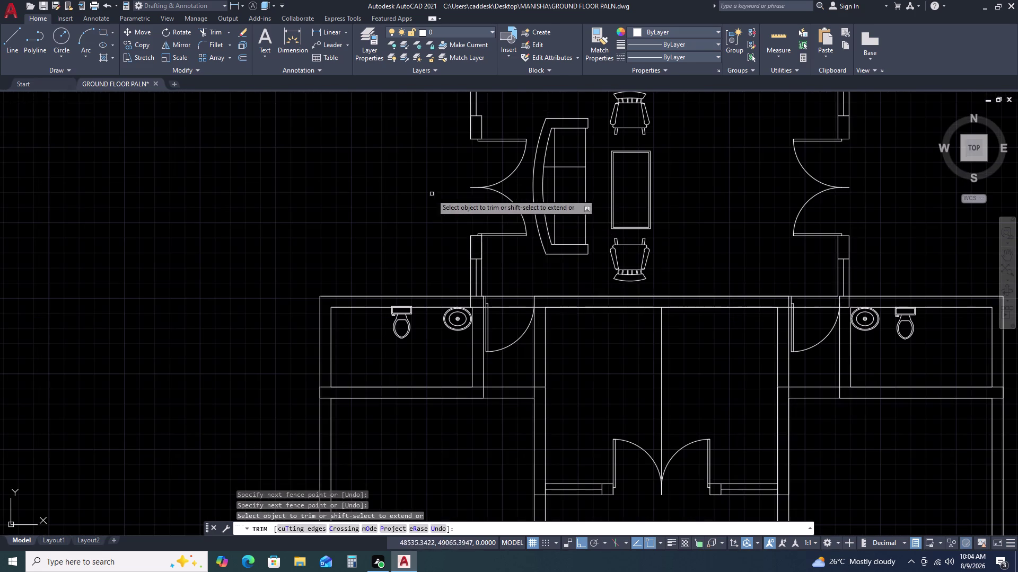
scroll(down, 3)
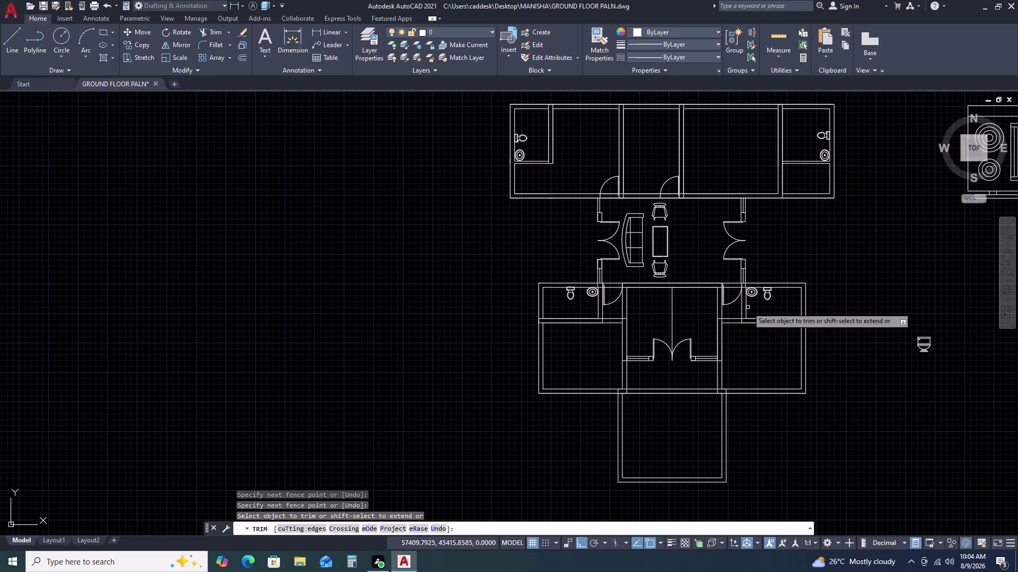
scroll(up, 3)
click(718, 220)
click(707, 288)
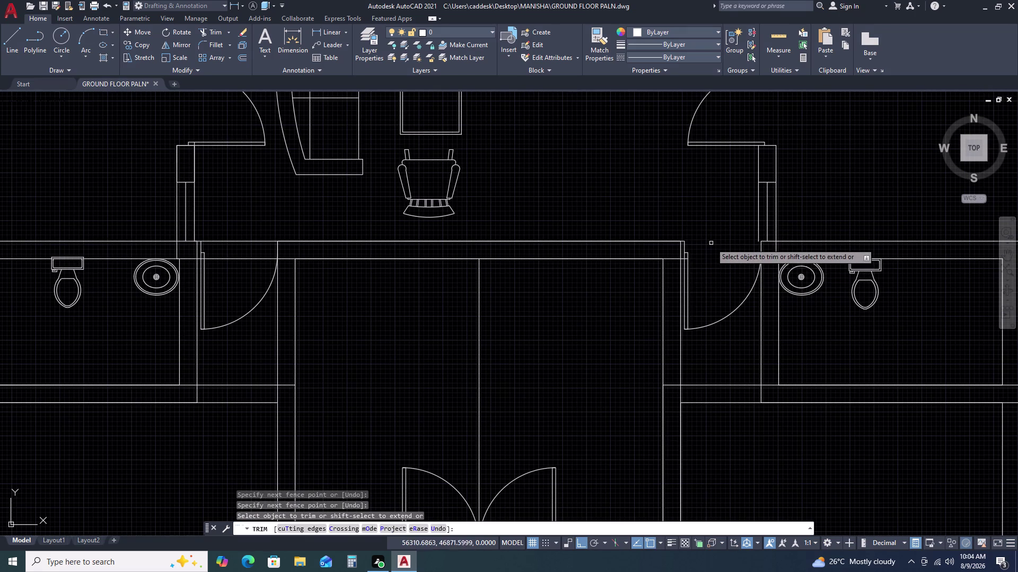
key(Escape)
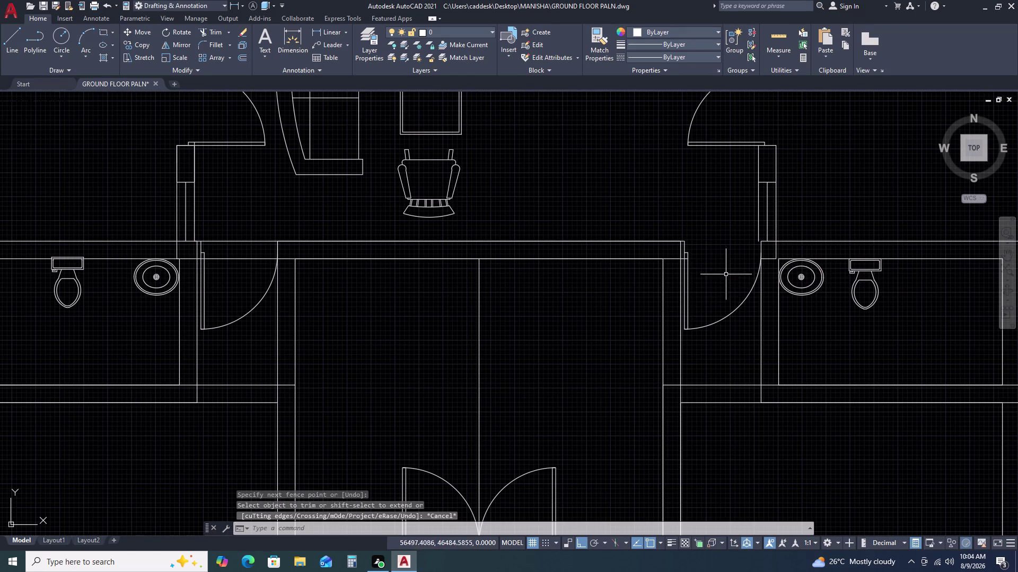
scroll(down, 3)
middle_drag(817, 189, 818, 190)
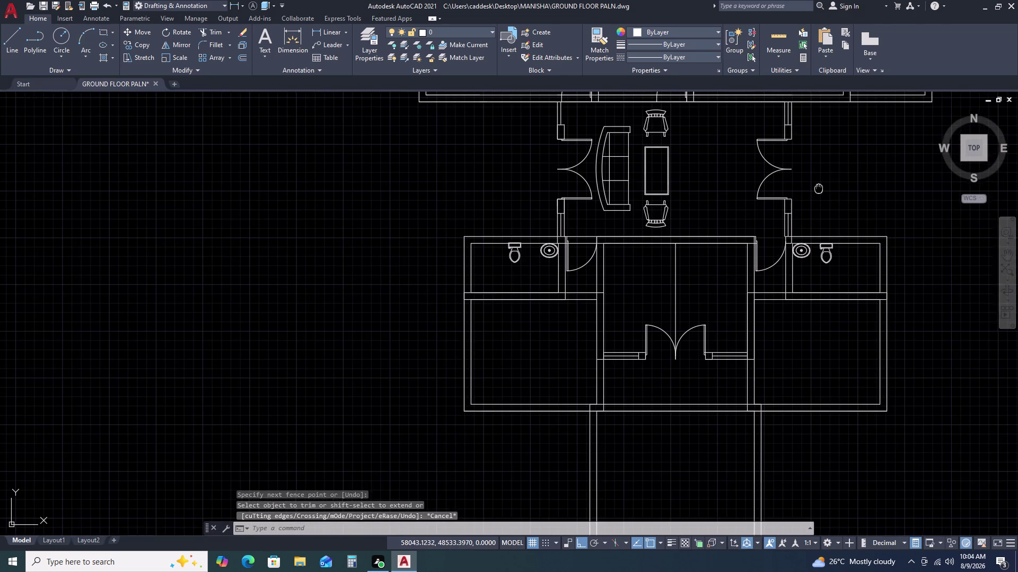
middle_drag(818, 190, 813, 223)
scroll(up, 3)
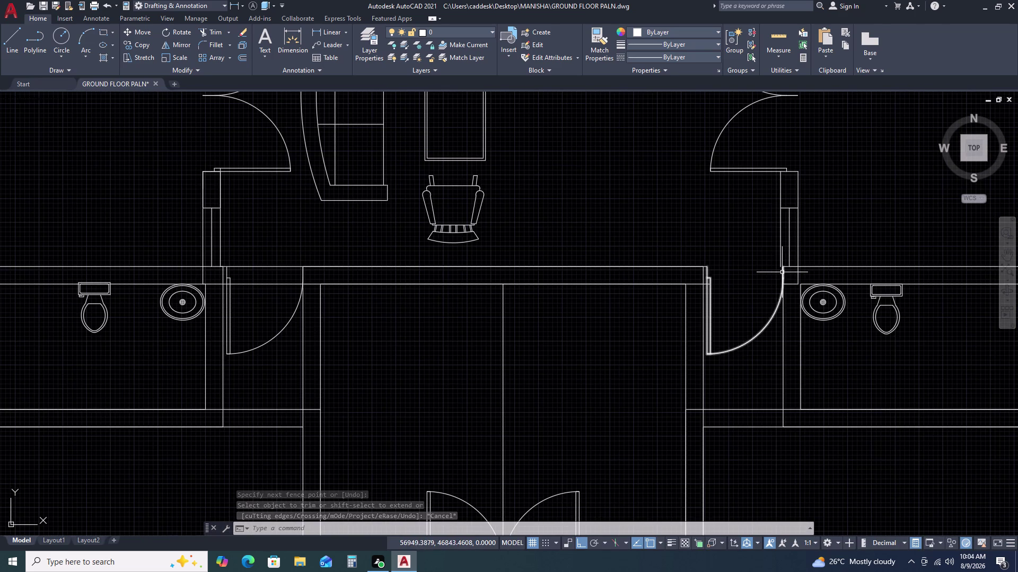
scroll(up, 3)
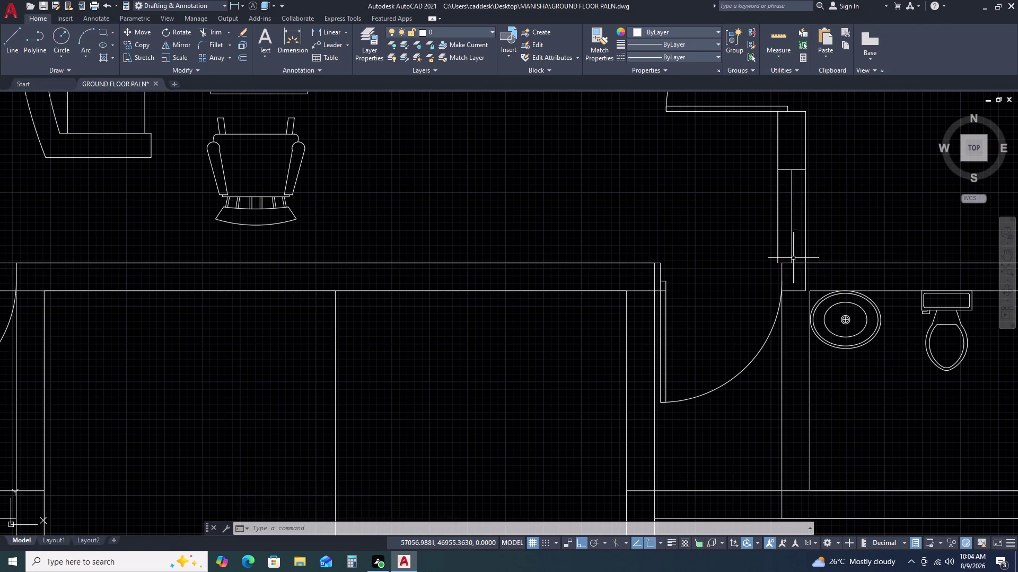
scroll(down, 3)
middle_drag(871, 304, 857, 311)
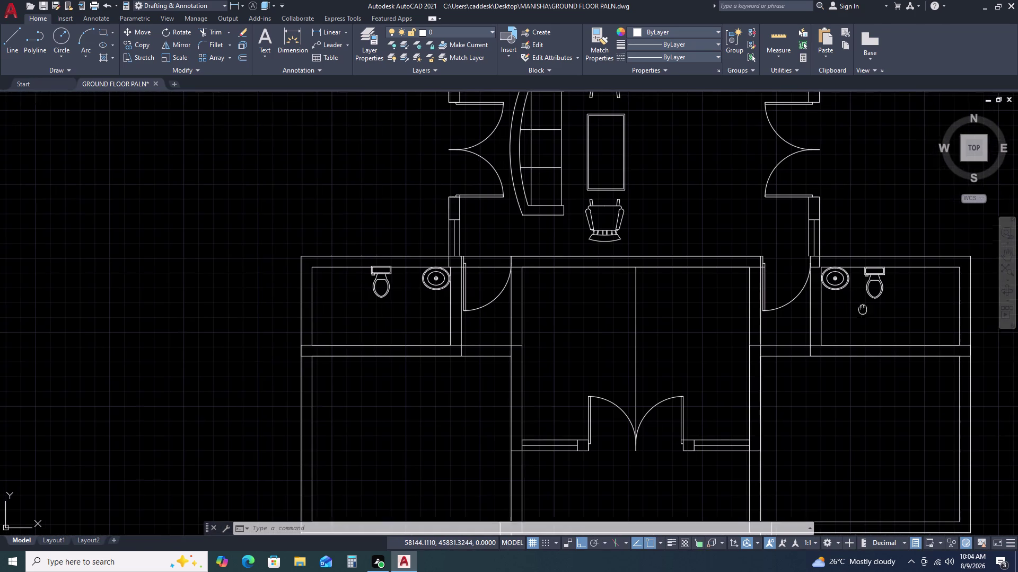
middle_drag(857, 311, 832, 316)
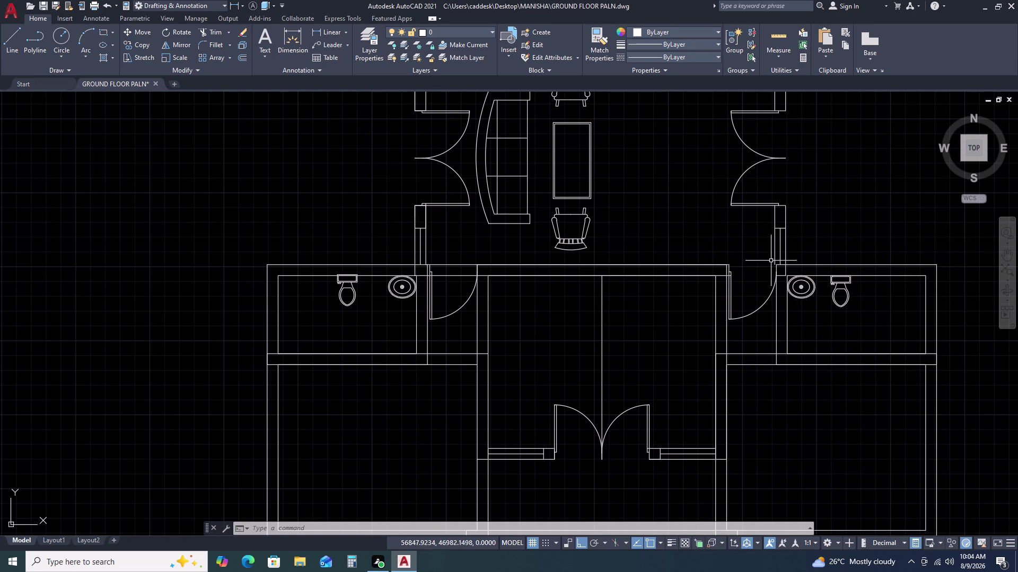
scroll(up, 3)
scroll(down, 3)
scroll(down, 3)
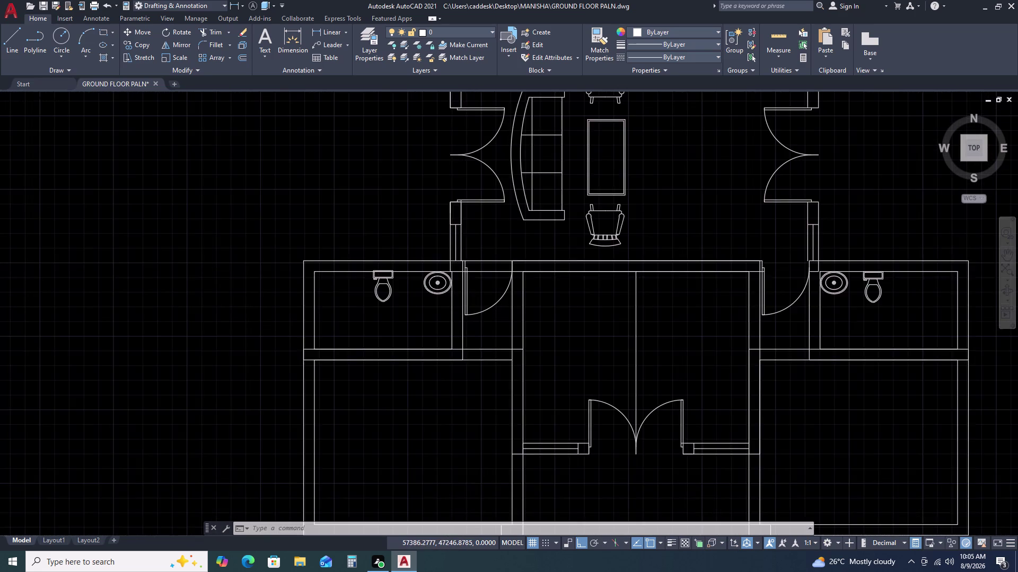
middle_drag(877, 216, 853, 224)
Move the short wall piece beside the right bathroom door into alignment.
click(737, 107)
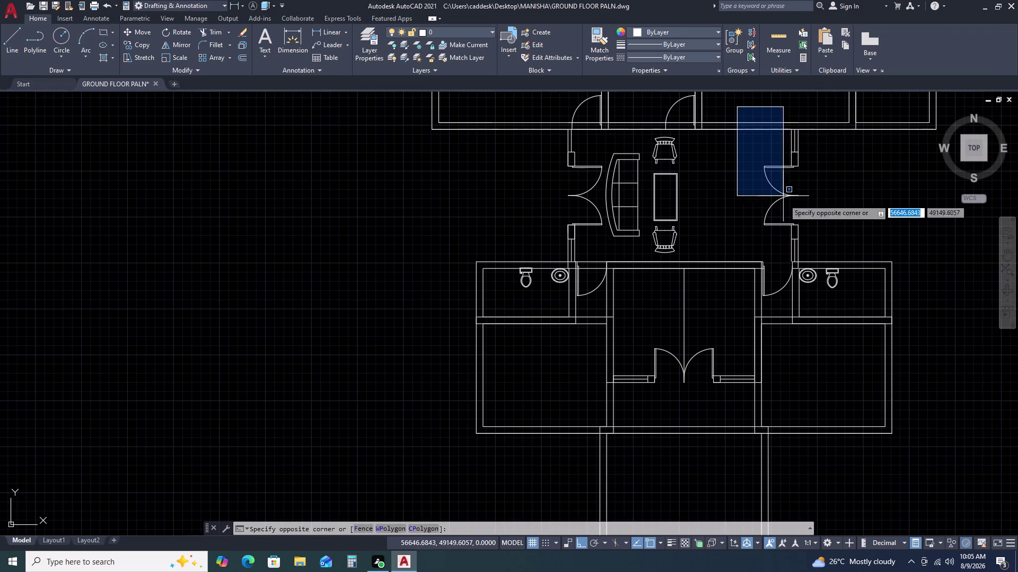
click(813, 258)
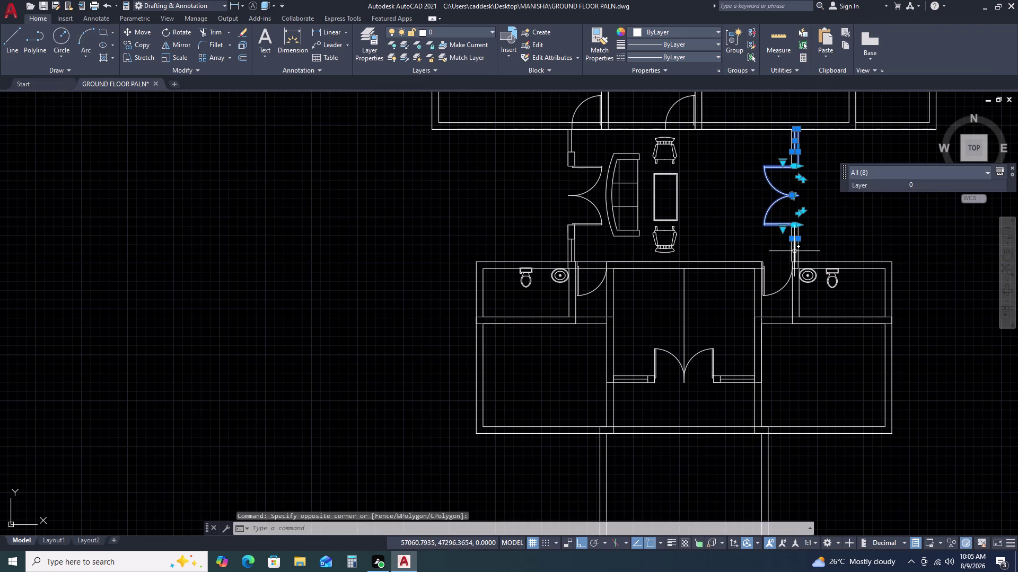
scroll(up, 3)
click(833, 223)
click(763, 255)
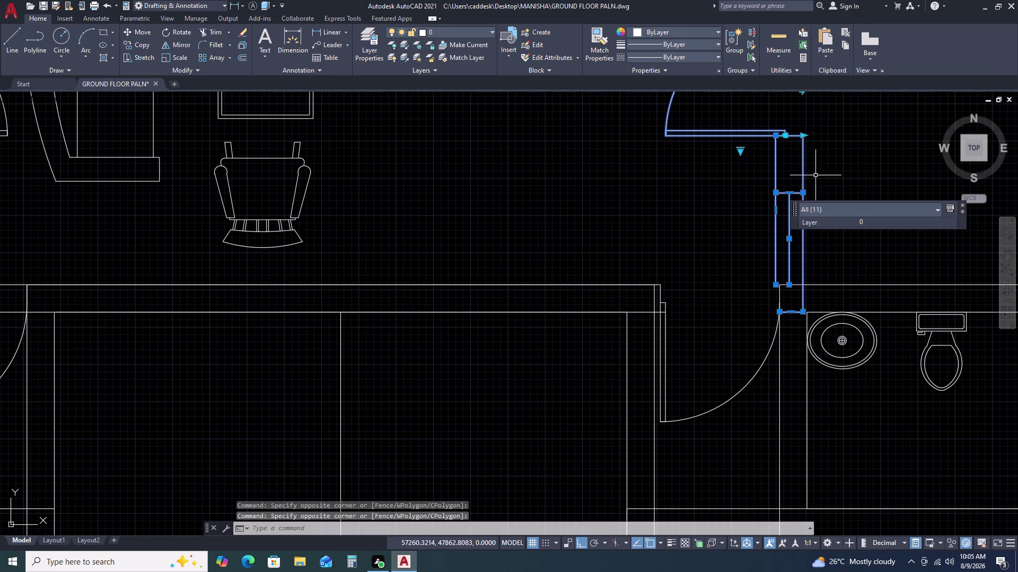
text(M)
key(space)
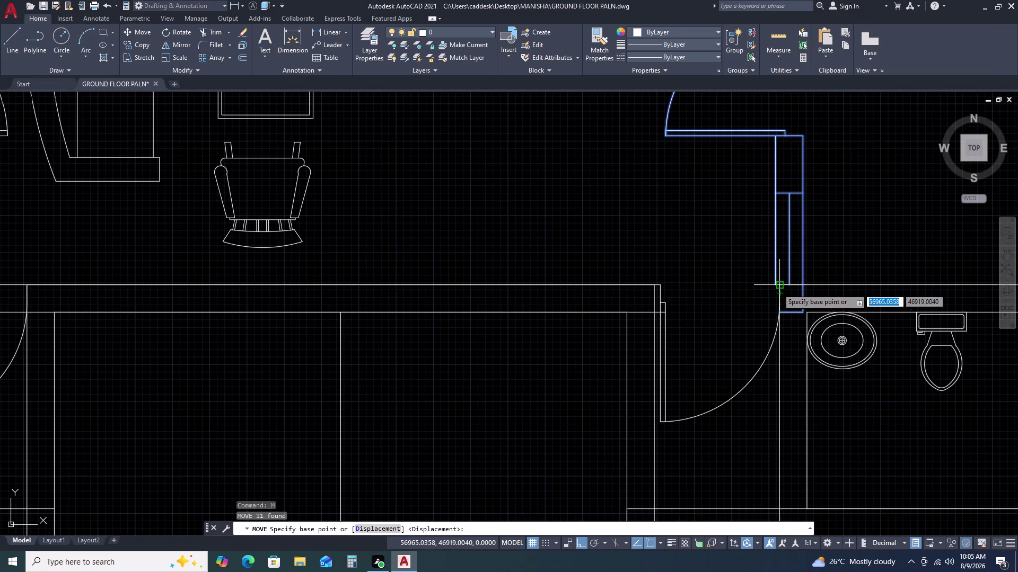
click(773, 286)
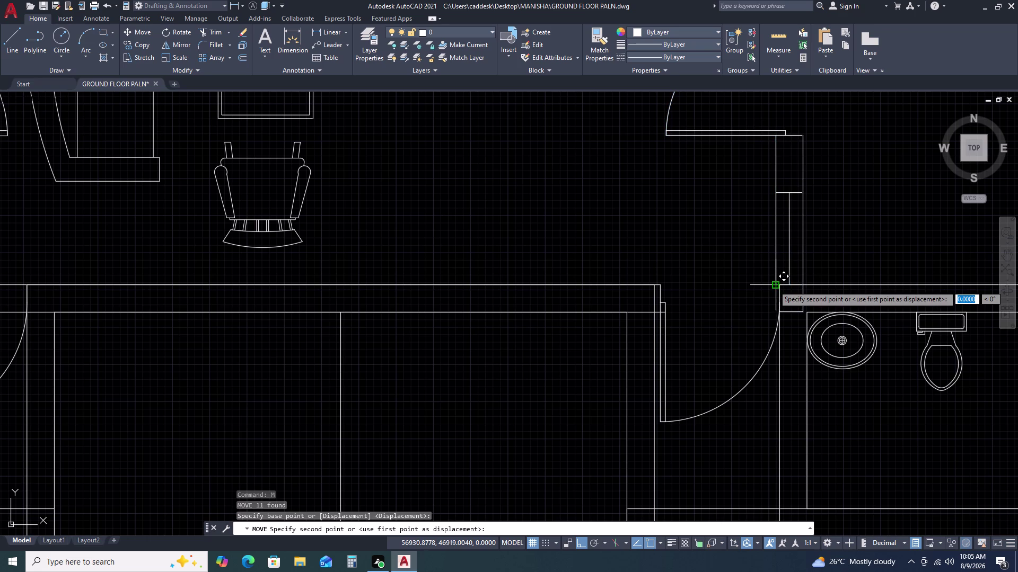
click(780, 285)
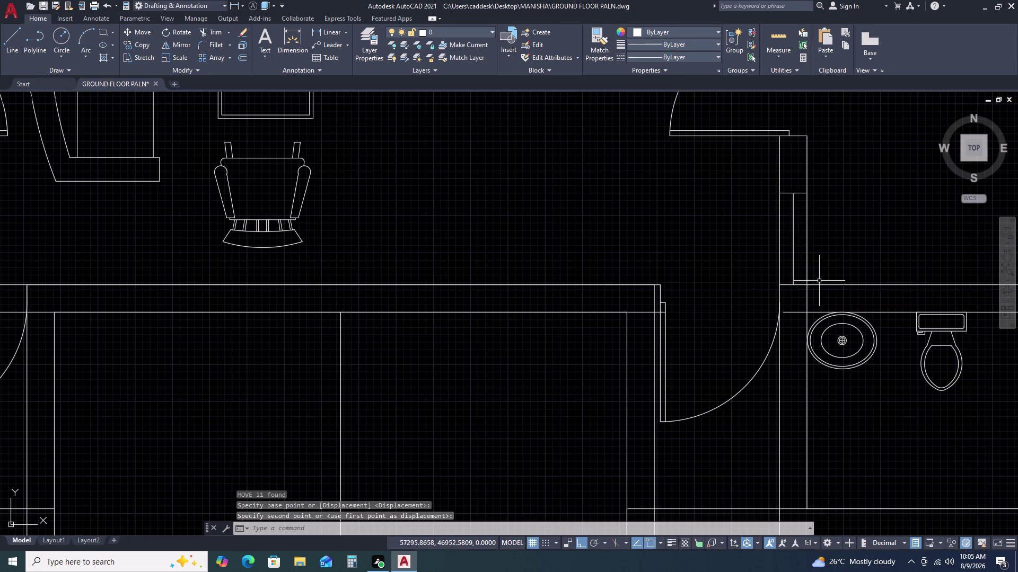
Grip-stretch the wall's base line 230 units toward the door edge.
middle_drag(826, 283, 782, 239)
click(753, 269)
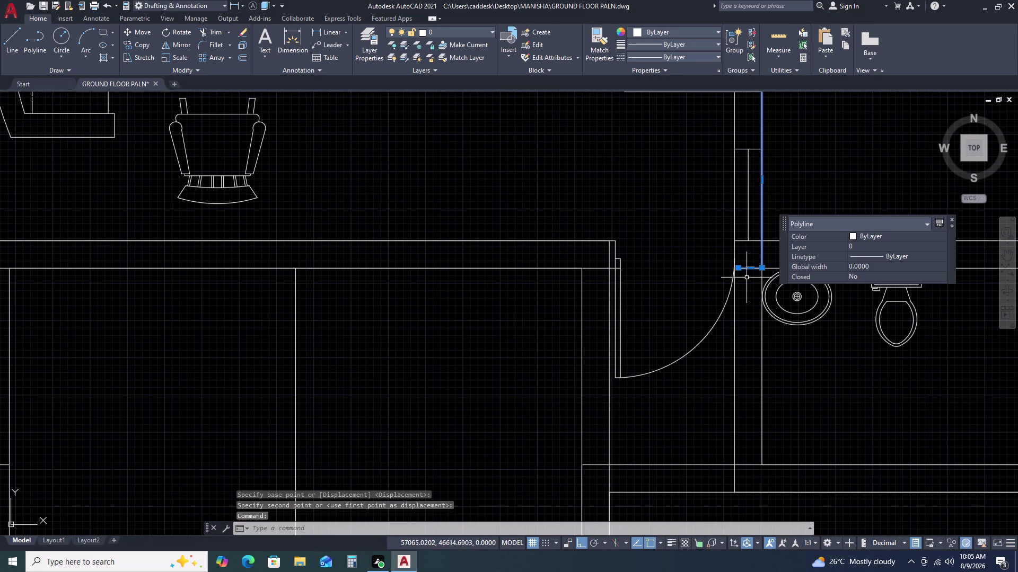
scroll(up, 3)
click(730, 264)
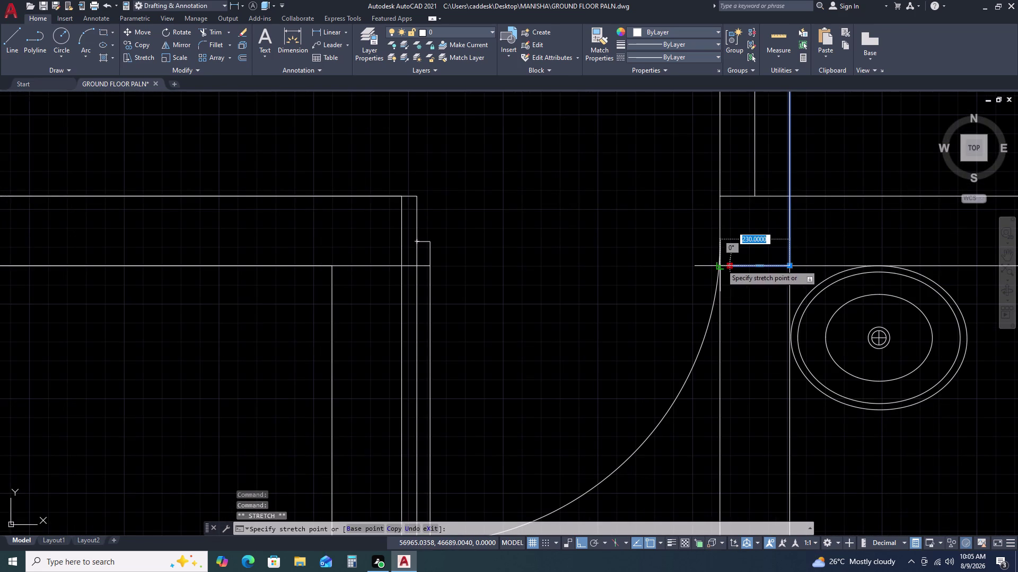
click(719, 264)
key(Escape)
Begin trimming lines at the left bathroom doorway.
scroll(down, 3)
scroll(down, 3)
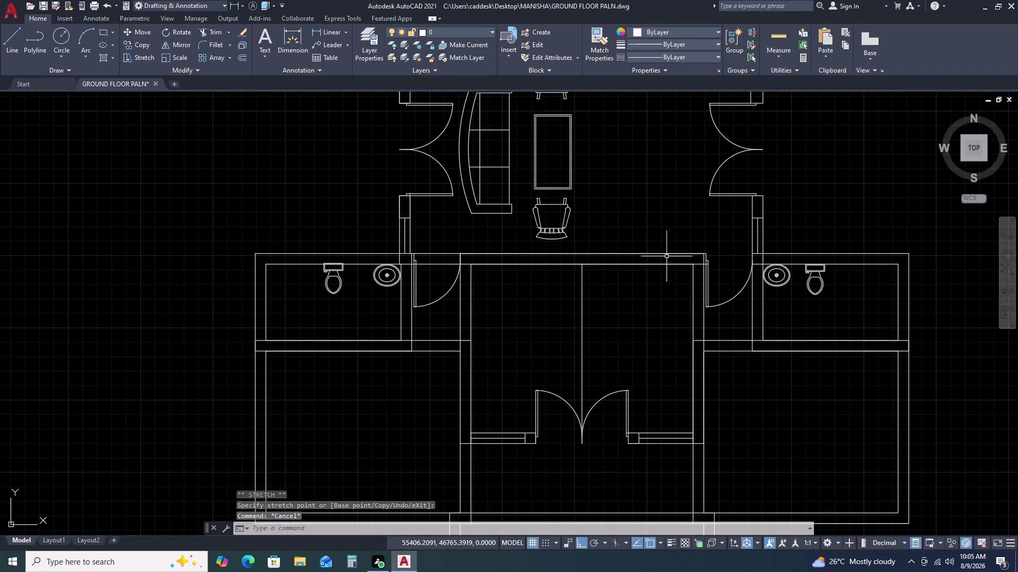
middle_click(630, 246)
middle_drag(632, 248, 651, 266)
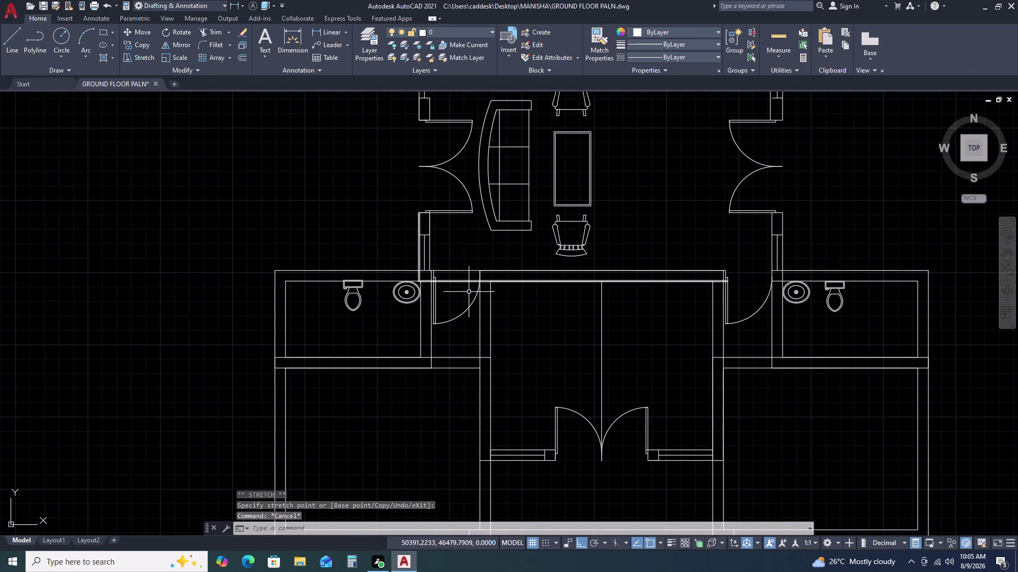
scroll(up, 3)
text(TR)
key(space)
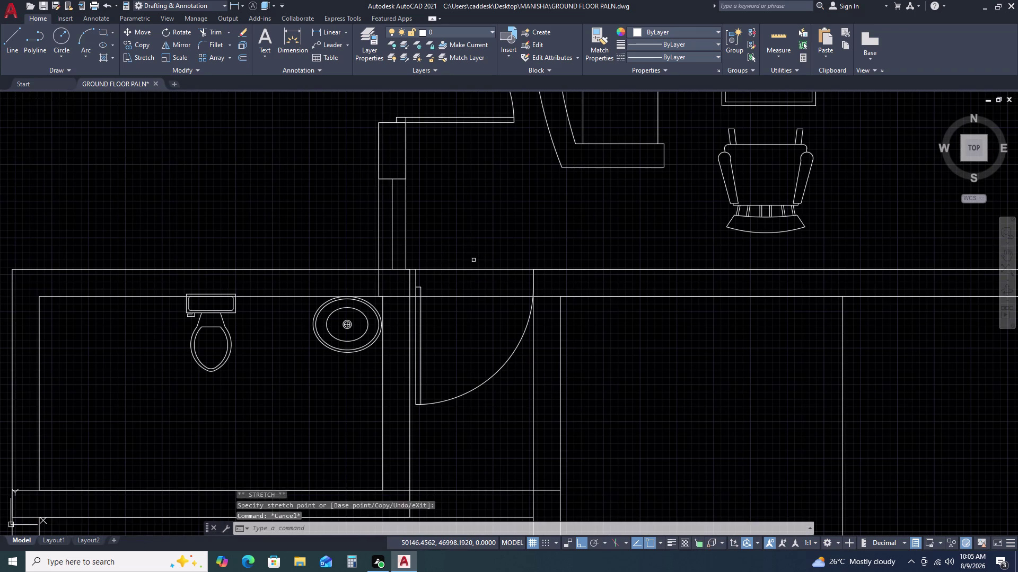
drag(475, 246, 475, 250)
click(459, 345)
scroll(down, 3)
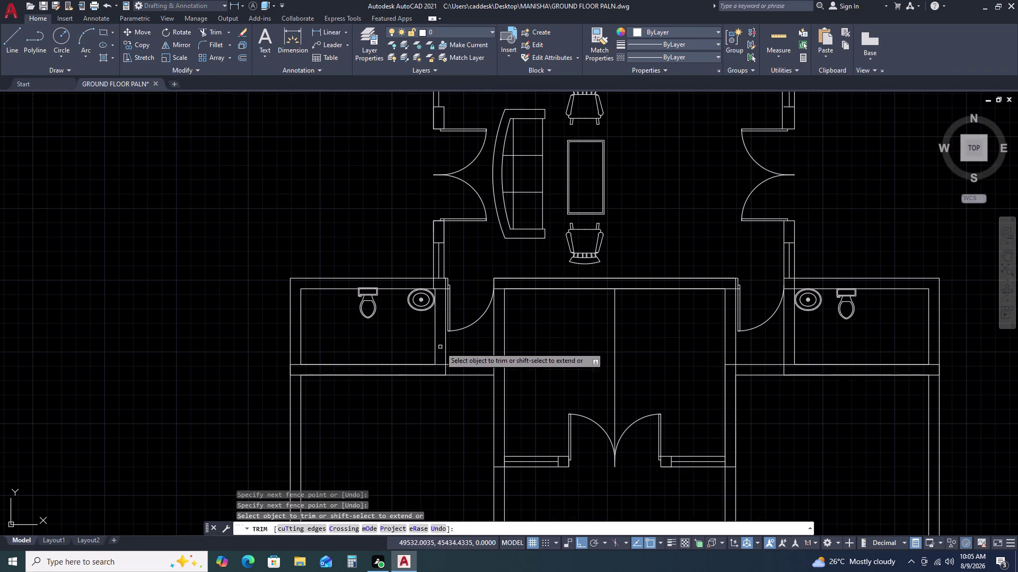
key(Escape)
scroll(down, 3)
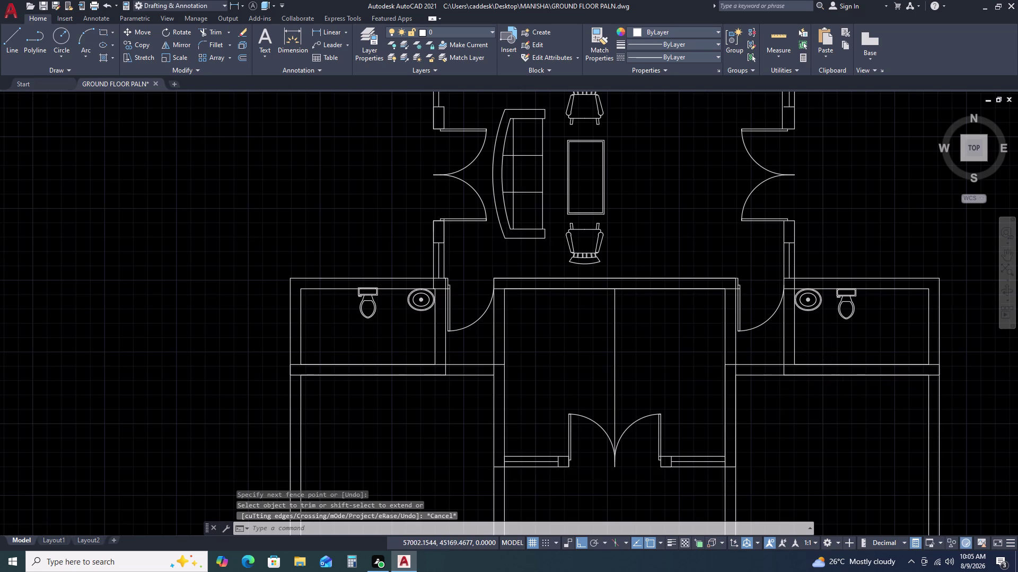
middle_drag(786, 343, 670, 318)
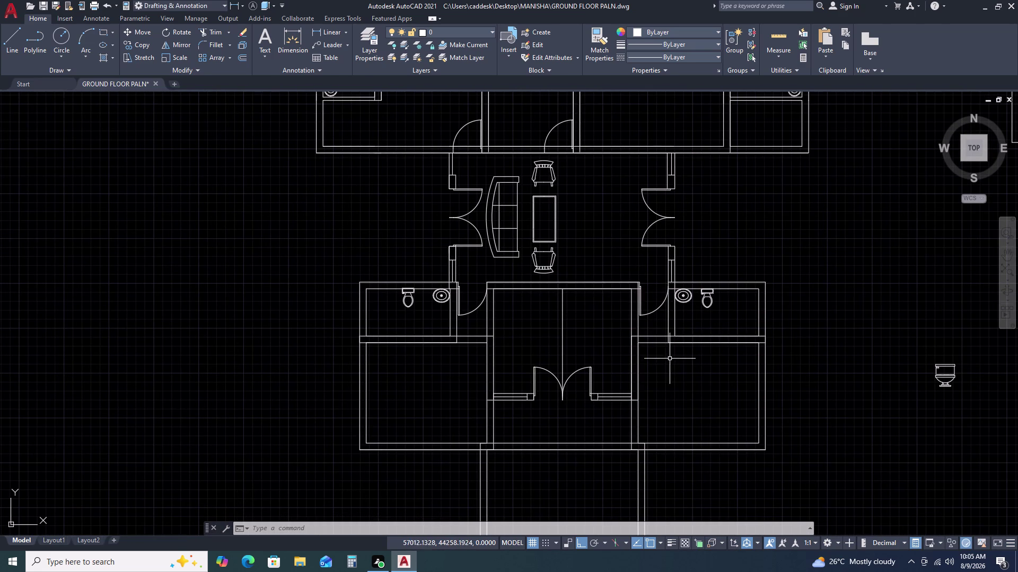
scroll(down, 3)
middle_drag(763, 373, 604, 332)
middle_drag(592, 329, 535, 312)
scroll(down, 3)
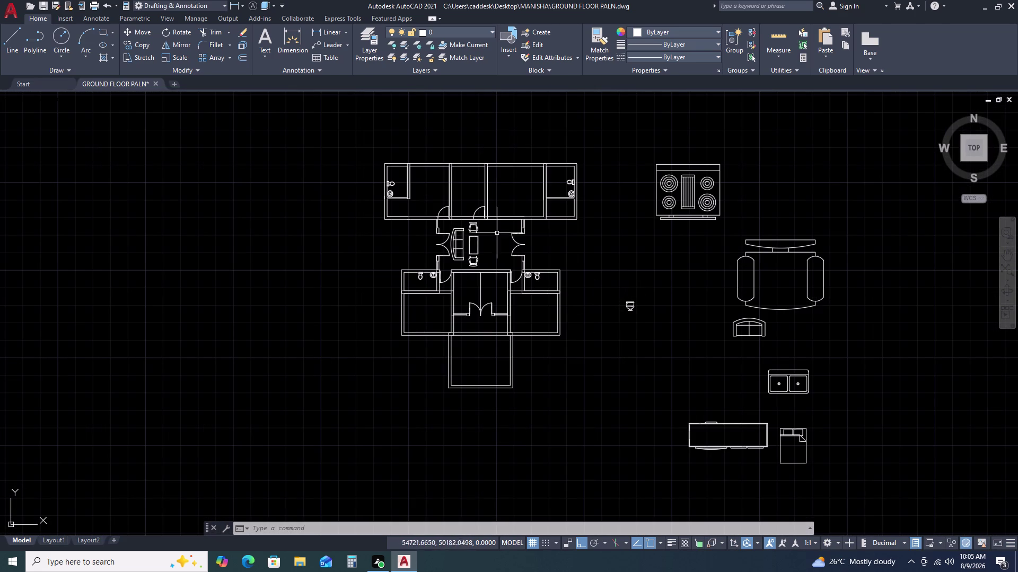
middle_drag(470, 238, 505, 259)
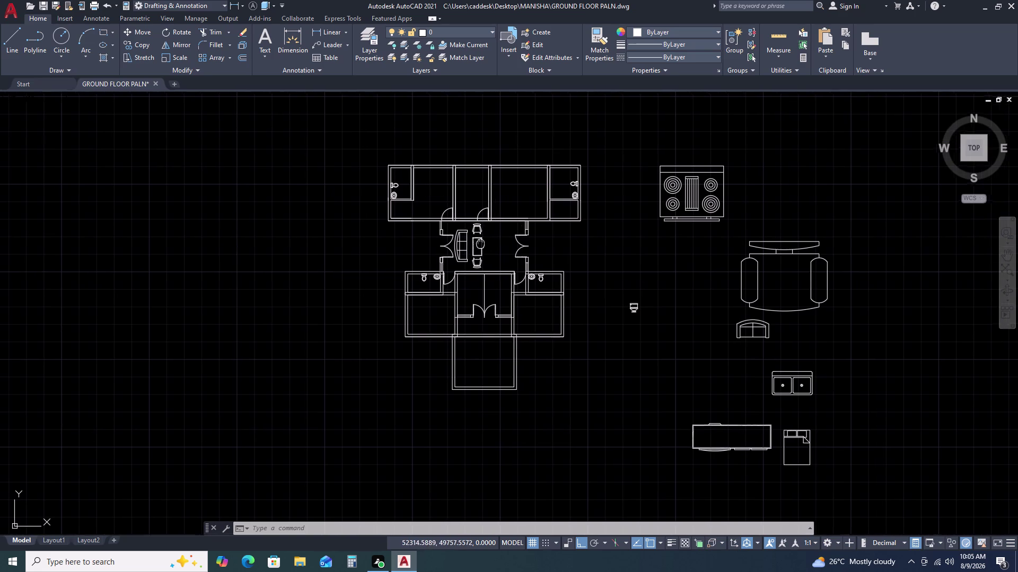
middle_drag(506, 258, 525, 271)
scroll(up, 3)
scroll(down, 3)
scroll(up, 3)
scroll(up, 3)
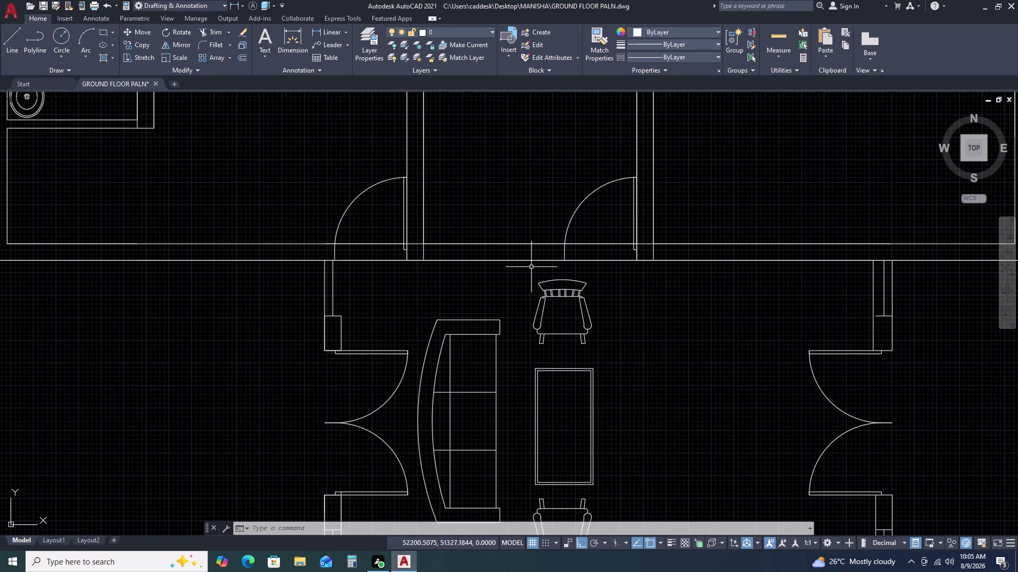
Draw partition lines from the bottom wall, up 3854, then right 2001 to the wall.
key(l)
key(space)
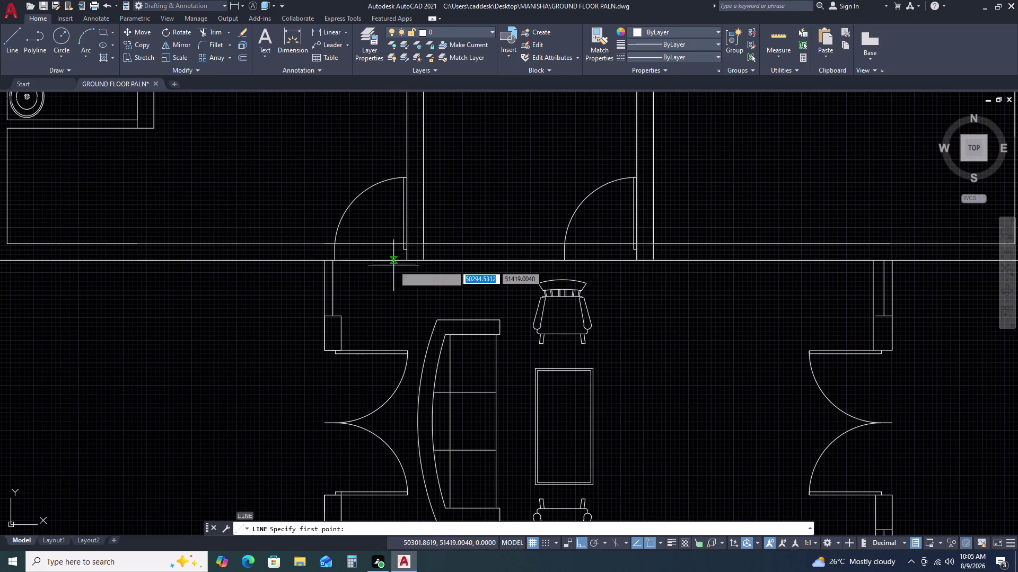
scroll(down, 3)
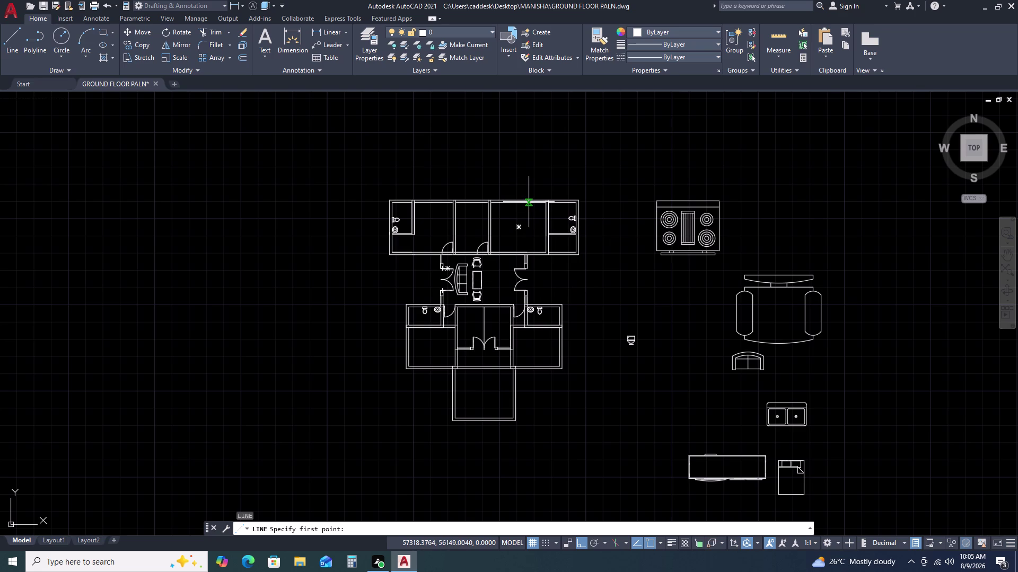
scroll(up, 3)
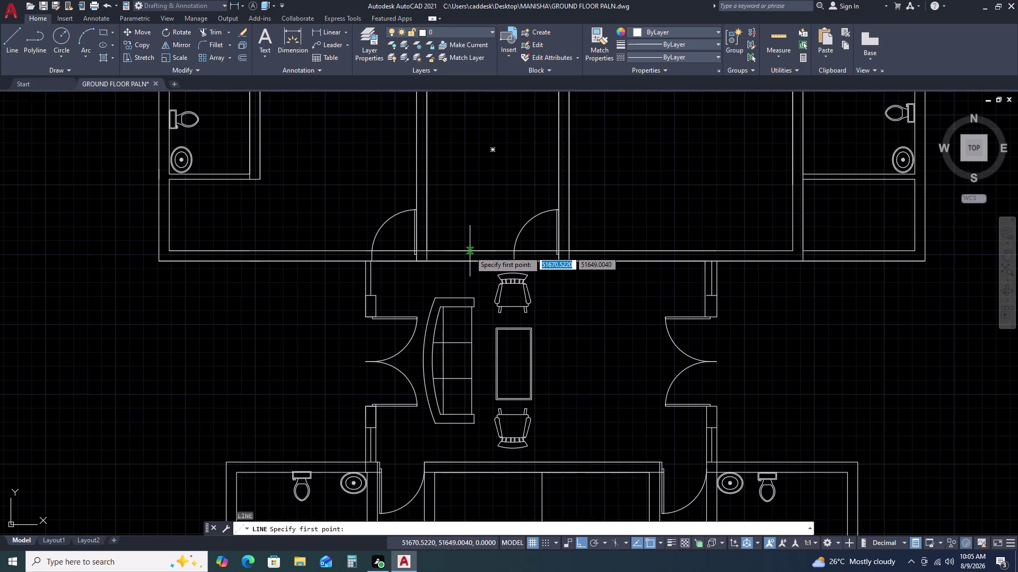
click(469, 251)
middle_drag(484, 127, 484, 251)
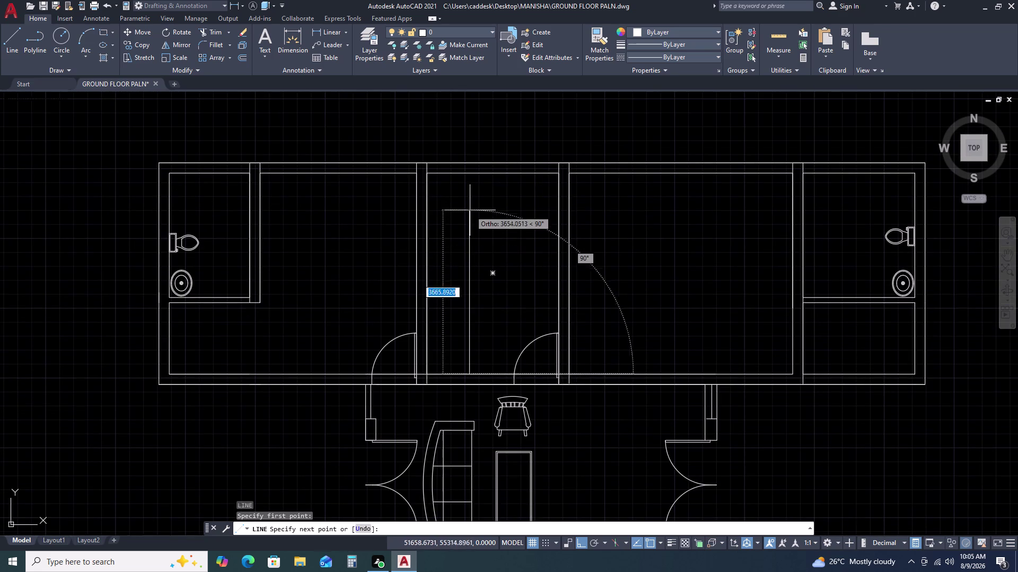
click(470, 212)
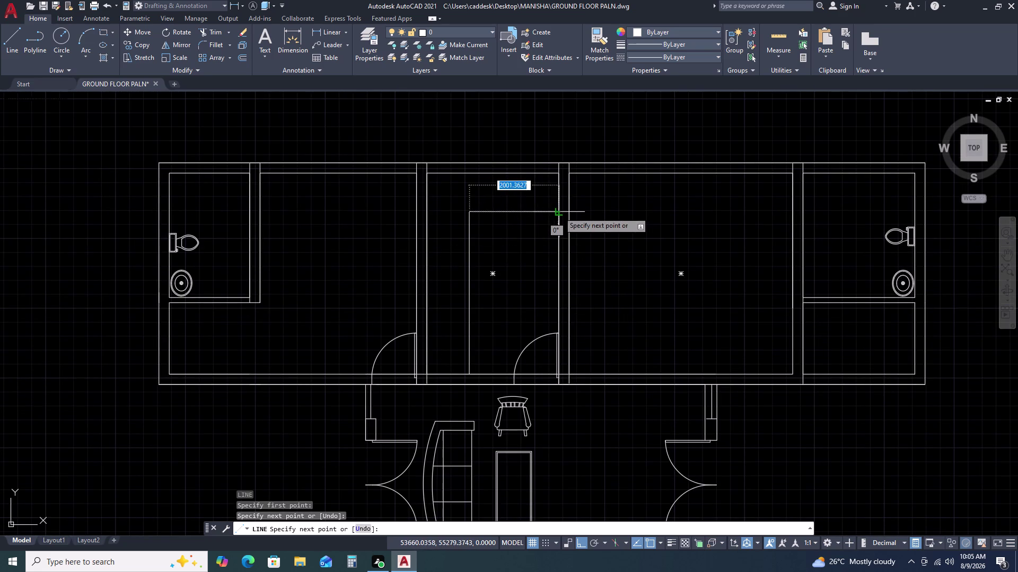
click(559, 212)
key(Escape)
Select the range oven block.
scroll(down, 3)
scroll(down, 3)
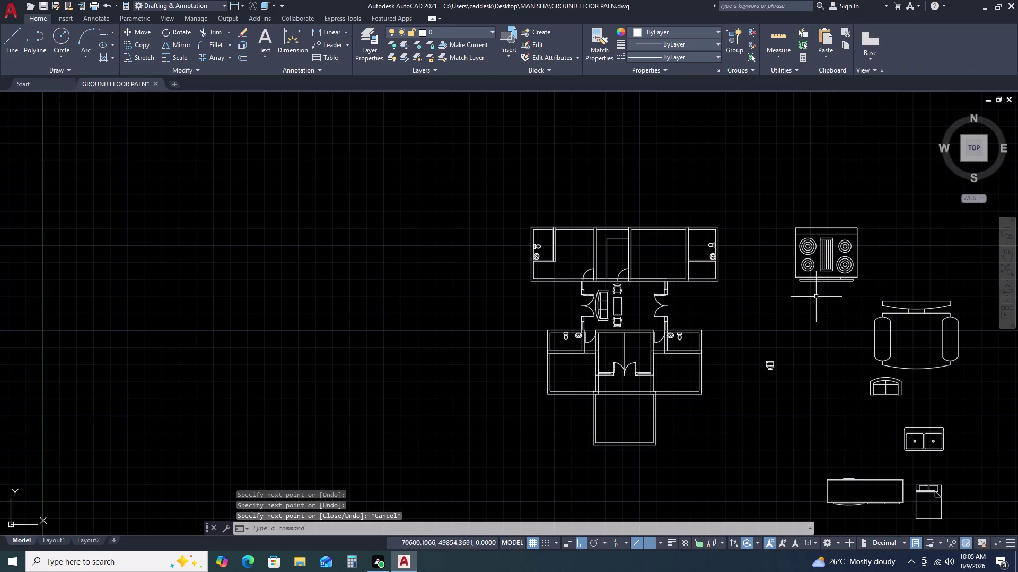
click(873, 242)
click(846, 264)
Scale the range oven block down.
text(SC)
key(space)
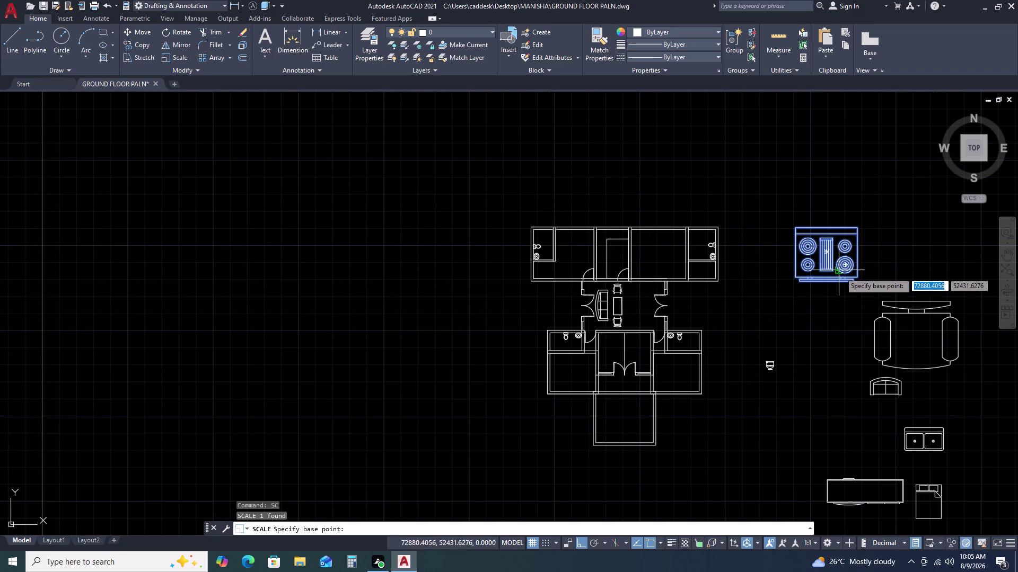
click(831, 248)
click(831, 261)
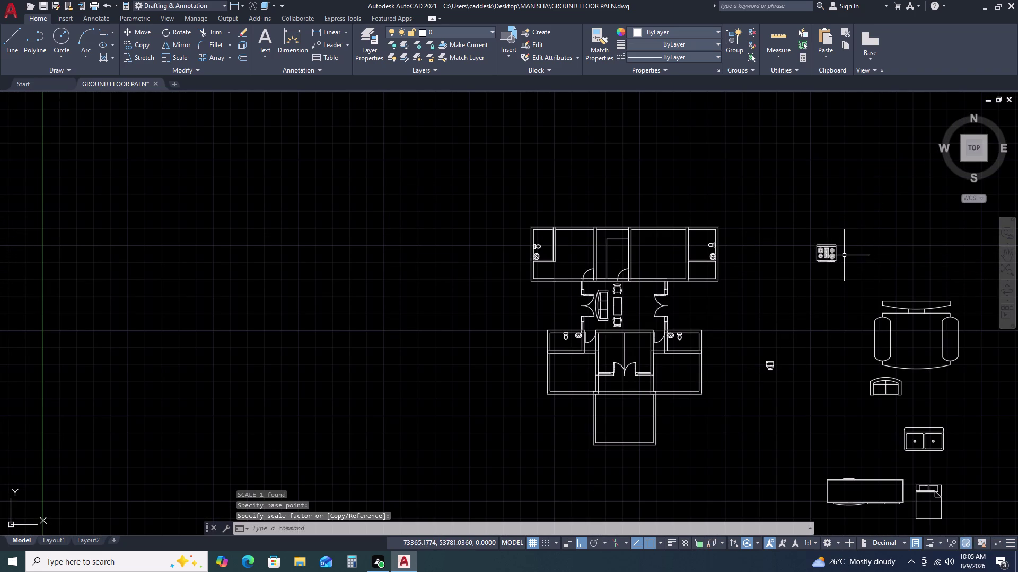
Move the shrunken range oven up to the kitchen's top wall.
click(844, 256)
click(825, 261)
text(M)
key(space)
click(821, 259)
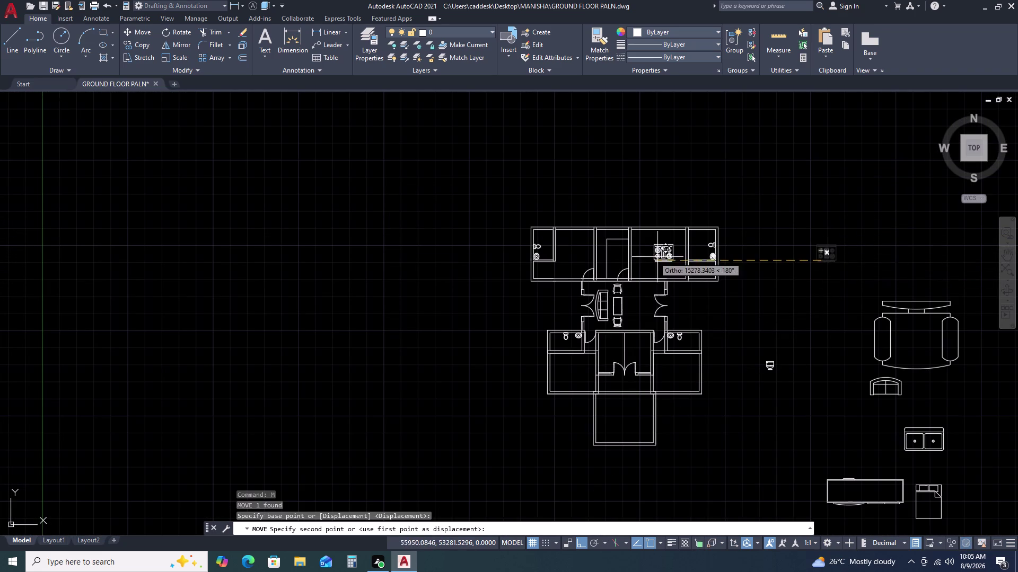
scroll(up, 3)
click(578, 233)
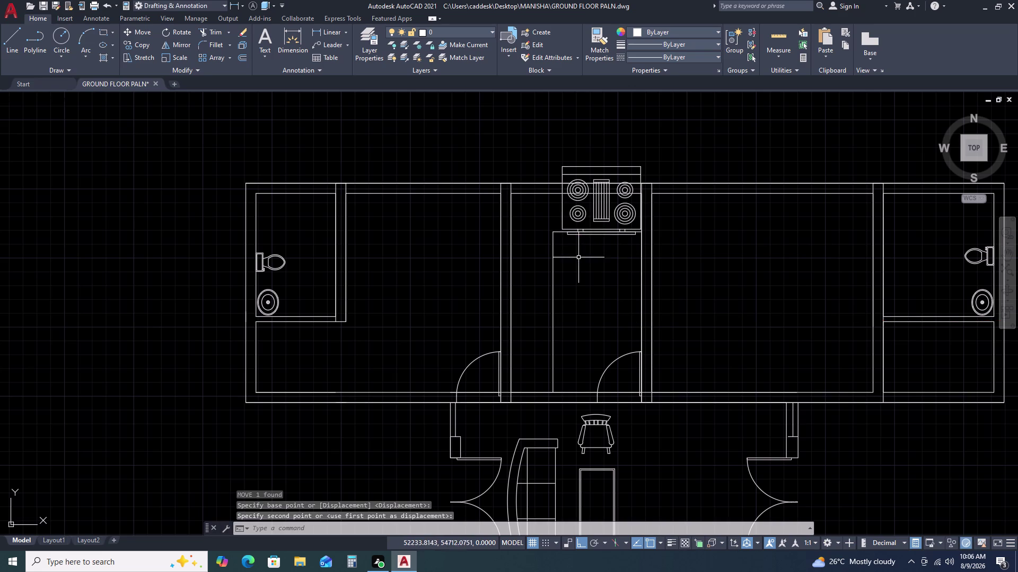
click(599, 218)
Scale the range oven down again to fit the kitchen and pick it.
text(SC)
key(space)
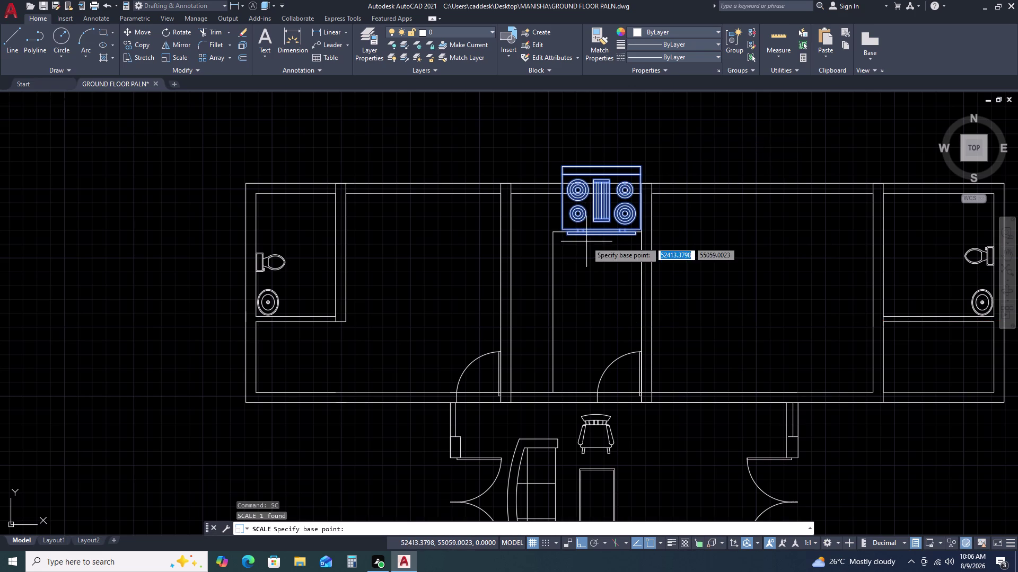
click(607, 234)
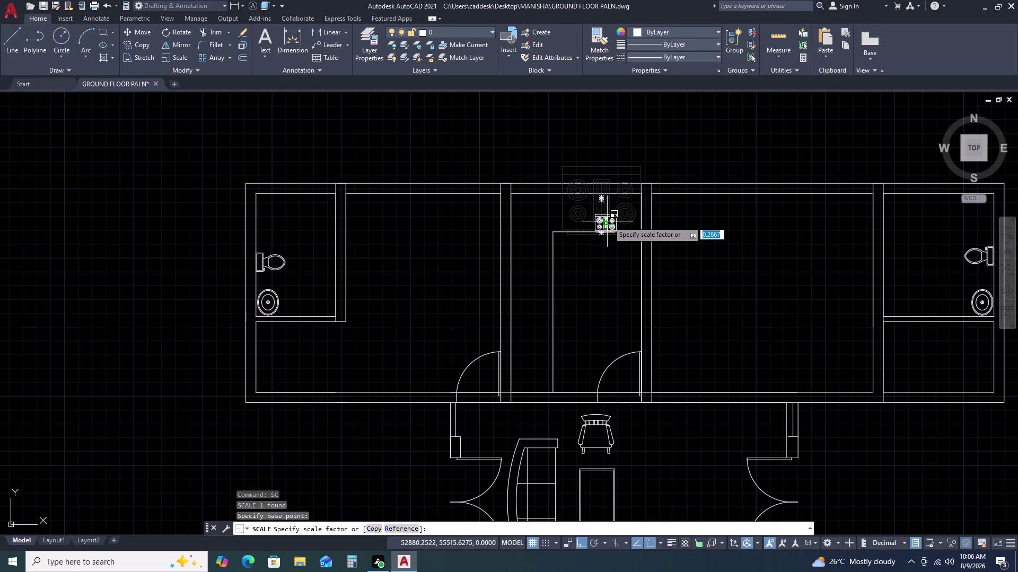
click(626, 219)
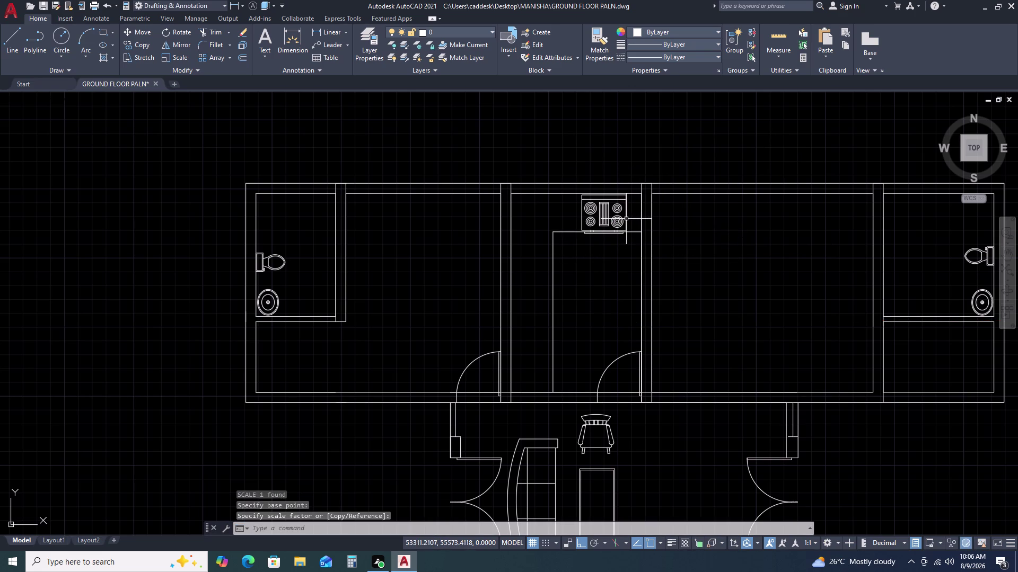
click(629, 212)
Open the range oven's Edit Block Definition and close it without editing.
double_click(617, 216)
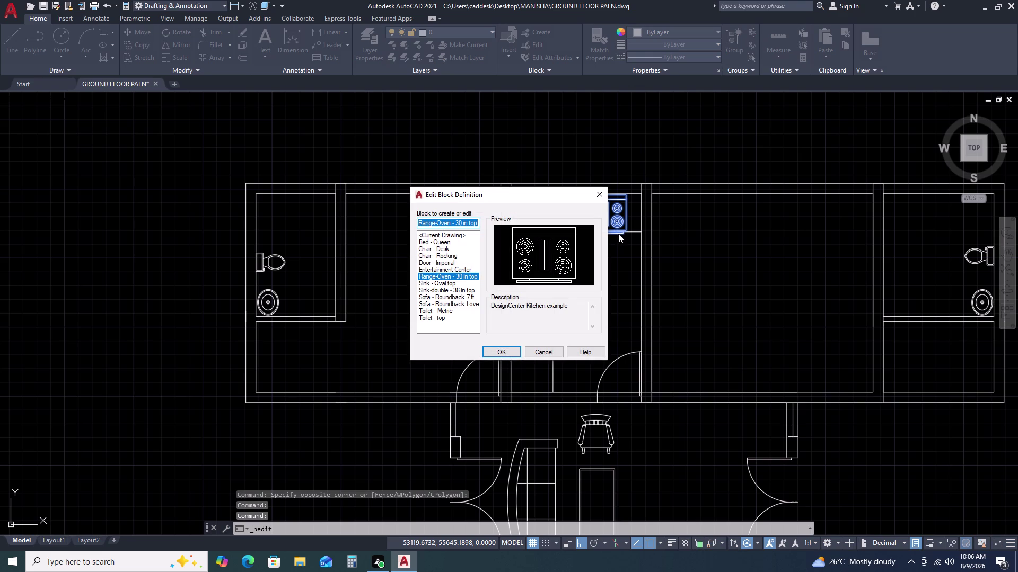
click(603, 187)
double_click(602, 218)
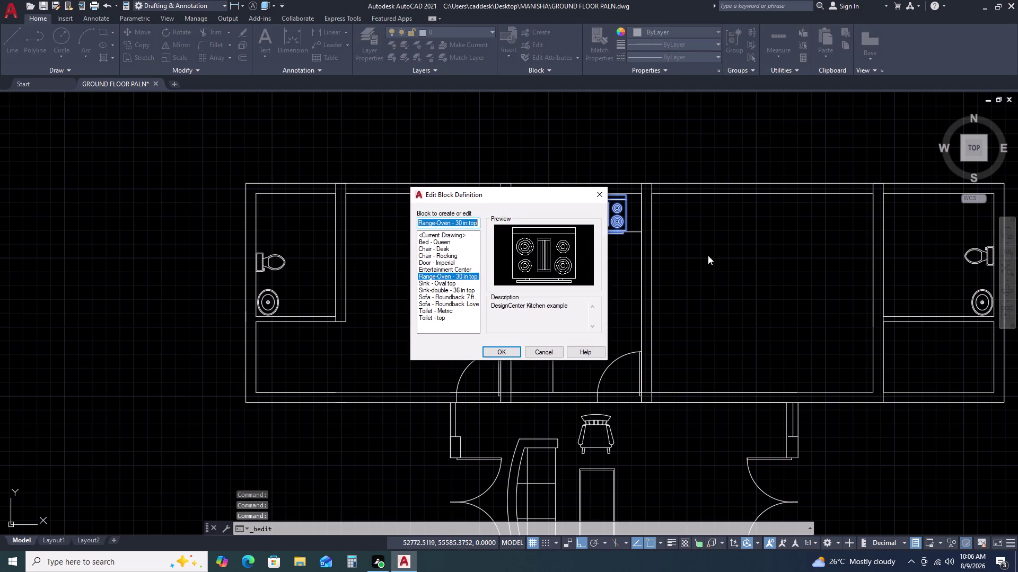
click(605, 194)
Scale the range oven down once more.
click(612, 218)
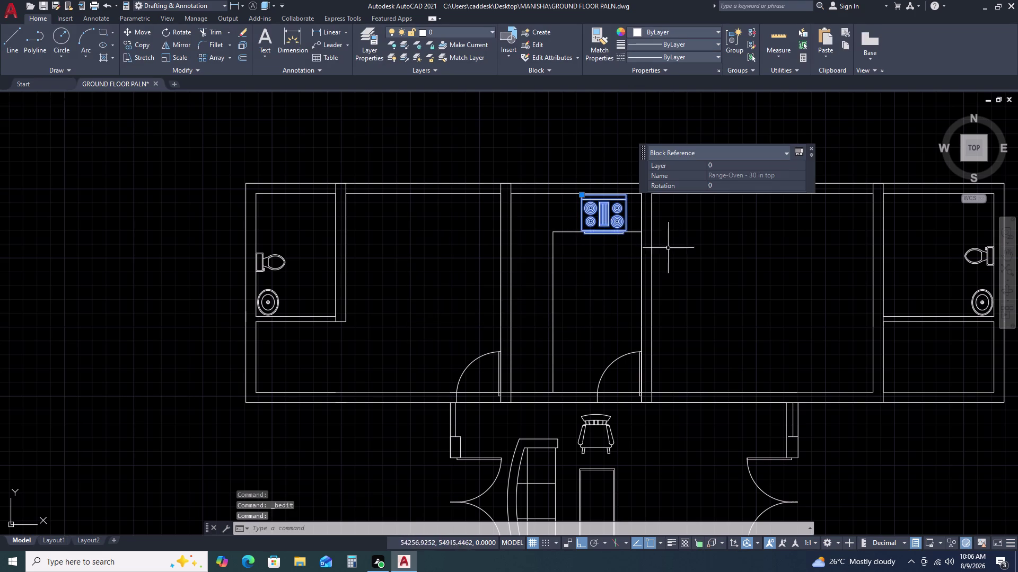
text(SC)
key(space)
click(620, 218)
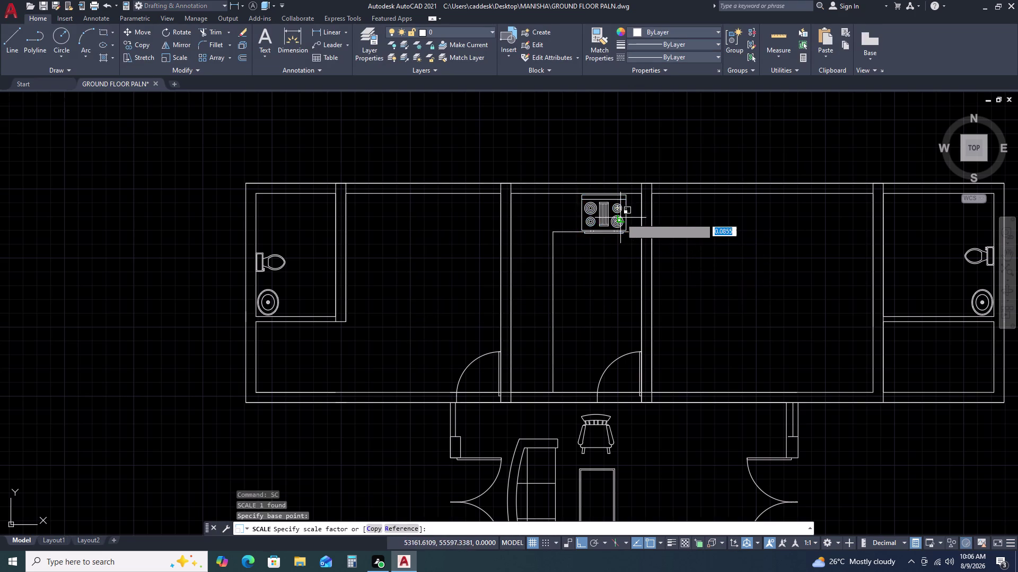
click(635, 223)
scroll(up, 3)
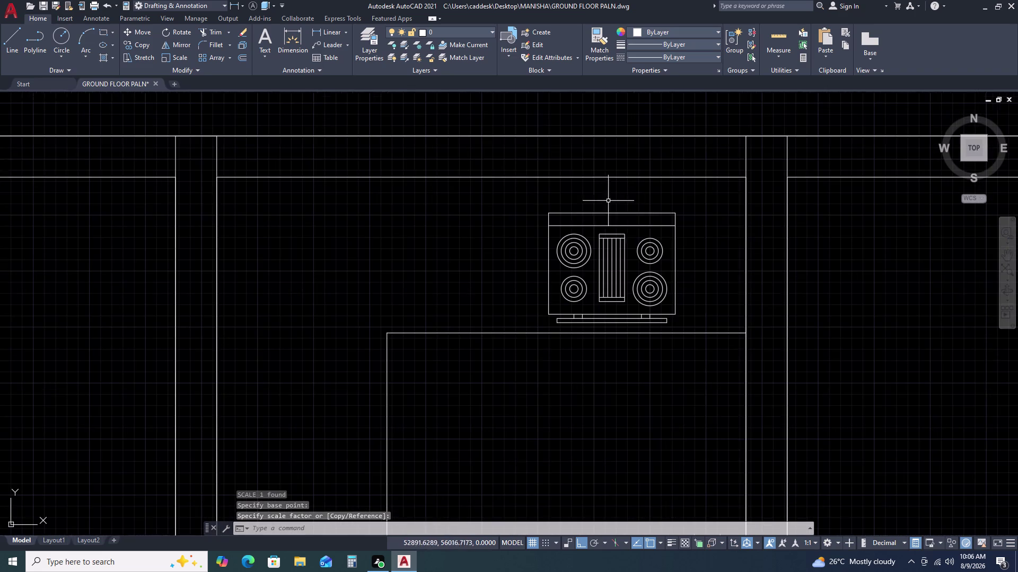
click(629, 222)
Move the range oven slightly left into place along the top wall.
click(576, 217)
drag(585, 232, 575, 218)
click(560, 209)
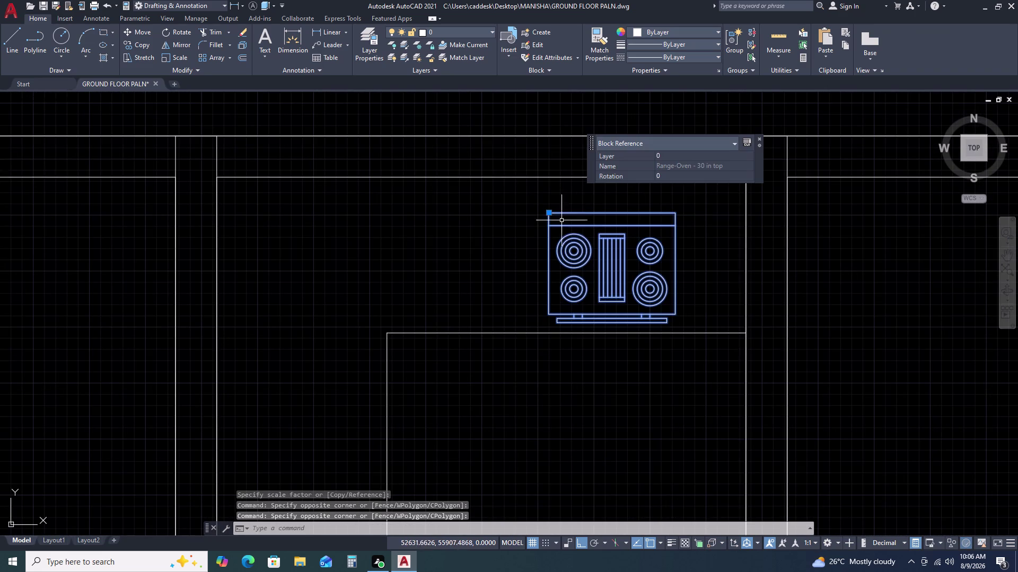
key(m)
key(space)
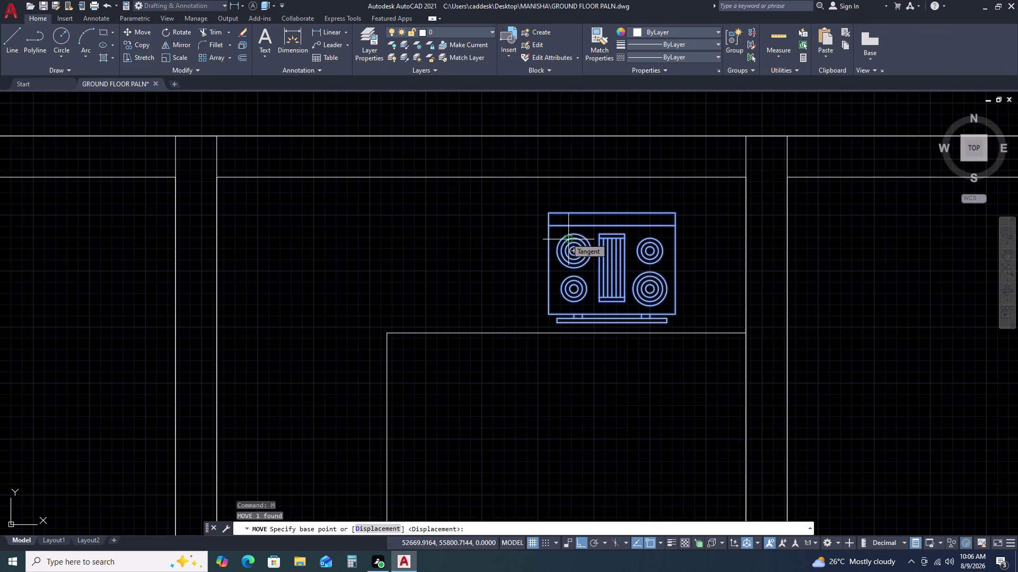
scroll(down, 3)
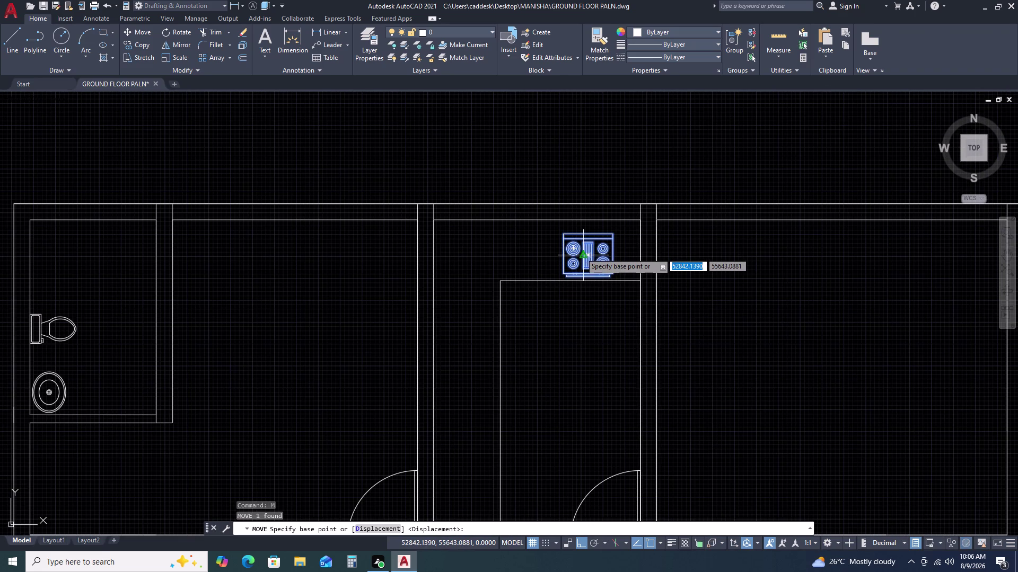
click(590, 250)
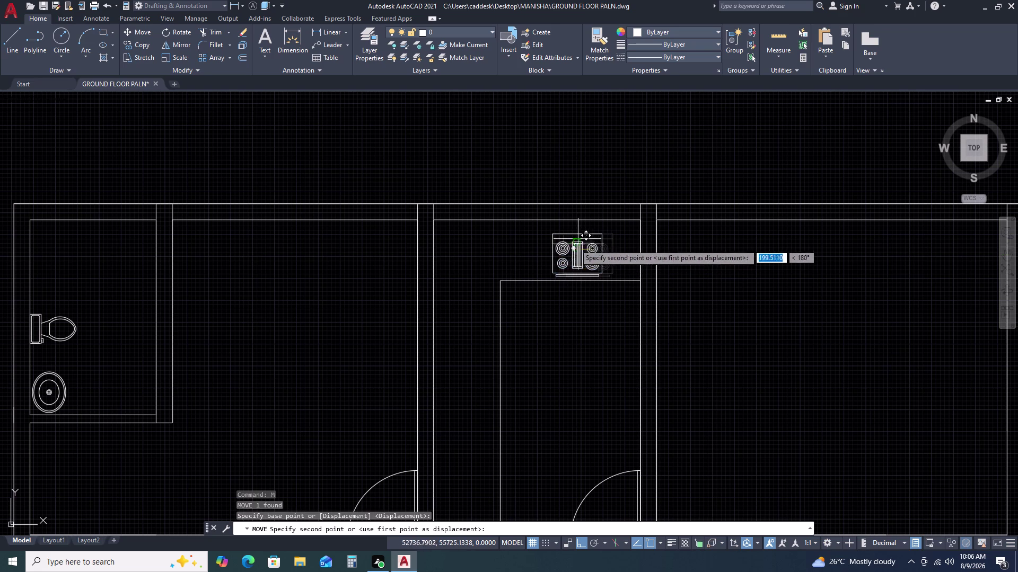
click(536, 238)
scroll(down, 3)
middle_drag(710, 289, 692, 217)
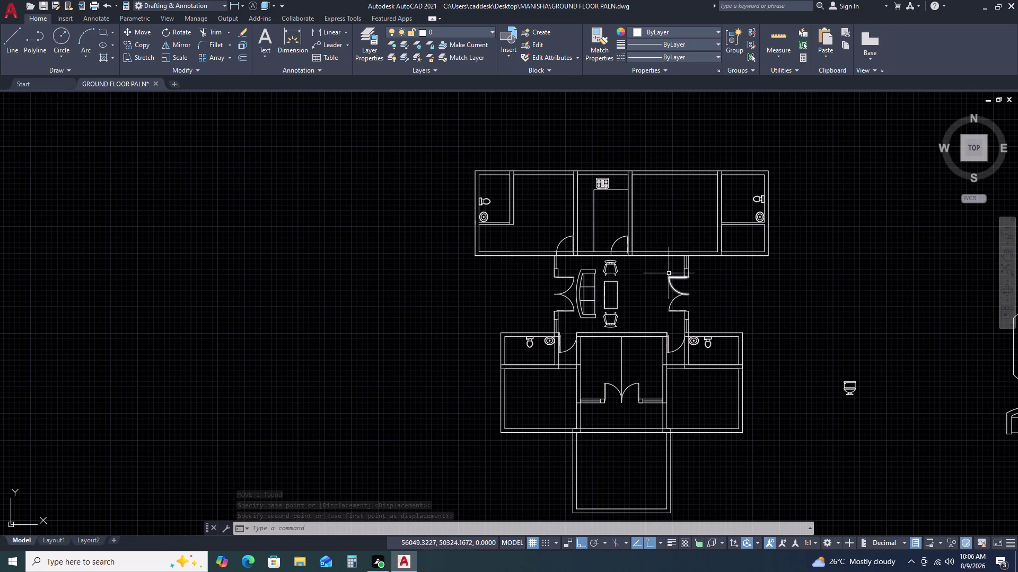
Copy a lobby door into the room right of the kitchen.
scroll(up, 3)
click(456, 133)
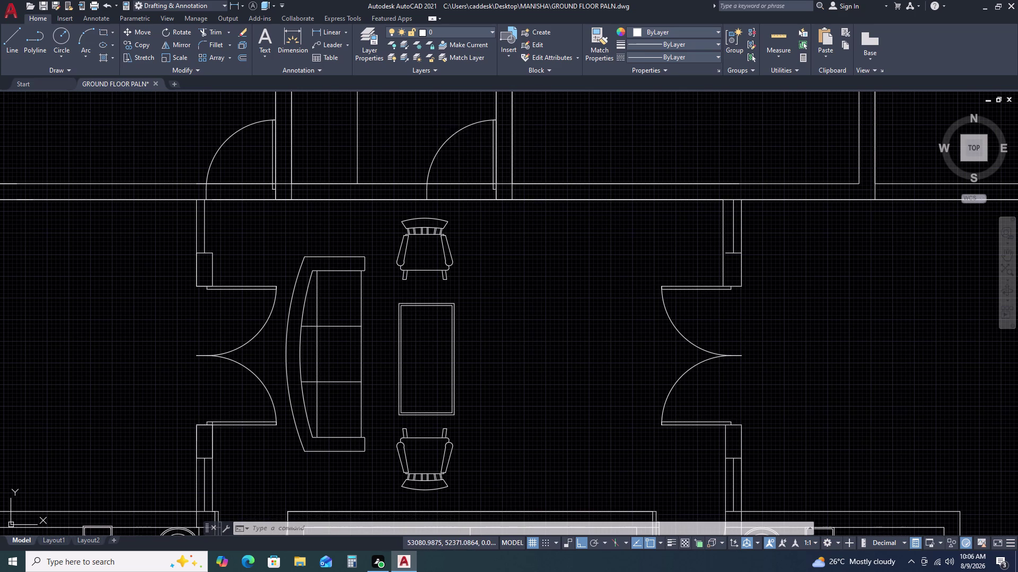
text(CI)
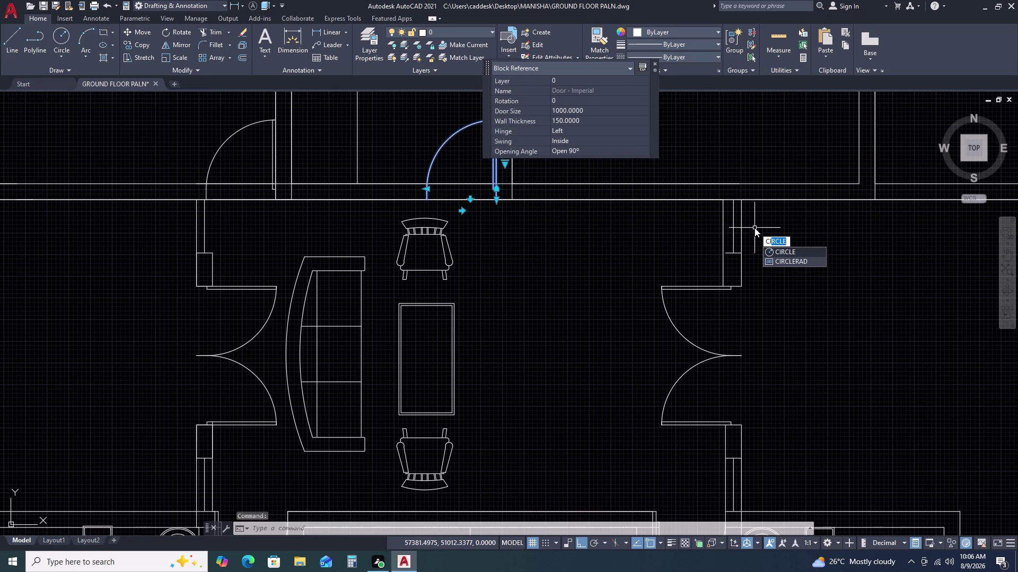
key(BackSpace)
text(O)
key(space)
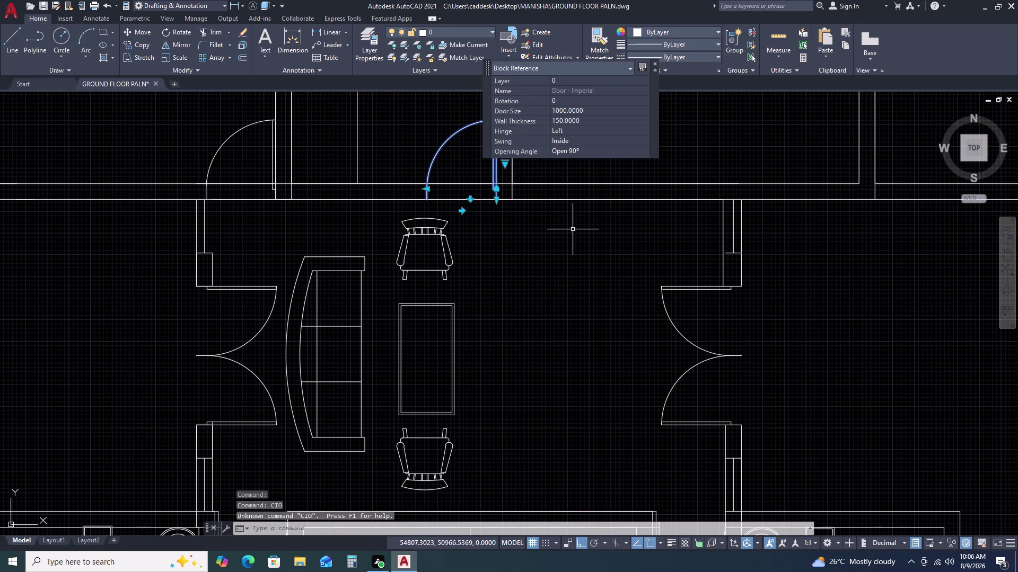
text(C)
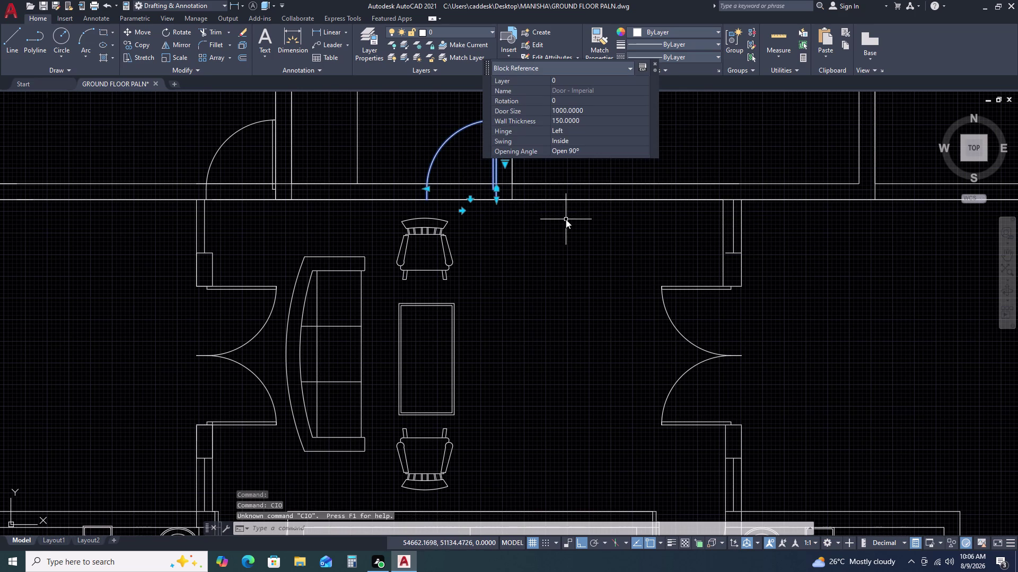
text(O)
key(space)
click(476, 179)
scroll(down, 3)
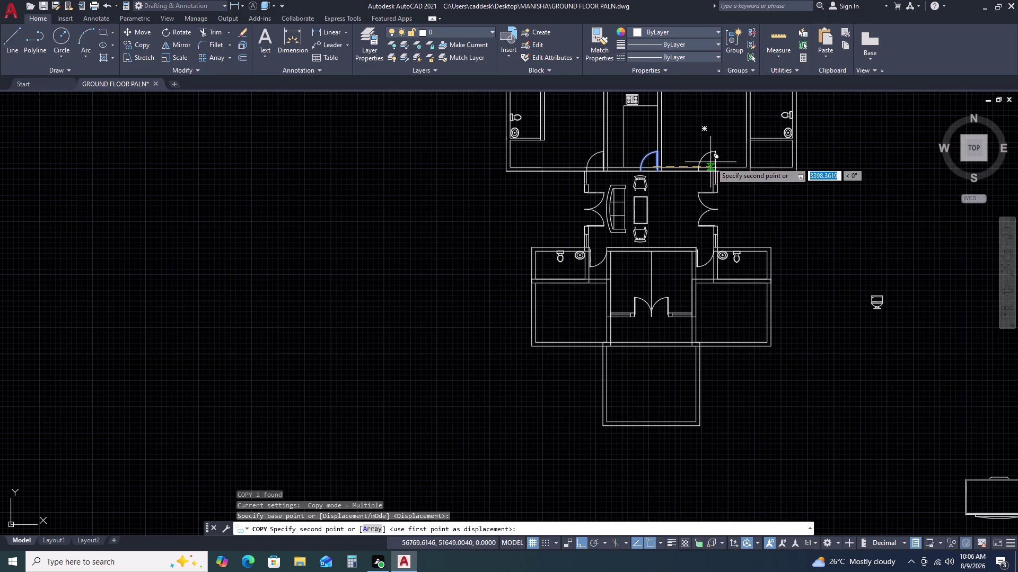
key(F8)
click(710, 128)
key(Escape)
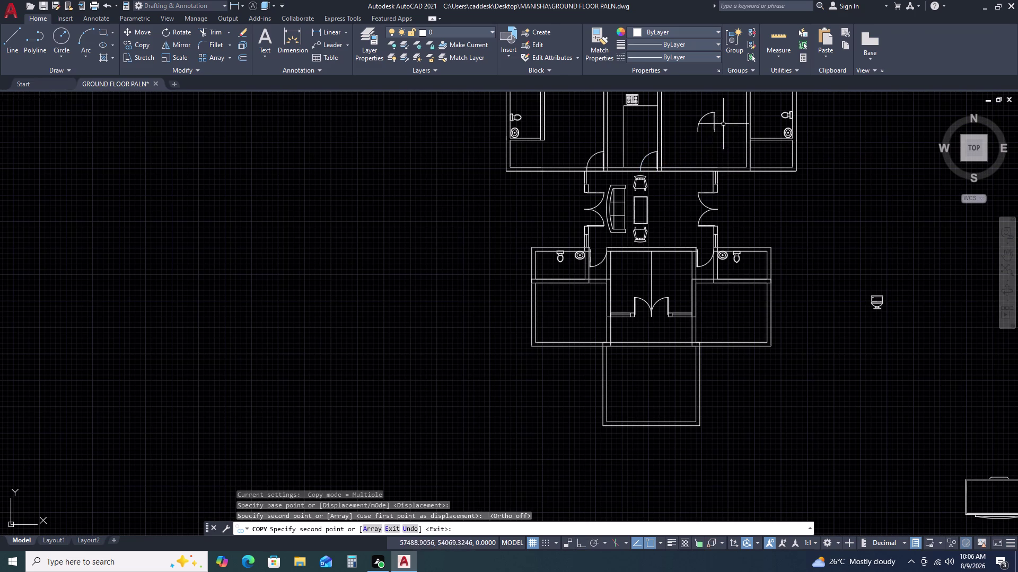
Scale the door copy by reference from 1000 to an 850 width.
click(723, 122)
click(708, 131)
text(SC)
key(space)
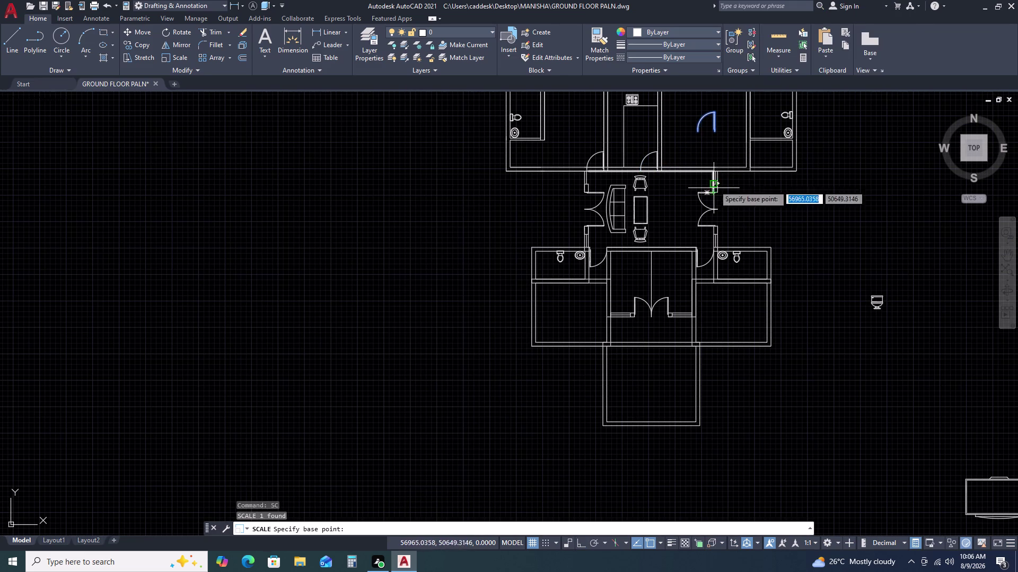
middle_drag(721, 161, 692, 279)
scroll(up, 3)
click(698, 238)
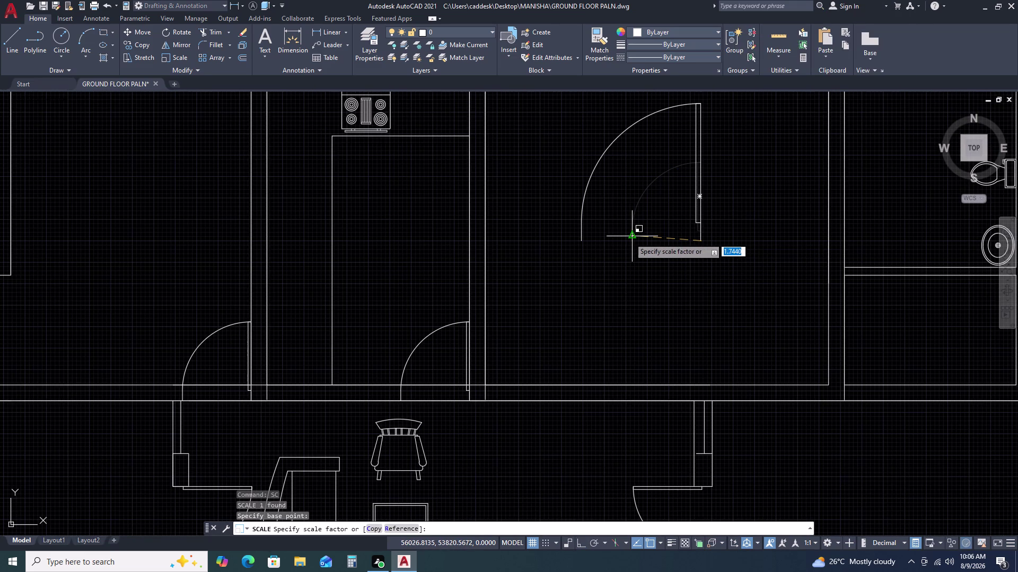
text(R)
key(space)
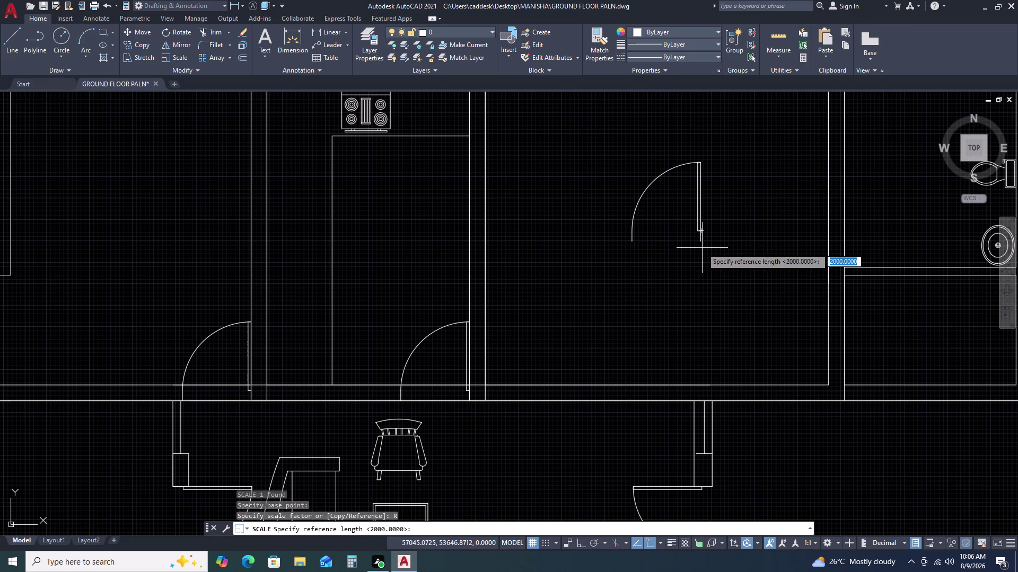
click(700, 240)
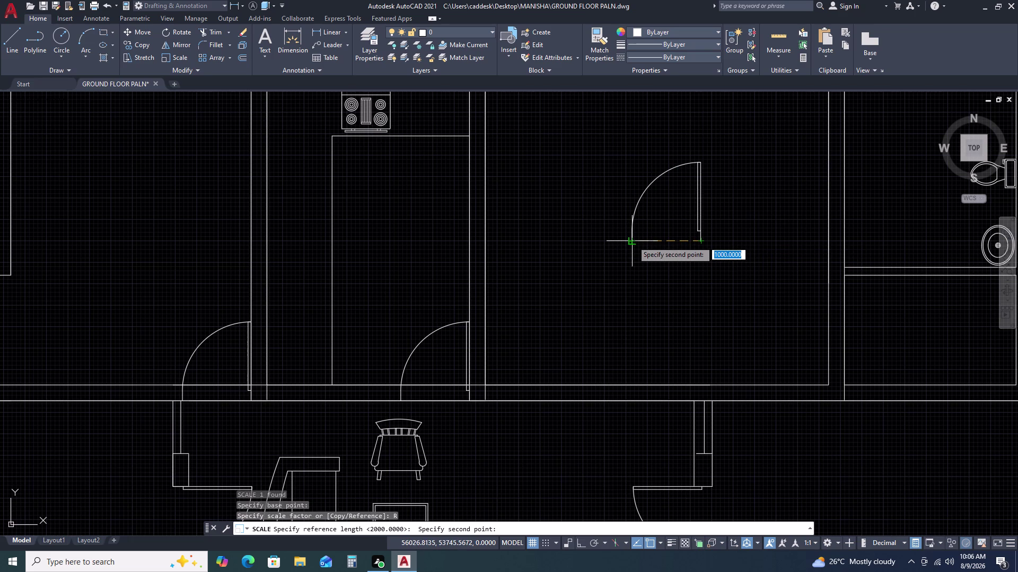
click(632, 241)
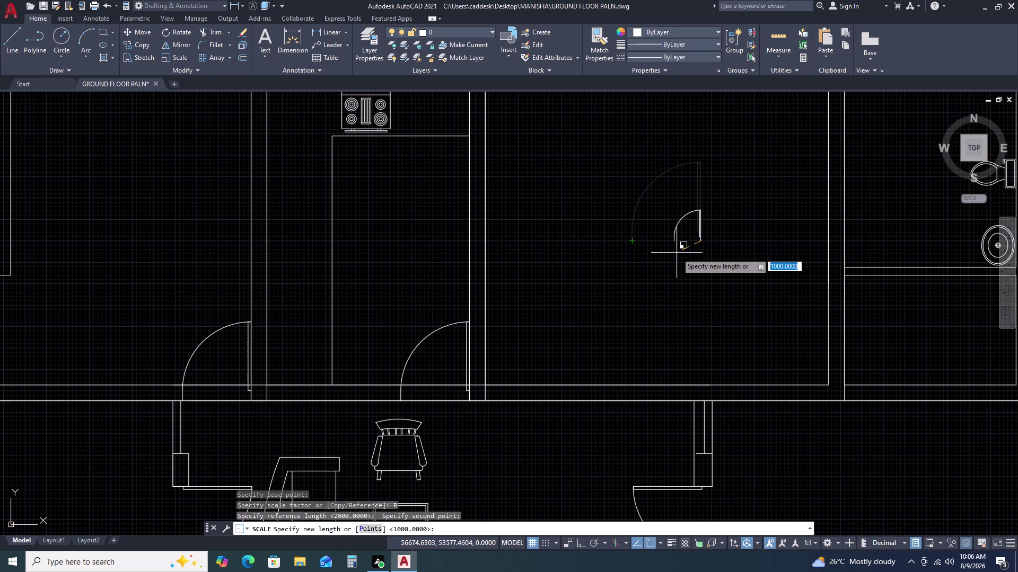
text(850)
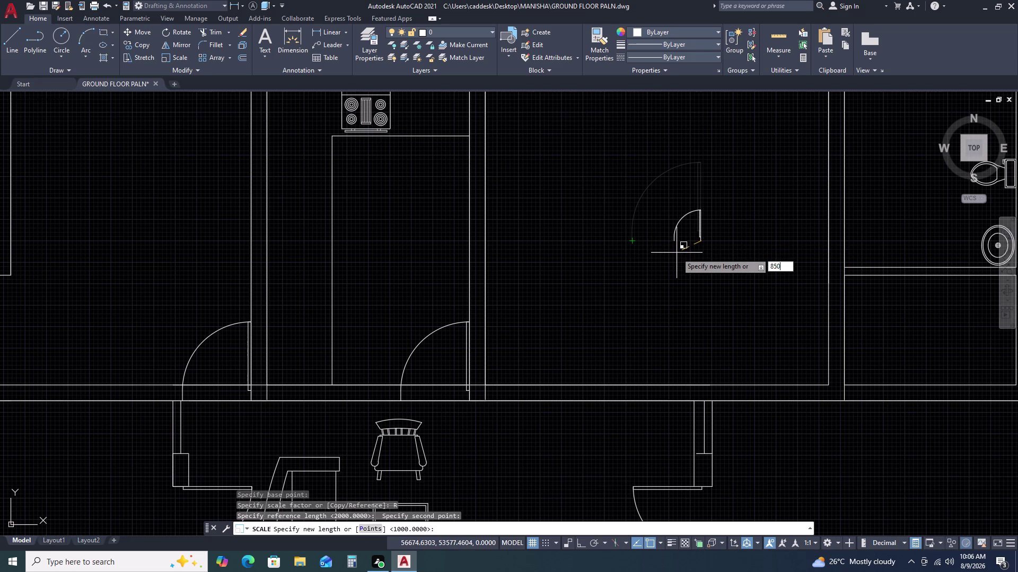
key(space)
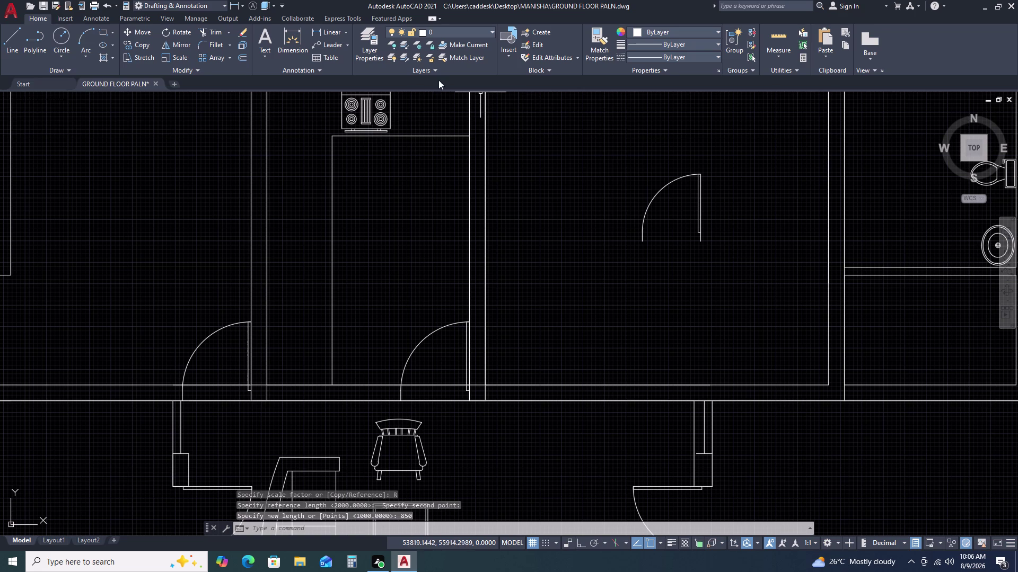
click(320, 29)
Select the 850-wide door leaf and start moving it from its corner reference point.
click(643, 243)
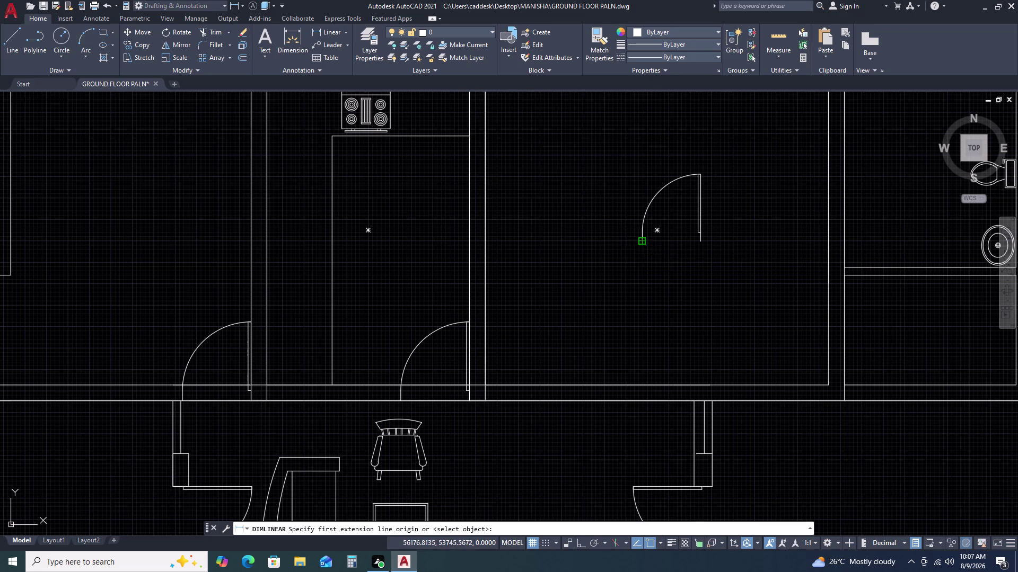
click(704, 241)
key(Escape)
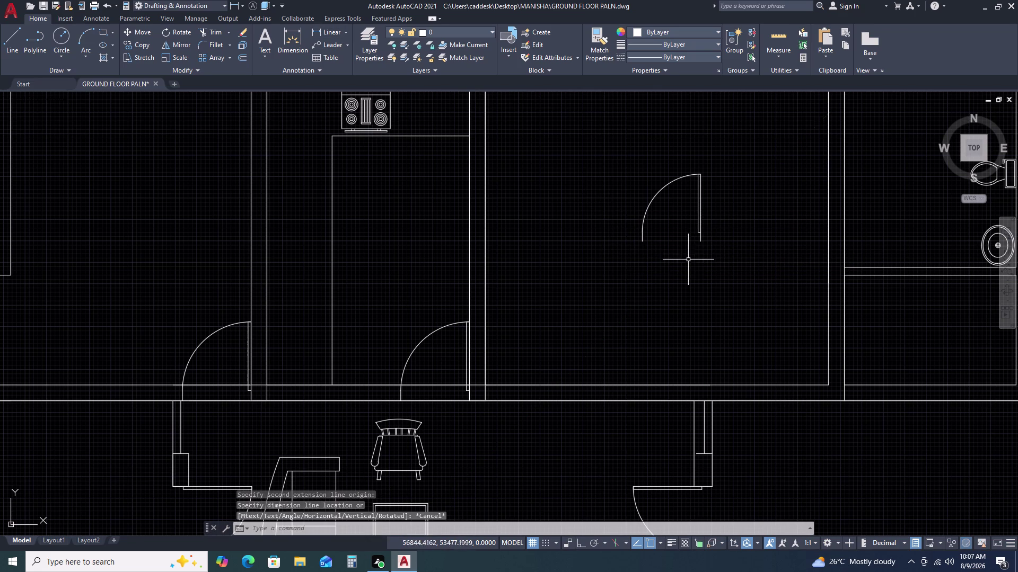
drag(733, 199, 728, 202)
click(684, 229)
text(M)
key(space)
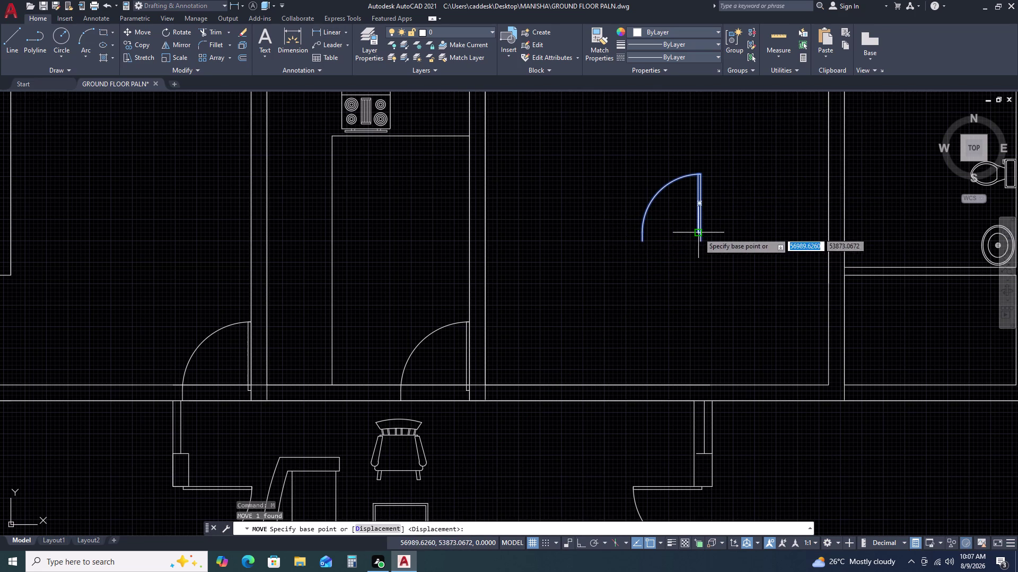
click(700, 244)
Snap the door onto the left bathroom's wall corner endpoint and clear the command.
scroll(down, 3)
scroll(up, 3)
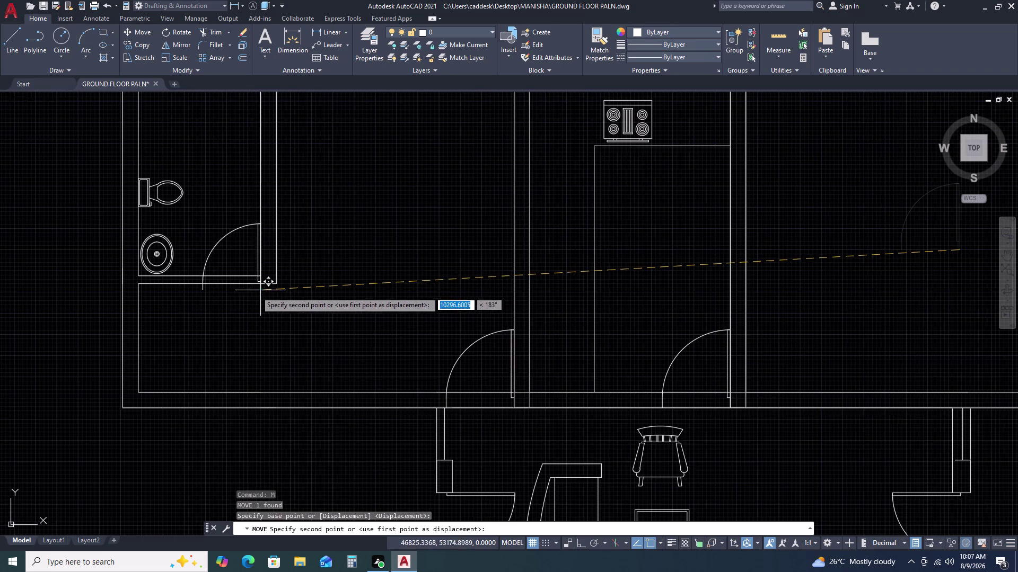
middle_drag(258, 292, 436, 272)
middle_click(440, 271)
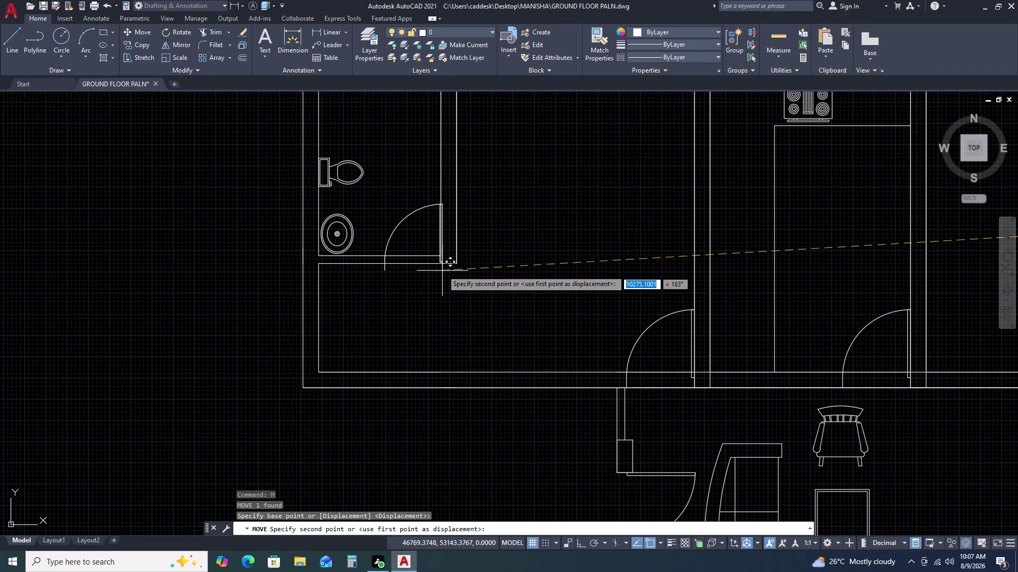
scroll(up, 3)
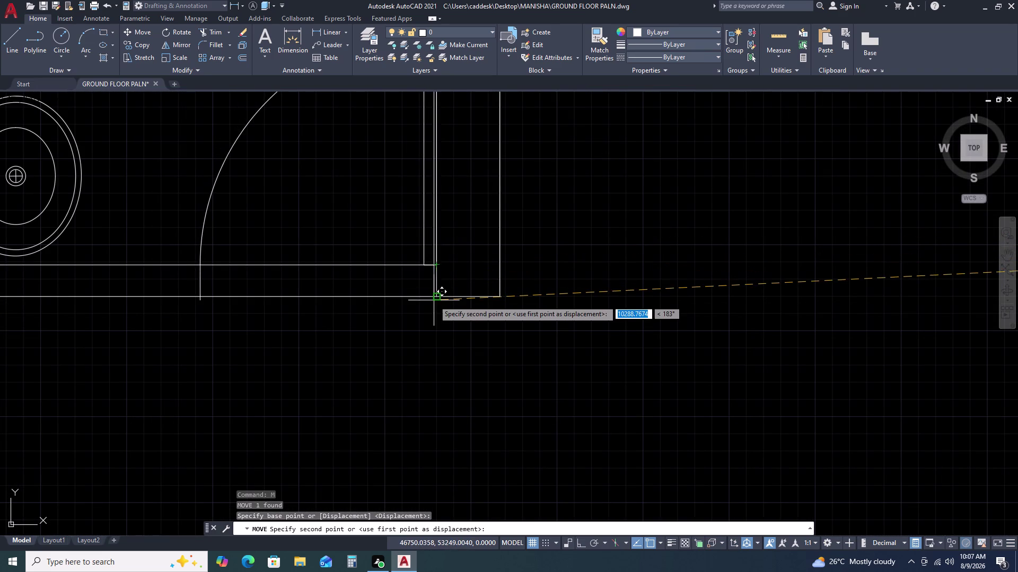
click(433, 299)
scroll(down, 3)
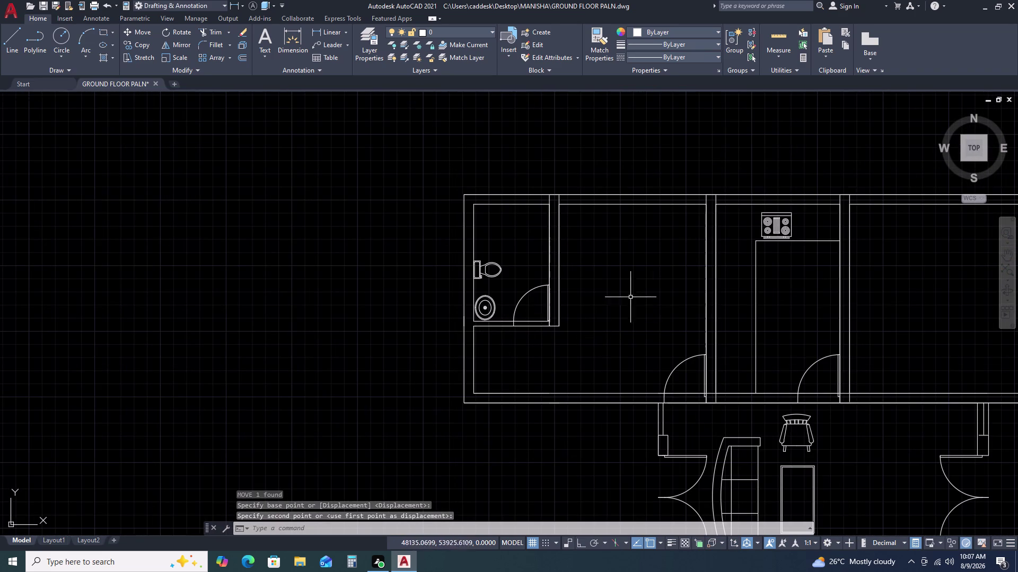
middle_drag(674, 296, 572, 282)
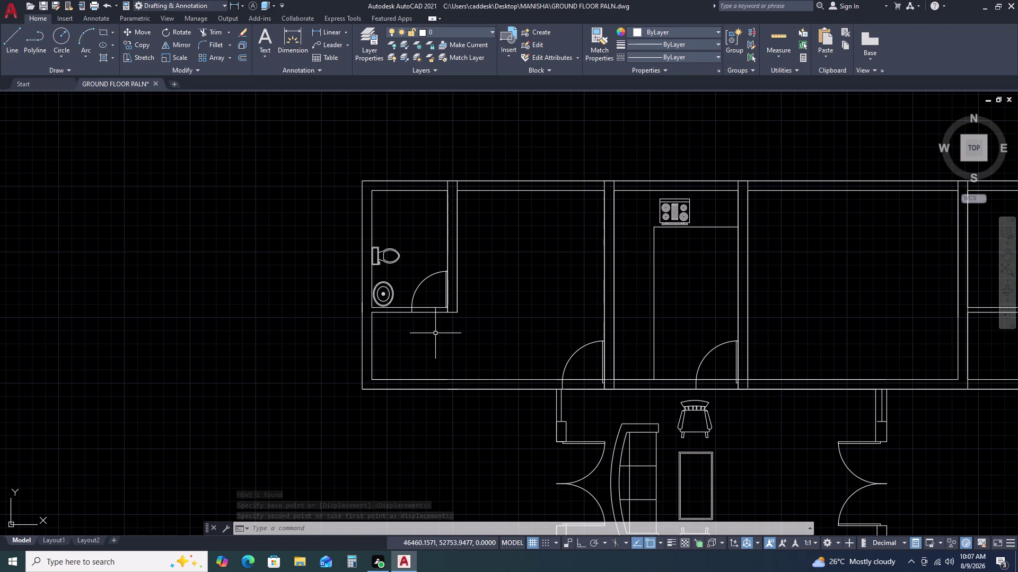
click(416, 290)
key(Escape)
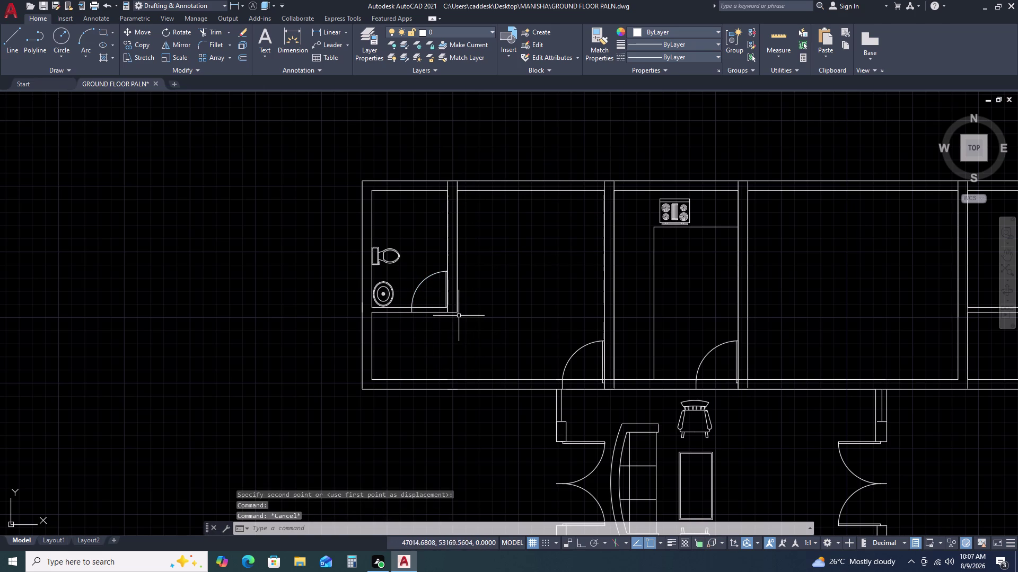
scroll(up, 3)
scroll(up, 3)
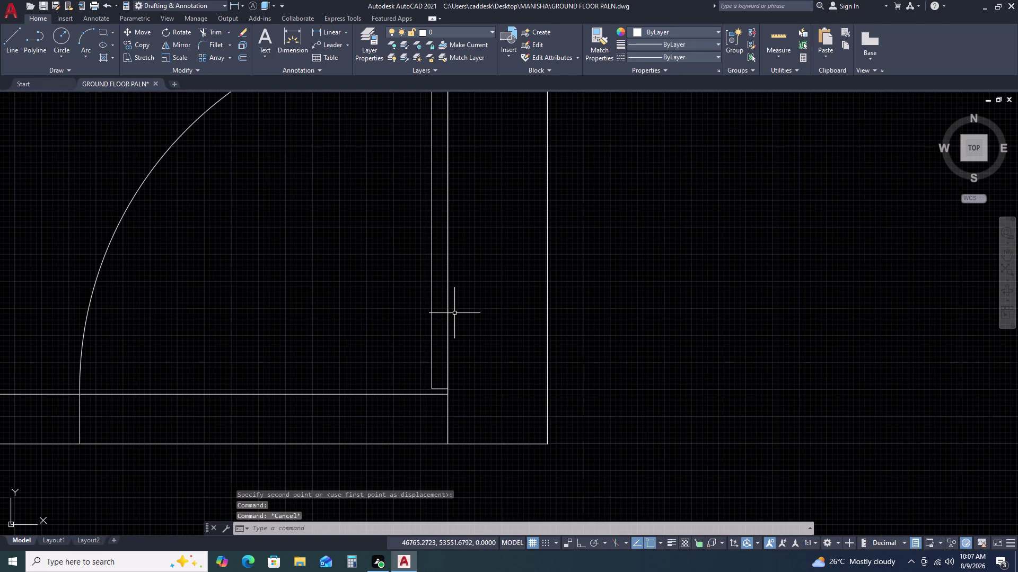
Attempt to extend a wall line with EXTEND, then cancel.
scroll(down, 3)
key(e)
text(X)
key(space)
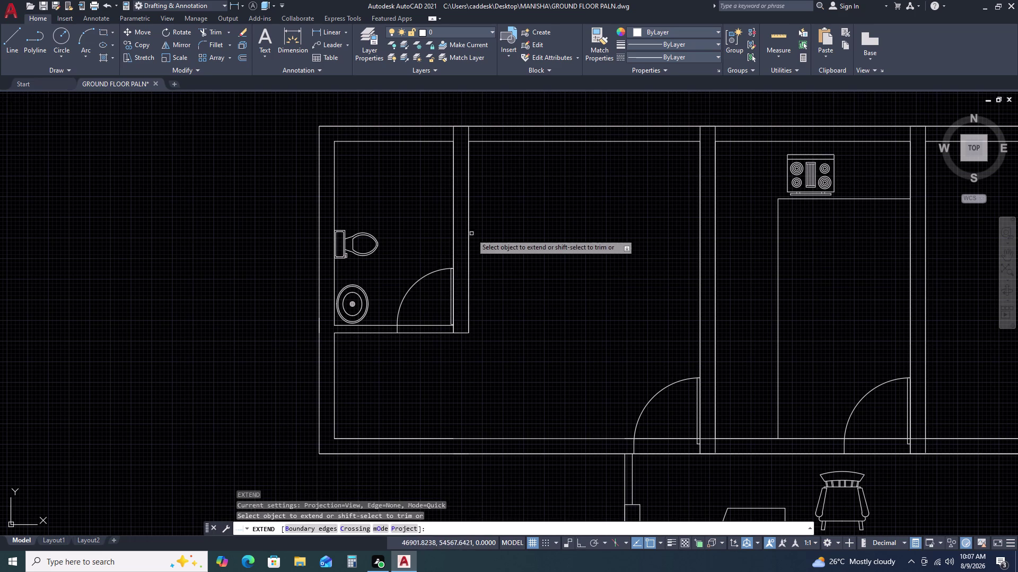
drag(496, 218, 479, 218)
click(427, 221)
key(Escape)
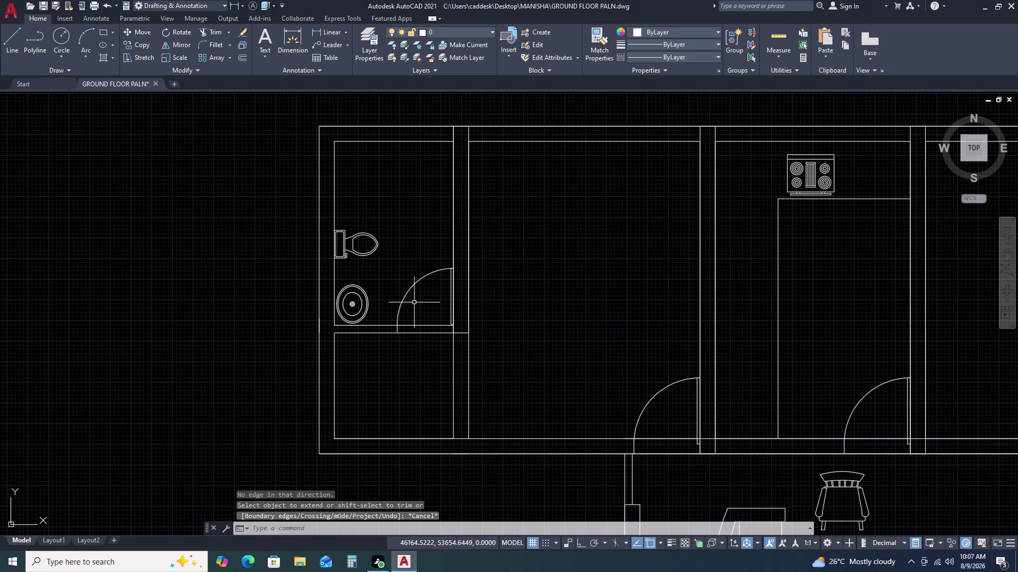
Mirror the left toilet door across a horizontal line, keeping the original.
drag(414, 295, 415, 288)
click(410, 262)
text(M)
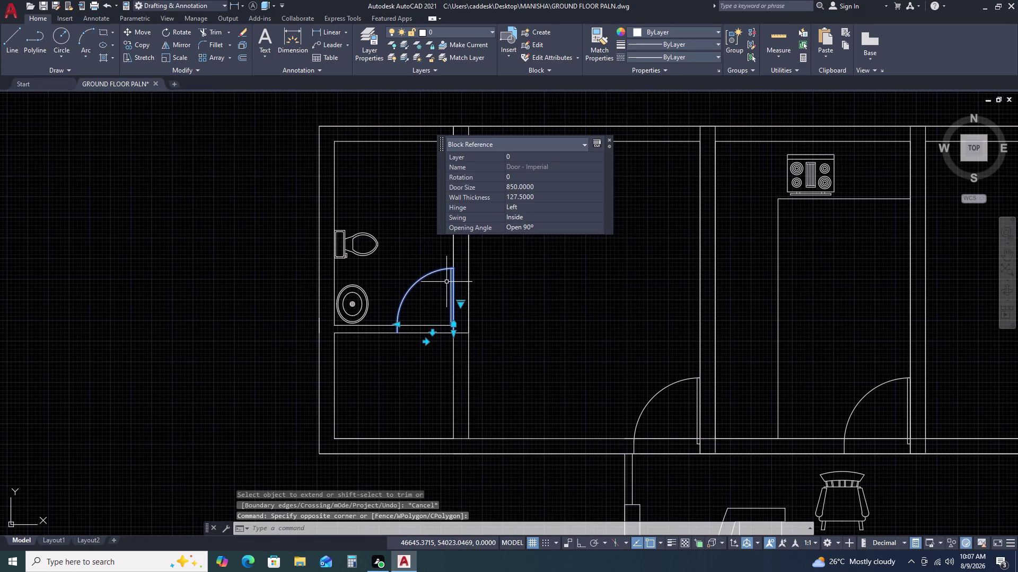
text(I)
key(space)
click(451, 317)
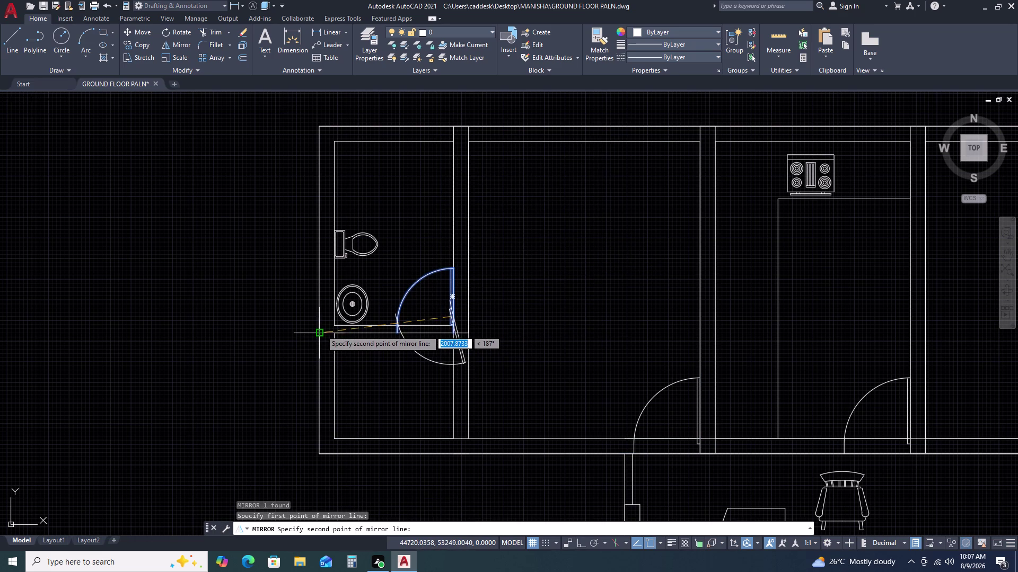
key(F8)
click(257, 297)
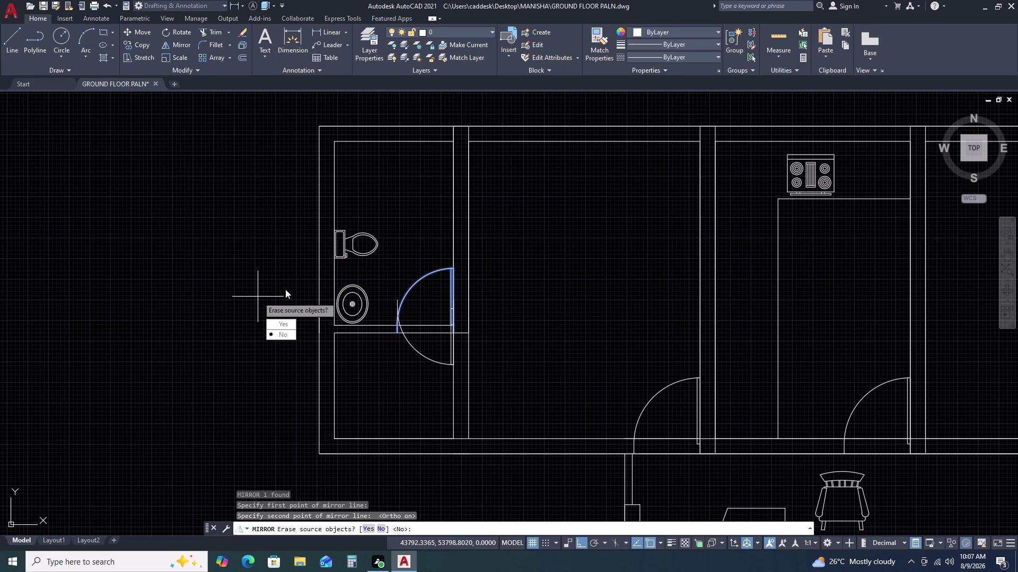
click(284, 335)
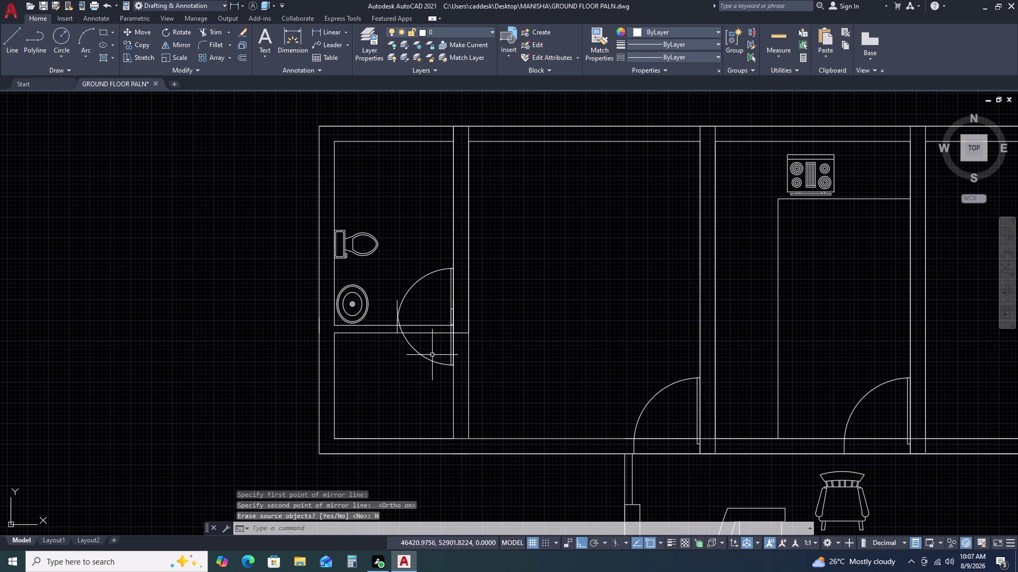
Move the mirrored door copy down into the room below.
click(432, 354)
click(422, 372)
text(M)
key(space)
drag(412, 372, 412, 382)
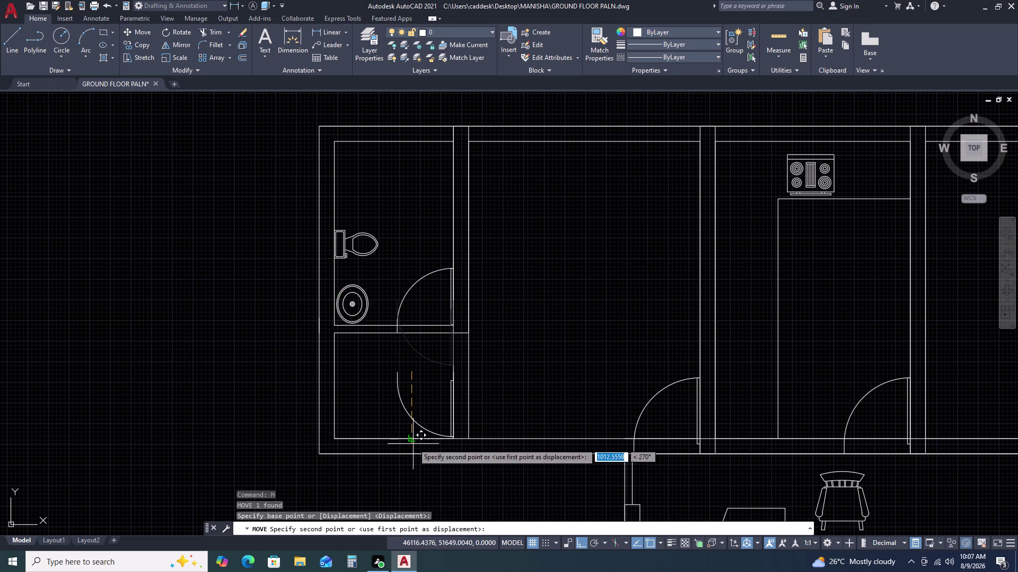
click(413, 439)
key(Escape)
Rotate the lowered door 90° to face the bottom wall.
drag(408, 385, 385, 386)
click(360, 371)
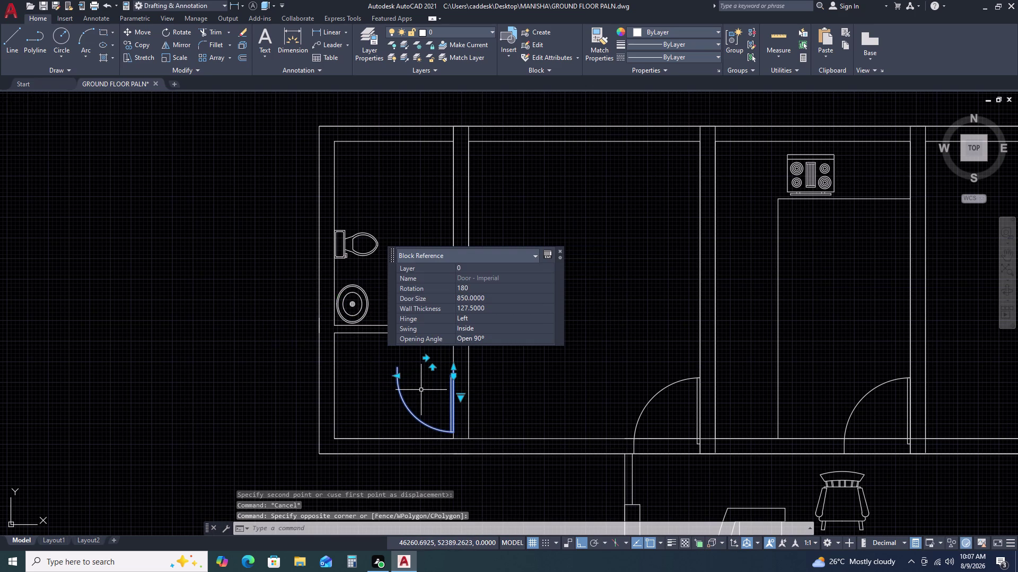
text(RO)
key(space)
click(438, 392)
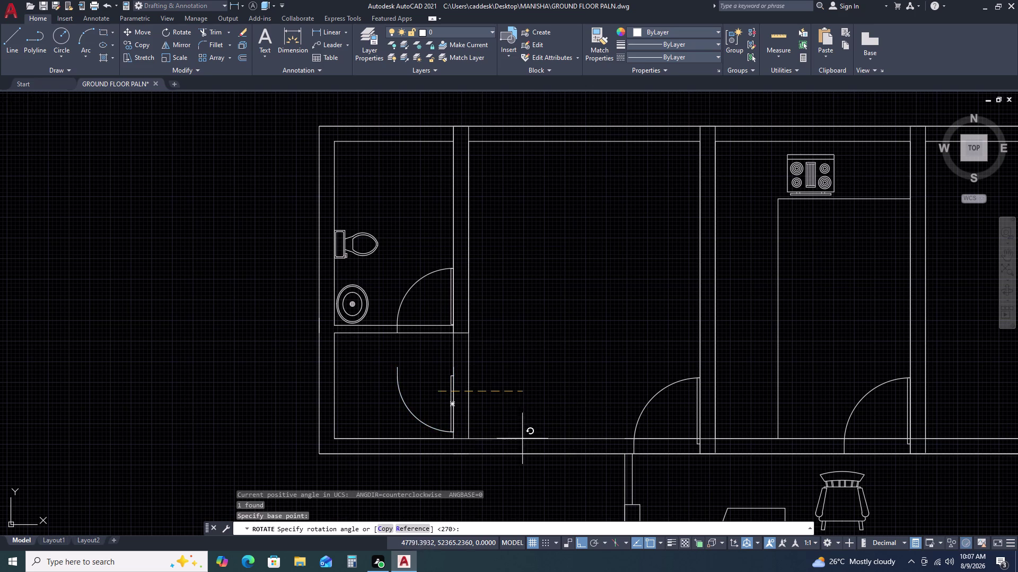
click(434, 450)
Move the rotated door into the room's bottom wall.
double_click(424, 393)
click(405, 427)
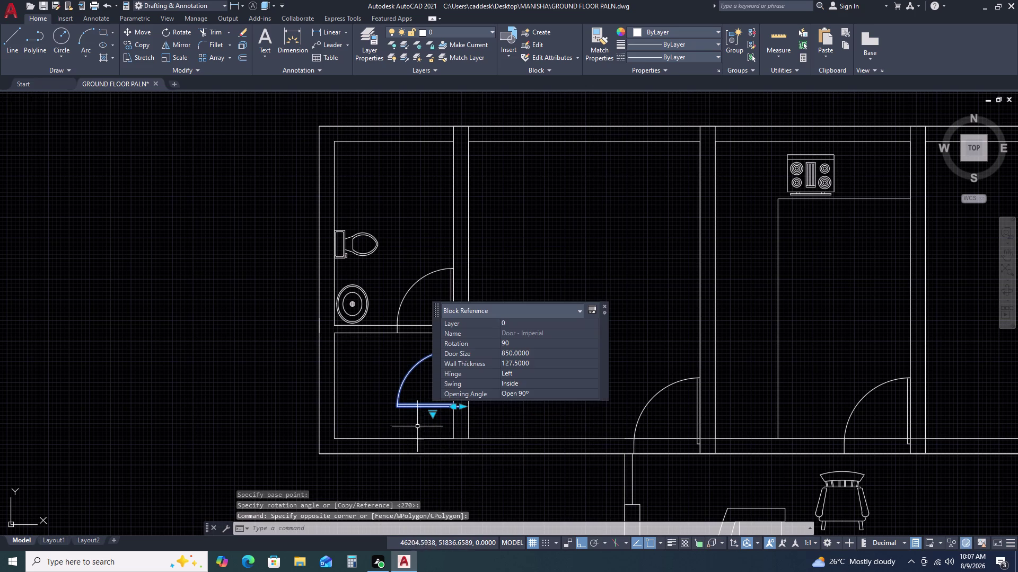
key(m)
key(space)
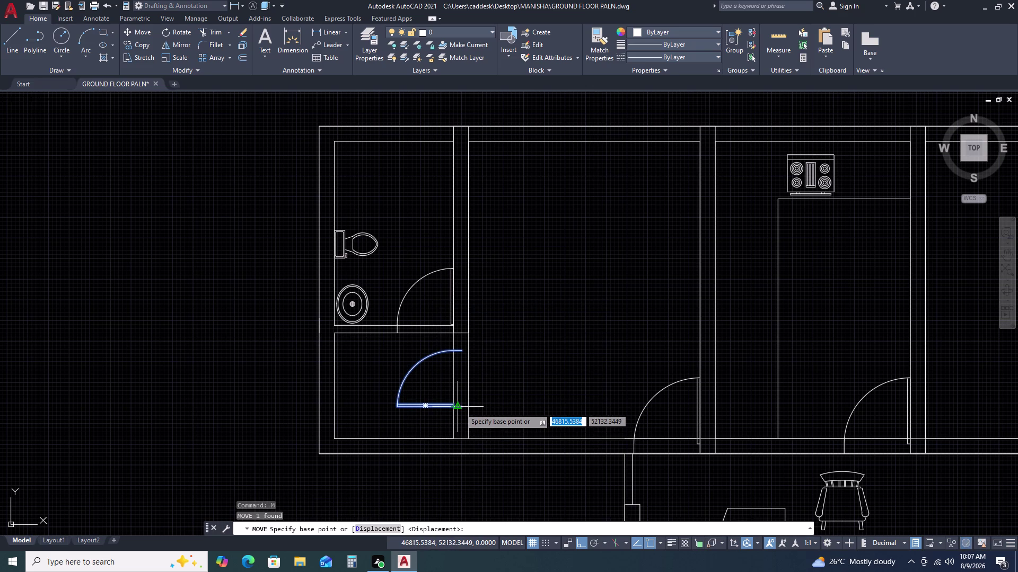
click(461, 408)
click(467, 437)
Nudge the new door so it sits flush with the wall line.
scroll(down, 3)
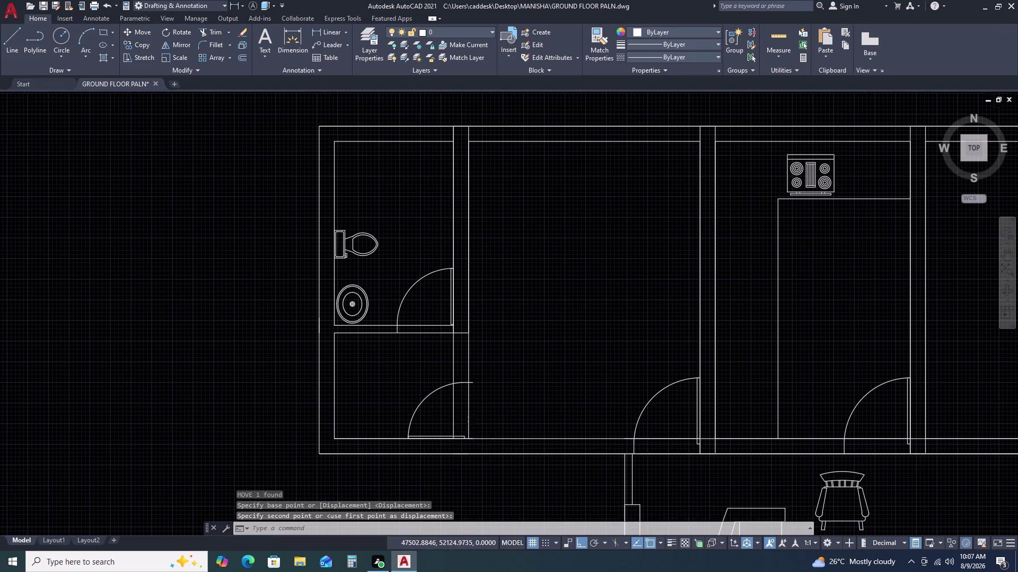
scroll(down, 3)
middle_drag(491, 424, 482, 334)
scroll(up, 3)
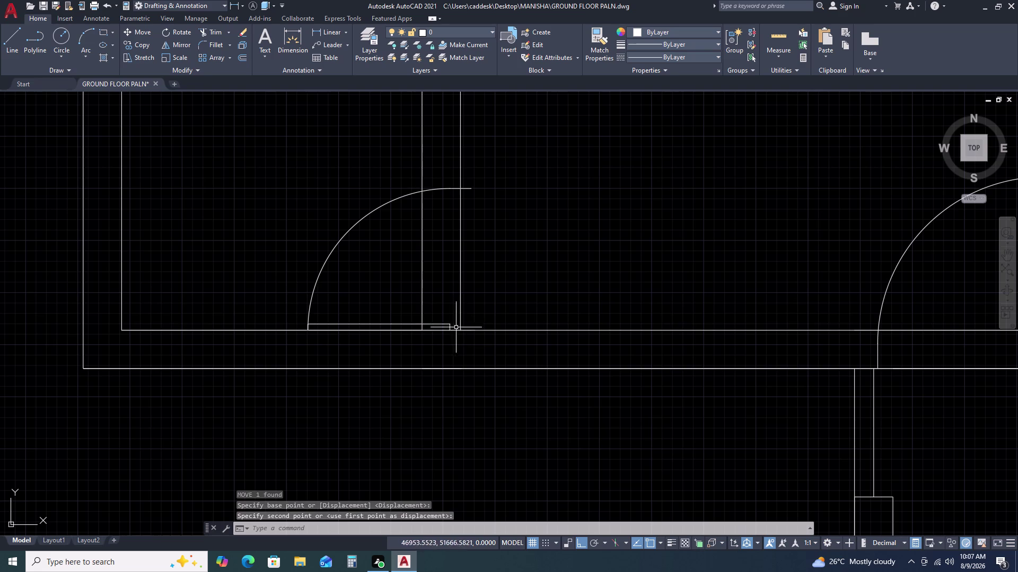
double_click(448, 326)
key(Escape)
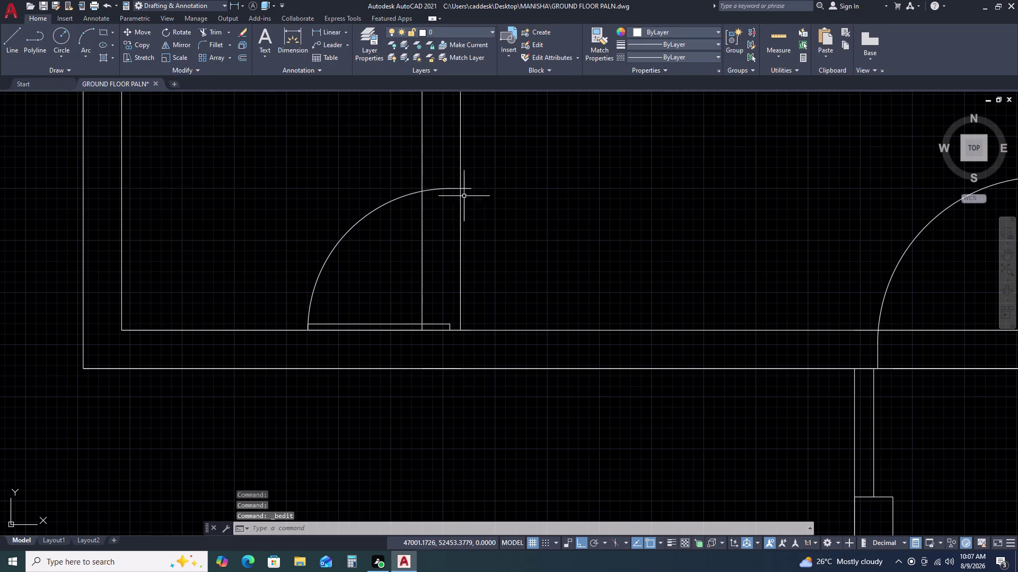
click(441, 190)
key(m)
key(space)
scroll(up, 3)
click(499, 330)
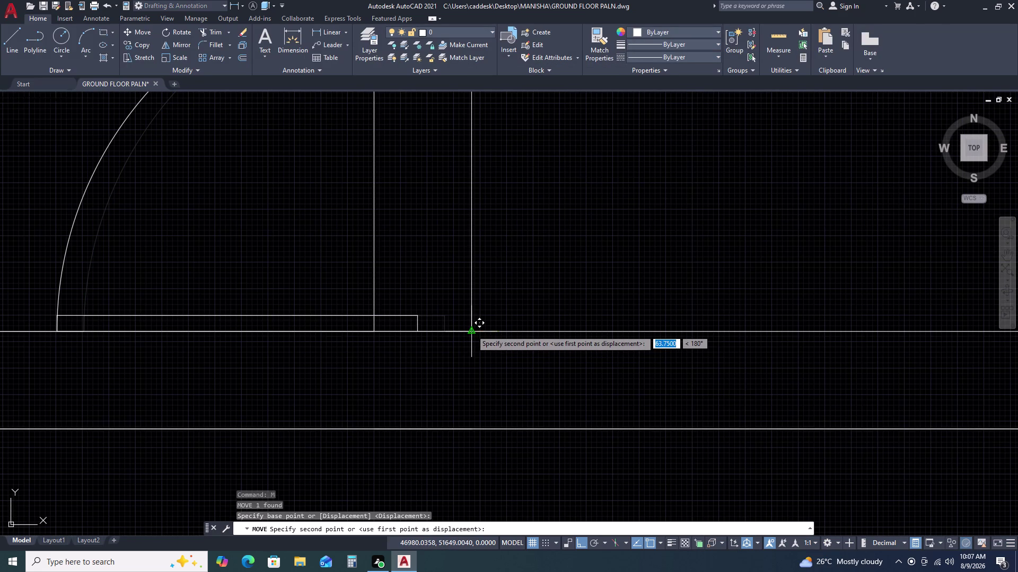
click(471, 330)
Trim away the wall lines crossing the new door opening.
scroll(down, 3)
middle_drag(653, 322, 578, 393)
scroll(down, 3)
scroll(down, 3)
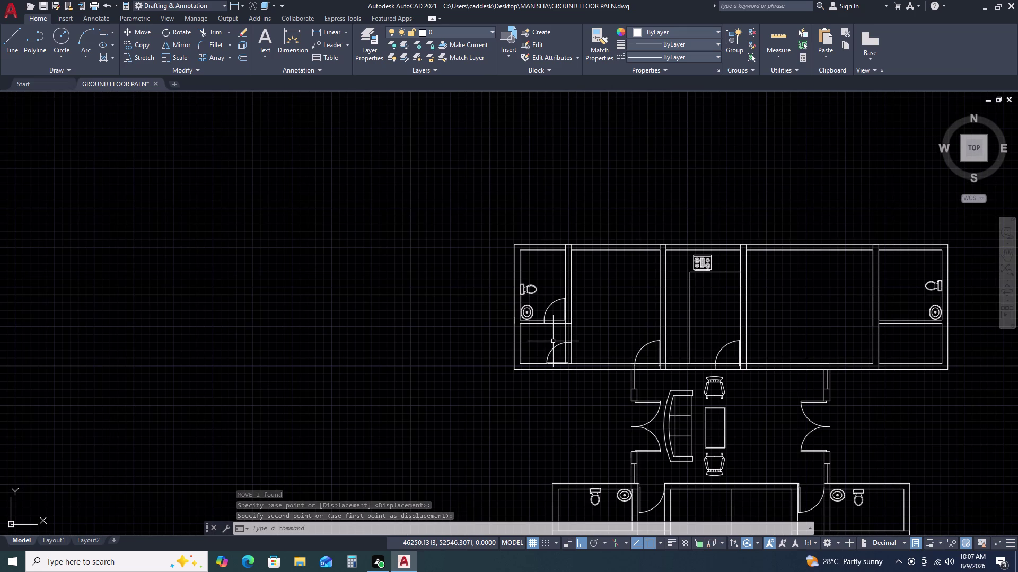
text(TR)
key(space)
scroll(up, 3)
drag(631, 140, 632, 141)
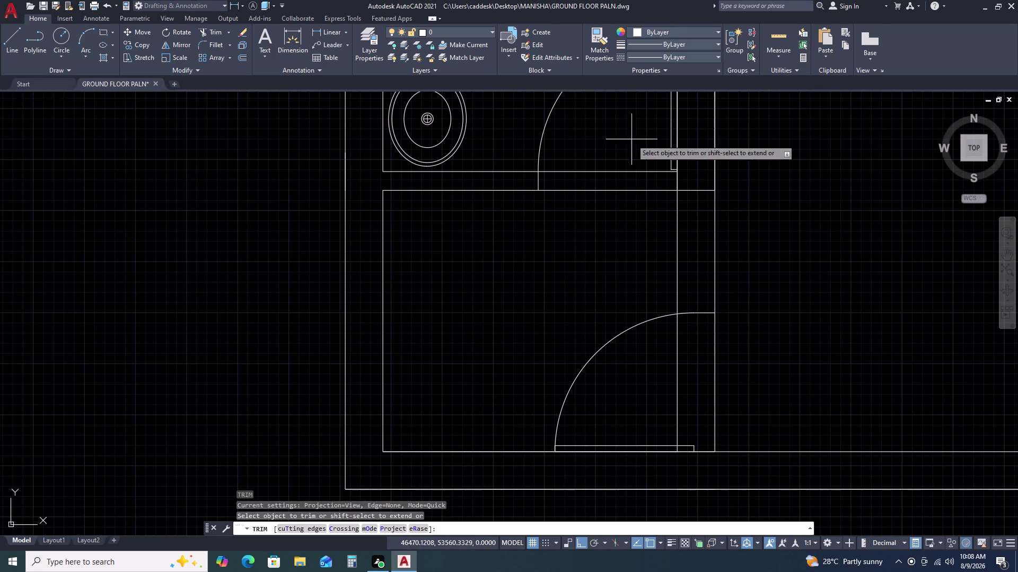
drag(631, 141, 621, 164)
click(588, 247)
drag(811, 392, 784, 392)
double_click(647, 369)
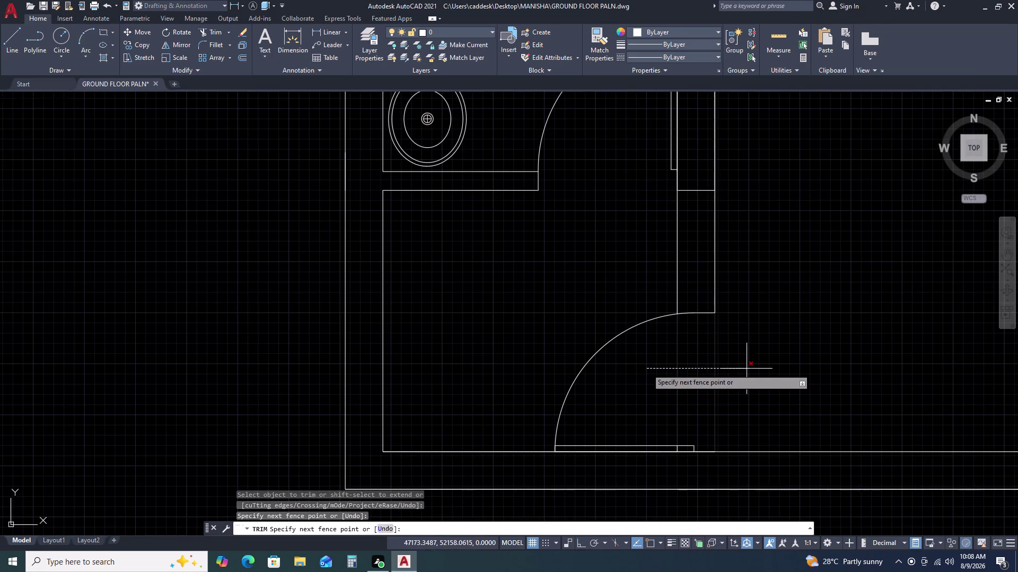
click(771, 370)
scroll(down, 3)
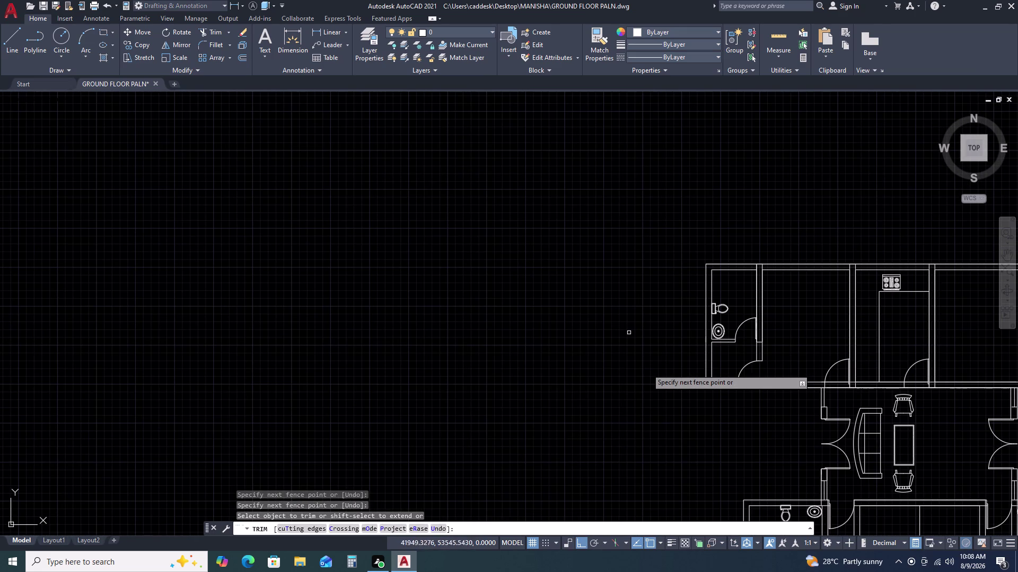
key(Escape)
middle_drag(826, 337, 693, 313)
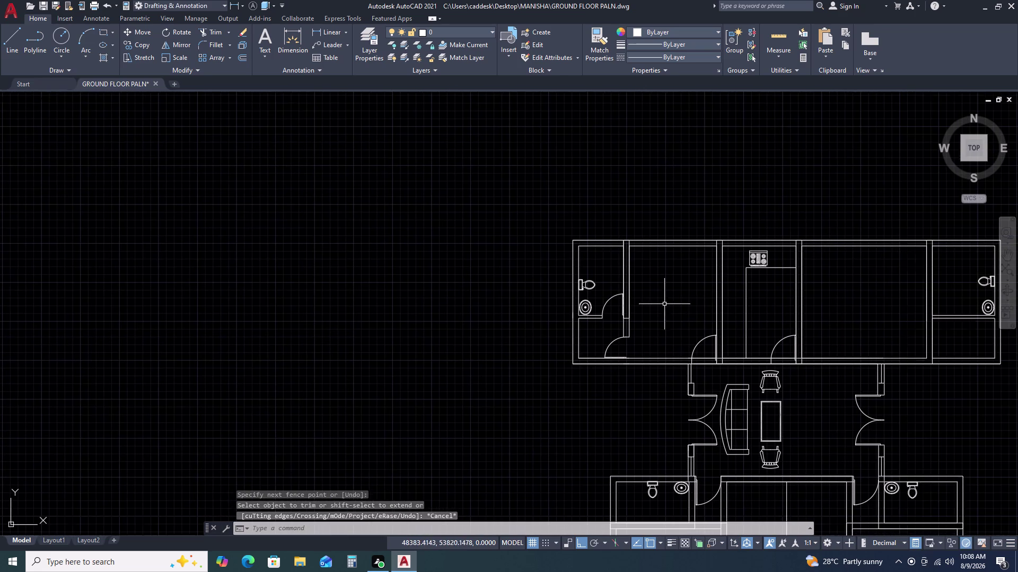
key(Escape)
key(Escape)
key(Escape)
scroll(up, 3)
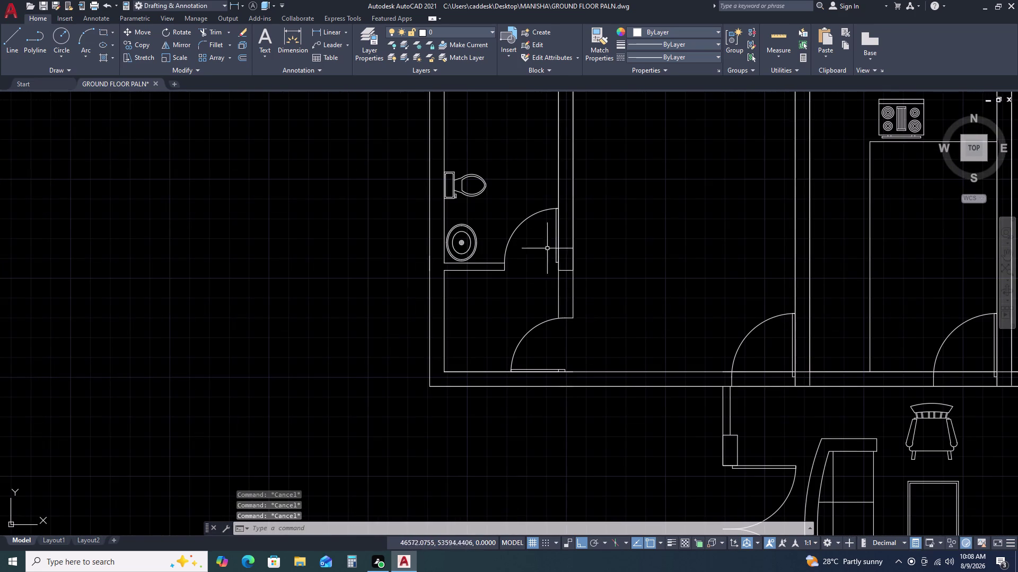
Copy the upper bathroom door into the kitchen area.
click(537, 216)
click(522, 243)
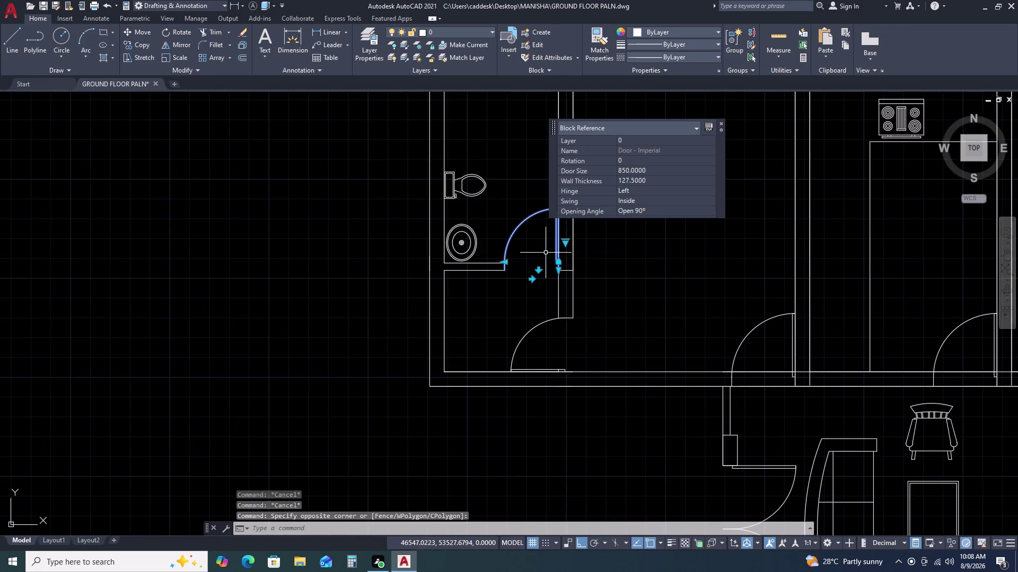
text(CO)
key(space)
click(558, 273)
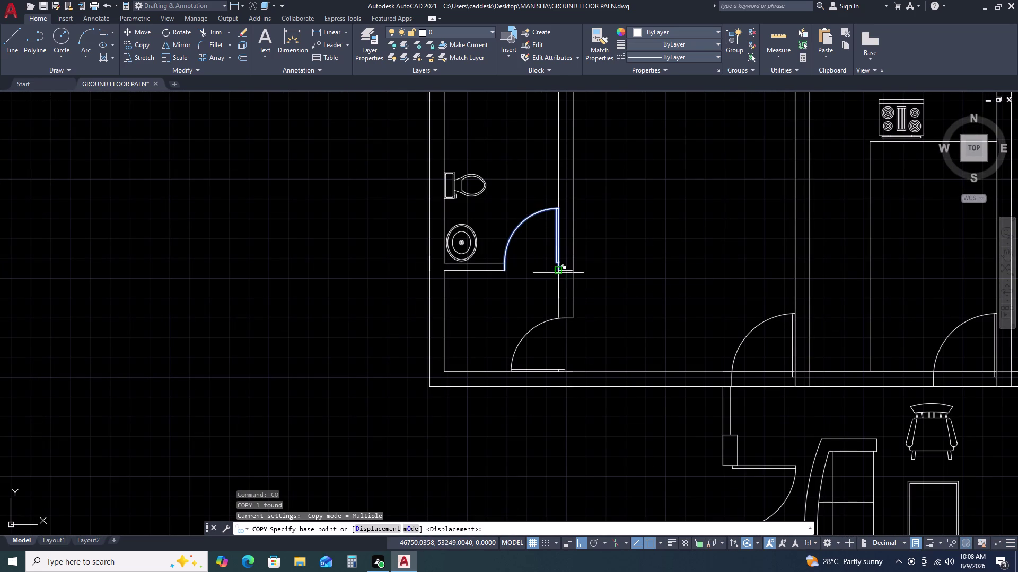
scroll(down, 3)
middle_drag(788, 201, 640, 254)
scroll(up, 3)
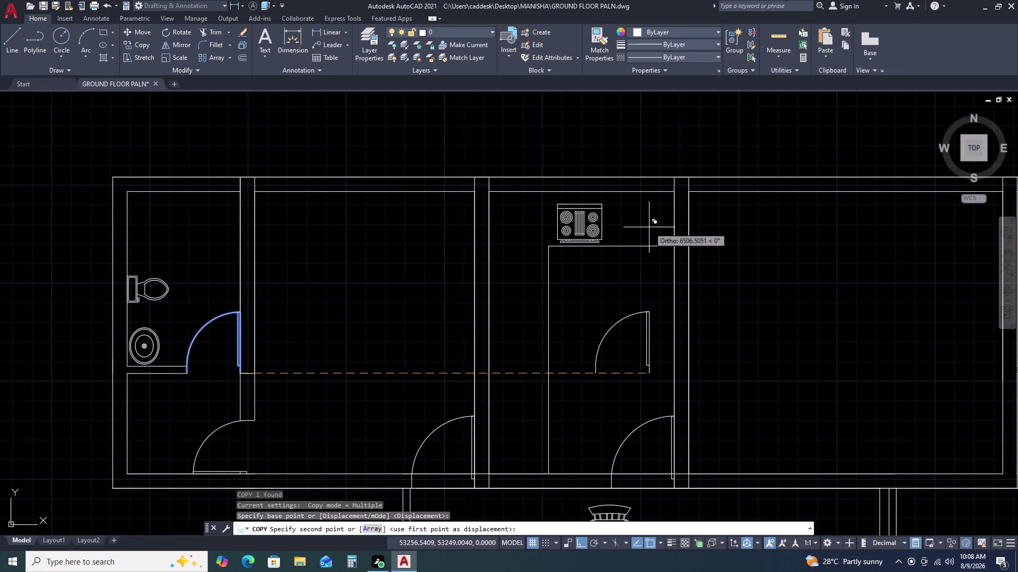
key(F8)
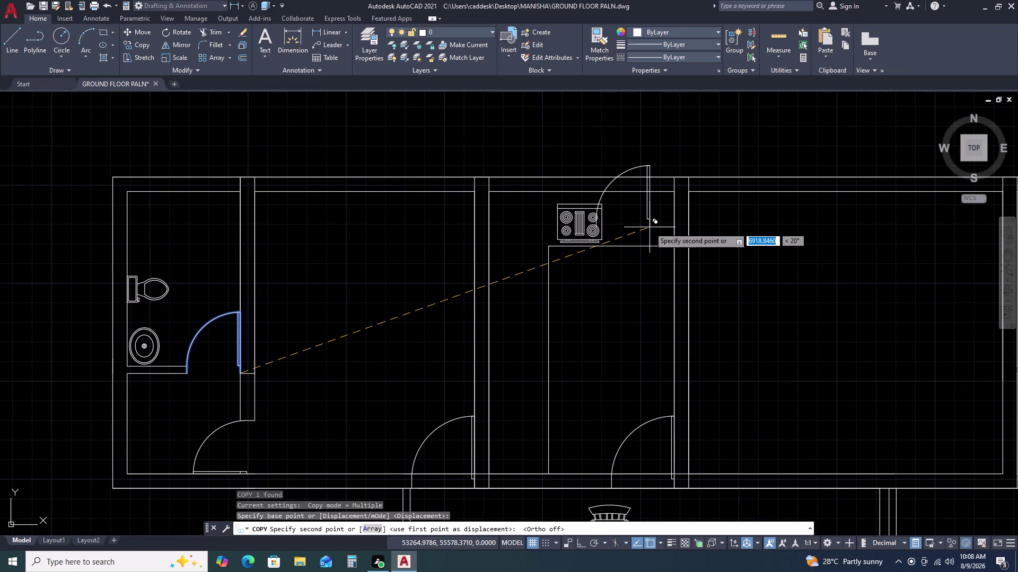
click(648, 317)
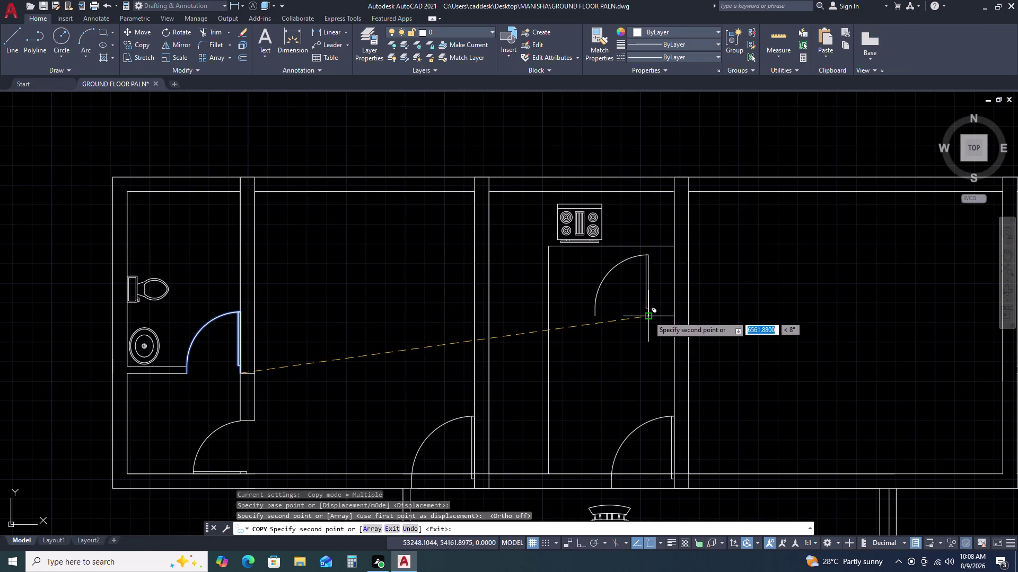
key(Escape)
Mirror the kitchen door copy with Ortho on, erasing the source.
click(658, 275)
click(626, 295)
text(M)
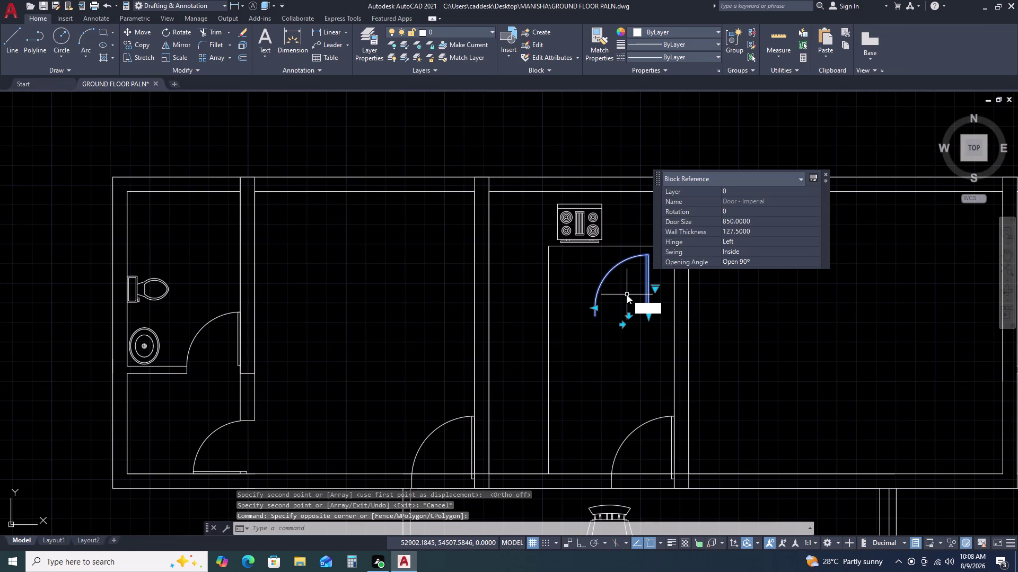
text(I)
key(space)
click(649, 318)
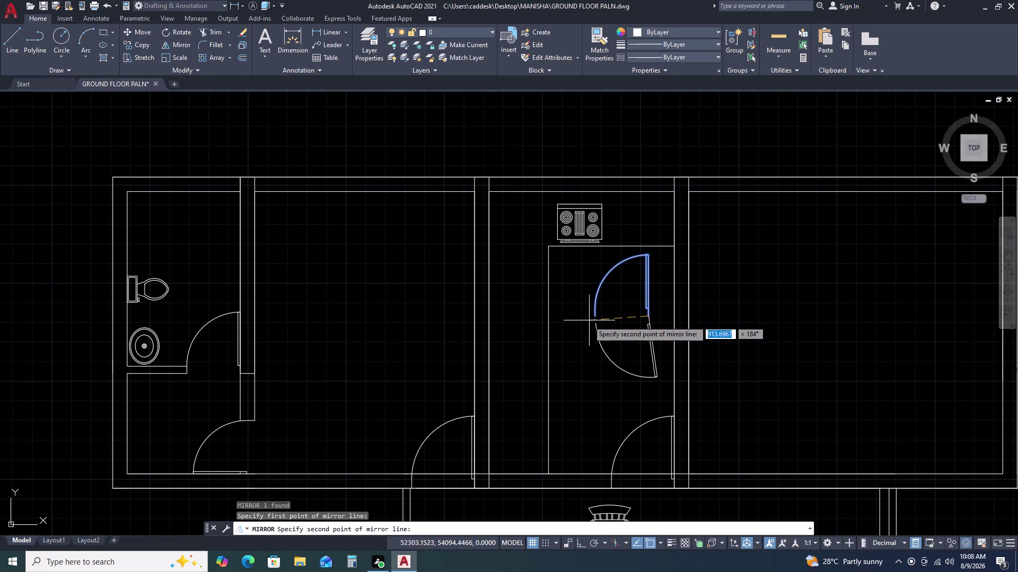
key(F8)
click(559, 316)
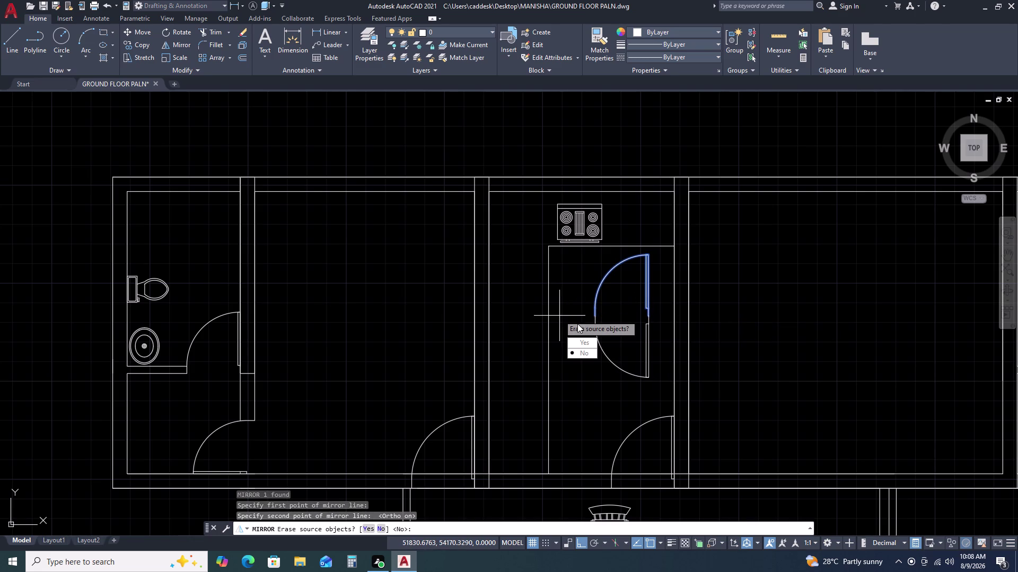
click(579, 341)
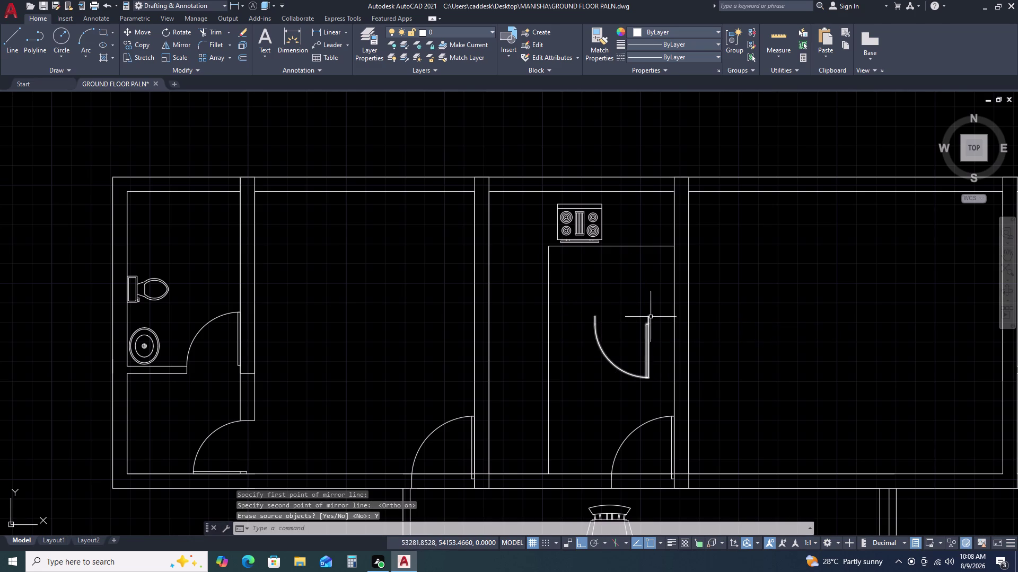
Move the flipped door onto the top wall beside the stove.
click(657, 319)
click(637, 344)
text(M)
key(space)
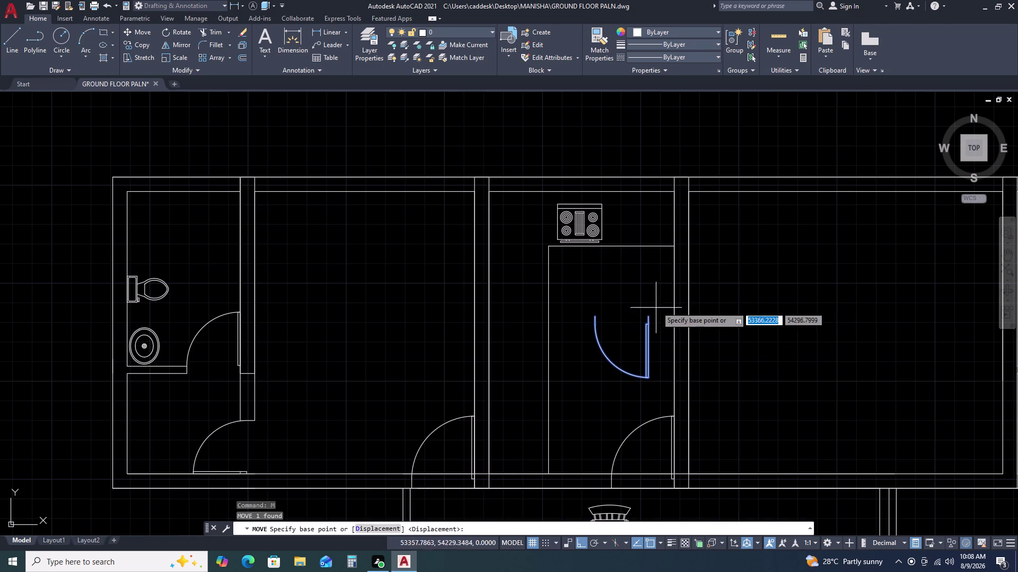
click(647, 316)
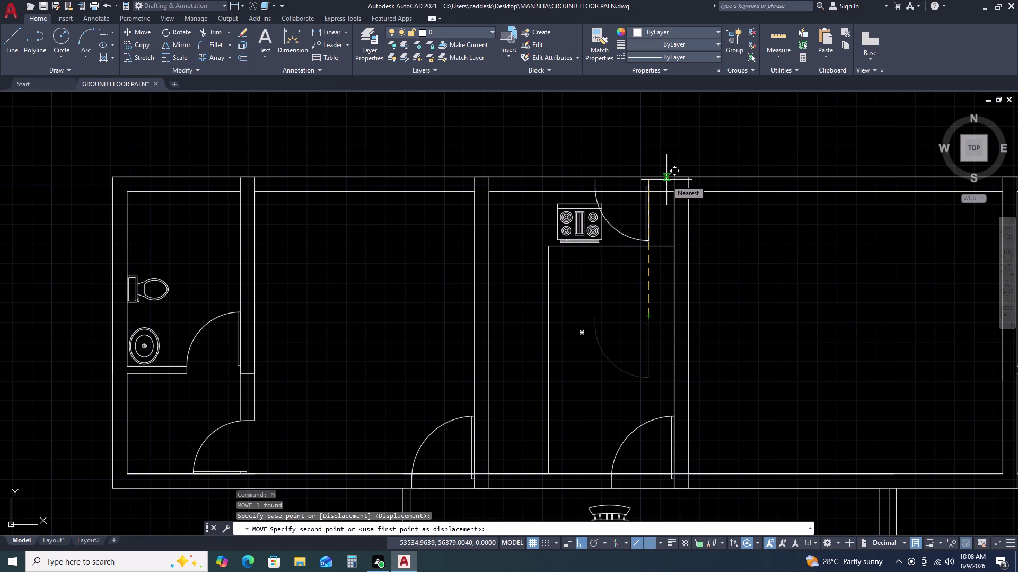
key(F8)
scroll(up, 3)
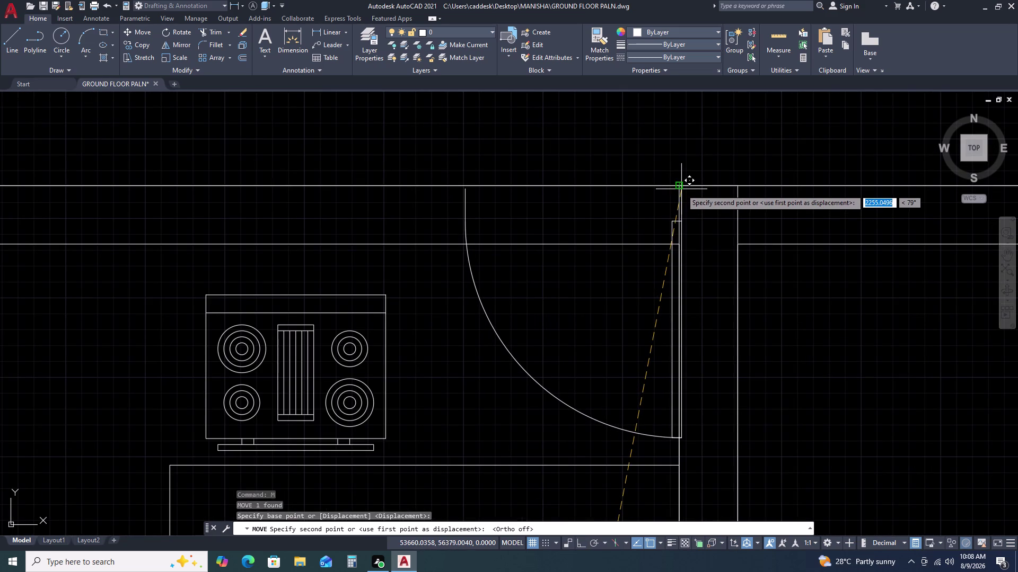
scroll(up, 3)
click(670, 182)
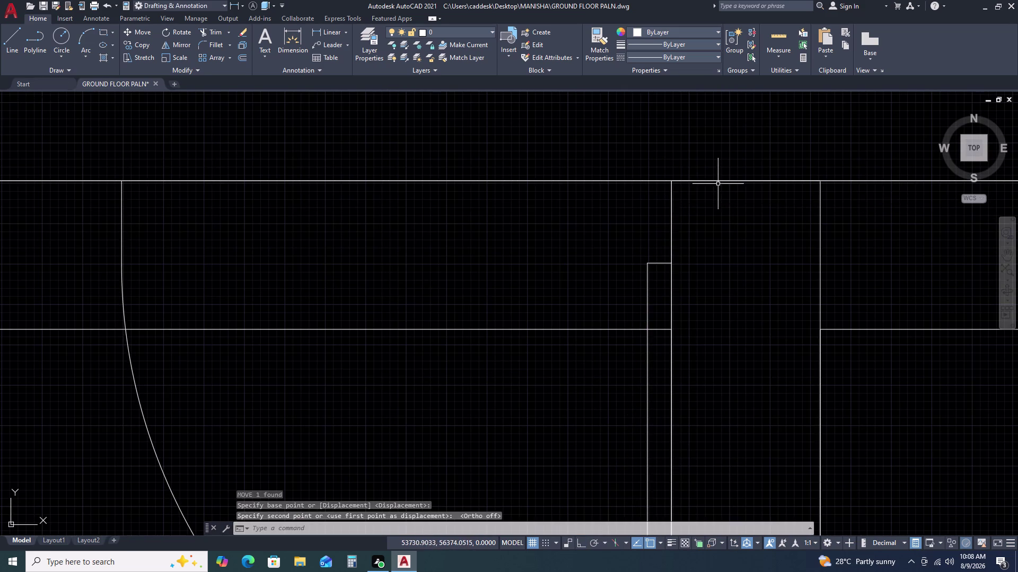
Trim the top wall lines with a fence to open the doorway.
scroll(down, 3)
text(TR)
key(space)
drag(647, 151, 646, 166)
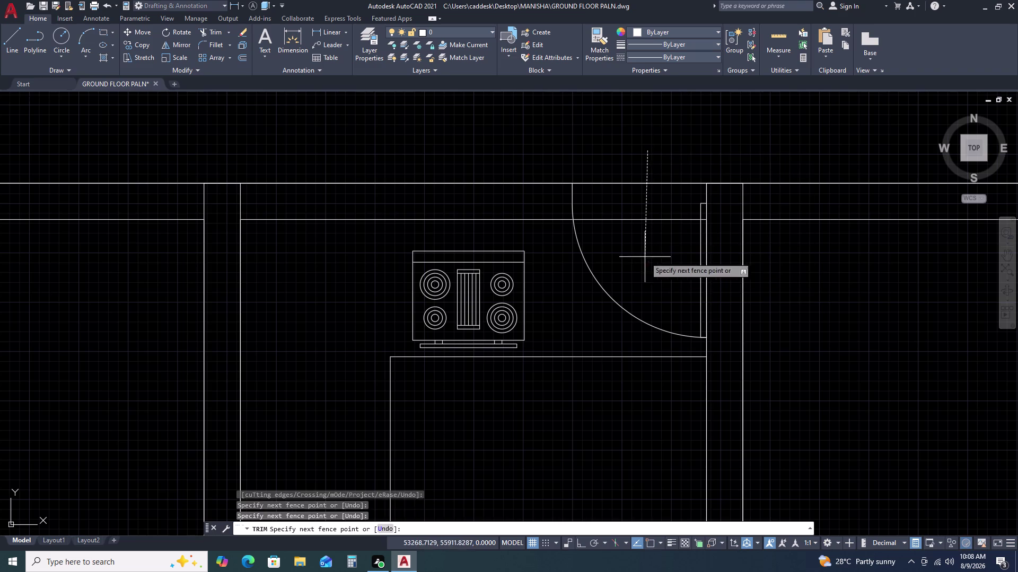
click(649, 276)
key(Escape)
scroll(down, 3)
scroll(up, 3)
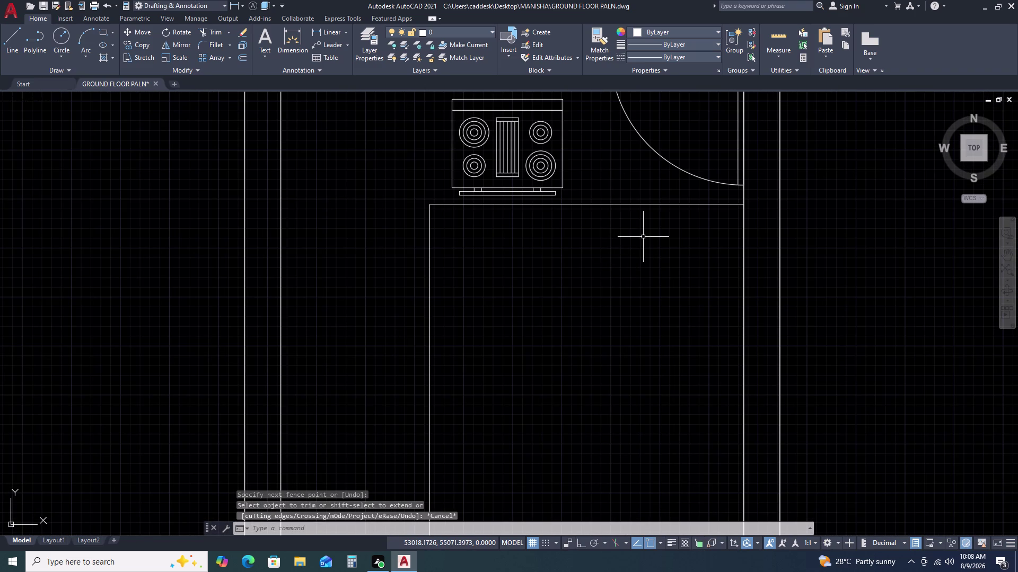
scroll(down, 3)
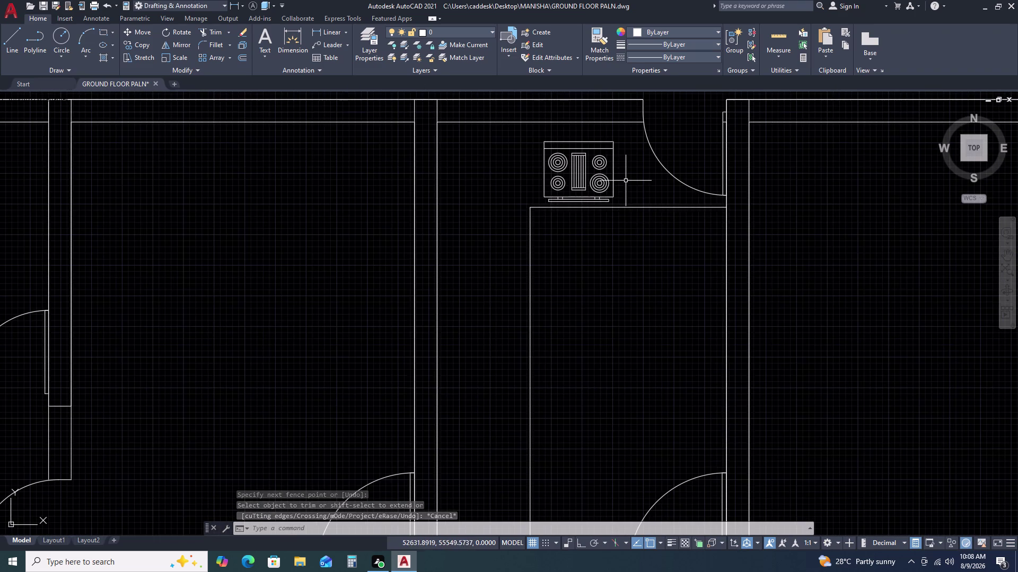
Scale the Range-Oven stove block down from a base point.
scroll(up, 3)
drag(631, 168, 612, 170)
click(545, 180)
key(s)
key(c)
key(space)
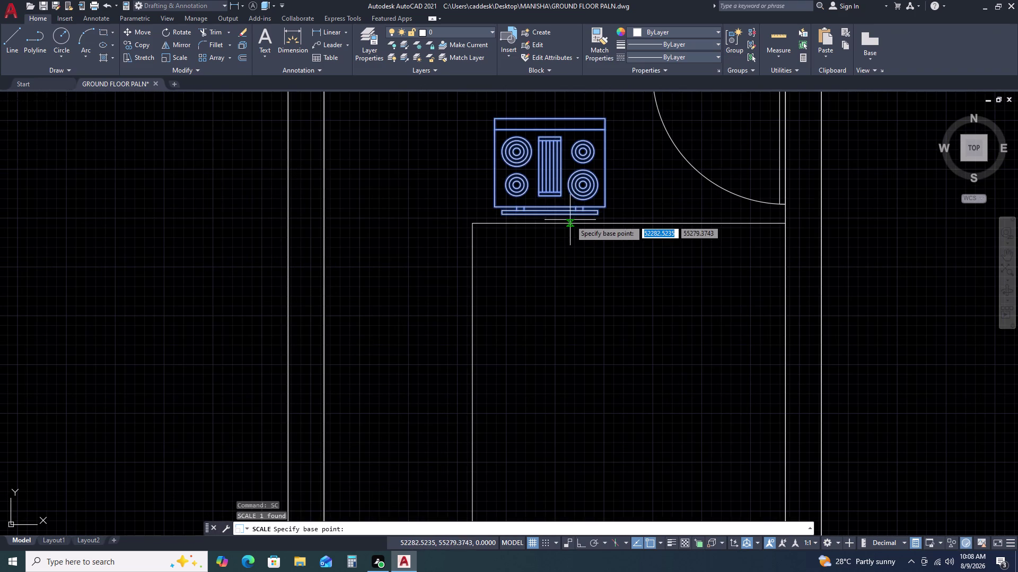
scroll(down, 3)
middle_drag(544, 216, 574, 298)
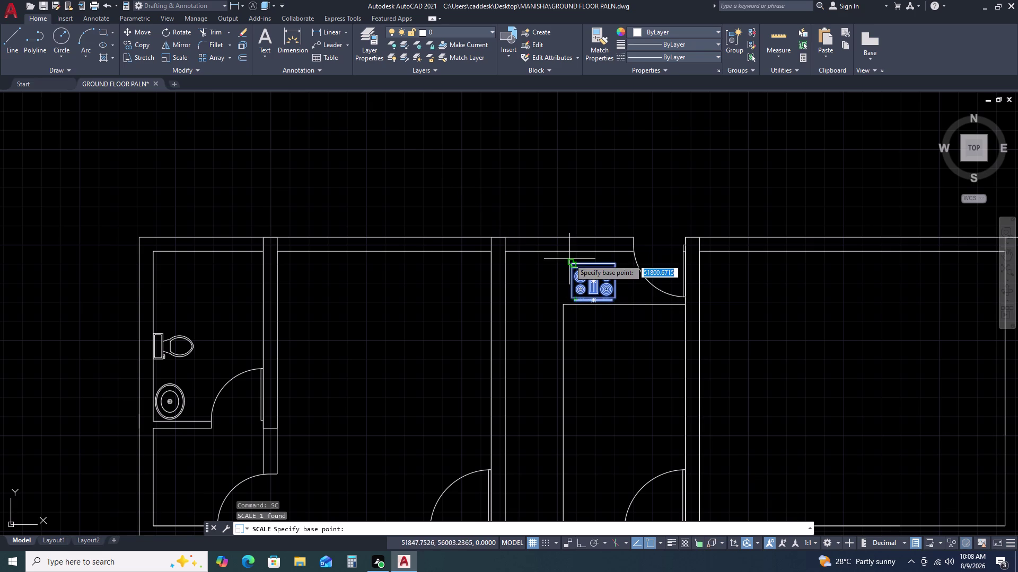
click(608, 274)
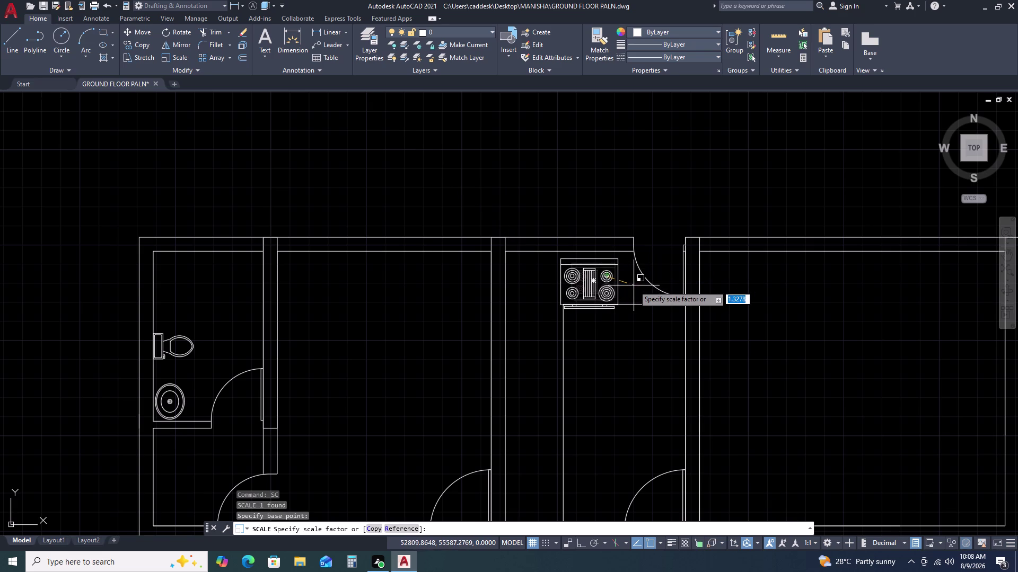
double_click(633, 286)
Move the resized stove against the kitchen's top wall beside the new door.
drag(621, 275, 619, 270)
click(596, 255)
text(M)
key(space)
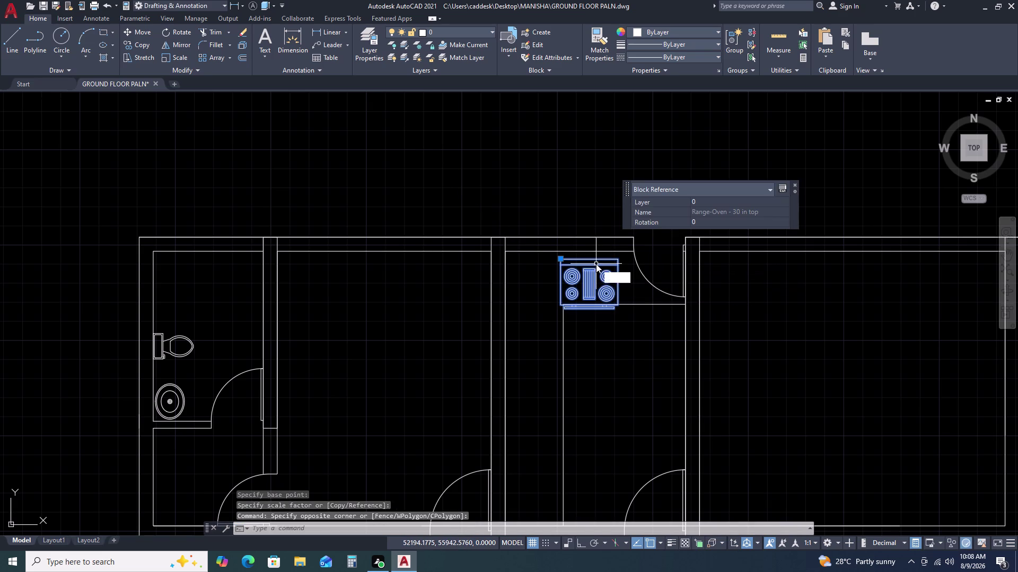
double_click(596, 273)
scroll(up, 3)
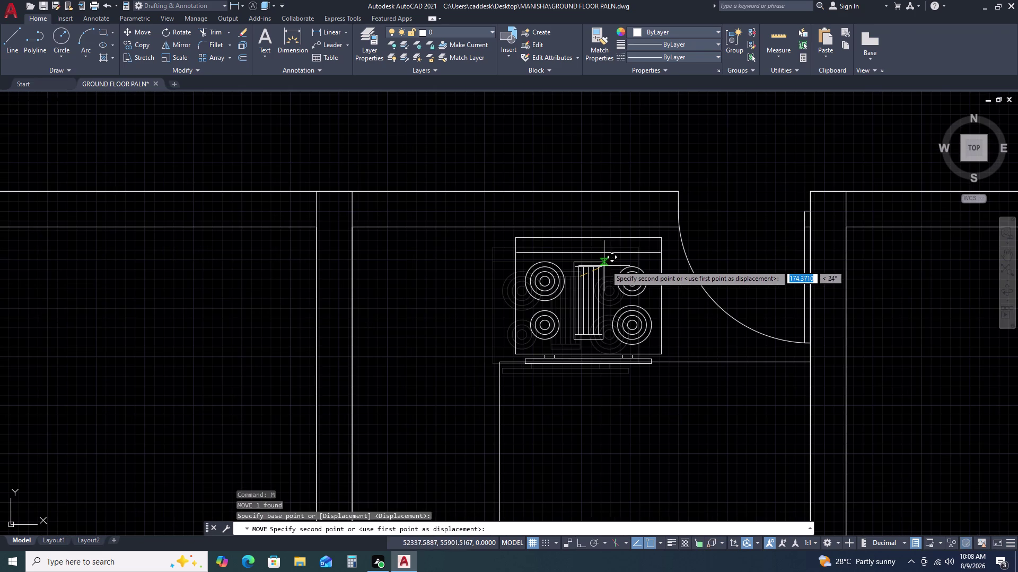
double_click(610, 261)
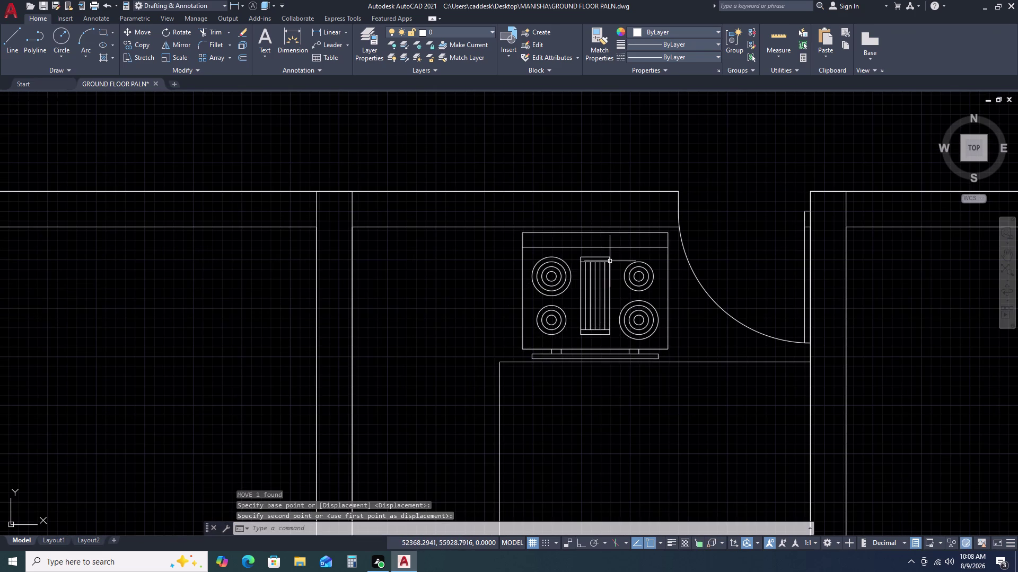
Pan and zoom out to bring the whole floor plan into view.
scroll(down, 3)
middle_drag(977, 349, 751, 238)
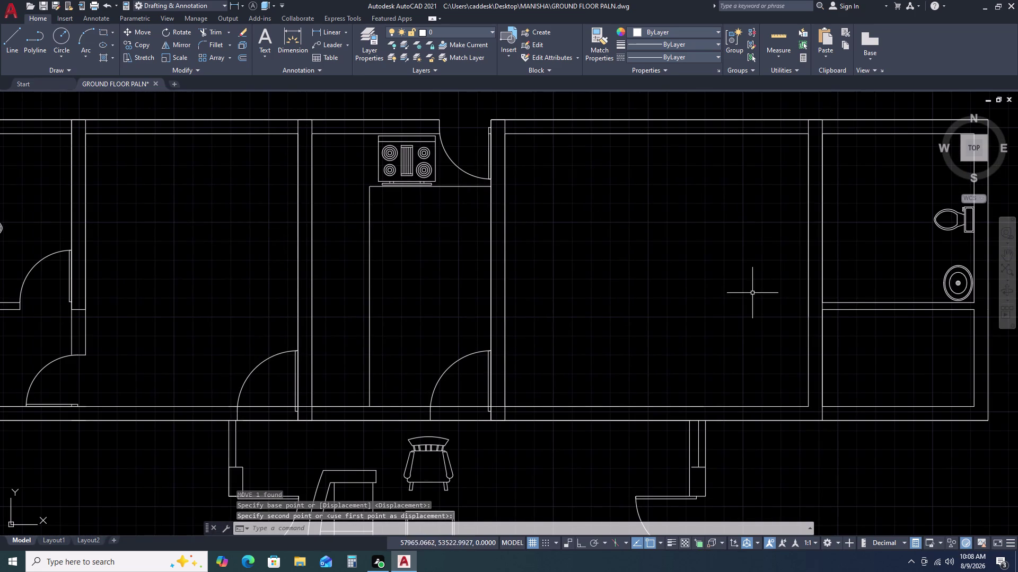
scroll(down, 3)
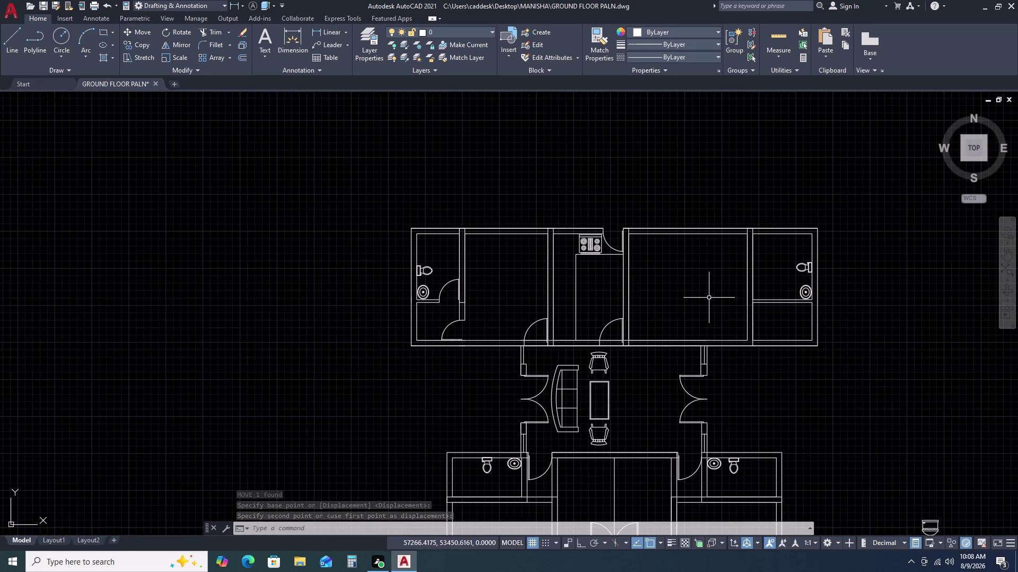
middle_drag(787, 381, 698, 269)
scroll(down, 3)
middle_drag(767, 377, 727, 319)
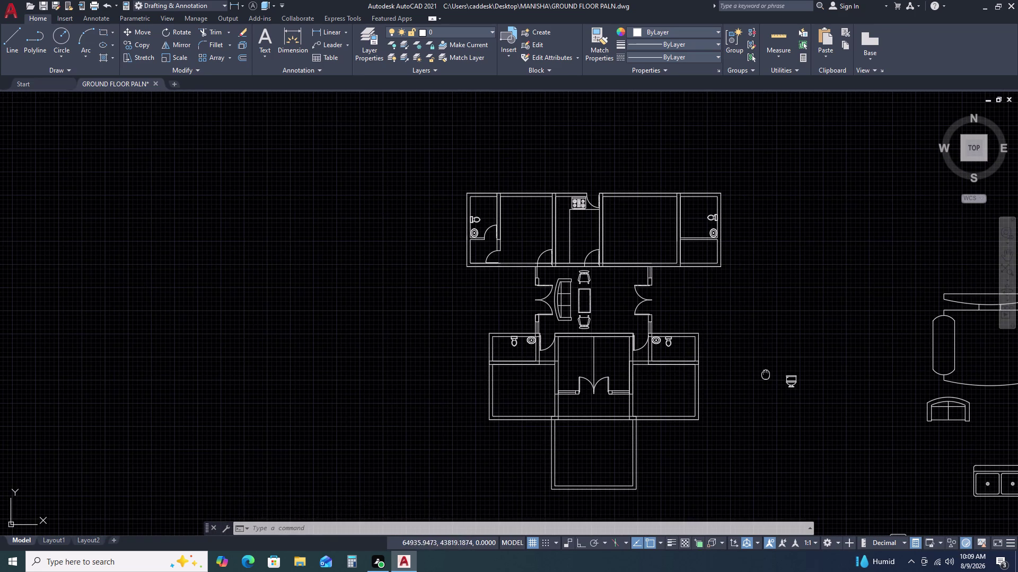
Scale the spare double sink block from a base point.
middle_drag(727, 319, 715, 302)
click(978, 420)
click(950, 399)
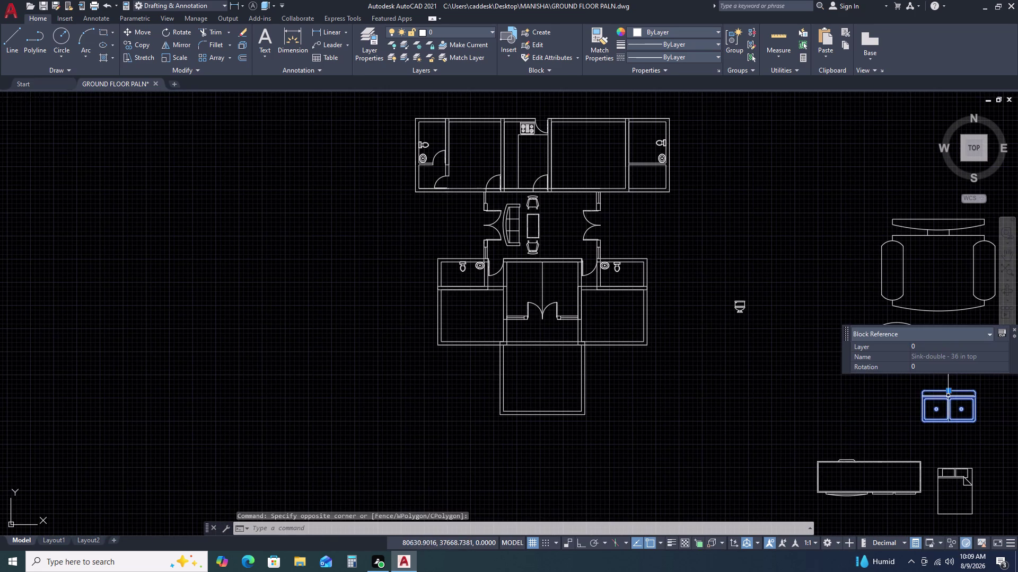
text(SC)
key(space)
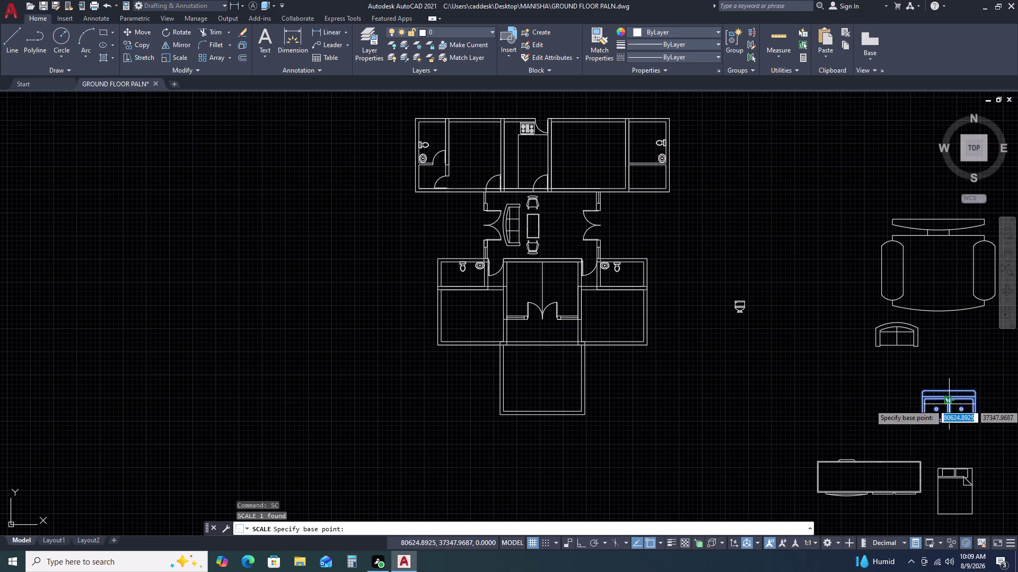
click(949, 404)
click(925, 408)
Move the double sink into the room right of the kitchen.
drag(960, 413, 949, 407)
click(932, 394)
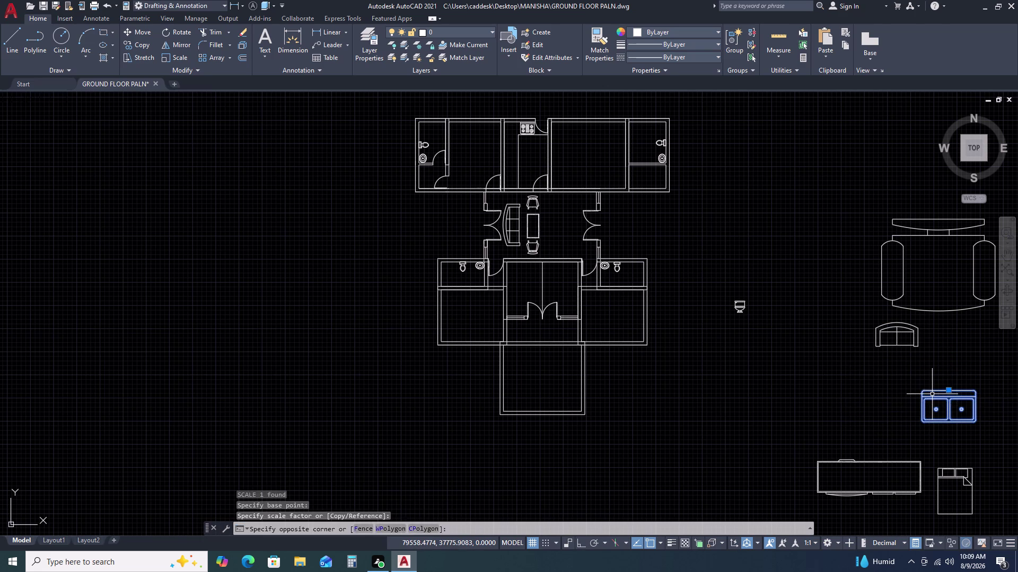
text(M)
key(space)
click(932, 394)
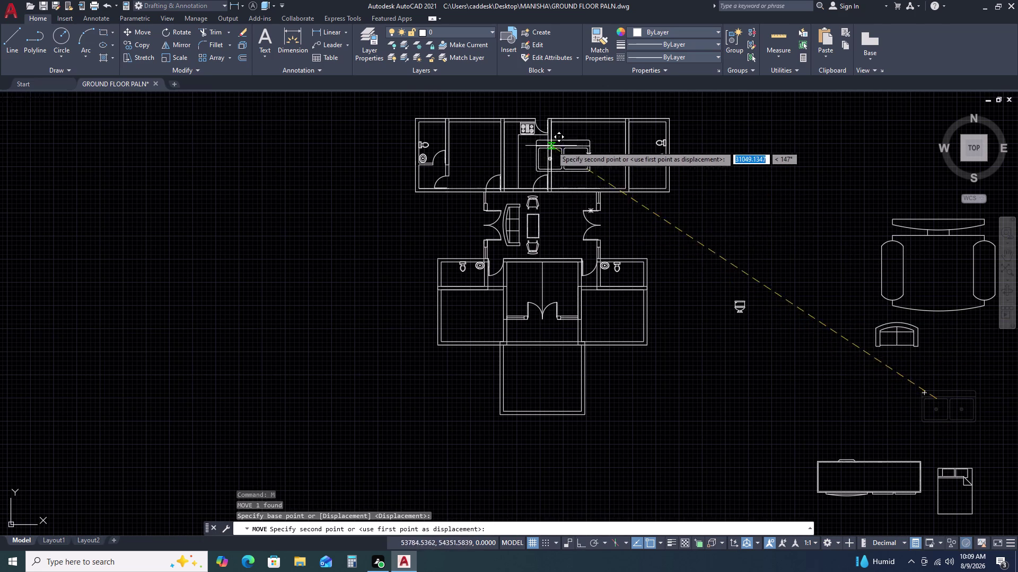
scroll(up, 3)
click(600, 177)
key(Escape)
Rotate the double sink 90 degrees with ortho on.
drag(688, 152, 650, 191)
click(646, 210)
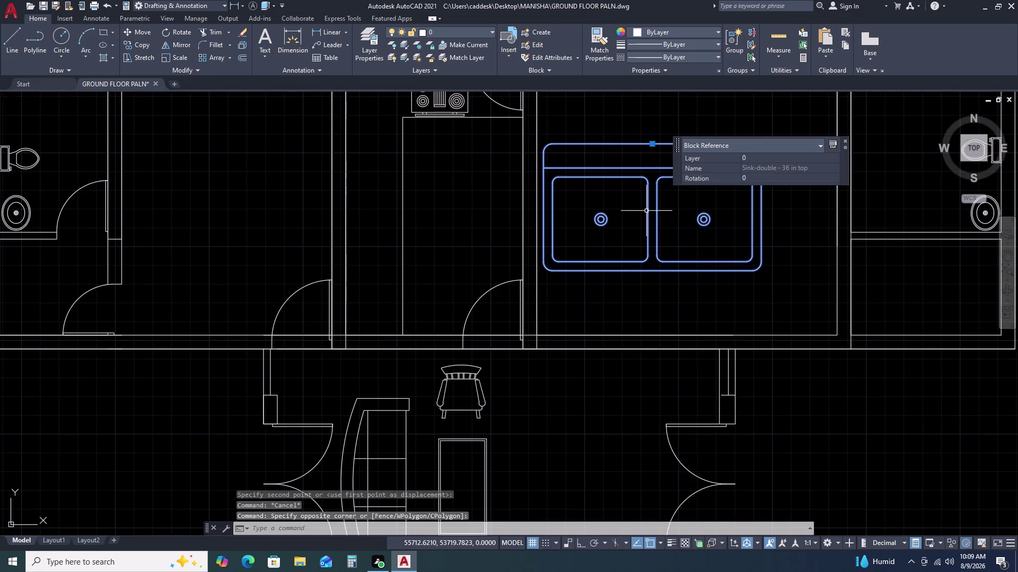
text(RO)
key(space)
drag(733, 285, 736, 259)
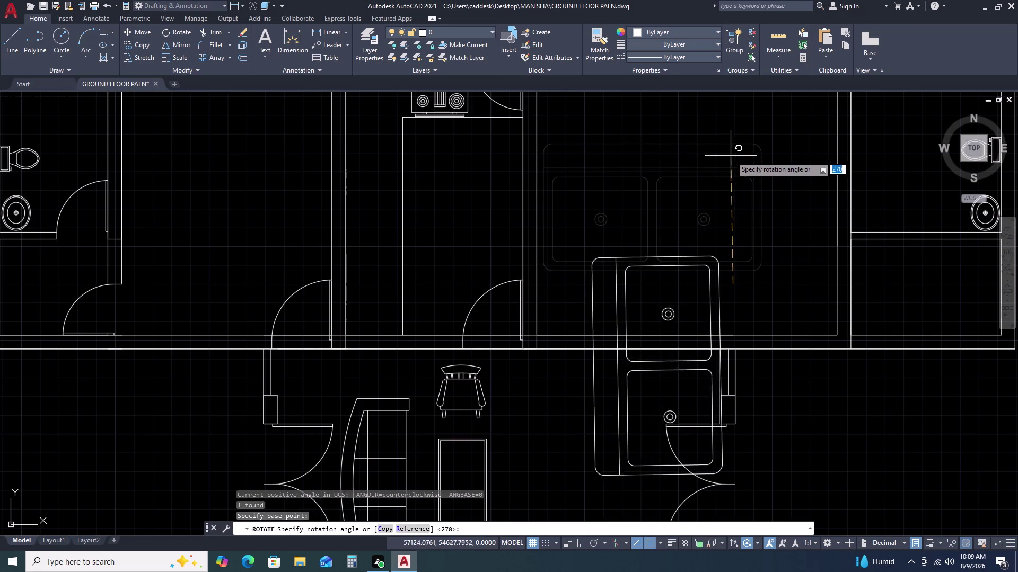
key(F8)
click(730, 151)
Move the rotated sink up against the top wall.
click(719, 258)
click(679, 243)
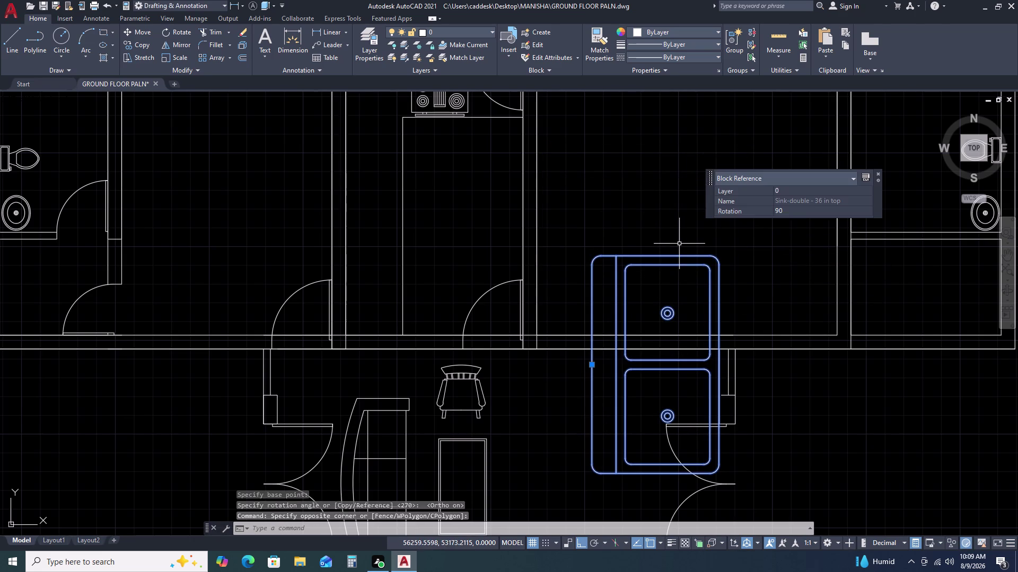
text(M)
key(space)
drag(680, 269, 680, 226)
click(715, 97)
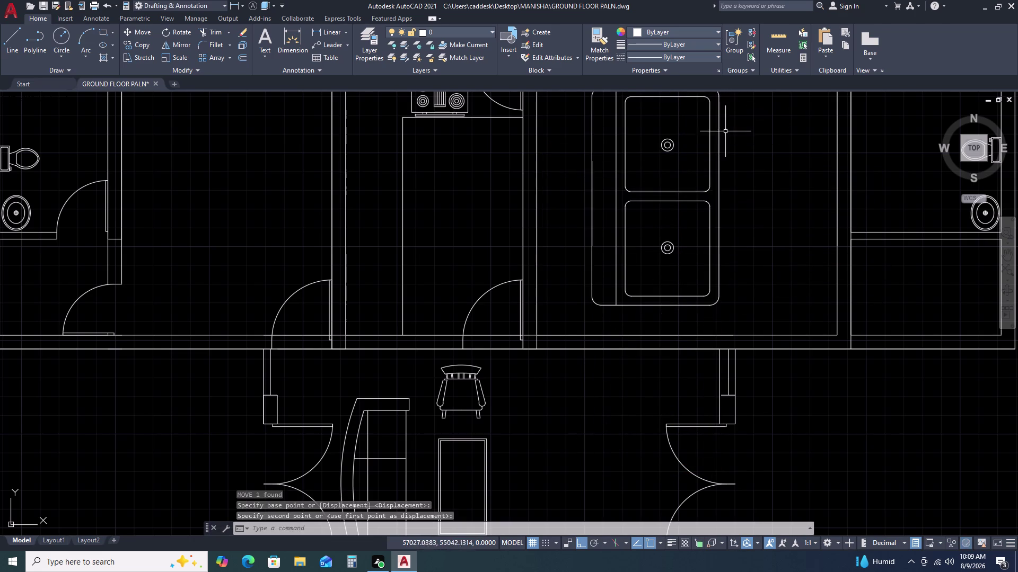
Shrink the rotated sink with SCALE from a base point.
click(744, 177)
click(692, 217)
text(SC)
key(space)
double_click(692, 227)
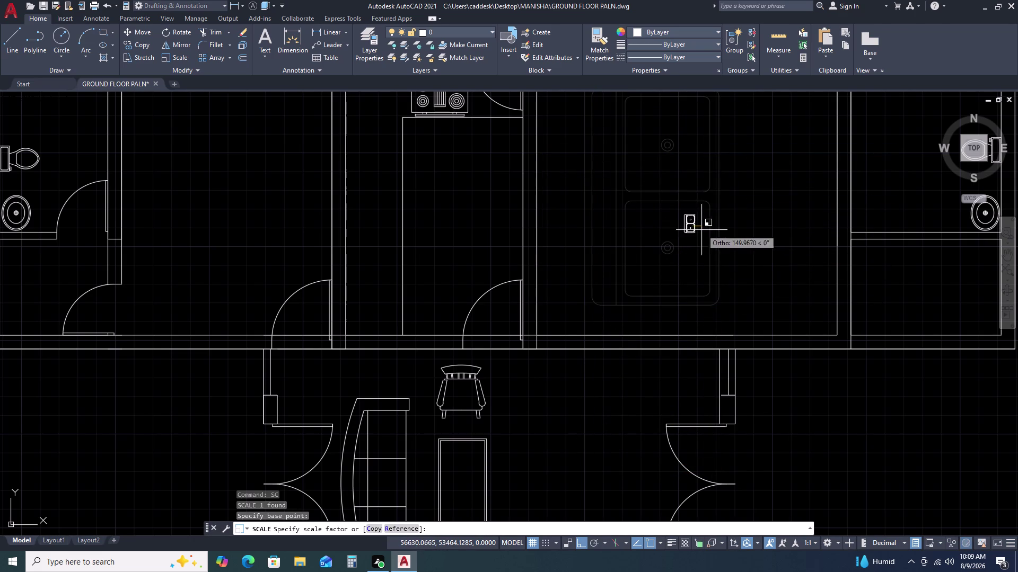
click(710, 232)
Move the small sink to the lower wall of the left room.
drag(714, 242, 702, 230)
drag(692, 206, 692, 201)
key(m)
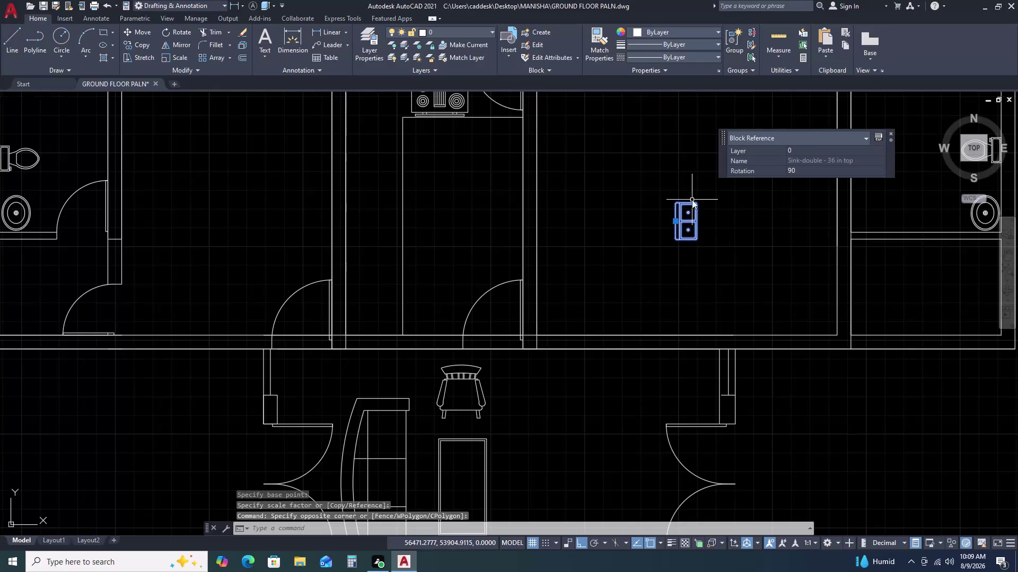
key(space)
click(684, 226)
key(F8)
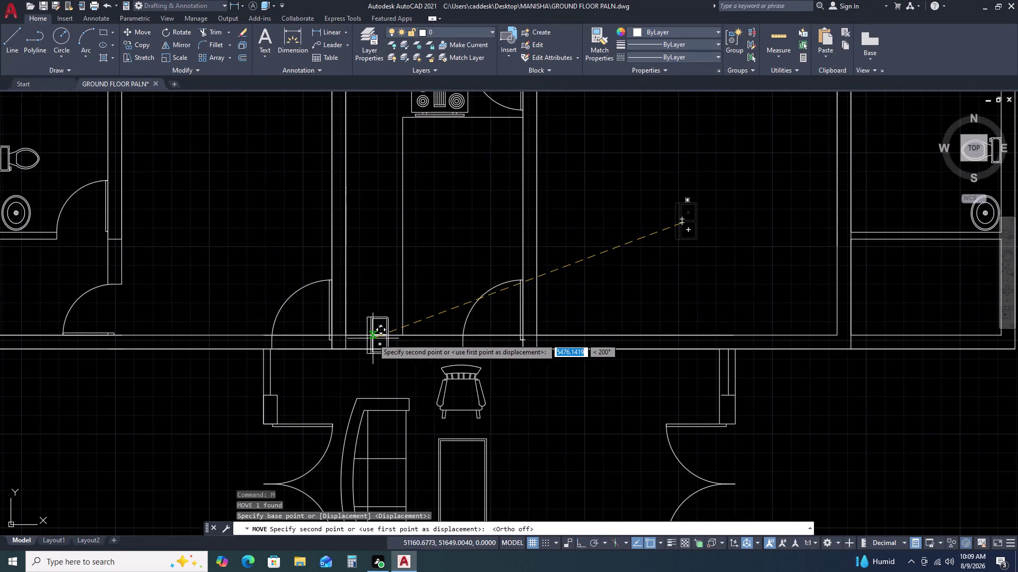
scroll(up, 3)
click(358, 266)
Resize the two-drawer cabinet with SCALE from a base point.
click(391, 279)
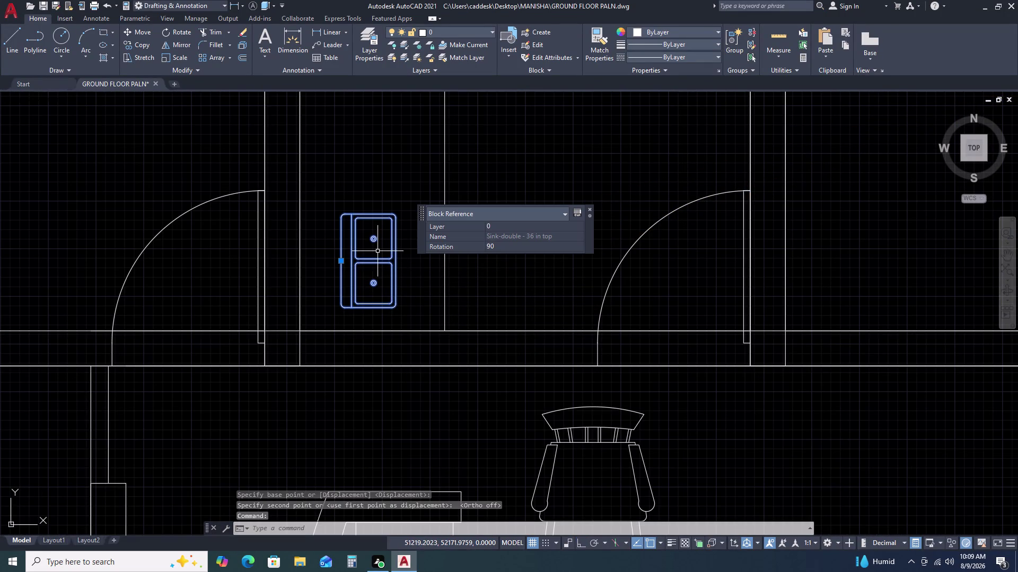
text(SC)
key(space)
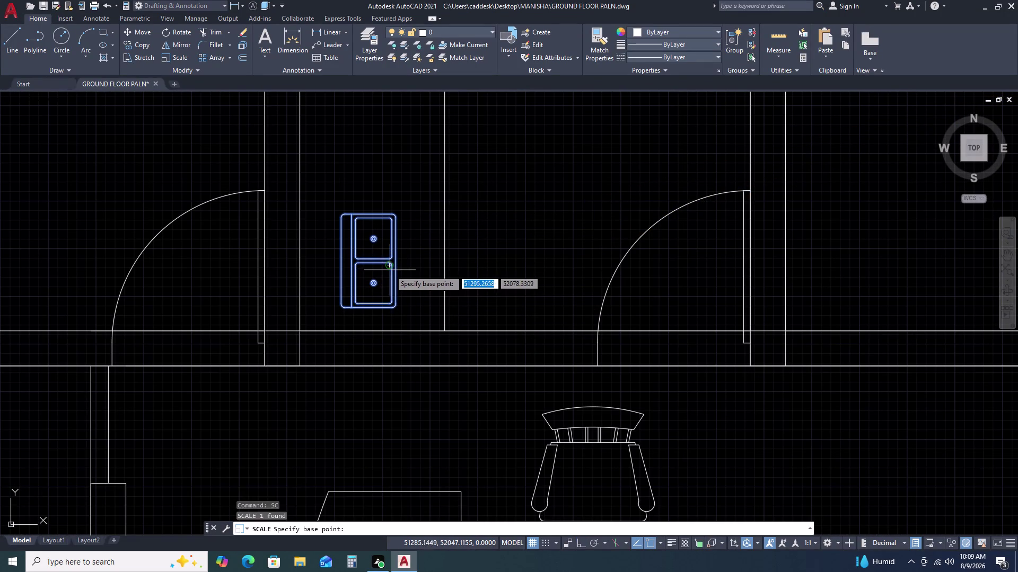
click(390, 270)
click(475, 281)
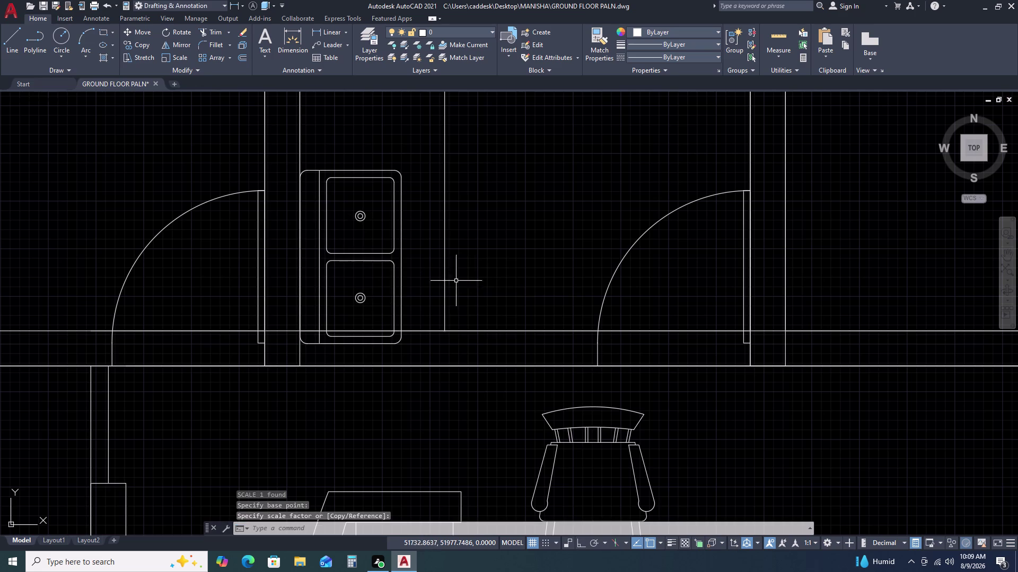
click(418, 279)
click(394, 231)
Move the cabinet against the wall between the two doors.
key(m)
key(space)
click(404, 250)
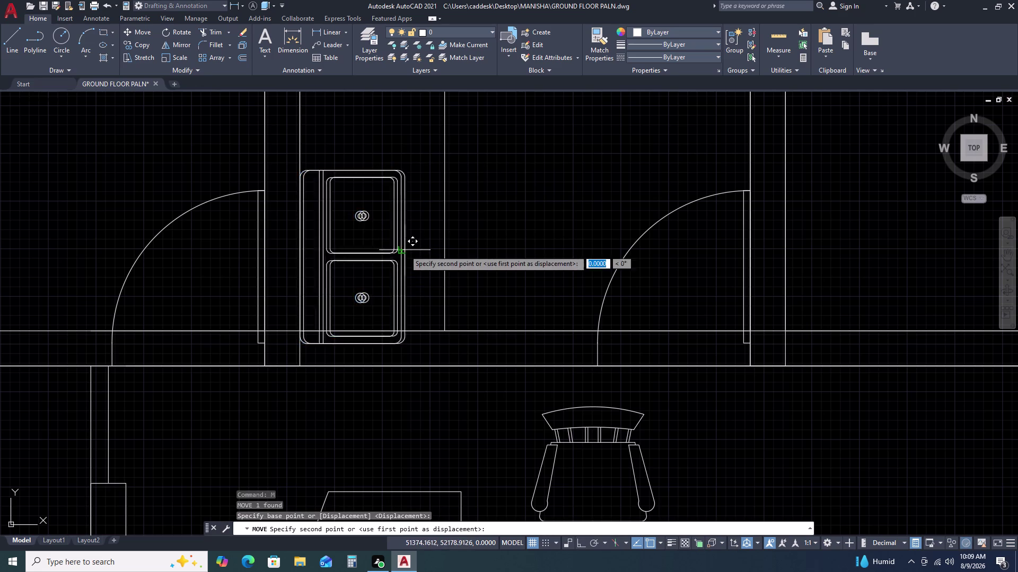
click(416, 233)
scroll(down, 3)
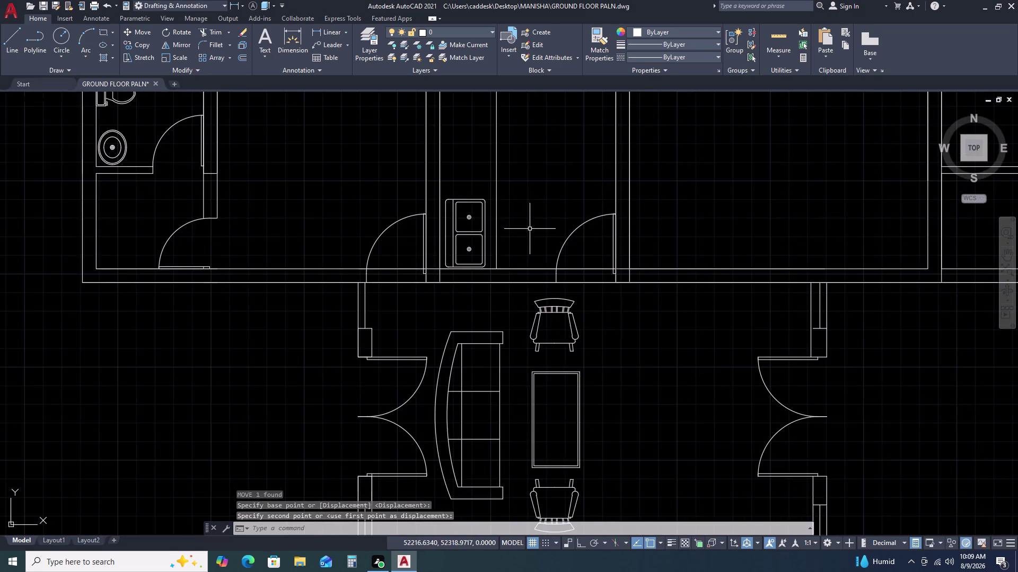
middle_drag(534, 229, 540, 276)
scroll(down, 3)
scroll(down, 3)
scroll(up, 3)
middle_drag(529, 261, 531, 239)
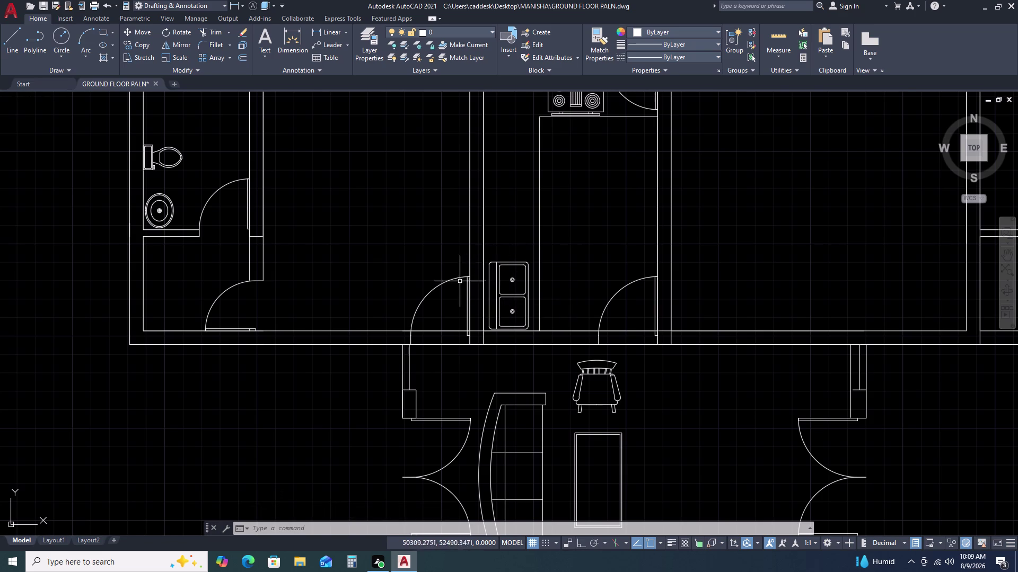
text(L)
key(space)
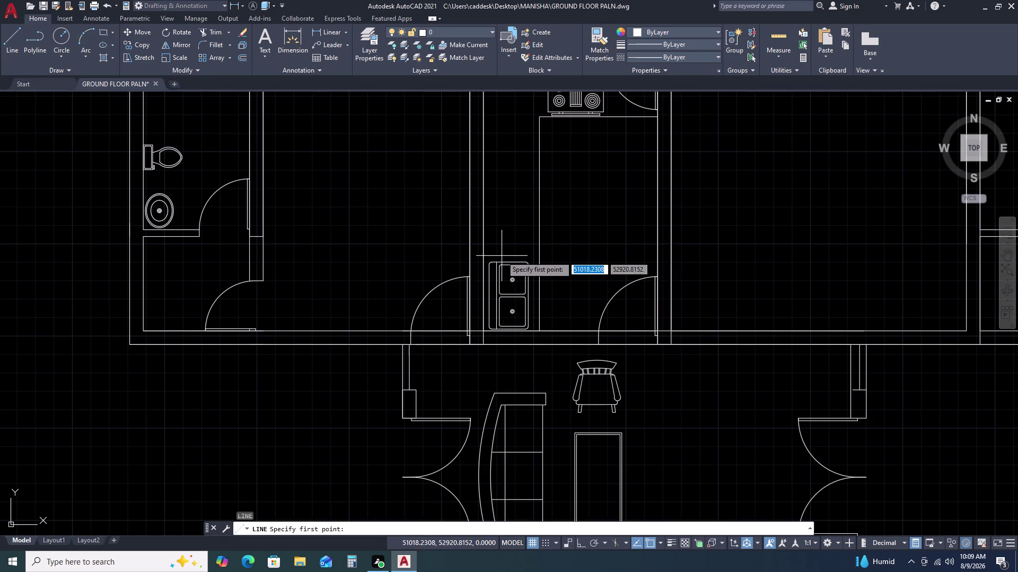
click(484, 256)
click(540, 257)
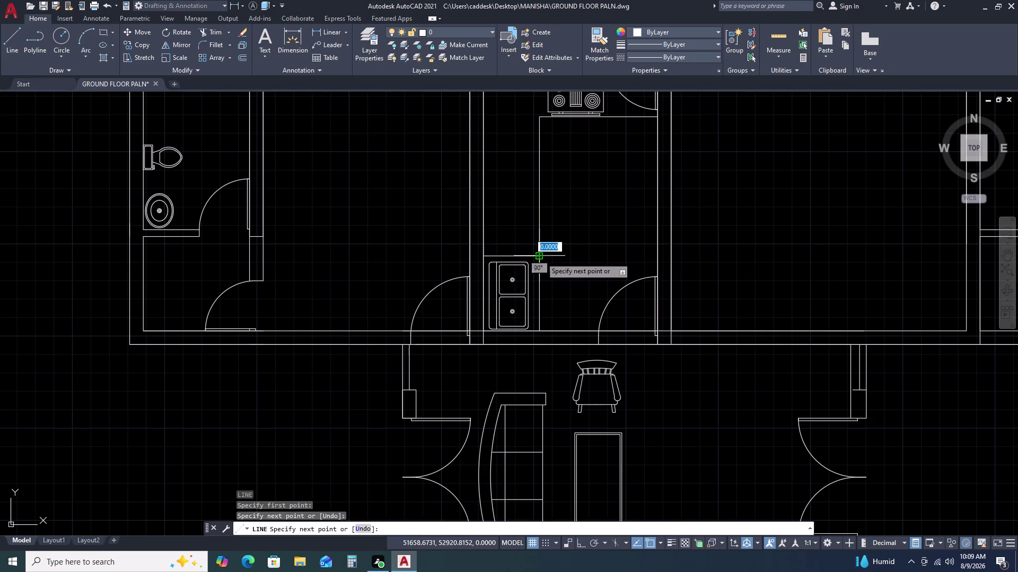
key(Escape)
scroll(down, 3)
middle_drag(765, 225, 563, 234)
scroll(down, 3)
middle_drag(491, 321, 500, 275)
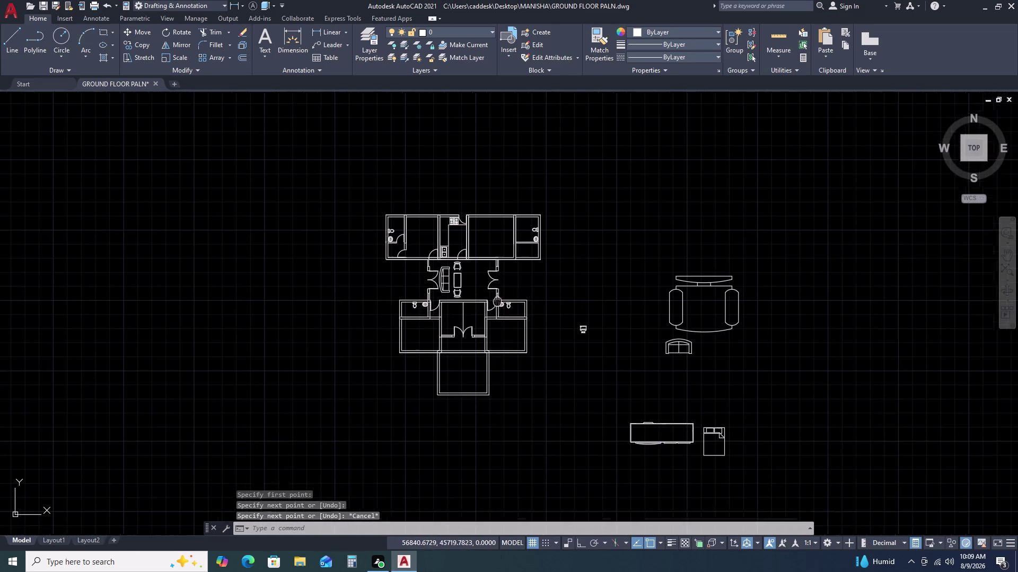
scroll(up, 3)
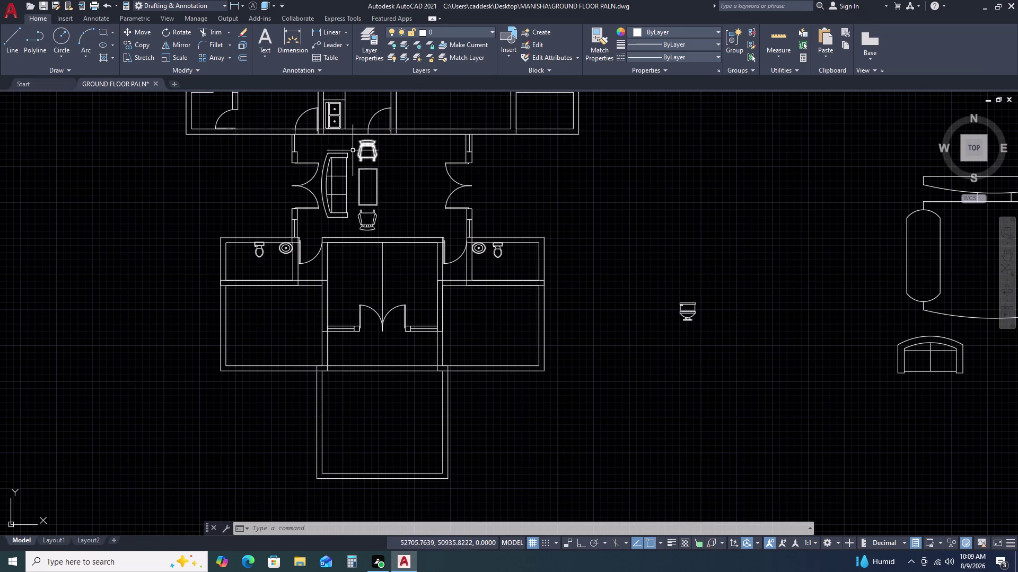
key(t)
key(r)
key(space)
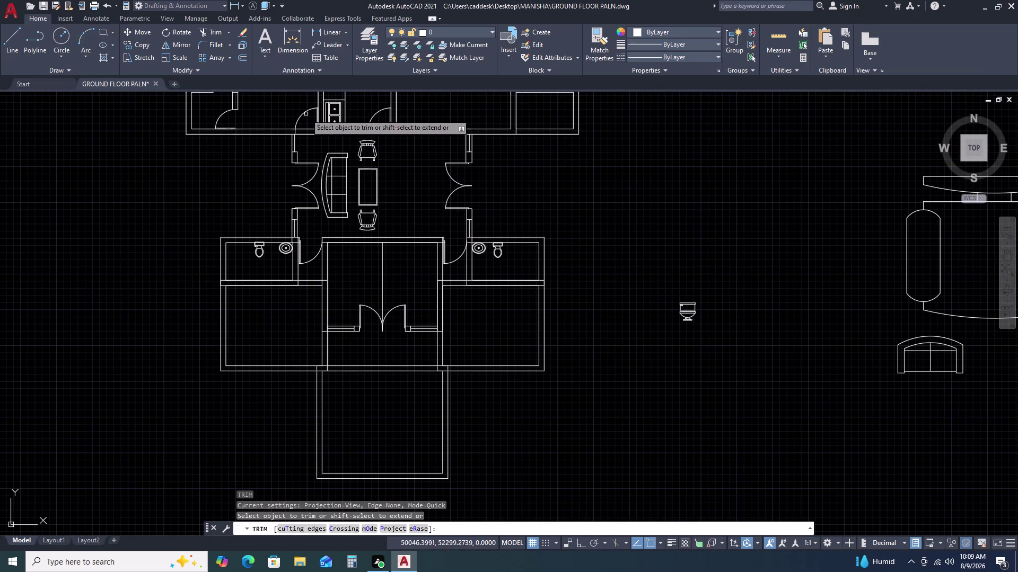
scroll(up, 3)
scroll(up, 3)
drag(354, 126, 355, 135)
click(339, 359)
scroll(down, 3)
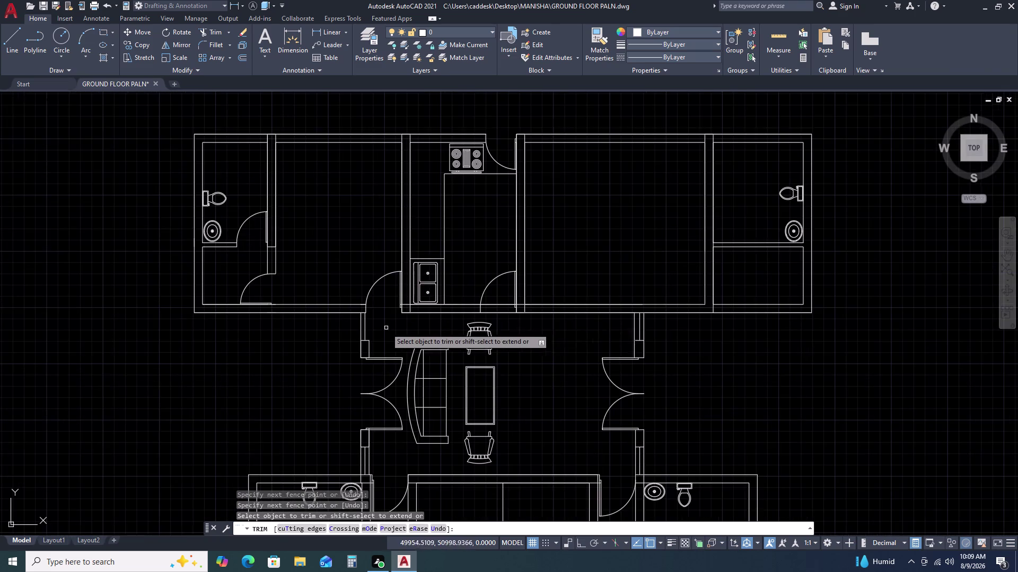
scroll(up, 3)
double_click(476, 262)
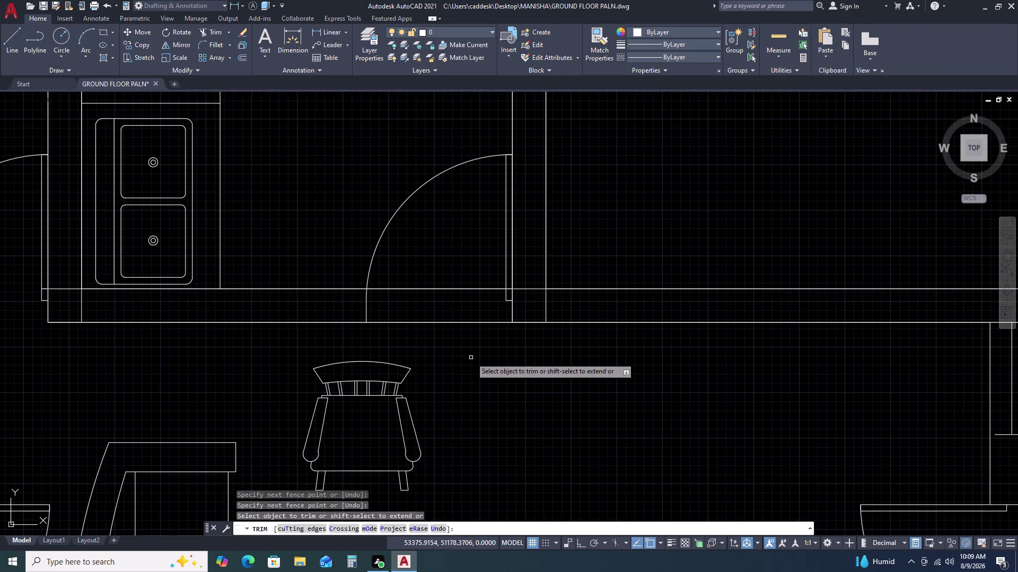
drag(468, 346, 458, 318)
click(432, 231)
scroll(down, 3)
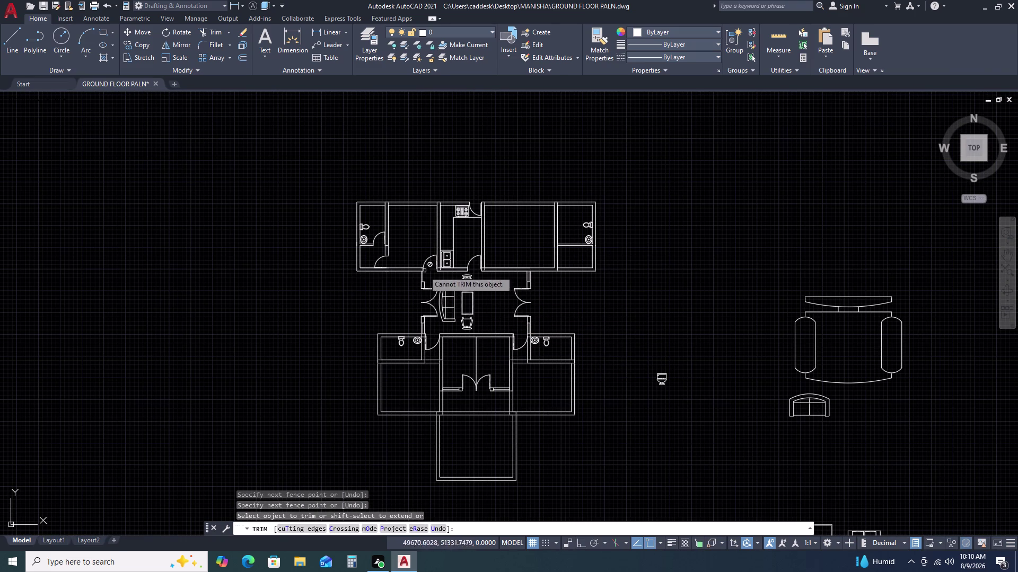
key(Escape)
scroll(up, 3)
middle_drag(399, 271, 419, 272)
middle_drag(424, 272, 445, 266)
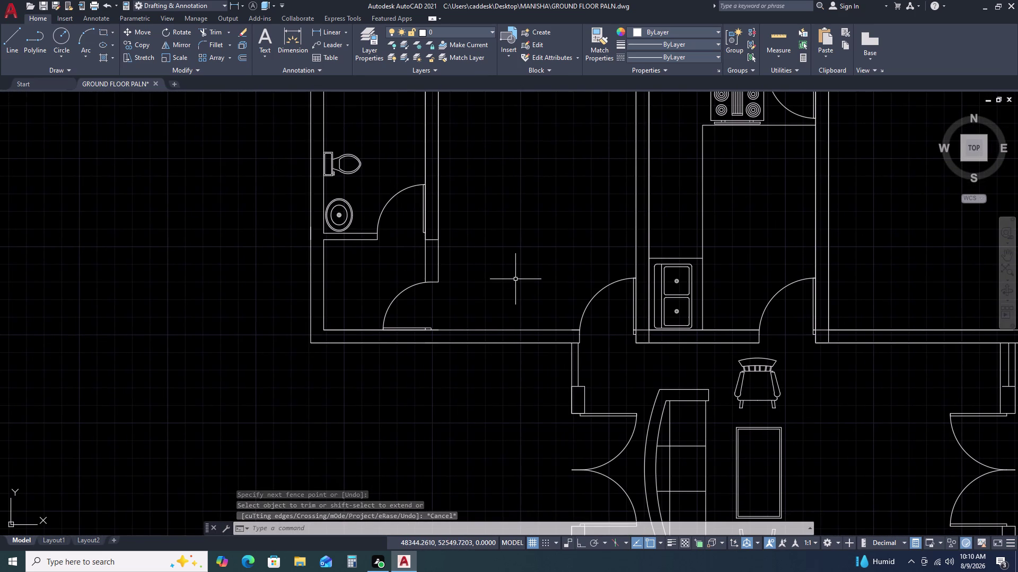
scroll(up, 3)
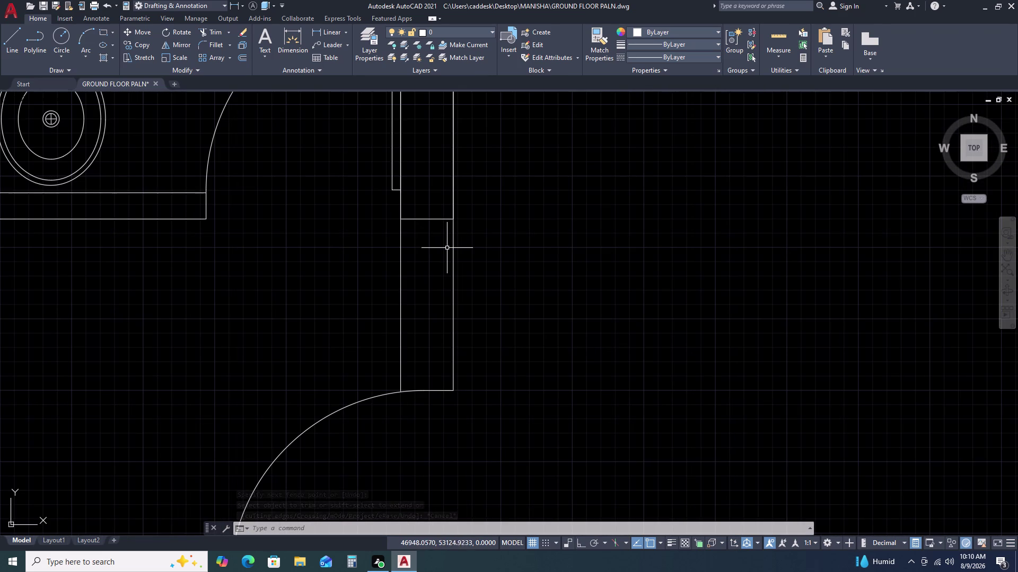
text(TR)
key(space)
drag(436, 187, 431, 201)
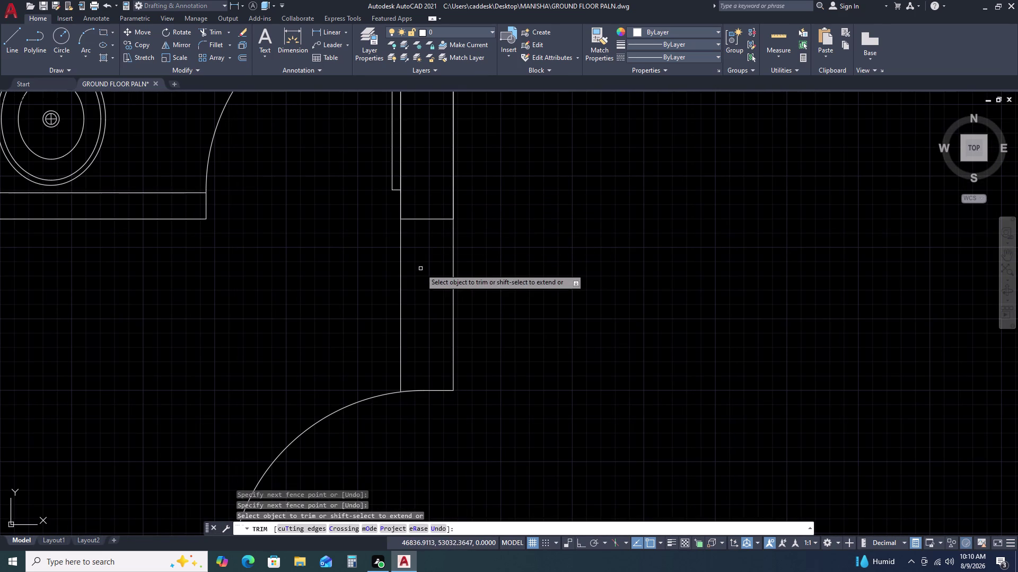
click(430, 235)
drag(431, 235, 433, 223)
double_click(439, 182)
scroll(down, 3)
key(Escape)
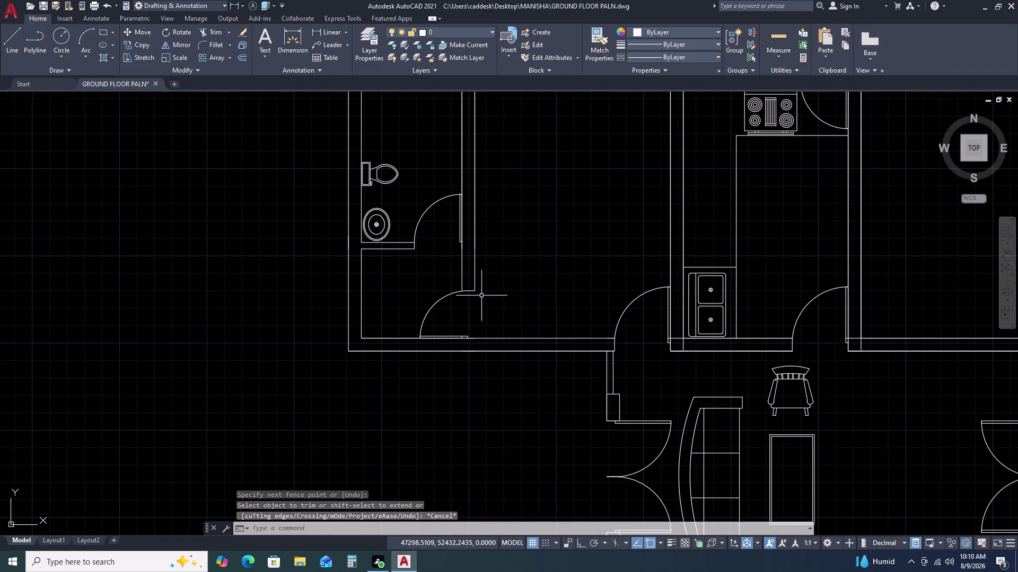
scroll(down, 3)
scroll(up, 3)
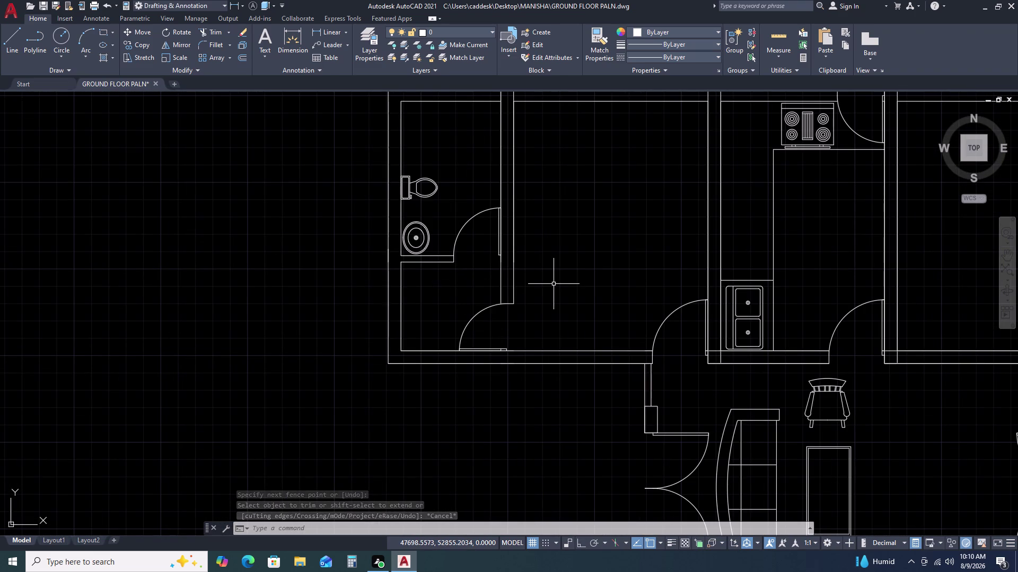
scroll(down, 3)
middle_drag(751, 327, 643, 298)
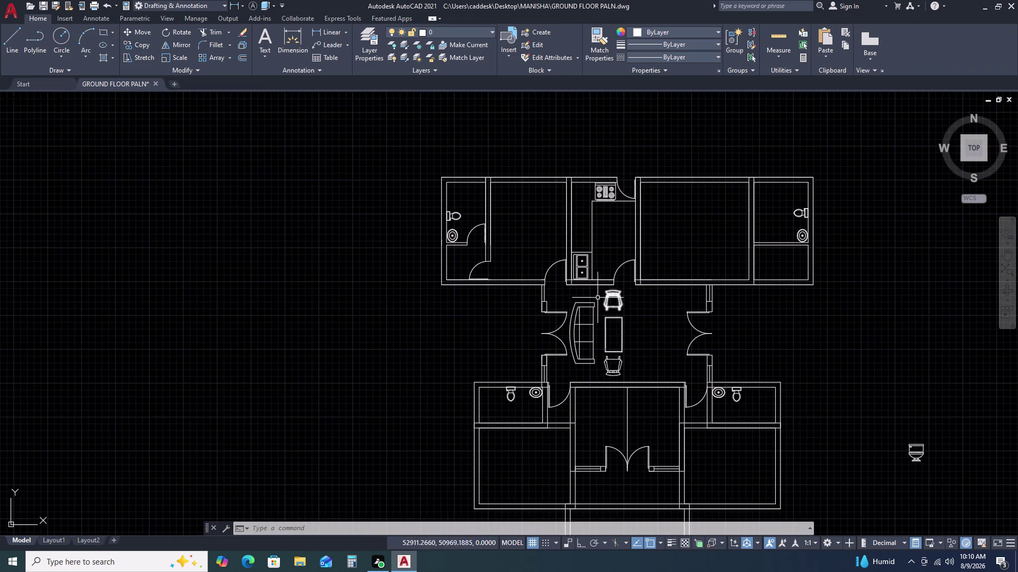
scroll(up, 3)
scroll(down, 3)
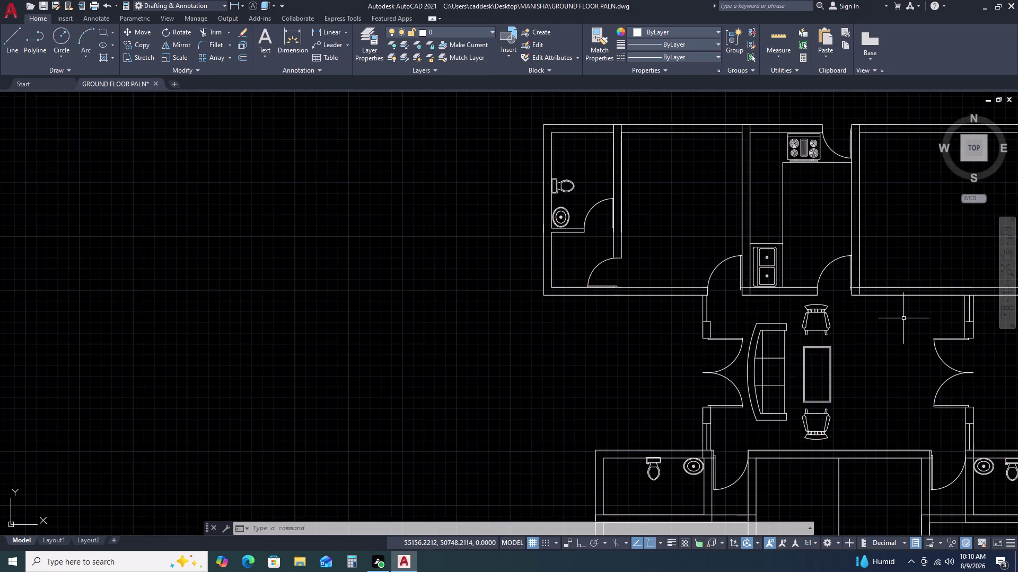
middle_drag(903, 318, 681, 263)
scroll(down, 3)
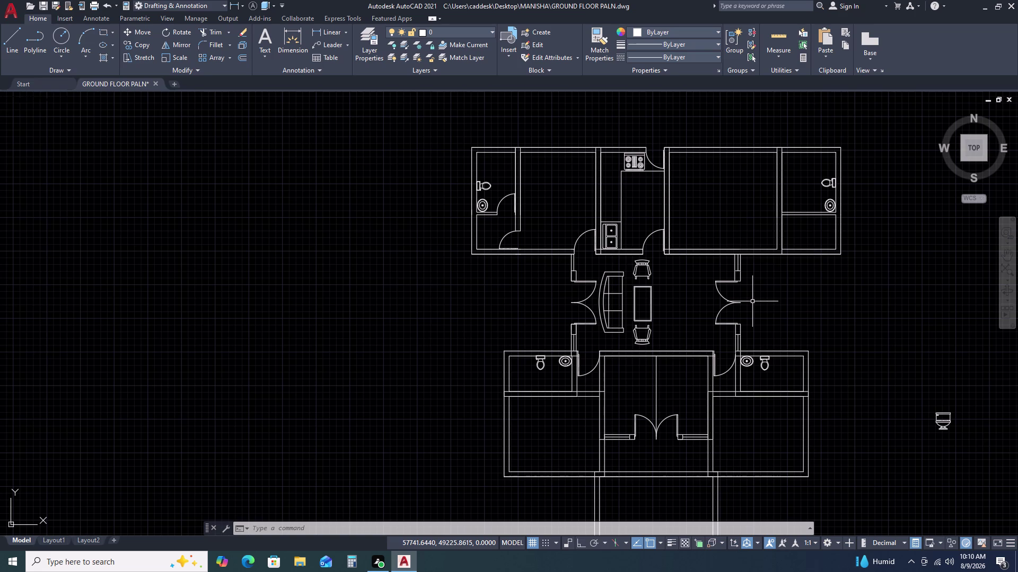
middle_drag(854, 312, 821, 306)
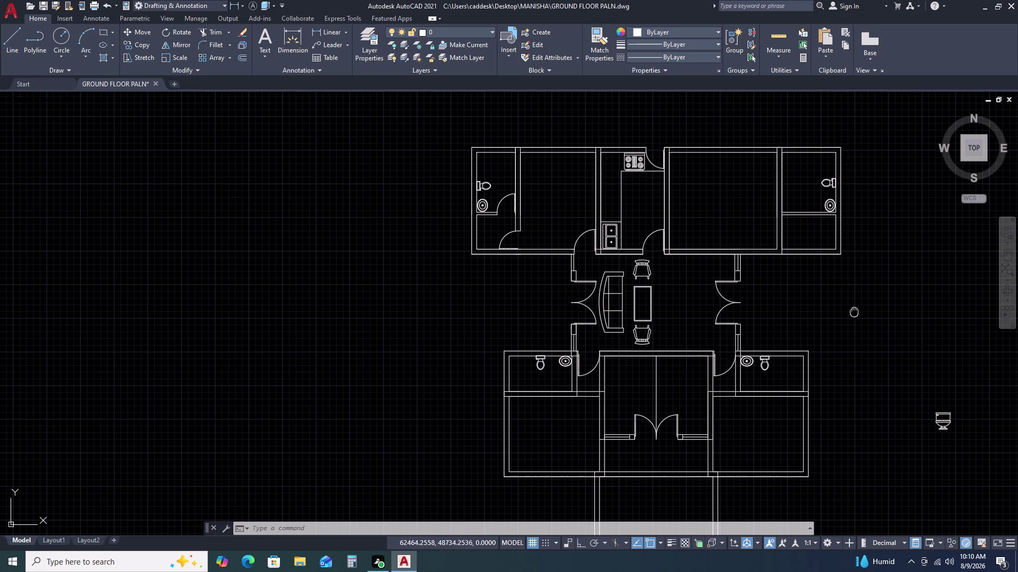
middle_drag(821, 305, 724, 271)
scroll(down, 3)
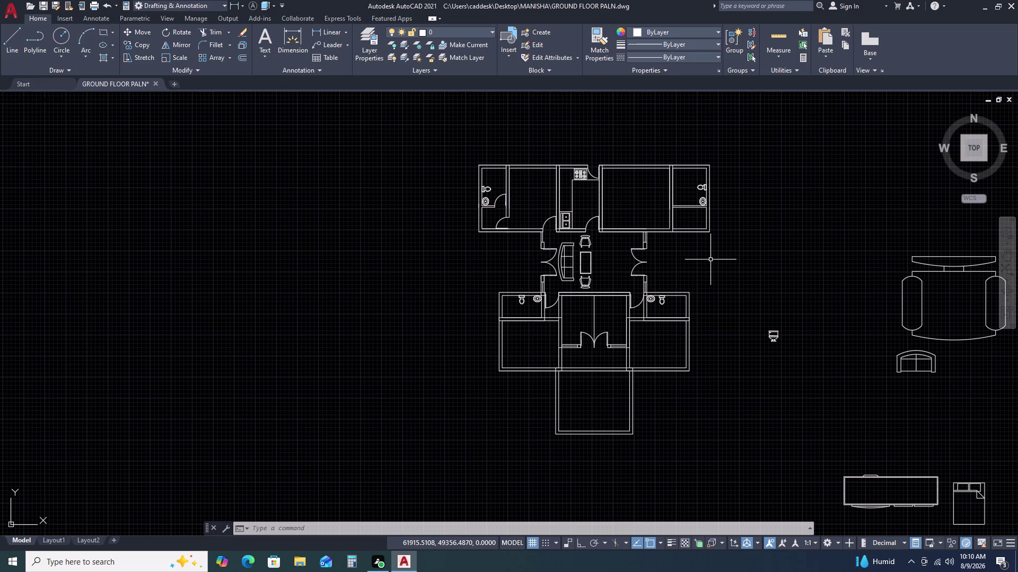
Draw a 230 by 250 rectangle right of the lobby doorway.
text(REC)
key(space)
double_click(739, 244)
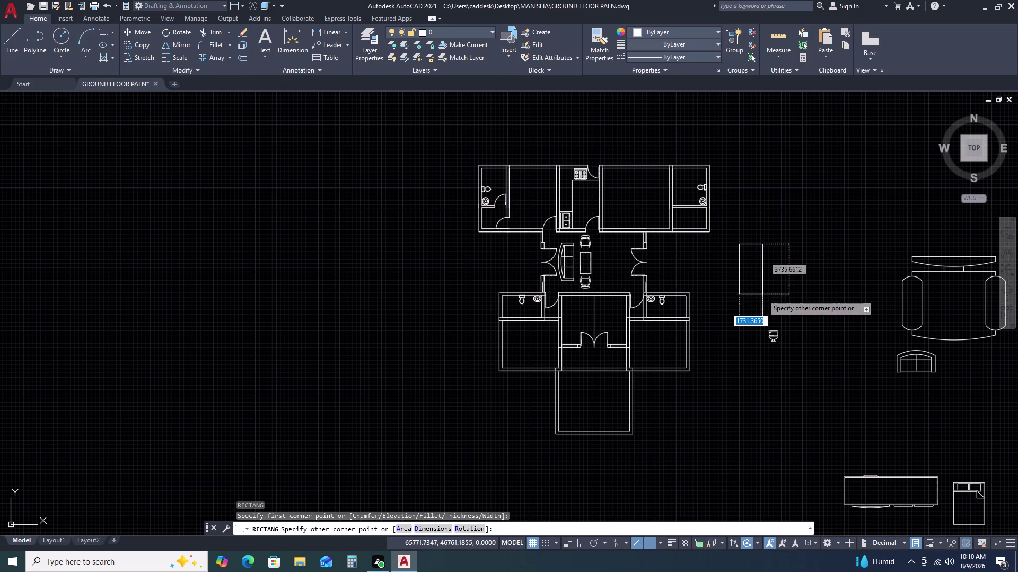
text(D 230)
key(space)
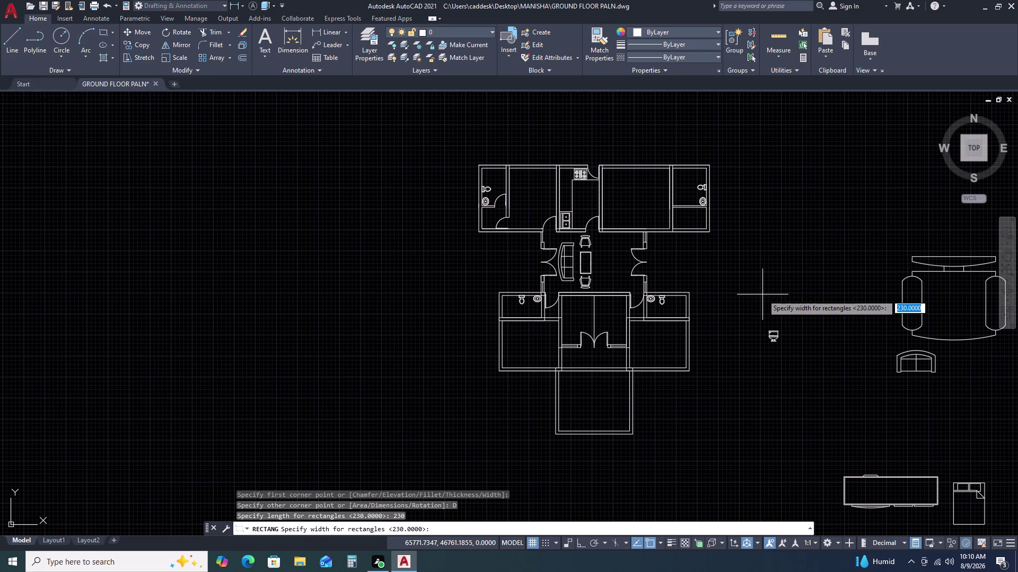
text(250)
key(space)
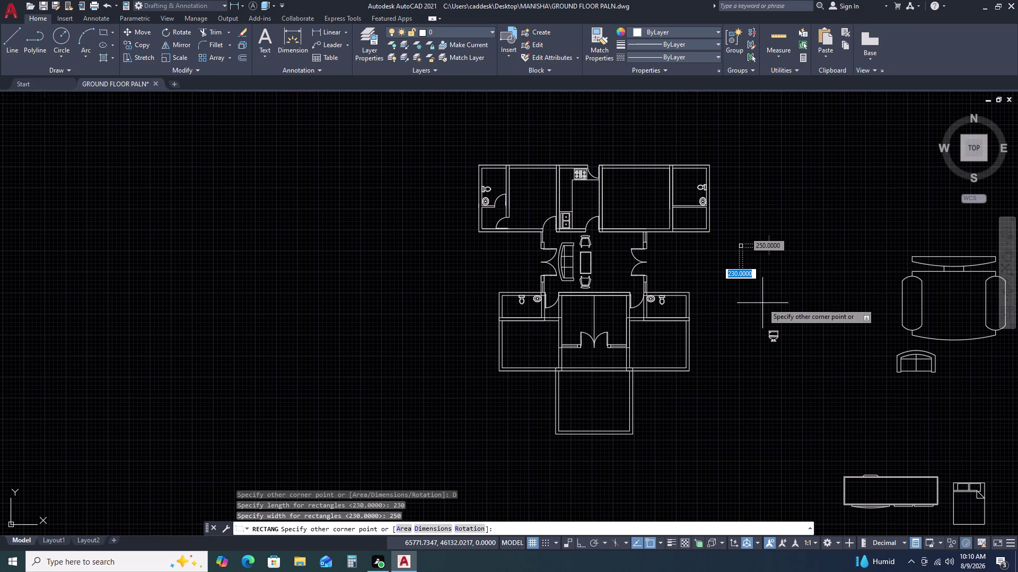
click(762, 303)
Erase the 230 by 250 rectangle.
scroll(up, 3)
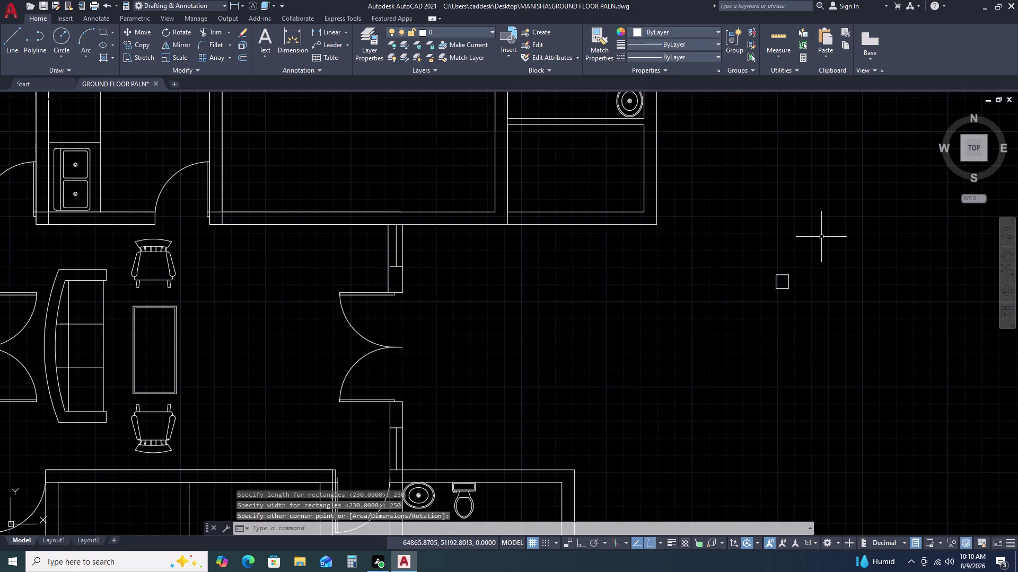
click(822, 239)
double_click(775, 316)
key(Delete)
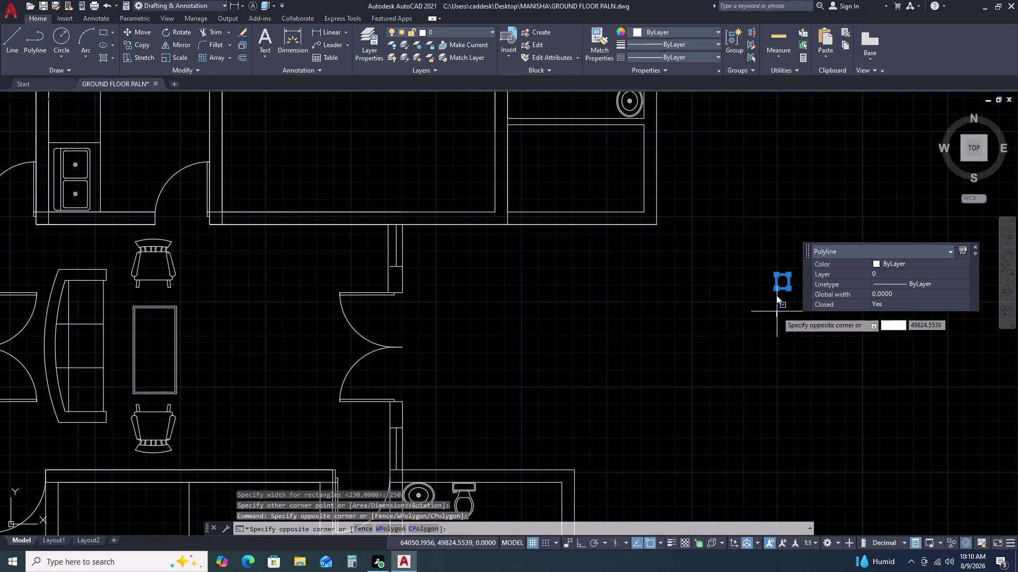
key(Escape)
key(Delete)
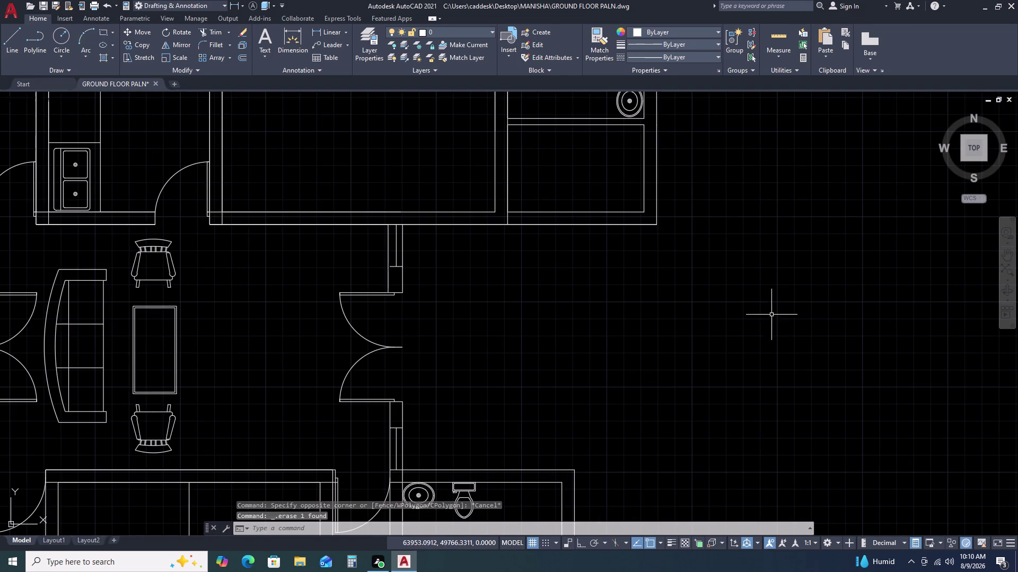
Draw a new 230 by 460 rectangle beside the lobby doors.
text(REC)
key(space)
click(737, 269)
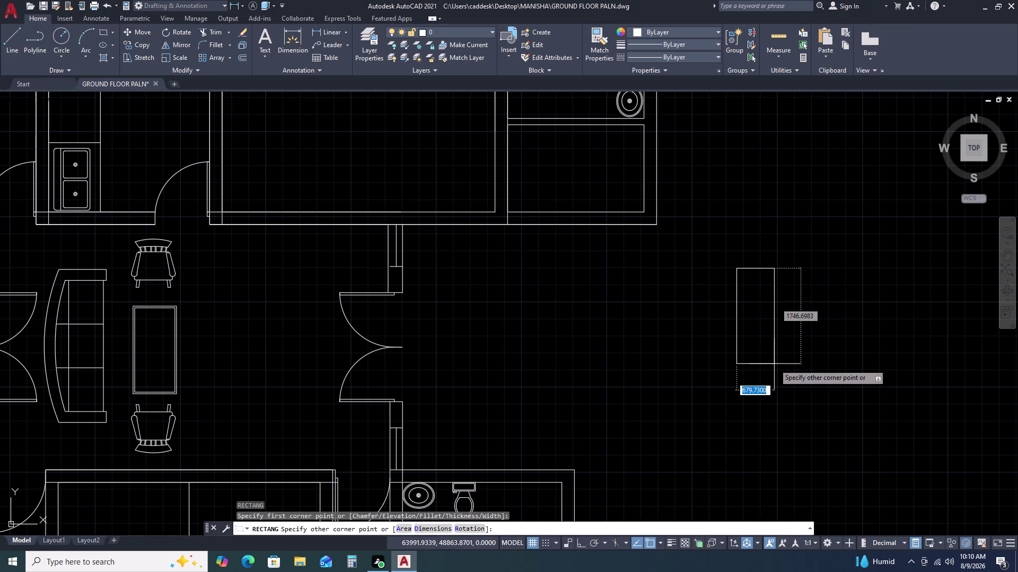
text(D 230)
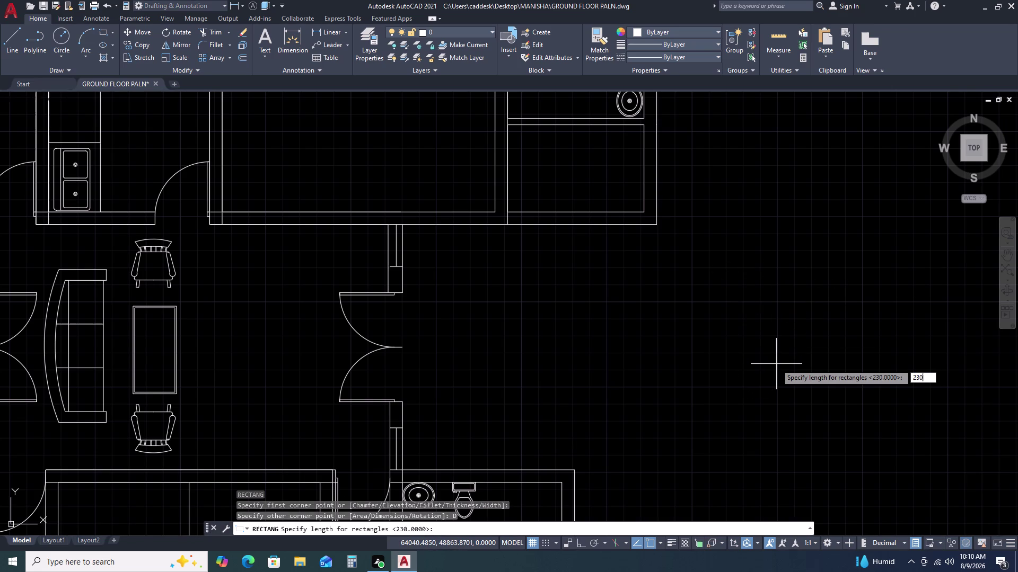
key(space)
key(4)
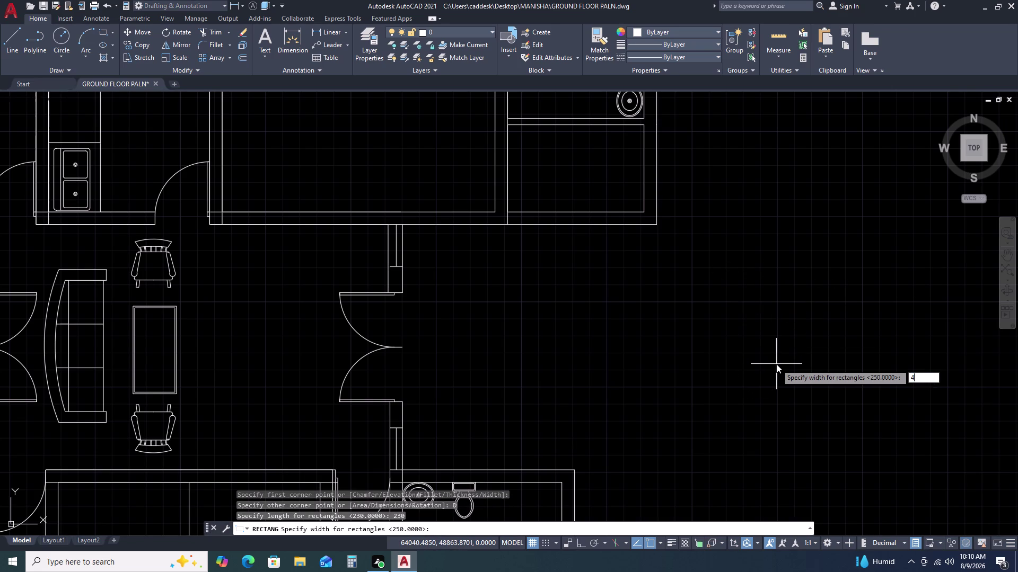
text(6)
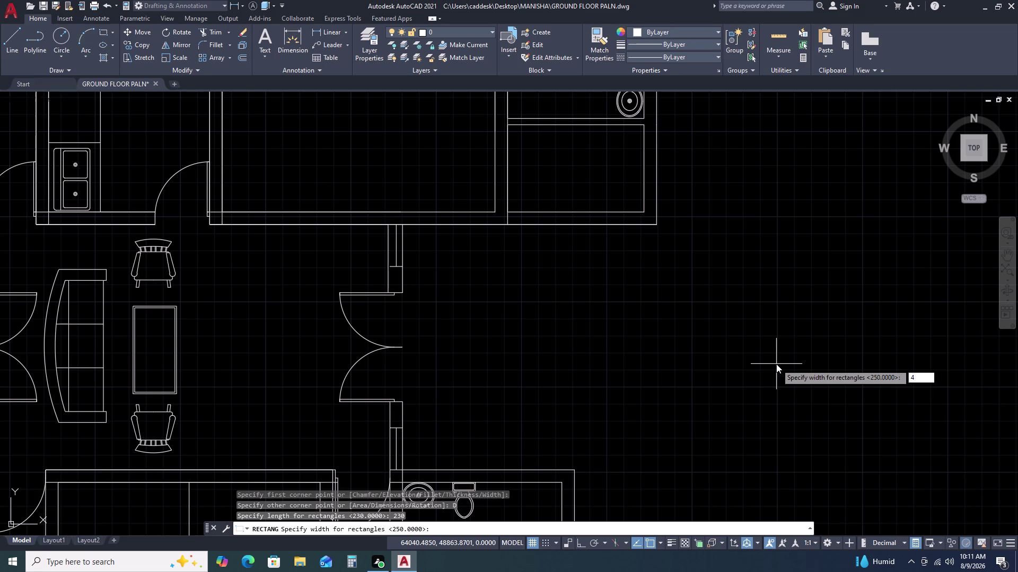
text(0)
key(space)
click(777, 367)
Select the 230 by 460 rectangle and start moving it.
click(776, 298)
double_click(743, 249)
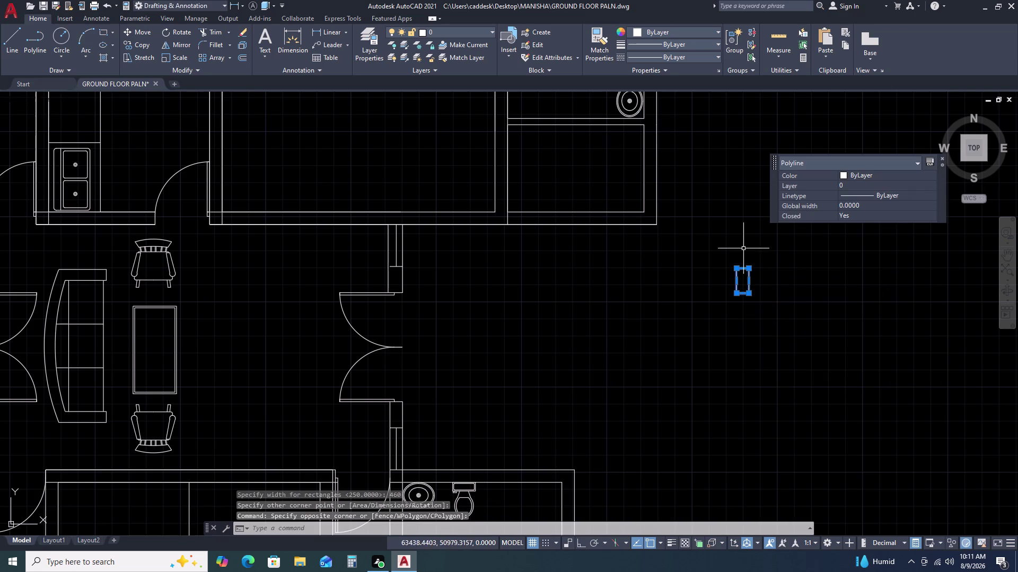
text(M)
key(space)
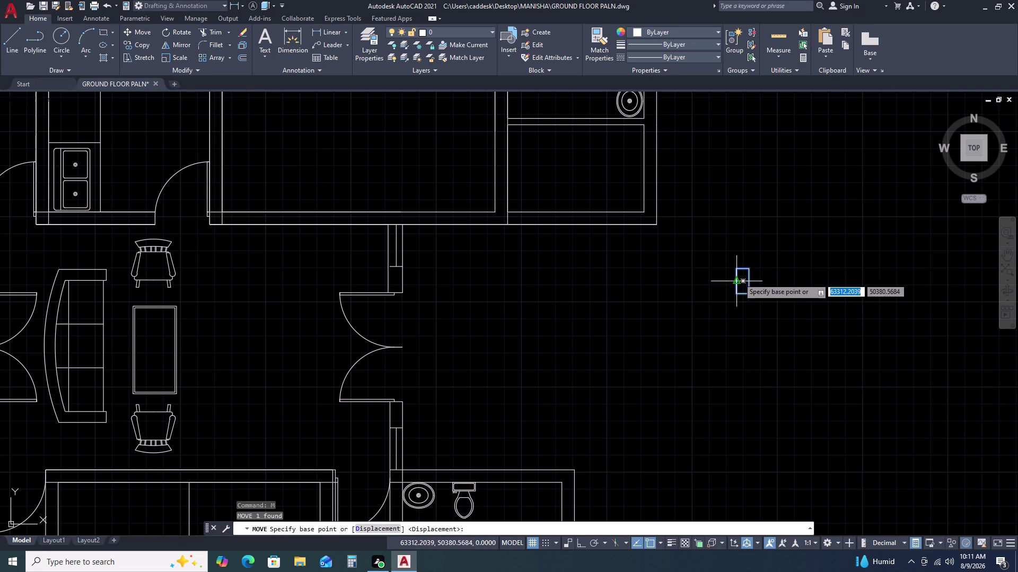
Drop the rectangle beside the wall end.
click(736, 284)
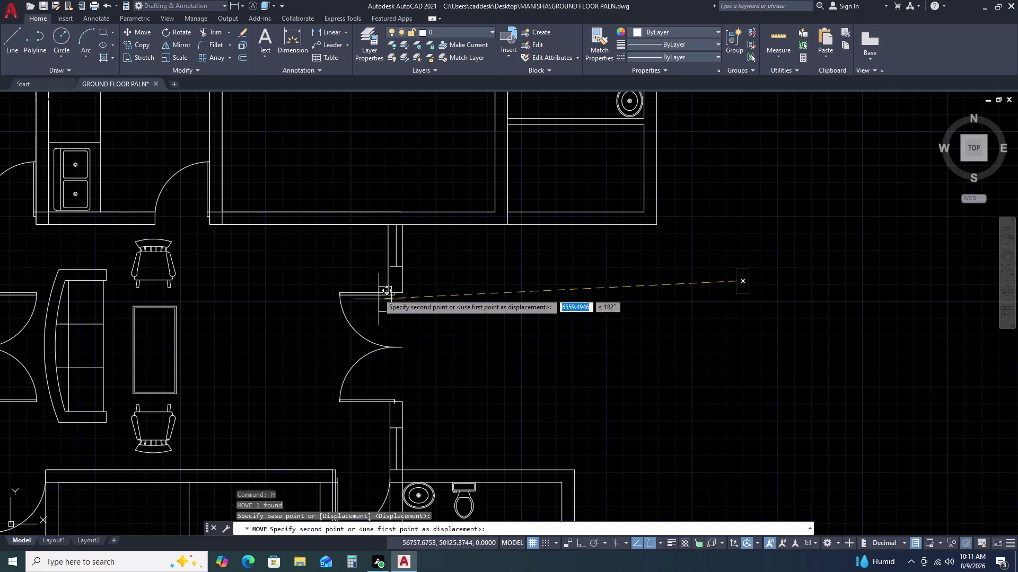
scroll(up, 3)
click(498, 302)
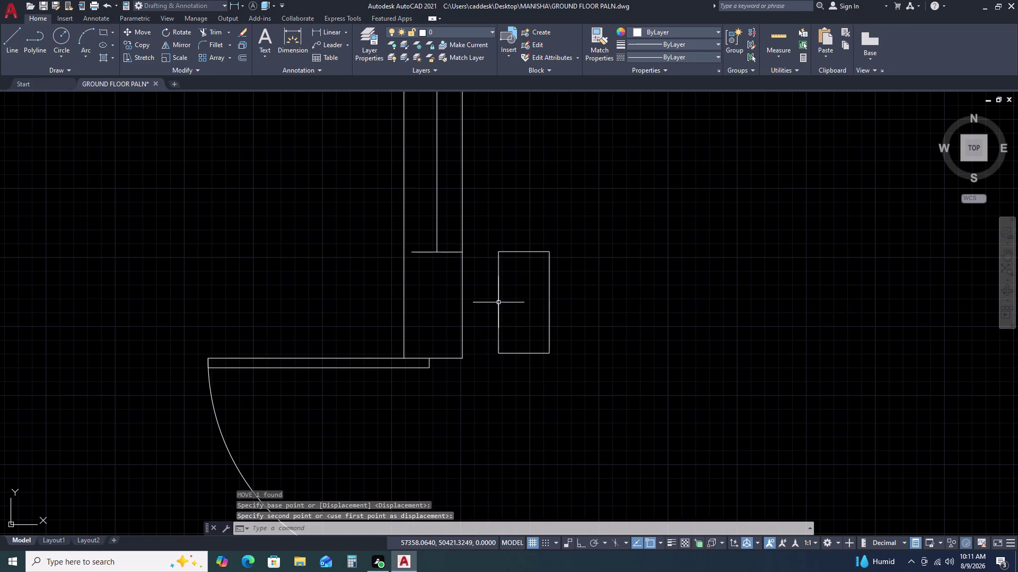
key(Escape)
click(462, 300)
key(Escape)
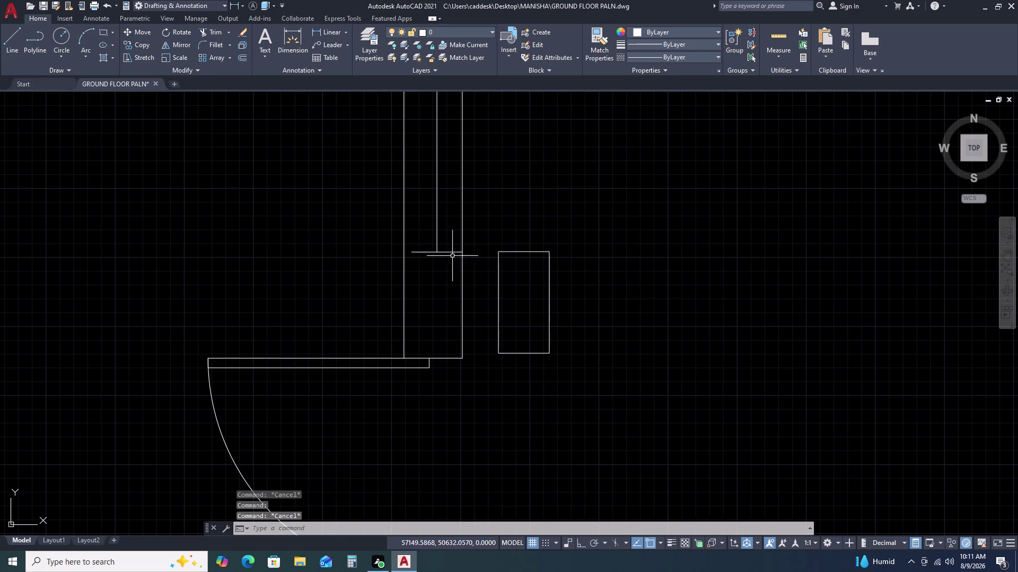
Erase the short horizontal wall line at the wall end.
double_click(451, 251)
double_click(431, 274)
key(Escape)
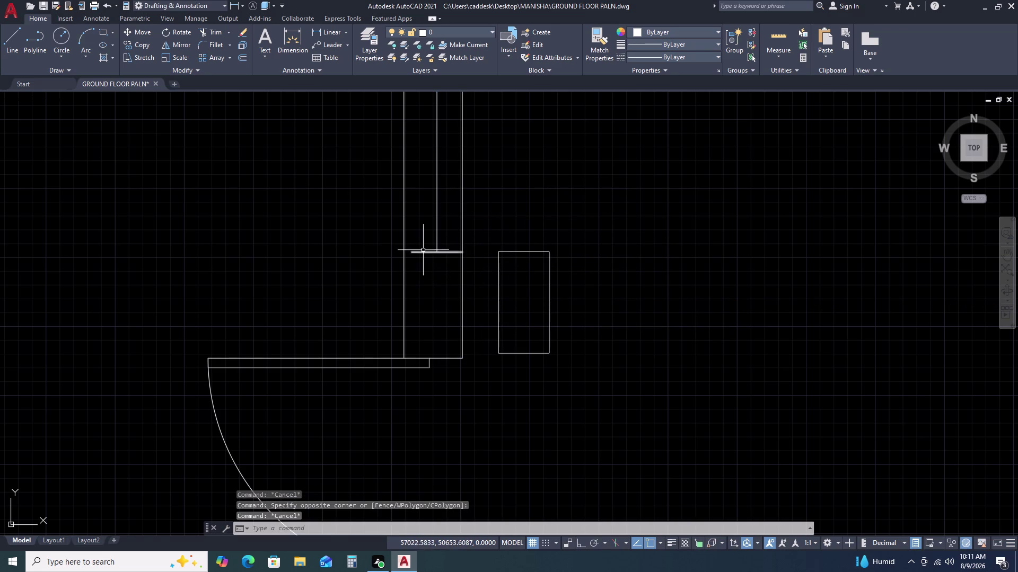
click(423, 250)
double_click(423, 270)
key(Delete)
Move the 230-wide rectangle to its new spot, then start DIMLINEAR.
double_click(569, 363)
click(549, 313)
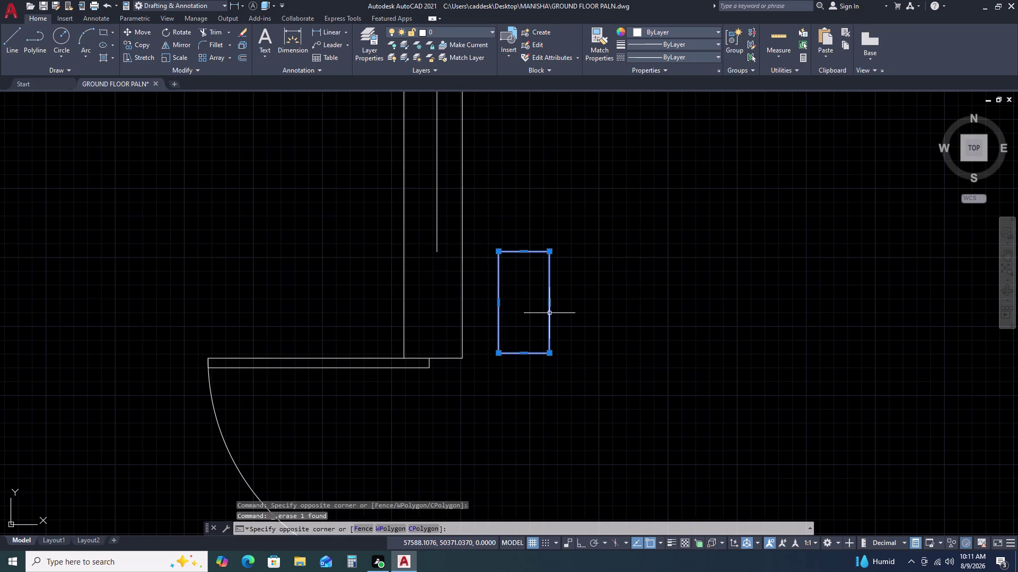
key(m)
key(space)
click(525, 356)
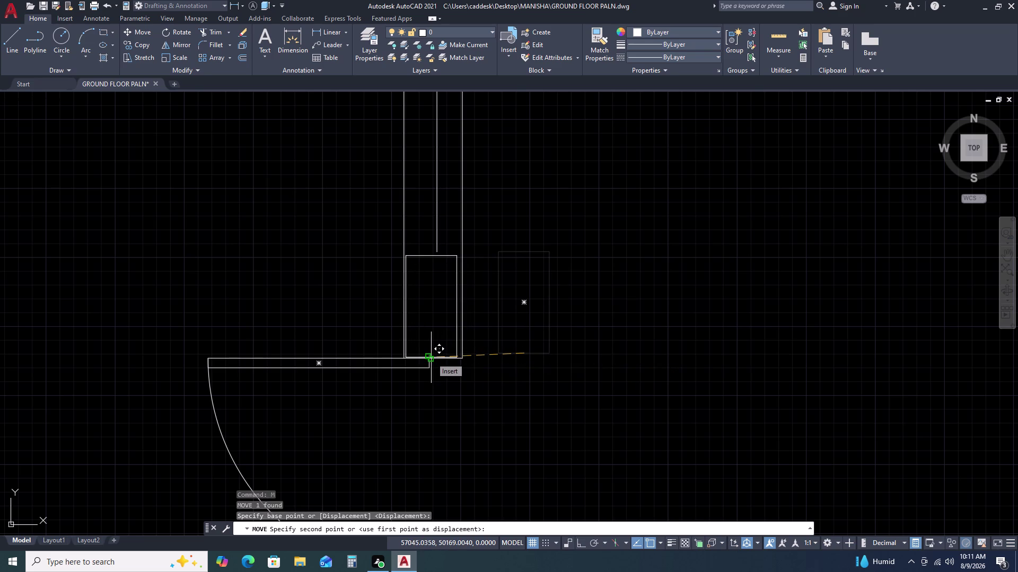
click(587, 340)
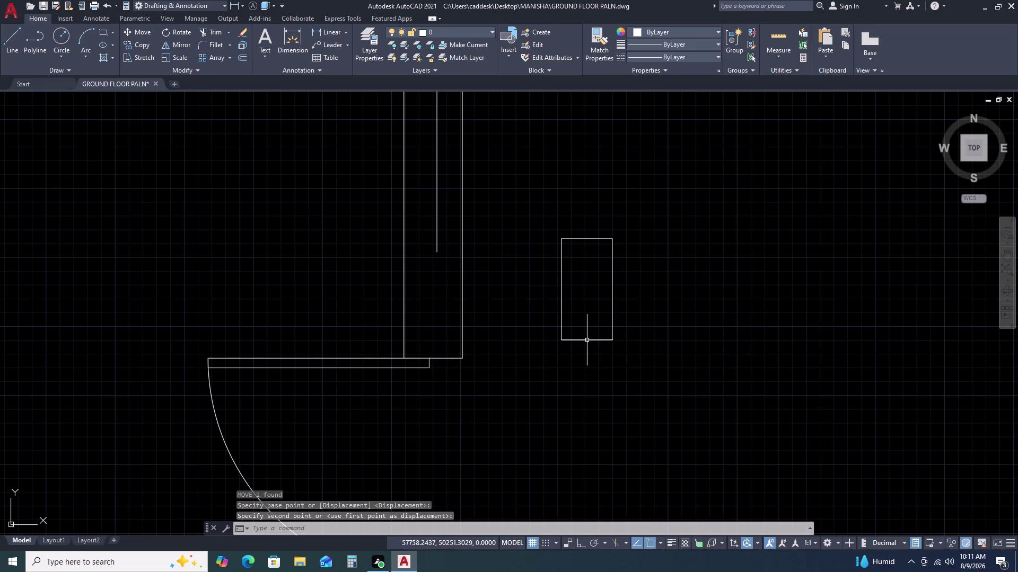
text(DLI)
key(space)
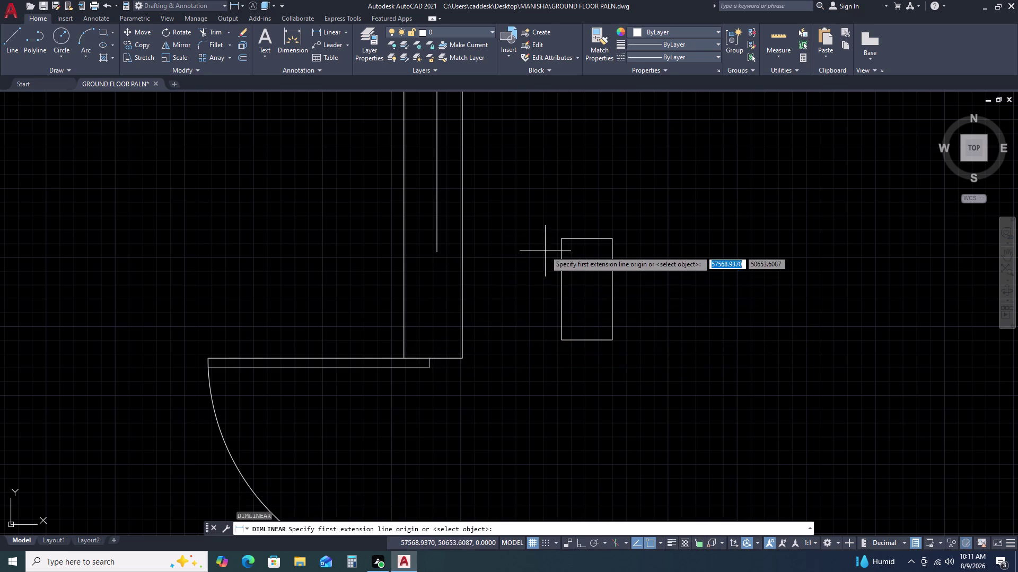
click(561, 240)
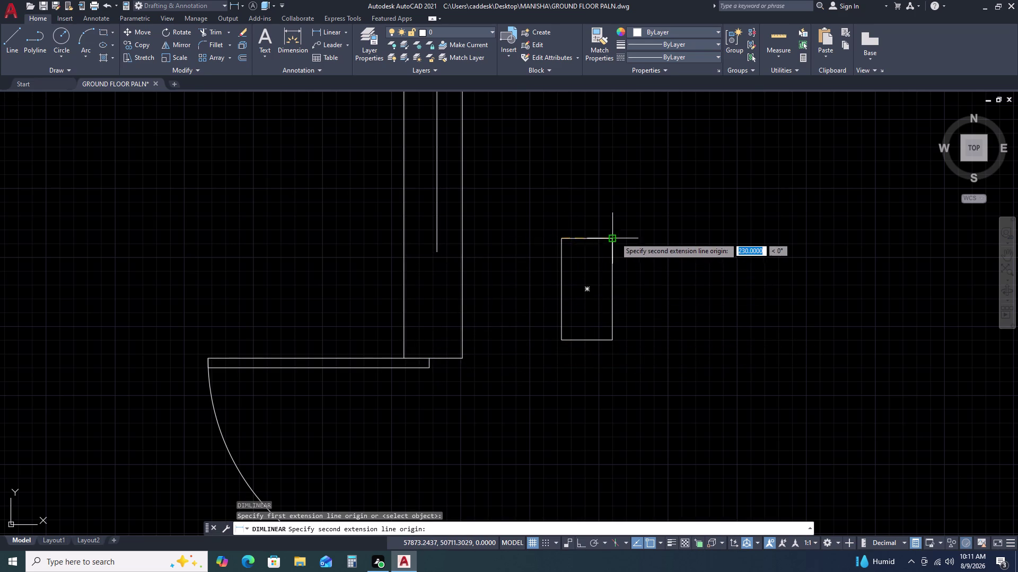
click(613, 239)
key(Escape)
key(space)
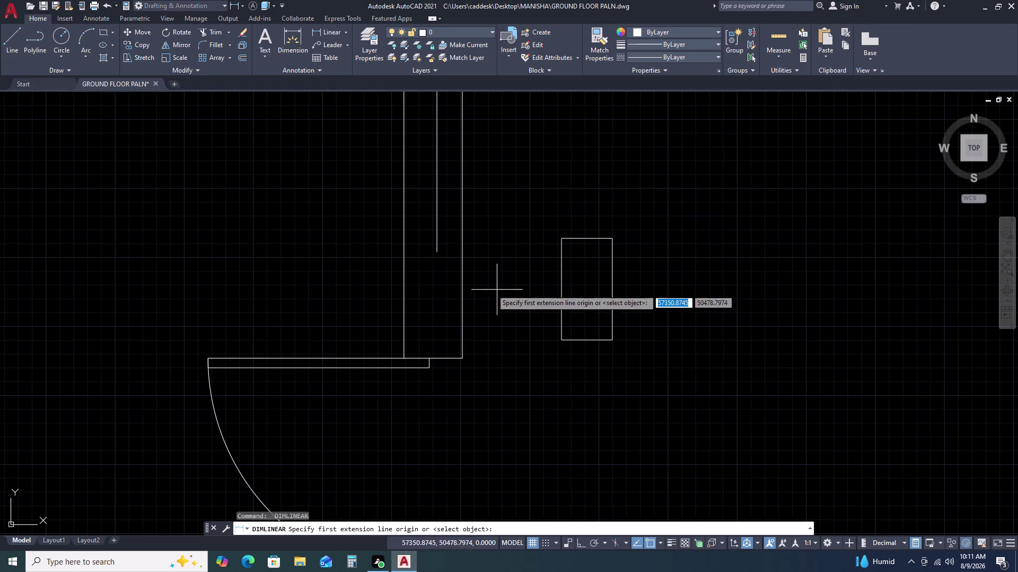
click(402, 268)
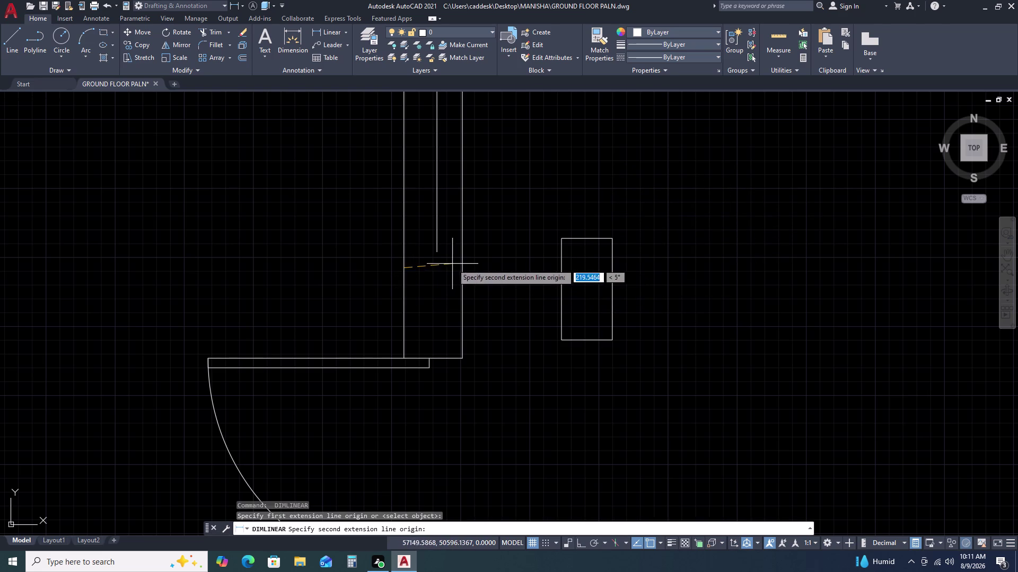
click(463, 271)
key(Escape)
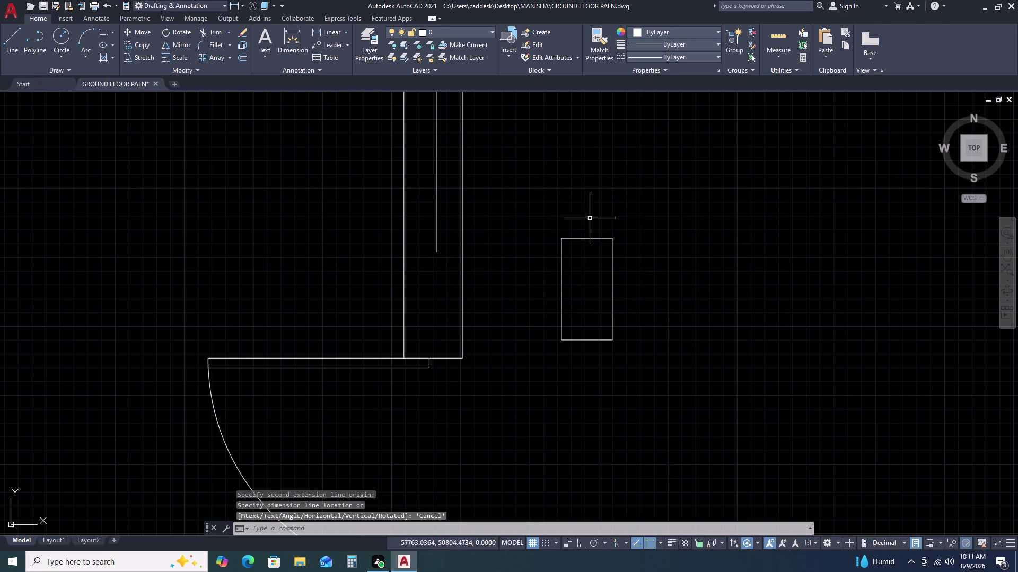
scroll(down, 3)
scroll(up, 3)
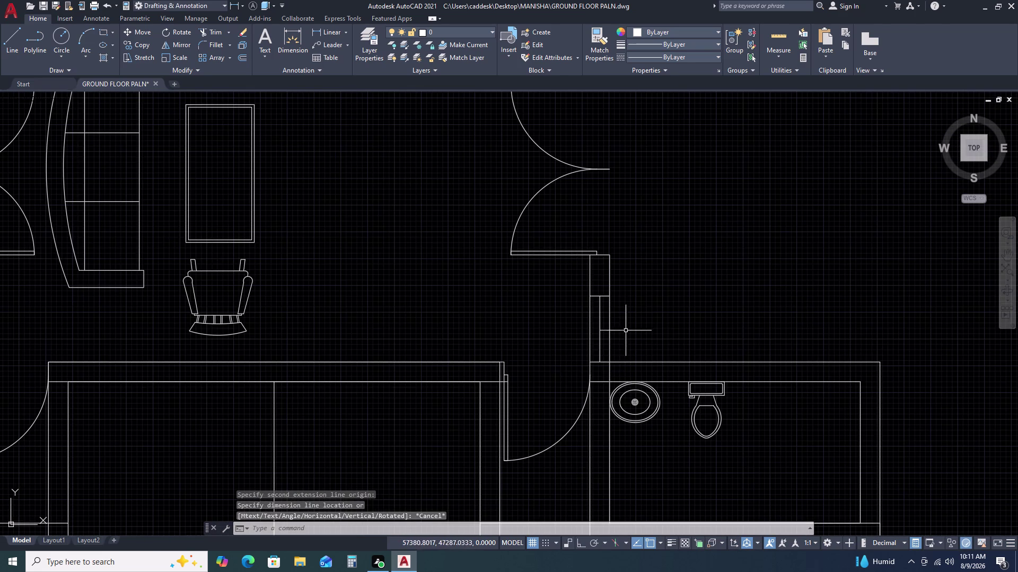
scroll(down, 3)
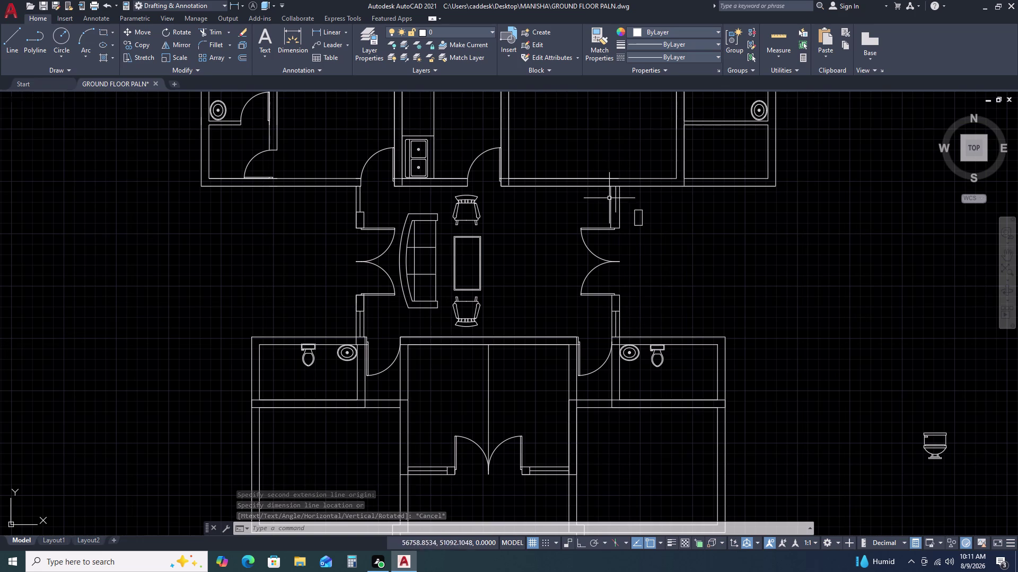
scroll(up, 3)
drag(657, 222, 643, 224)
double_click(576, 221)
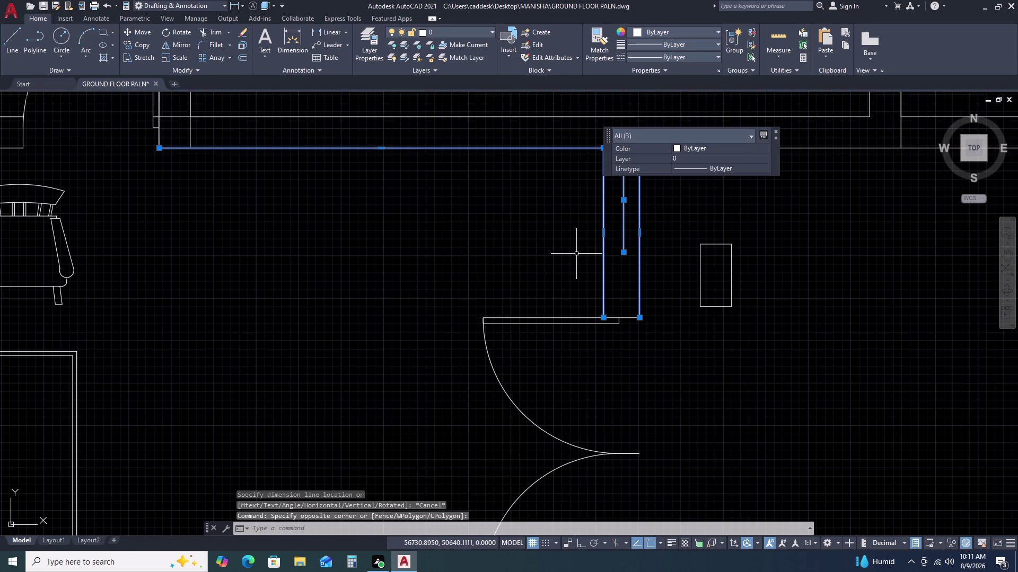
key(Escape)
text(TR)
key(space)
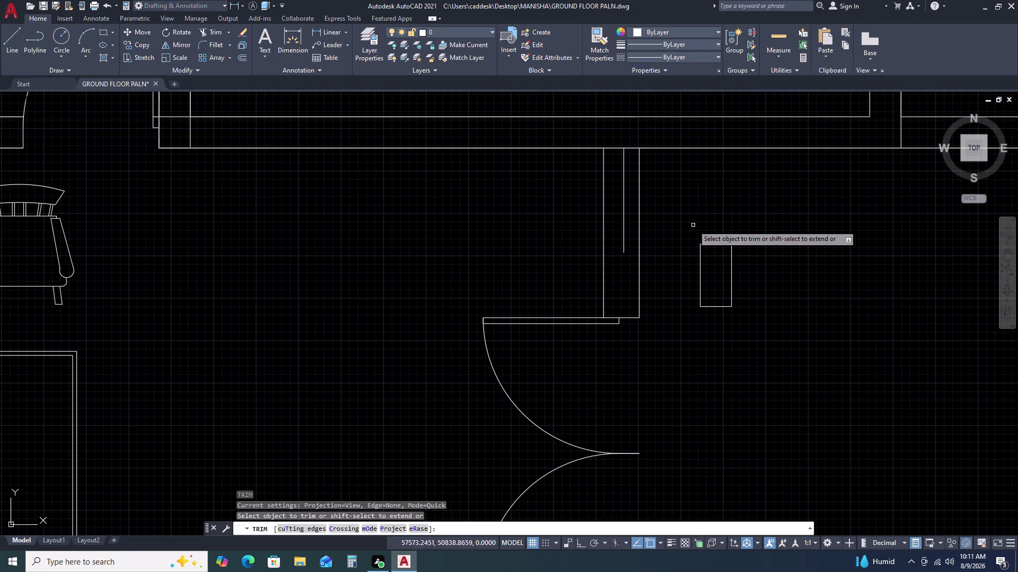
drag(696, 218, 686, 218)
double_click(516, 218)
key(Escape)
scroll(down, 3)
scroll(up, 3)
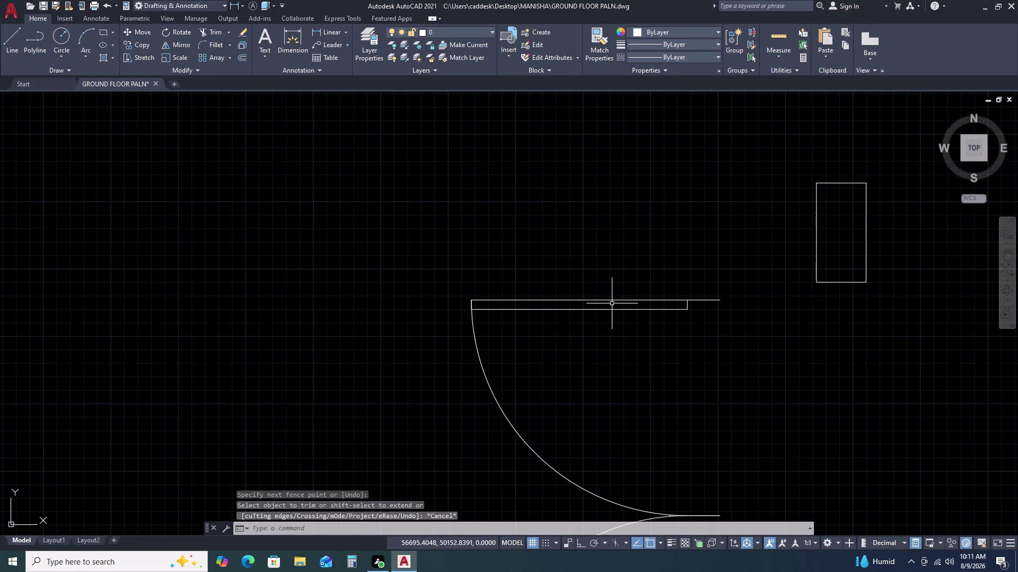
key(l)
key(space)
scroll(down, 3)
scroll(down, 3)
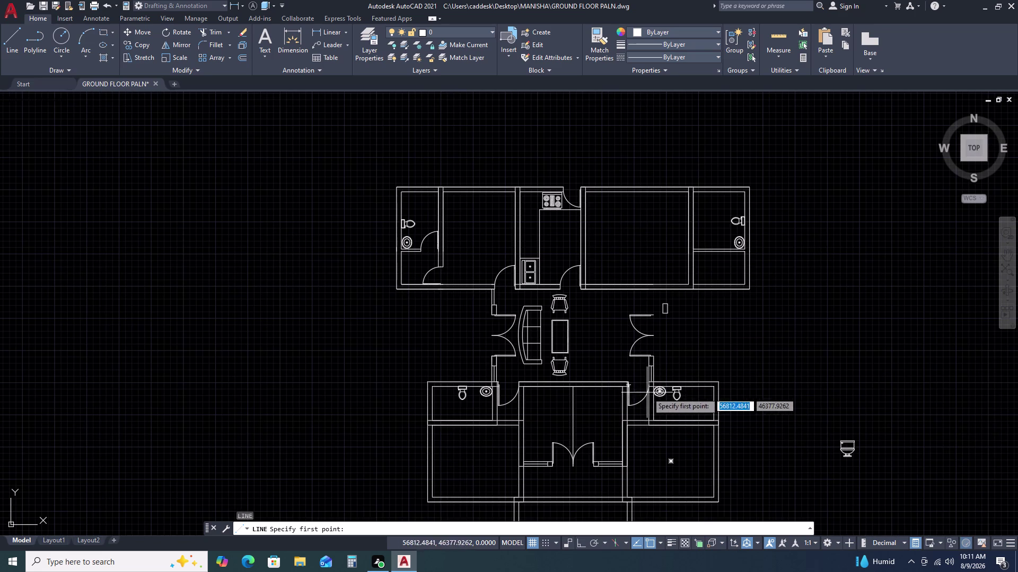
scroll(up, 3)
middle_drag(863, 363, 791, 389)
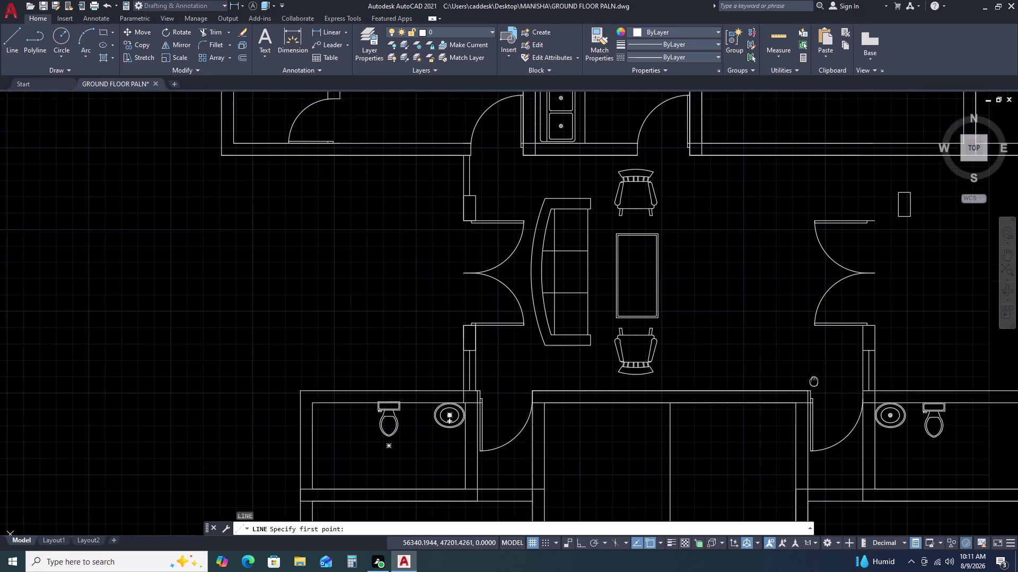
middle_drag(791, 389, 752, 399)
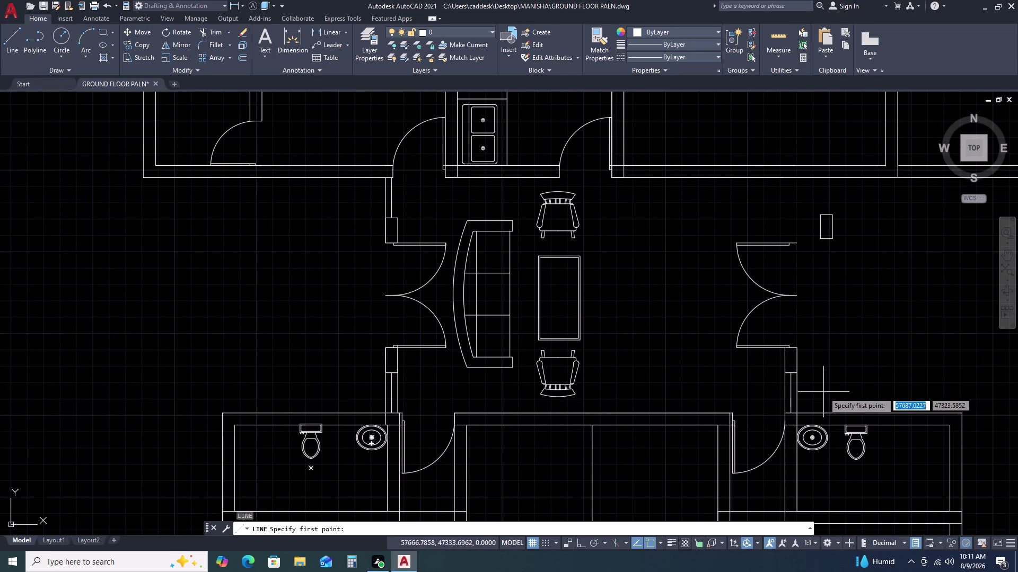
scroll(up, 3)
key(Escape)
text(D)
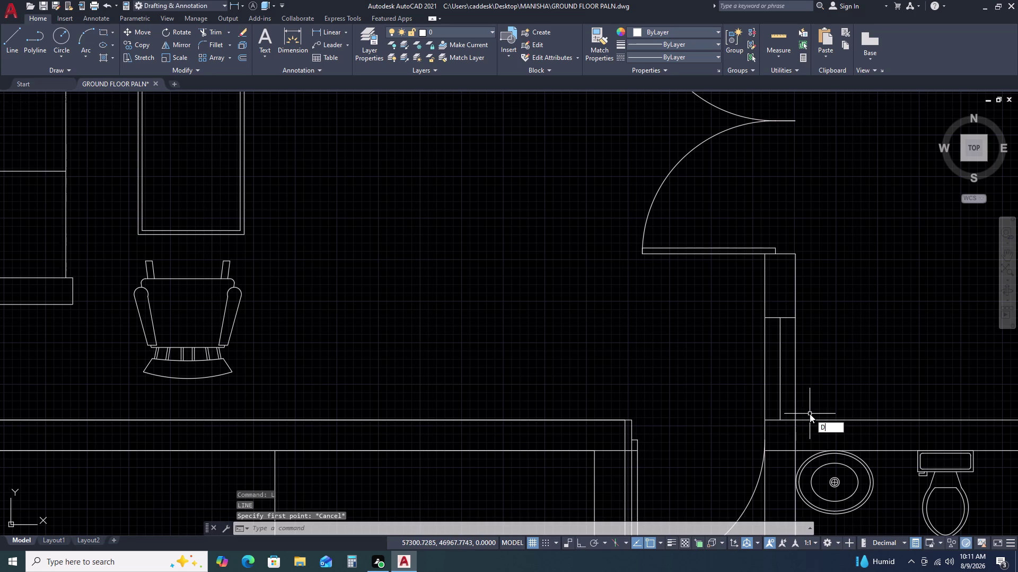
text(LI)
key(space)
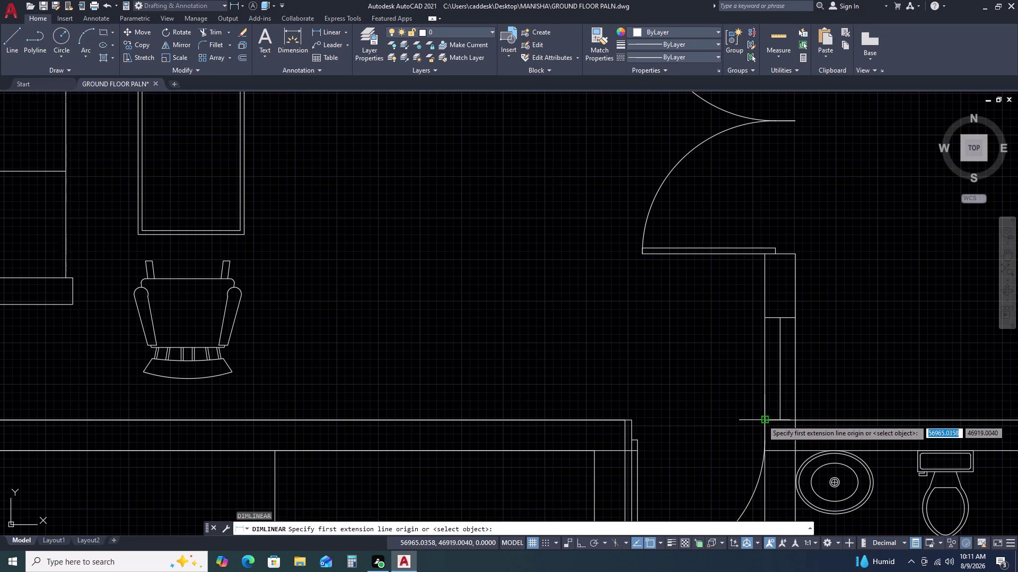
click(762, 420)
click(793, 420)
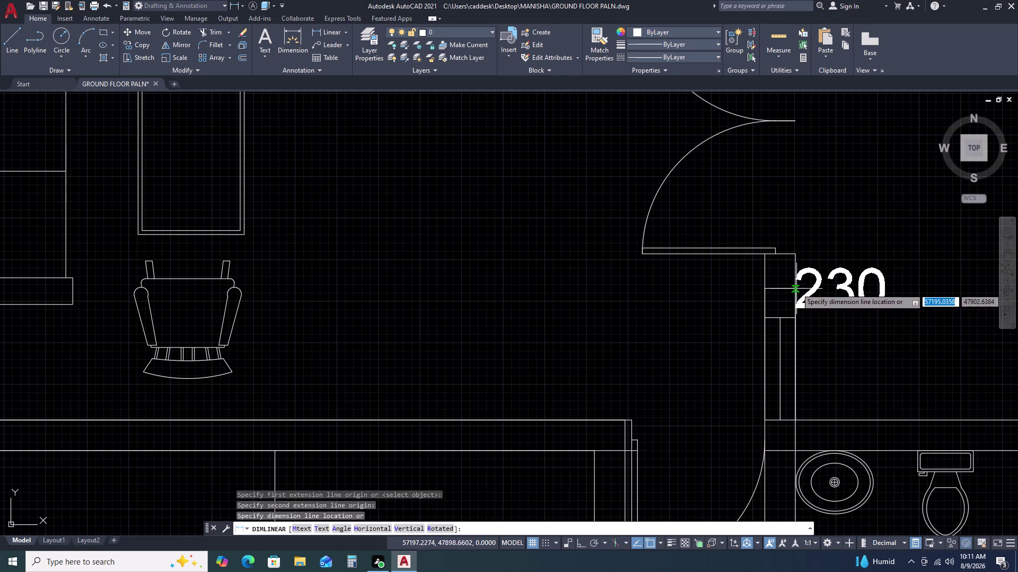
scroll(down, 3)
key(Escape)
middle_drag(830, 247, 810, 356)
text(L)
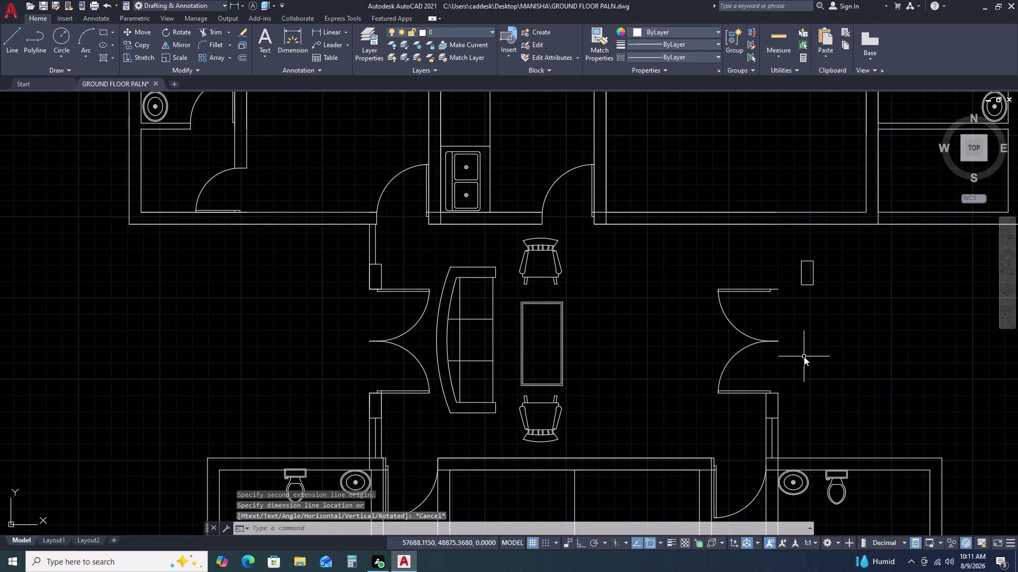
key(space)
Draw a line from the lobby's right doorway up to the wall above.
drag(779, 395, 773, 376)
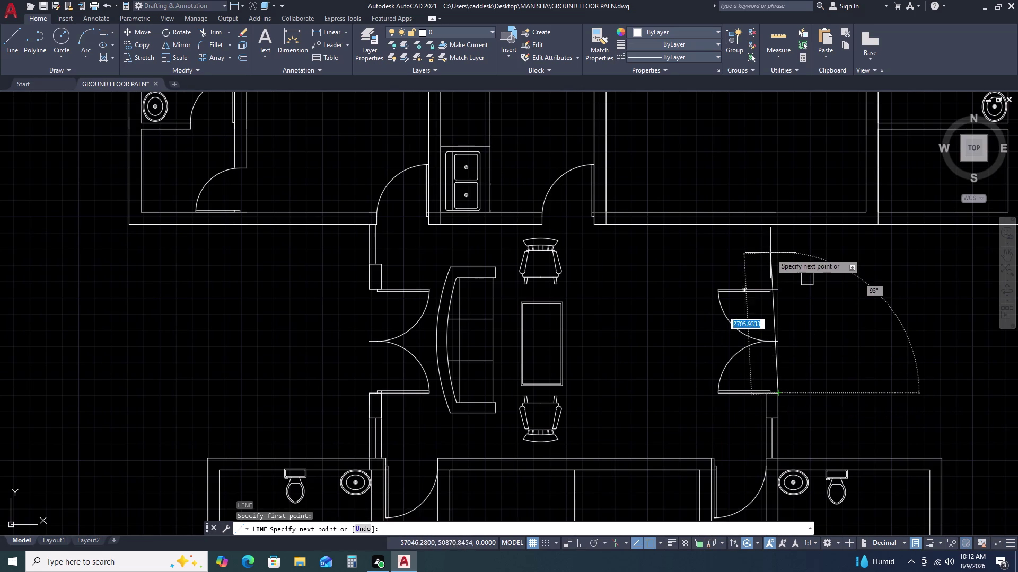
scroll(up, 3)
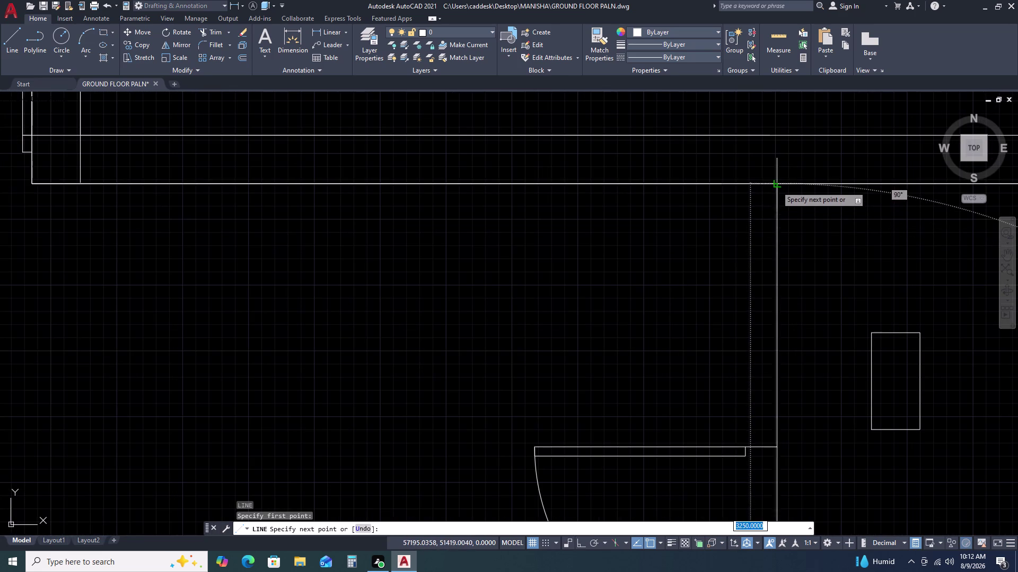
click(776, 186)
key(Escape)
scroll(down, 3)
Draw a second line from the wall edge by the door up to the upper wall.
key(space)
scroll(up, 3)
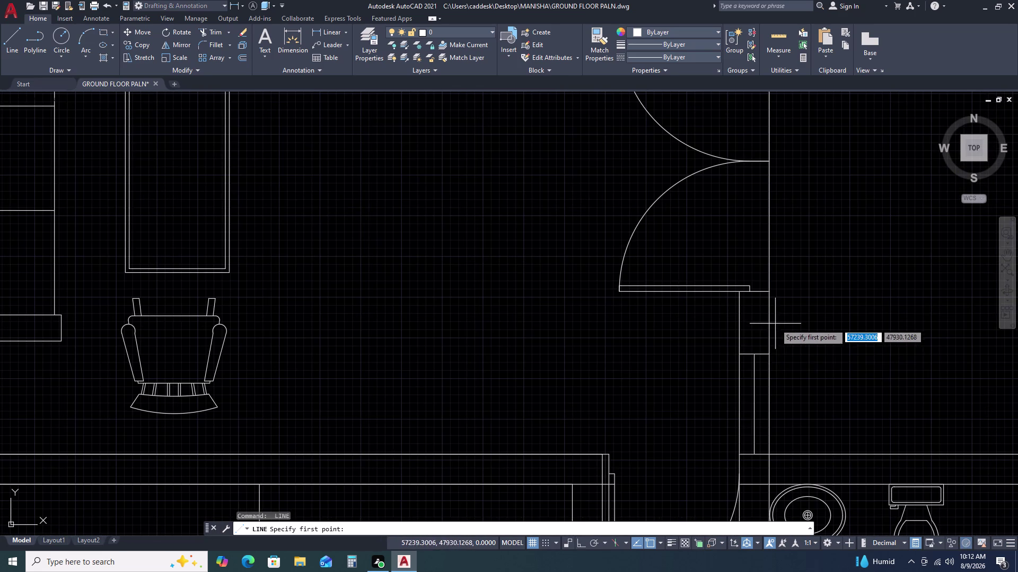
click(754, 356)
drag(753, 355, 753, 348)
middle_drag(766, 145, 745, 366)
middle_drag(730, 155, 710, 346)
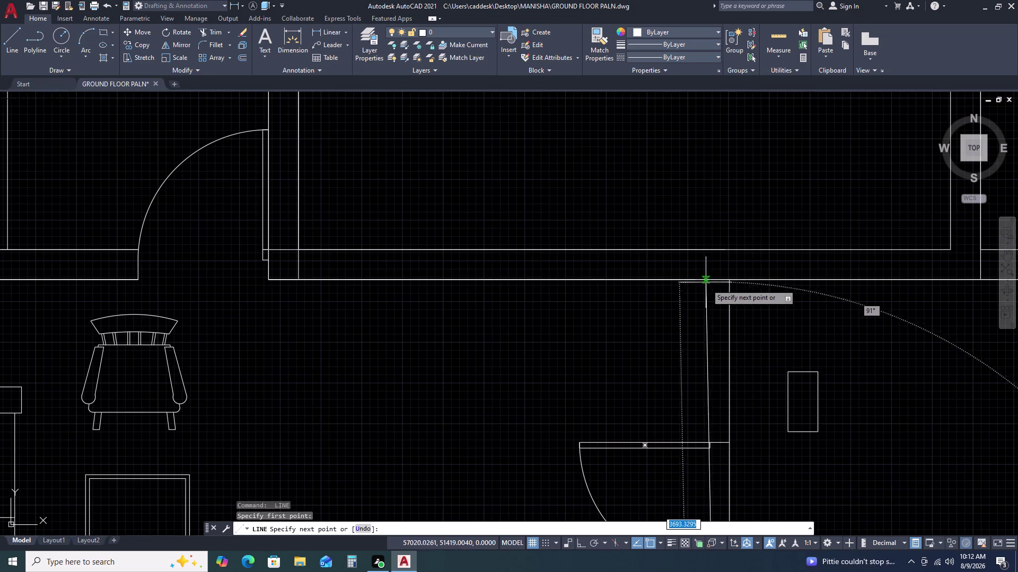
double_click(715, 280)
scroll(down, 3)
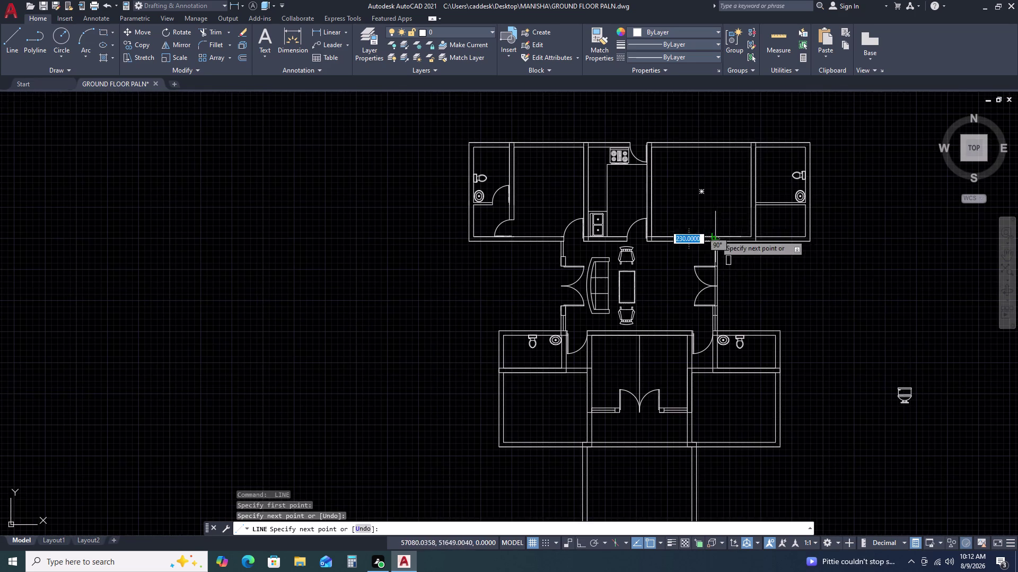
key(space)
scroll(up, 3)
Cancel a third, unfinished line and bring the small rectangle area into view.
key(space)
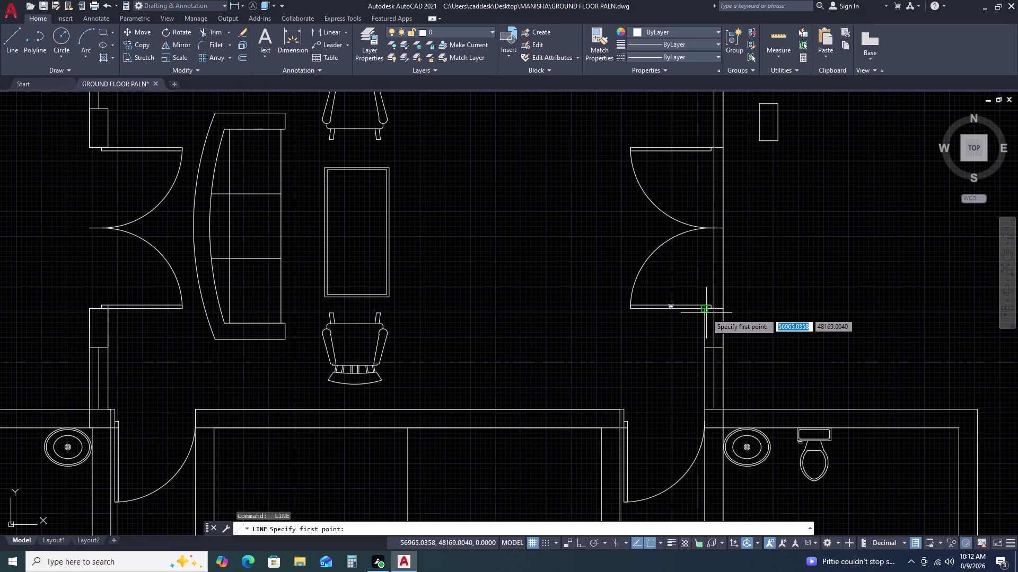
click(705, 311)
middle_drag(720, 183, 725, 423)
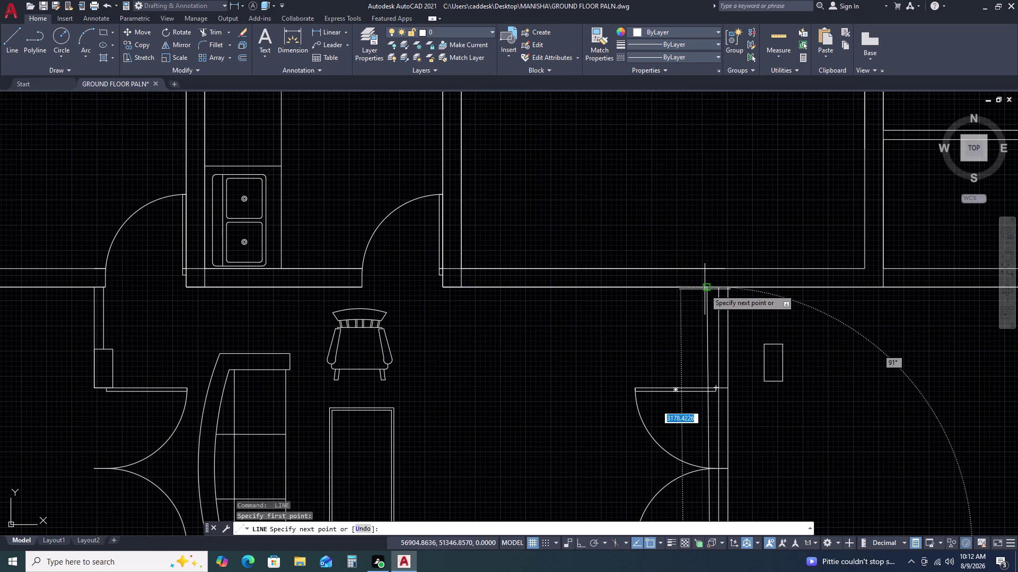
scroll(up, 3)
click(707, 288)
key(Escape)
scroll(down, 3)
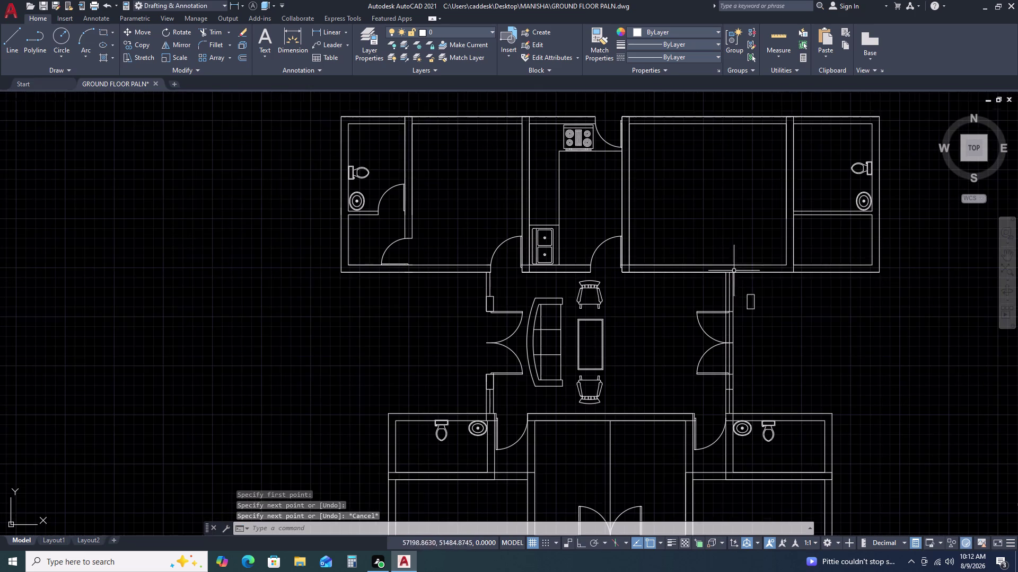
scroll(up, 3)
scroll(up, 3)
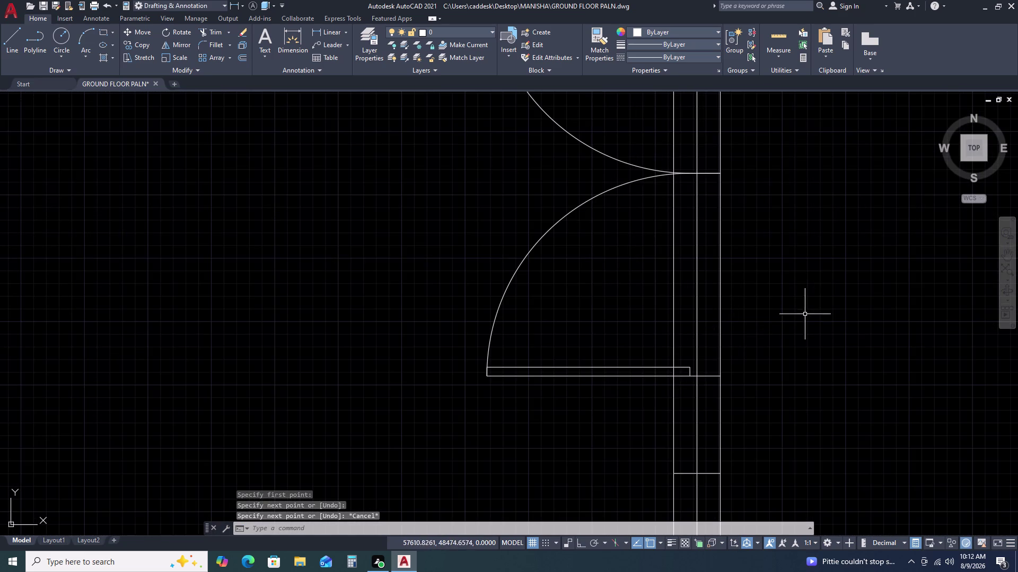
middle_drag(813, 320, 791, 425)
scroll(down, 3)
Select the small rectangle beside the wall, then back out of the corner-grip edit.
drag(844, 262, 834, 266)
double_click(802, 293)
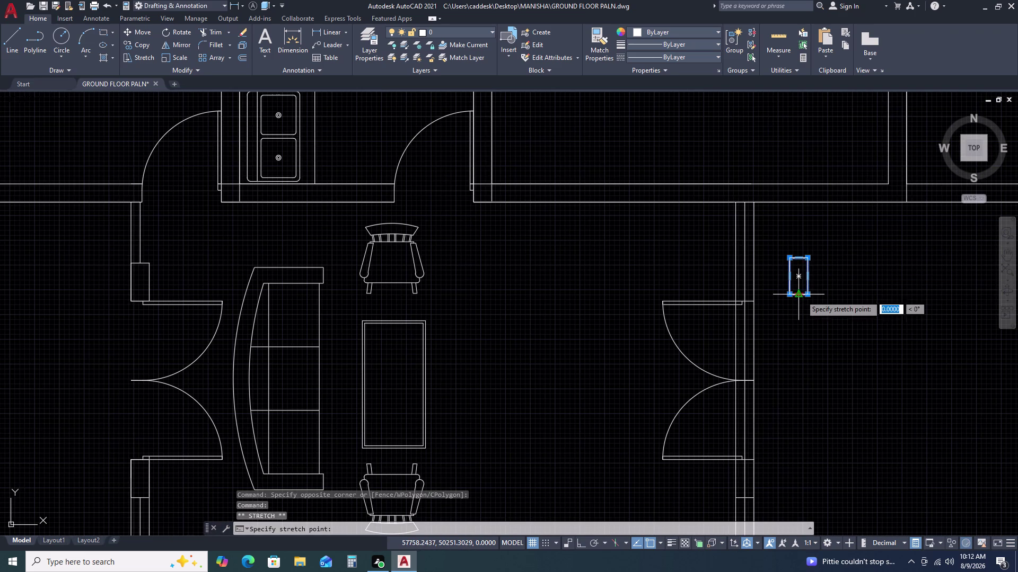
text(M)
key(space)
scroll(up, 3)
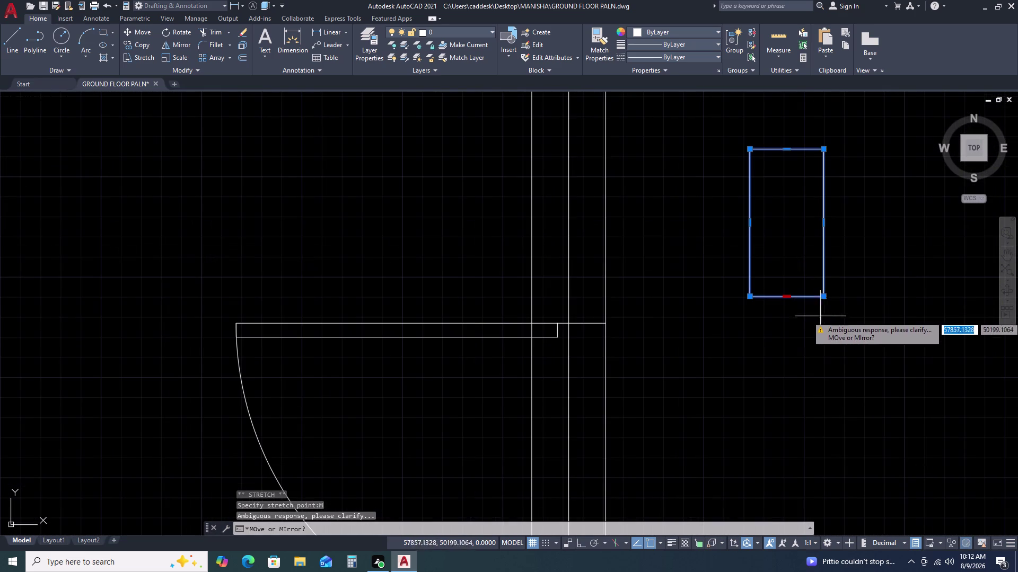
key(Escape)
Move the small rectangle against the lobby's right wall above the door.
text(M)
key(space)
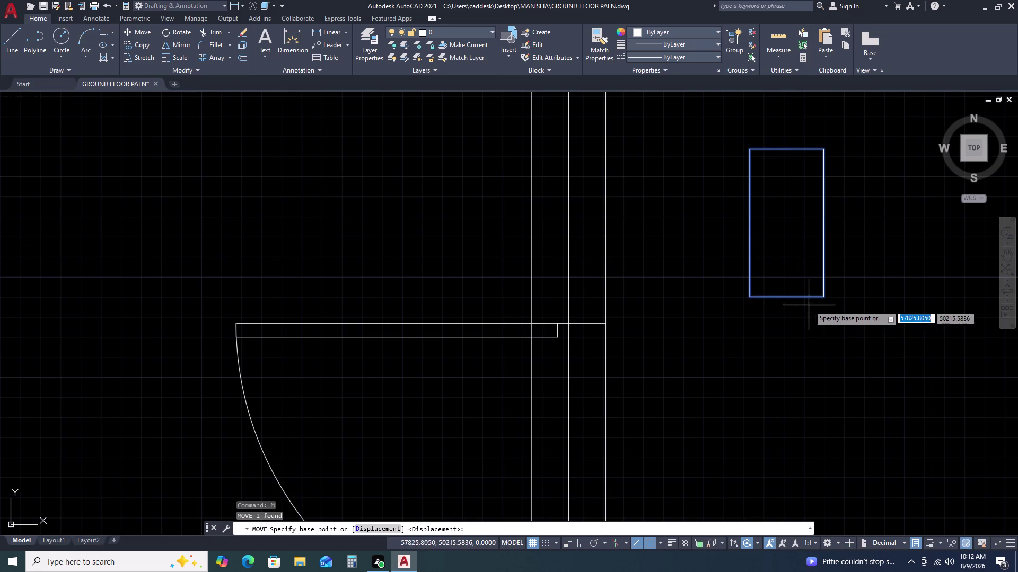
drag(825, 297, 812, 300)
scroll(up, 3)
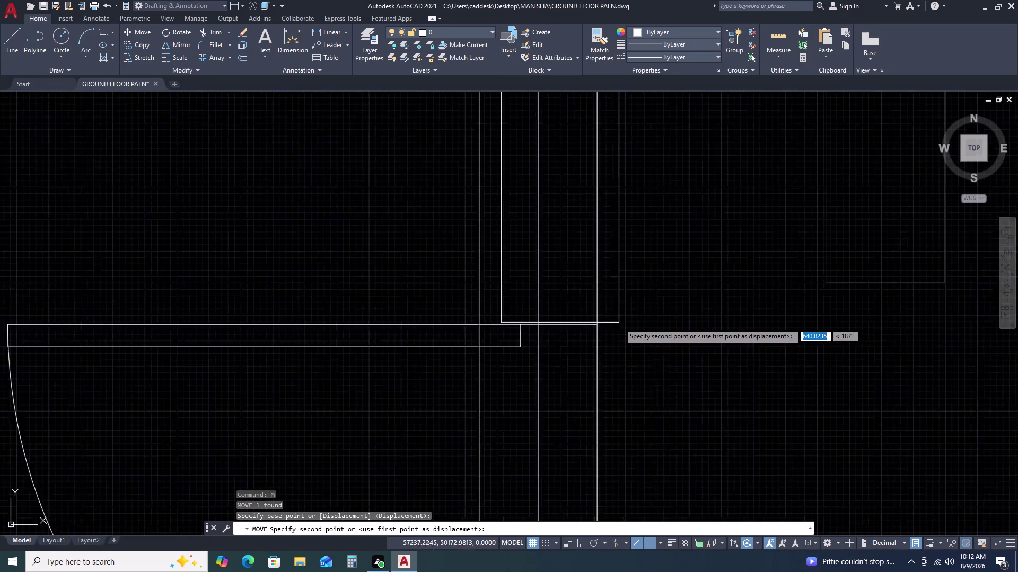
scroll(up, 3)
click(563, 329)
scroll(down, 3)
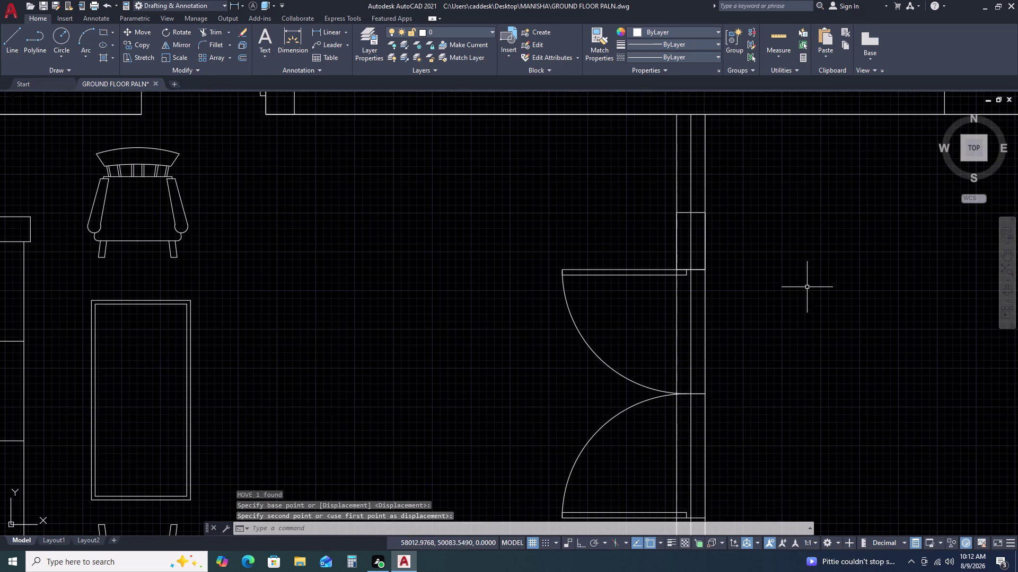
Erase the short stray line beside the right wall.
middle_drag(767, 375, 738, 231)
scroll(down, 3)
scroll(up, 3)
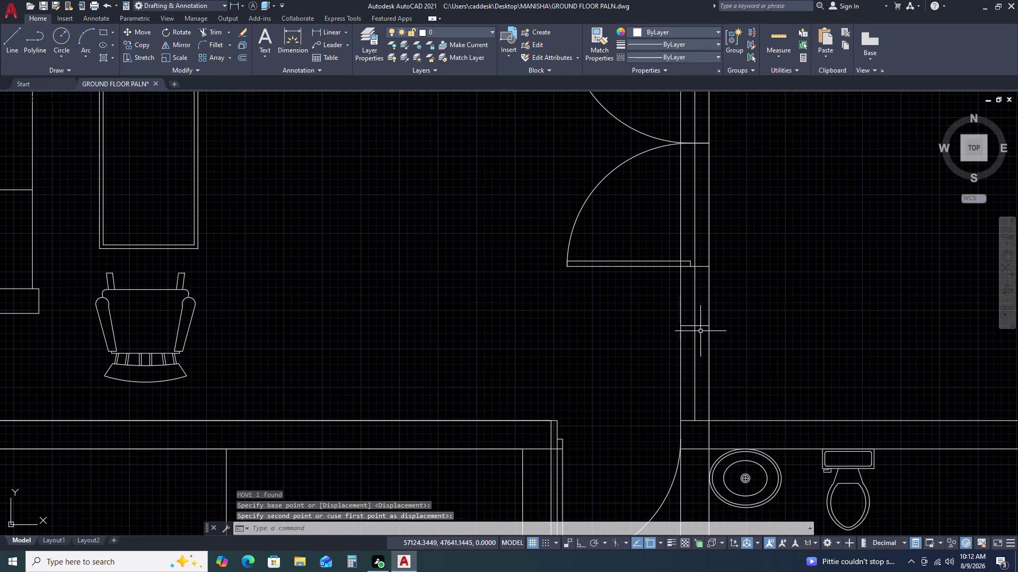
click(688, 326)
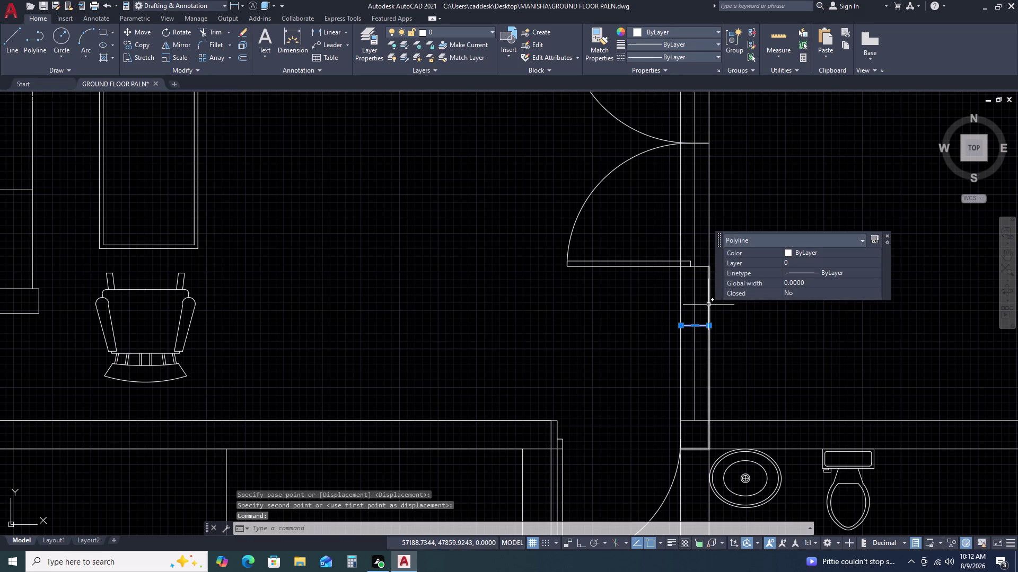
key(Delete)
scroll(down, 3)
scroll(up, 3)
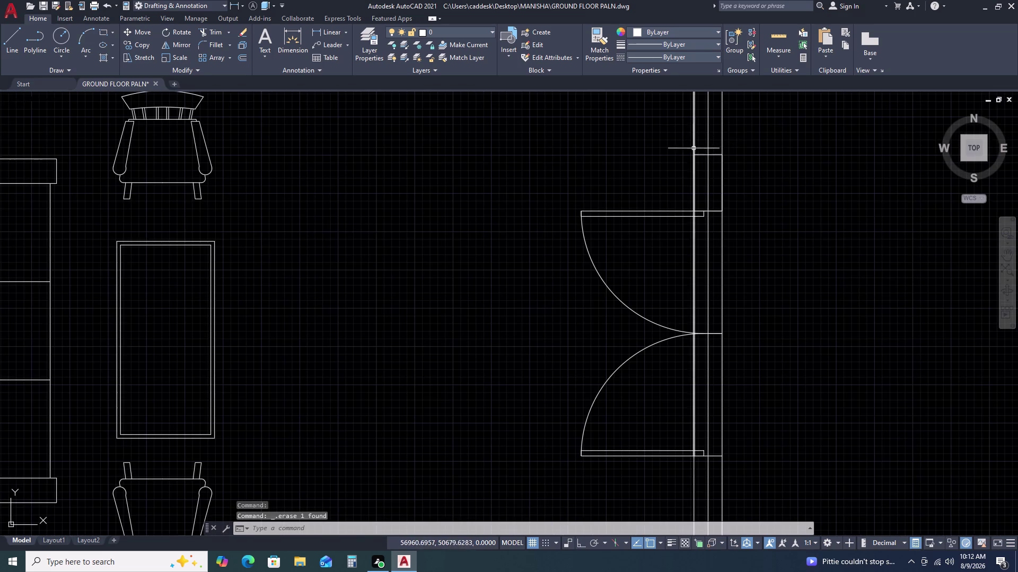
click(698, 153)
text(MI)
key(space)
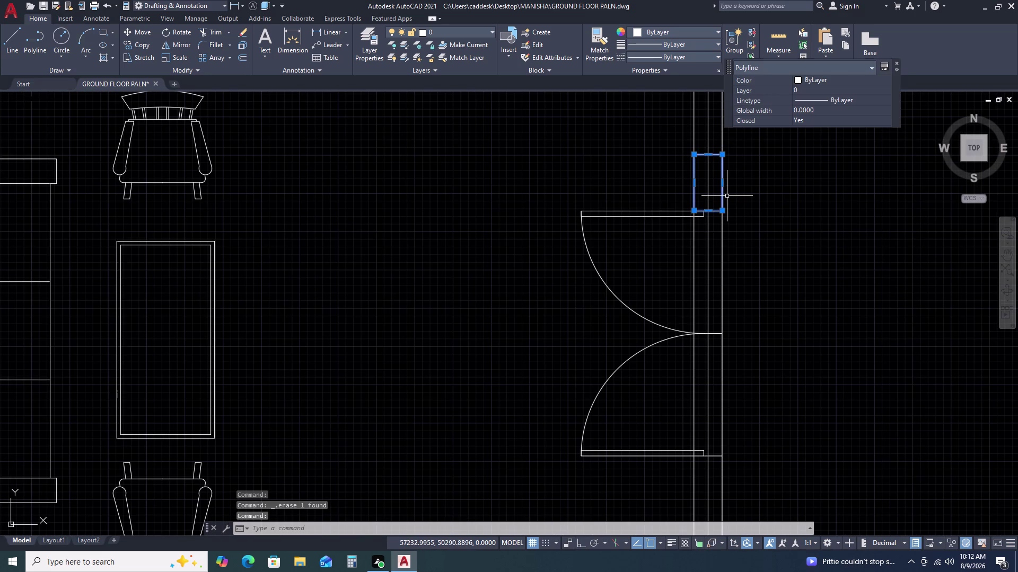
Pick a first straight mirror line with ortho on, then cancel the empty selection.
click(720, 335)
scroll(down, 3)
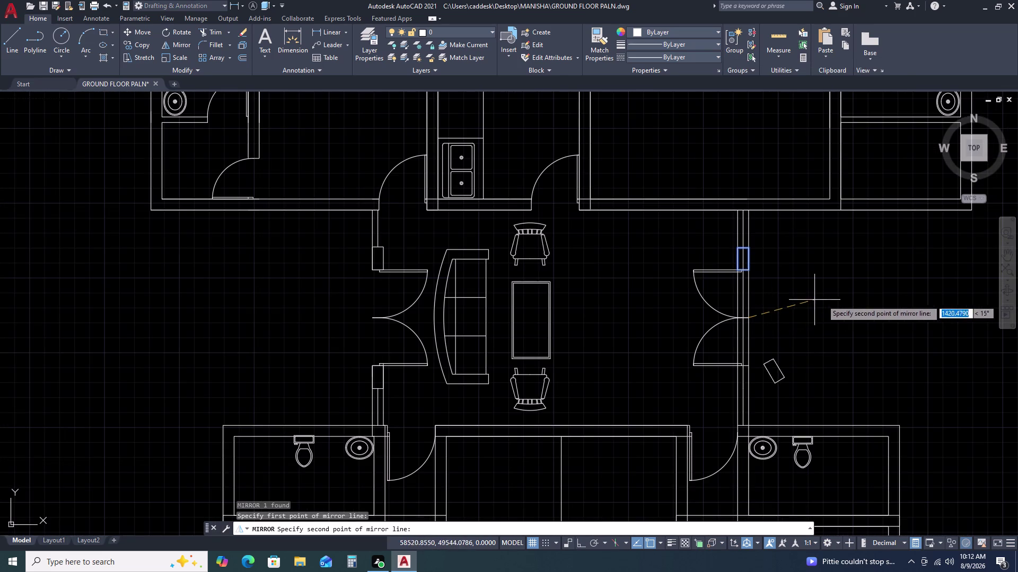
key(F8)
click(879, 315)
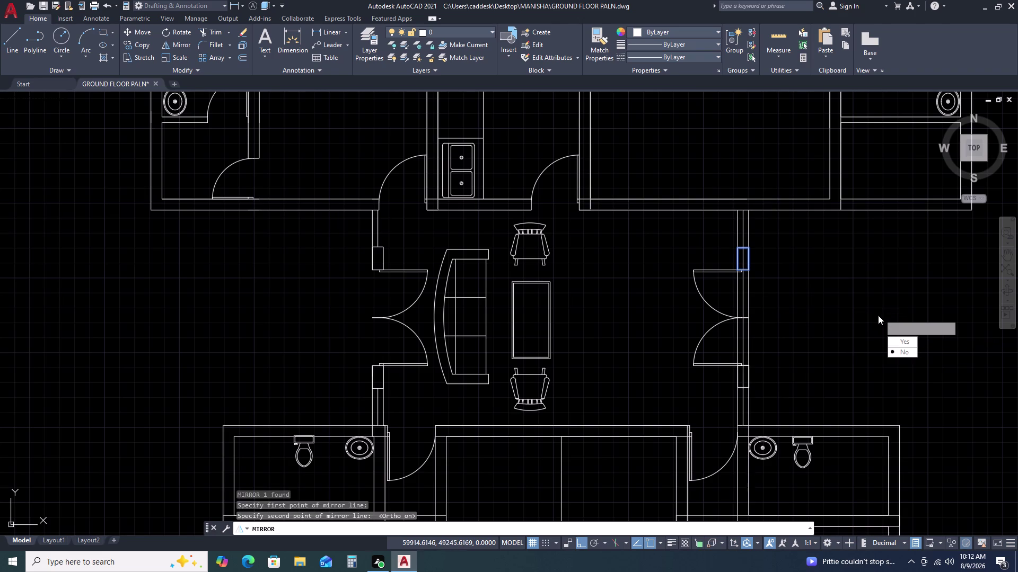
drag(916, 351, 879, 315)
click(879, 314)
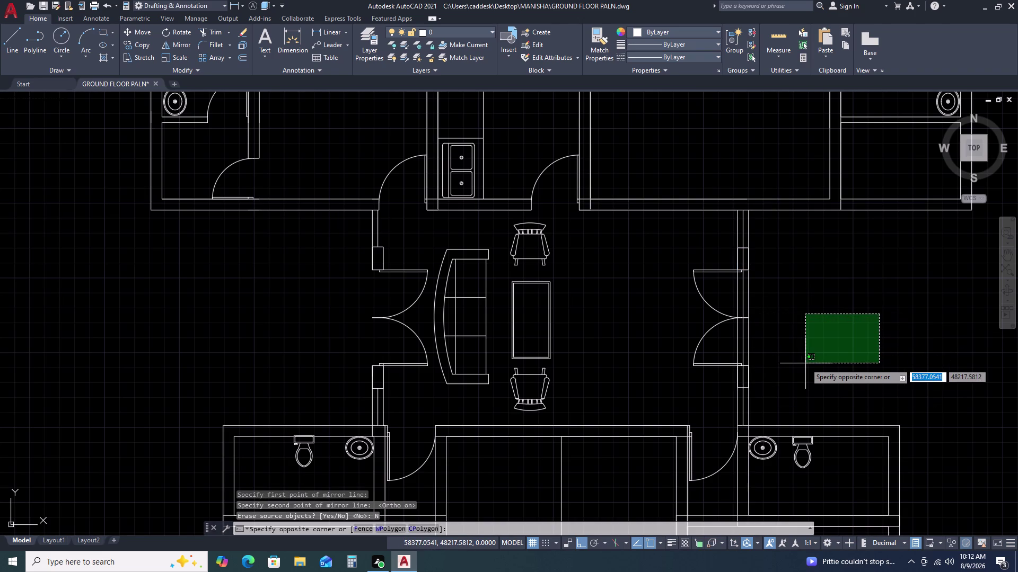
double_click(805, 363)
key(Escape)
Delete the misplaced rectangle copy on the lobby's left wall.
scroll(up, 3)
middle_drag(789, 302, 779, 253)
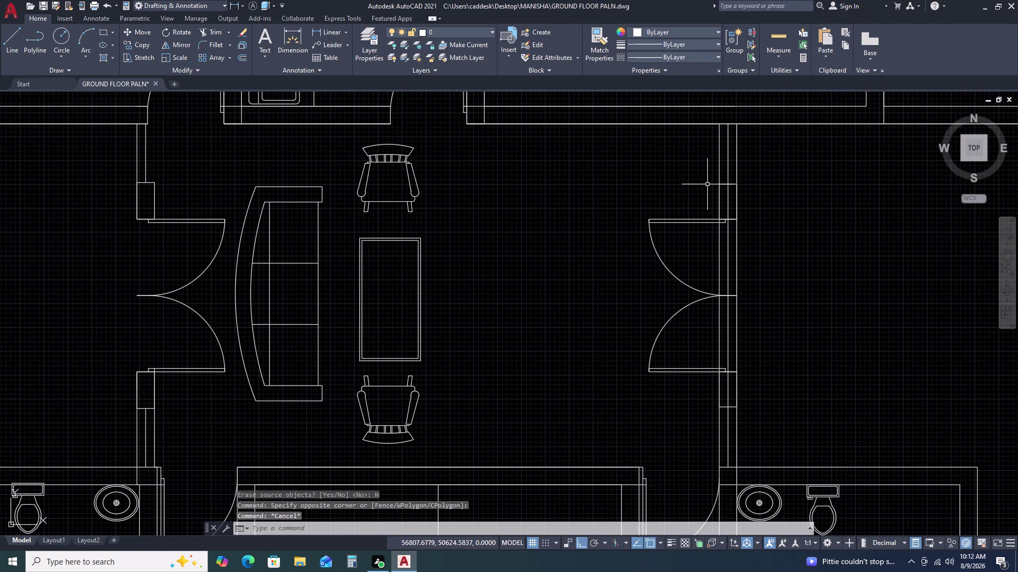
scroll(down, 3)
scroll(up, 3)
click(469, 207)
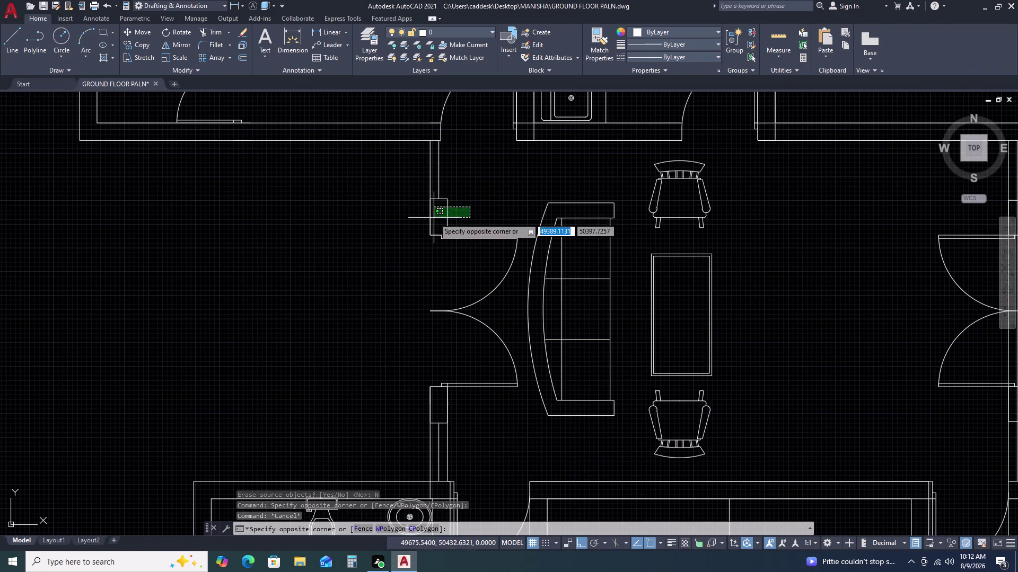
click(420, 218)
key(Escape)
click(451, 211)
click(438, 217)
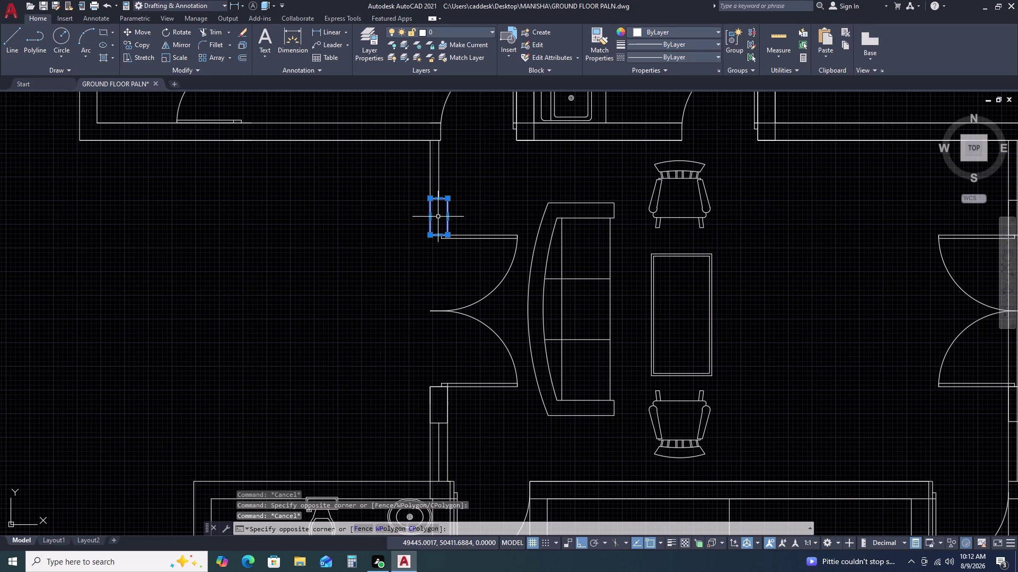
key(Delete)
Delete the second stray rectangle copy.
scroll(down, 3)
scroll(up, 3)
click(463, 348)
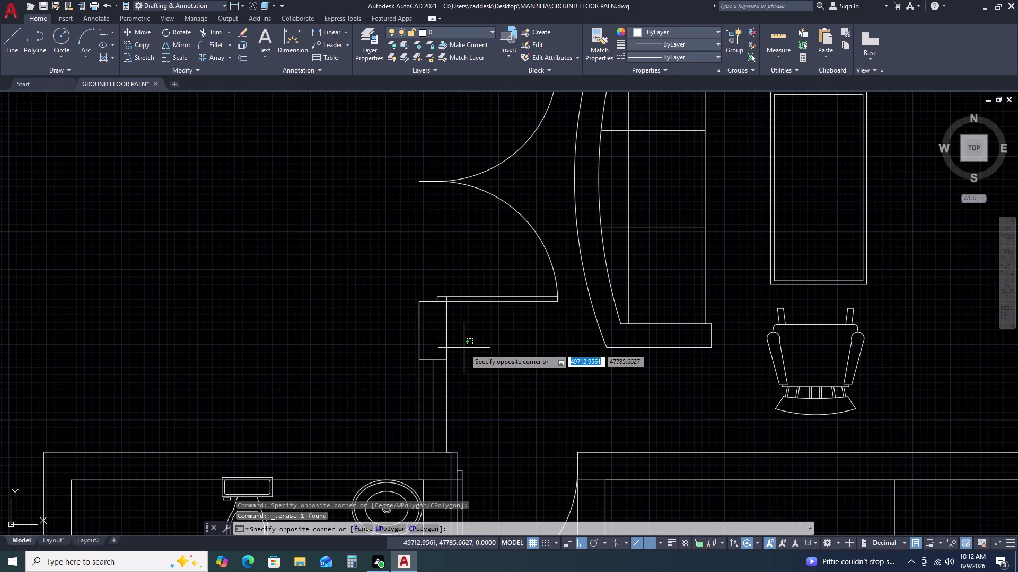
key(Escape)
click(420, 322)
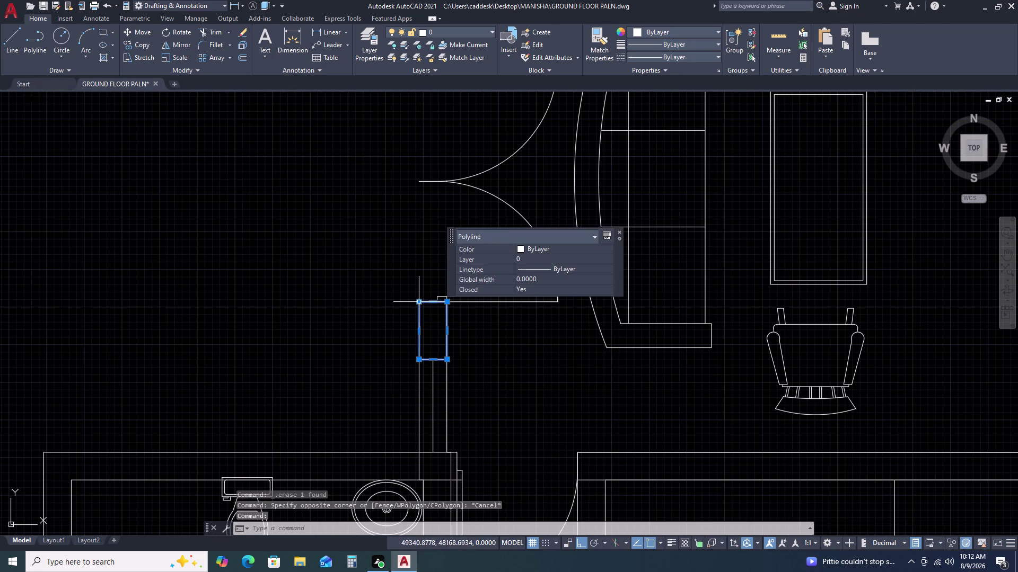
key(Delete)
Mirror the right-wall rectangle across a vertical line through the plan's centre.
scroll(down, 3)
scroll(up, 3)
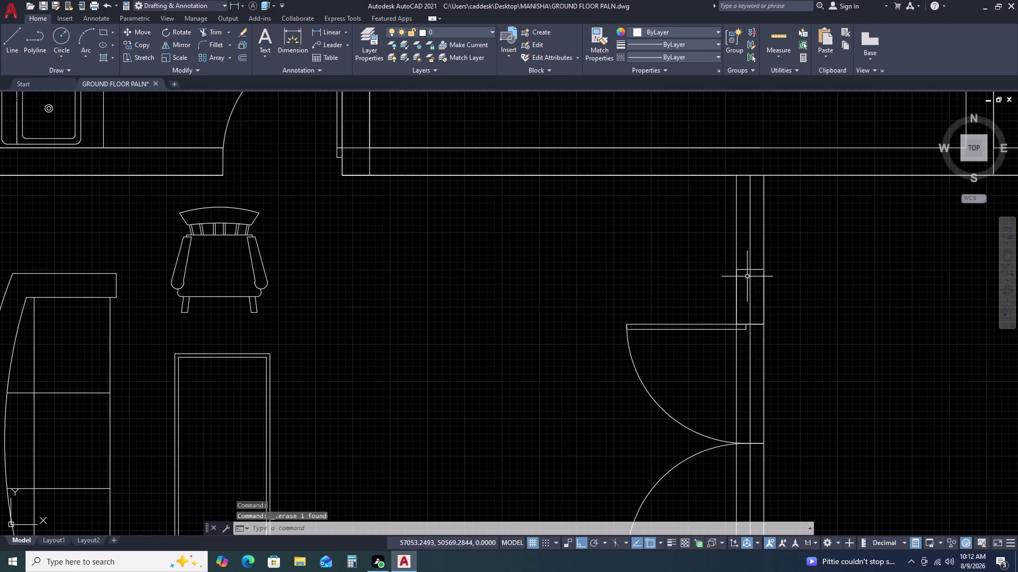
click(754, 271)
text(MI)
key(space)
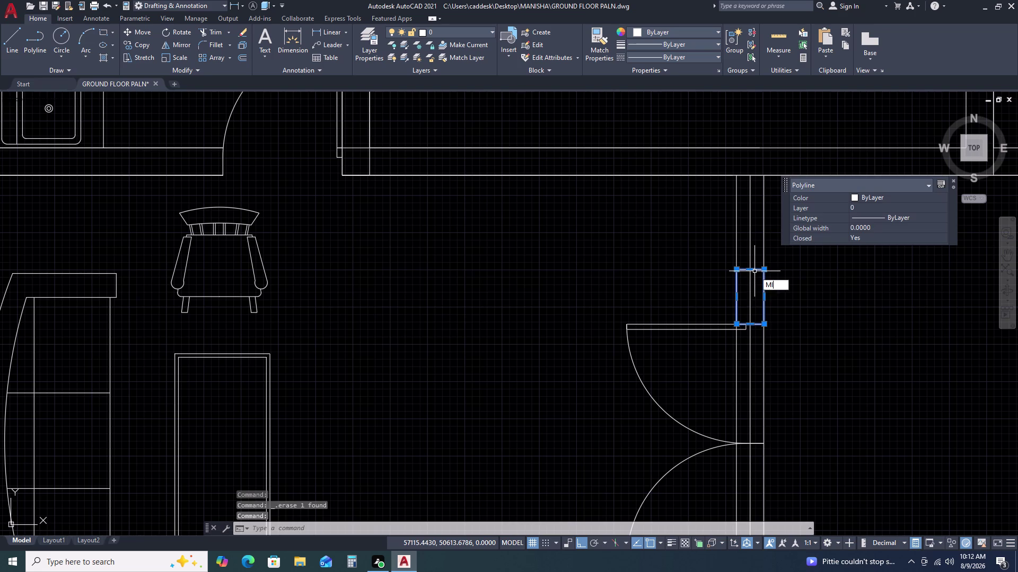
scroll(down, 3)
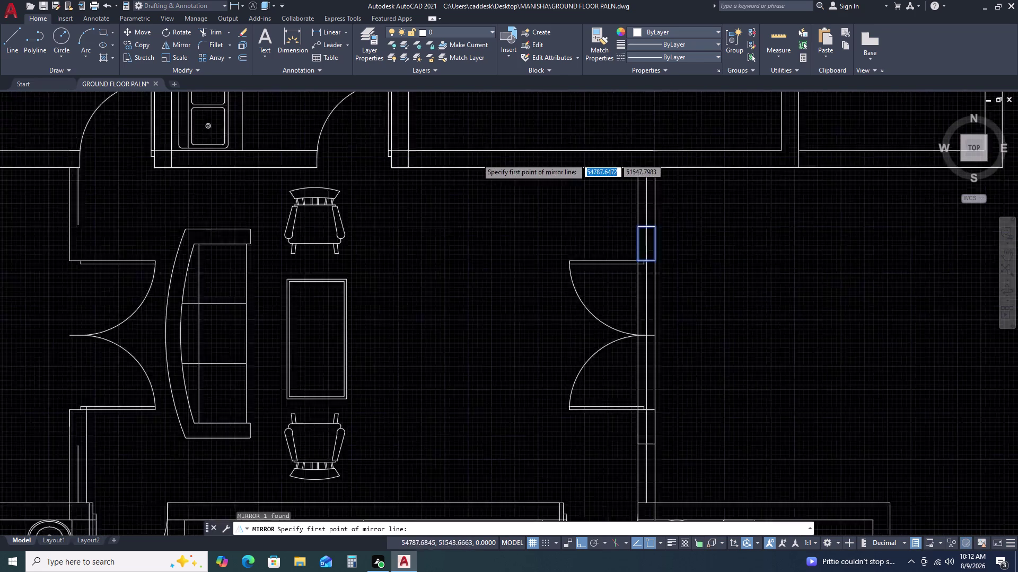
scroll(down, 3)
double_click(444, 317)
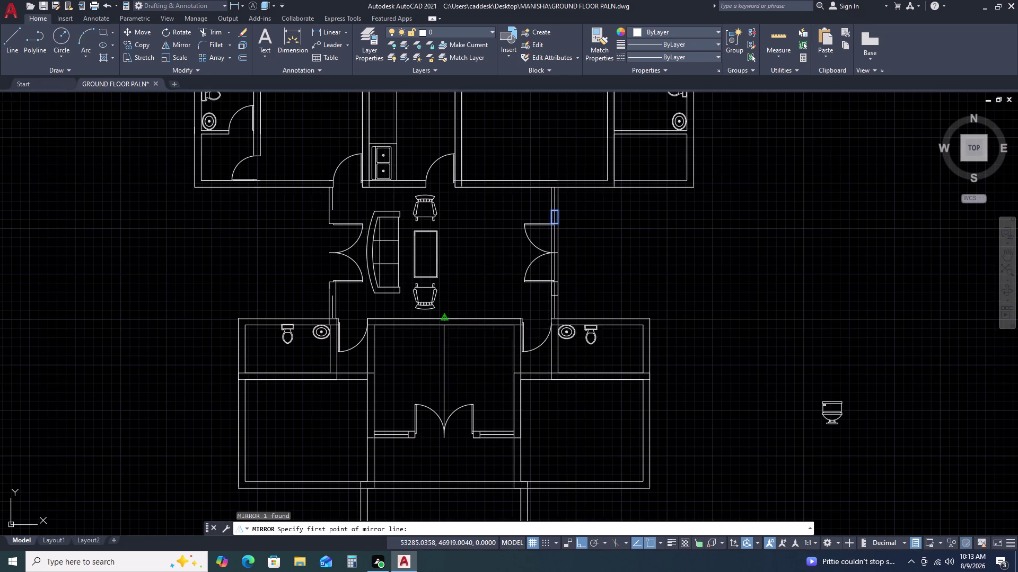
click(434, 341)
click(455, 377)
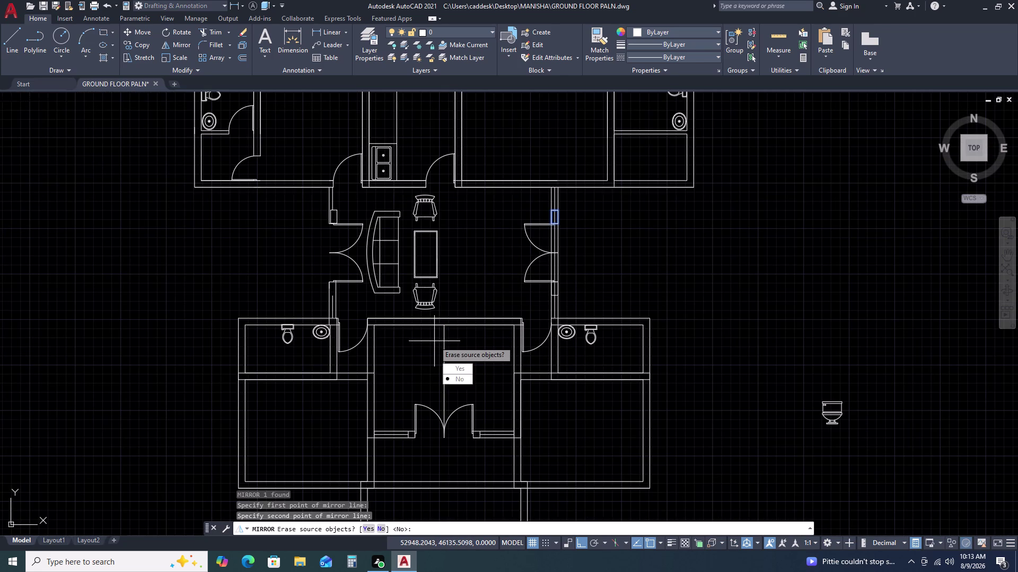
scroll(up, 3)
middle_drag(370, 236, 453, 125)
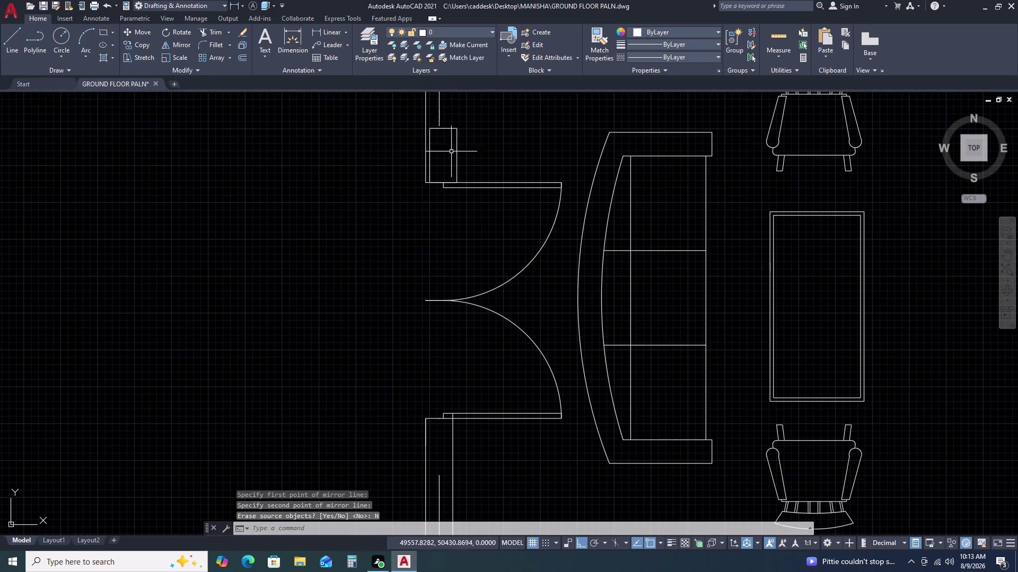
scroll(down, 3)
Select the two lines at the lower bathroom's wall corner.
scroll(down, 3)
middle_drag(499, 202, 512, 134)
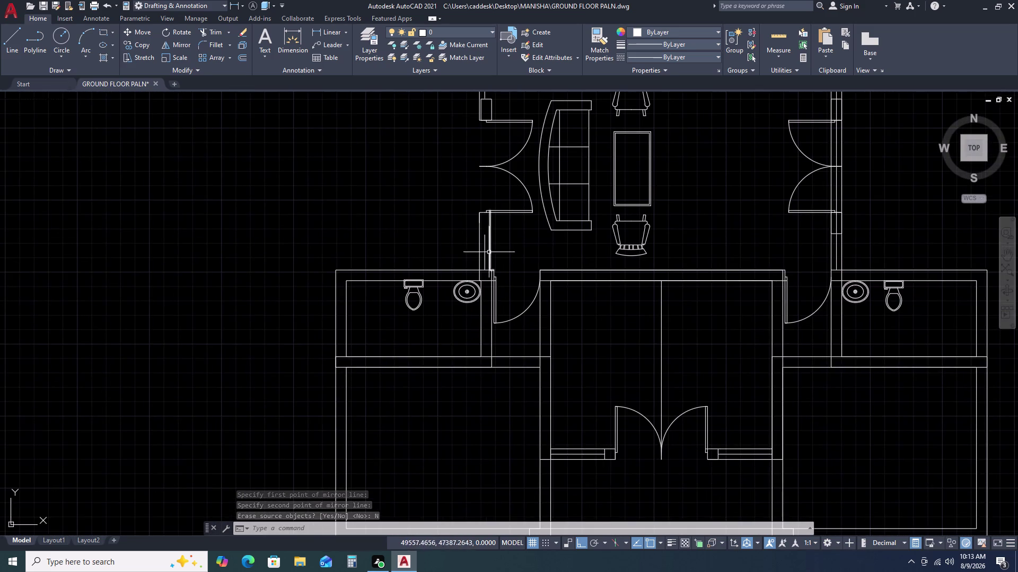
scroll(up, 3)
middle_drag(516, 275, 556, 234)
drag(555, 195, 530, 195)
click(490, 186)
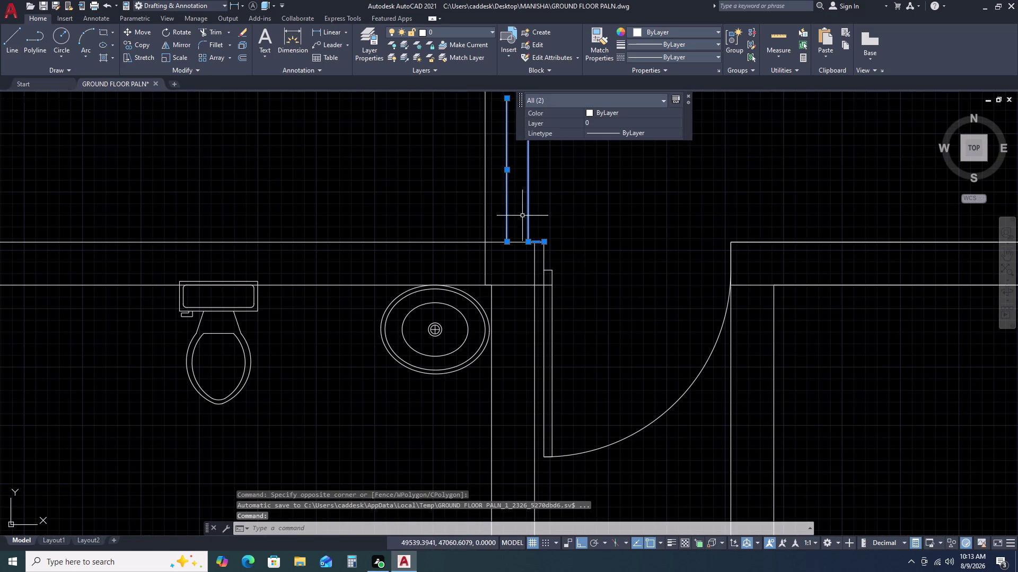
Erase the leftover wall-end lines by the bathroom.
key(Escape)
scroll(down, 3)
middle_drag(565, 245, 572, 269)
scroll(down, 3)
scroll(up, 3)
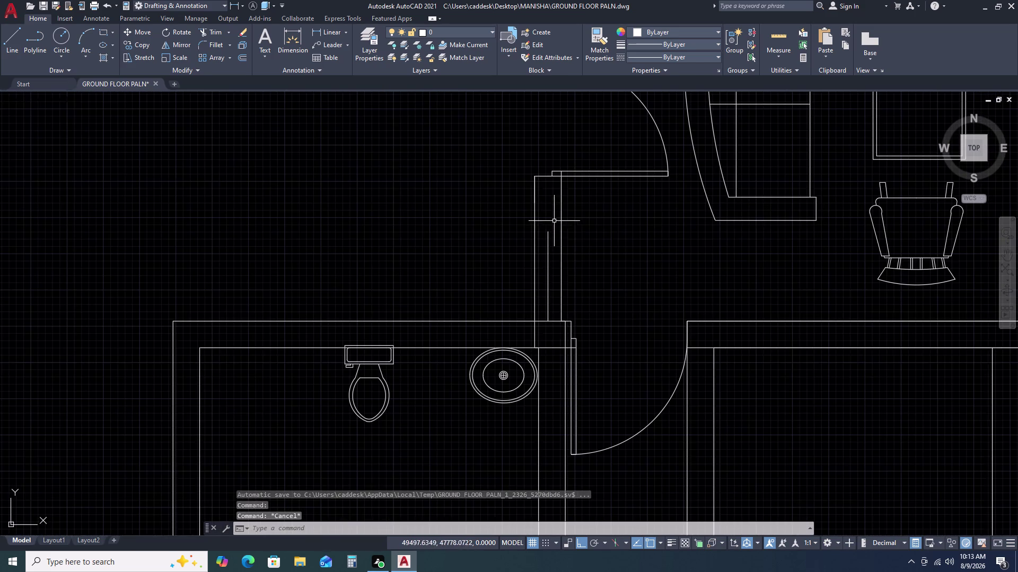
click(585, 229)
double_click(491, 228)
key(Escape)
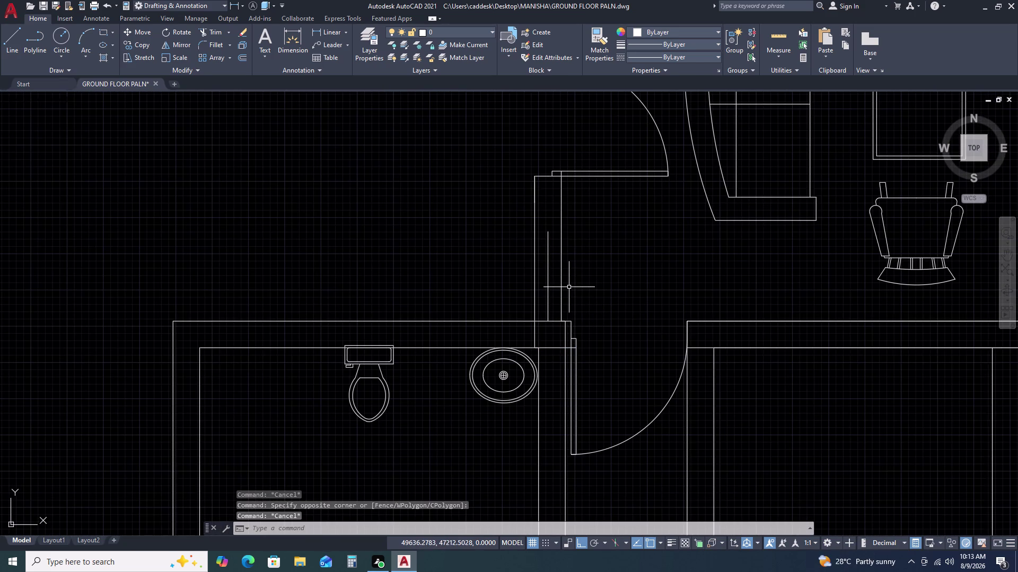
click(568, 287)
double_click(530, 254)
key(Delete)
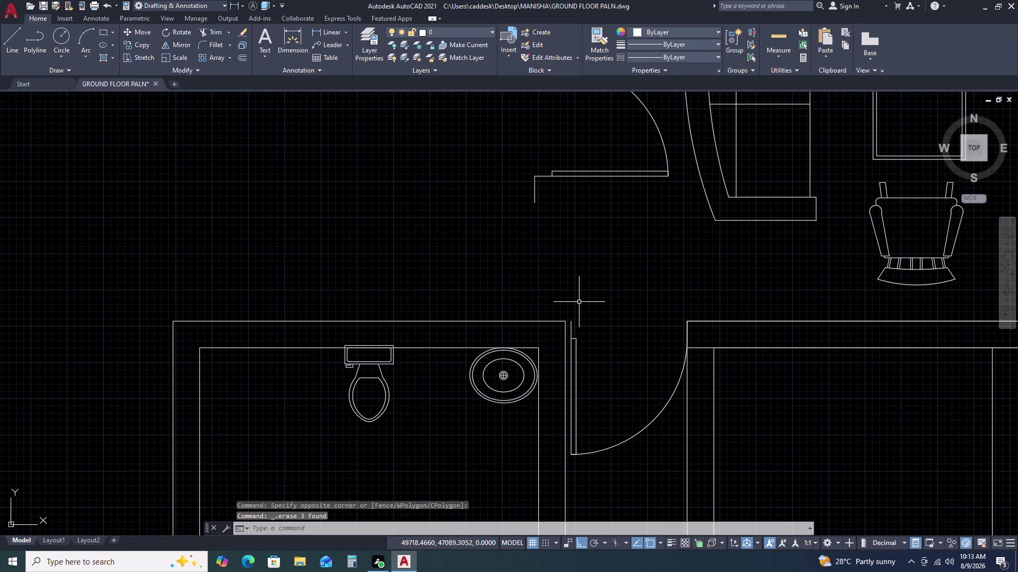
Draw a vertical line up from the bathroom wall corner and window-select the wall end.
key(l)
key(space)
click(566, 320)
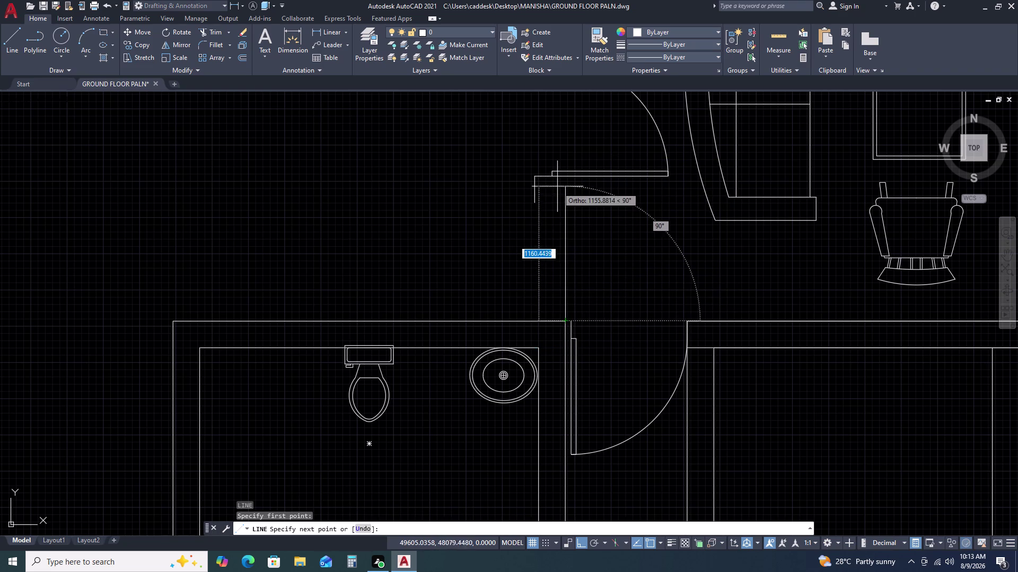
click(562, 178)
key(Escape)
click(580, 232)
drag(580, 232, 570, 238)
click(554, 251)
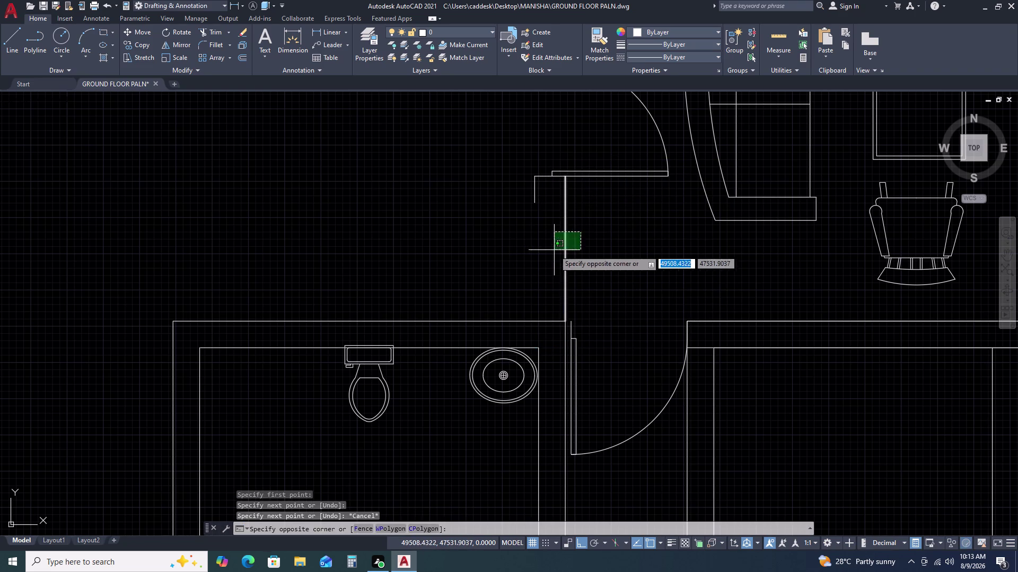
Offset the new wall line 115 units beside the lobby doorway.
text(O)
key(space)
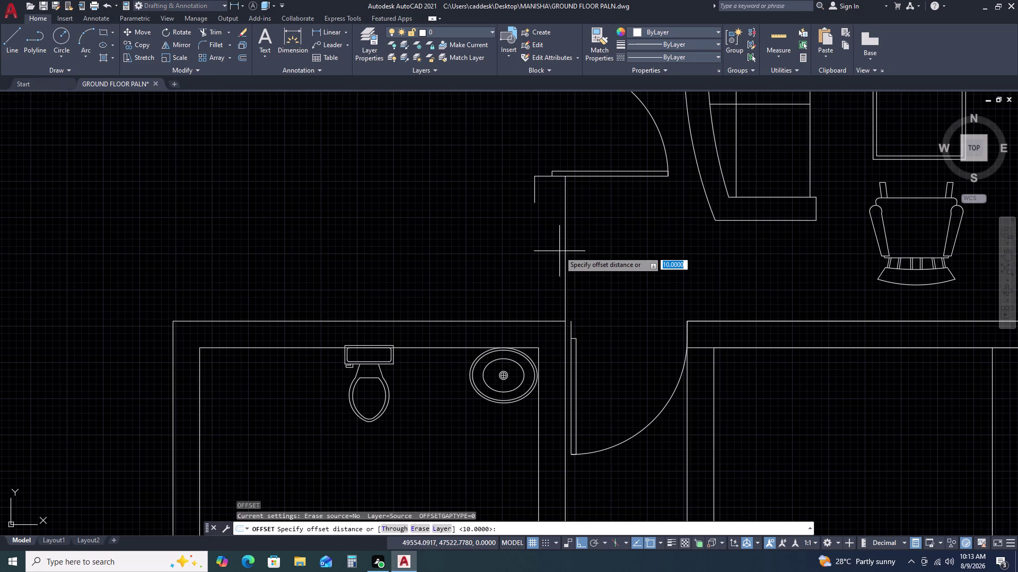
scroll(down, 3)
scroll(down, 3)
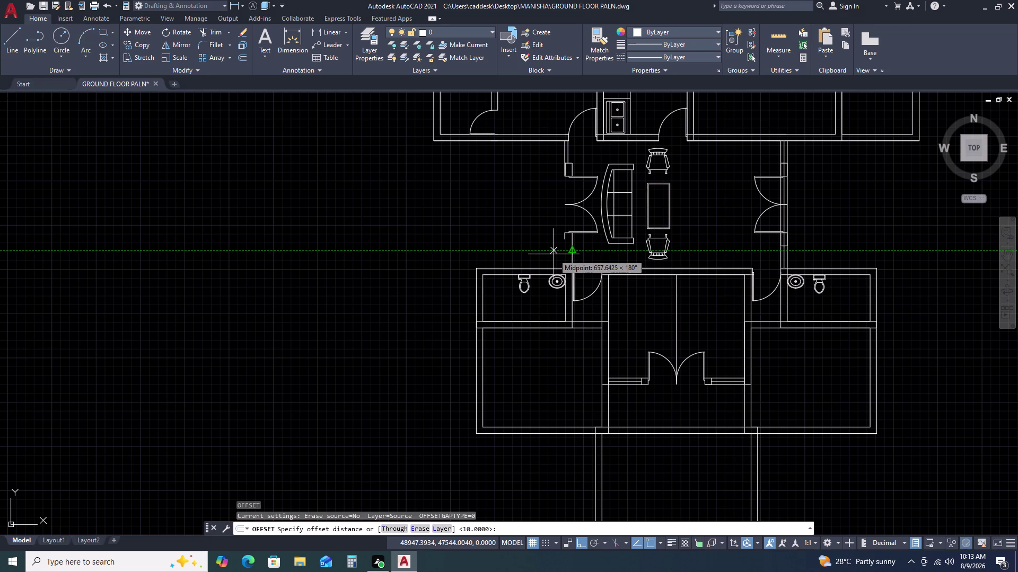
text(115)
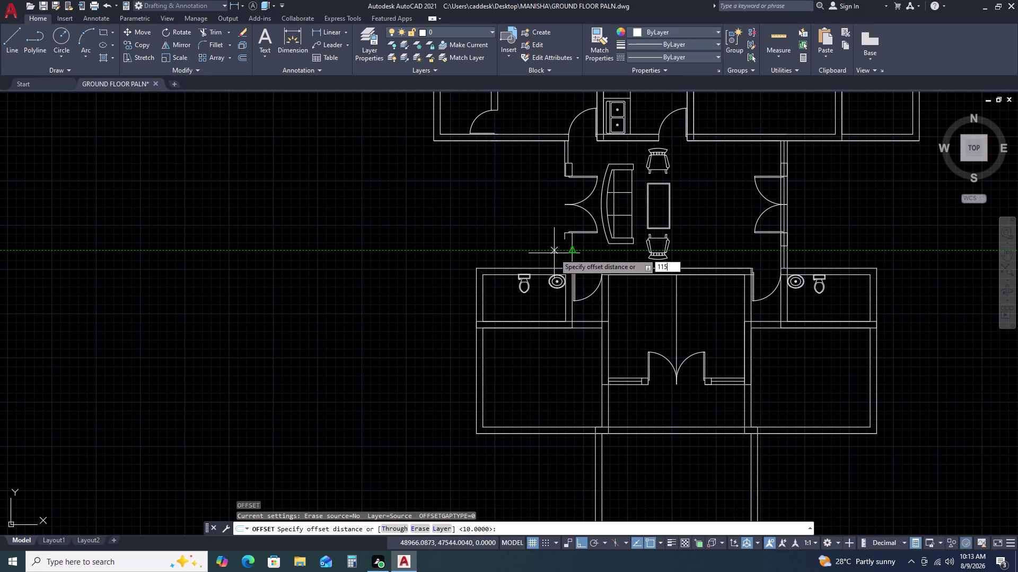
key(space)
click(554, 253)
scroll(up, 3)
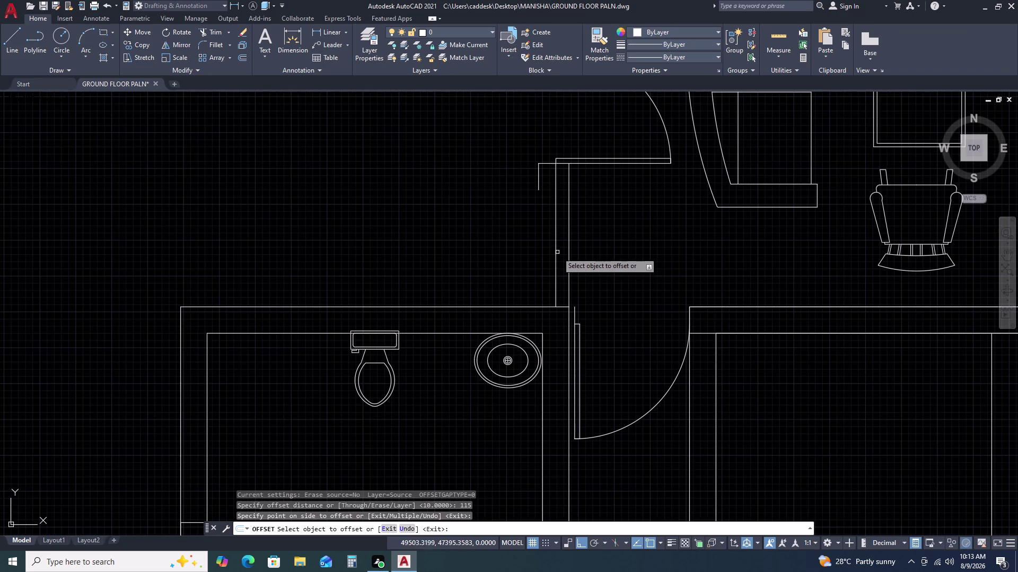
click(557, 252)
click(507, 259)
key(Escape)
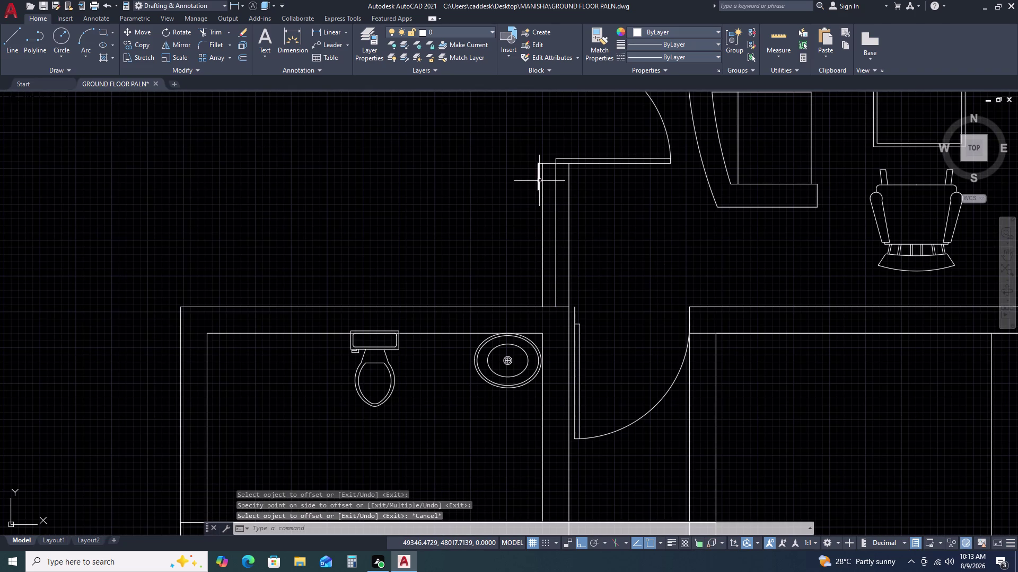
Erase the stray short line and select the door block.
click(539, 181)
key(Delete)
scroll(up, 3)
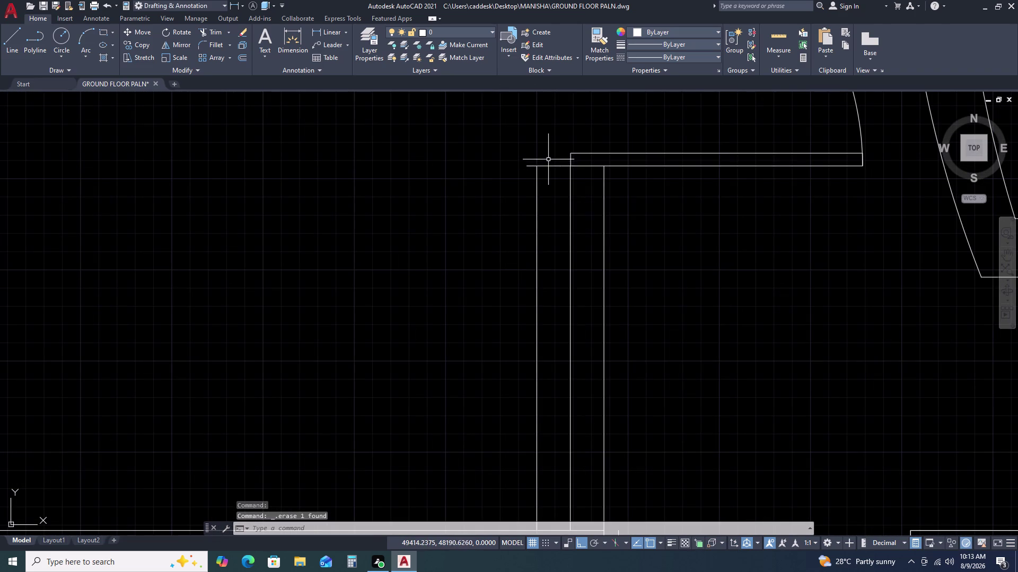
click(549, 165)
scroll(up, 3)
scroll(down, 3)
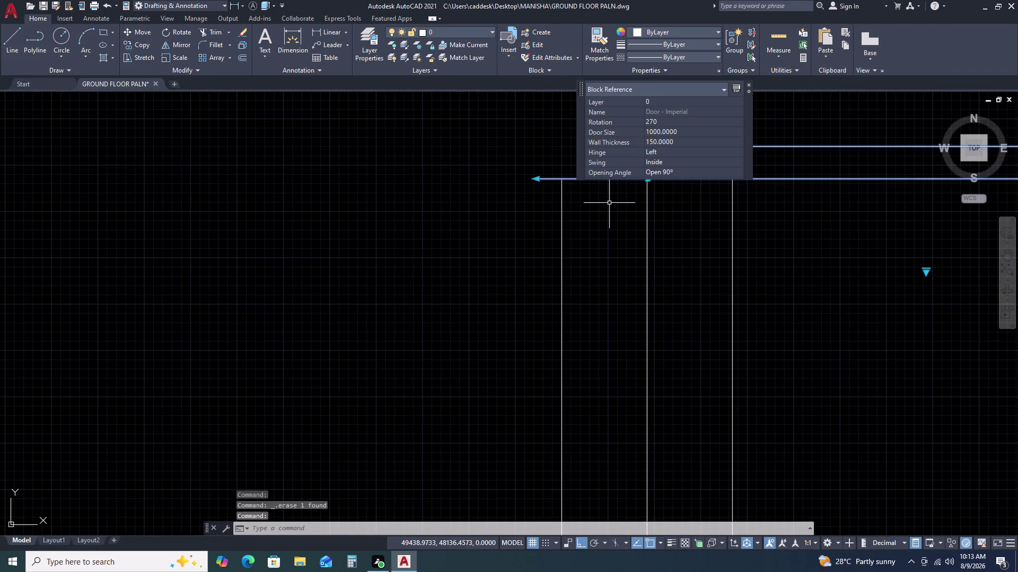
Move the door block to its new position along the wall.
text(M)
key(space)
click(533, 178)
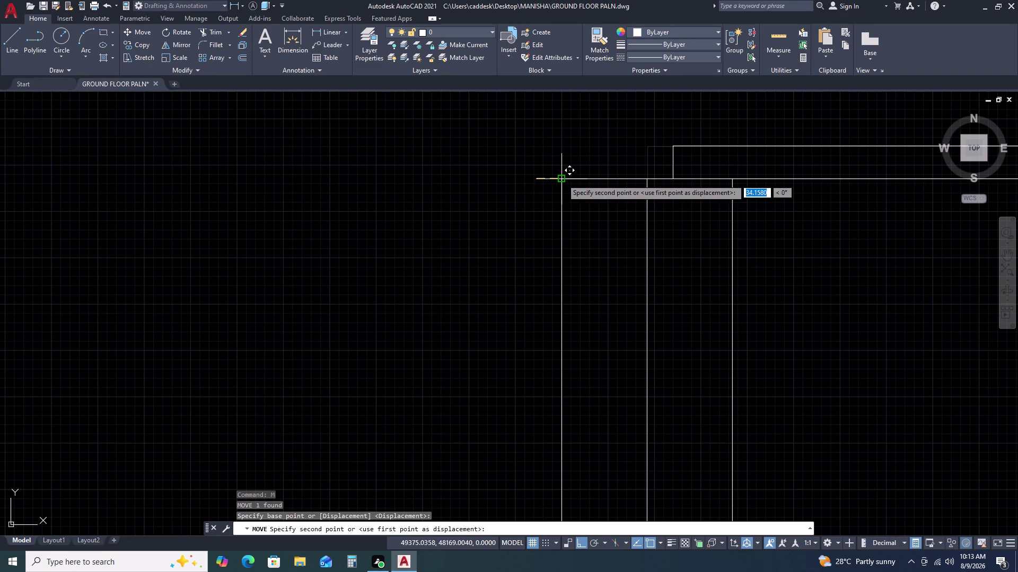
click(562, 179)
Select the upper leaf of the lobby double door, then clear the selection.
scroll(down, 3)
middle_drag(712, 232, 693, 306)
scroll(up, 3)
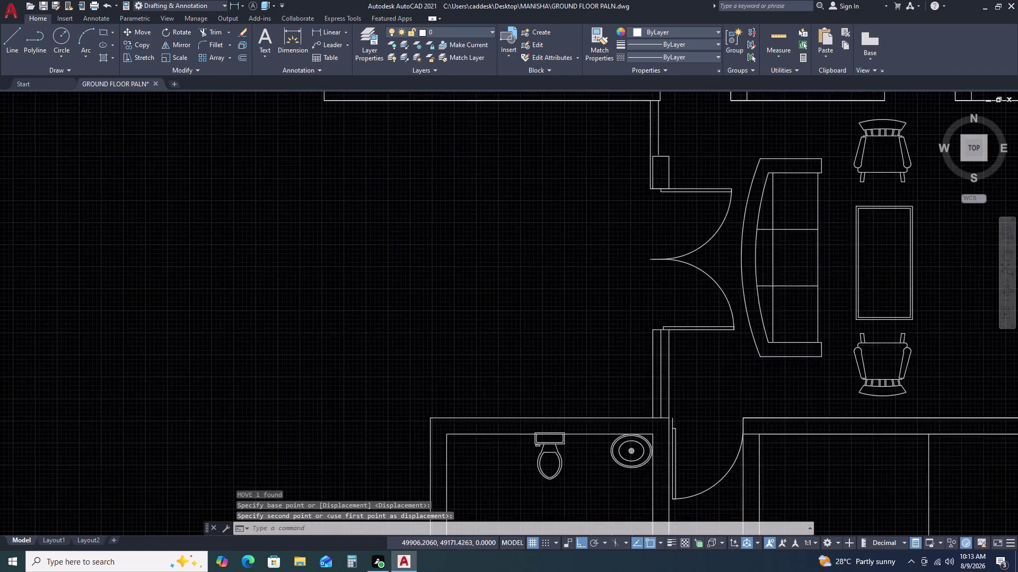
drag(704, 252, 700, 243)
click(677, 214)
scroll(down, 3)
middle_drag(680, 224, 680, 263)
scroll(up, 3)
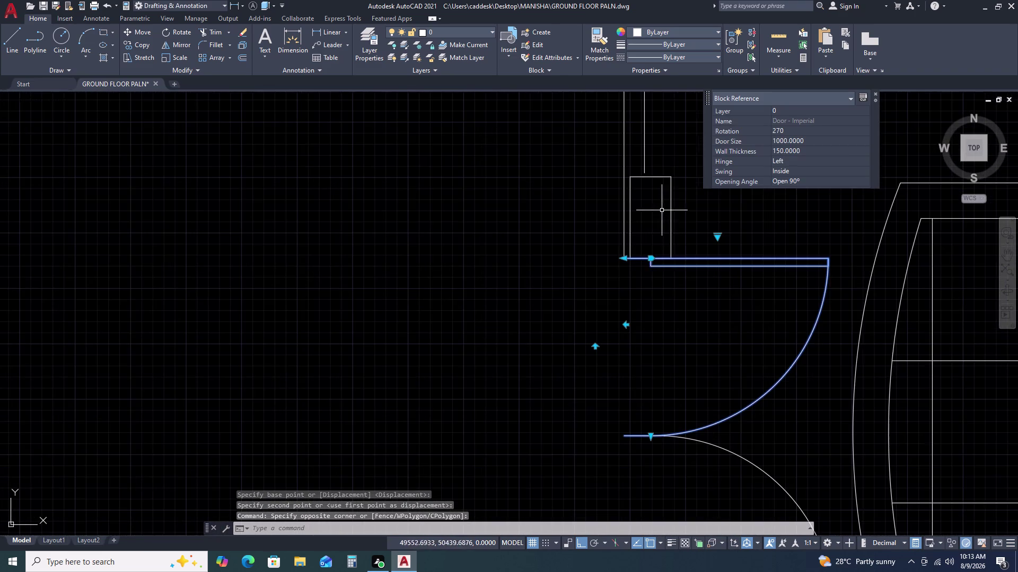
scroll(up, 3)
key(Escape)
scroll(down, 3)
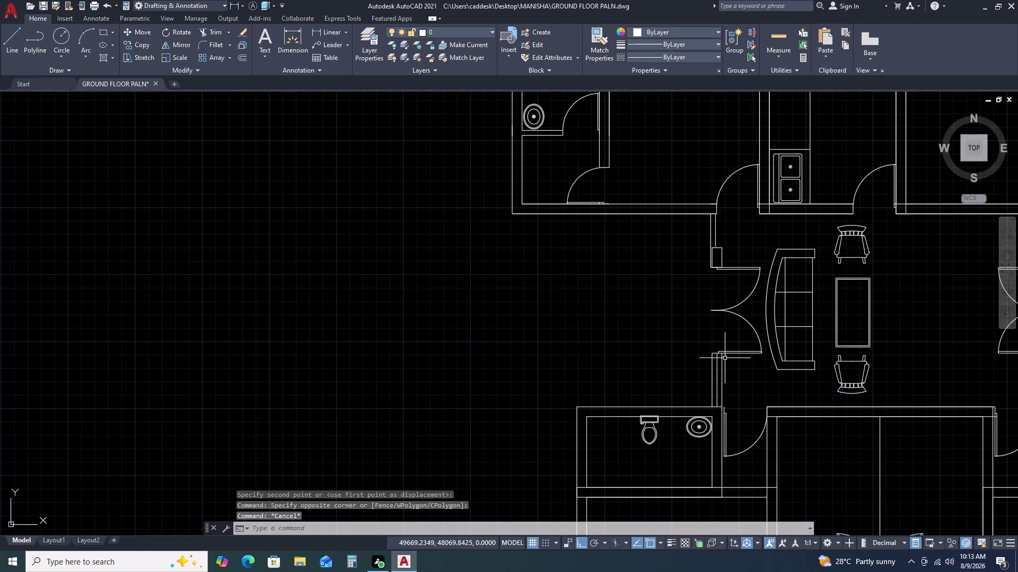
Start a trial line along the lobby's left wall and cancel it.
key(l)
key(space)
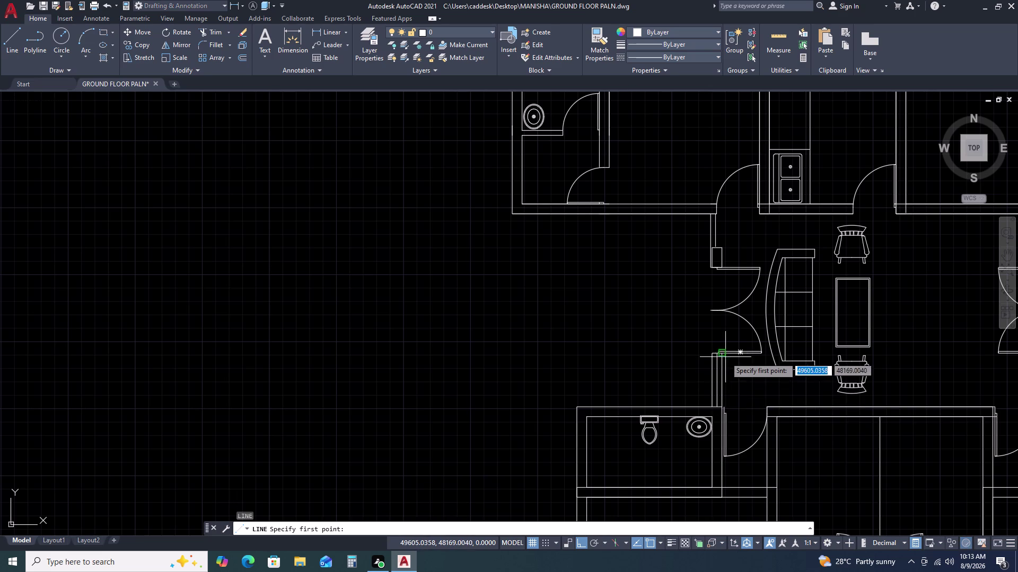
drag(723, 354, 722, 340)
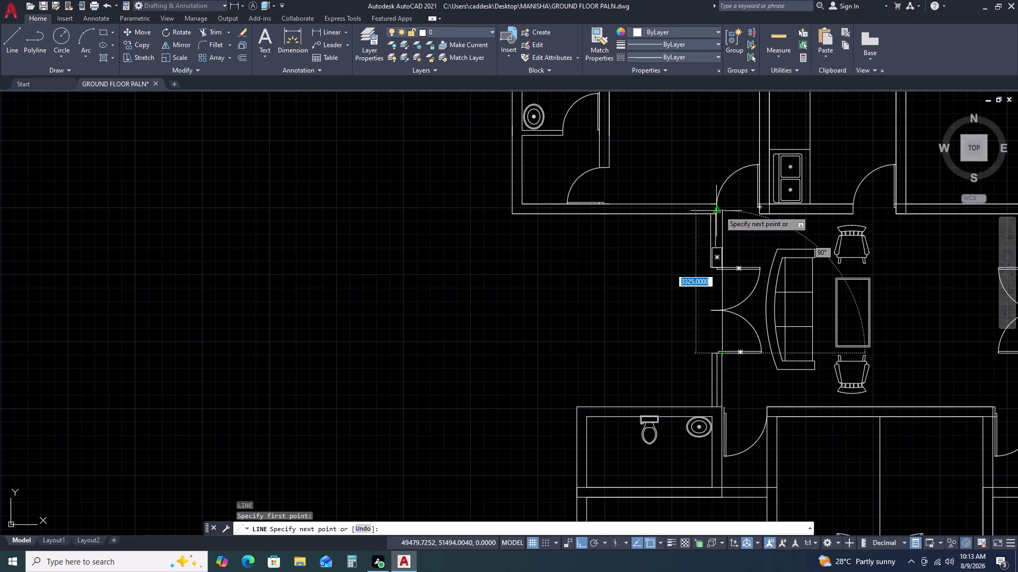
key(Escape)
scroll(up, 3)
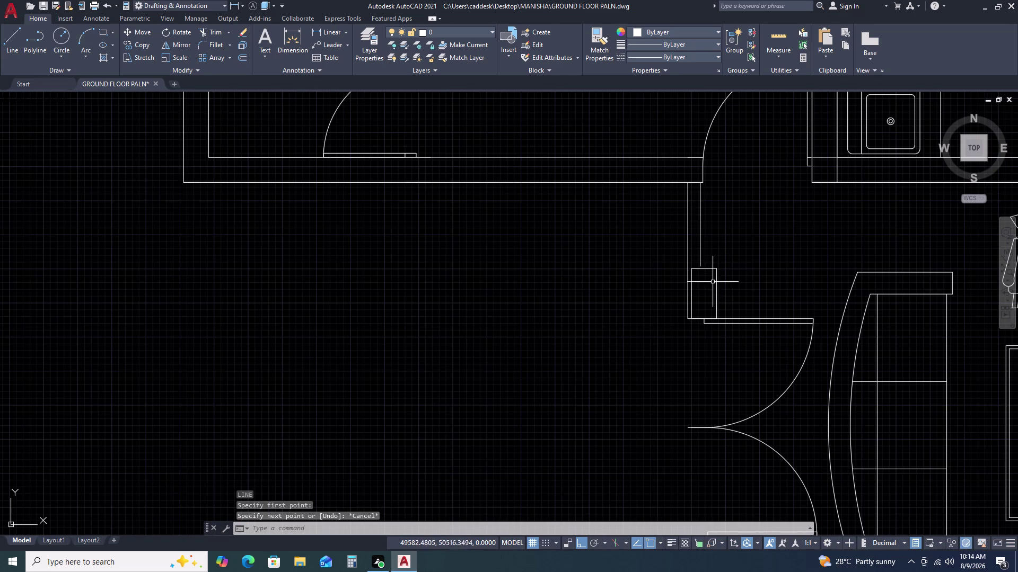
Select the small jamb rectangle above the double door and start MOVE.
click(712, 283)
click(719, 258)
click(724, 277)
click(701, 296)
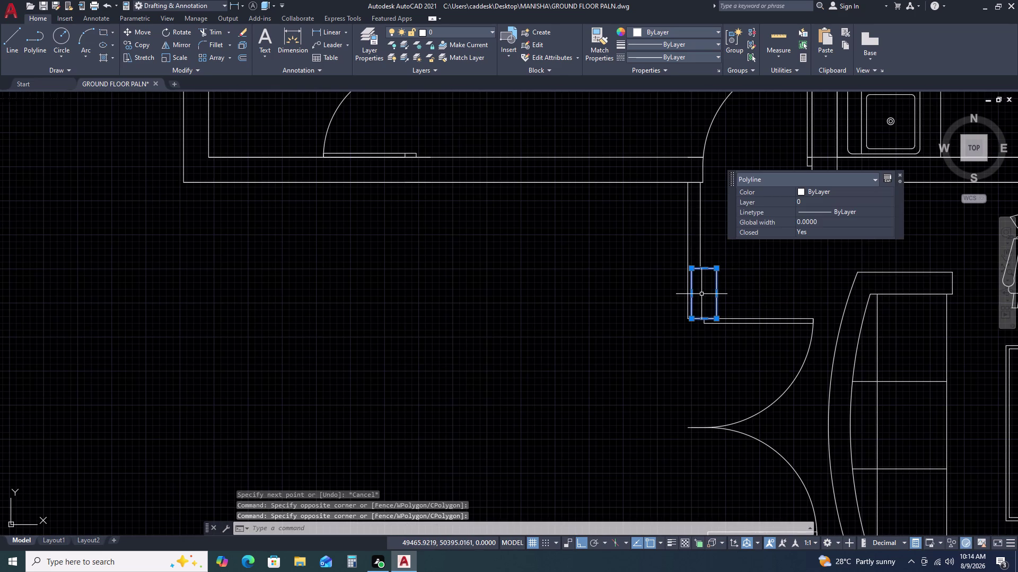
key(m)
key(space)
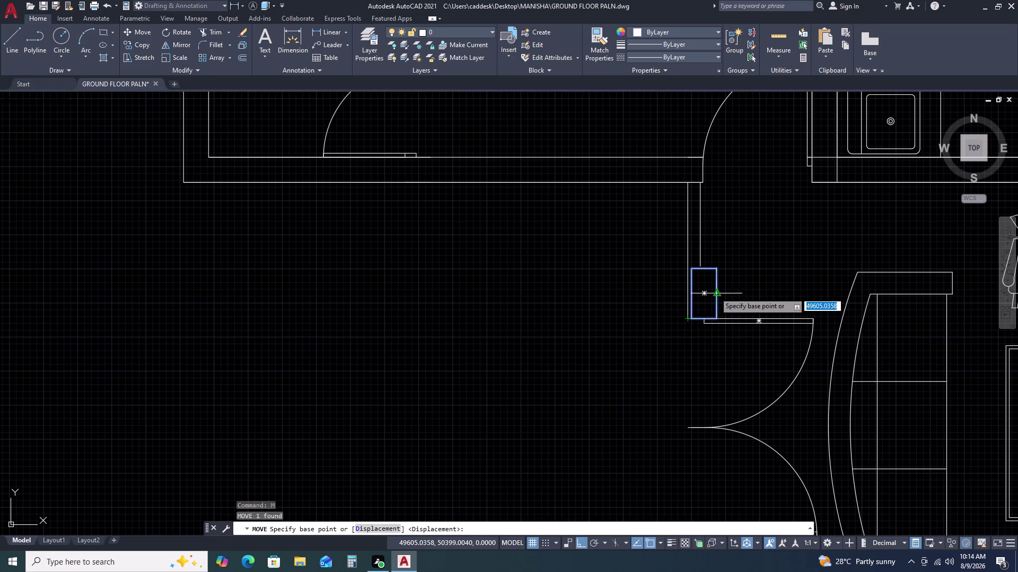
Move the rectangle from its base corner to the bathroom wall corner.
click(719, 268)
scroll(down, 3)
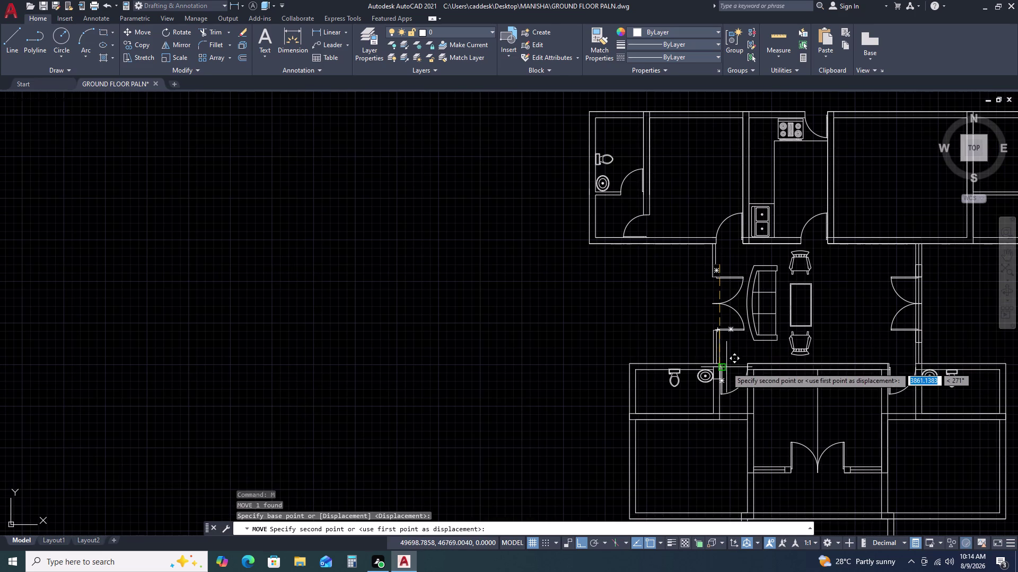
scroll(up, 3)
scroll(up, 3)
scroll(up, 3)
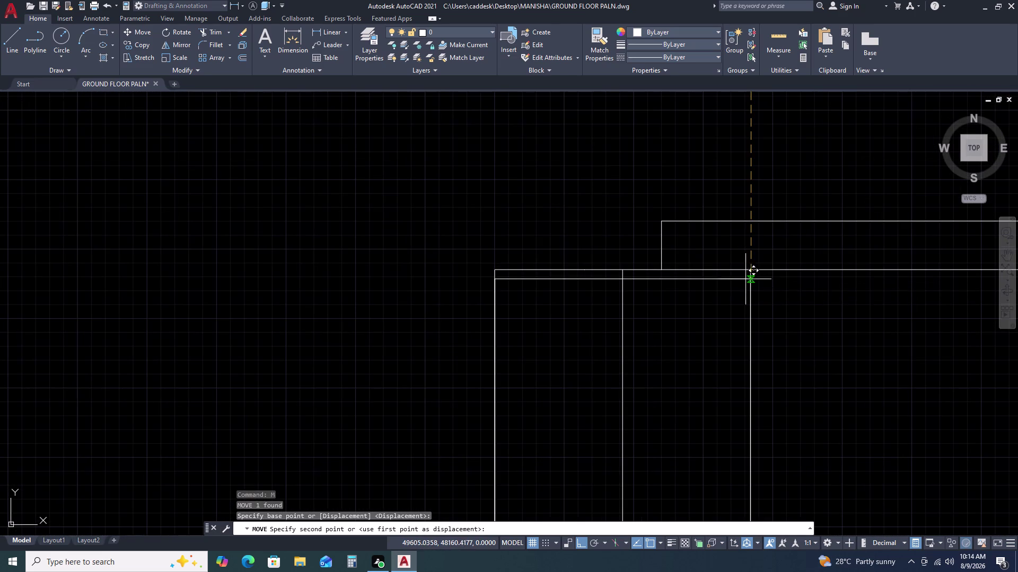
click(750, 271)
key(Escape)
scroll(down, 3)
Pan around the moved jamb rectangle to check it sits below the double door.
scroll(down, 3)
middle_drag(716, 254, 684, 250)
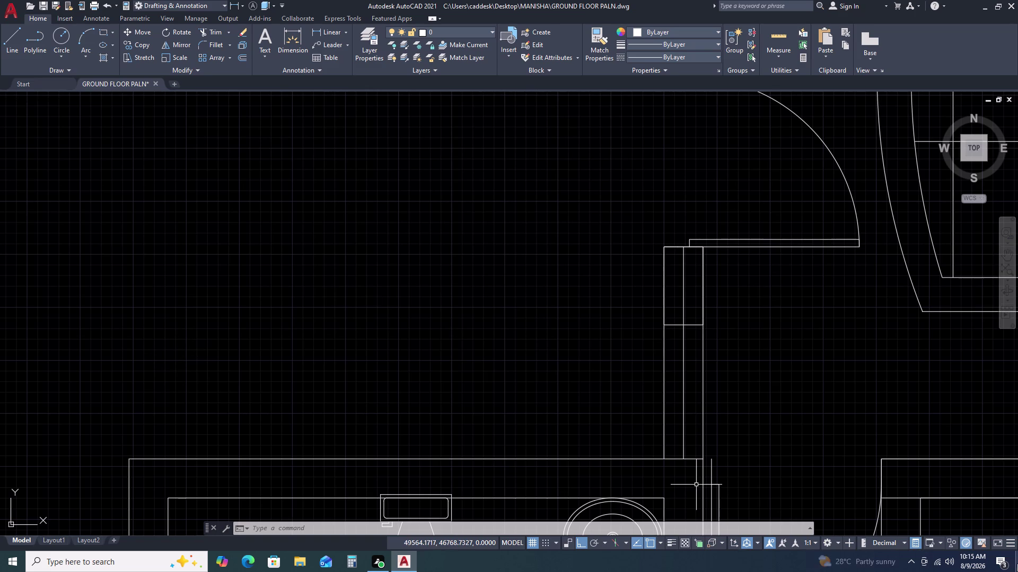
Erase the two wall lines above the lobby's double door.
scroll(down, 3)
middle_drag(792, 328, 715, 317)
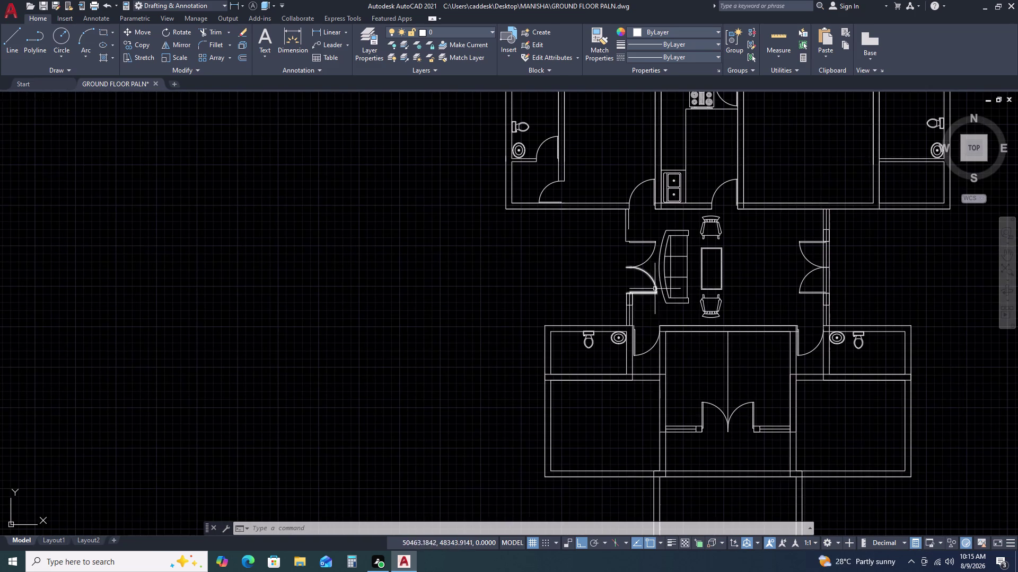
scroll(up, 3)
scroll(down, 3)
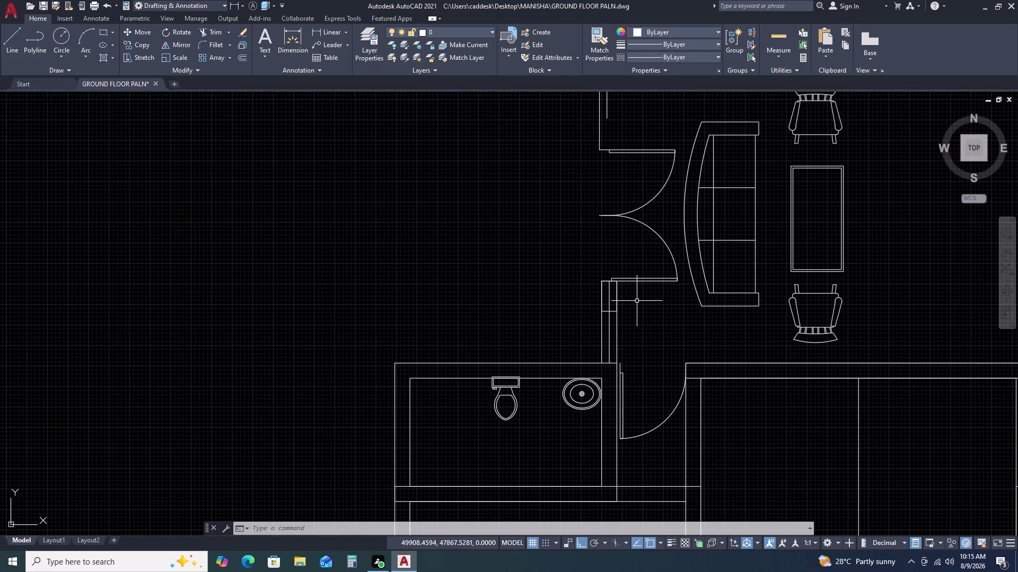
scroll(down, 3)
scroll(up, 3)
click(641, 167)
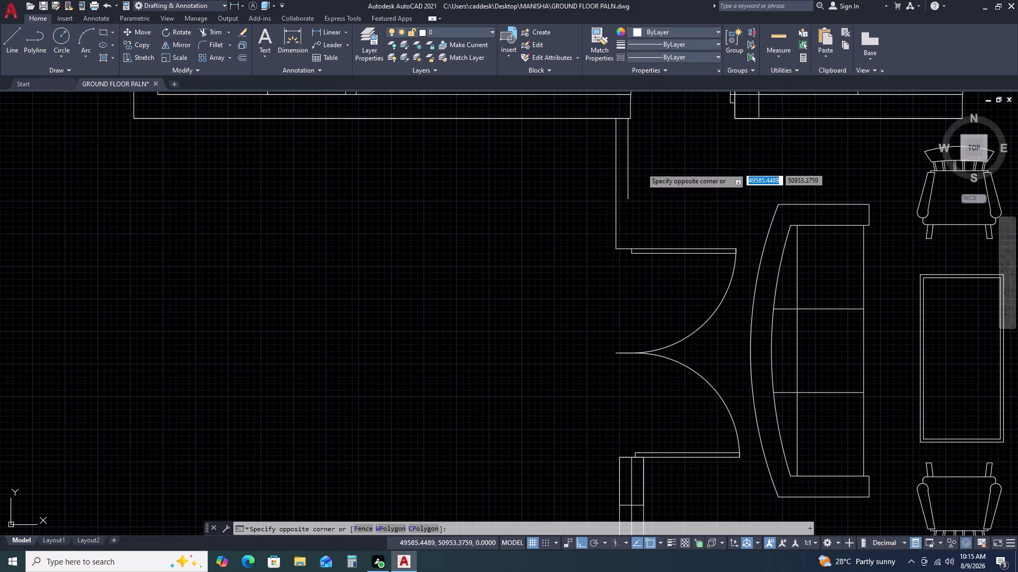
click(602, 177)
key(Delete)
scroll(down, 3)
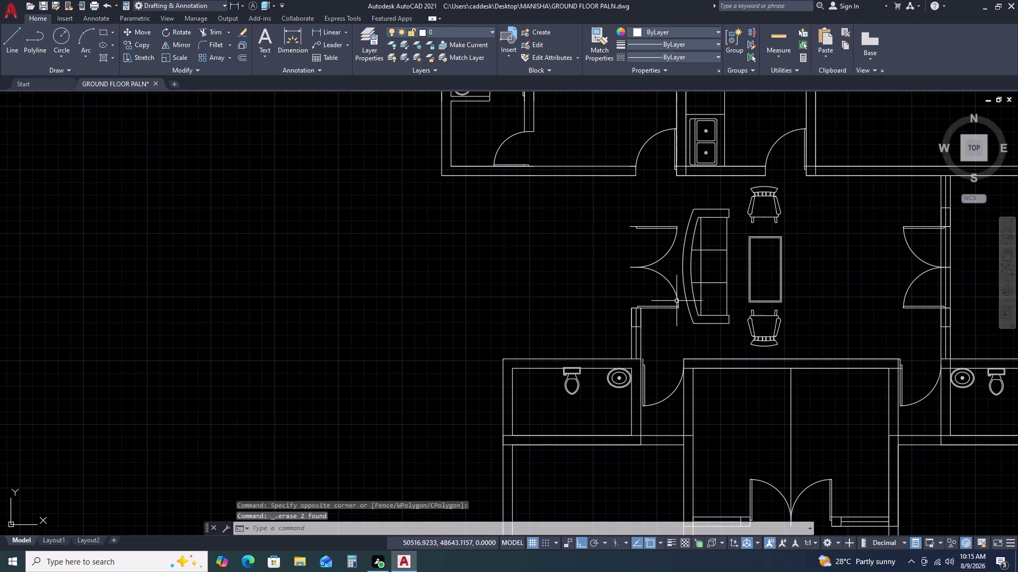
Draw a 1250-long vertical wall line from the corner above the door.
key(l)
key(space)
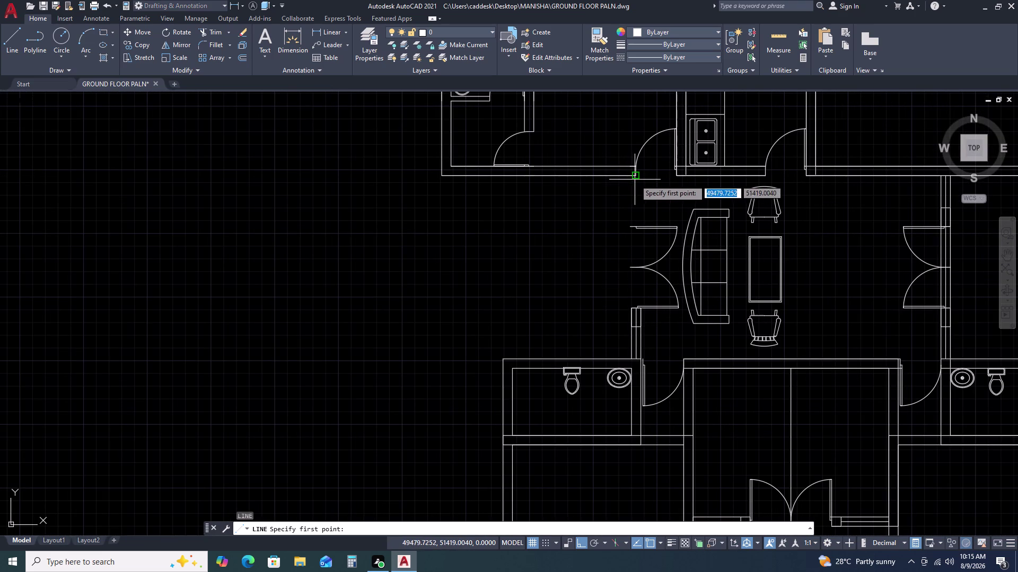
click(635, 177)
scroll(up, 3)
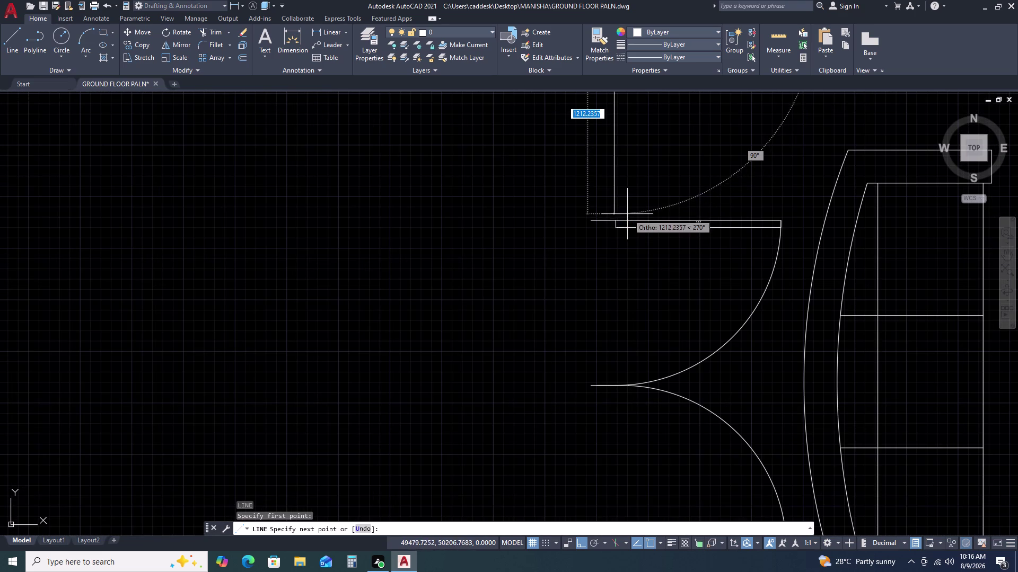
click(617, 220)
key(Escape)
scroll(down, 3)
key(l)
key(space)
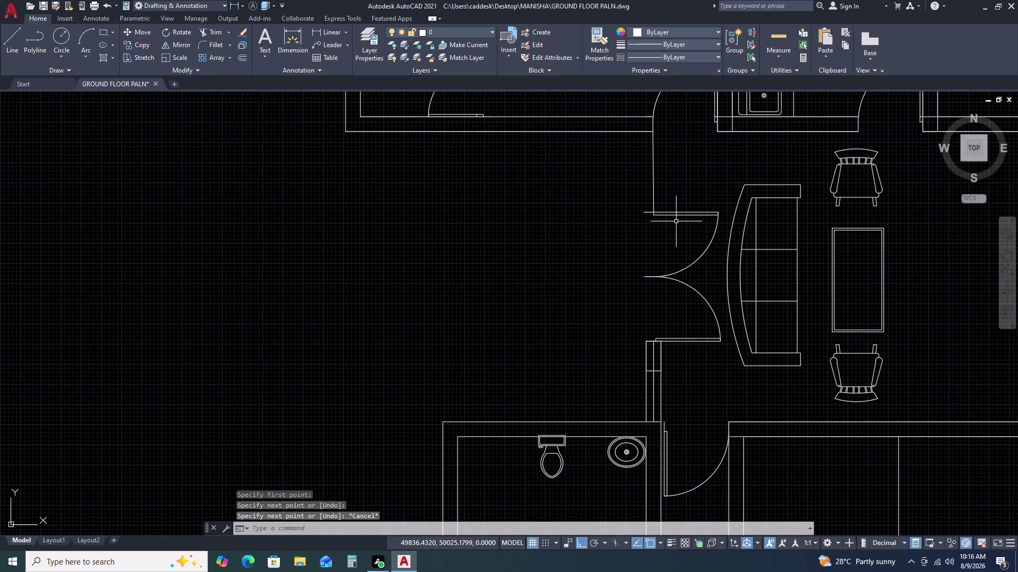
scroll(down, 3)
scroll(up, 3)
key(Escape)
Offset the new wall line by 115 units.
click(663, 195)
click(614, 214)
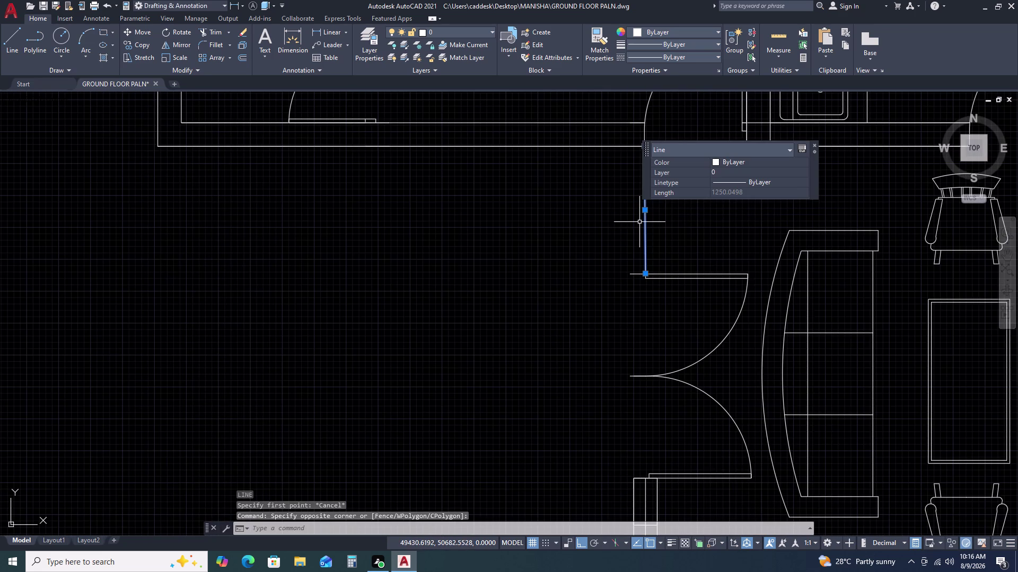
text(O)
key(space)
text(115)
key(space)
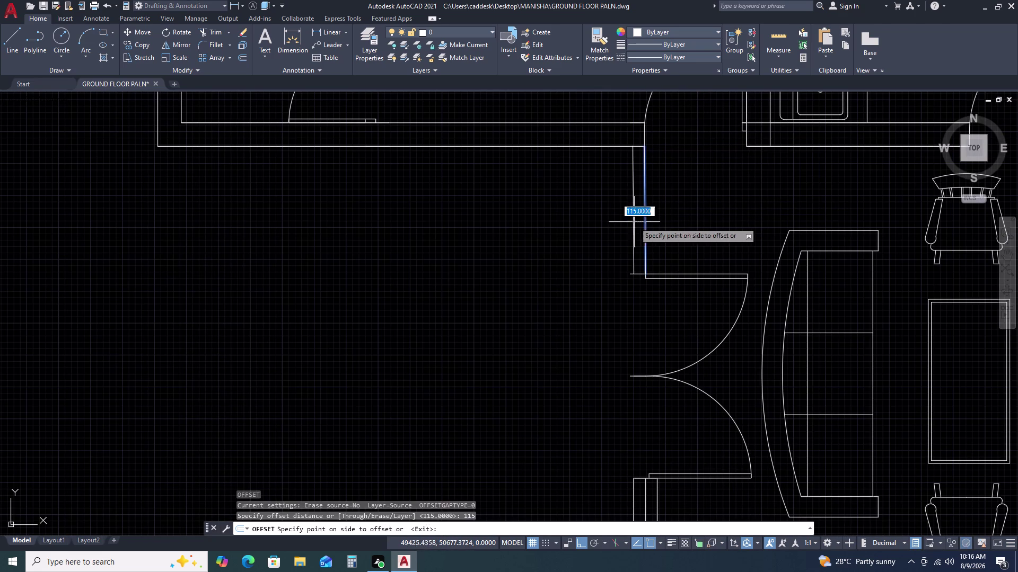
click(626, 222)
click(633, 217)
click(615, 223)
key(Escape)
scroll(down, 3)
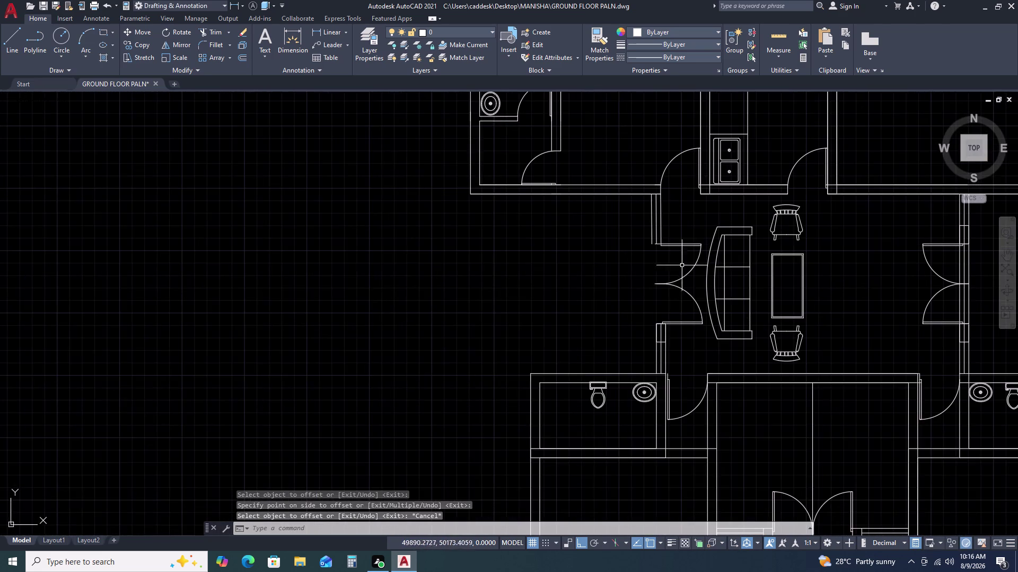
middle_drag(667, 308, 667, 271)
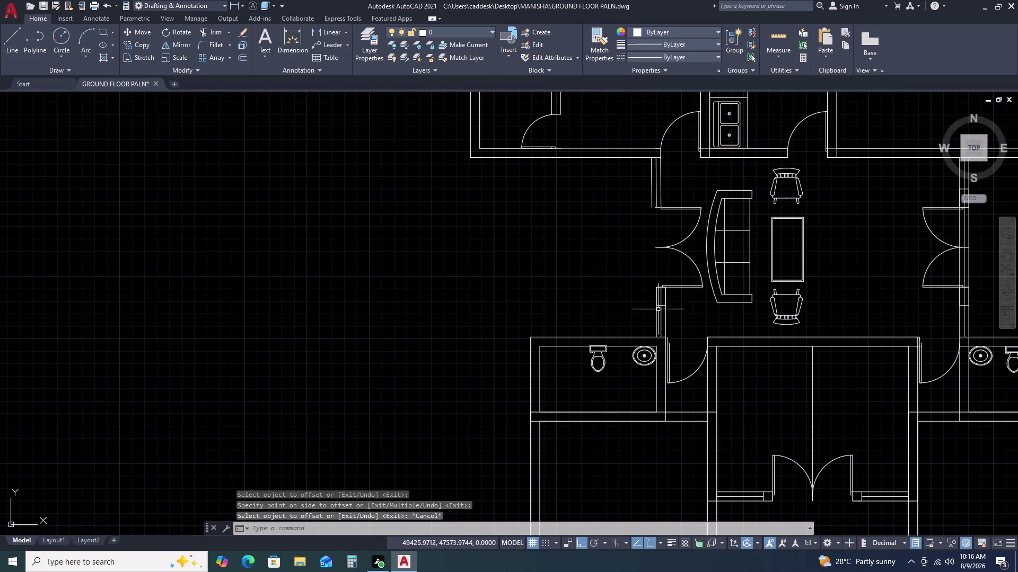
Start another wall line above the double door.
key(l)
key(space)
drag(657, 287, 656, 281)
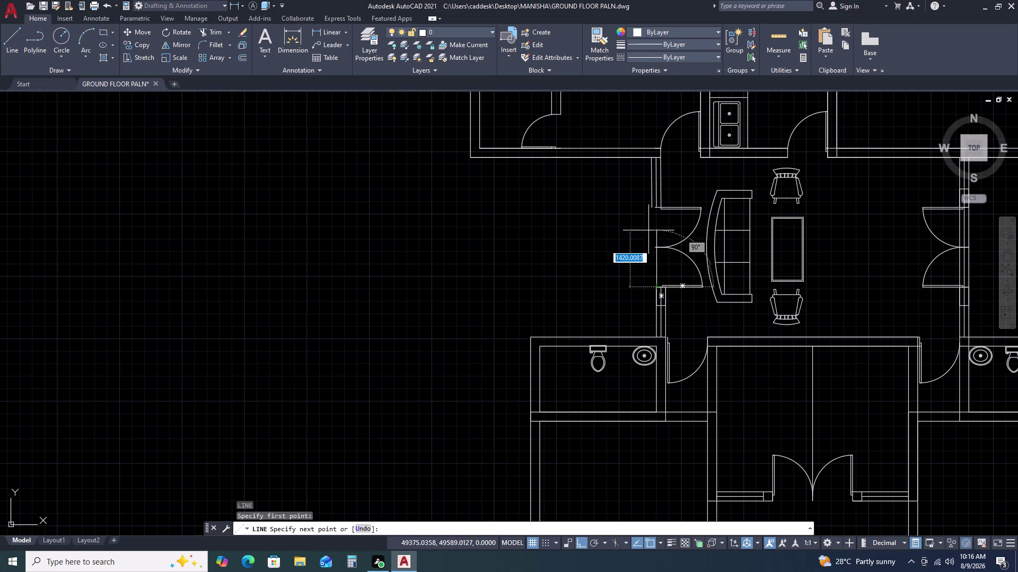
Cancel the line and erase the three 1250-long wall lines above the left door.
scroll(up, 3)
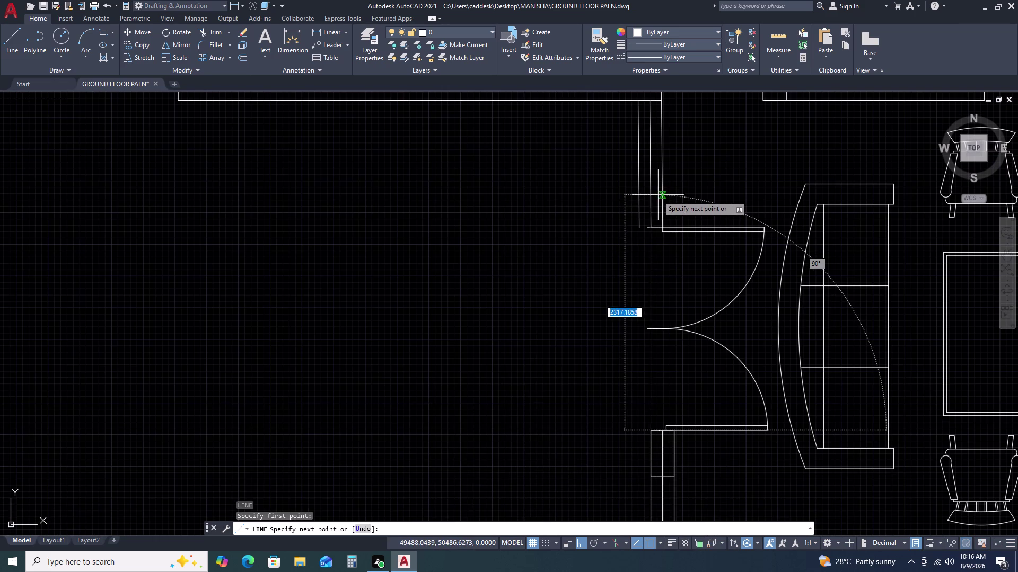
scroll(down, 3)
key(Escape)
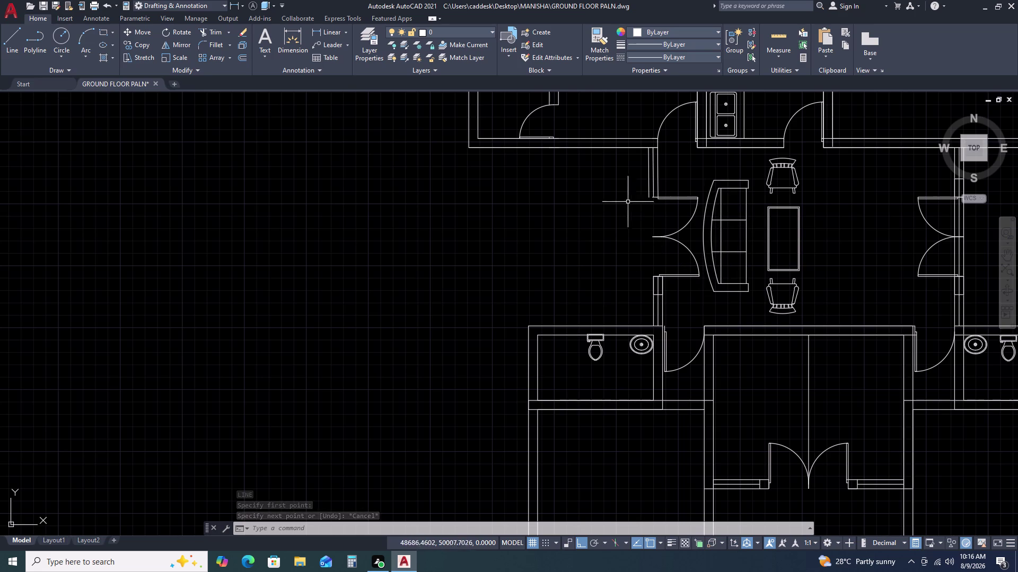
middle_drag(658, 200, 661, 242)
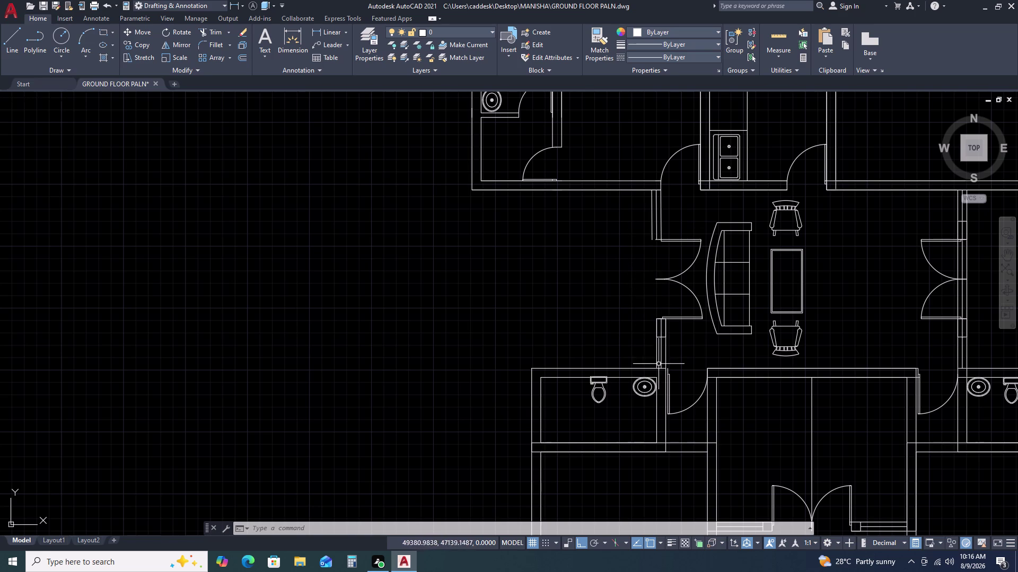
scroll(up, 3)
click(675, 220)
click(579, 233)
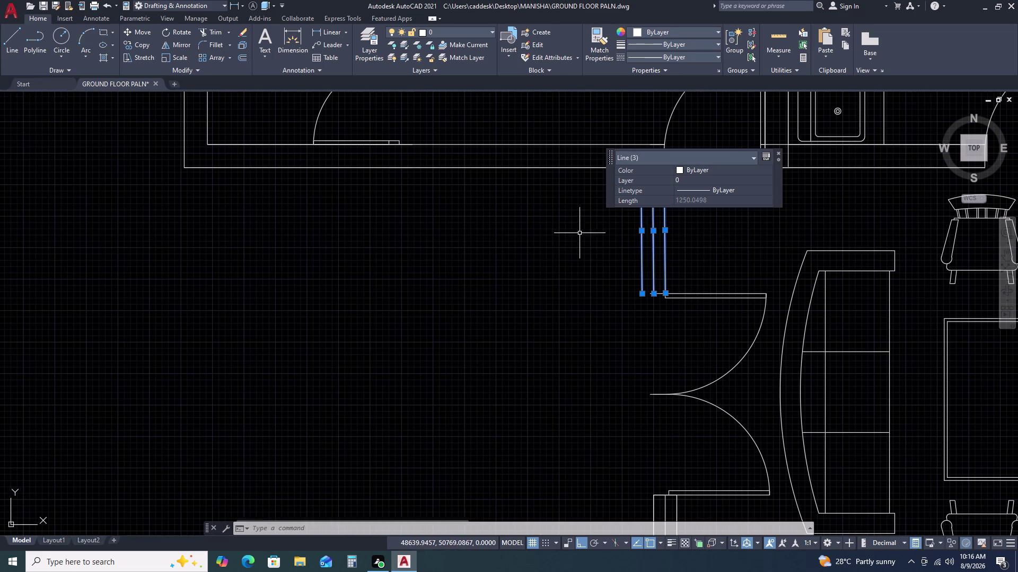
key(Delete)
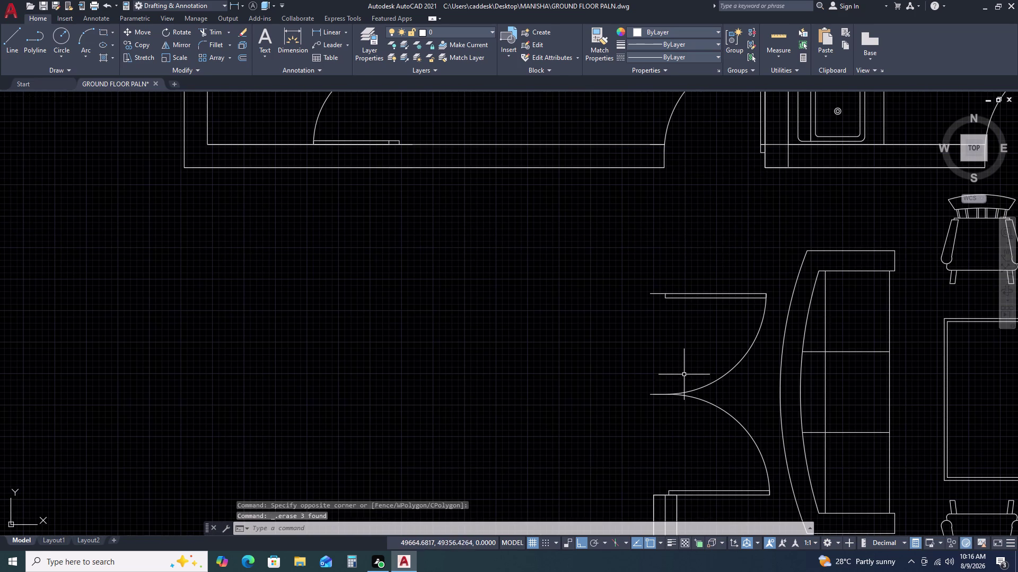
Start a new line, panning to the corner above the door.
key(l)
key(space)
middle_drag(691, 409, 673, 278)
scroll(up, 3)
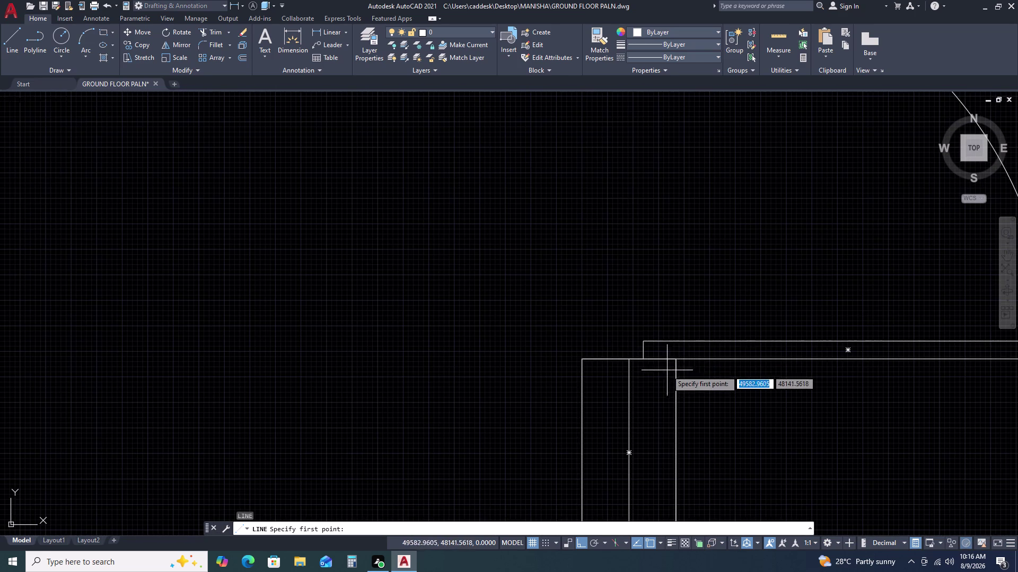
Abandon two attempts at drawing the wall line from the lobby corner.
click(676, 362)
middle_click(672, 187)
middle_drag(672, 189, 671, 276)
middle_click(671, 278)
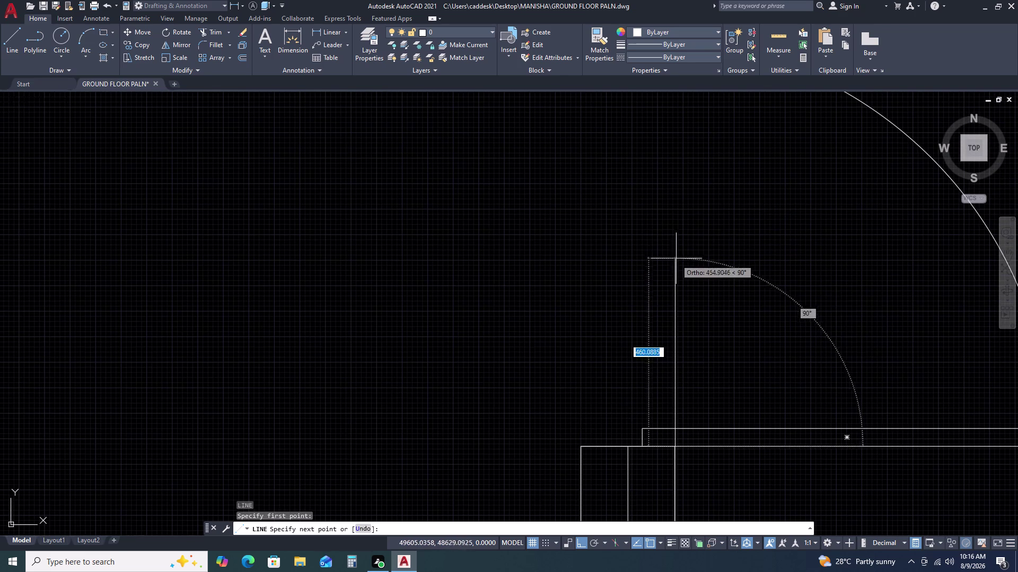
key(Escape)
key(space)
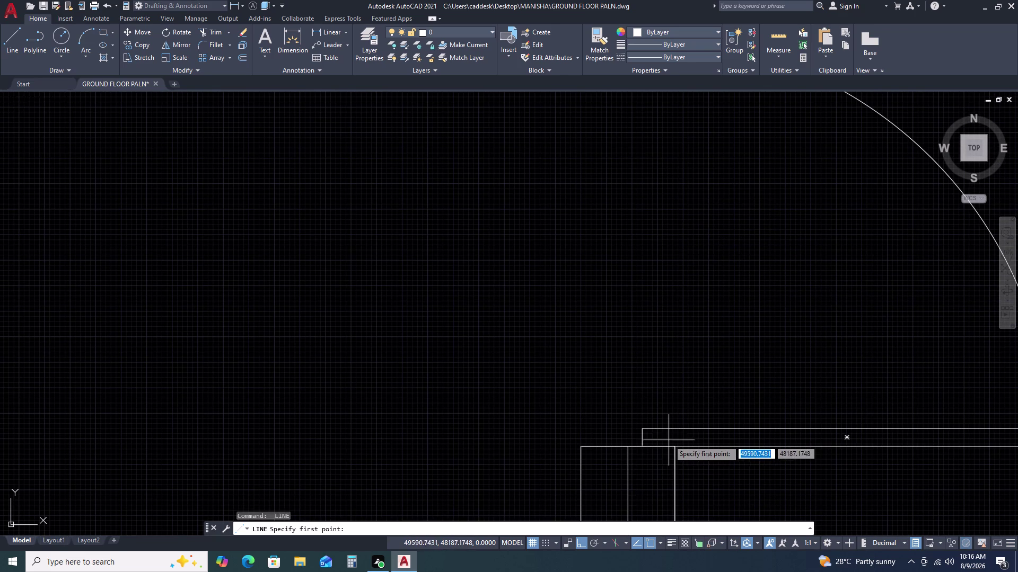
click(675, 446)
scroll(down, 3)
middle_drag(681, 175, 709, 373)
scroll(down, 3)
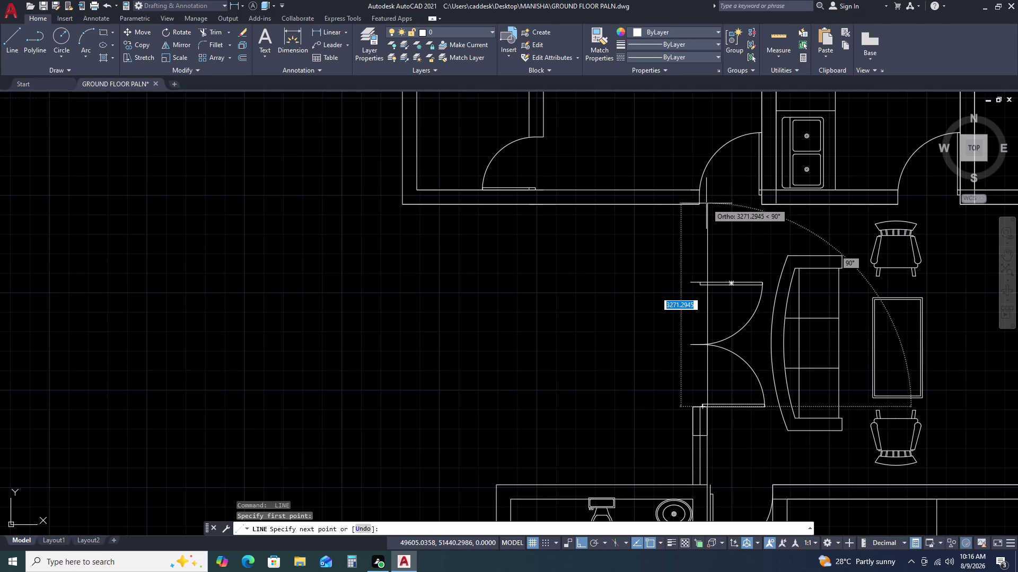
scroll(down, 3)
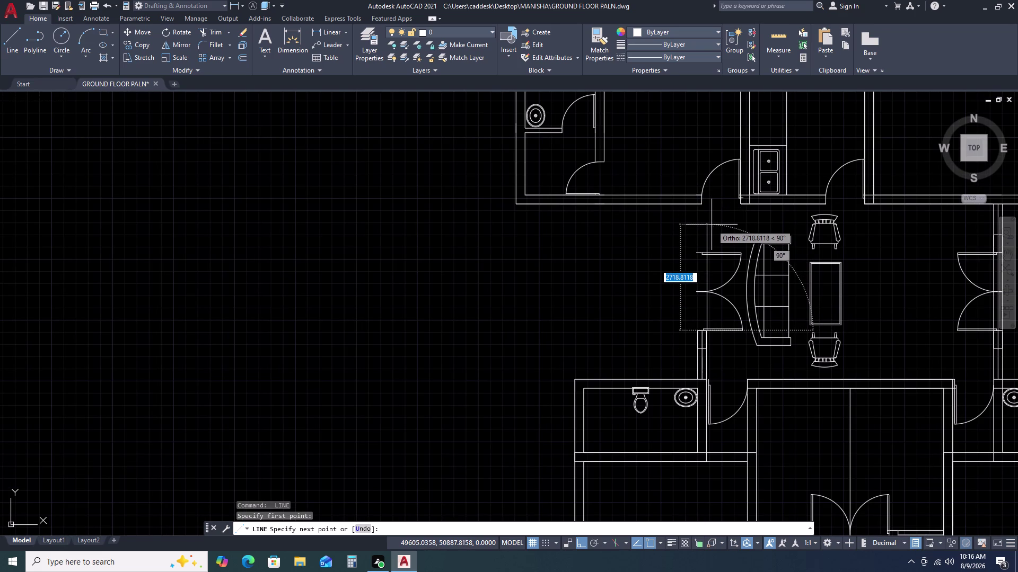
key(Escape)
Draw the 1250-long vertical wall line above the lobby's left door.
key(space)
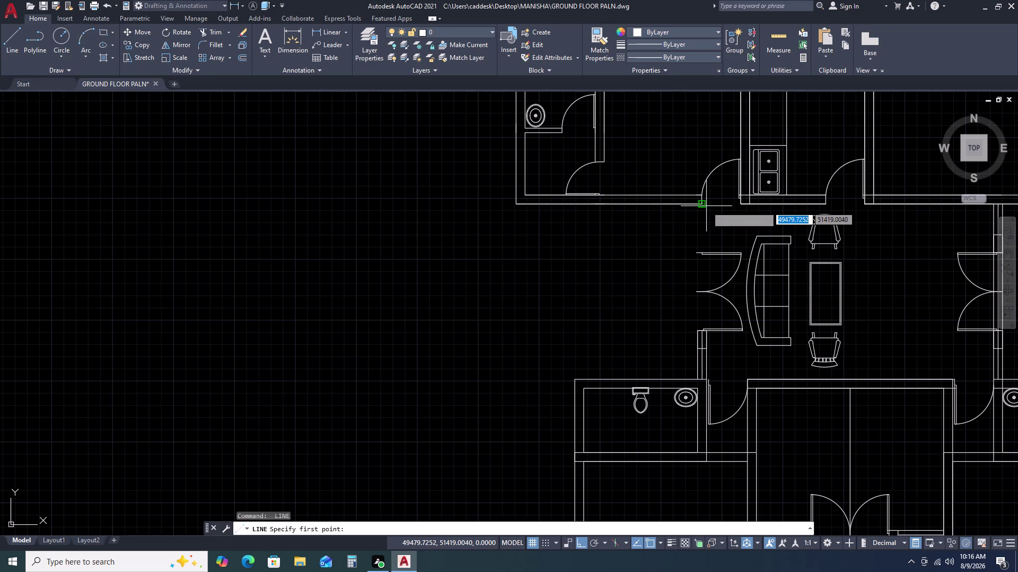
click(702, 207)
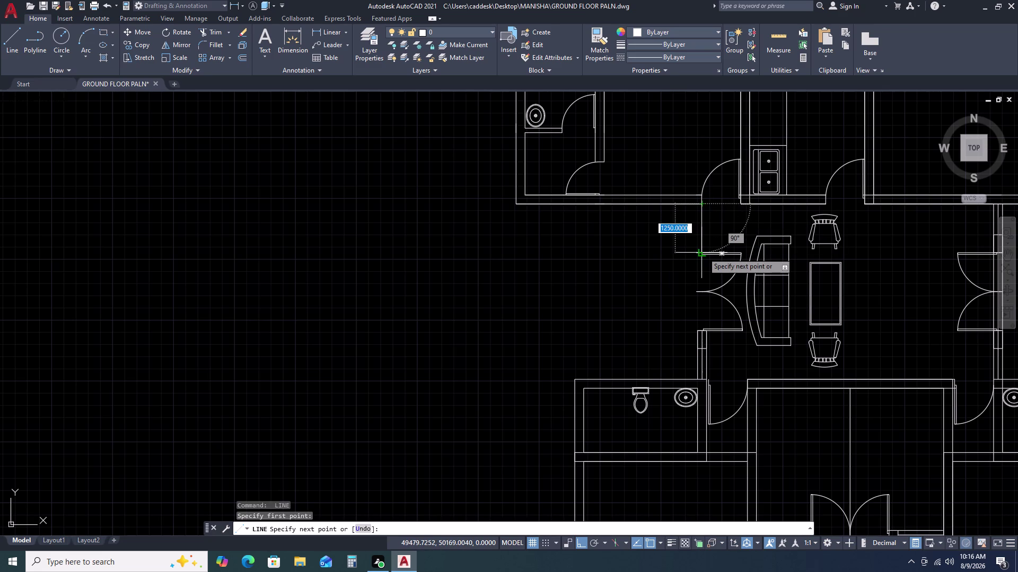
click(703, 253)
key(space)
Offset the new wall line 115 units to make two parallel copies.
click(701, 216)
click(688, 225)
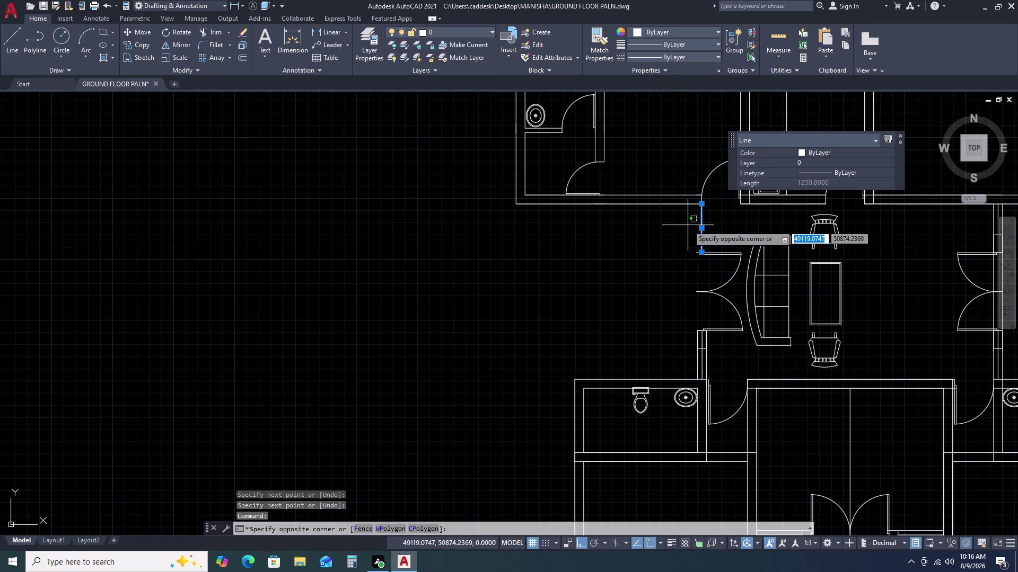
text(O 11)
text(5)
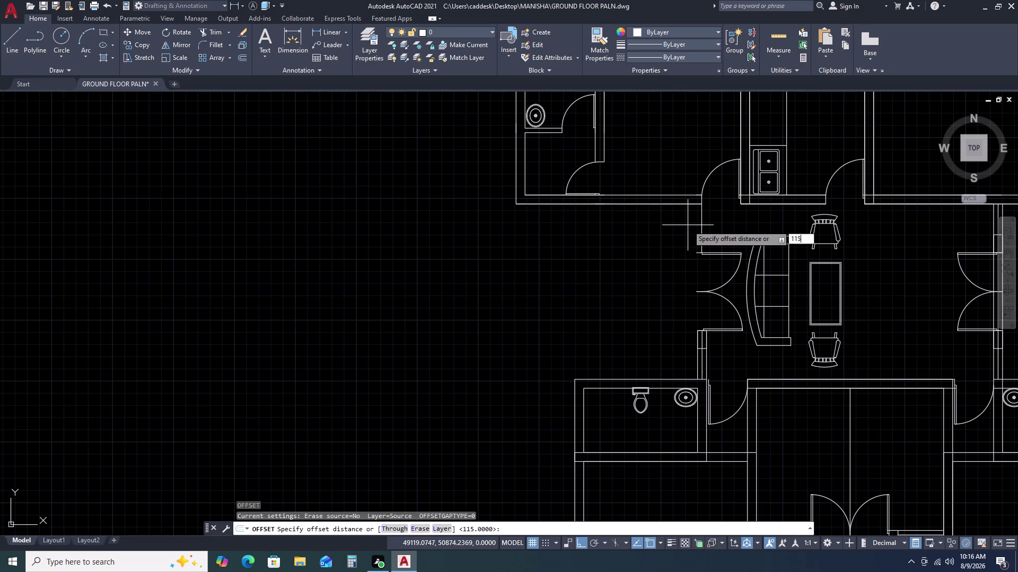
key(space)
click(682, 229)
click(696, 225)
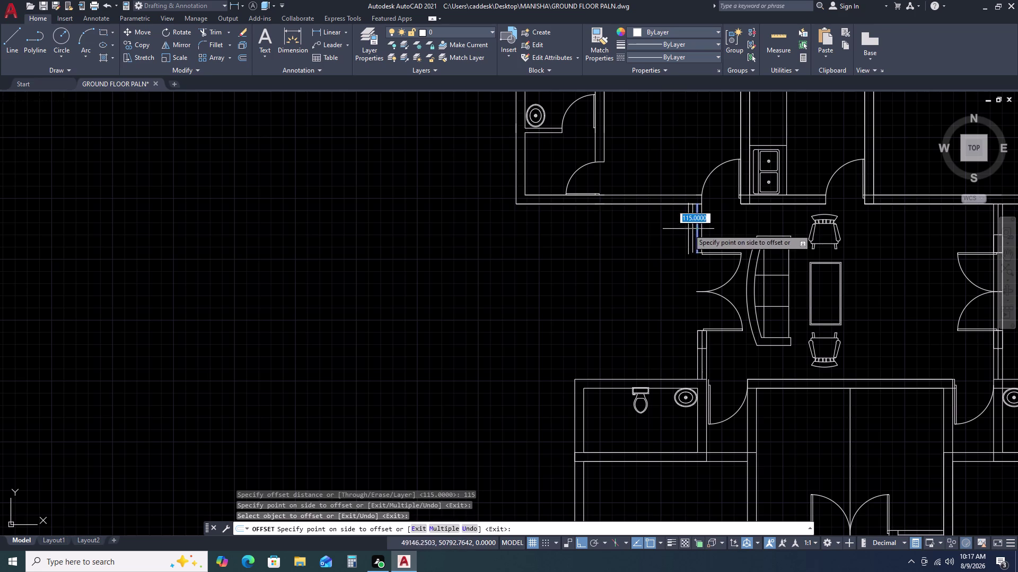
click(686, 230)
key(Escape)
Select the lobby's left door, then clear the selection.
middle_drag(728, 375, 731, 354)
scroll(up, 3)
drag(764, 447, 760, 410)
drag(750, 358, 749, 347)
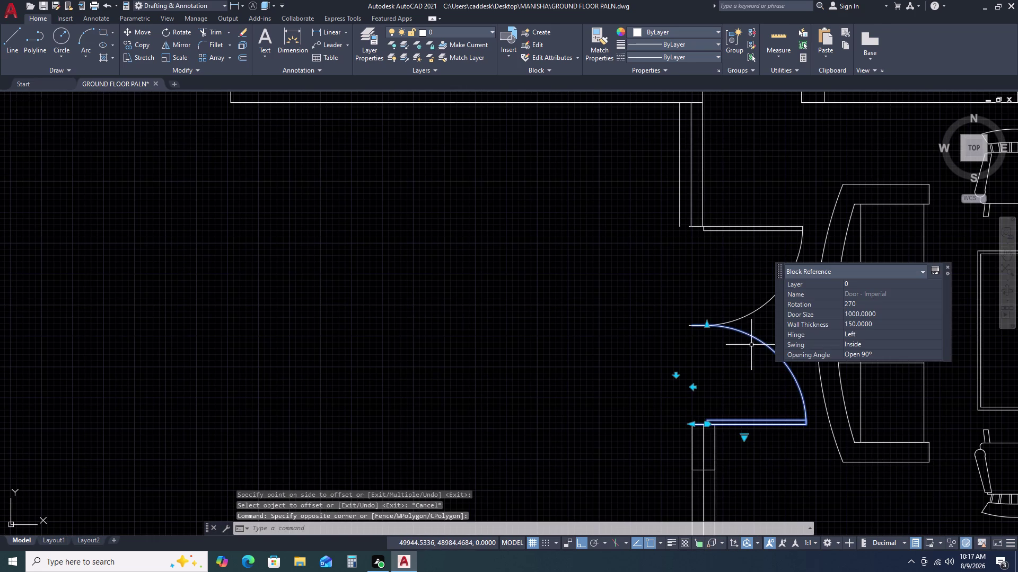
scroll(down, 3)
key(Escape)
Erase the four old wall lines below the lobby's left door.
middle_drag(772, 436, 766, 386)
scroll(up, 3)
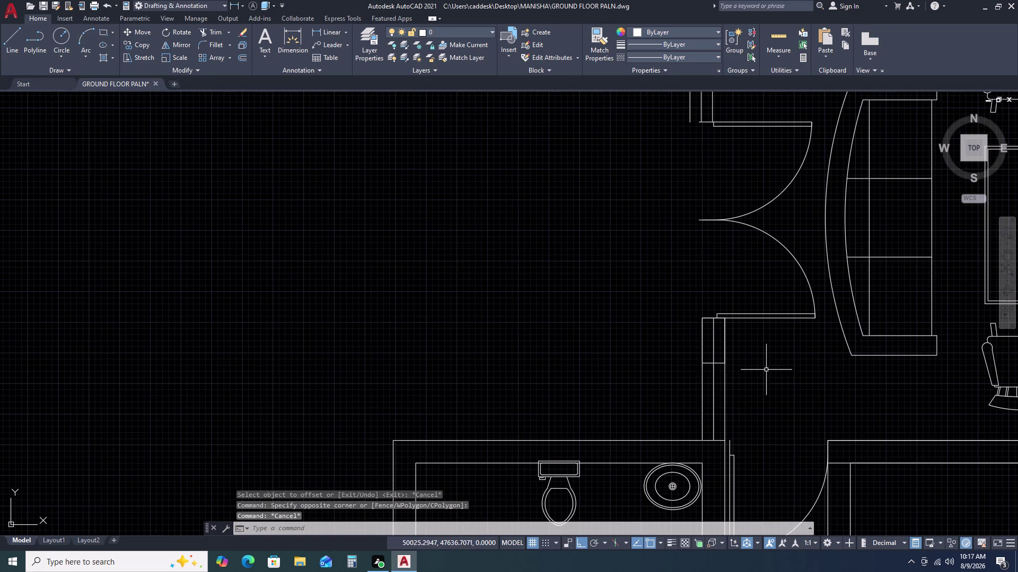
click(766, 370)
click(675, 394)
click(762, 363)
click(659, 355)
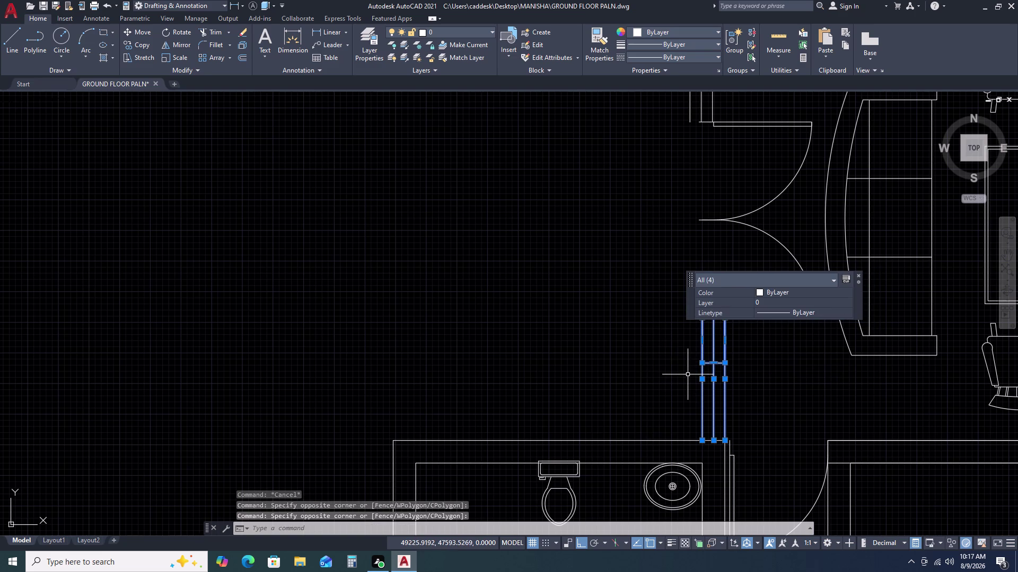
key(Delete)
scroll(down, 3)
scroll(up, 3)
Mirror the three upper wall lines about the door's horizontal centreline, keeping the originals.
double_click(779, 246)
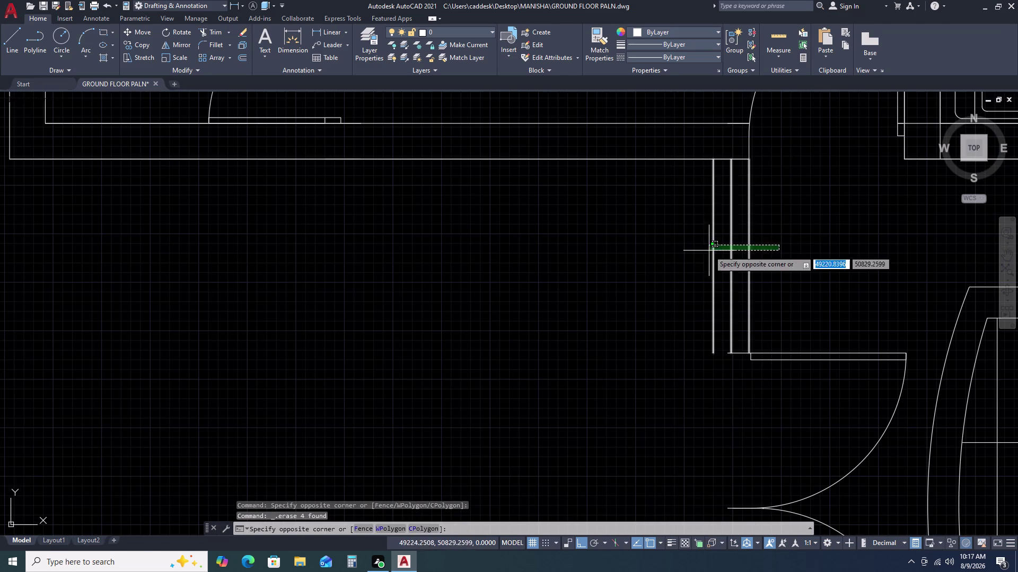
double_click(683, 255)
text(MI)
key(space)
scroll(down, 3)
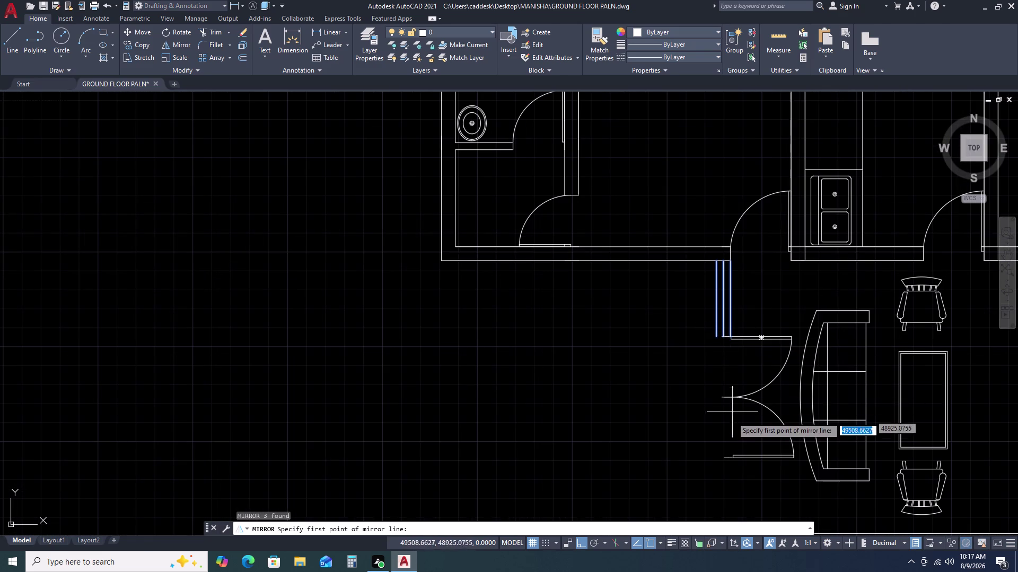
click(720, 399)
scroll(down, 3)
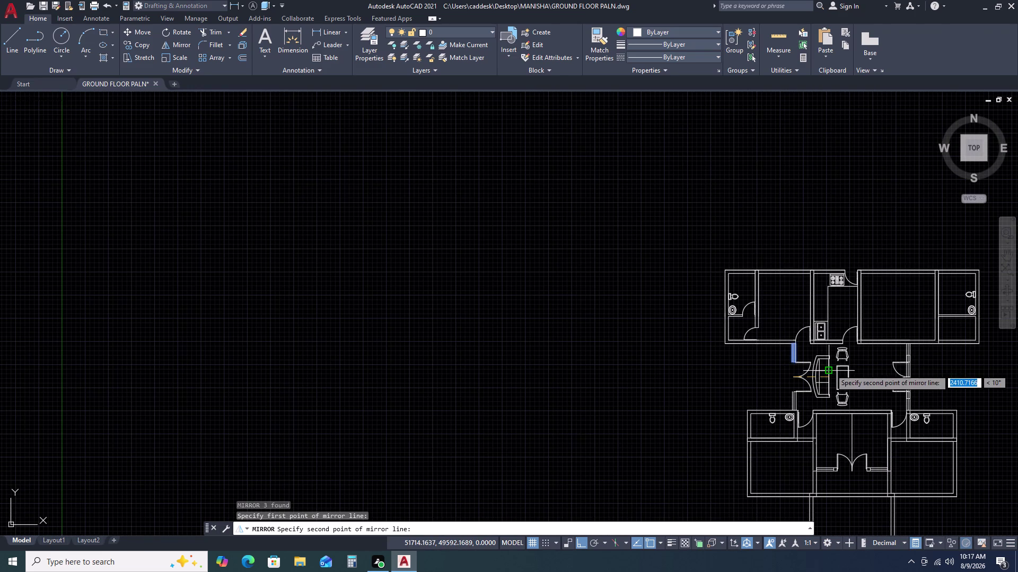
middle_click(830, 369)
click(870, 374)
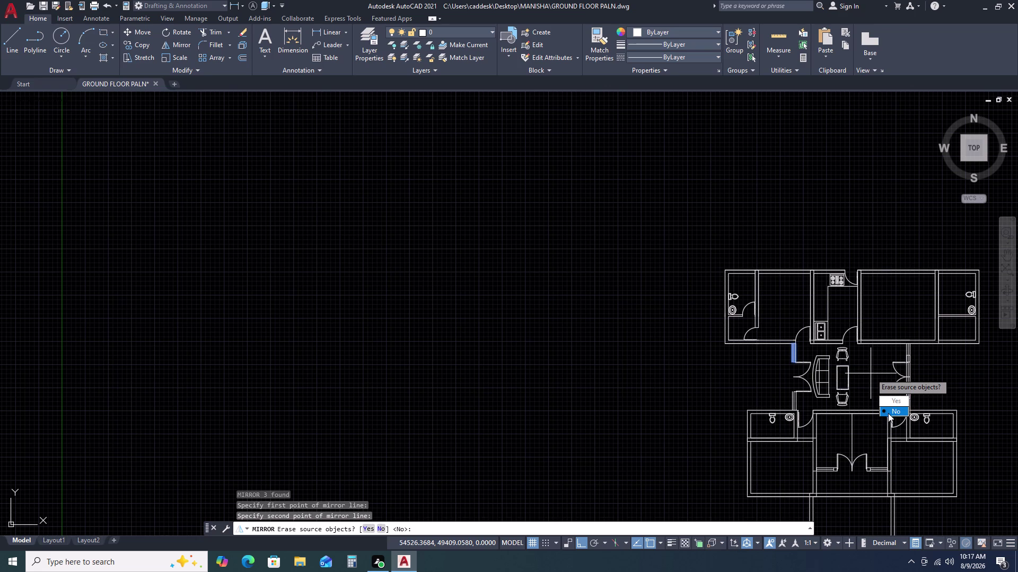
drag(895, 412, 871, 374)
Pan to inspect the mirrored wall pieces around the left door.
middle_drag(772, 364, 733, 293)
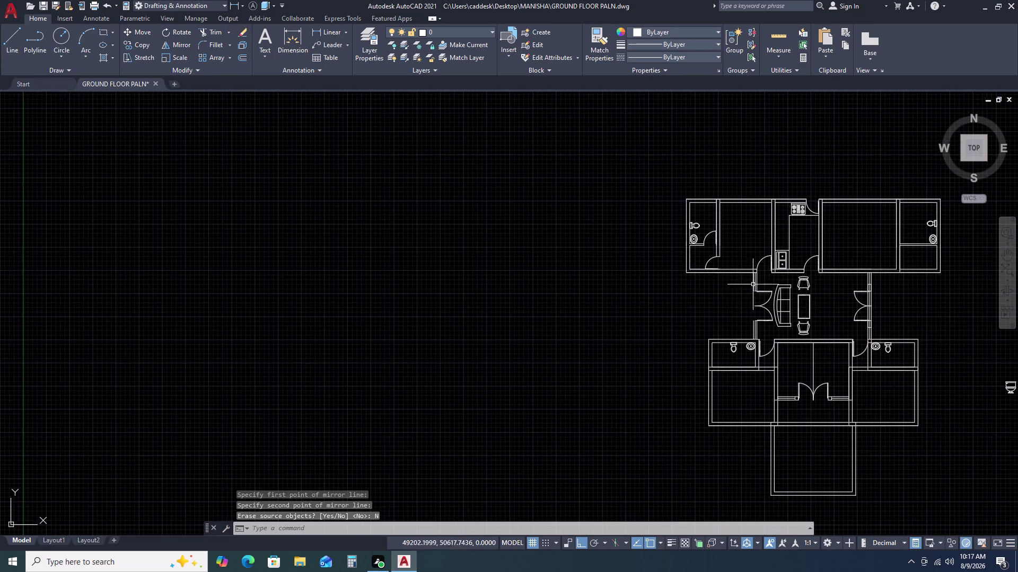
scroll(up, 3)
middle_drag(774, 329, 761, 225)
middle_drag(768, 287, 750, 165)
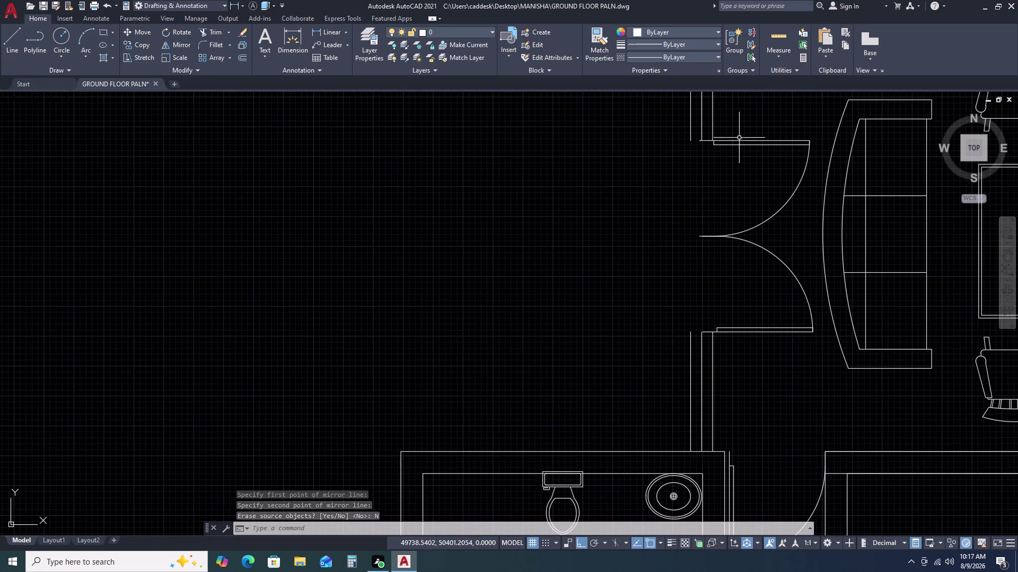
scroll(down, 3)
Move the lobby double door and its wall pieces onto the bathroom wall corner.
middle_drag(763, 336, 763, 277)
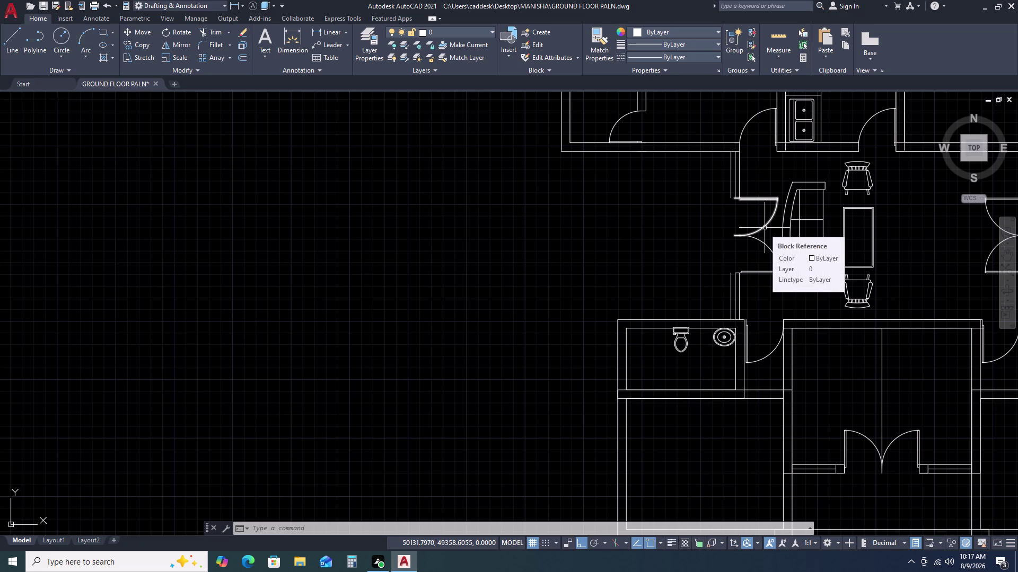
click(705, 132)
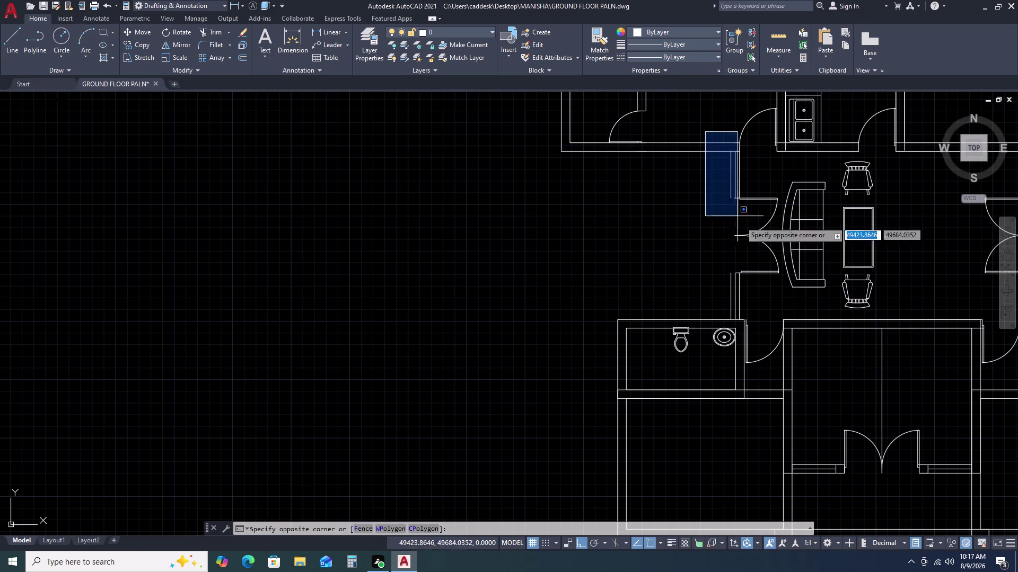
click(779, 325)
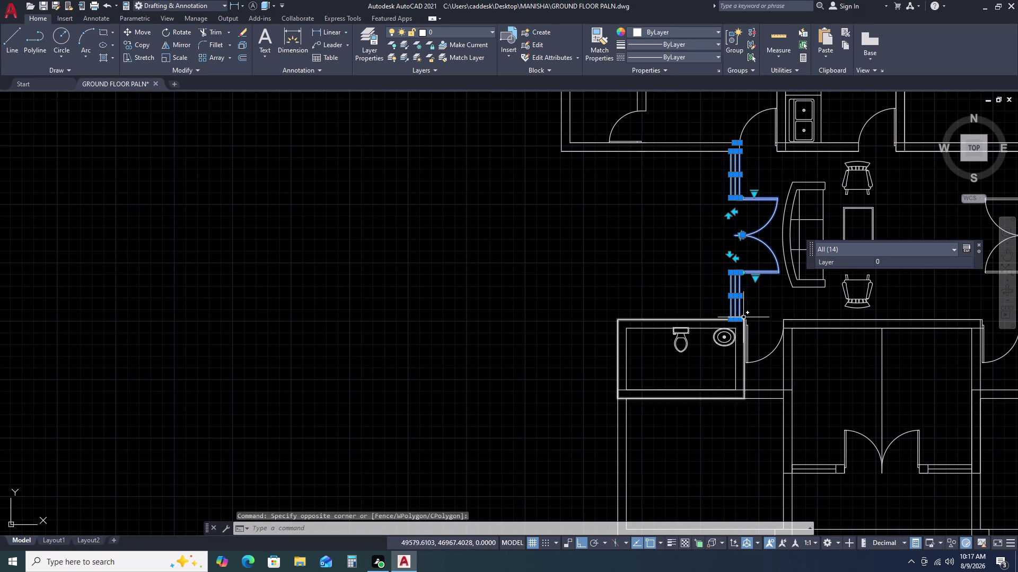
scroll(up, 3)
text(M)
key(space)
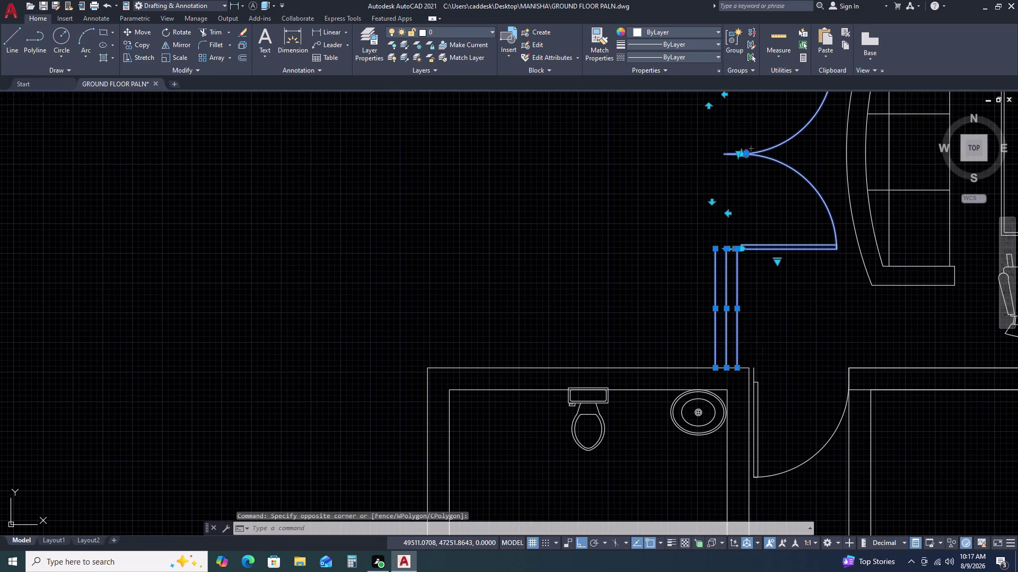
click(737, 368)
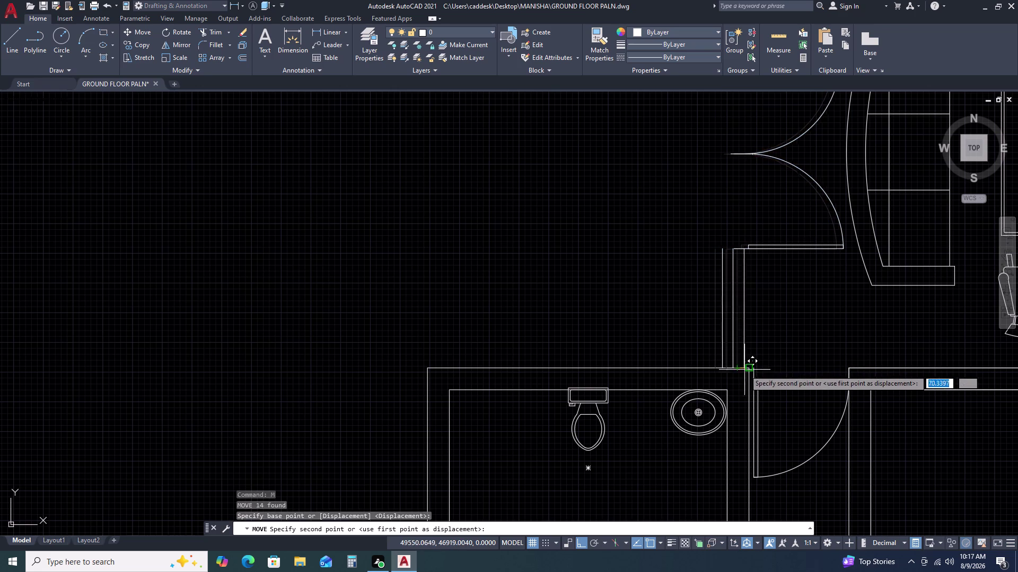
click(748, 370)
scroll(down, 3)
middle_drag(740, 363, 731, 395)
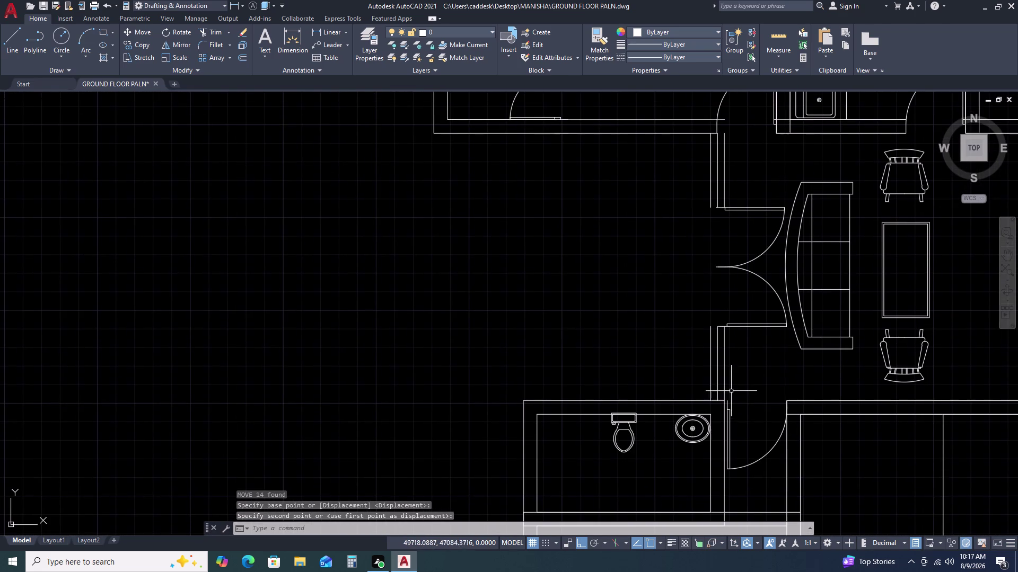
Erase the leftover and stray wall lines above the west door.
click(725, 173)
key(Delete)
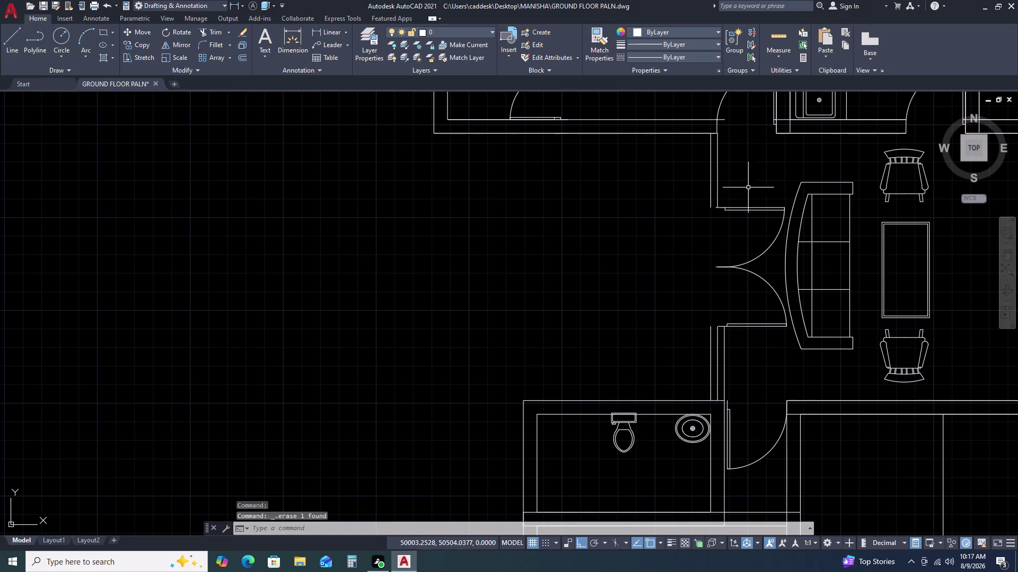
double_click(747, 171)
click(688, 173)
key(Delete)
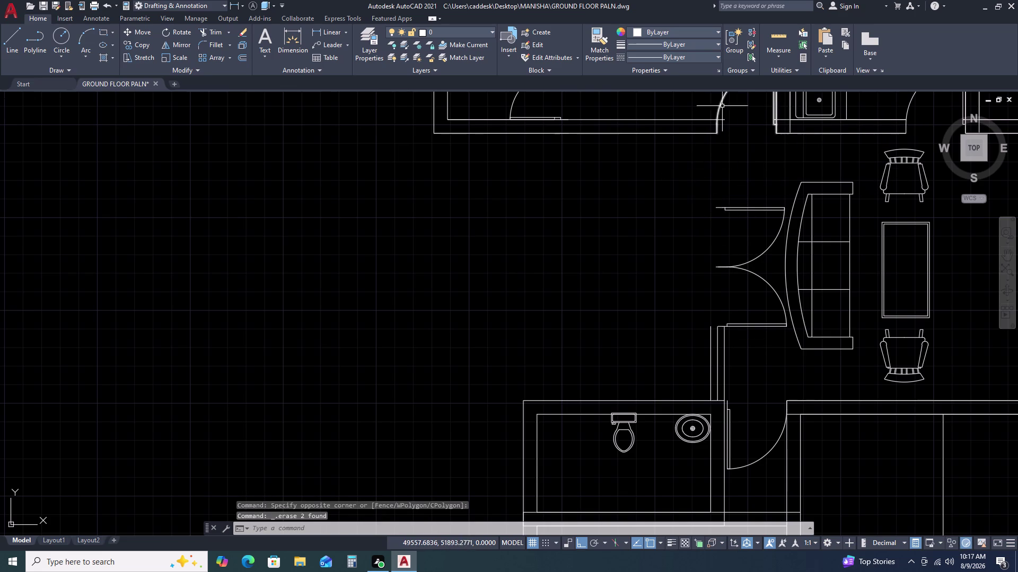
Fence-trim the wall lines running into the west door opening.
text(TR)
key(space)
double_click(724, 108)
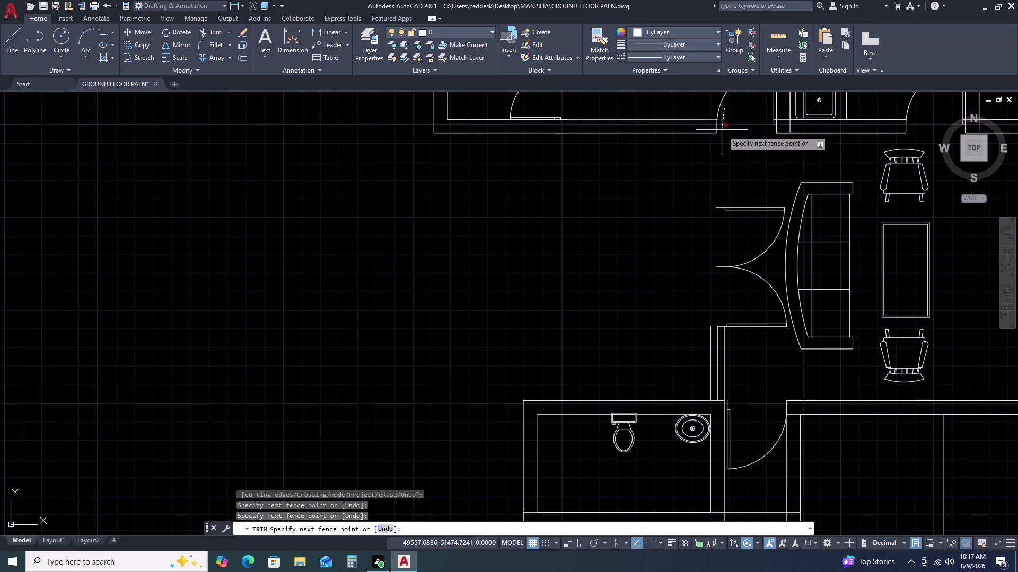
click(721, 131)
key(Escape)
text(L)
key(space)
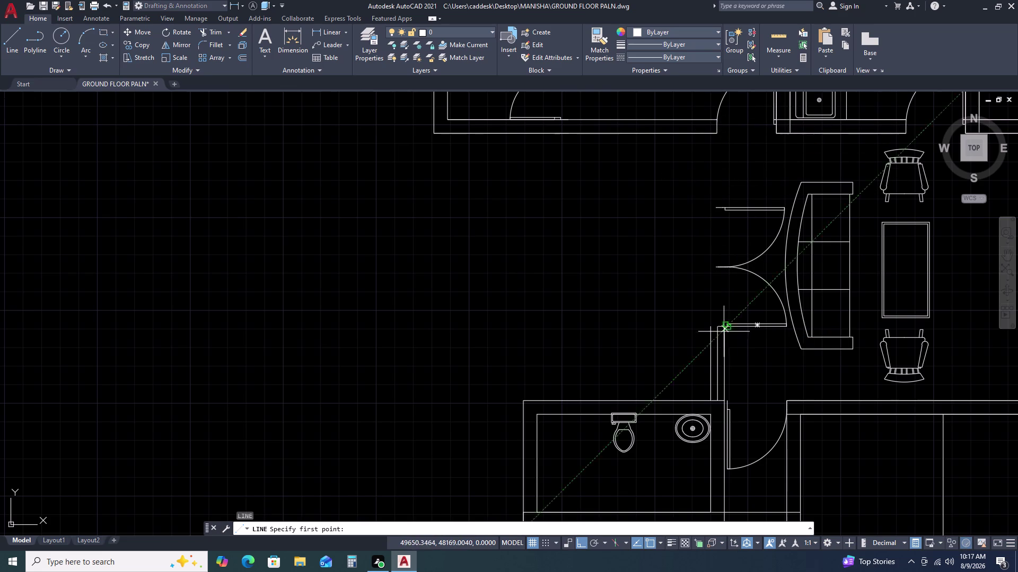
Cancel the pending line and undo six edits, restoring the west doorway before the erase and move.
click(725, 329)
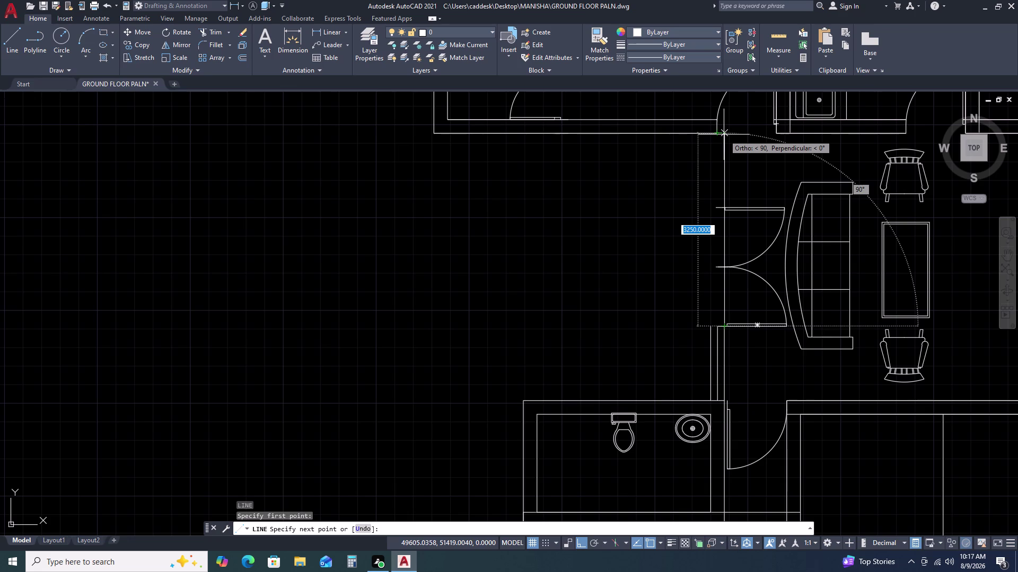
key(Escape)
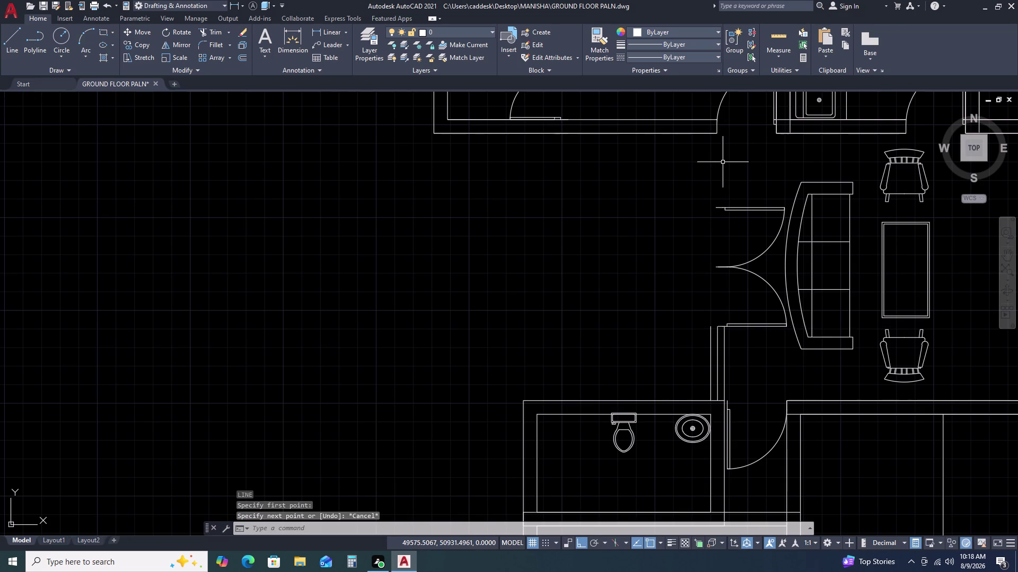
key(ctrl+z)
key(ctrl+z)
key(ctrl+z)
key(ctrl+z)
key(ctrl+z)
key(ctrl+z)
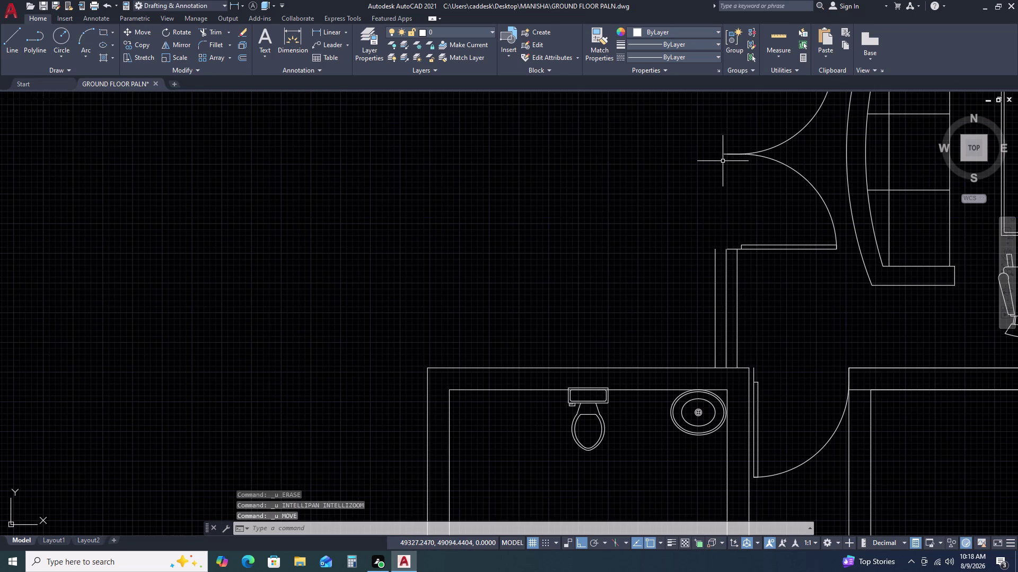
scroll(down, 3)
middle_drag(728, 142, 744, 214)
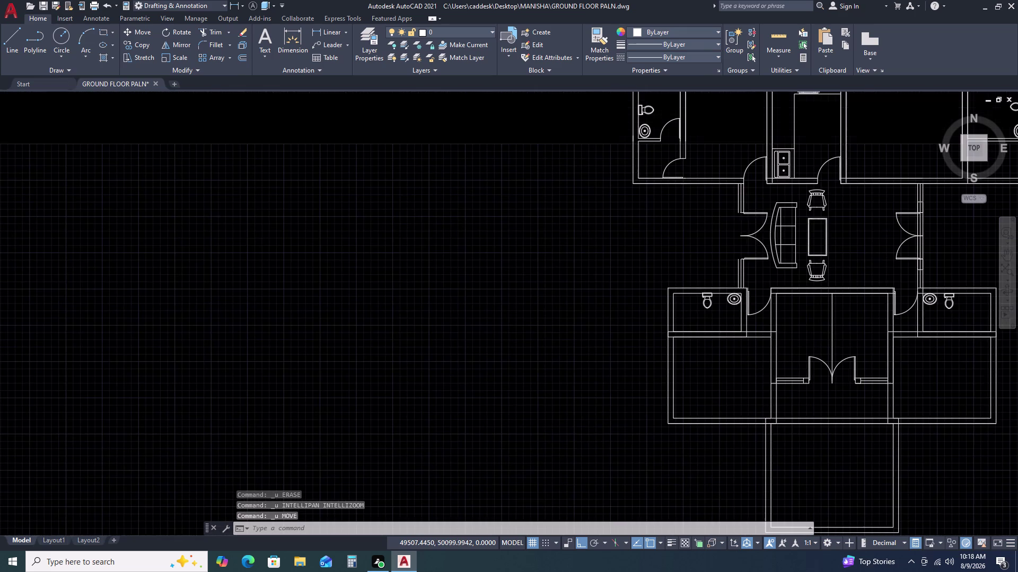
scroll(up, 3)
middle_drag(767, 265, 762, 196)
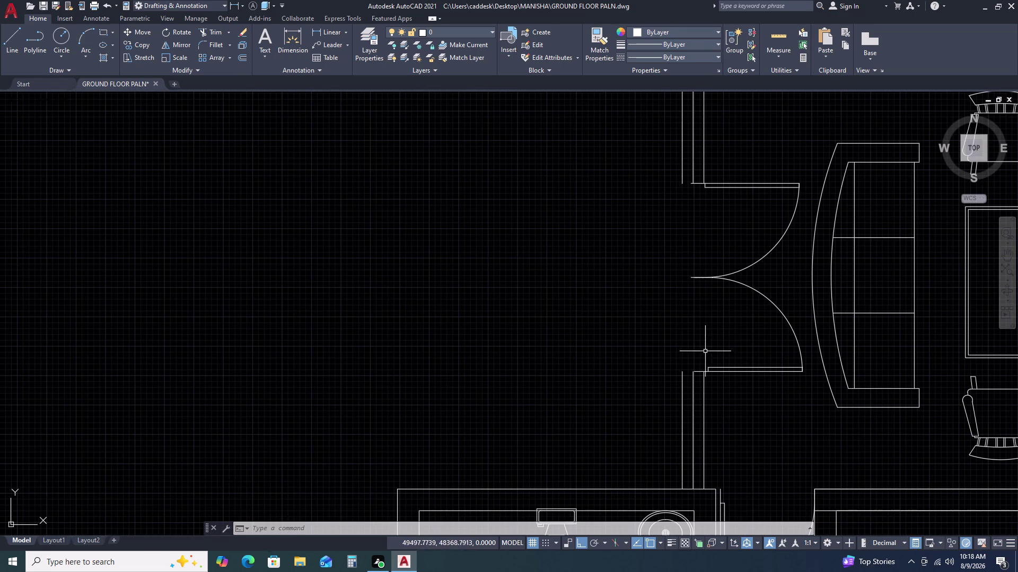
scroll(down, 3)
Window-select both door leaves and move them from their corner to the wall corner.
scroll(up, 3)
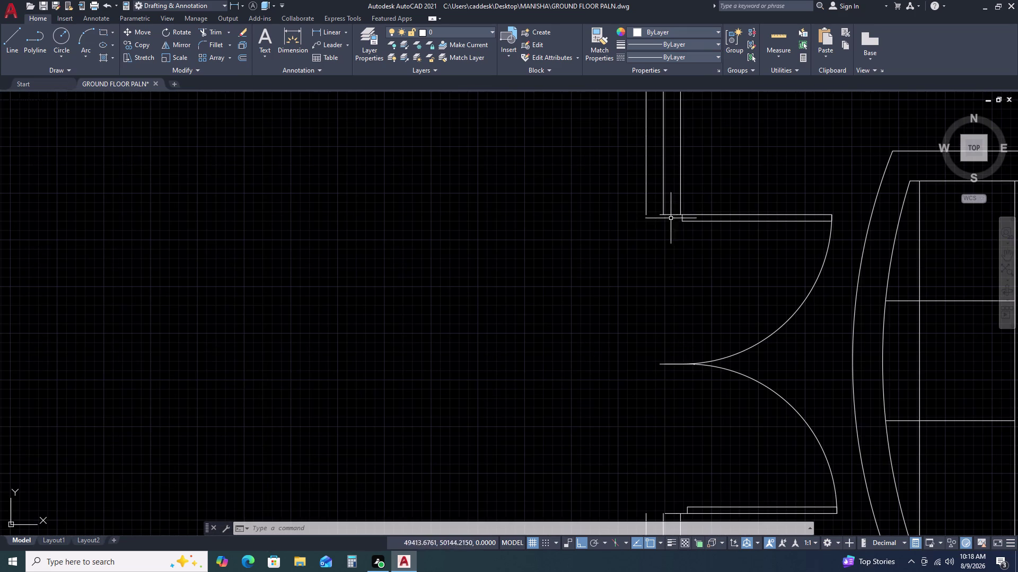
scroll(down, 3)
drag(769, 346, 763, 332)
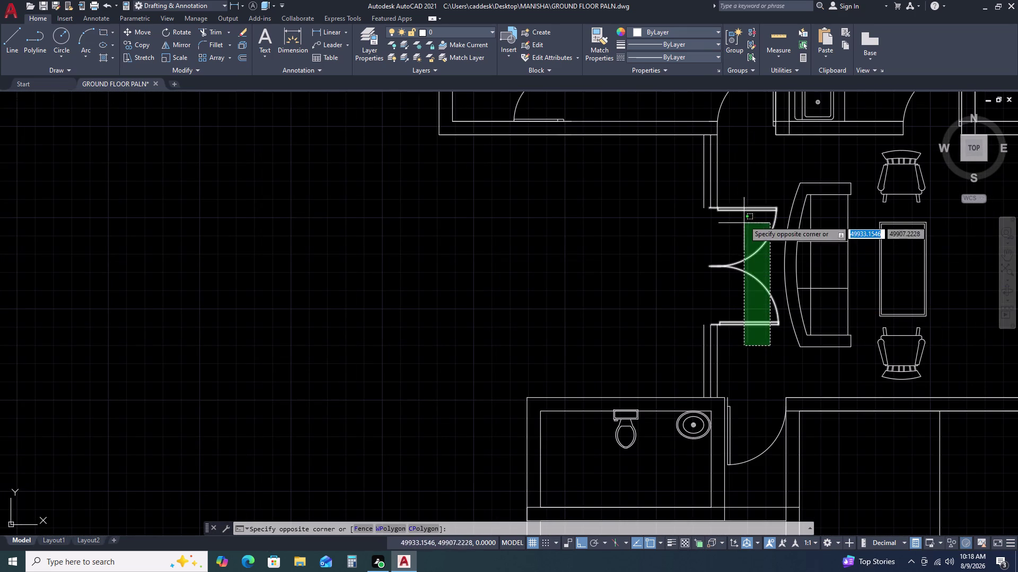
click(746, 205)
text(M)
key(space)
scroll(up, 3)
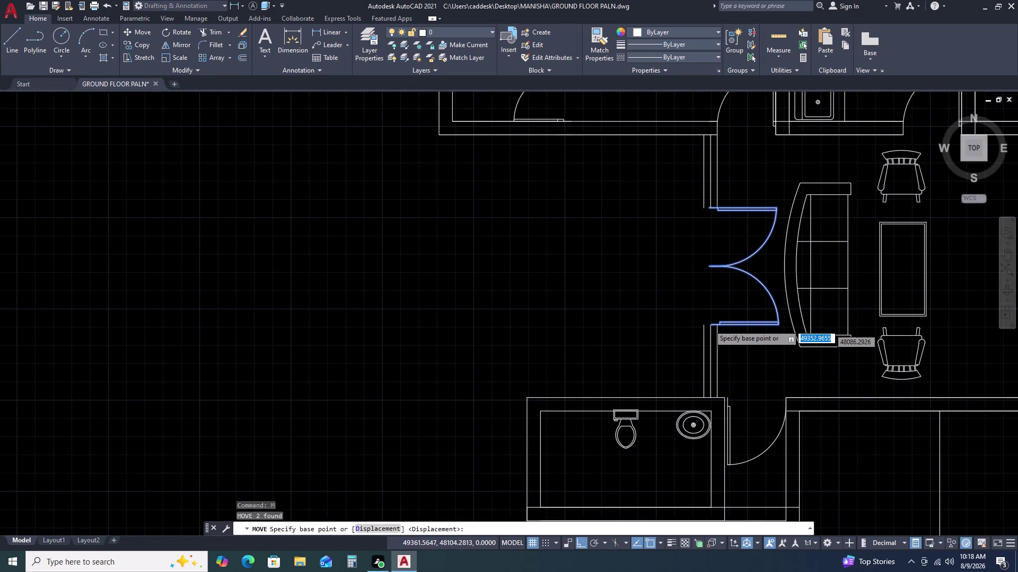
scroll(up, 3)
double_click(709, 323)
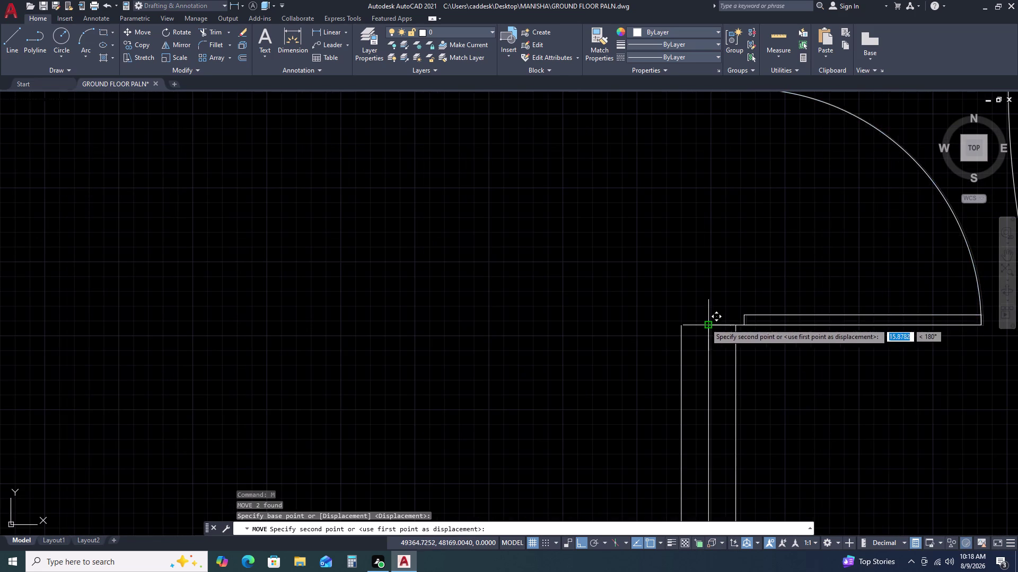
double_click(680, 327)
Pan across the lobby to the east doorway and cancel a stray selection.
scroll(down, 3)
middle_drag(809, 350, 785, 354)
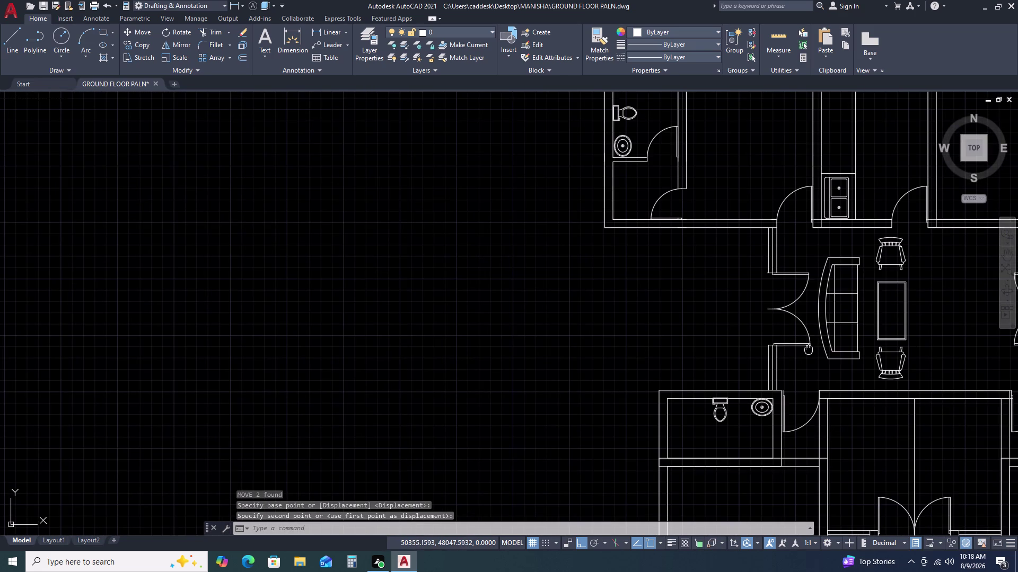
middle_drag(785, 353, 749, 354)
middle_drag(747, 353, 741, 354)
scroll(up, 3)
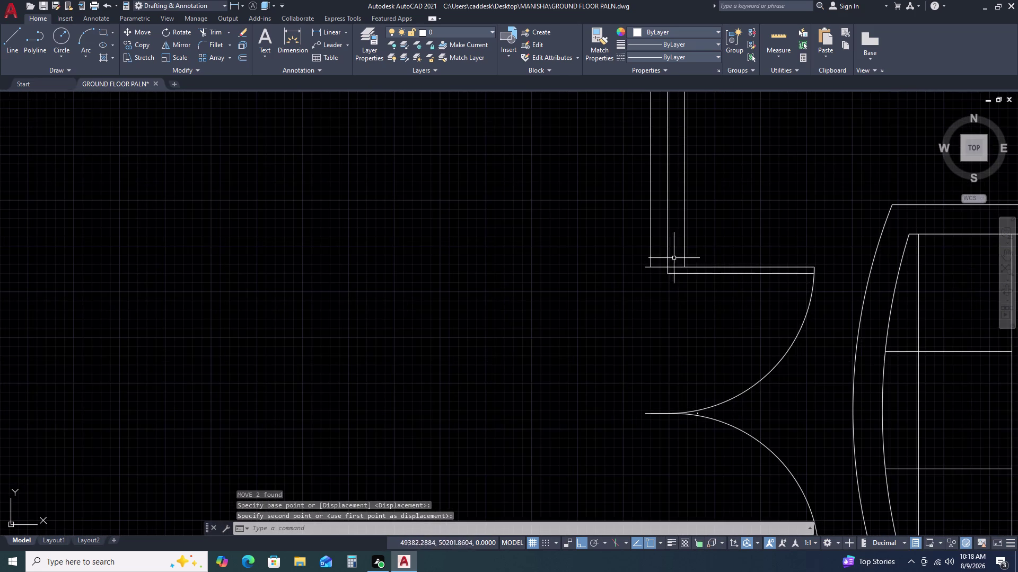
scroll(down, 3)
middle_drag(730, 302, 588, 240)
scroll(up, 3)
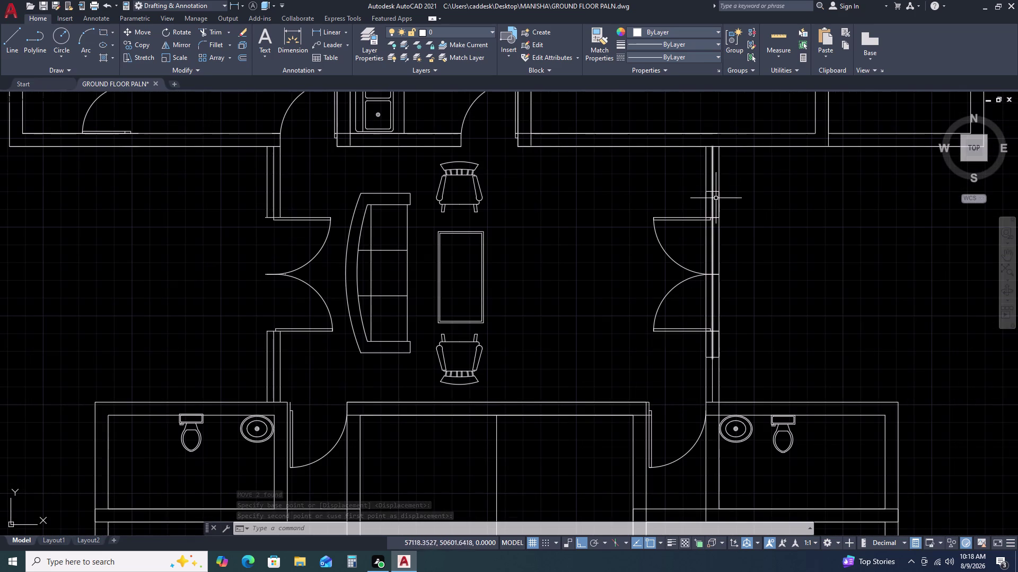
double_click(716, 190)
key(Escape)
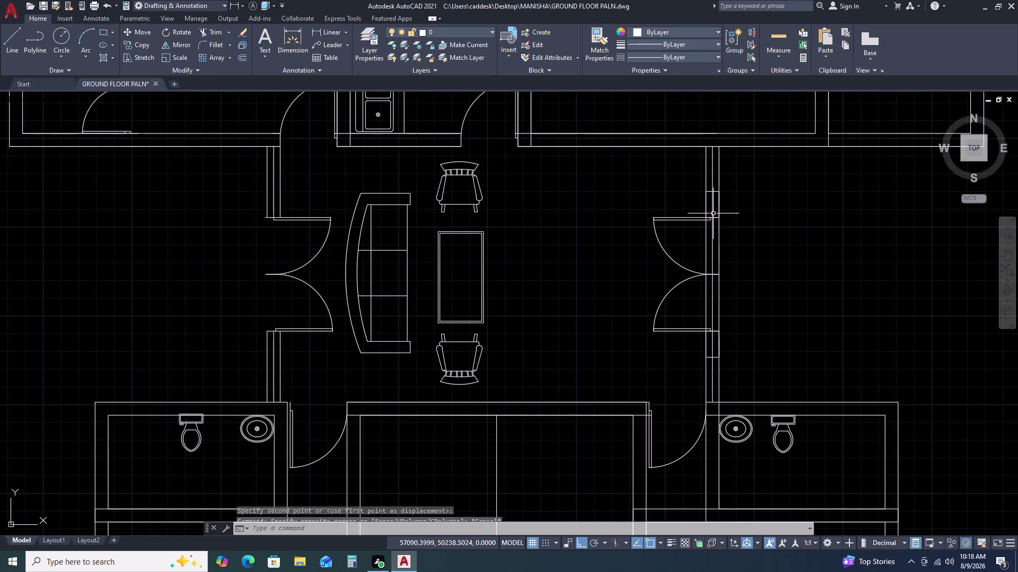
scroll(up, 3)
Copy the east door's small jamb rectangle to the west door's wall corner.
click(719, 217)
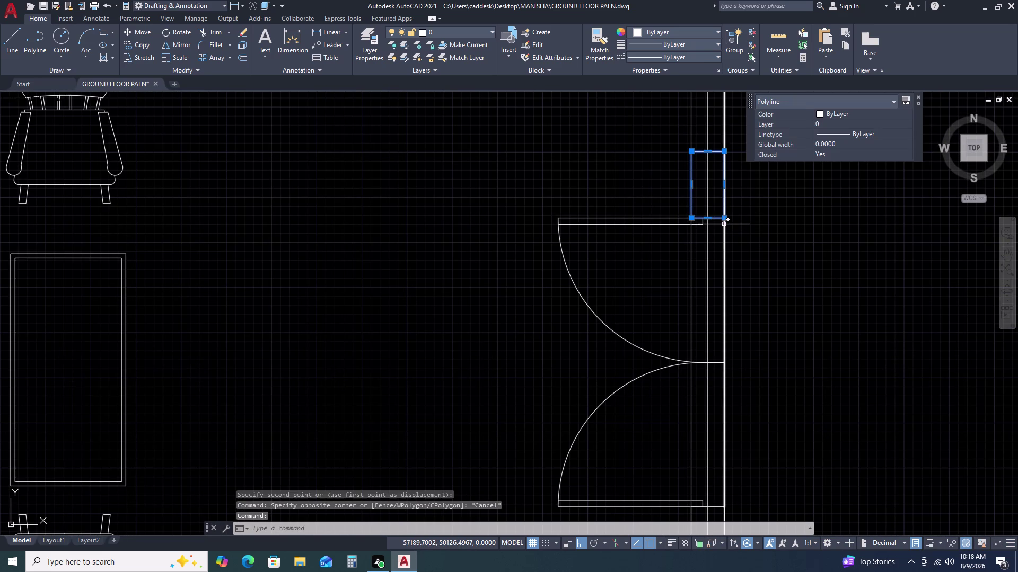
key(c)
text(O)
key(space)
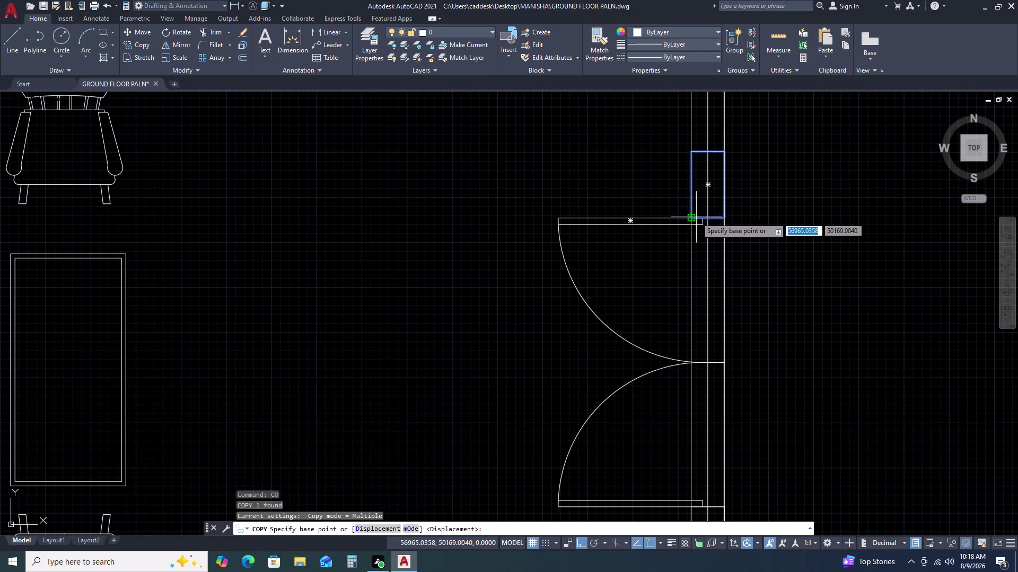
click(693, 218)
scroll(down, 3)
middle_drag(450, 223, 642, 220)
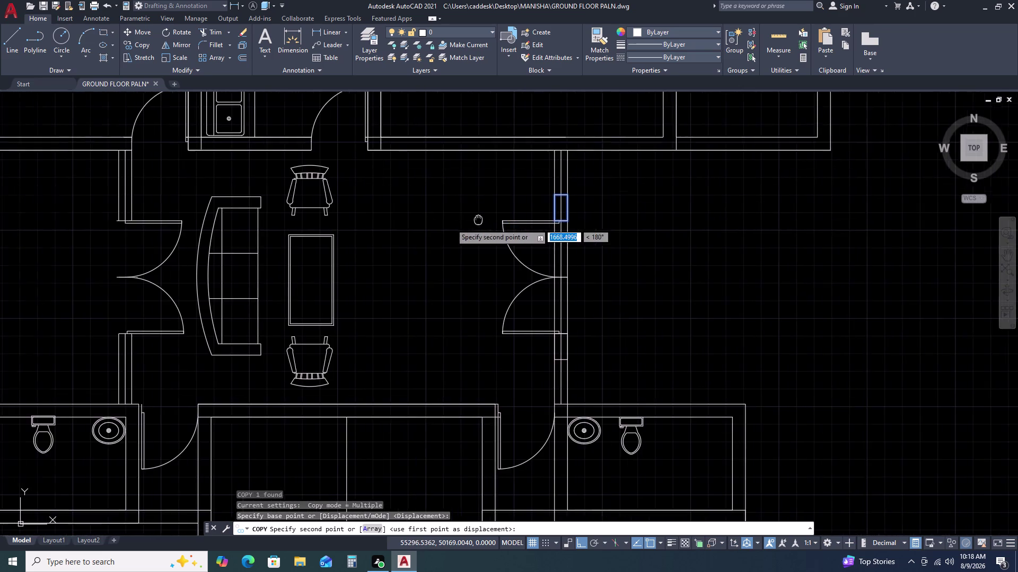
middle_drag(642, 220, 754, 220)
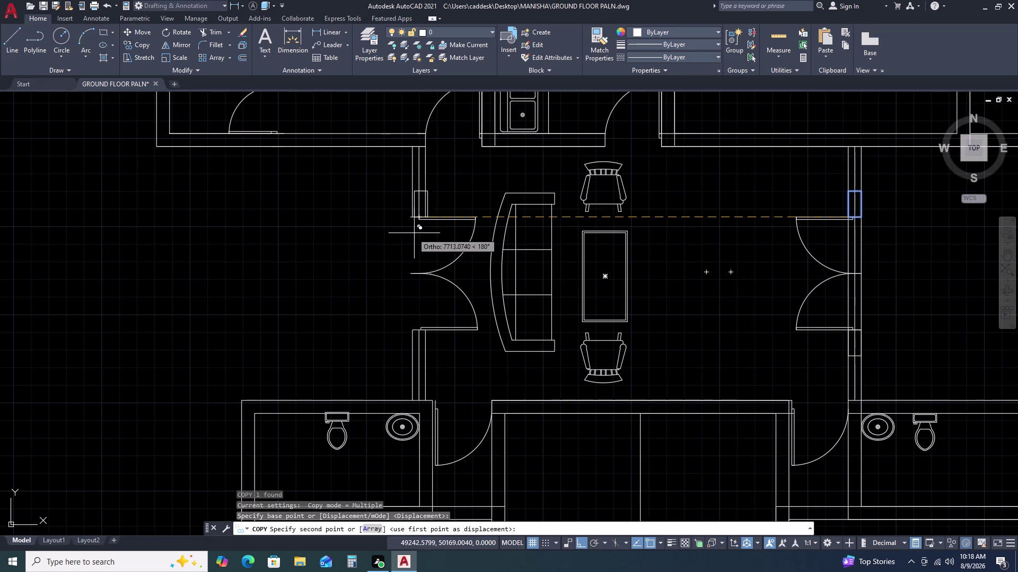
scroll(up, 3)
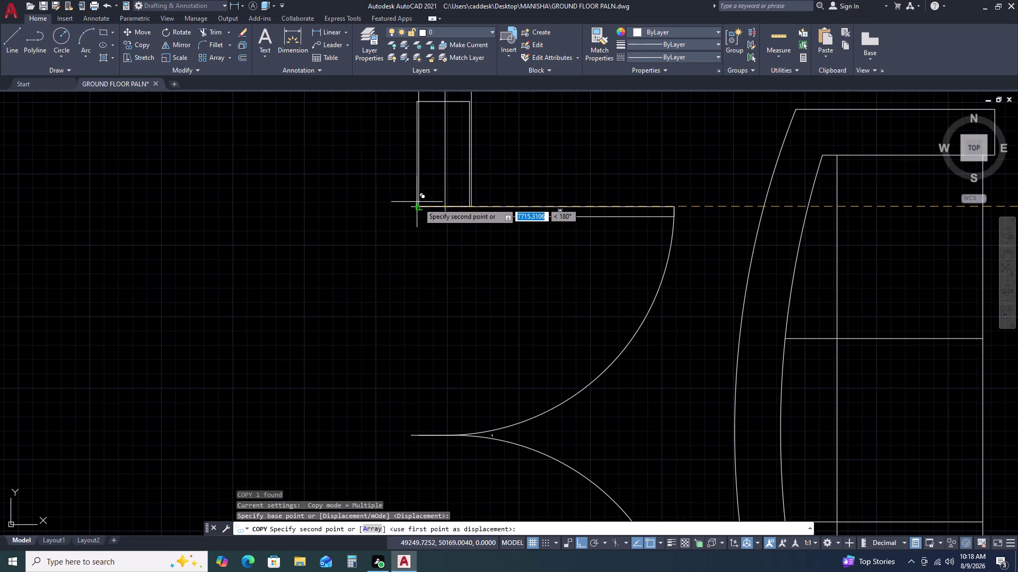
click(418, 203)
Turn off Ortho with F8 and finish the copy.
scroll(down, 3)
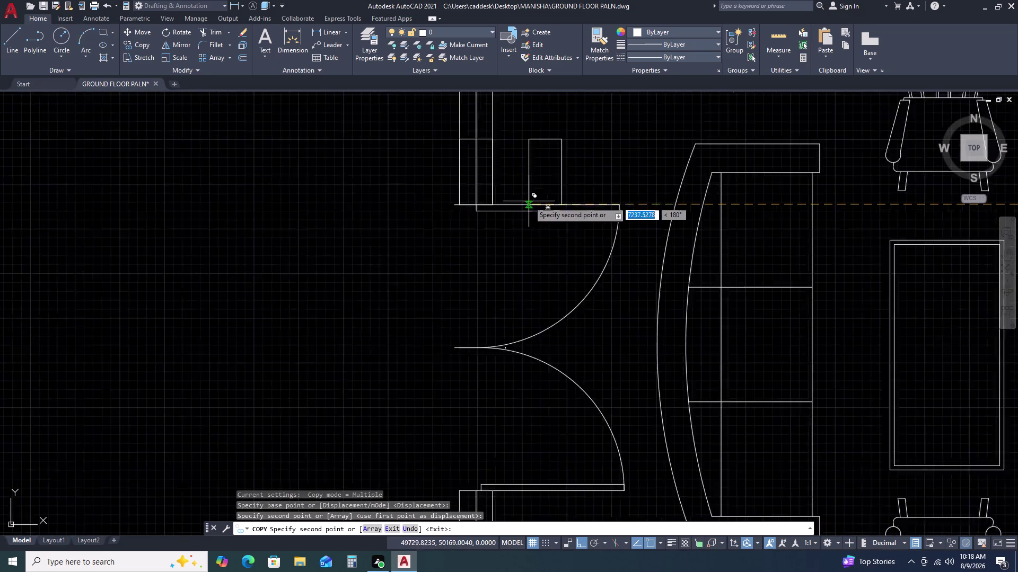
key(F8)
scroll(down, 3)
scroll(up, 3)
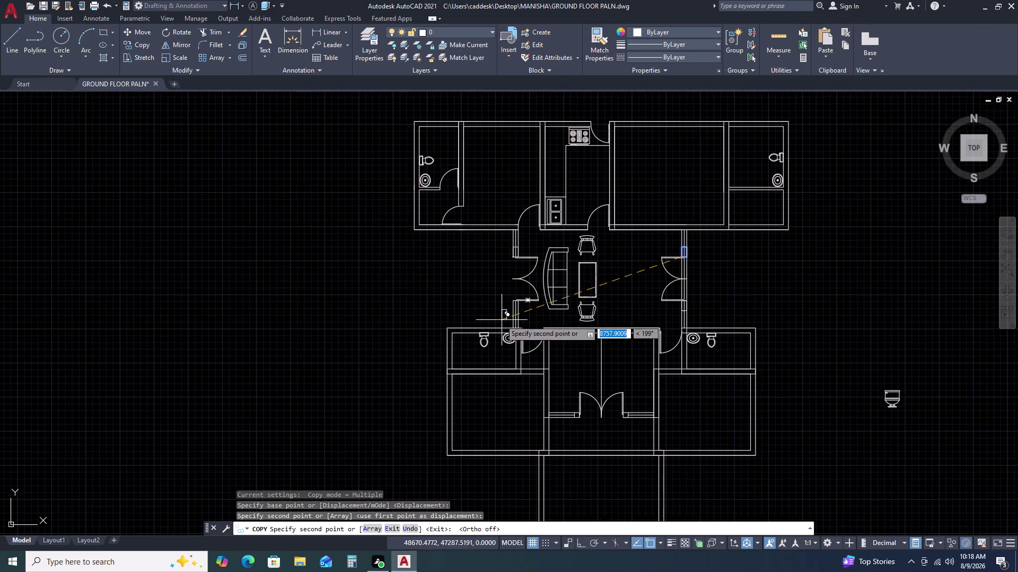
scroll(up, 3)
scroll(up, 3)
scroll(up, 3)
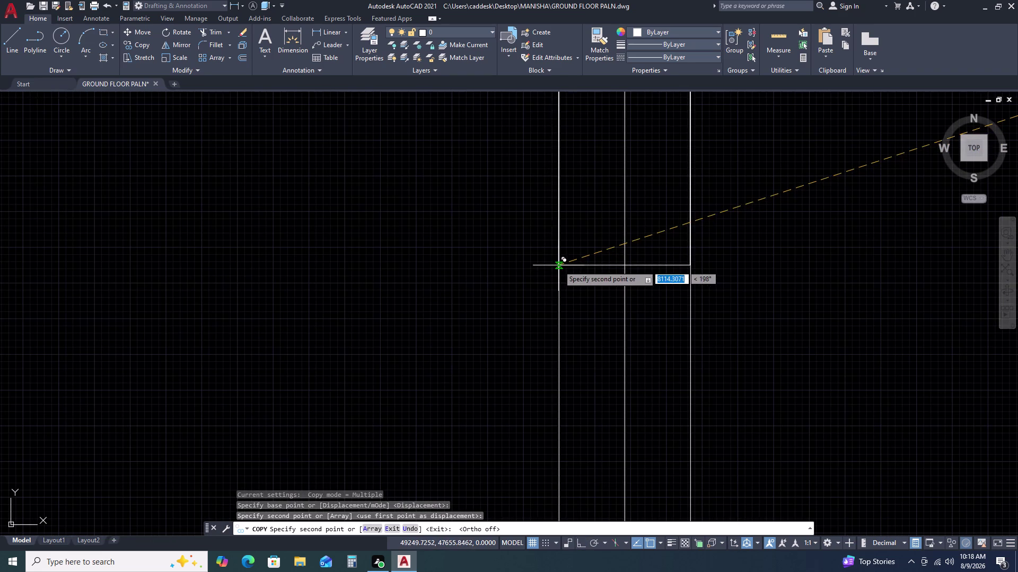
click(558, 265)
middle_drag(583, 275, 587, 311)
key(Escape)
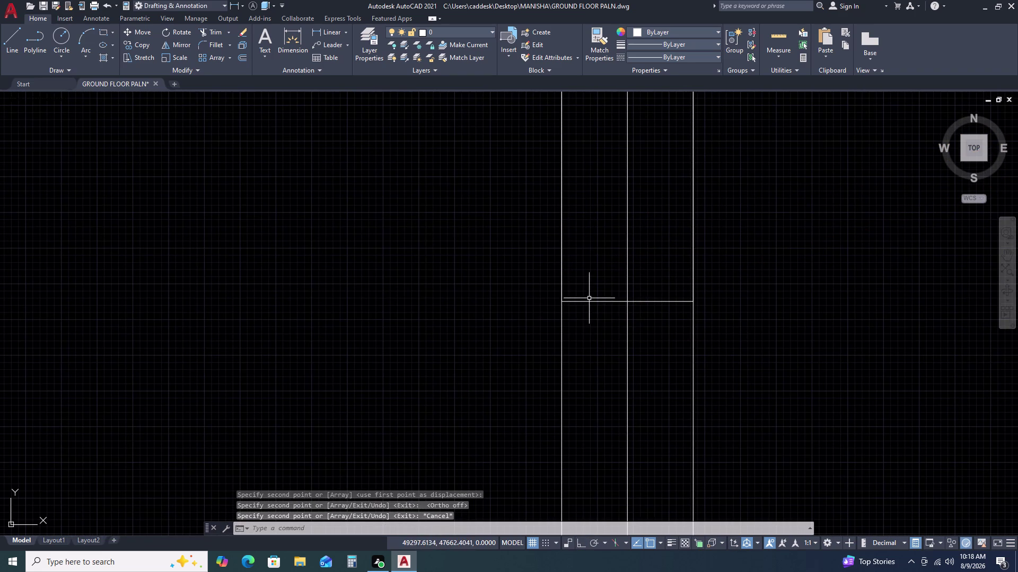
Select the wall outline near the copied rectangle, then clear the selection.
click(591, 298)
click(593, 315)
middle_click(603, 305)
double_click(604, 299)
click(592, 301)
click(592, 309)
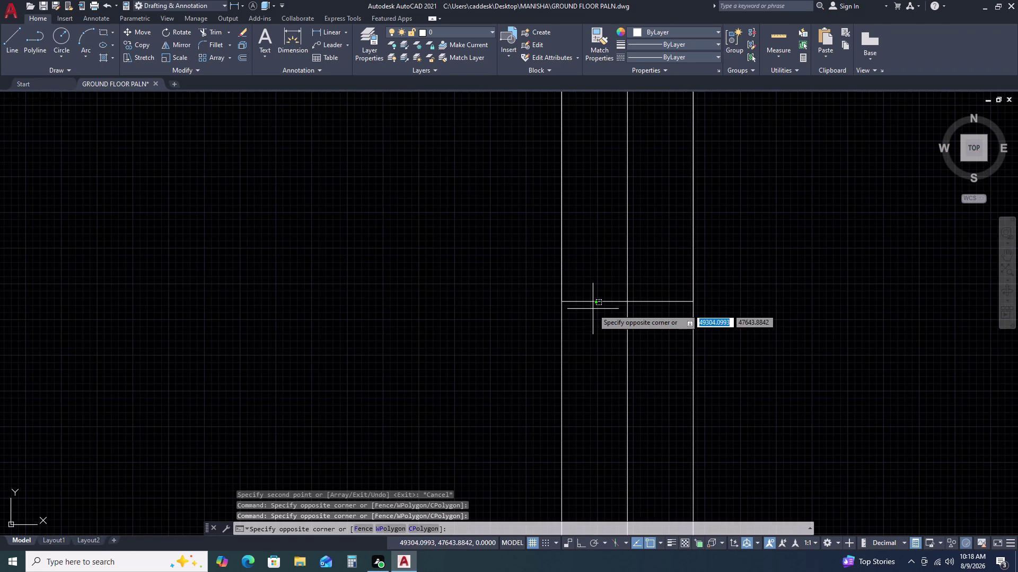
click(596, 300)
click(597, 302)
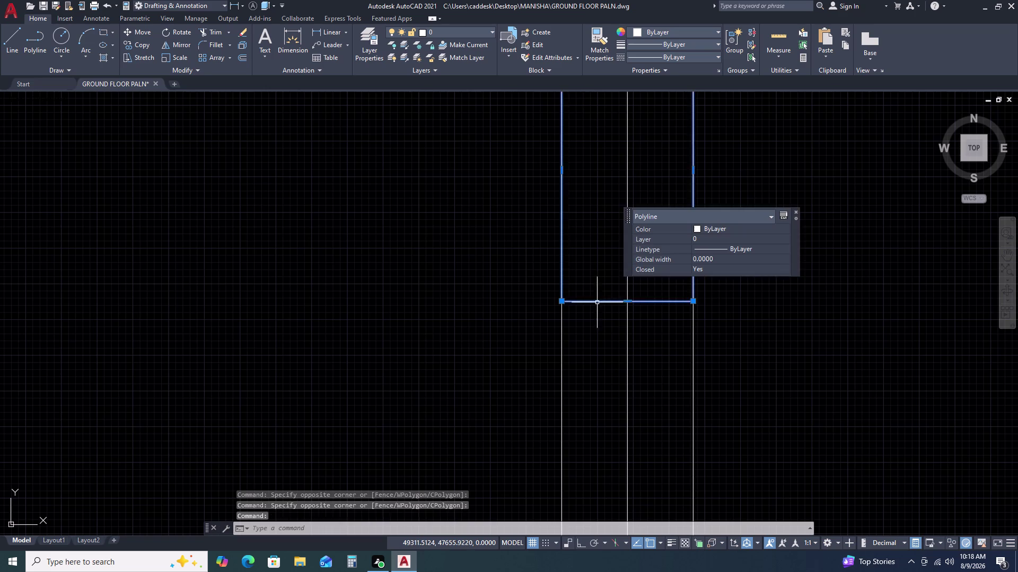
scroll(down, 3)
middle_drag(625, 307, 614, 335)
scroll(down, 3)
key(Escape)
Move the copied jamb rectangle to snap against the west door's wall edge.
scroll(up, 3)
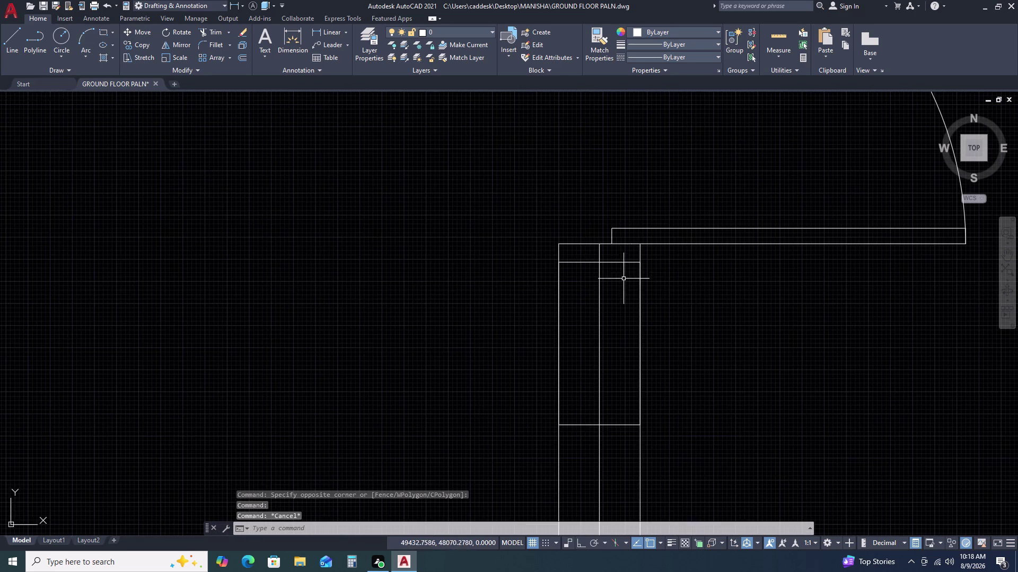
scroll(up, 3)
scroll(down, 3)
middle_drag(746, 278, 706, 298)
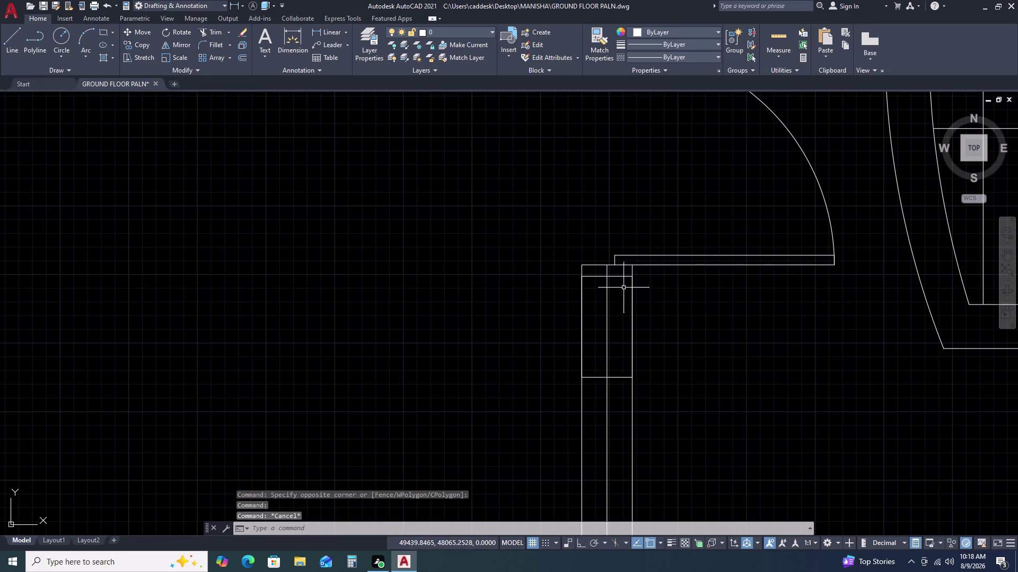
click(621, 276)
text(M)
key(space)
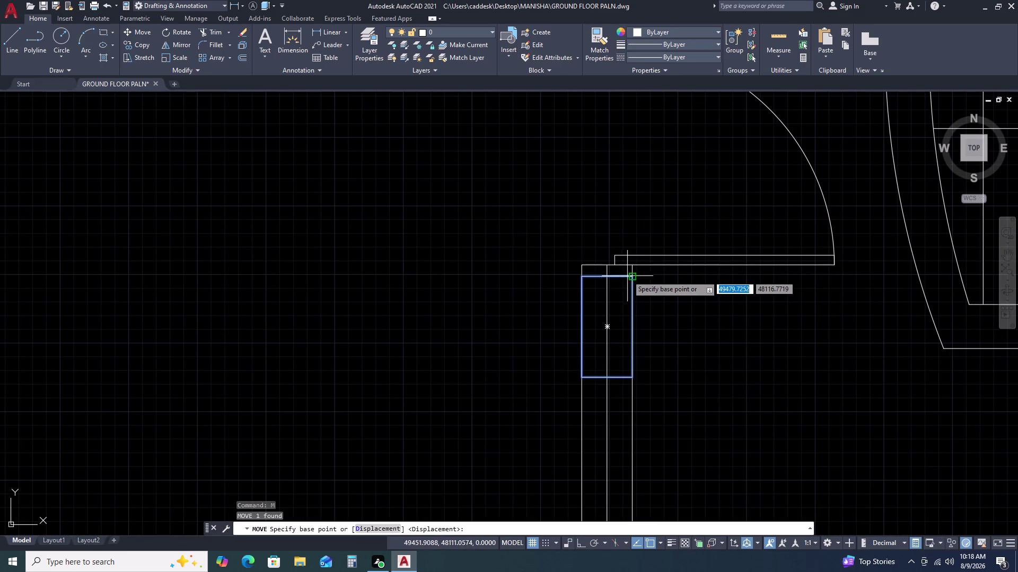
click(630, 278)
click(632, 266)
key(Escape)
Pan out over the lobby and start fence-trimming the wall lines.
scroll(down, 3)
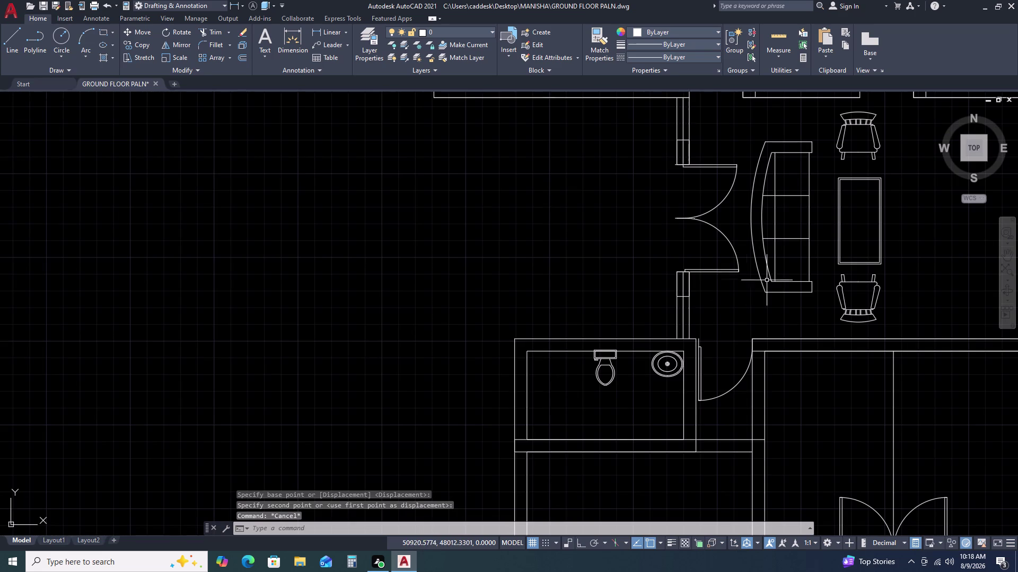
middle_drag(767, 280, 646, 287)
middle_drag(769, 294, 575, 282)
scroll(down, 3)
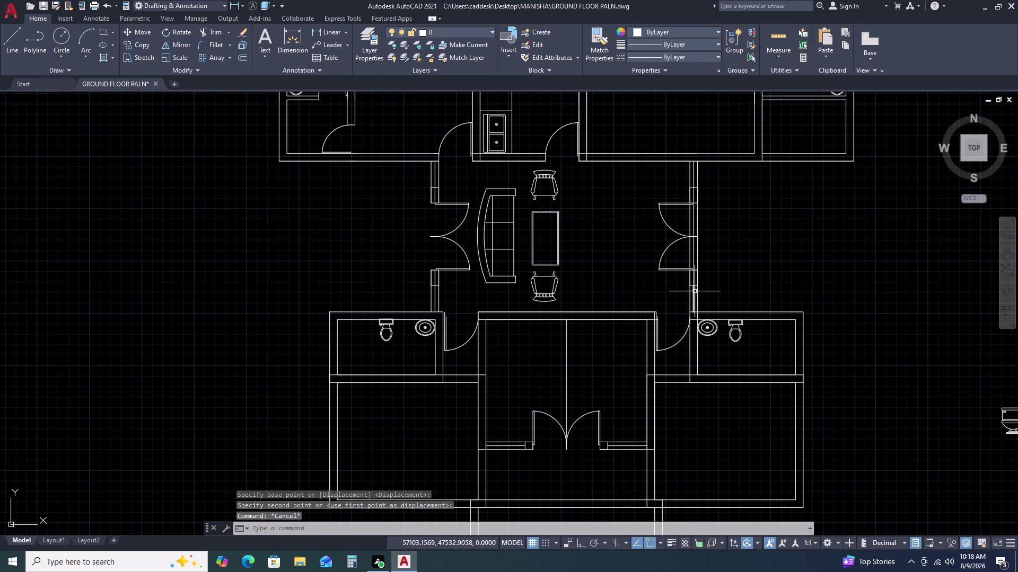
text(TR)
key(space)
scroll(up, 3)
click(744, 186)
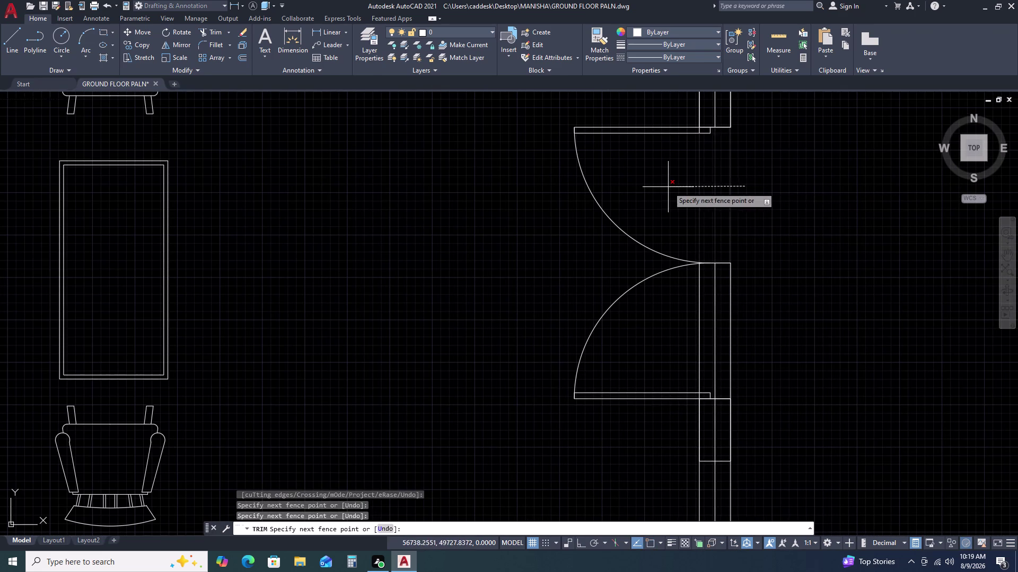
click(668, 187)
click(780, 318)
double_click(679, 326)
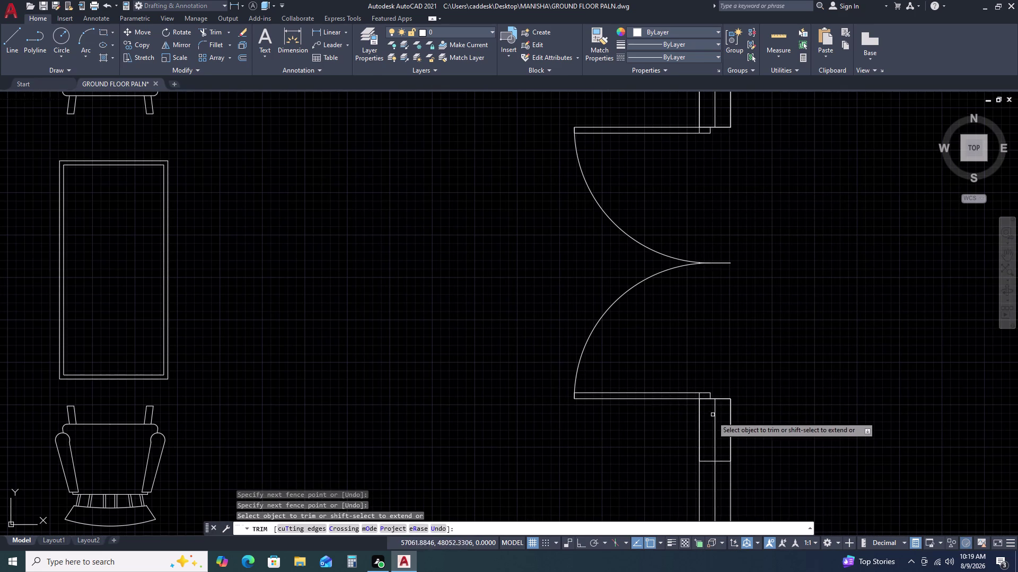
double_click(715, 423)
scroll(down, 3)
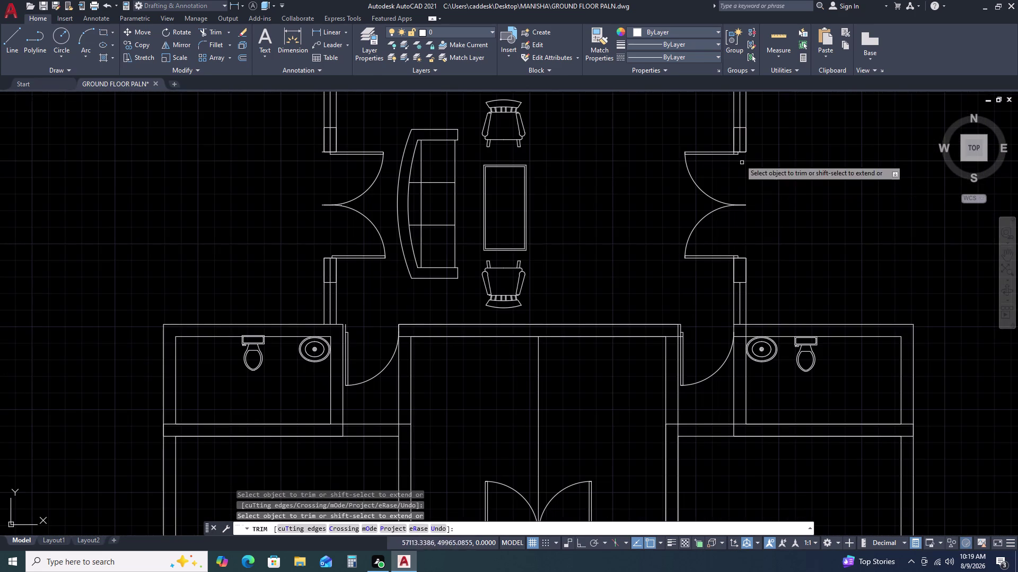
double_click(740, 138)
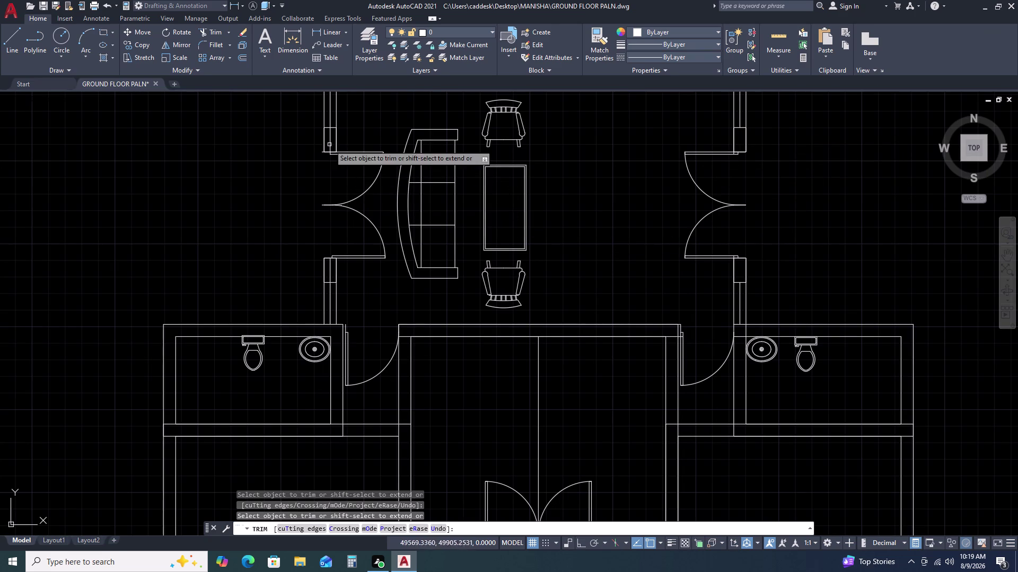
scroll(up, 3)
double_click(353, 149)
scroll(down, 3)
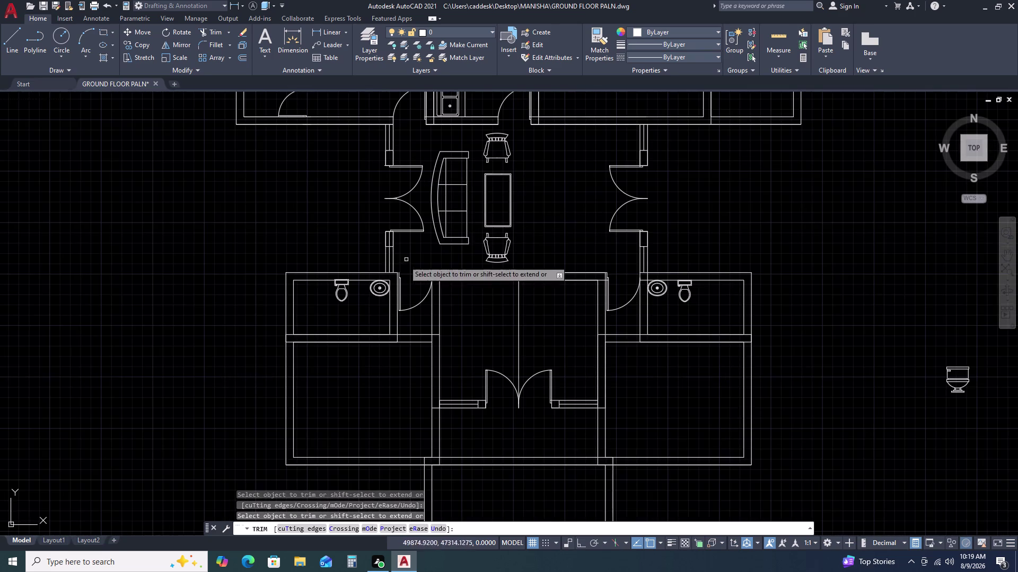
scroll(up, 3)
triple_click(388, 240)
key(Escape)
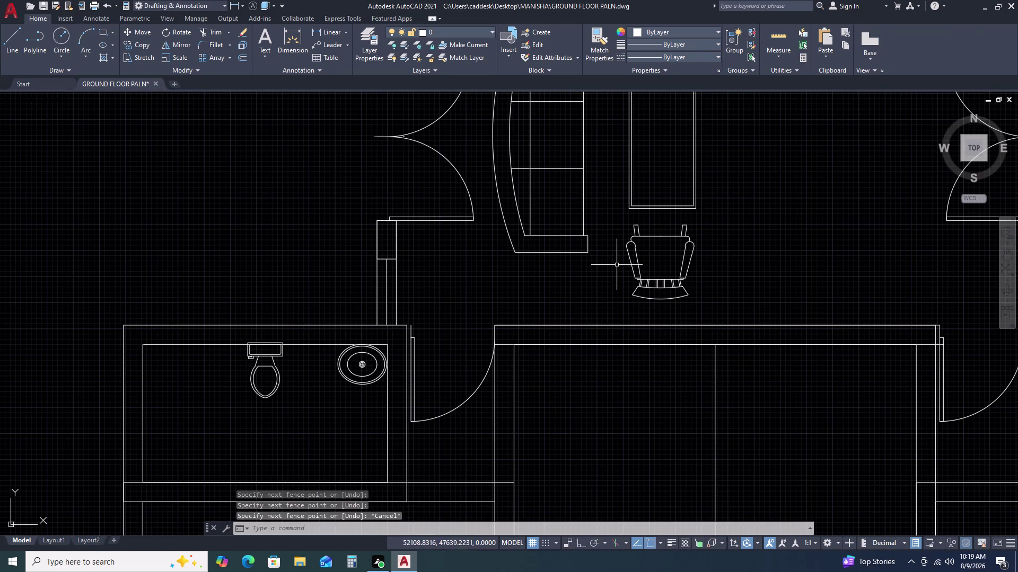
Select the spare Bed - Queen block and move it slightly left.
scroll(down, 3)
middle_drag(737, 251, 640, 263)
scroll(down, 3)
scroll(down, 3)
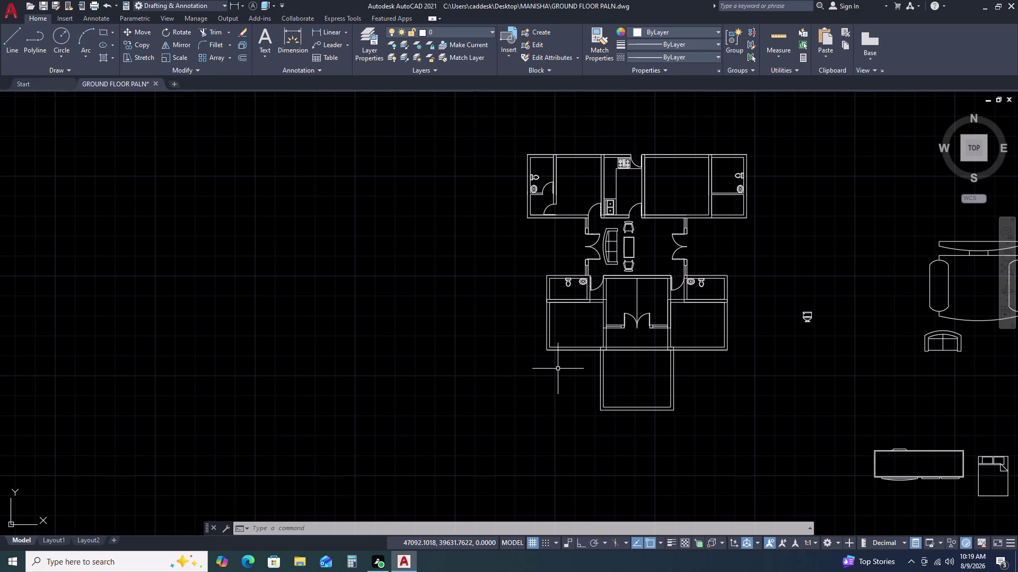
middle_drag(781, 299, 545, 236)
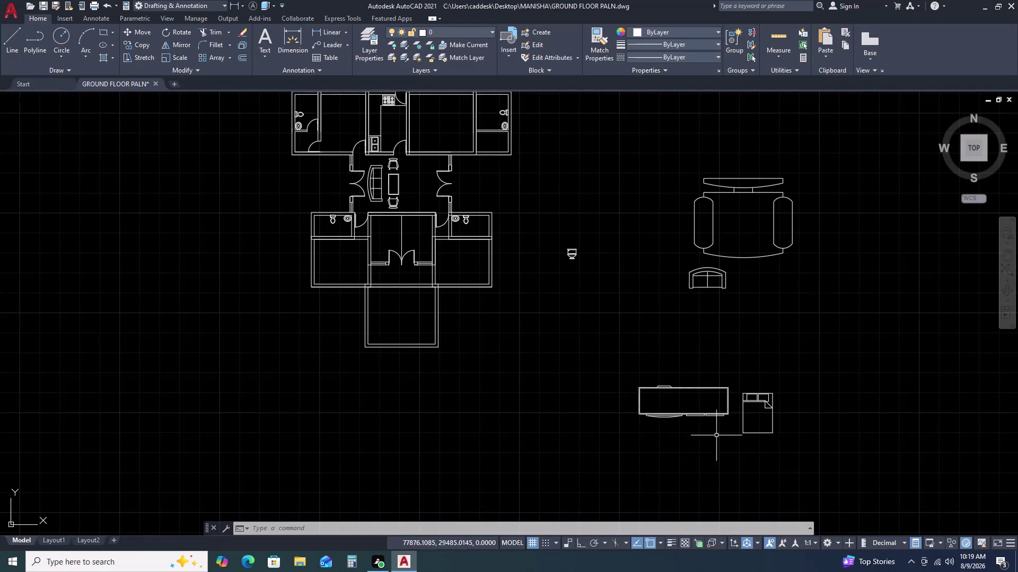
click(777, 382)
click(752, 419)
text(M)
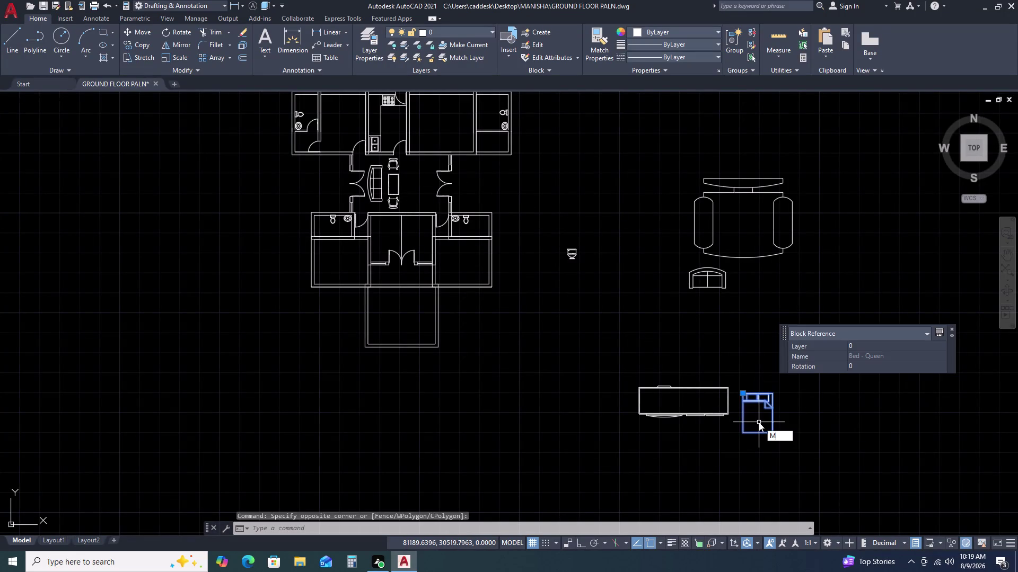
key(space)
click(759, 423)
drag(751, 424, 700, 407)
drag(763, 446, 768, 425)
click(768, 374)
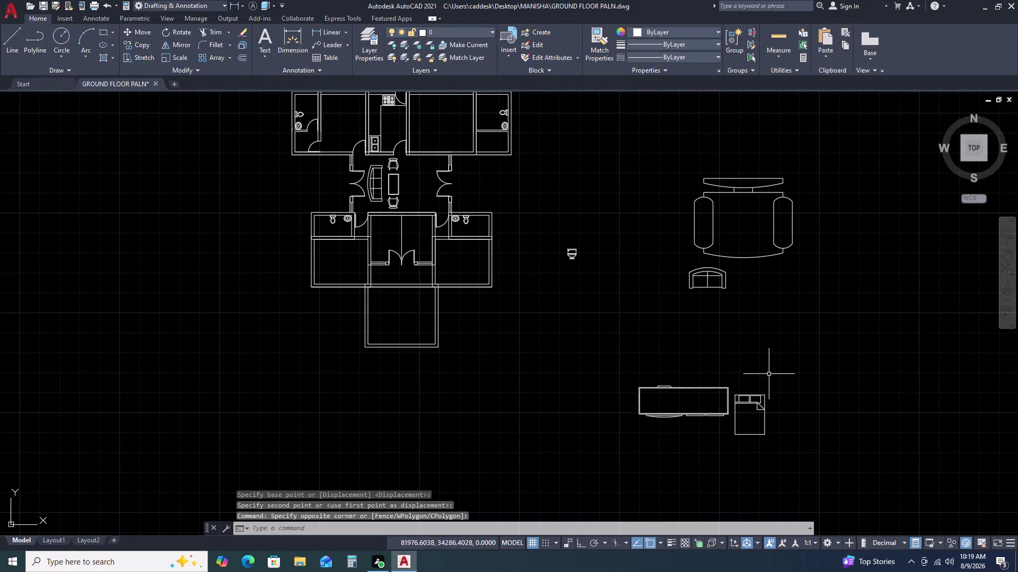
Reselect the queen bed and begin moving it again from a new base point.
double_click(749, 388)
click(744, 421)
text(M)
key(space)
click(784, 428)
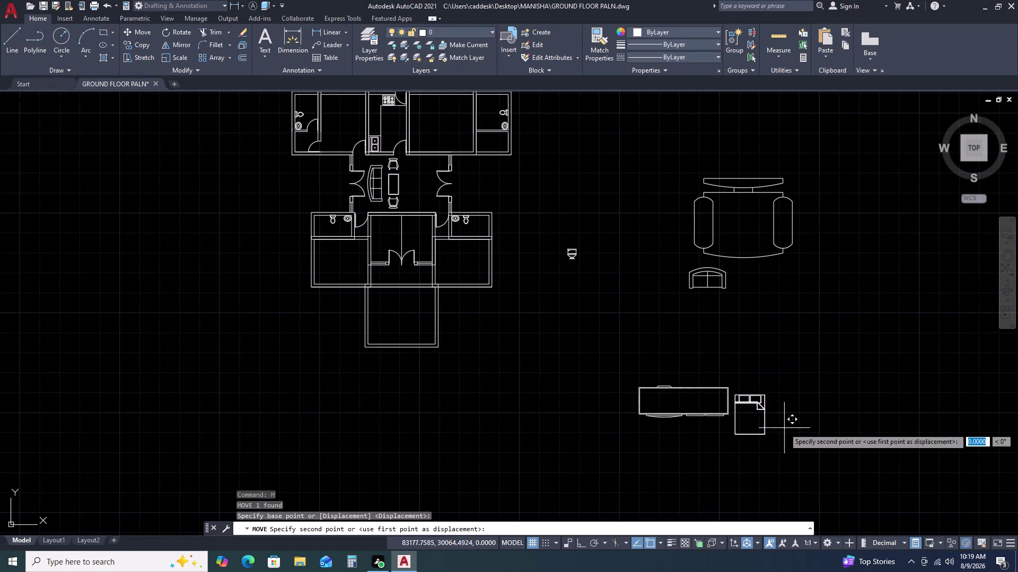
scroll(up, 3)
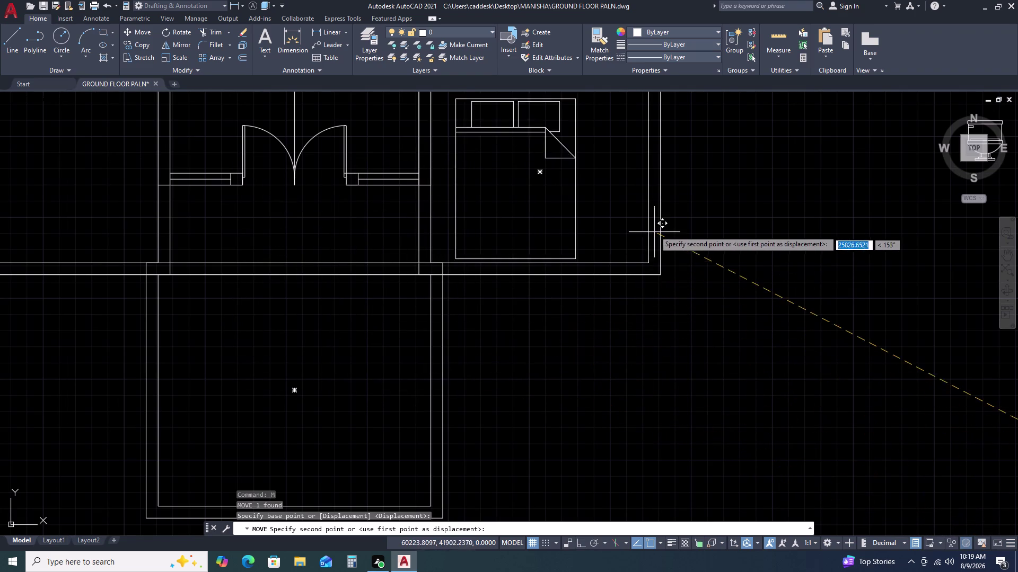
Rotate the queen bed a quarter turn (270°) about its corner, with Ortho on.
middle_drag(653, 231, 681, 317)
click(691, 312)
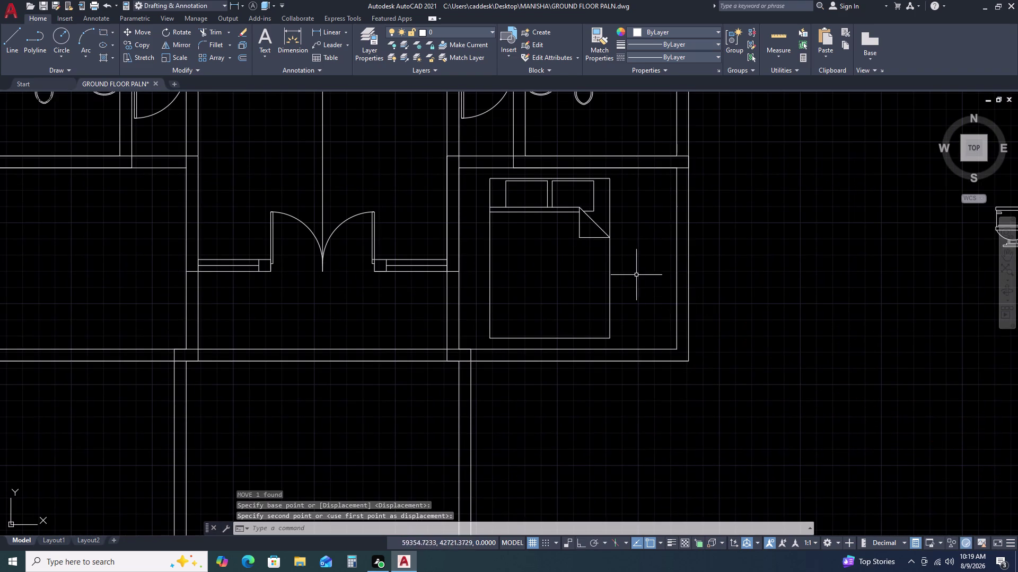
drag(630, 268, 601, 255)
double_click(585, 233)
text(RO)
key(space)
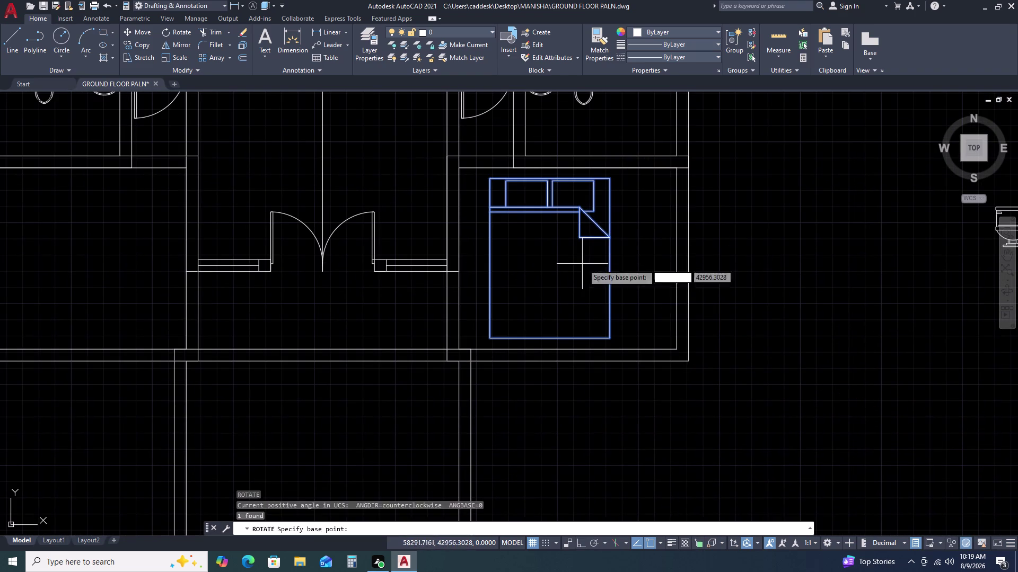
double_click(608, 218)
key(F8)
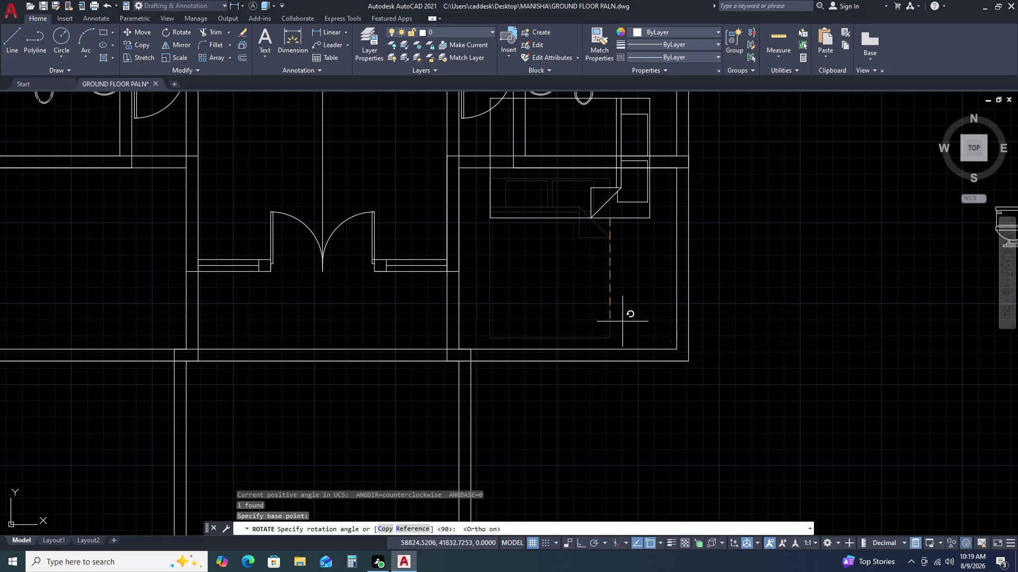
double_click(619, 322)
Move the rotated bed lower in the bedroom.
click(624, 216)
click(599, 255)
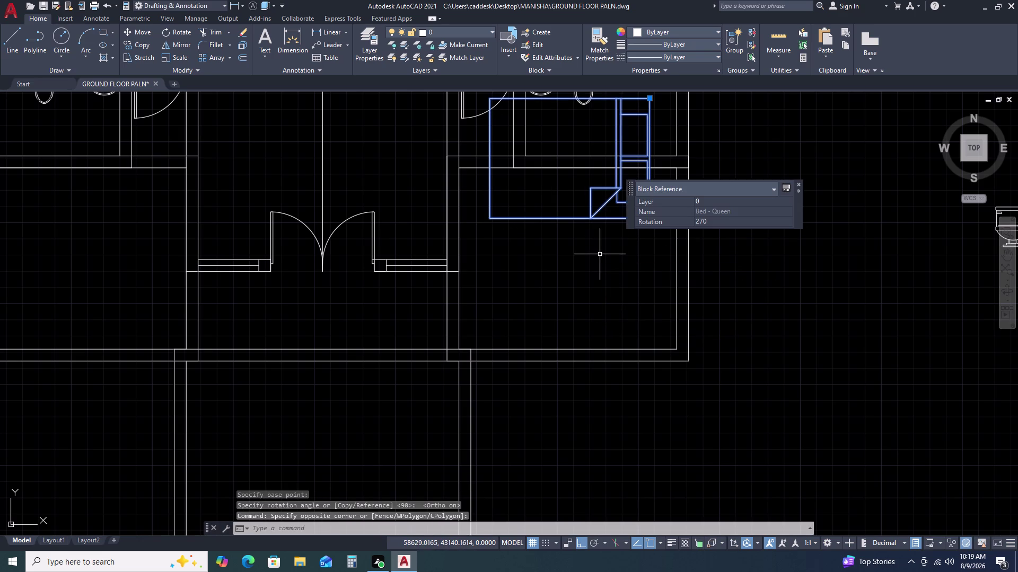
key(m)
key(space)
click(611, 223)
click(620, 325)
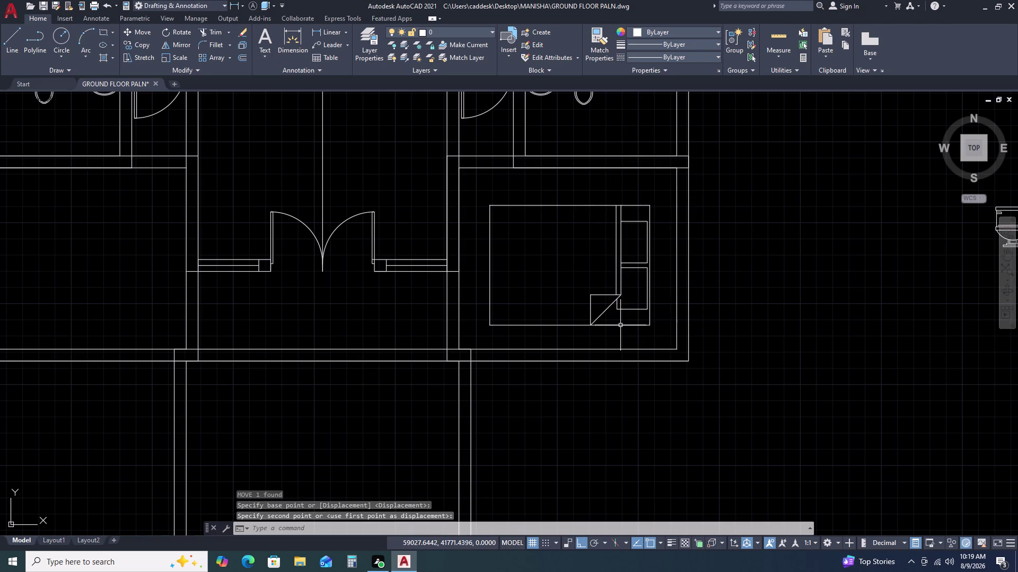
middle_drag(659, 319, 661, 295)
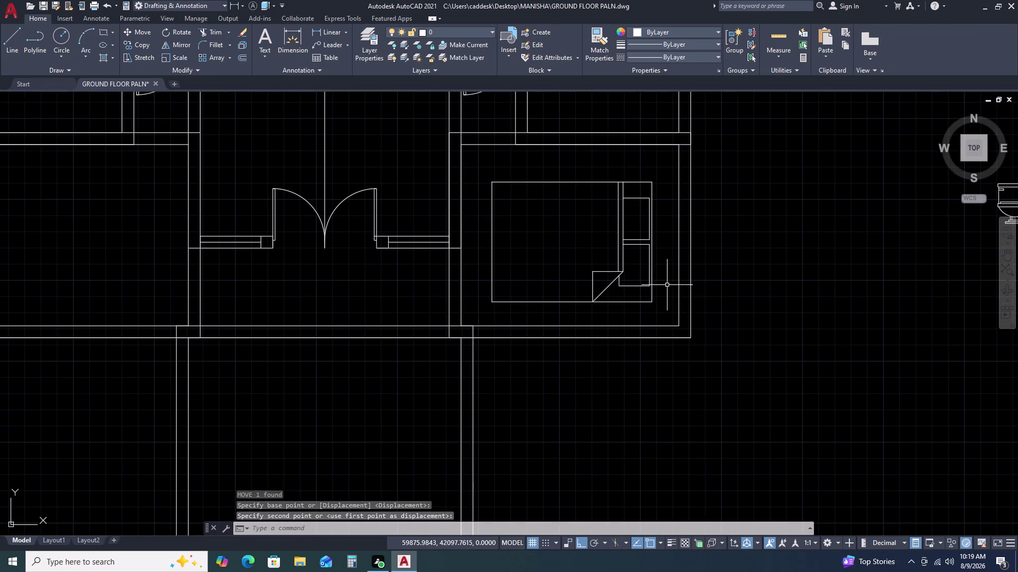
scroll(down, 3)
scroll(up, 3)
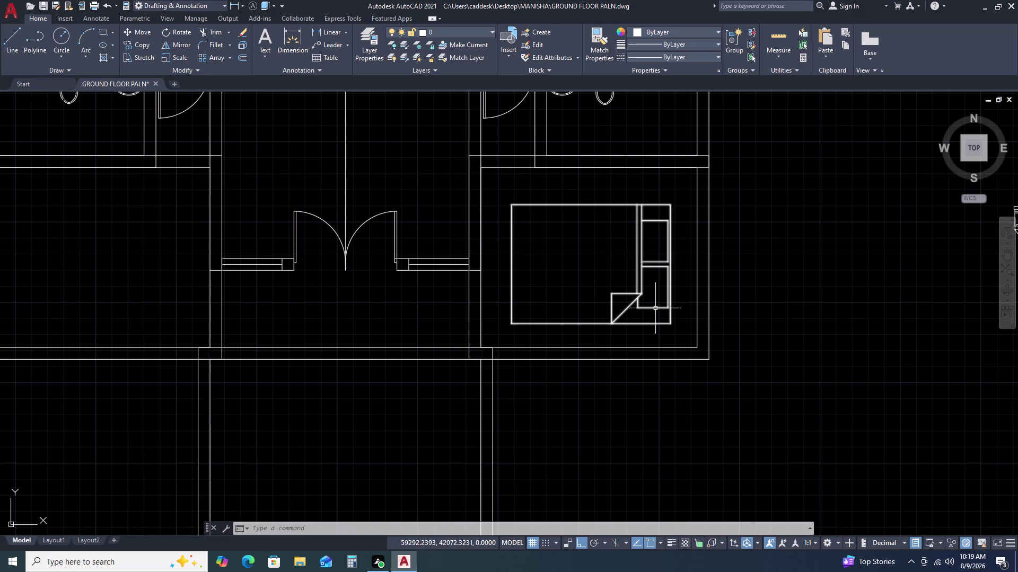
Move the bed by its lower-right corner until it sits against the bedroom's right wall.
double_click(673, 320)
click(660, 299)
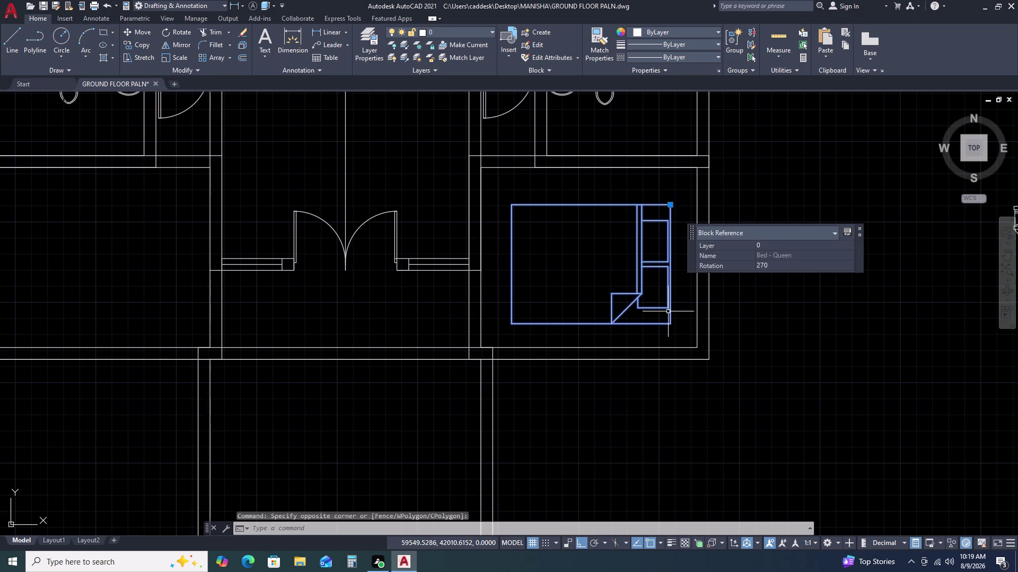
text(M)
key(space)
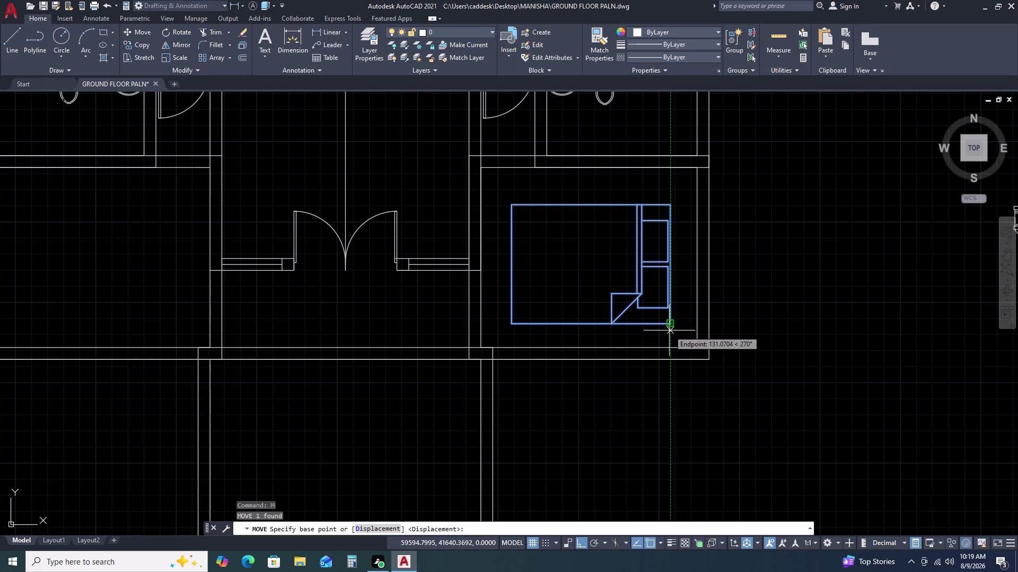
click(669, 331)
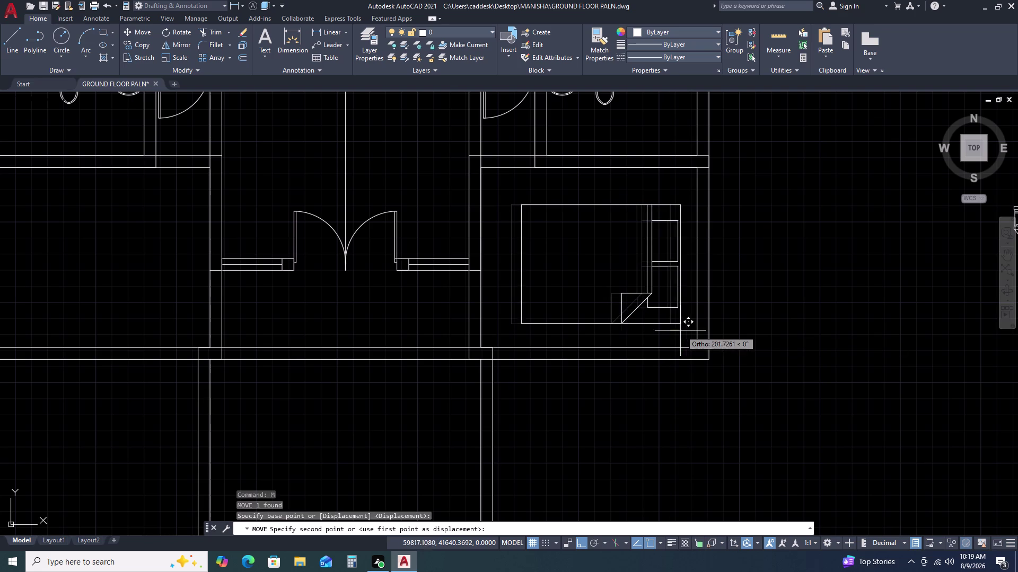
double_click(696, 318)
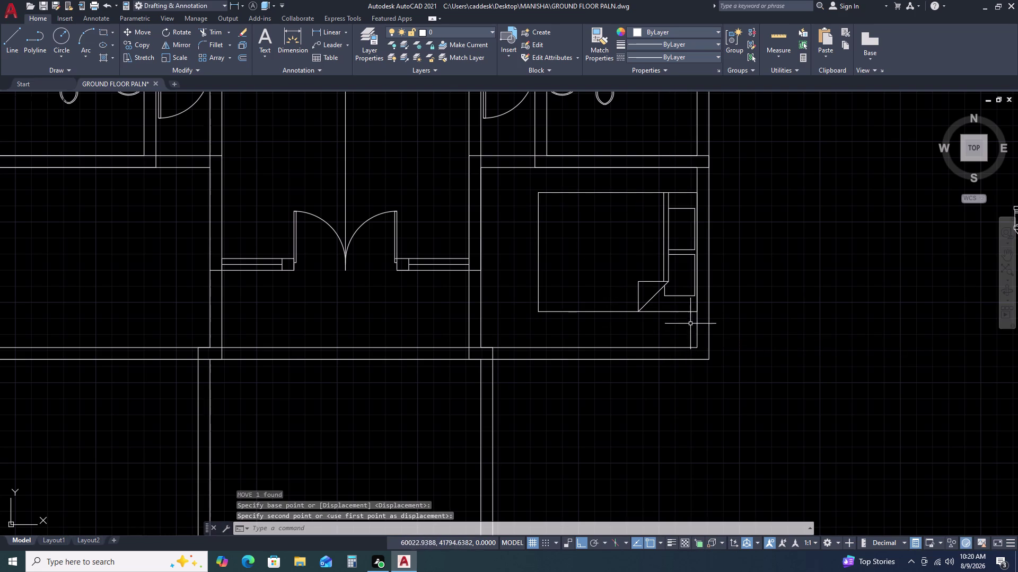
scroll(down, 3)
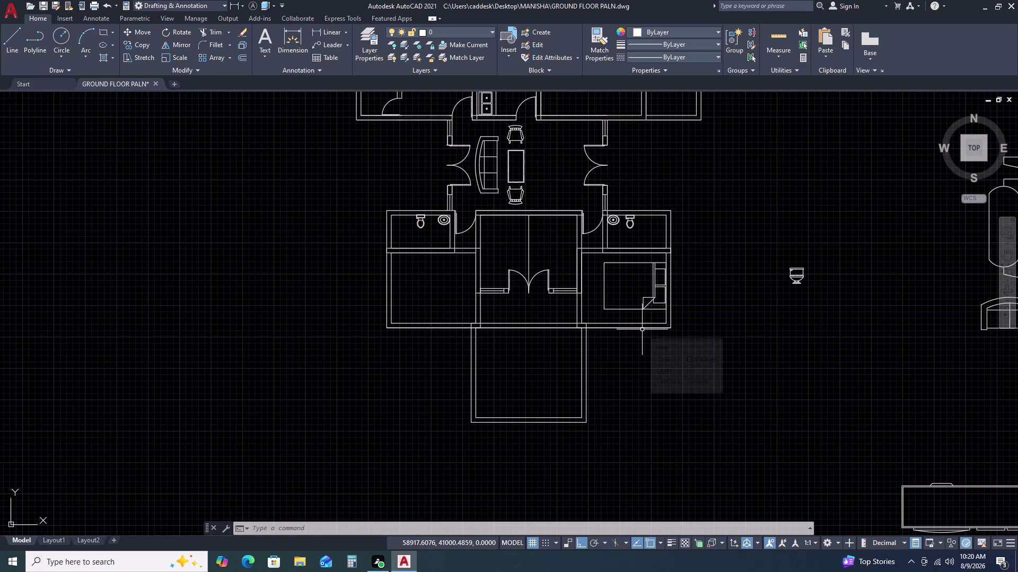
scroll(up, 3)
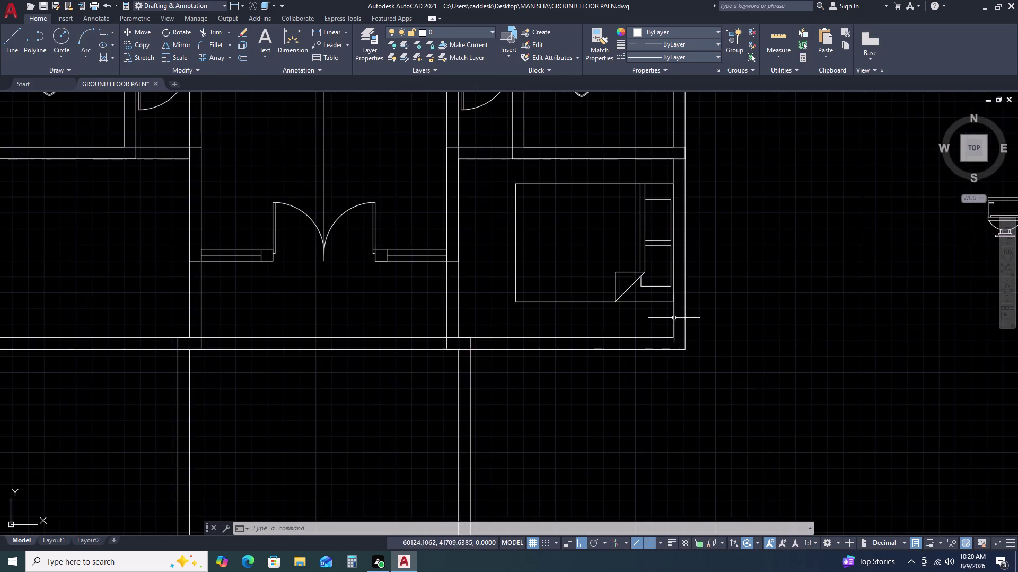
Draw the side-table rectangle below the bed, beside the right wall.
middle_drag(677, 313, 679, 305)
middle_drag(682, 290, 683, 258)
text(RE)
text(C)
key(space)
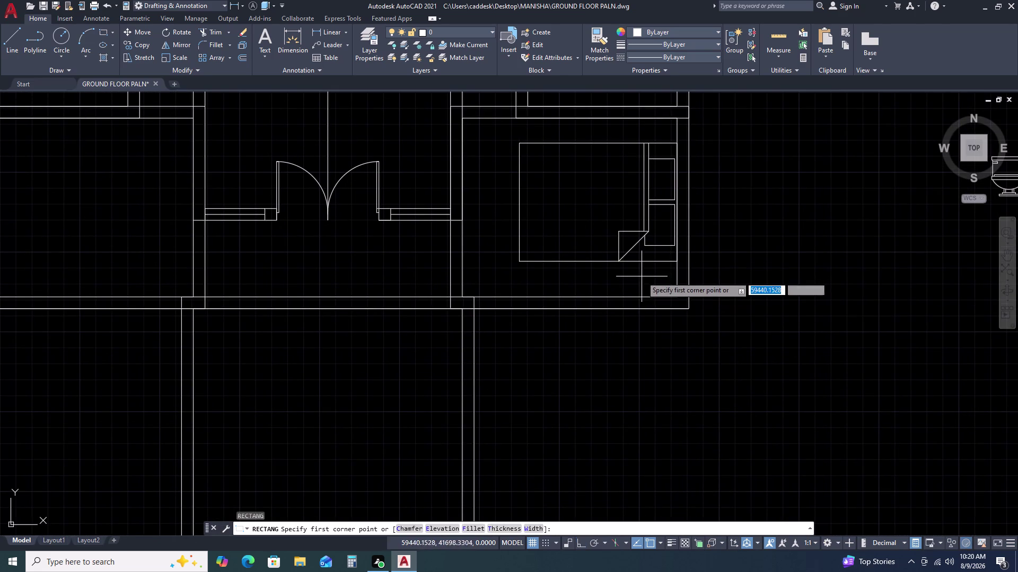
click(644, 260)
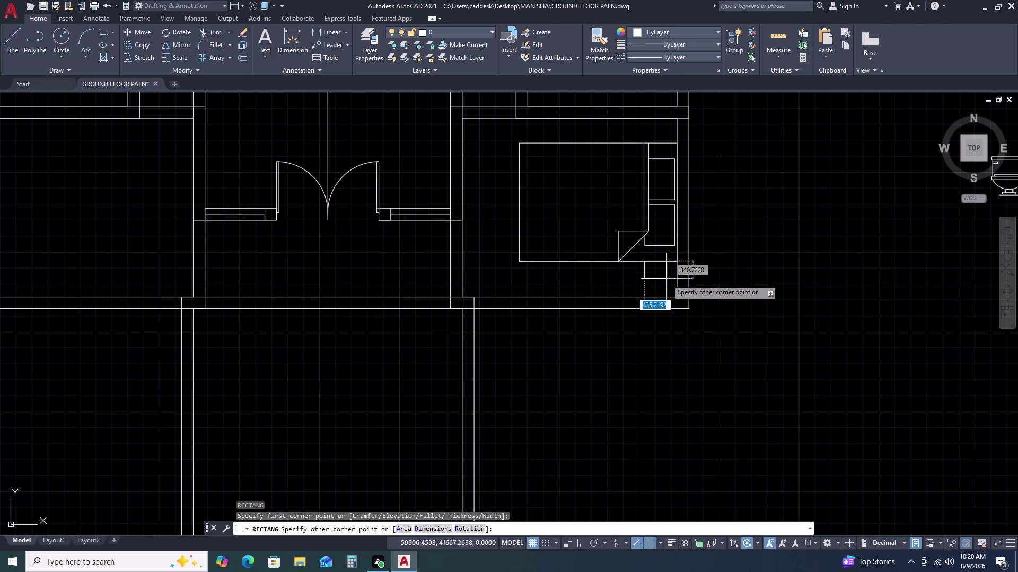
double_click(677, 288)
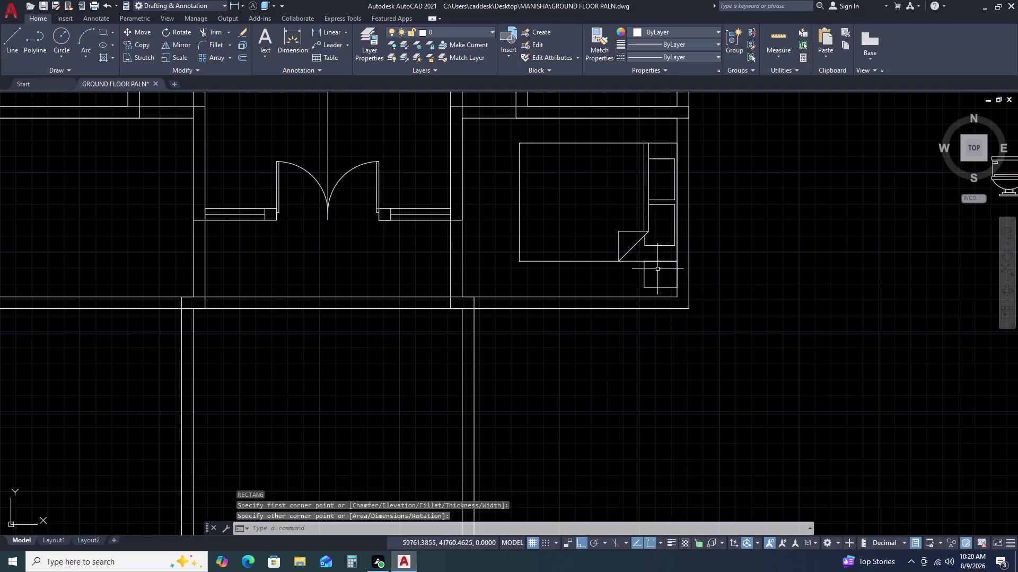
scroll(up, 3)
scroll(down, 3)
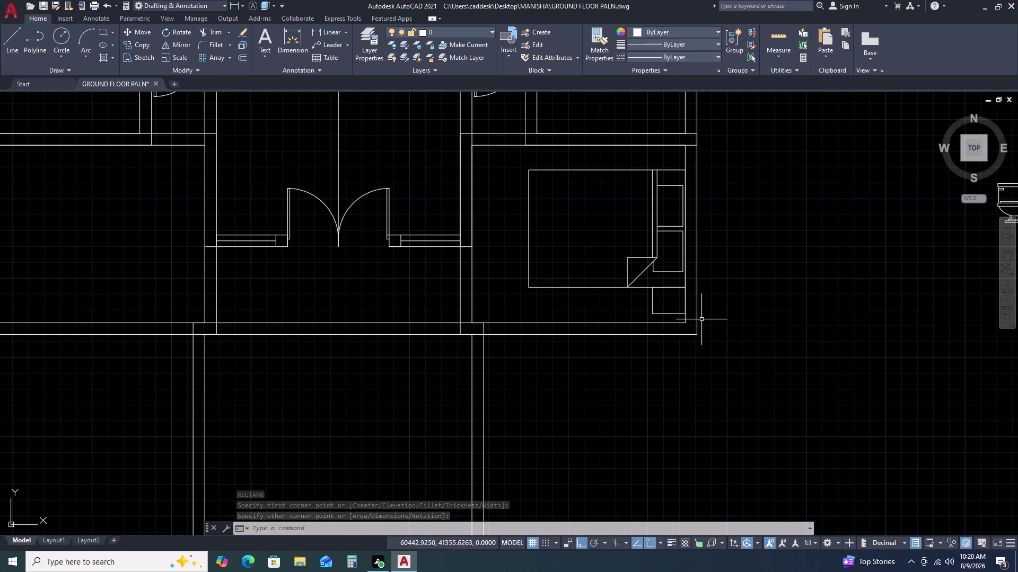
Draw a smaller inset square inside the side table.
key(space)
scroll(up, 3)
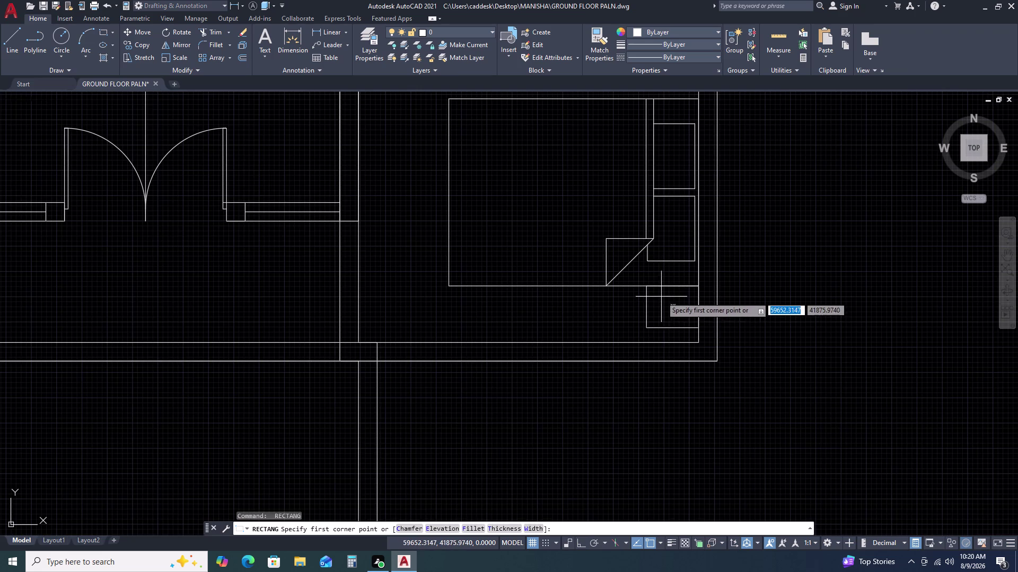
click(661, 297)
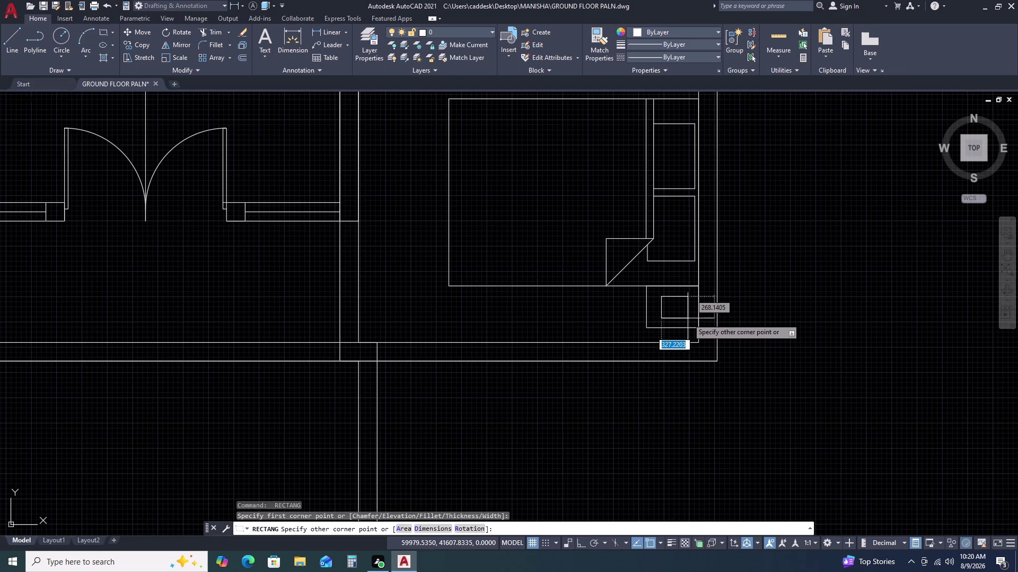
click(688, 319)
scroll(down, 3)
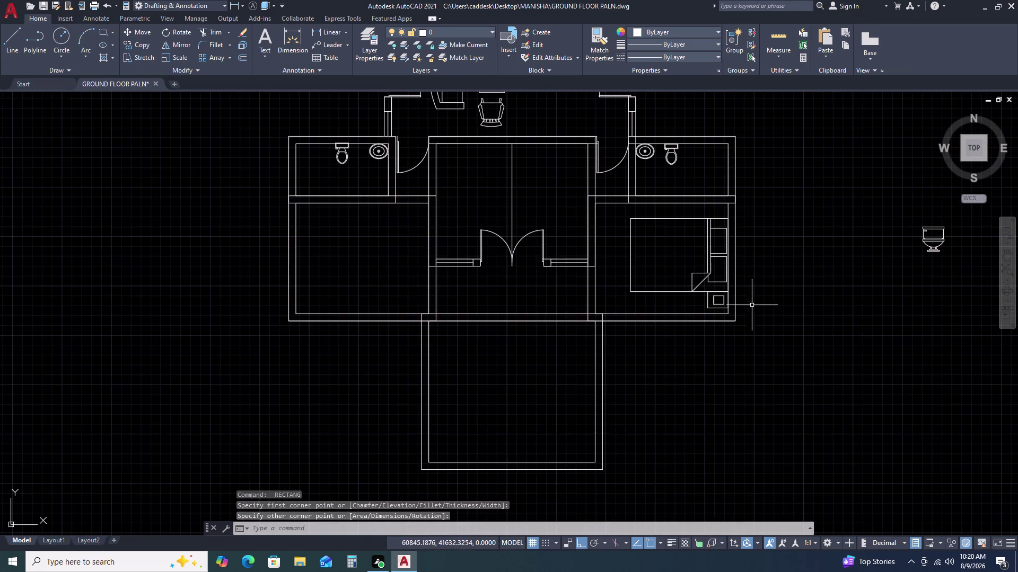
middle_drag(754, 309, 738, 246)
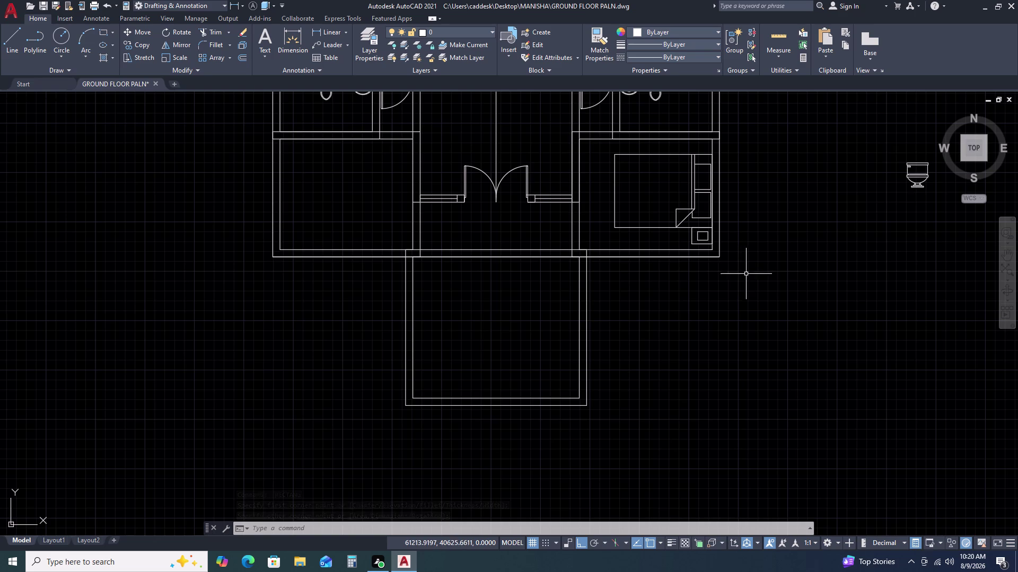
middle_drag(723, 224, 710, 255)
Draw a tall, narrow rectangle just left of the bed with REC.
key(r)
key(e)
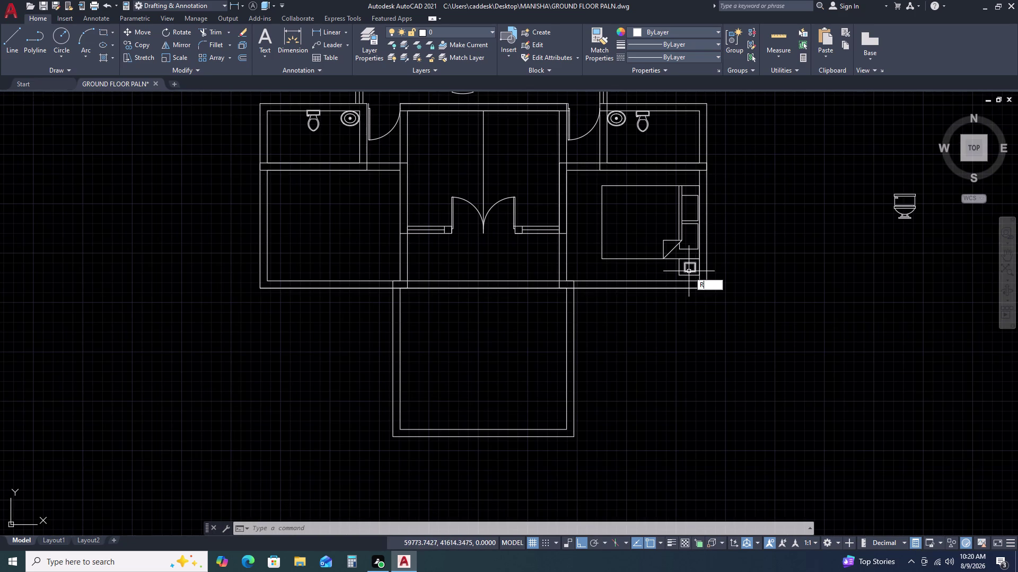
text(C)
key(space)
double_click(576, 207)
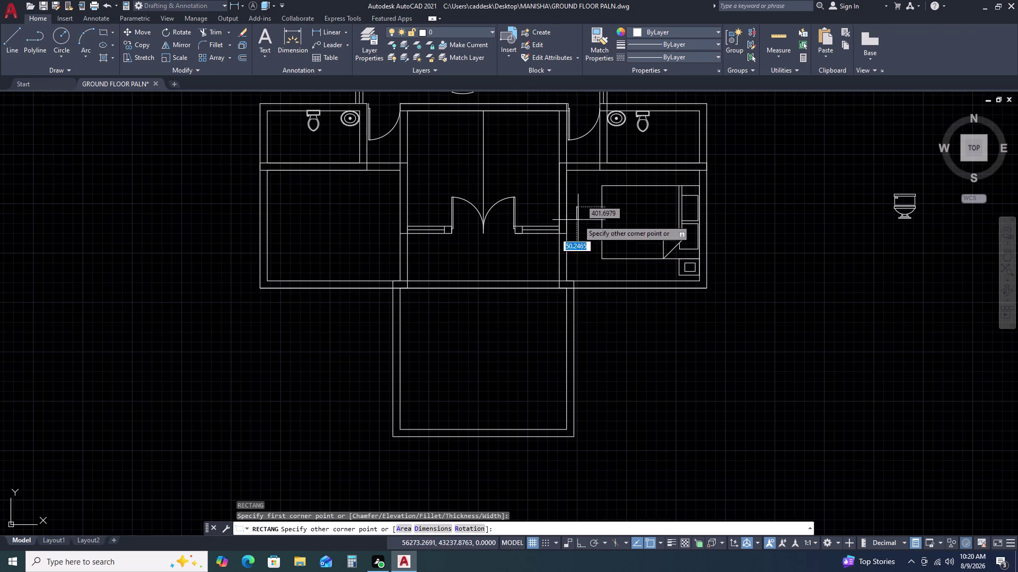
double_click(588, 264)
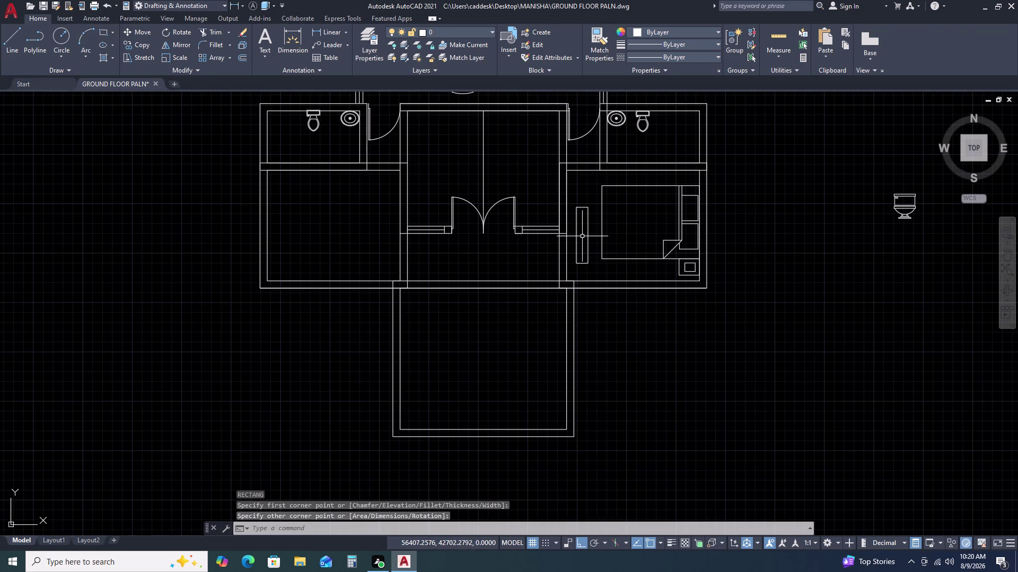
Select the narrow rectangle and back out of its polyline editing options.
scroll(up, 3)
double_click(582, 205)
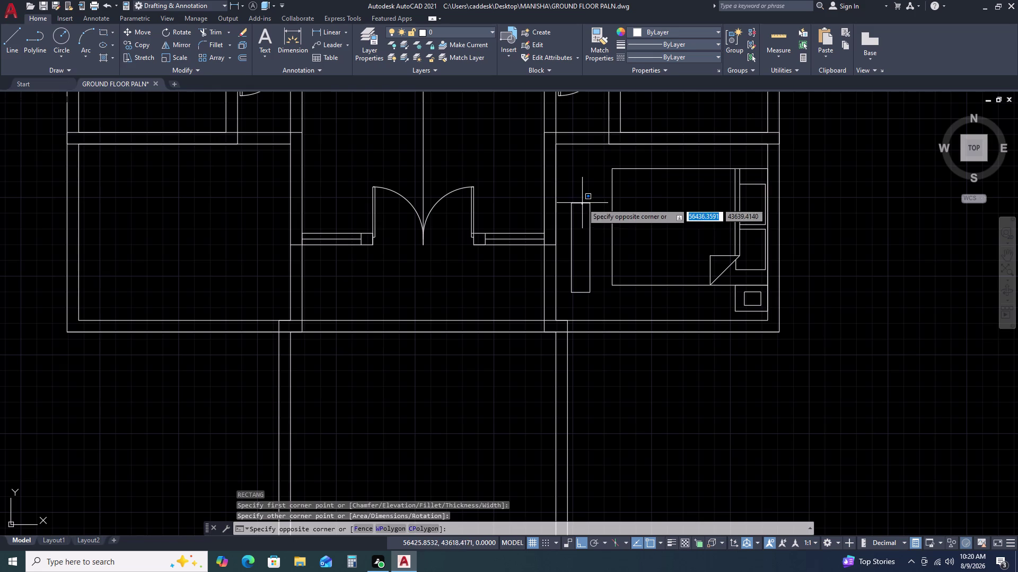
double_click(583, 201)
double_click(579, 204)
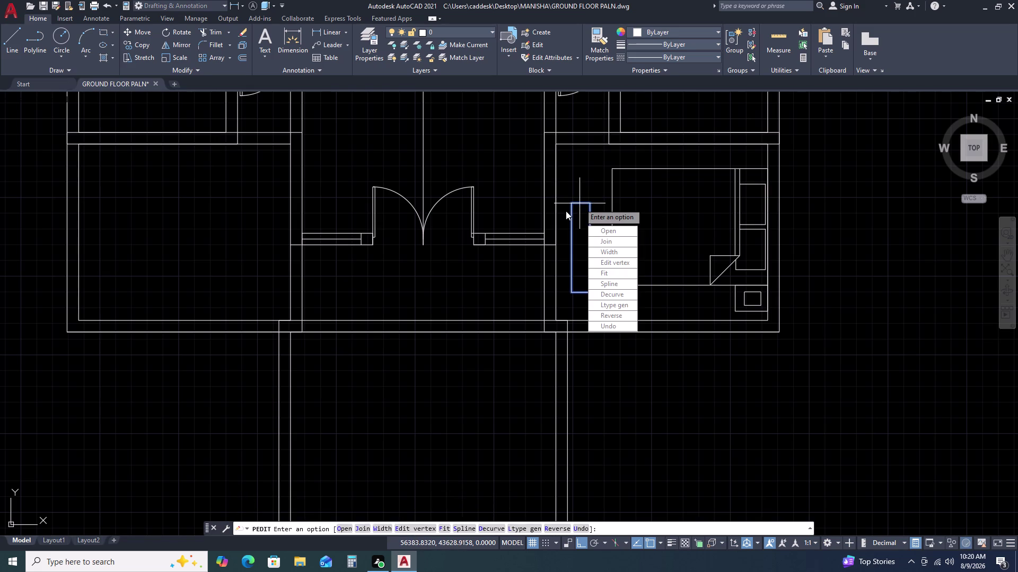
key(Escape)
key(Escape)
key(Escape)
click(576, 205)
click(577, 195)
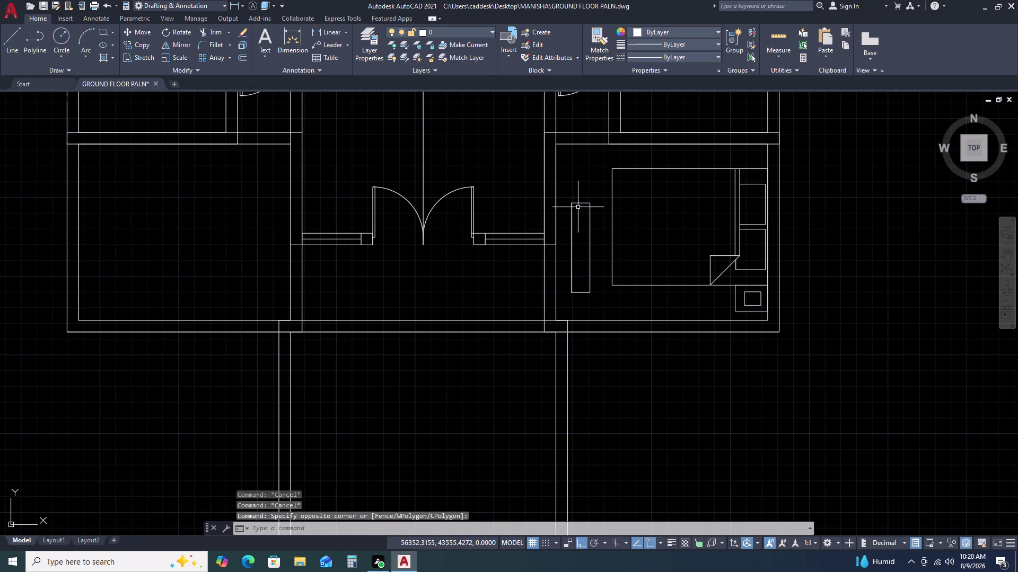
Stretch the narrow rectangle's grips to lengthen it.
click(581, 203)
click(580, 203)
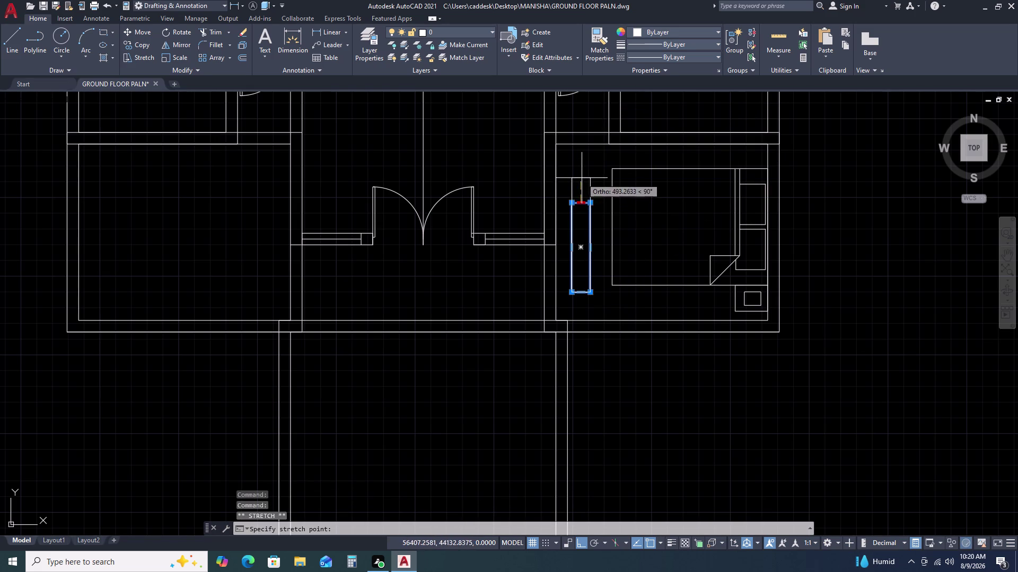
click(581, 178)
click(589, 235)
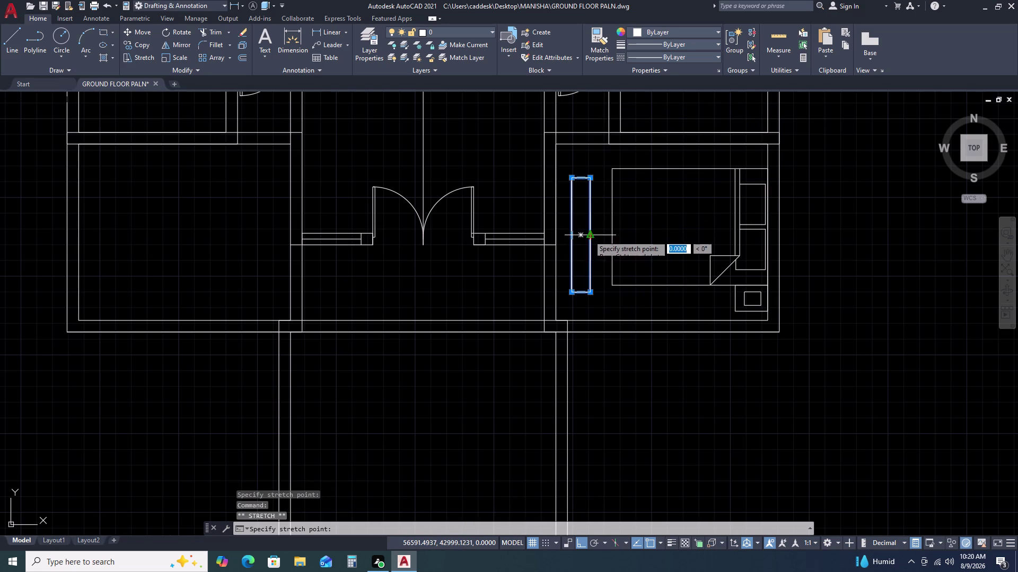
scroll(up, 3)
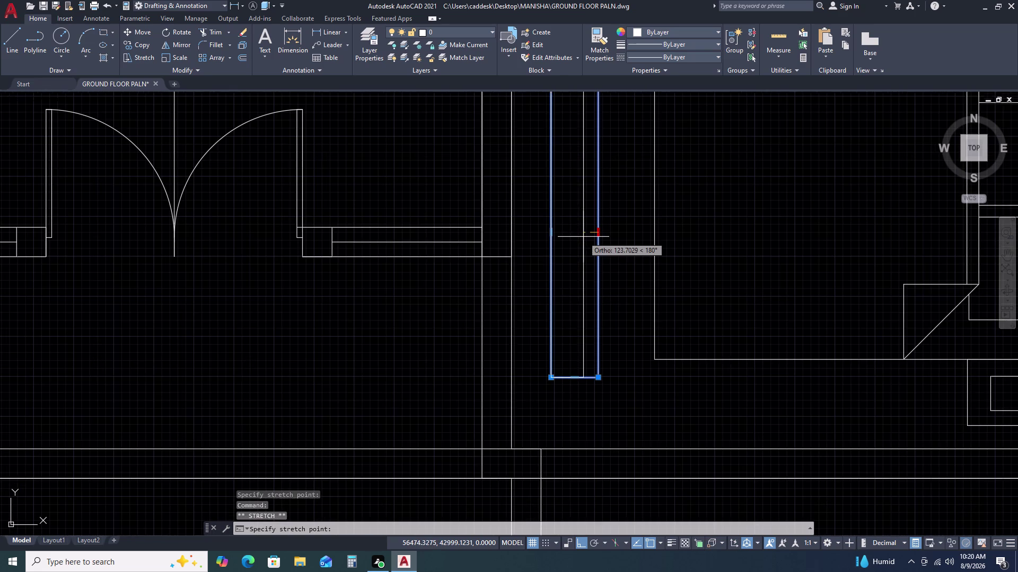
click(580, 237)
scroll(down, 3)
key(Escape)
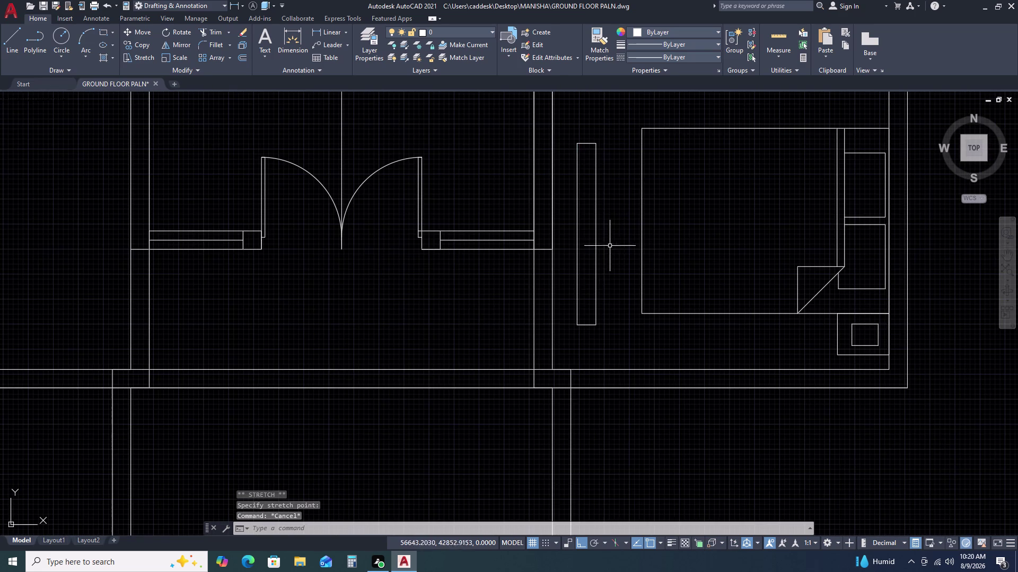
Reselect the narrow rectangle to check its properties, then clear the selection.
middle_drag(605, 242, 613, 226)
scroll(down, 3)
scroll(up, 3)
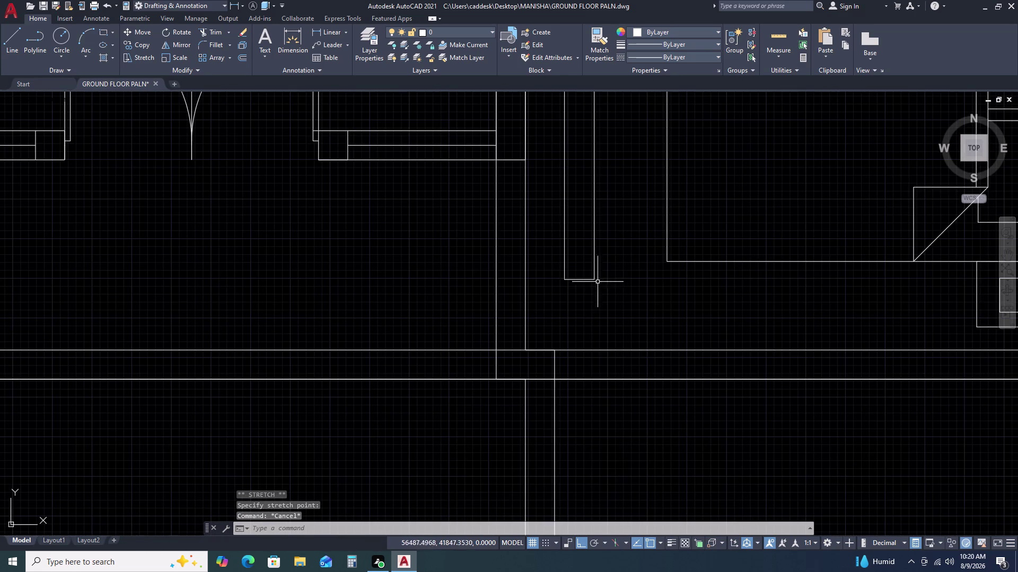
scroll(down, 3)
middle_drag(603, 285, 608, 307)
middle_click(608, 307)
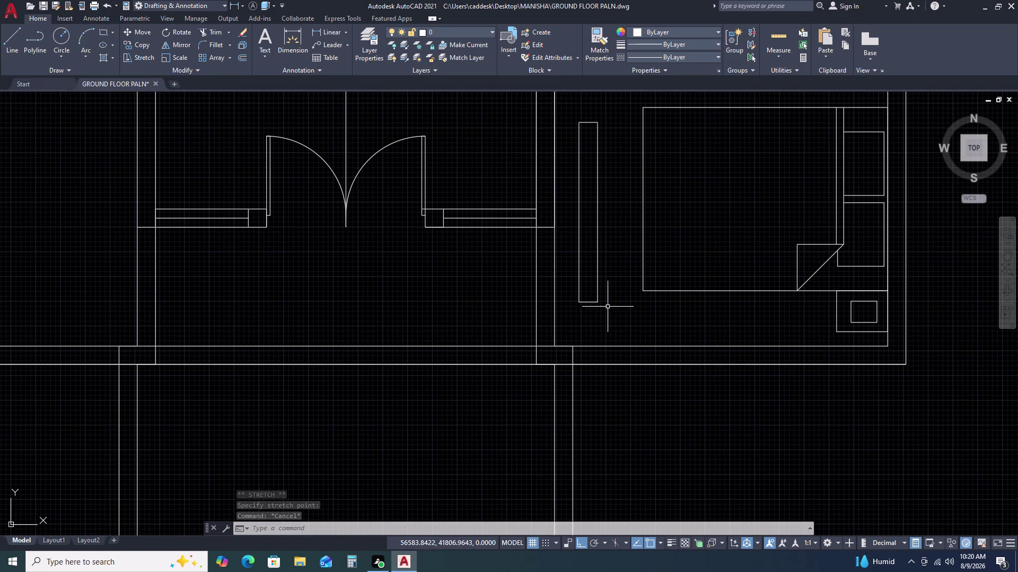
click(584, 256)
double_click(569, 231)
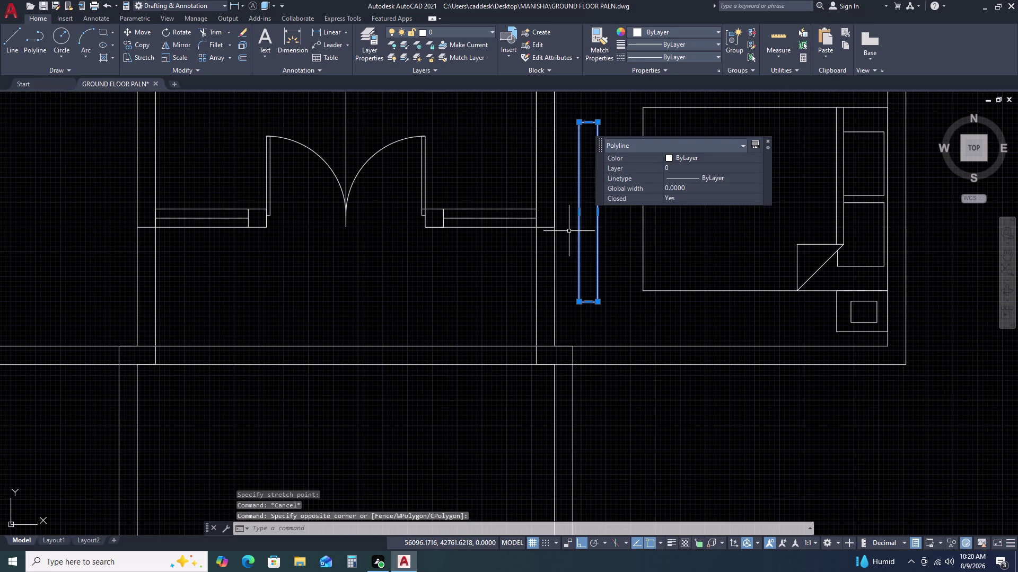
key(m)
key(Escape)
scroll(down, 3)
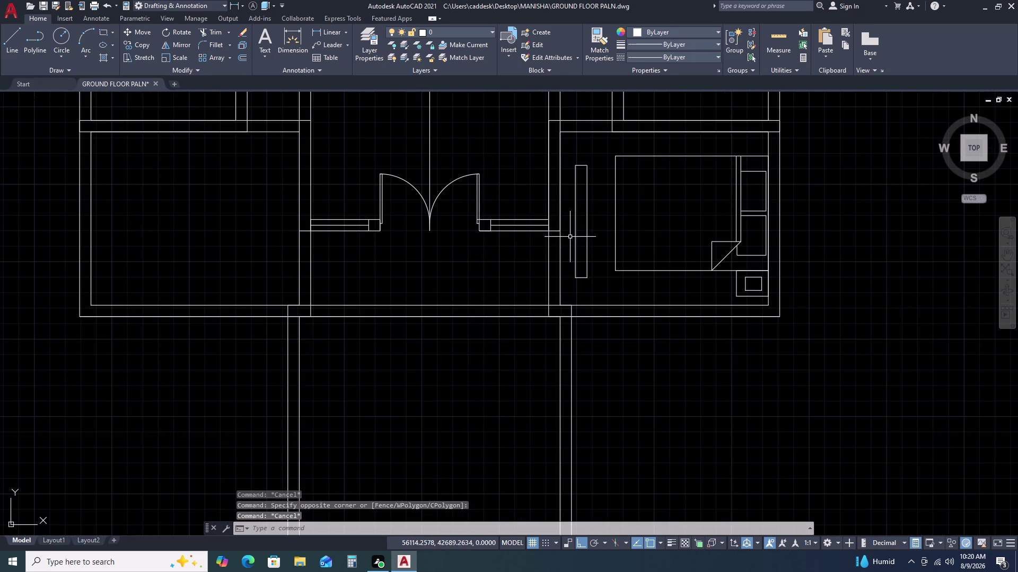
text(L)
key(space)
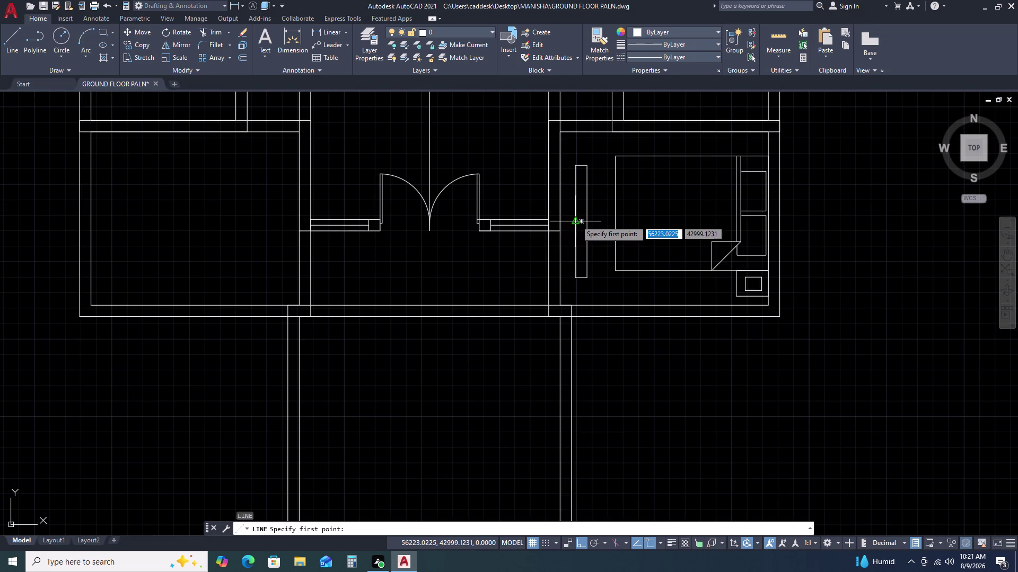
Draw a line from the rectangle's side with 100- and 200-unit segments.
click(576, 221)
key(1)
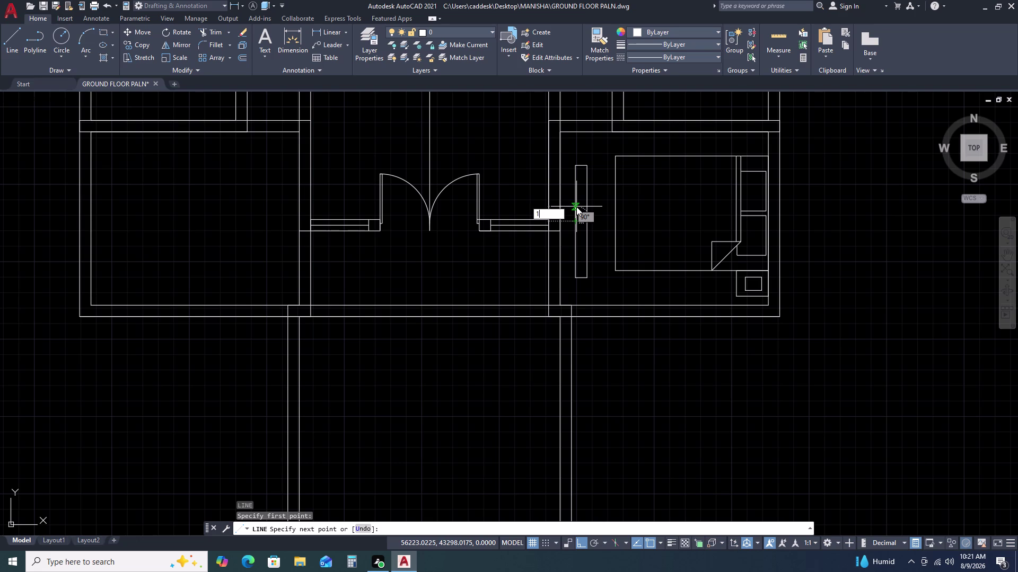
key(BackSpace)
key(1)
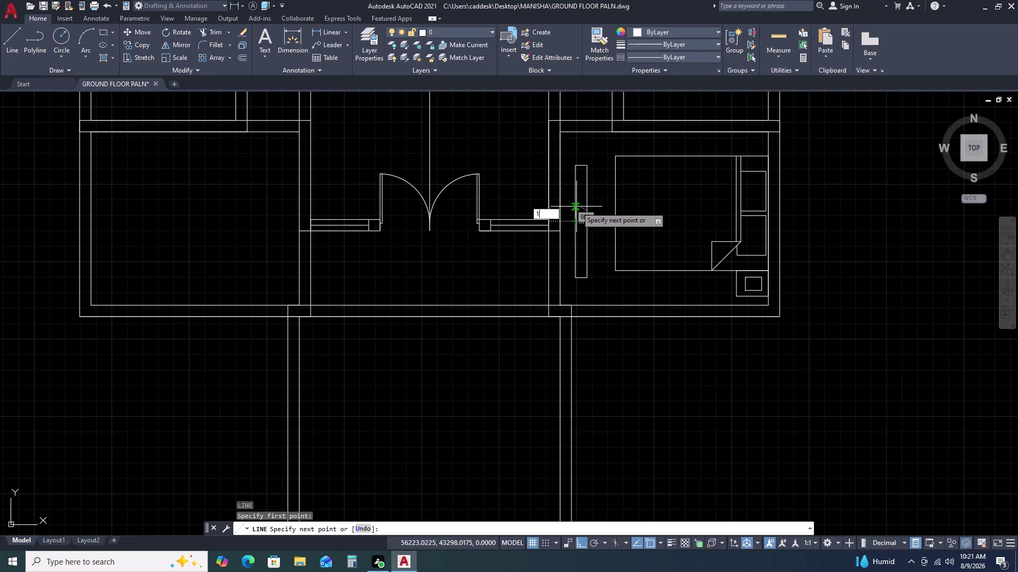
text(00)
key(space)
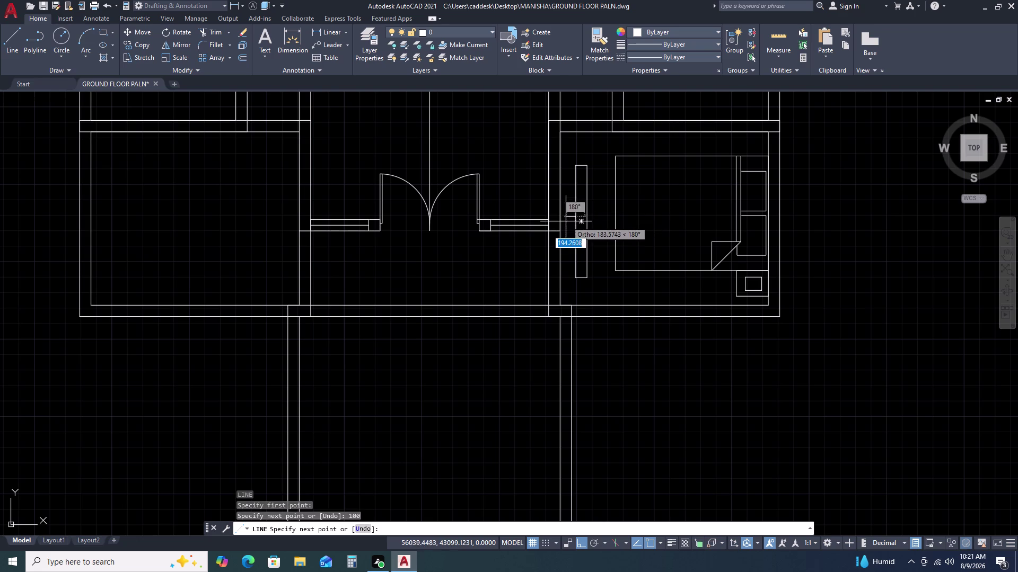
scroll(up, 3)
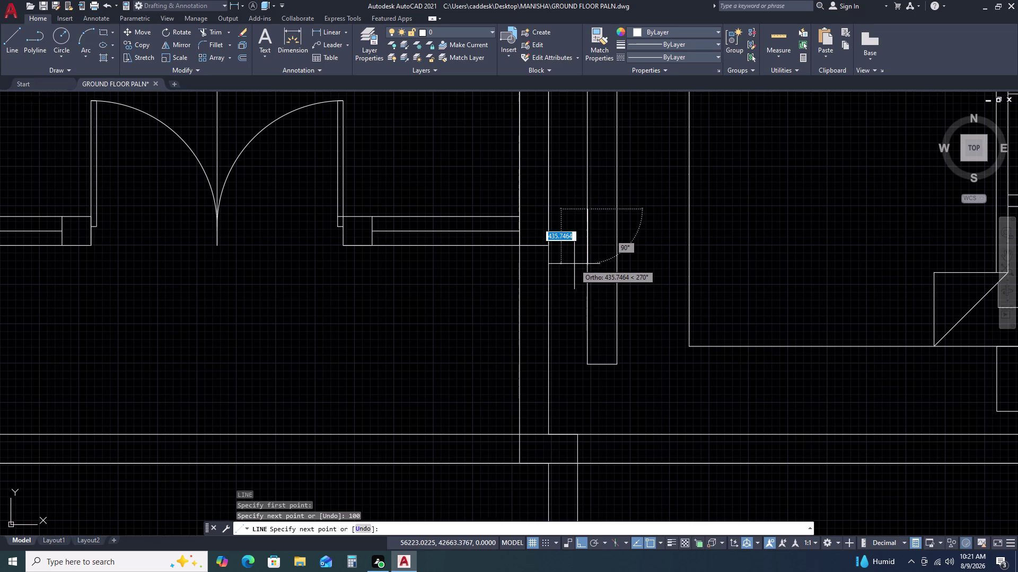
text(200)
key(space)
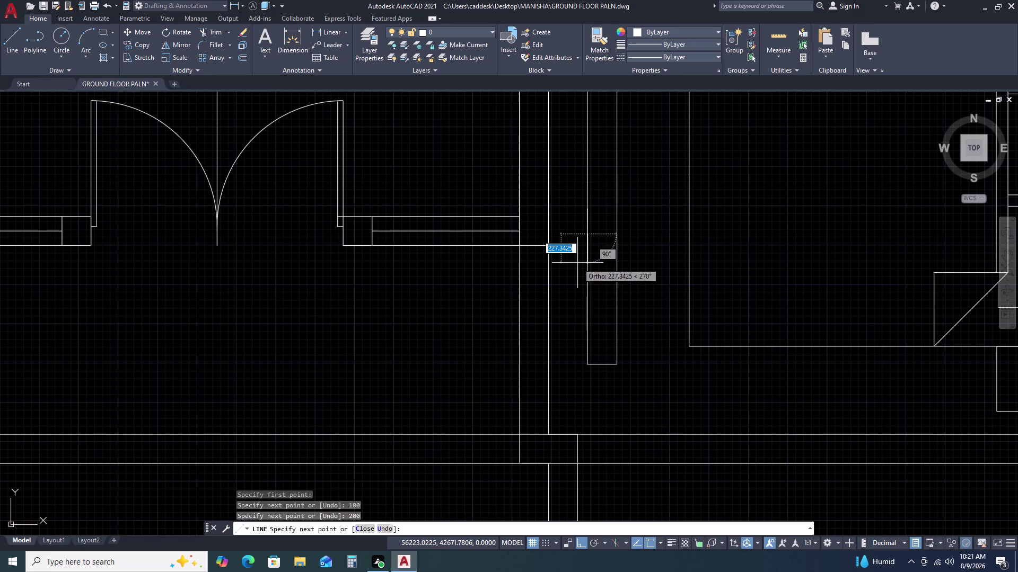
Turn Ortho off, end the line, and select the 200-long vertical line.
scroll(up, 3)
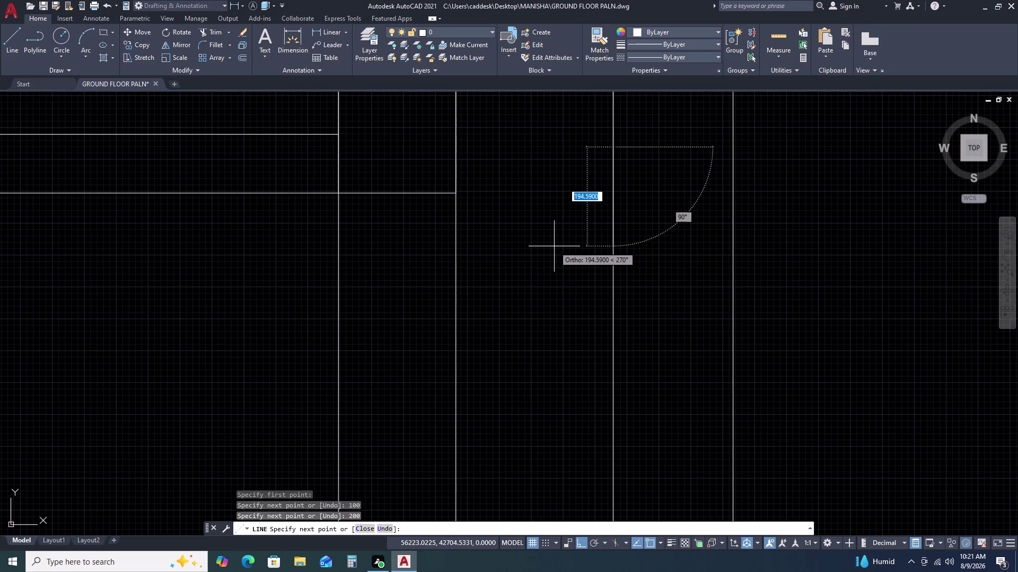
key(F8)
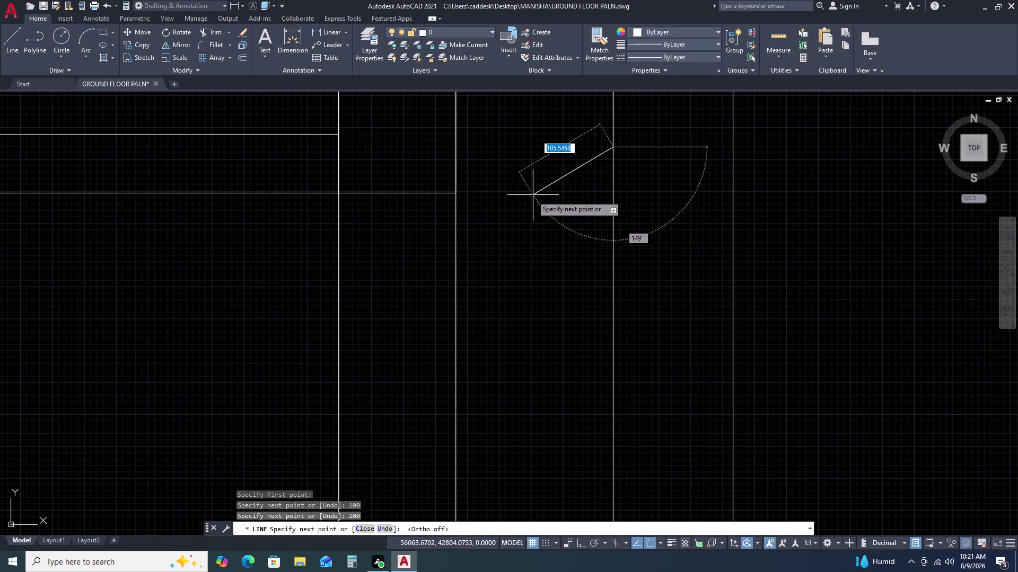
scroll(down, 3)
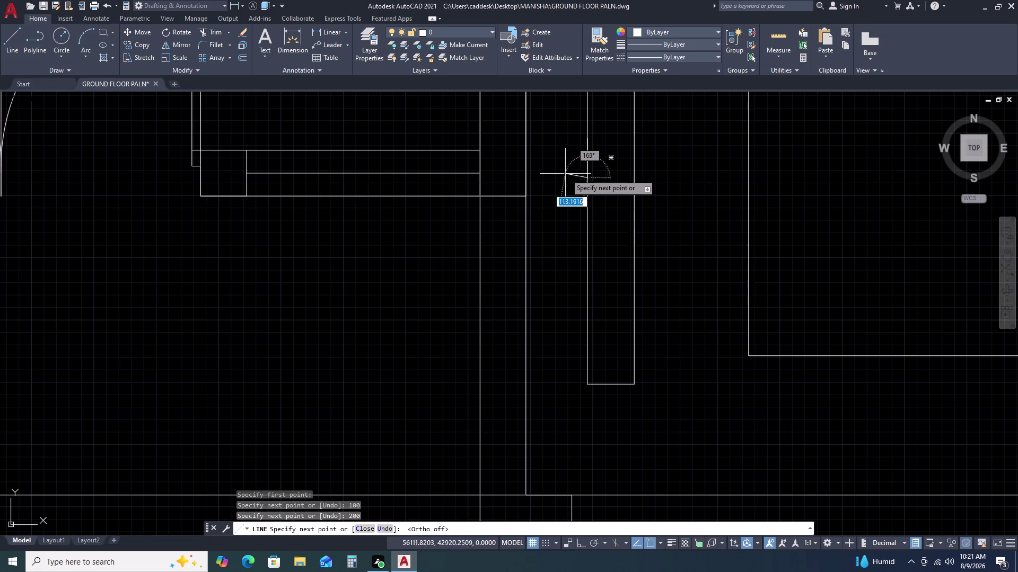
scroll(up, 3)
middle_drag(570, 175, 580, 249)
middle_click(579, 250)
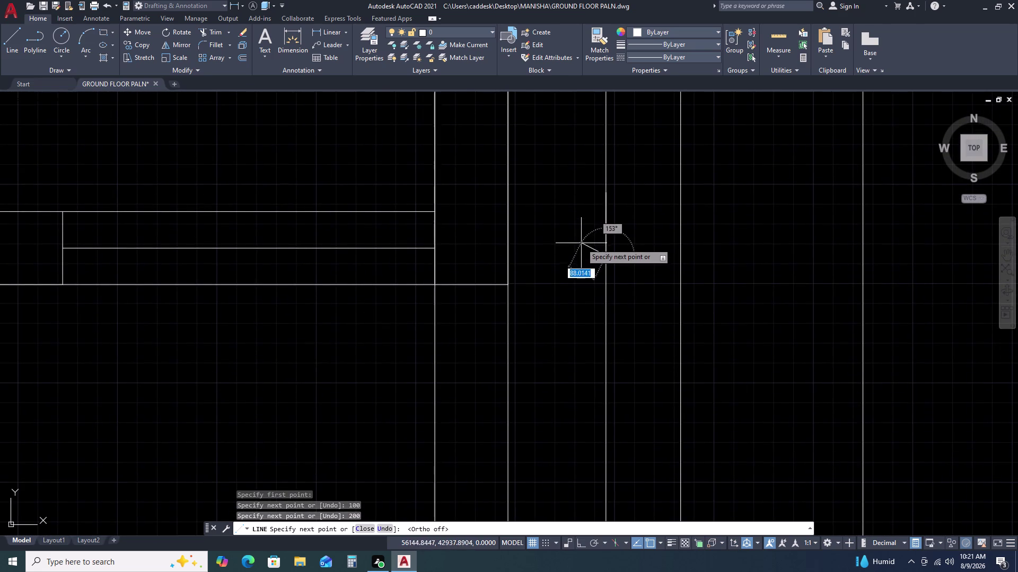
scroll(up, 3)
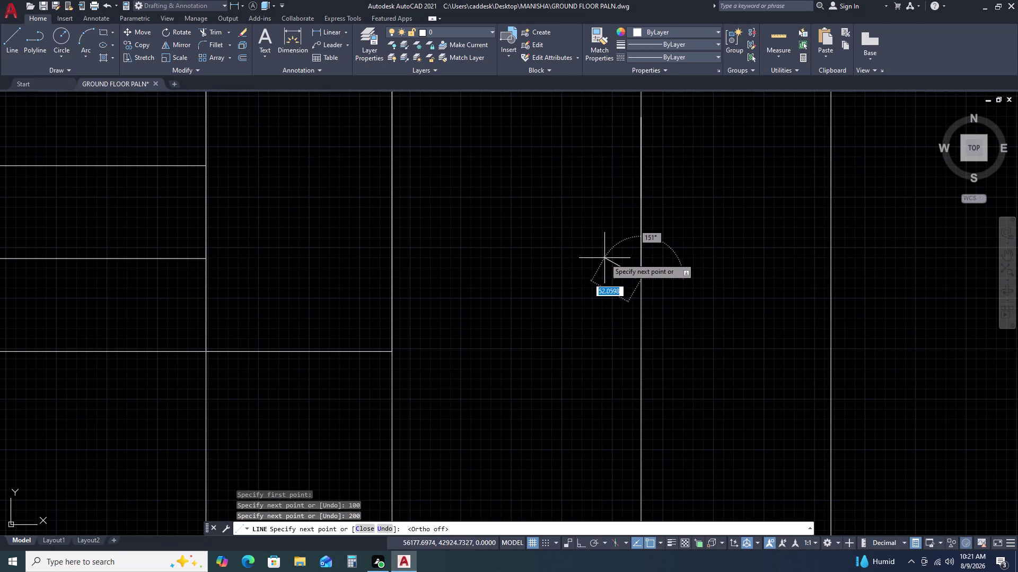
key(Escape)
click(642, 227)
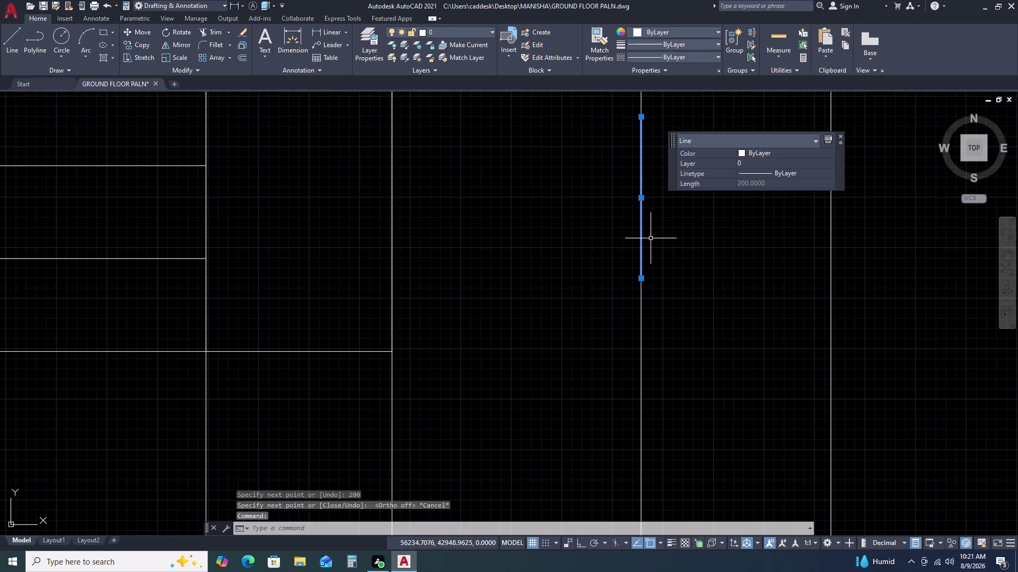
Offset the vertical line 50 units.
text(O)
key(space)
key(5)
key(0)
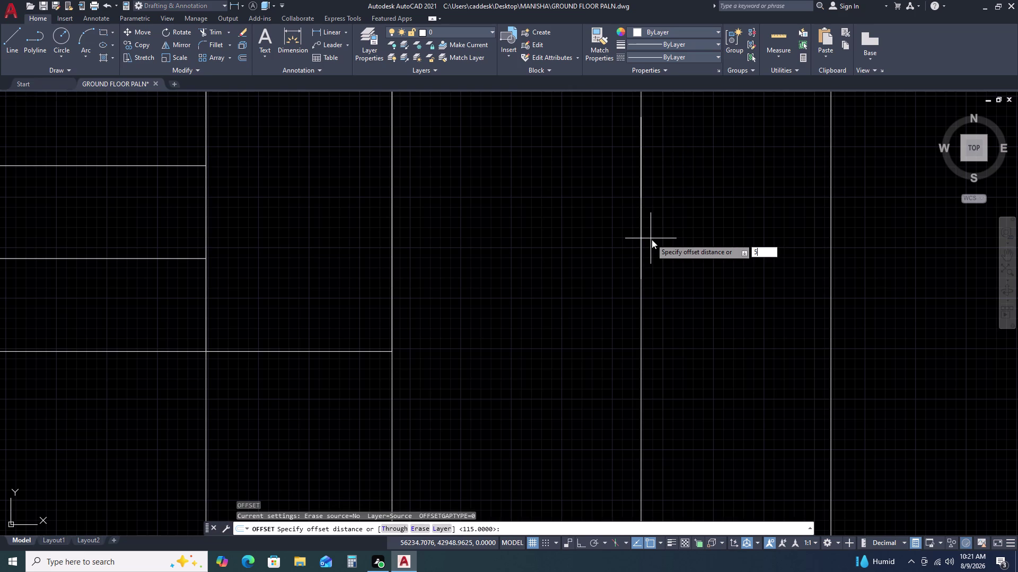
key(space)
click(578, 247)
key(Escape)
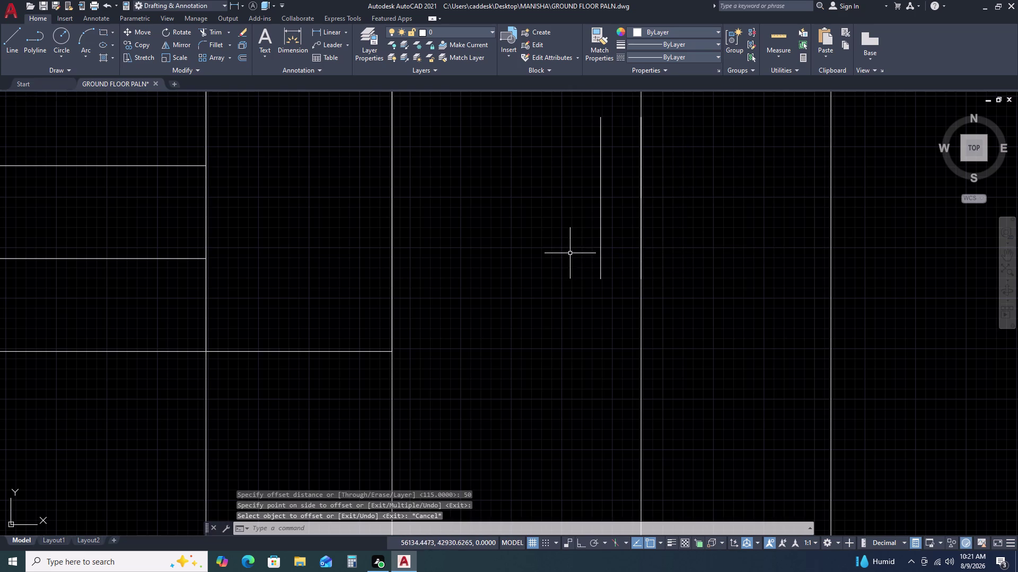
Join the two vertical lines with an upper and a lower slanted line.
key(l)
key(space)
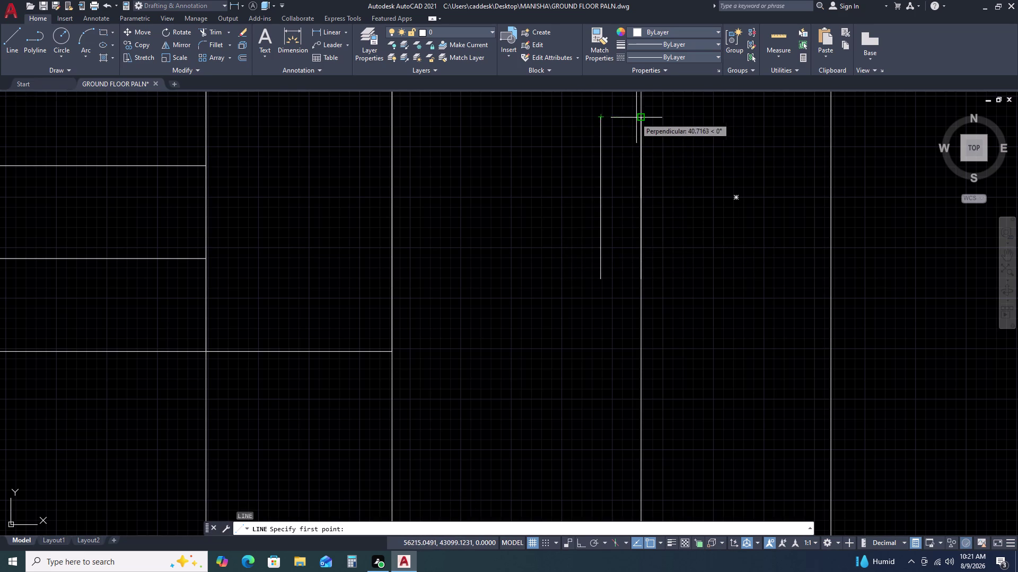
click(639, 118)
double_click(597, 141)
key(Escape)
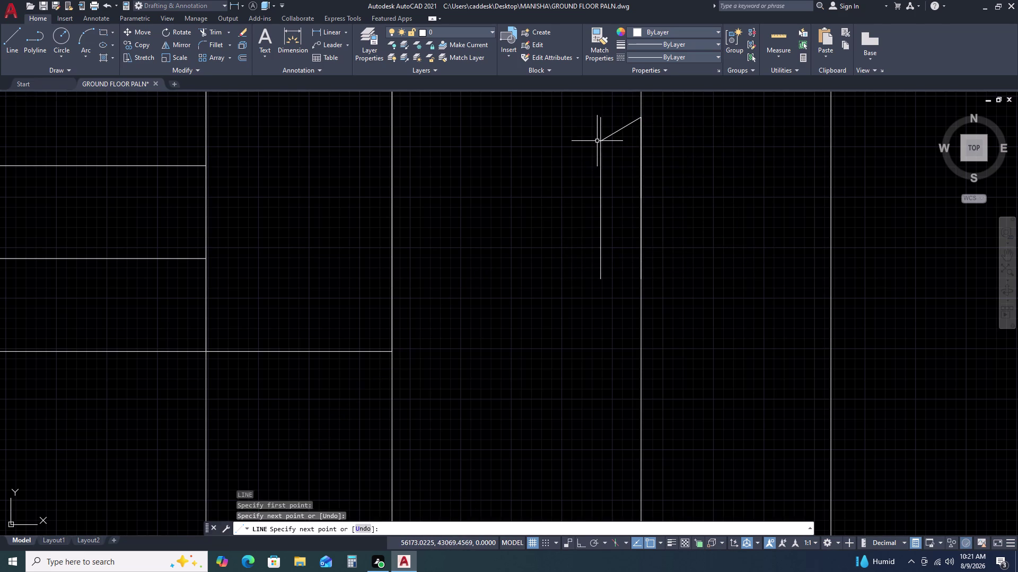
key(space)
click(640, 279)
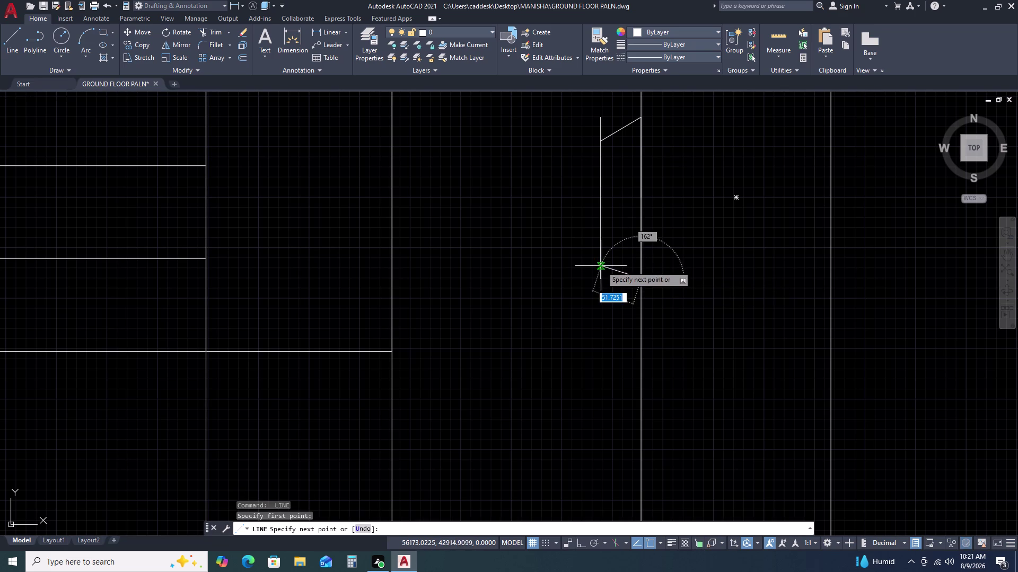
double_click(598, 257)
key(Escape)
scroll(down, 3)
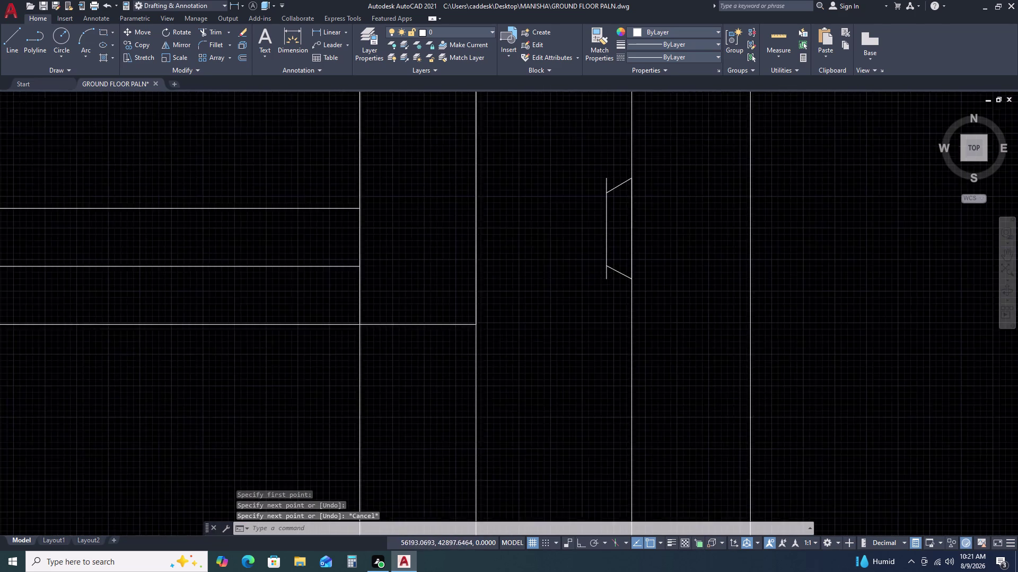
middle_drag(654, 293, 583, 270)
scroll(down, 3)
Select the narrow rectangle and cancel an unwanted side stretch.
scroll(down, 3)
scroll(down, 3)
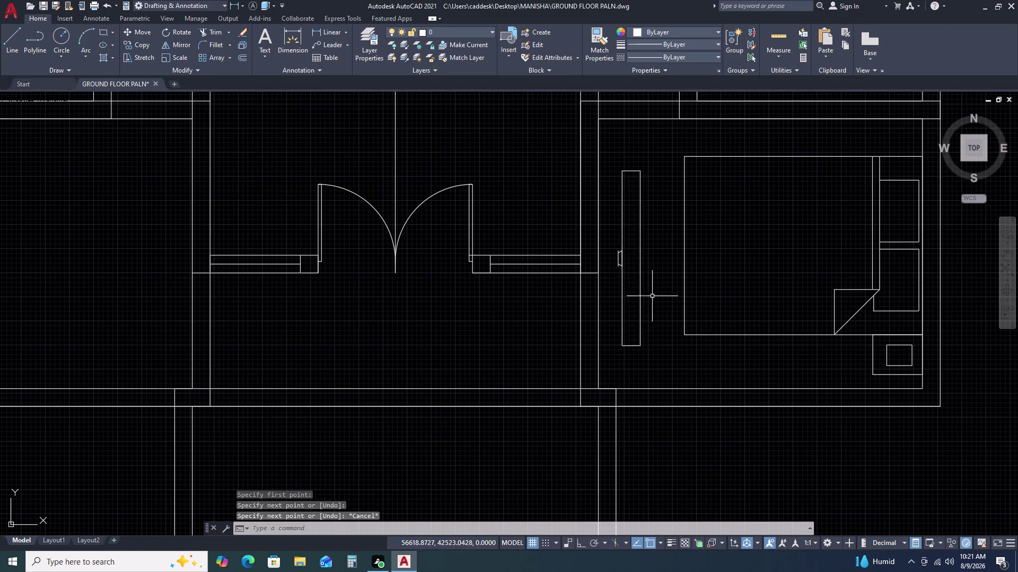
click(640, 195)
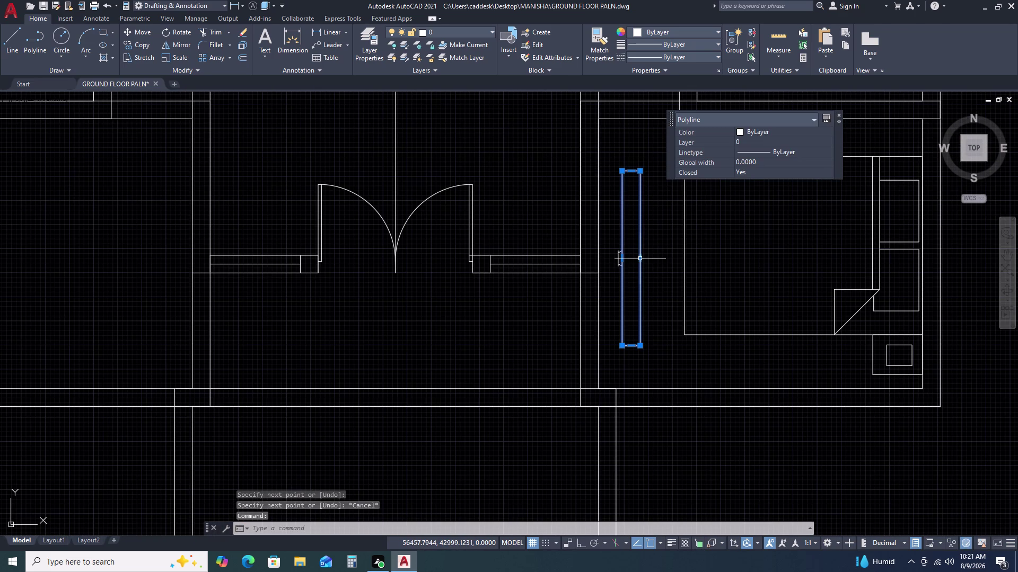
click(642, 258)
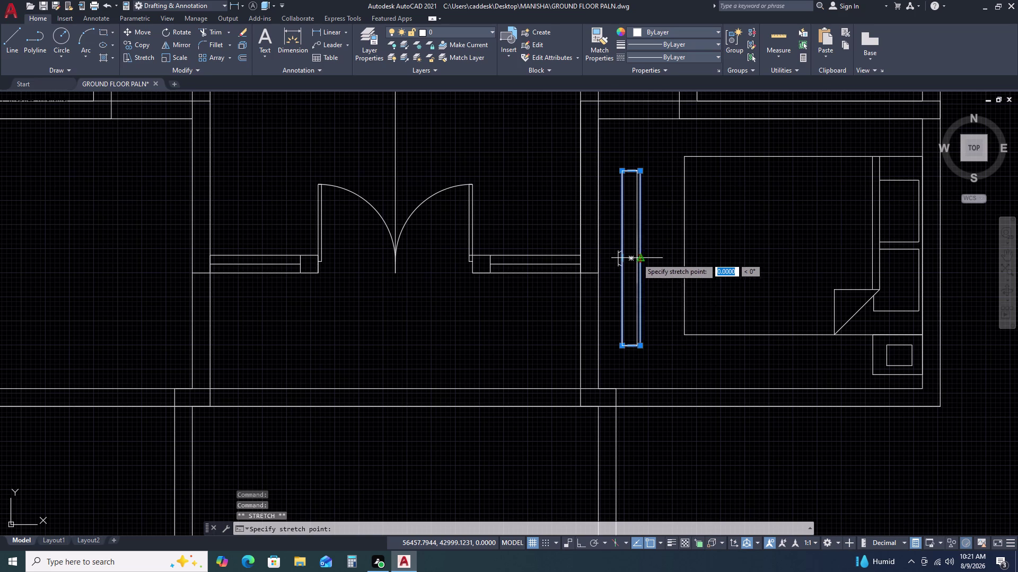
click(636, 258)
key(Escape)
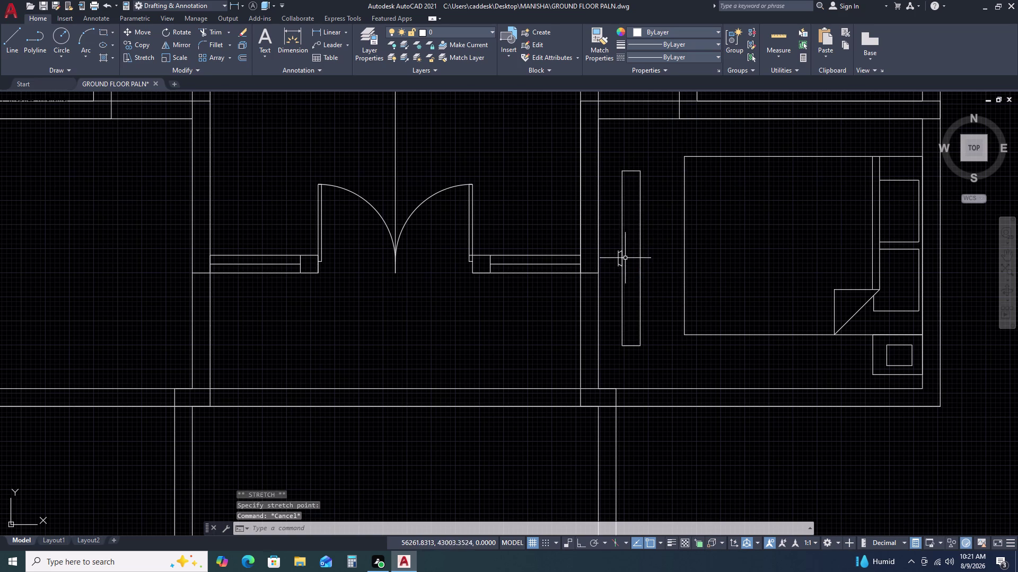
Drag the narrow rectangle's top grip down with Ortho on to shorten it.
double_click(644, 229)
click(634, 245)
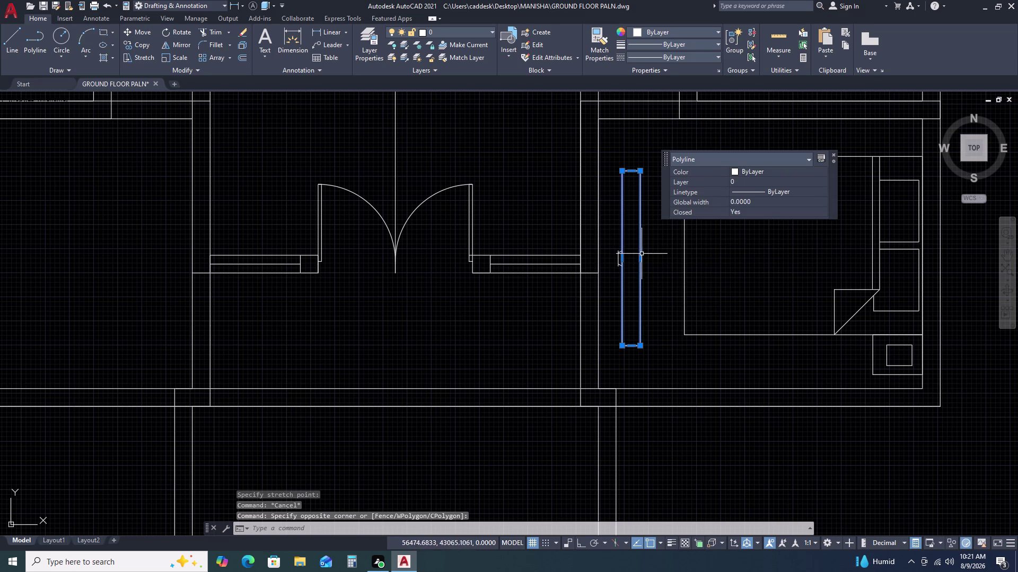
click(640, 257)
key(F8)
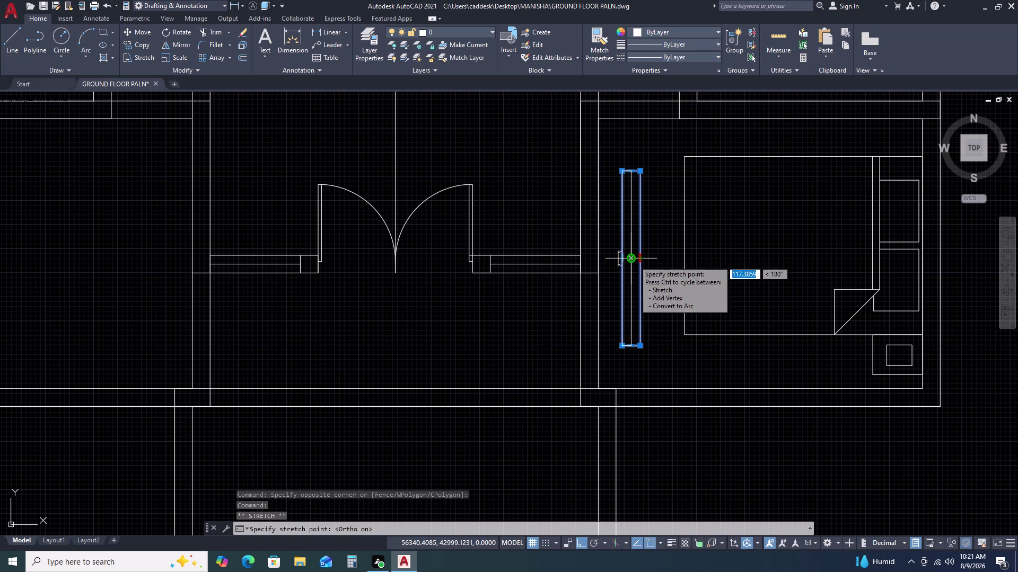
double_click(636, 261)
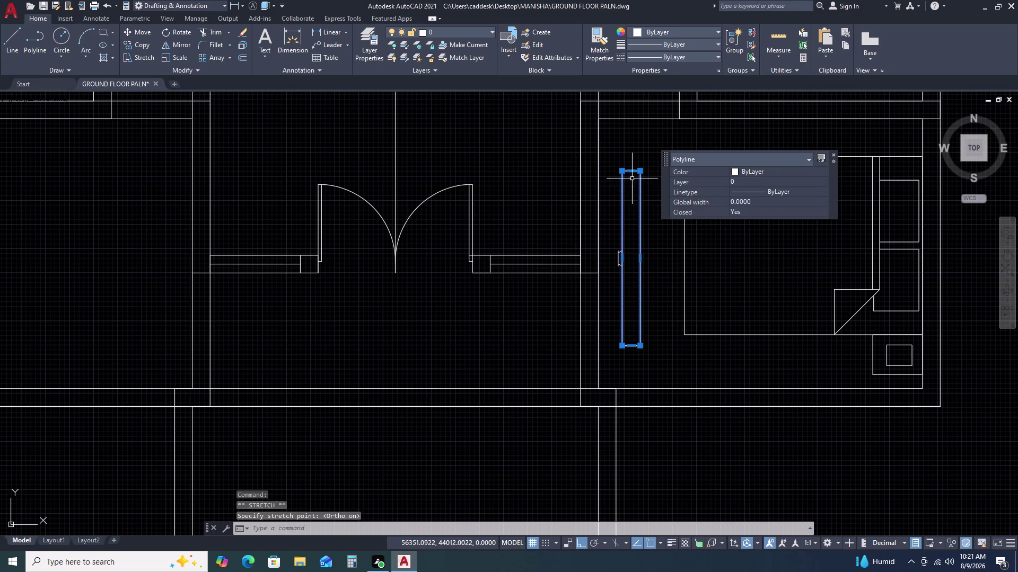
click(632, 172)
click(632, 192)
key(Escape)
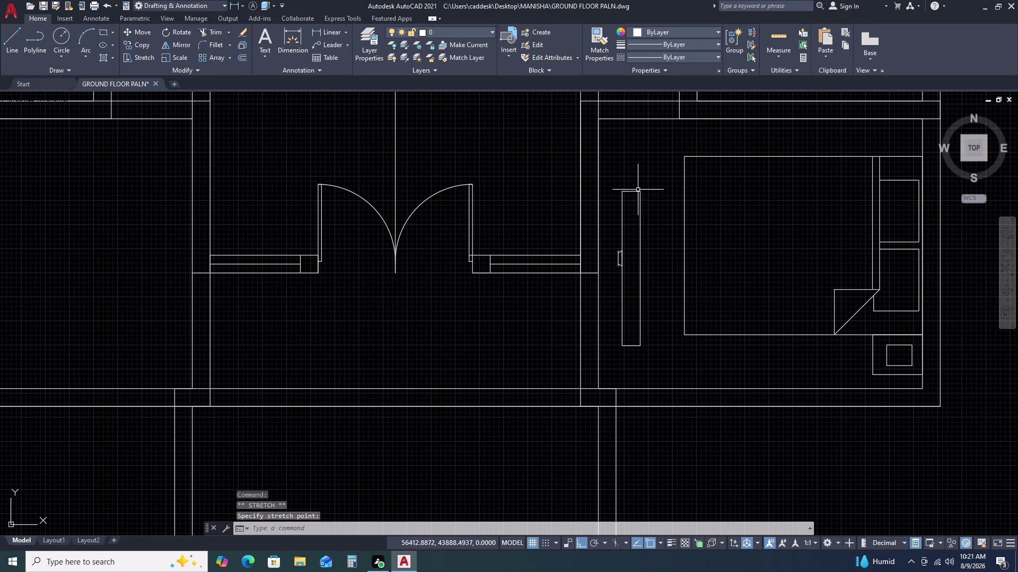
Begin a window selection around the small bracket detail.
middle_drag(652, 282, 651, 214)
double_click(611, 172)
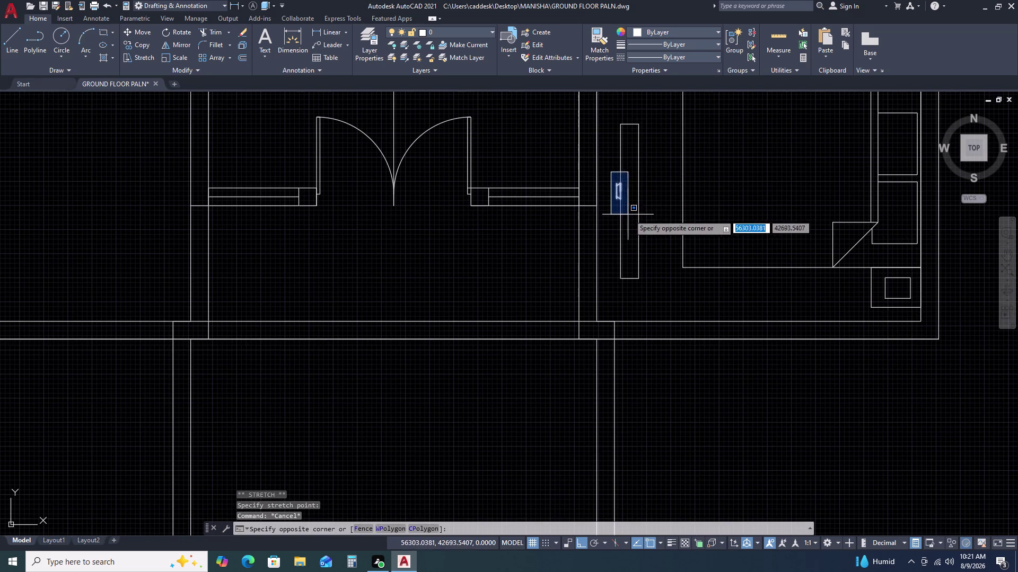
double_click(629, 216)
Move the selected bracket detail down into place beside the narrow rectangle.
key(m)
key(space)
scroll(up, 3)
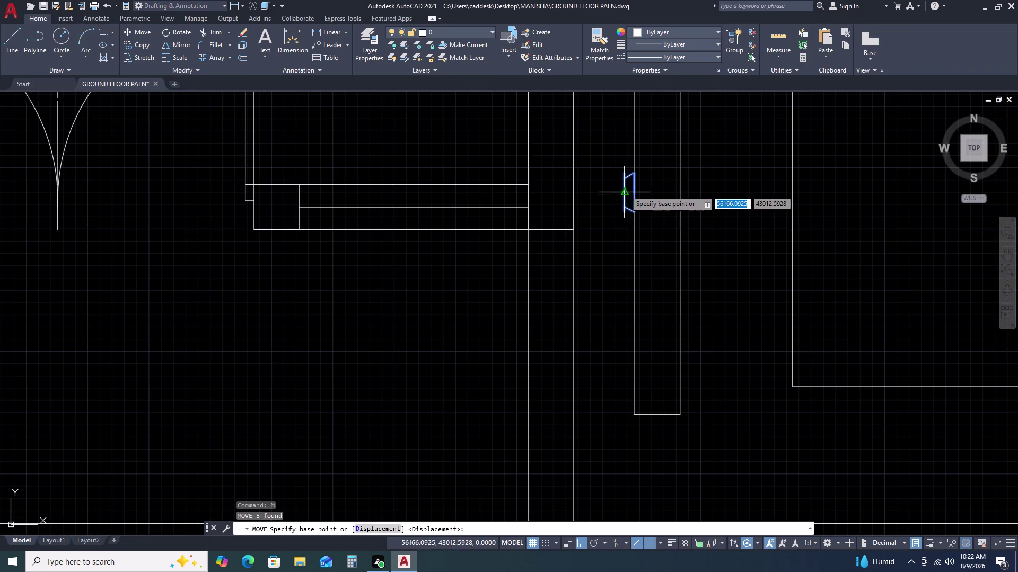
click(636, 193)
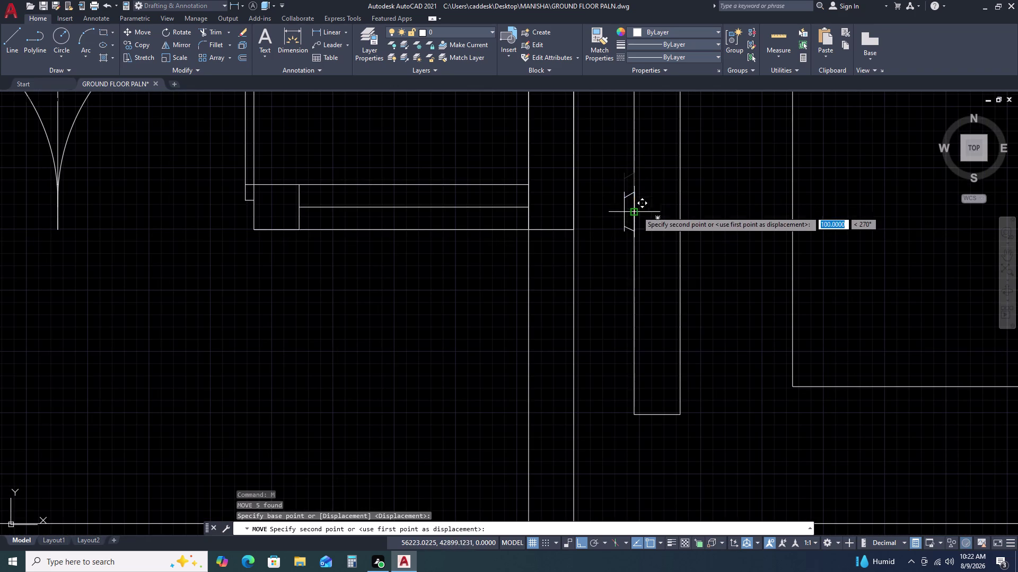
click(636, 216)
scroll(down, 3)
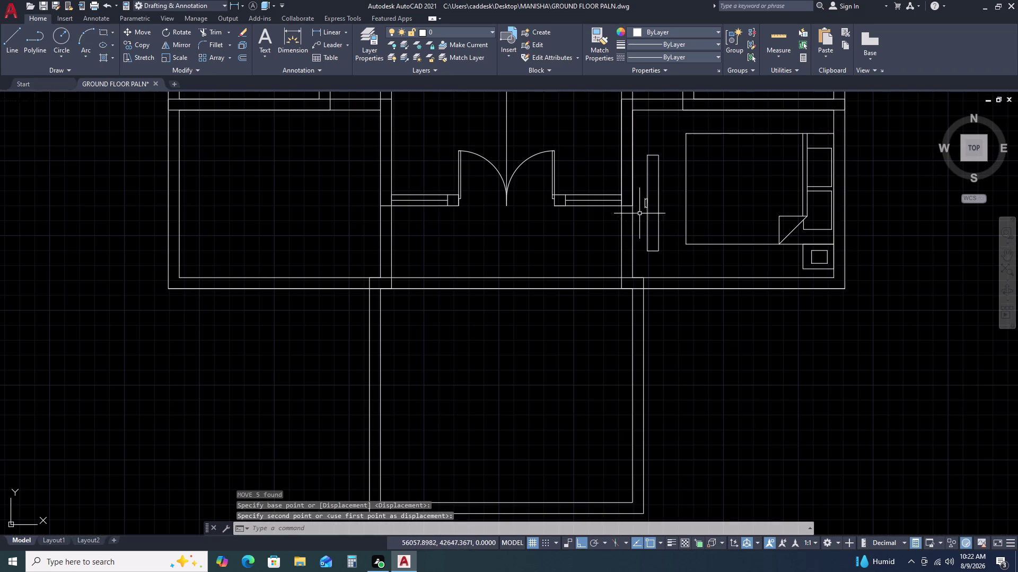
scroll(up, 3)
Window-select the bracket detail again and enlarge it with SCALE from a base point.
double_click(604, 180)
click(634, 247)
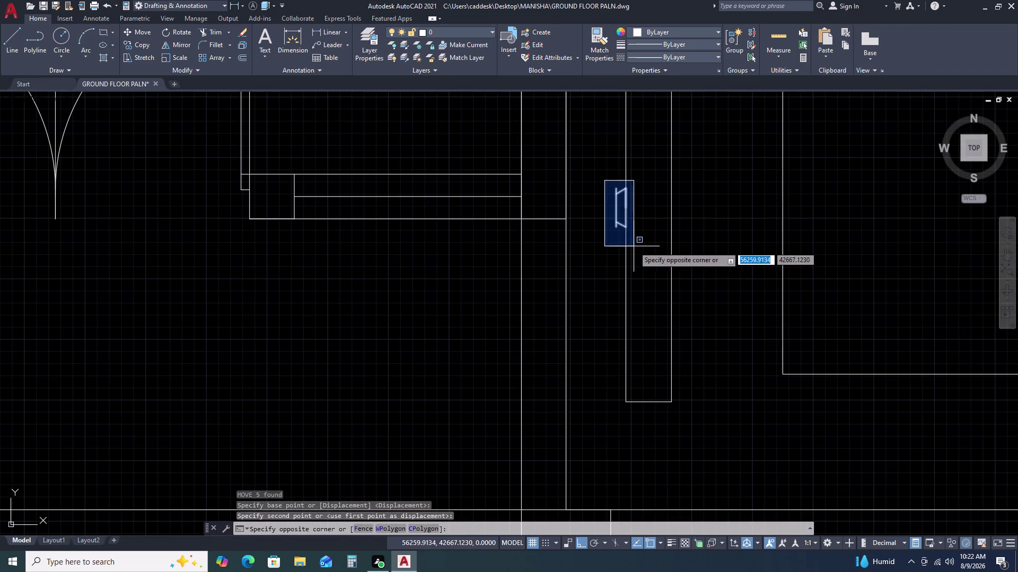
text(SC)
key(space)
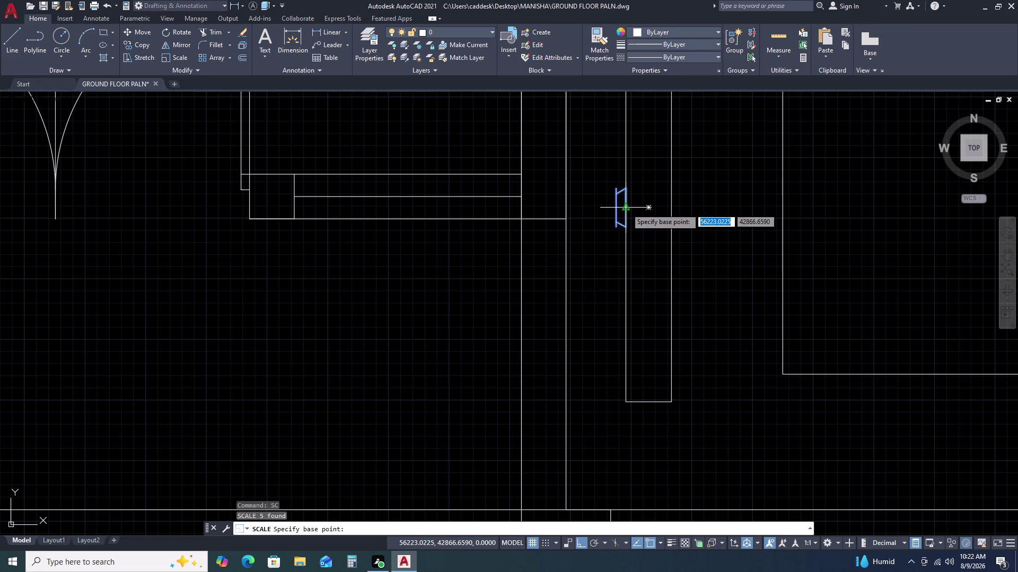
click(626, 208)
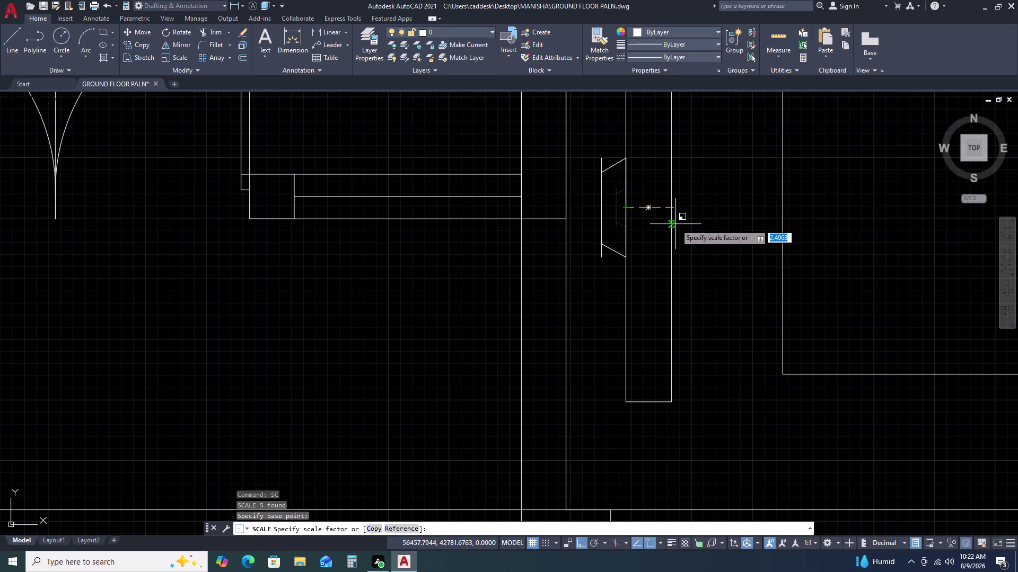
click(676, 224)
scroll(down, 3)
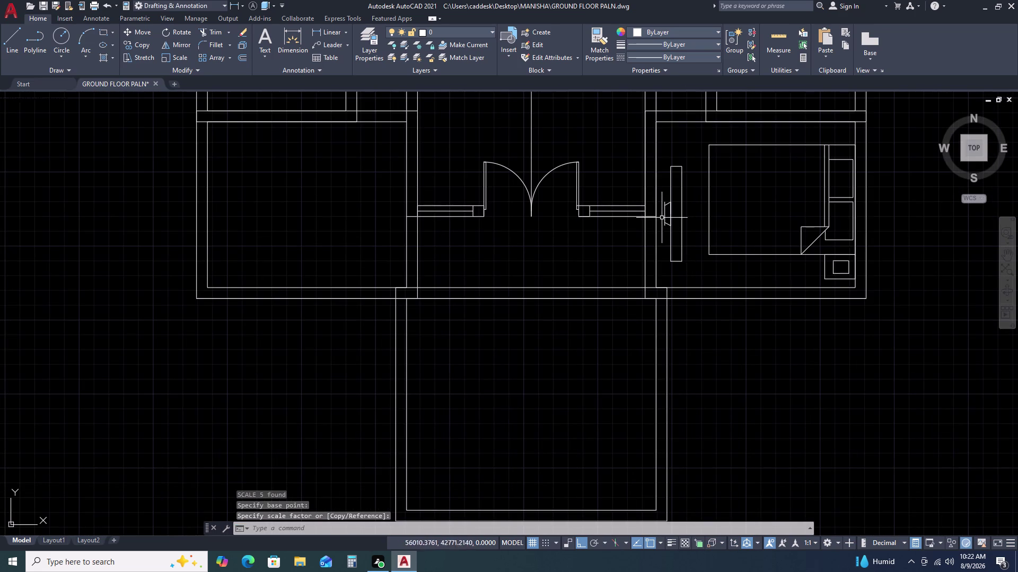
scroll(up, 3)
text(TR)
key(space)
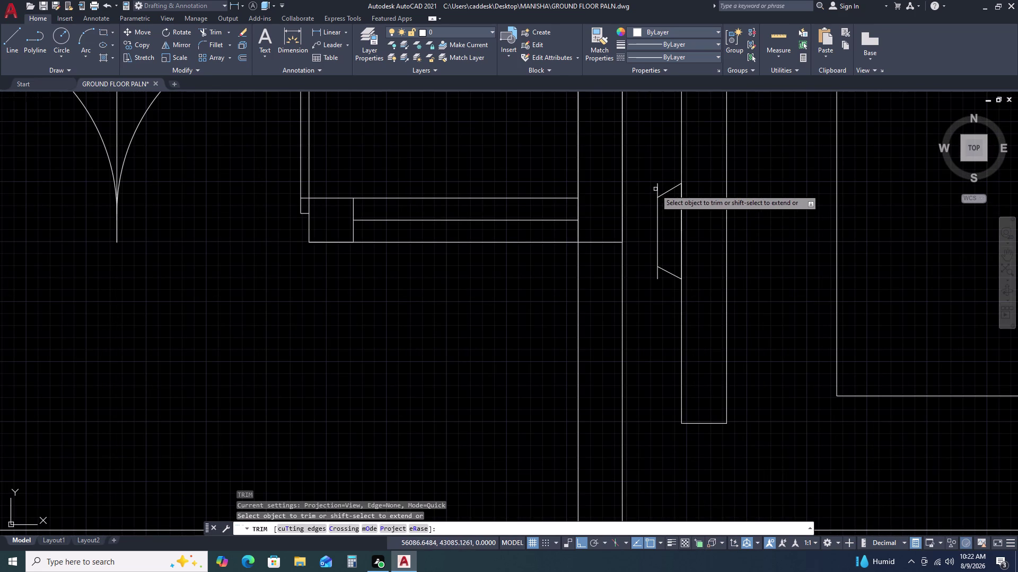